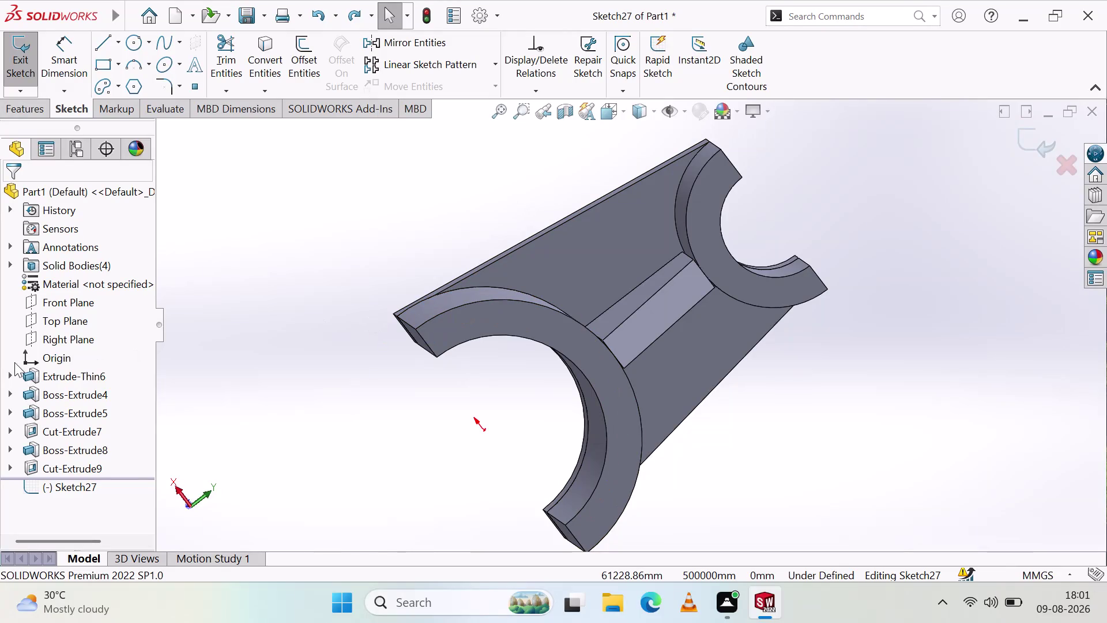
Start the Line tool in Sketch27 and cancel it without drawing anything.
click(66, 315)
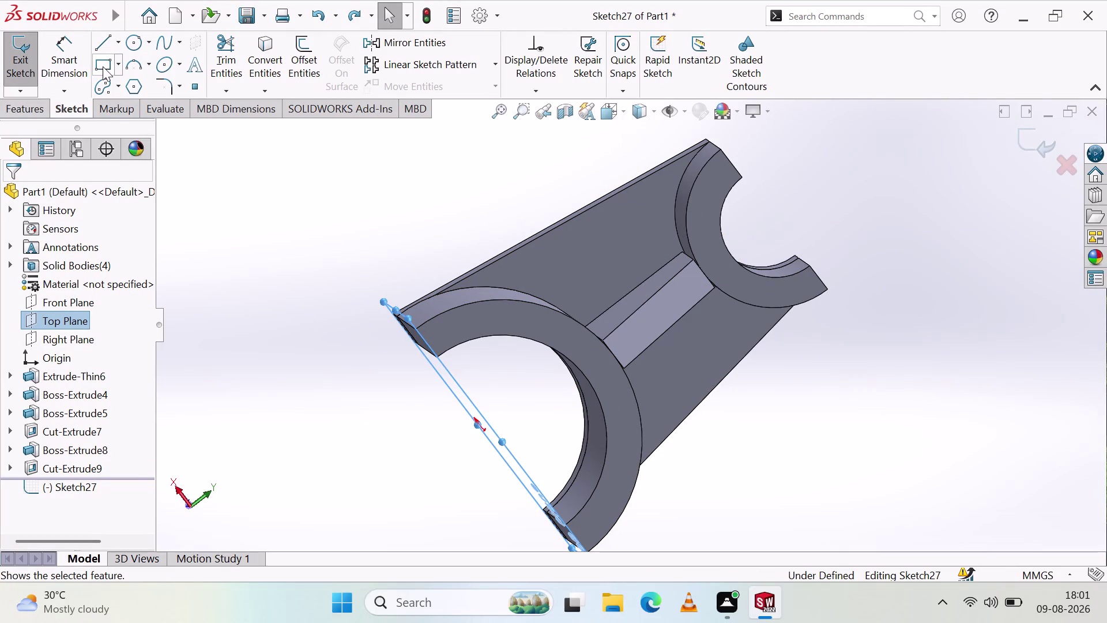
click(103, 42)
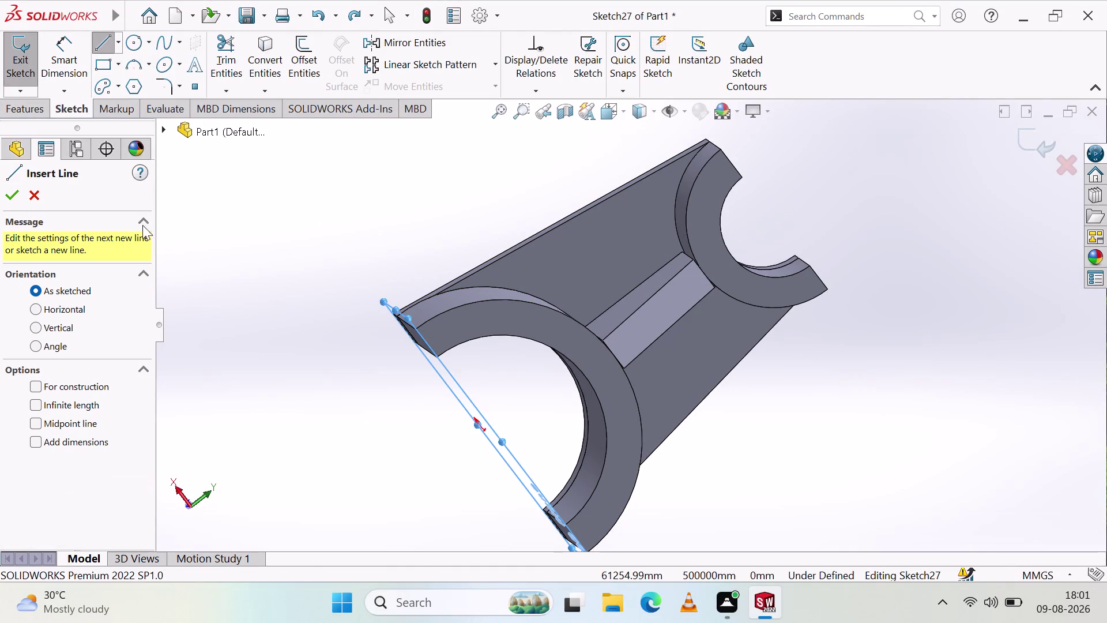
click(44, 191)
key(Escape)
key(Escape)
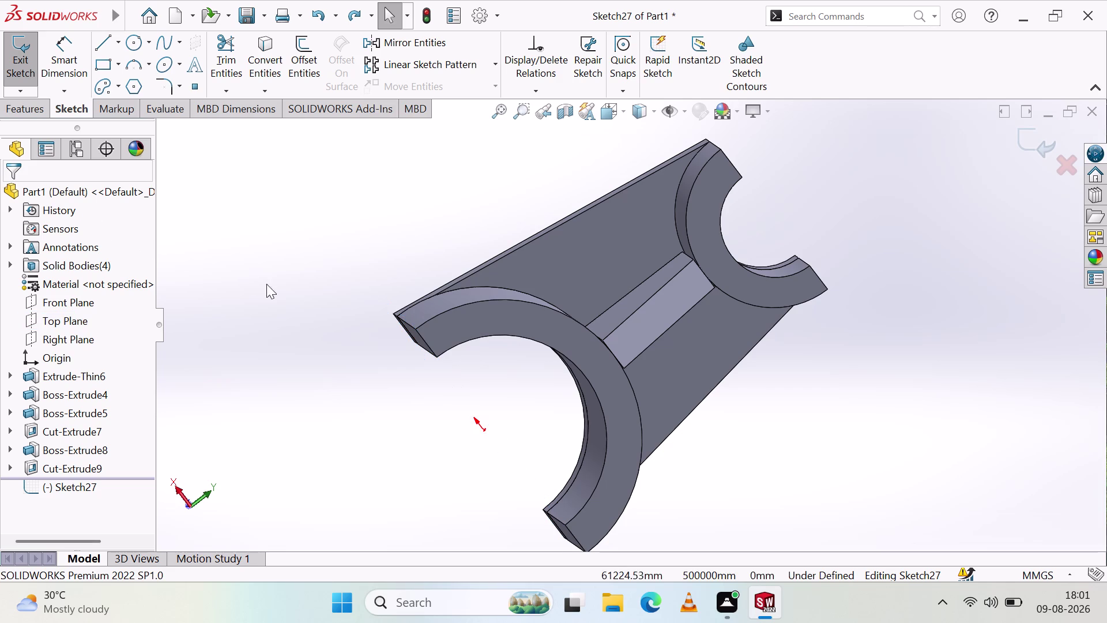
Reorient and orbit the bracket view, then exit the empty Sketch27.
key(Escape)
click(207, 494)
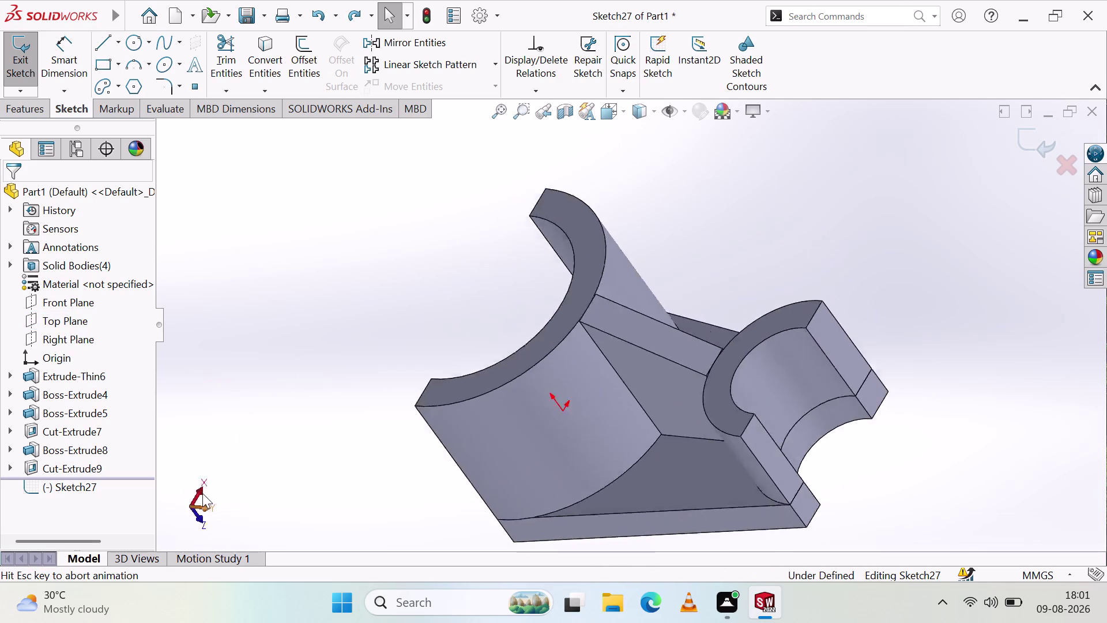
click(213, 508)
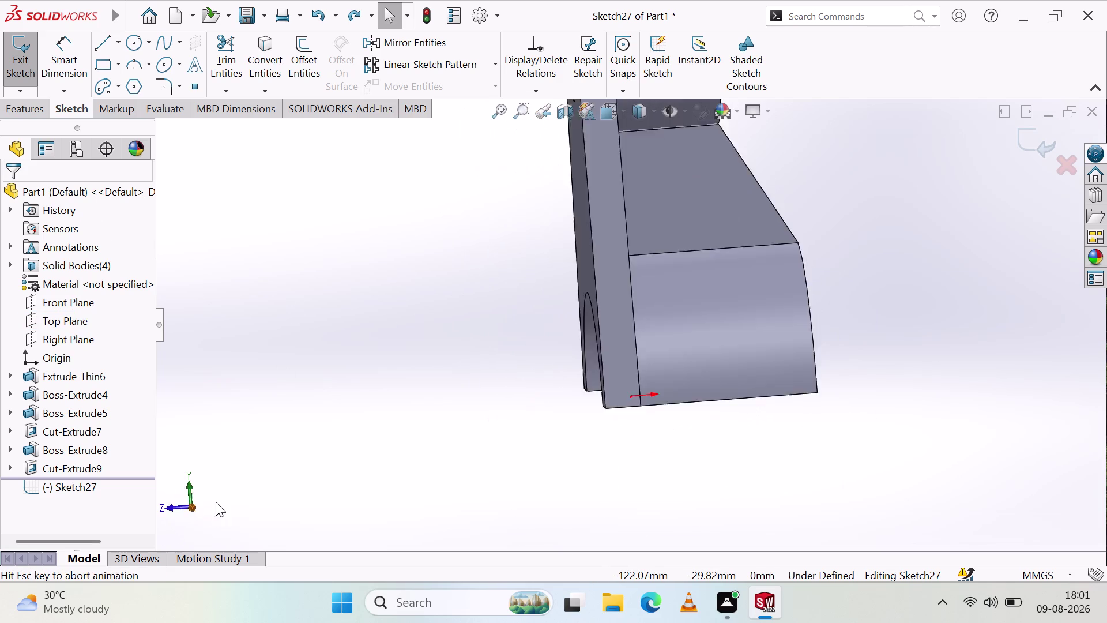
click(170, 506)
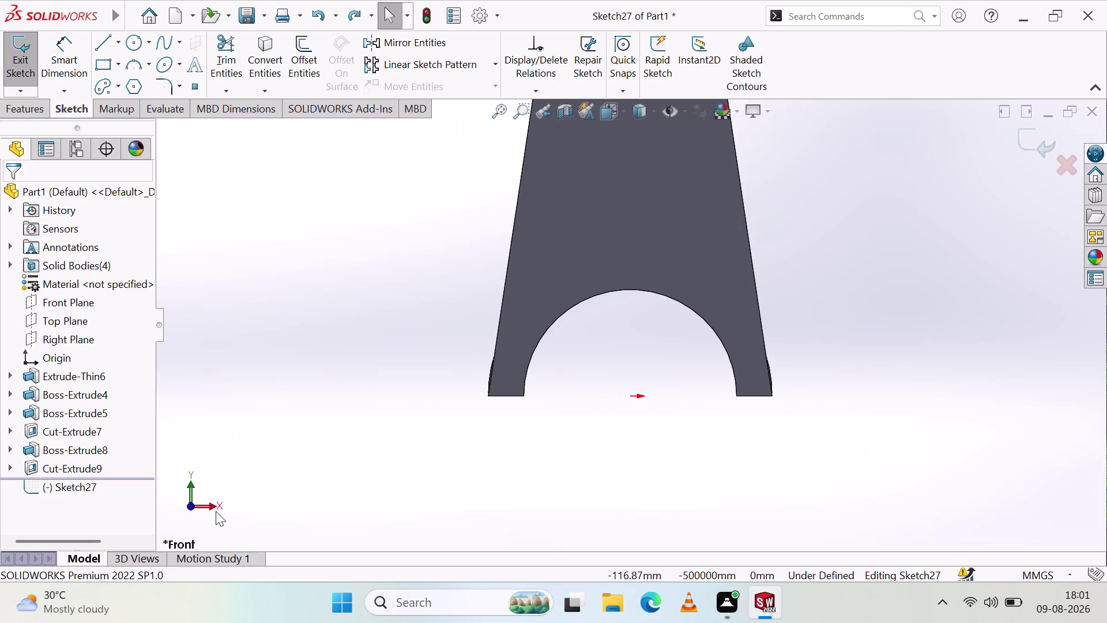
click(214, 505)
middle_drag(787, 364, 715, 371)
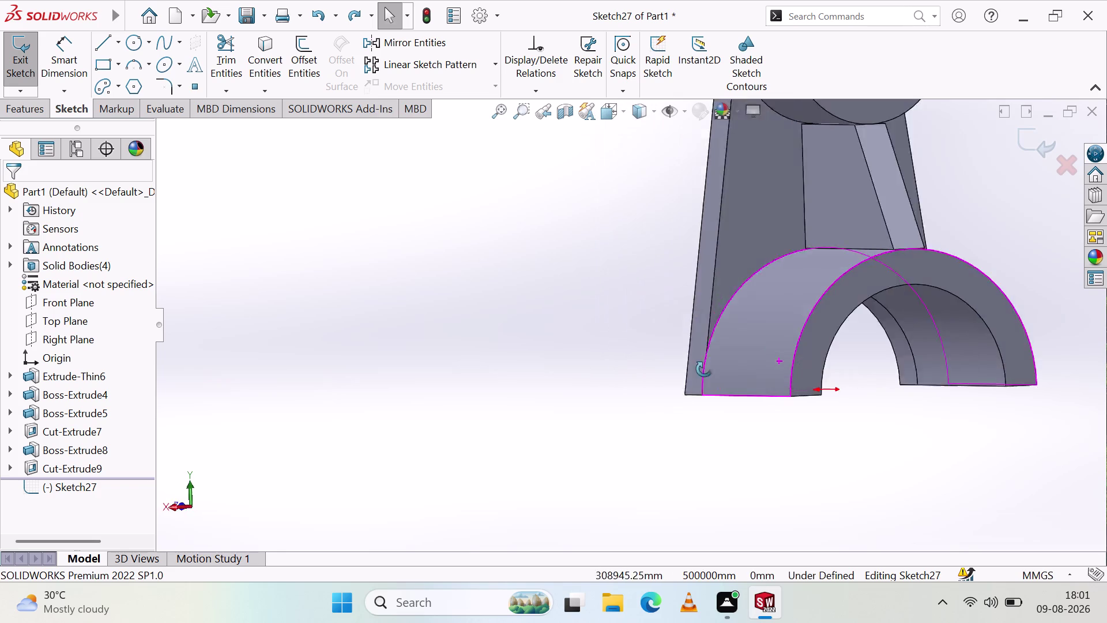
middle_drag(715, 372, 677, 362)
scroll(down, 3)
scroll(up, 3)
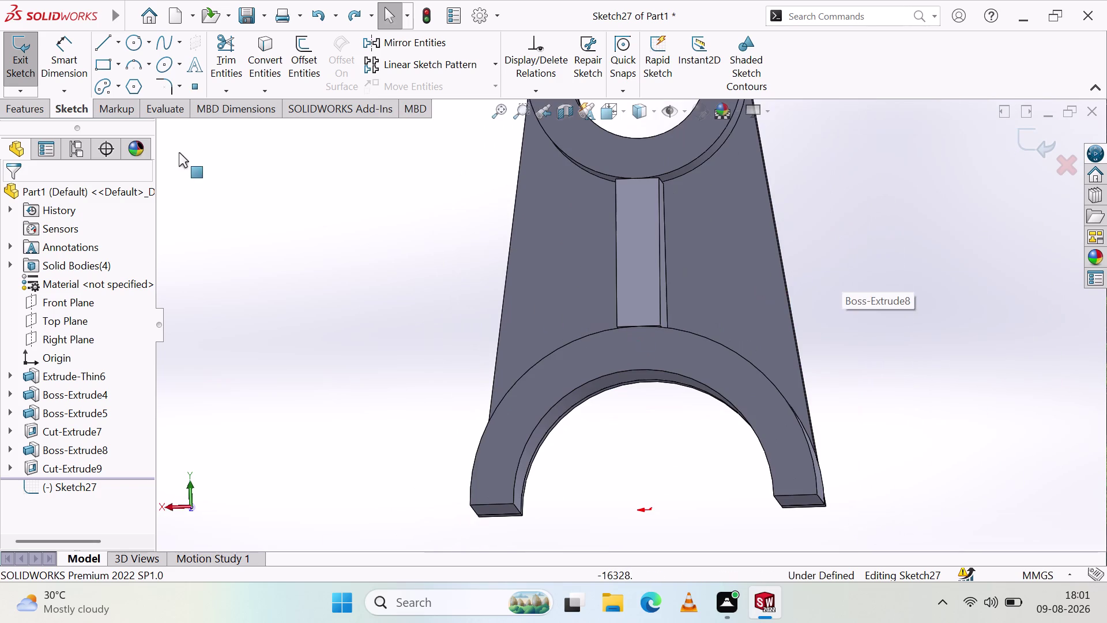
click(17, 65)
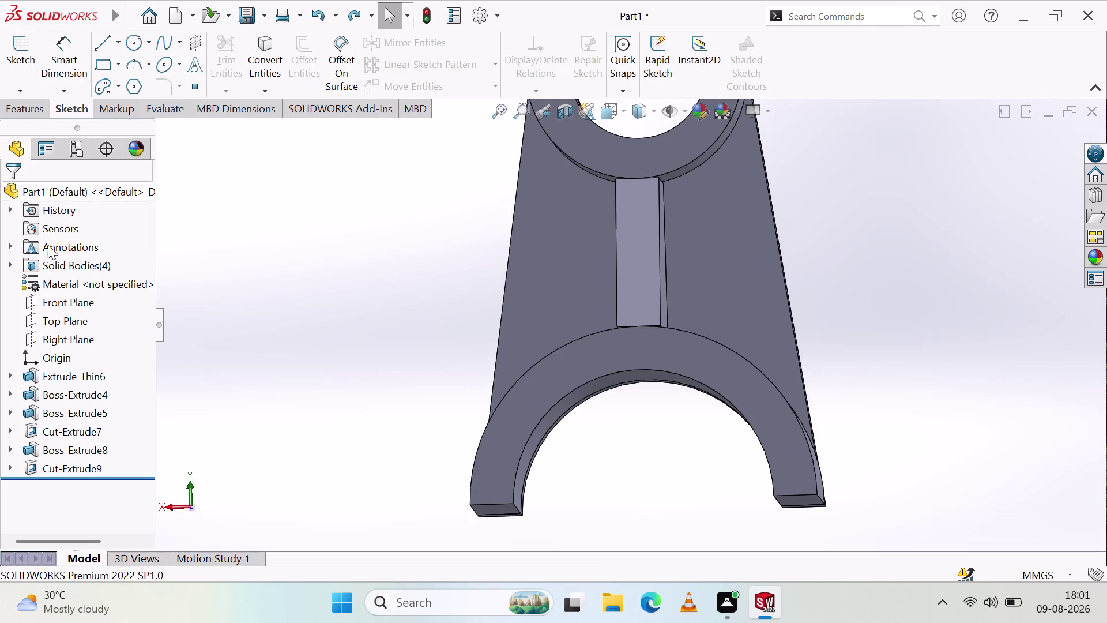
Open Sketch28 on the Top Plane and try, then cancel, a line from the origin.
click(61, 322)
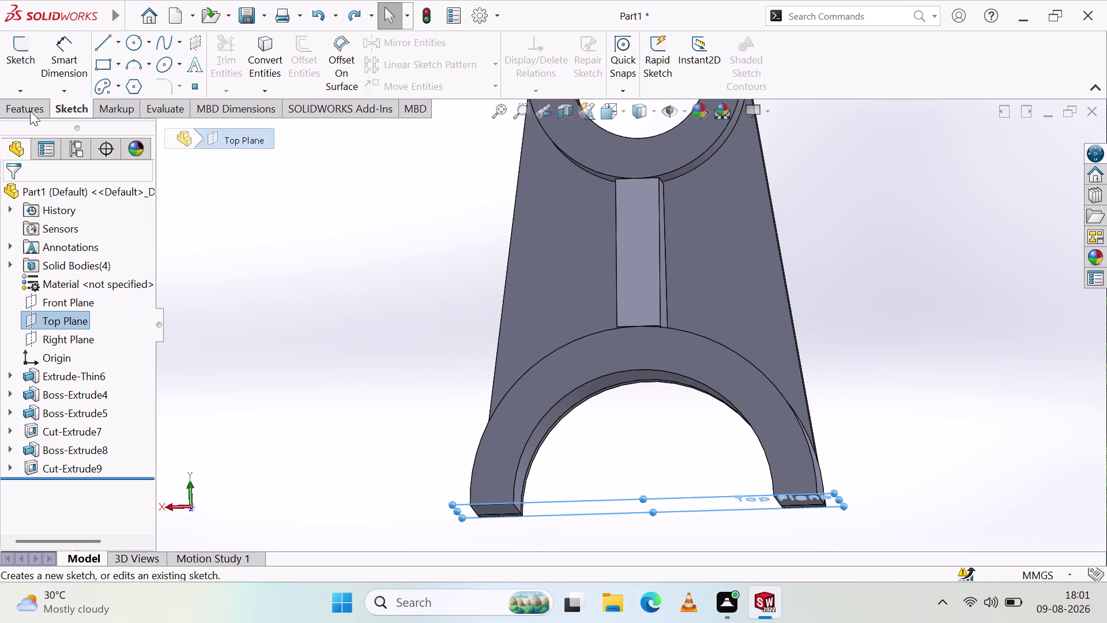
click(12, 65)
scroll(up, 3)
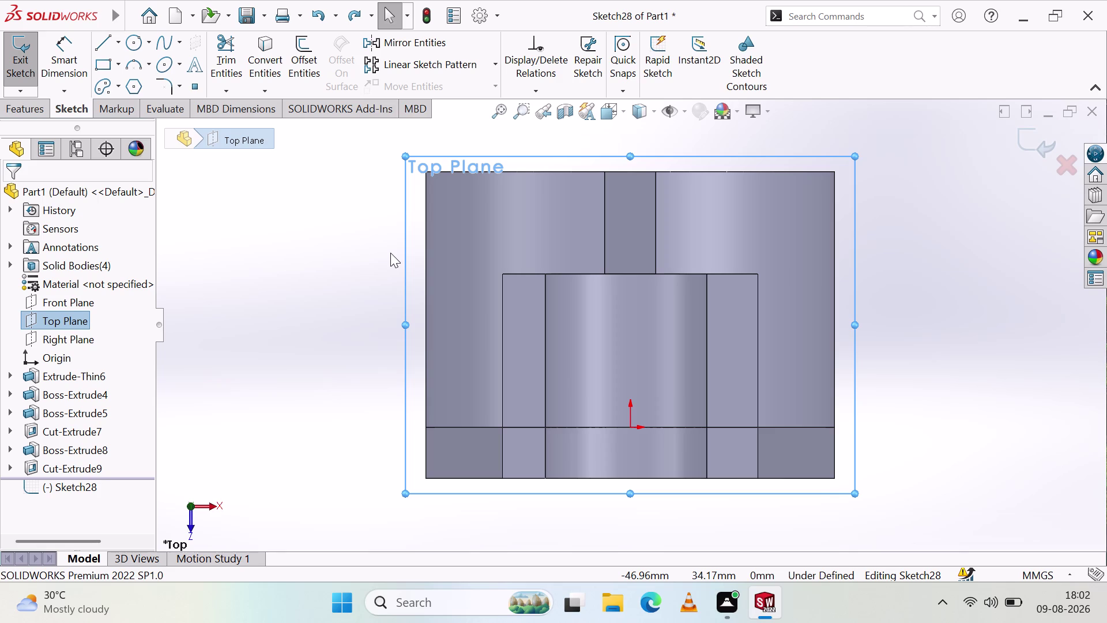
click(102, 47)
click(903, 342)
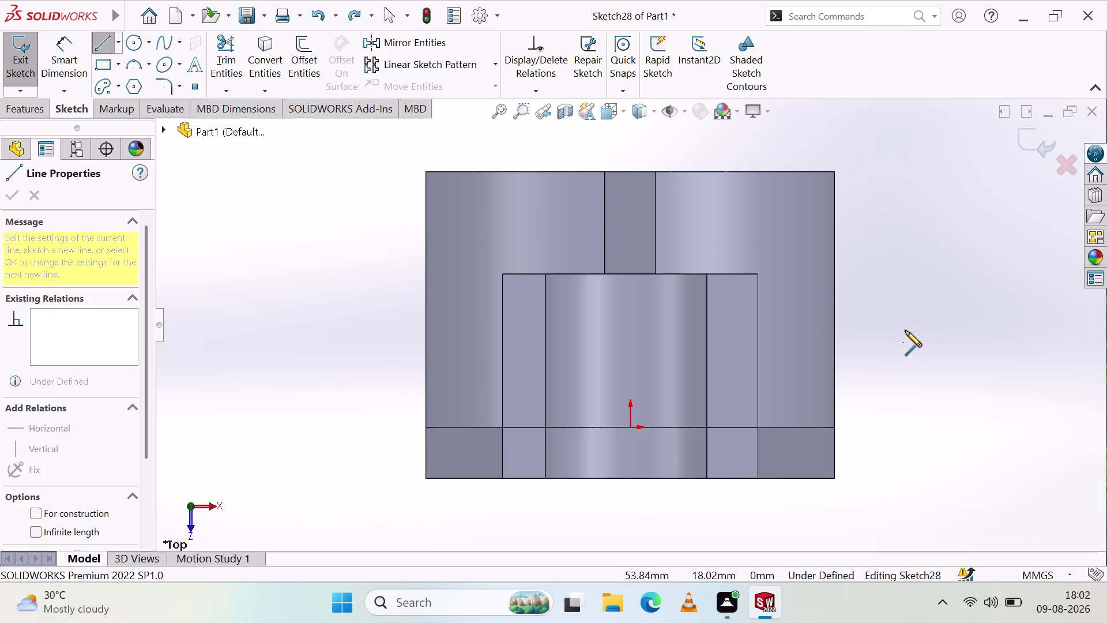
key(Escape)
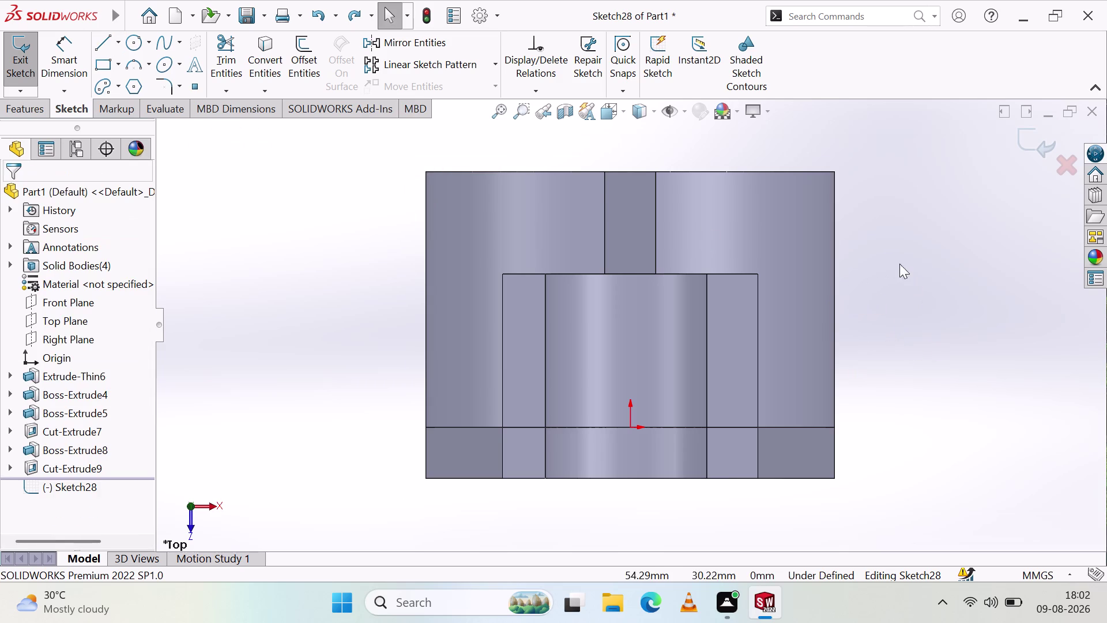
click(108, 38)
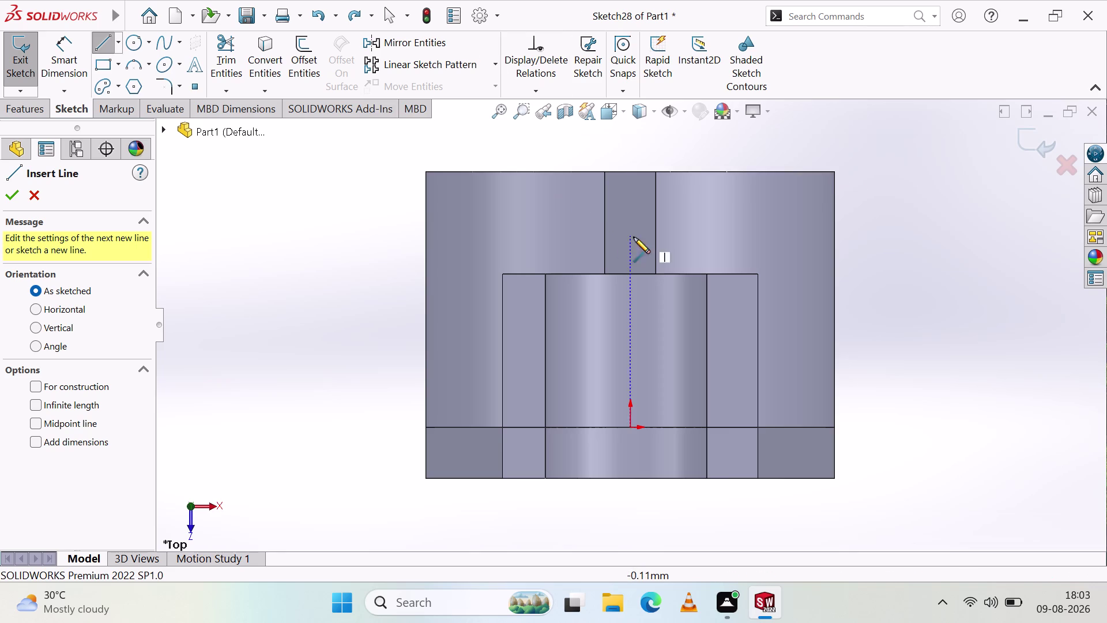
Draw a corner rectangle about 39 mm wide beside the body's right edge.
middle_click(904, 270)
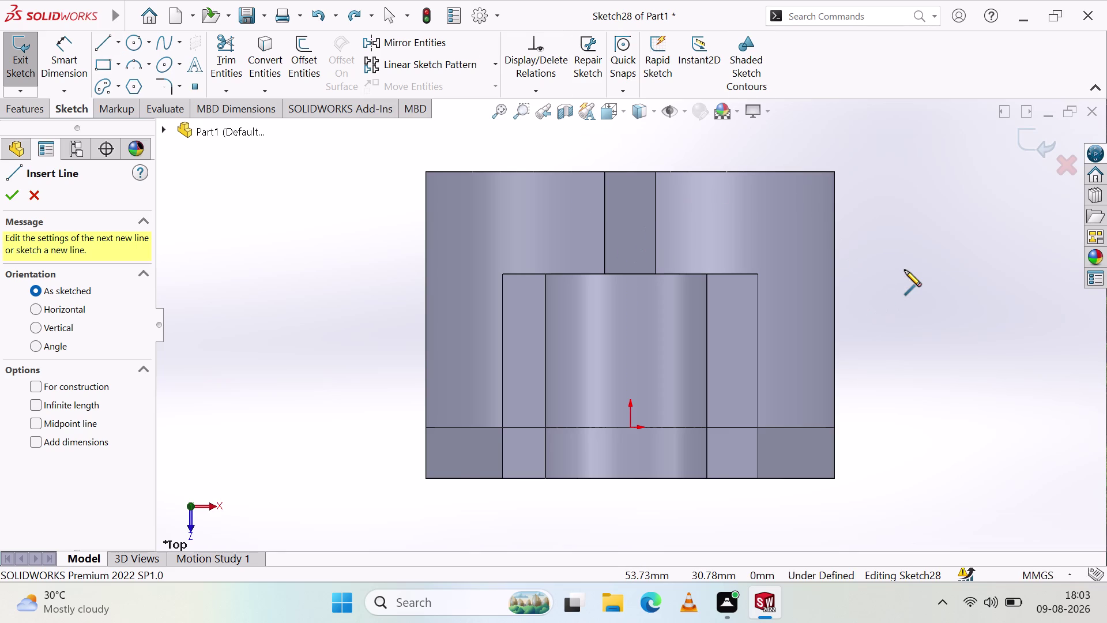
scroll(up, 3)
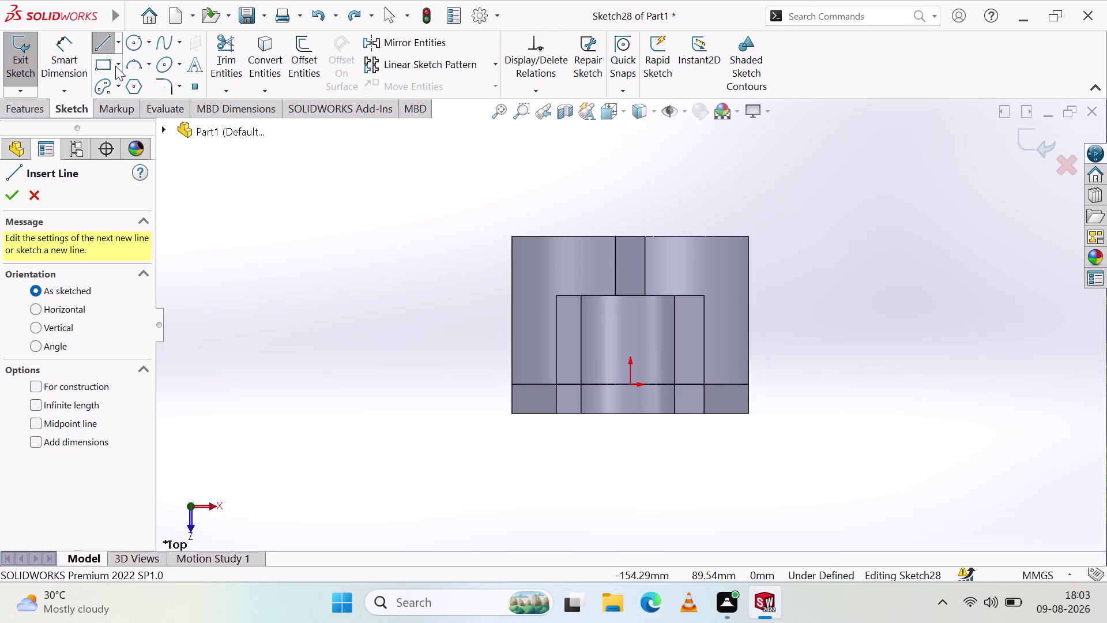
click(111, 63)
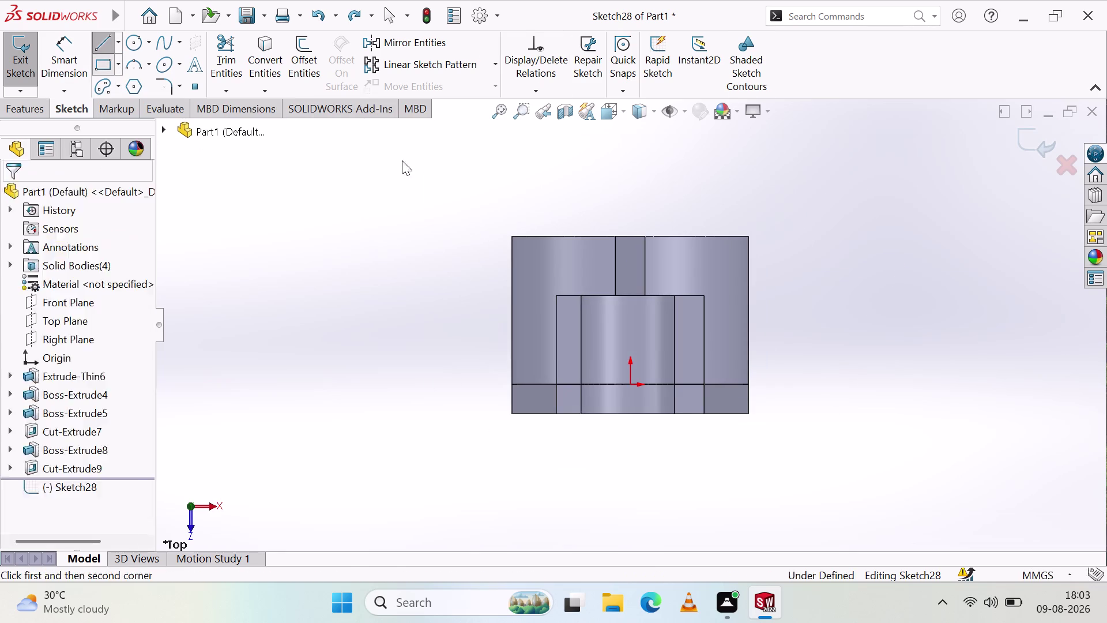
click(748, 267)
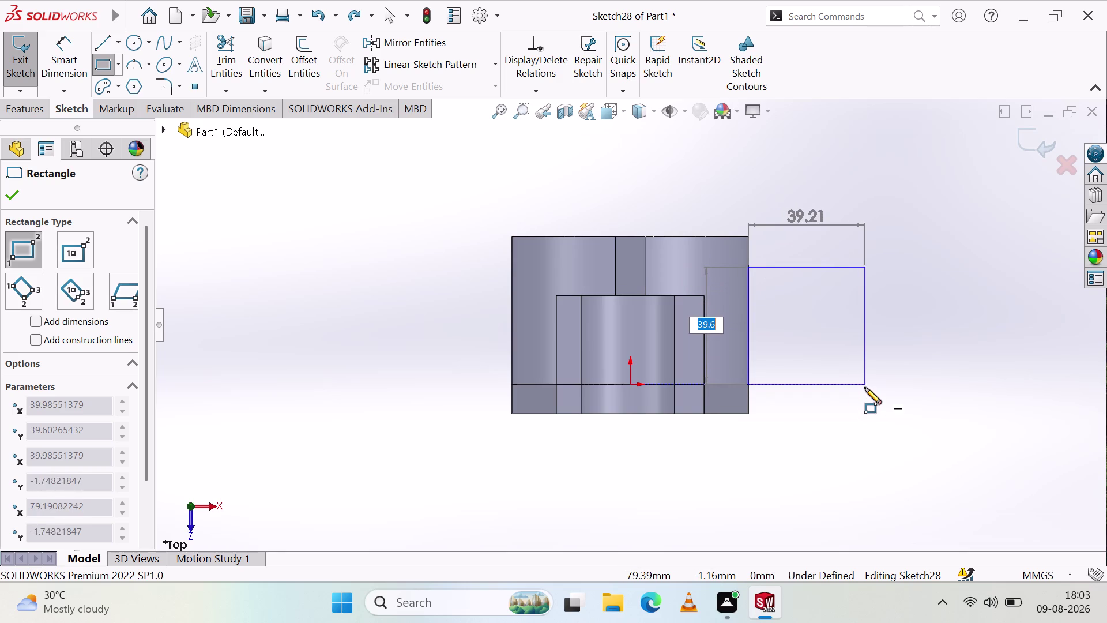
click(865, 387)
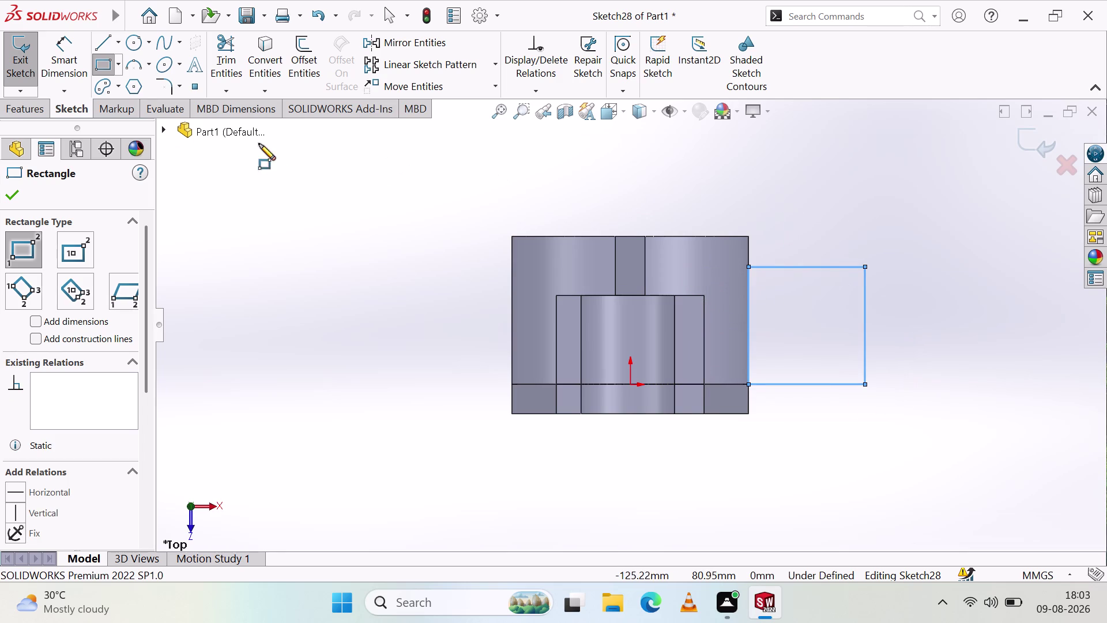
click(141, 67)
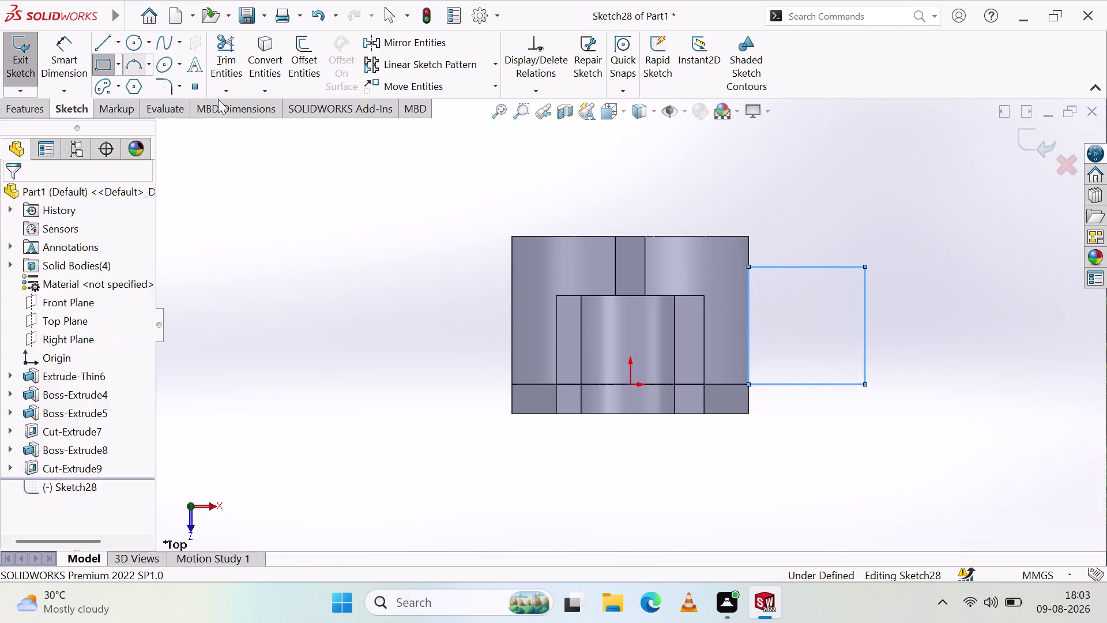
click(745, 235)
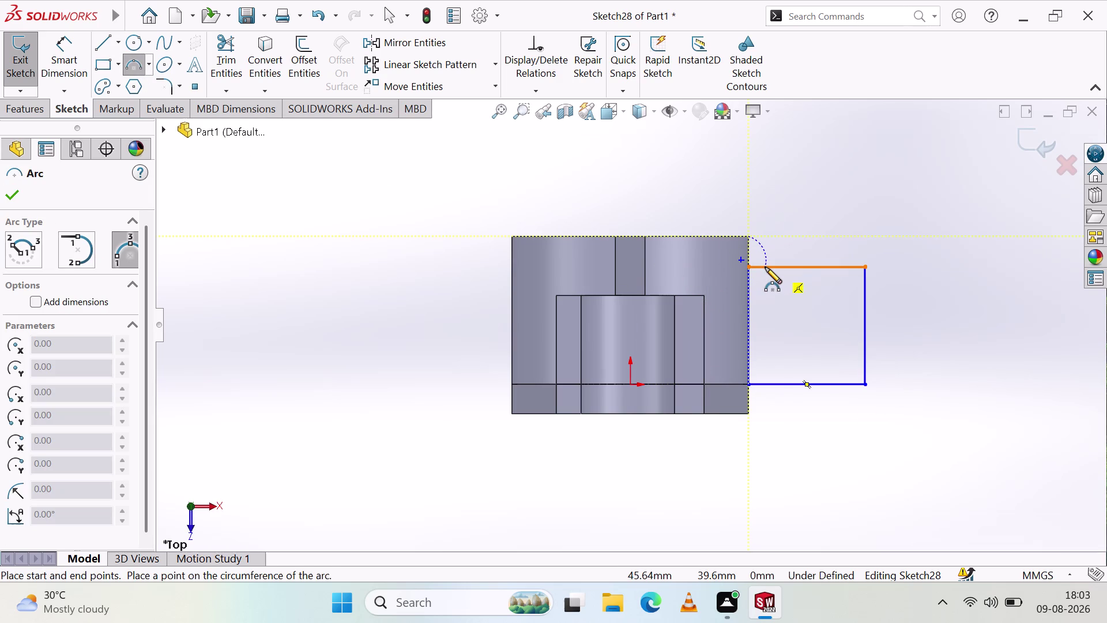
Undo a misplaced first arc and choose the three-point arc type.
click(765, 267)
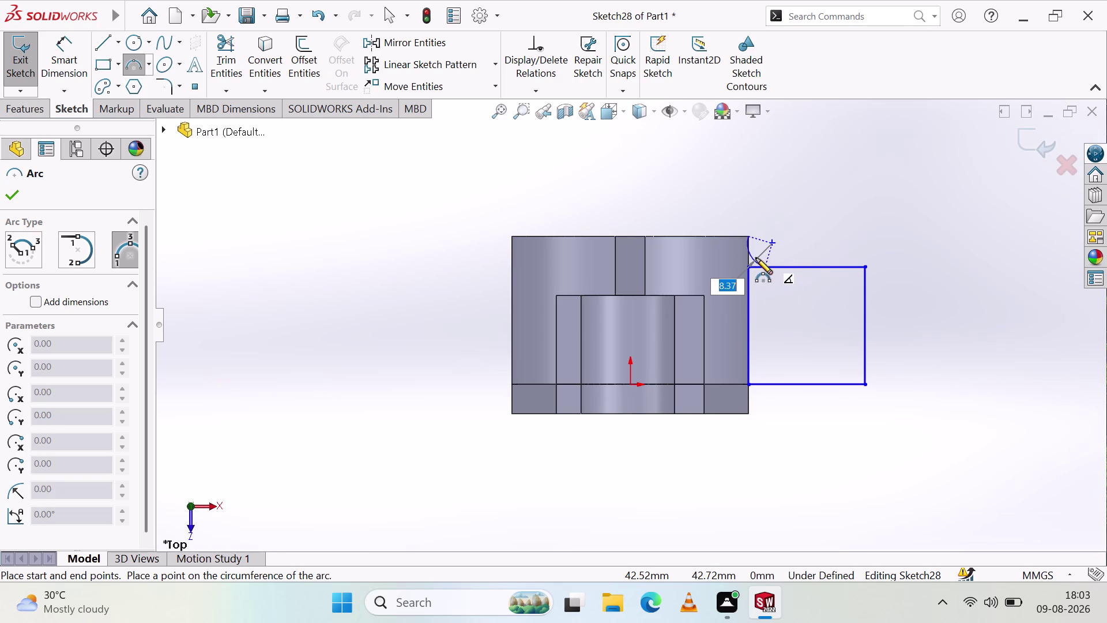
click(756, 258)
scroll(down, 3)
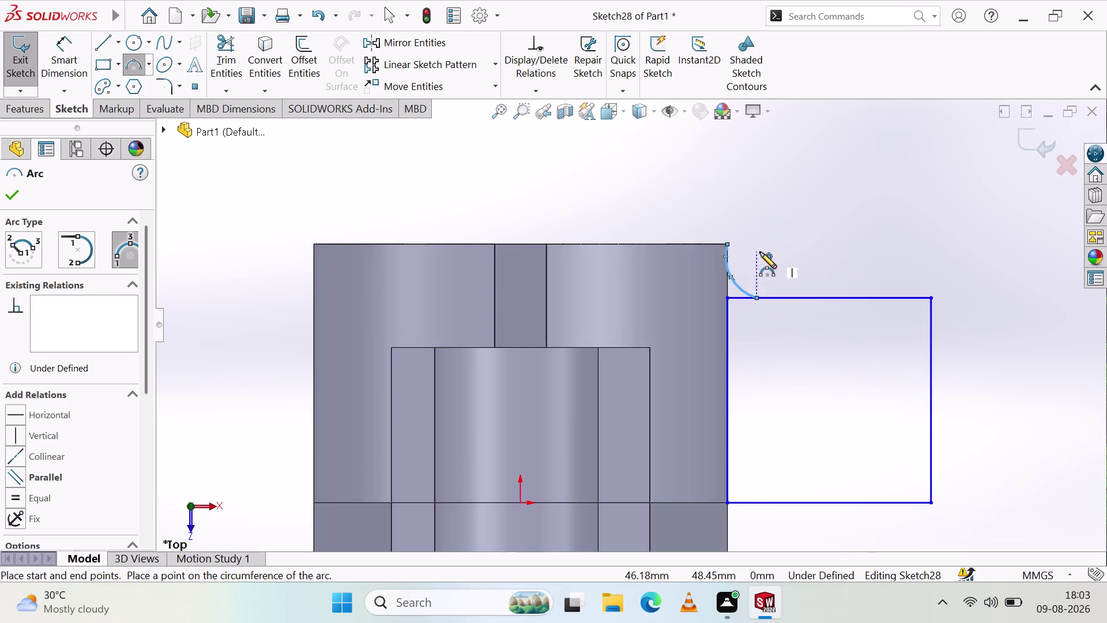
scroll(down, 3)
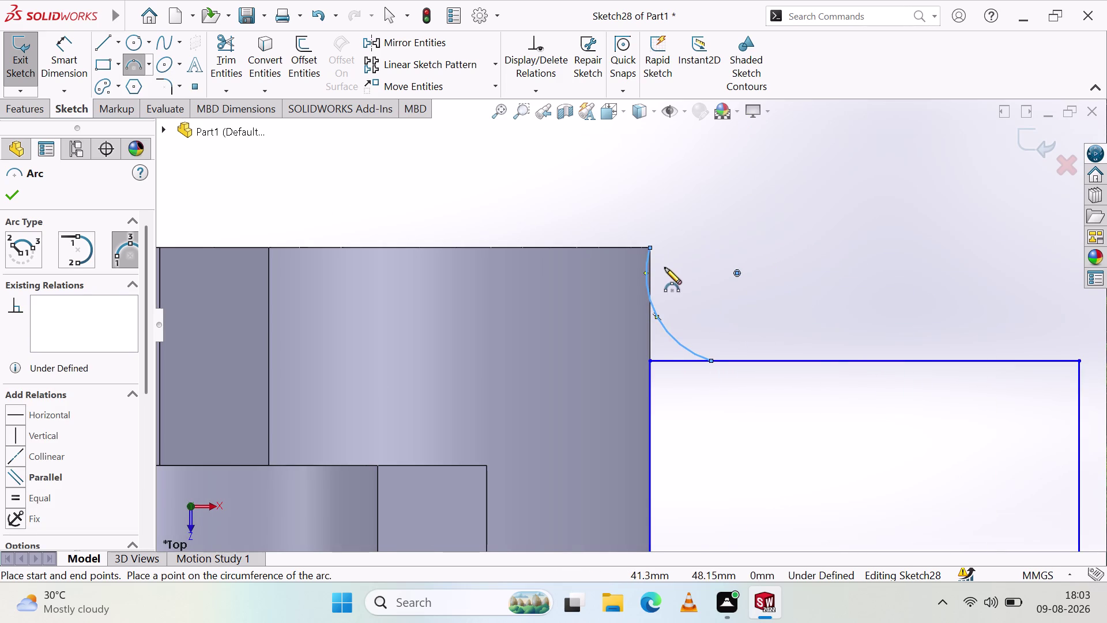
key(ctrl+z)
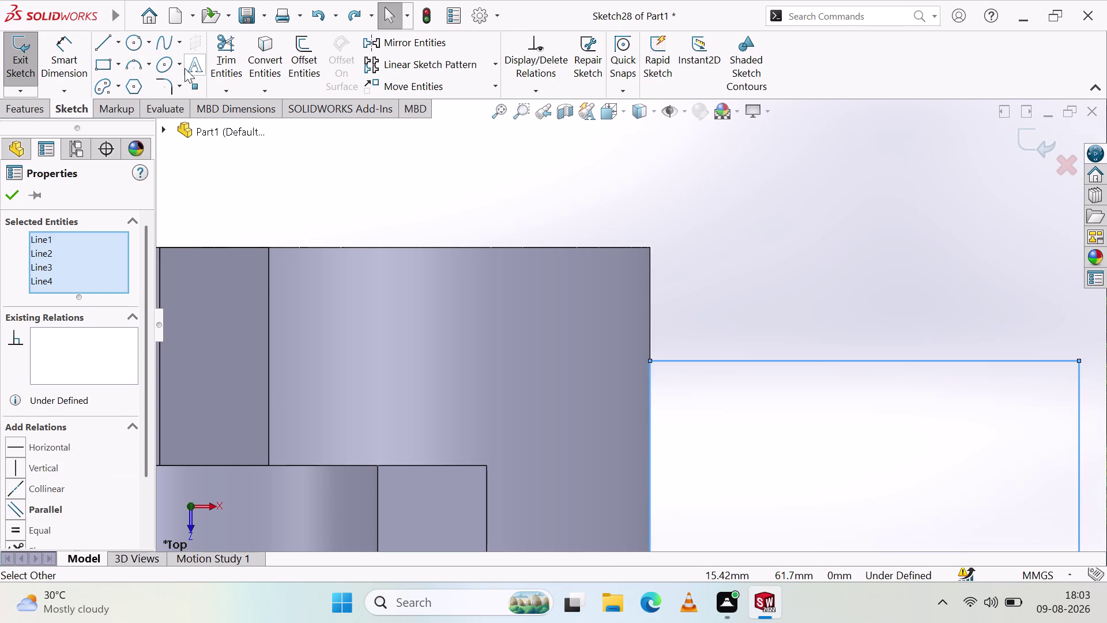
click(145, 68)
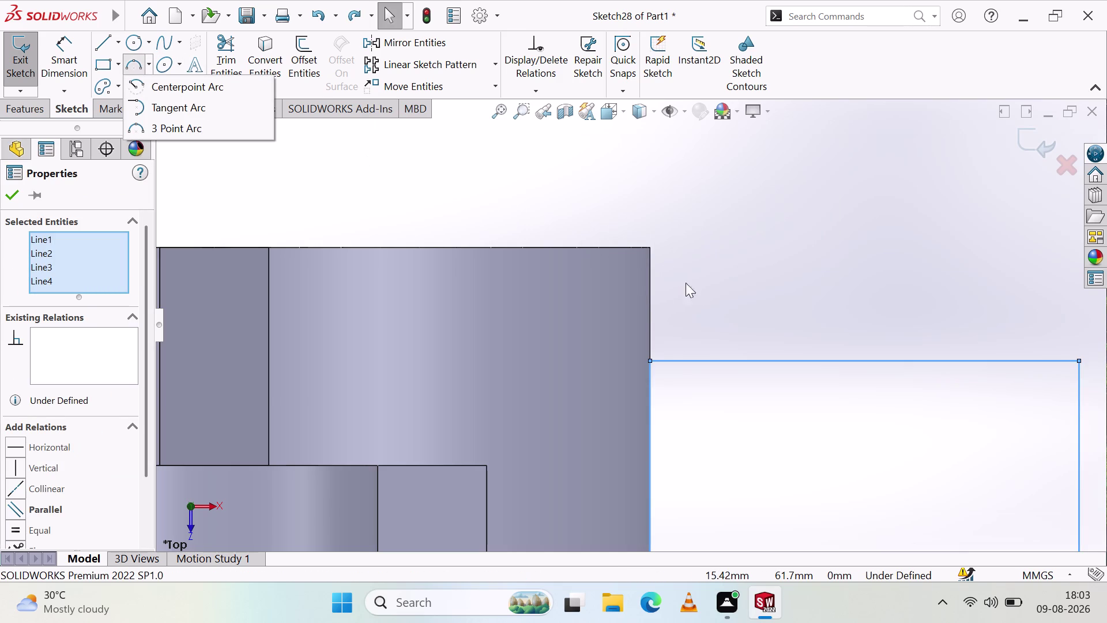
click(173, 135)
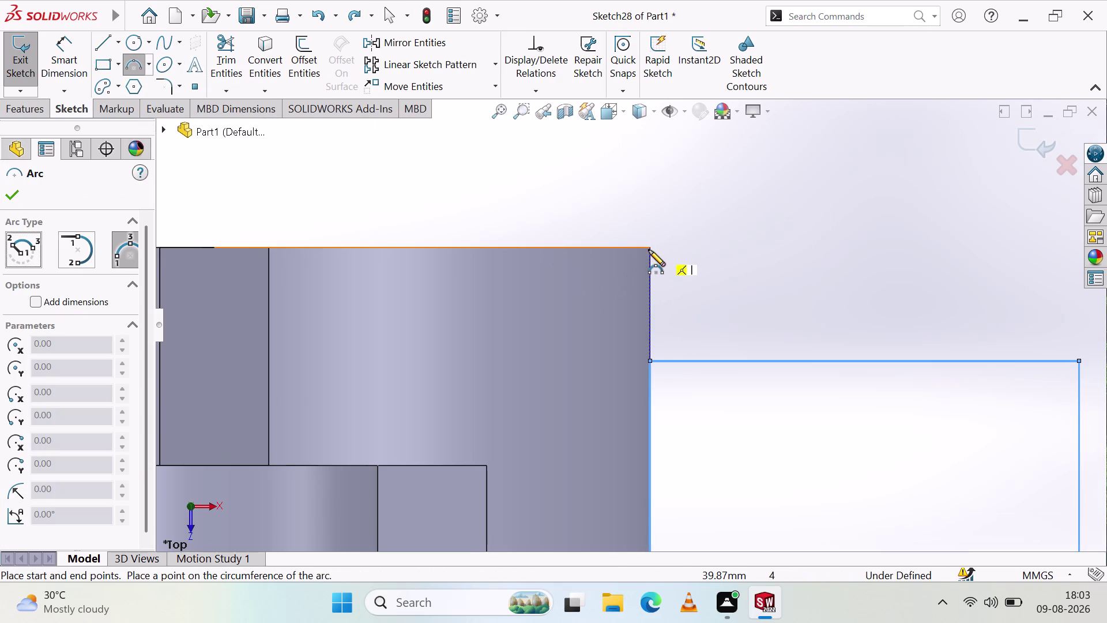
Sketch a concave arc from the body's top-right corner to the rectangle's top edge.
click(647, 247)
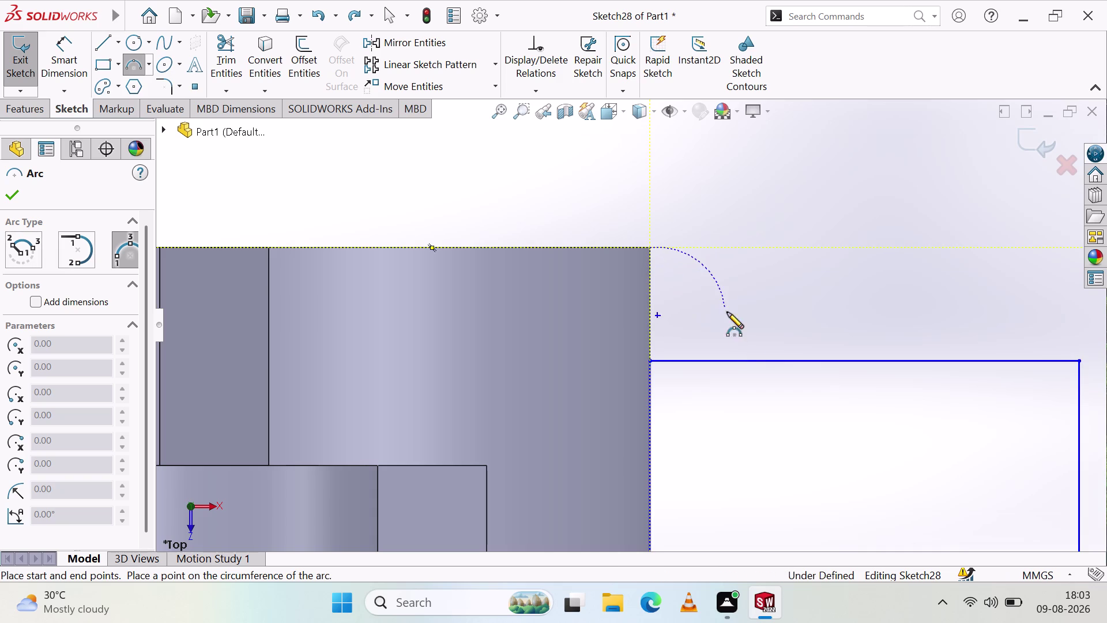
click(786, 359)
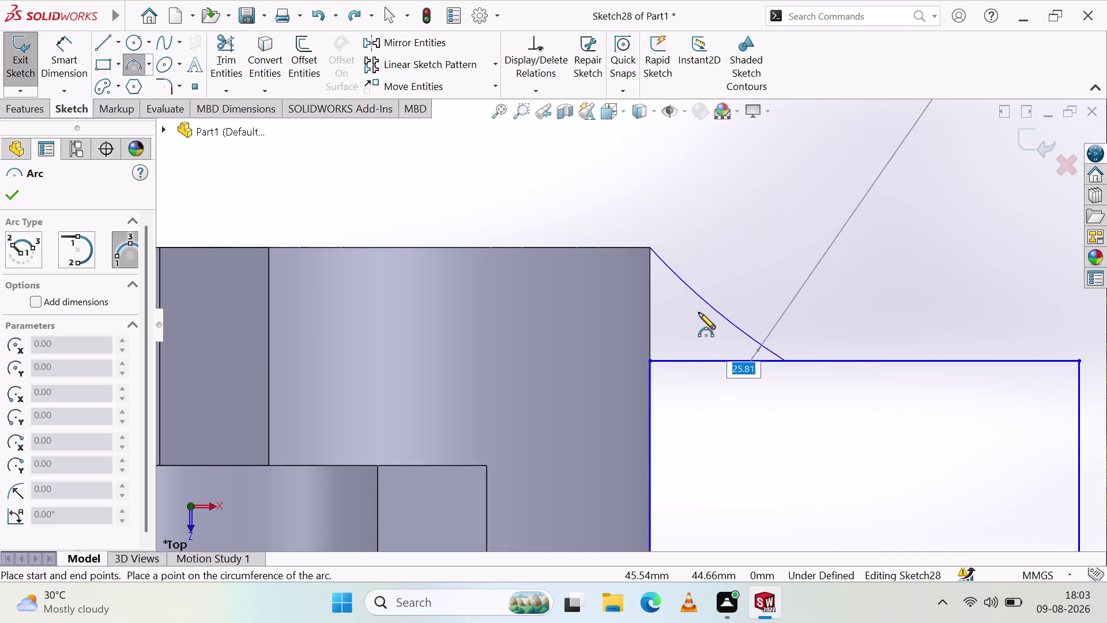
click(695, 328)
scroll(up, 3)
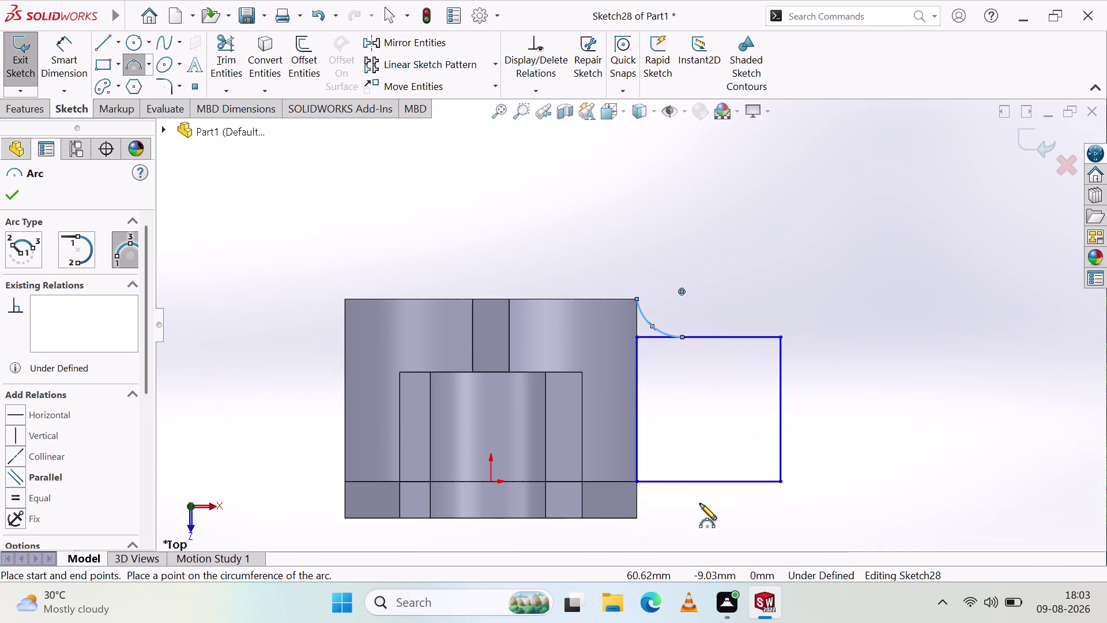
scroll(down, 3)
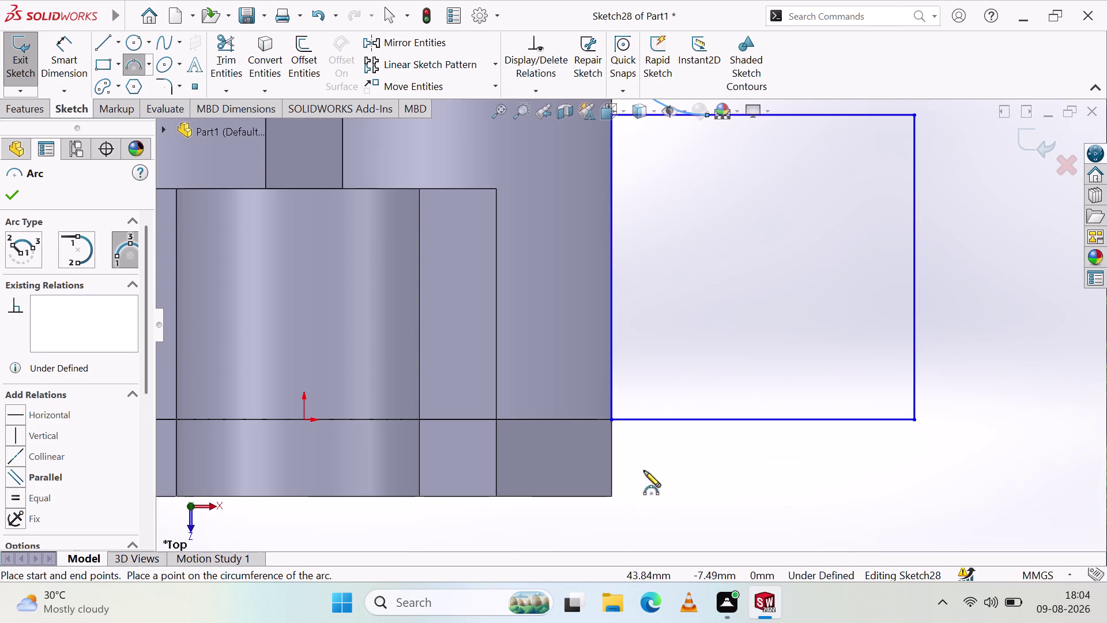
scroll(up, 3)
scroll(down, 3)
Sketch the lower concave arc joining the body to the rectangle's bottom edge.
click(612, 435)
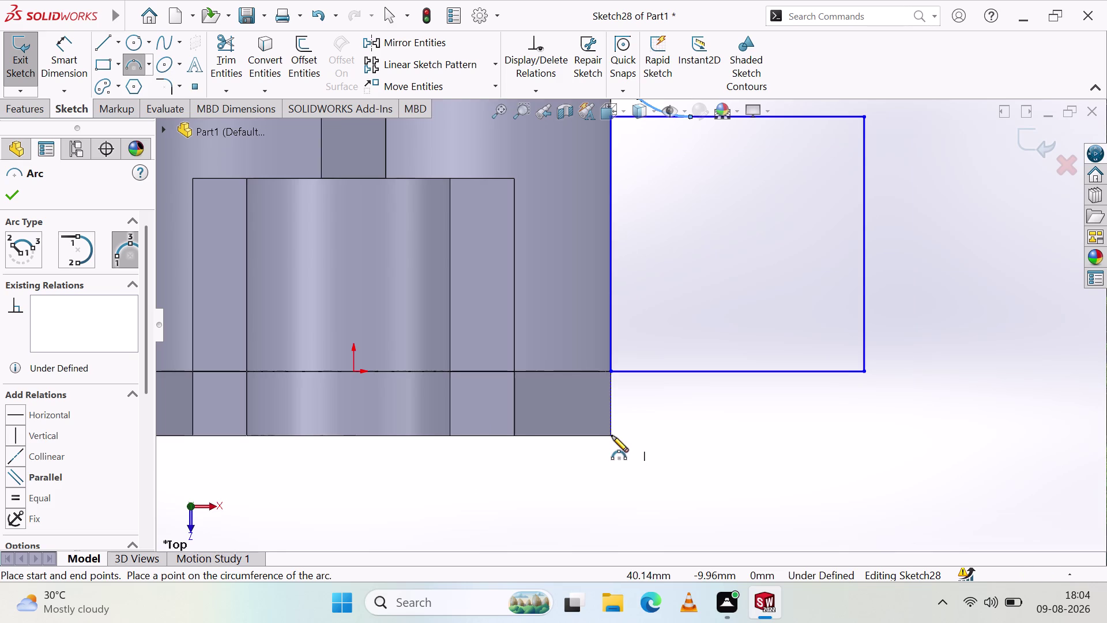
click(691, 369)
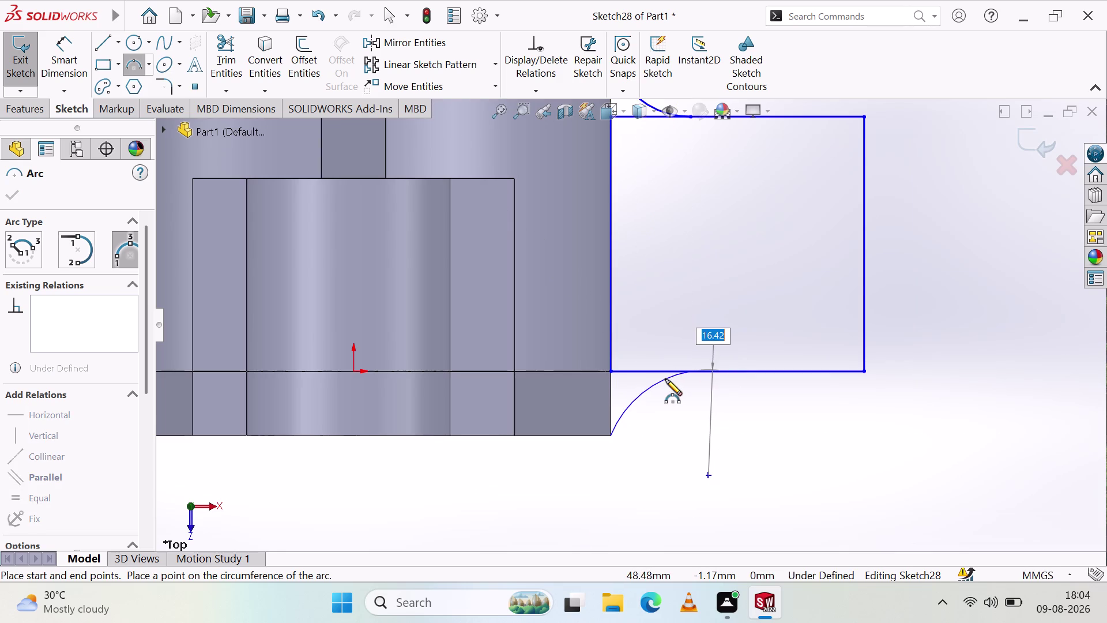
click(666, 378)
scroll(up, 3)
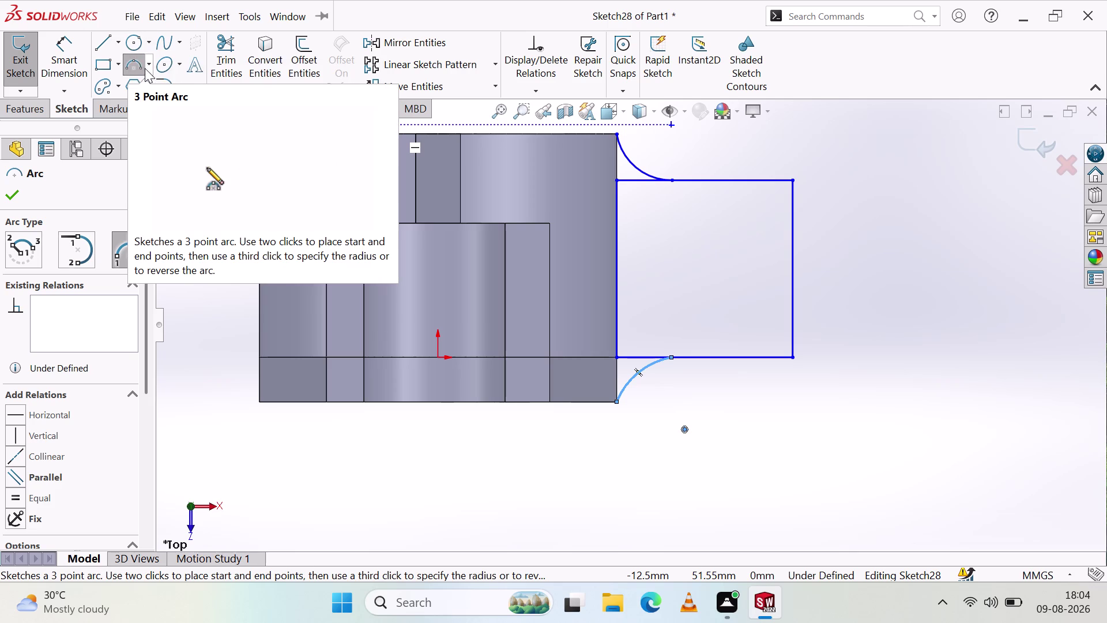
click(125, 63)
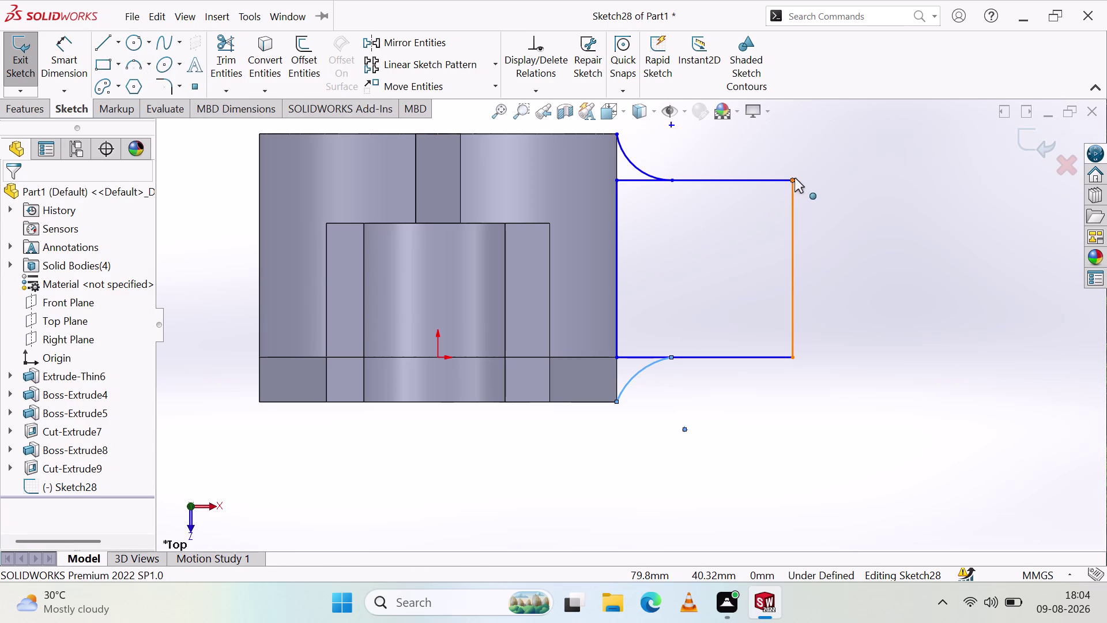
click(145, 62)
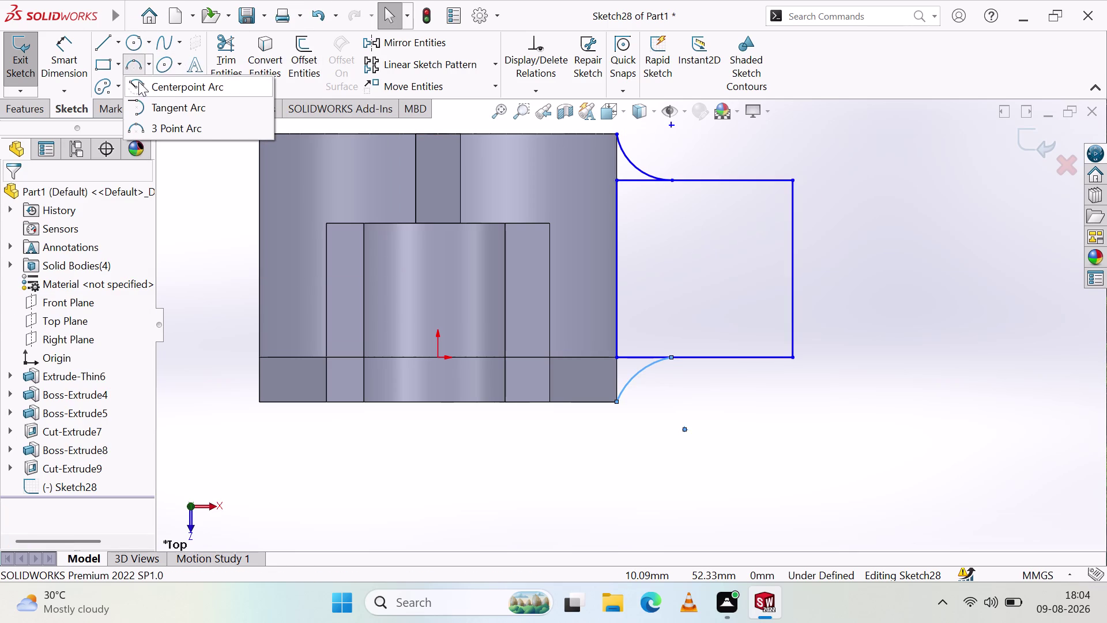
click(151, 104)
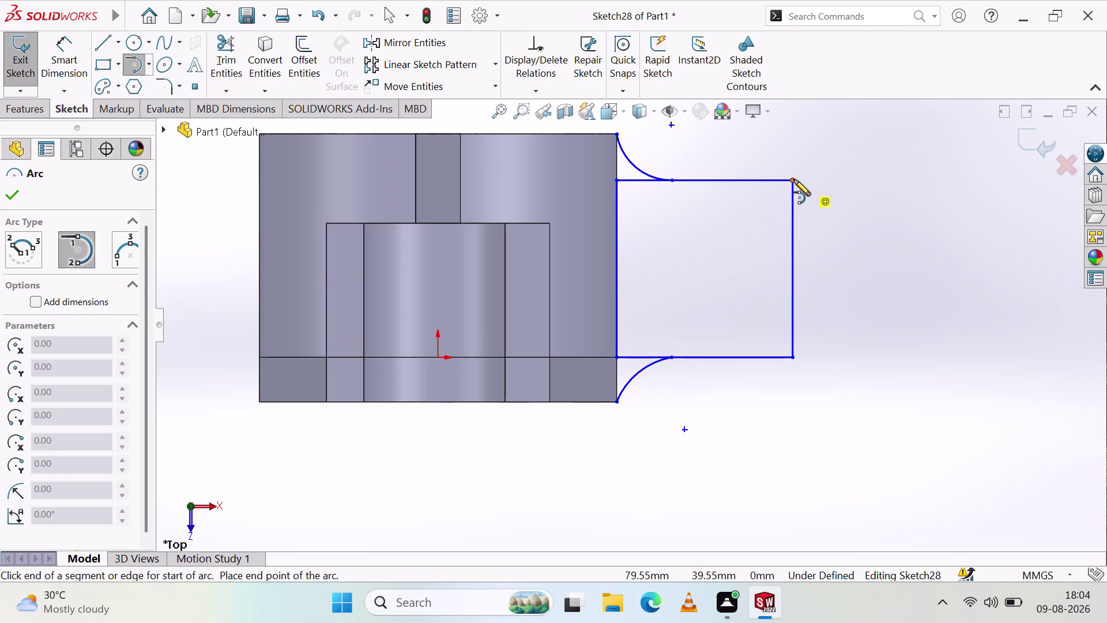
click(794, 180)
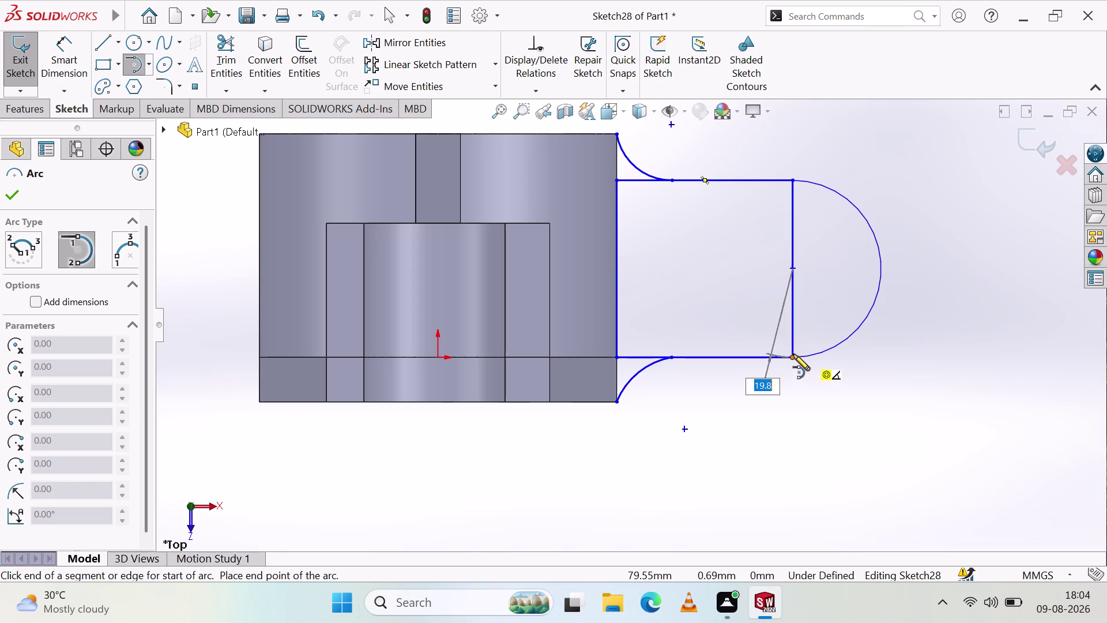
click(793, 354)
click(817, 285)
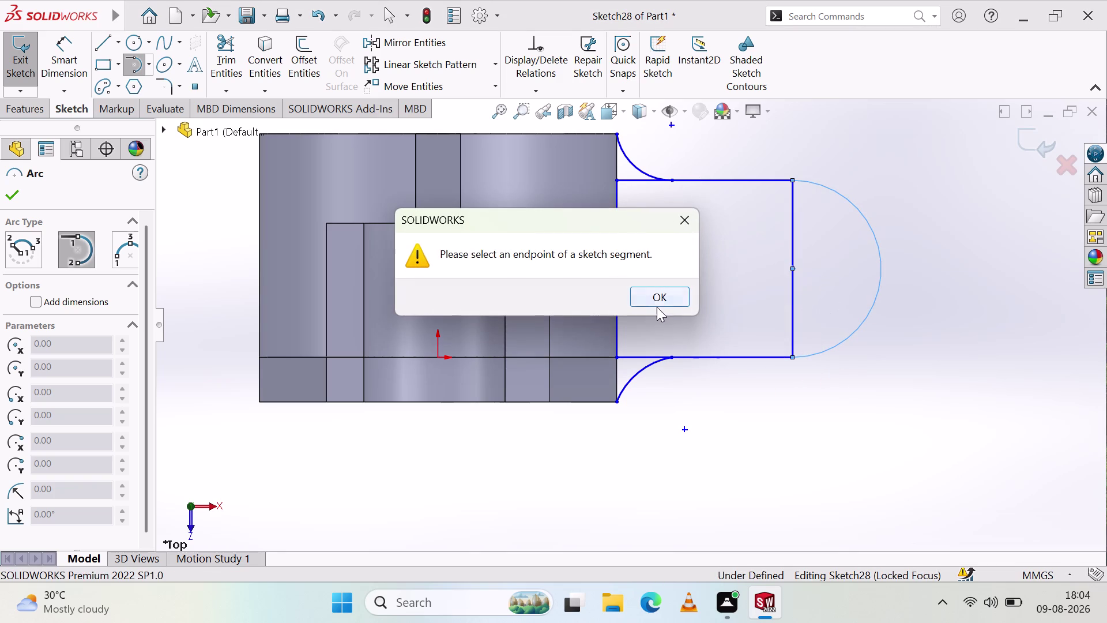
click(663, 291)
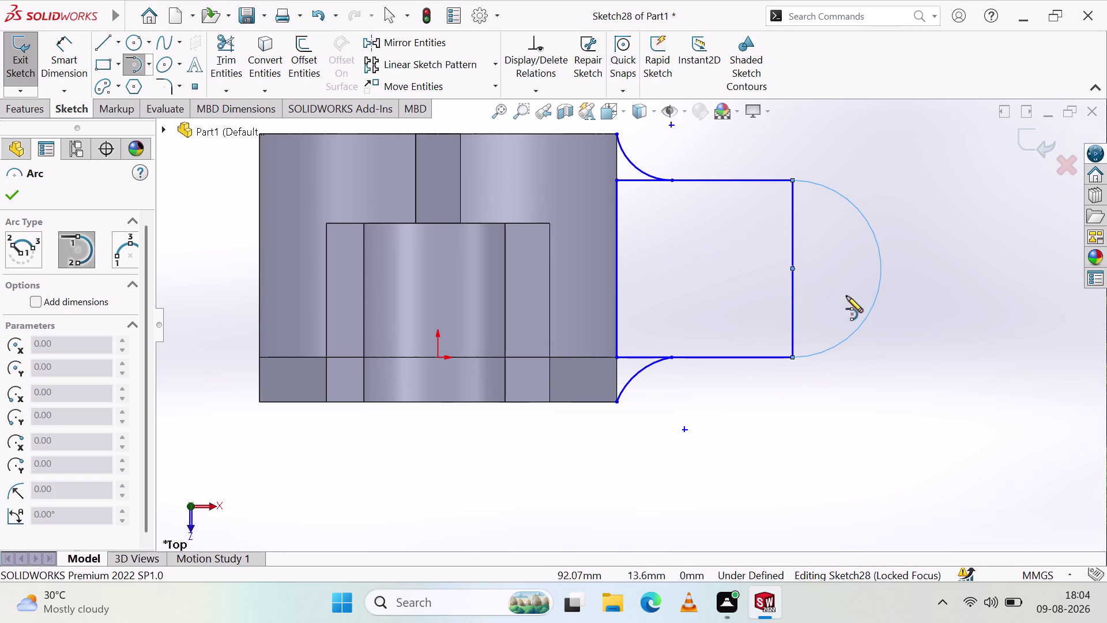
right_drag(835, 293, 800, 288)
click(766, 303)
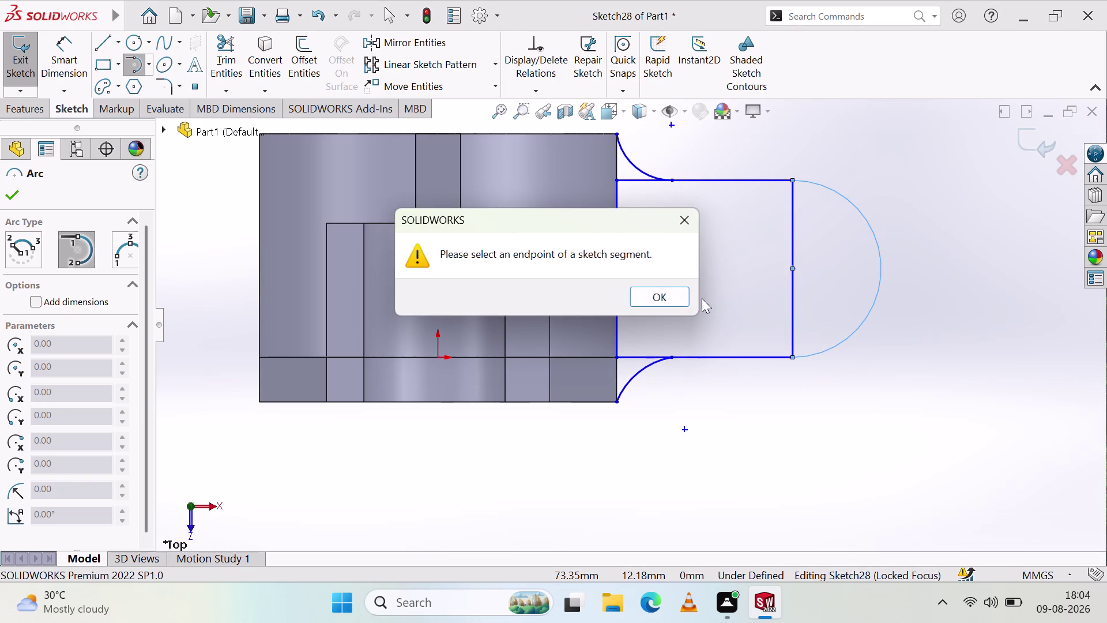
click(667, 299)
drag(667, 297, 661, 294)
key(ctrl+z)
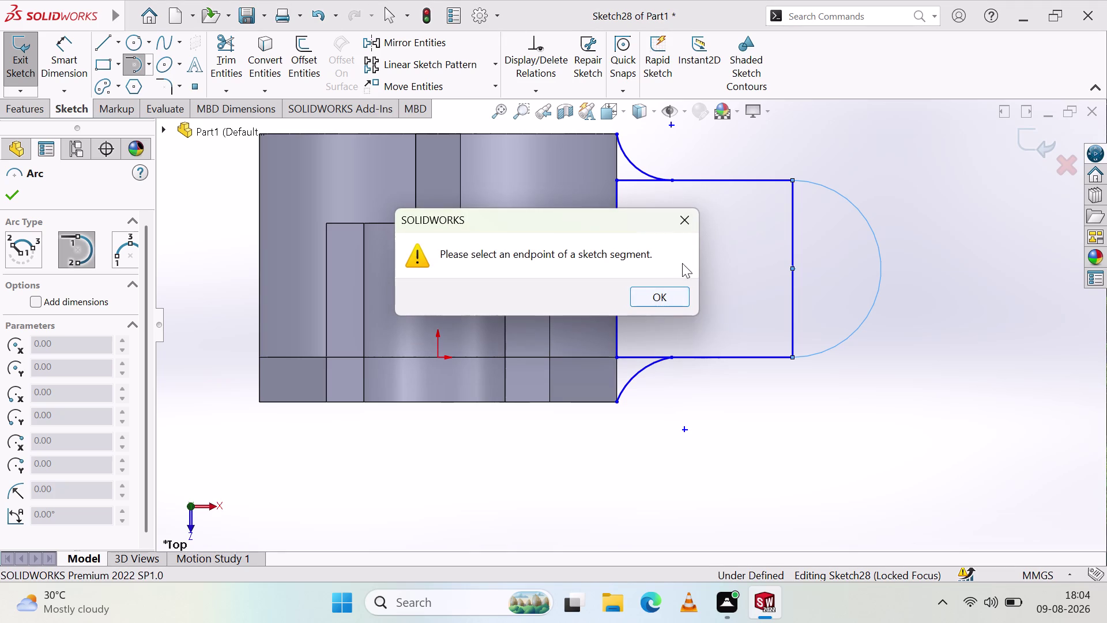
click(660, 297)
key(ctrl+z)
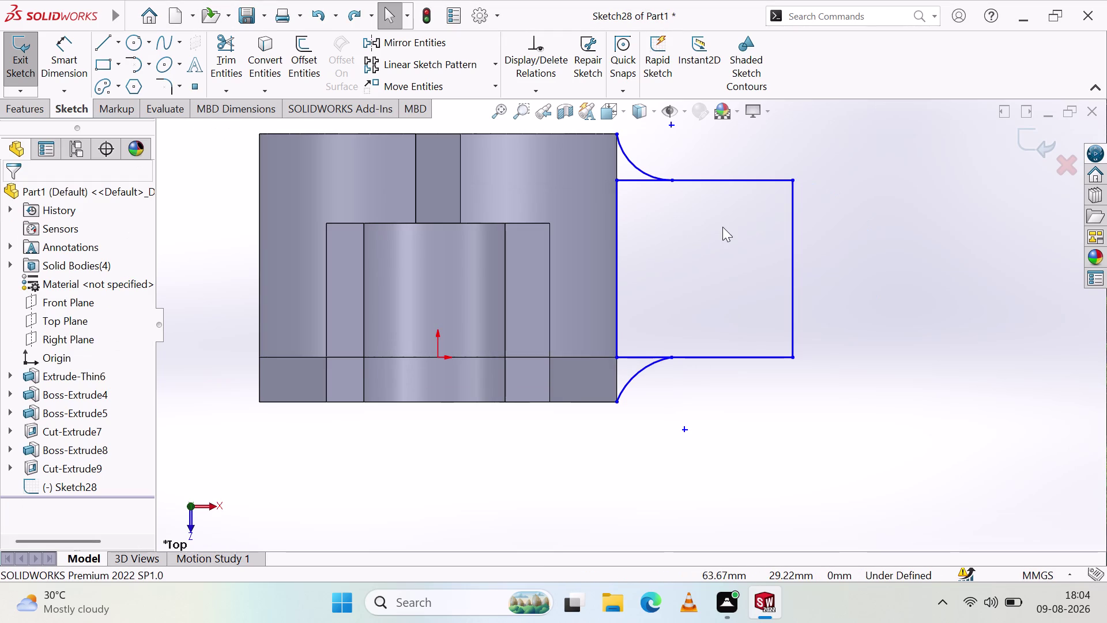
click(135, 61)
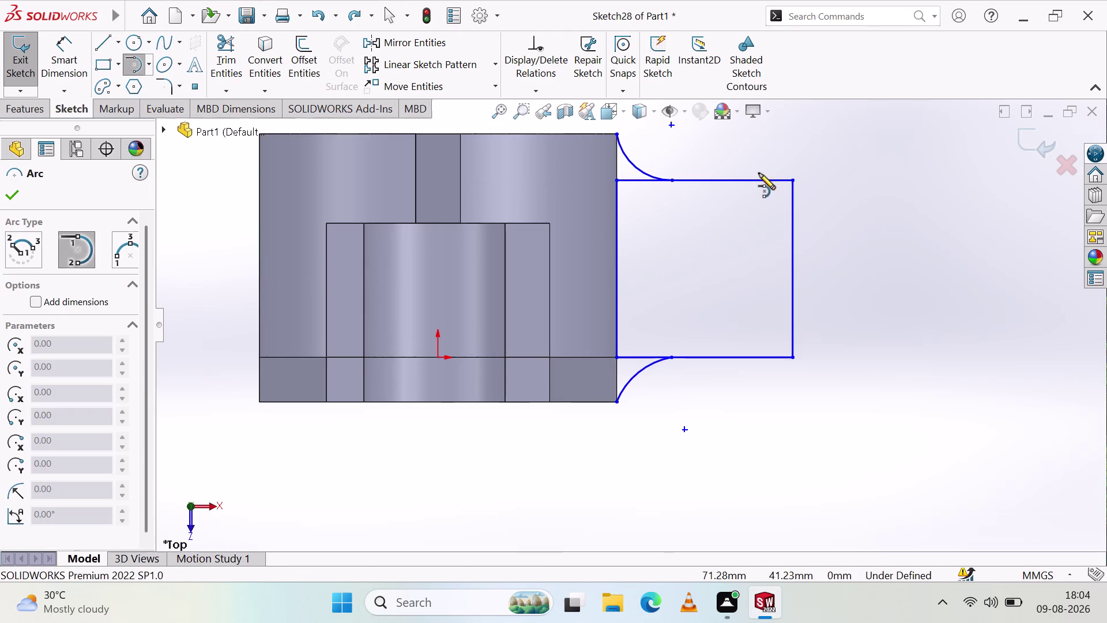
click(147, 60)
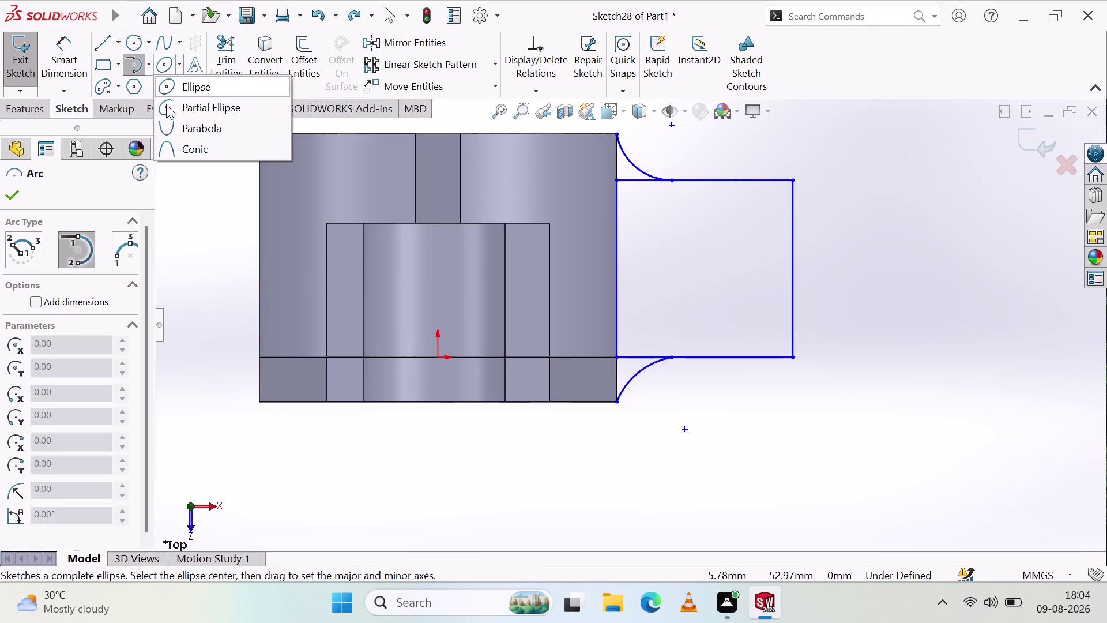
click(148, 67)
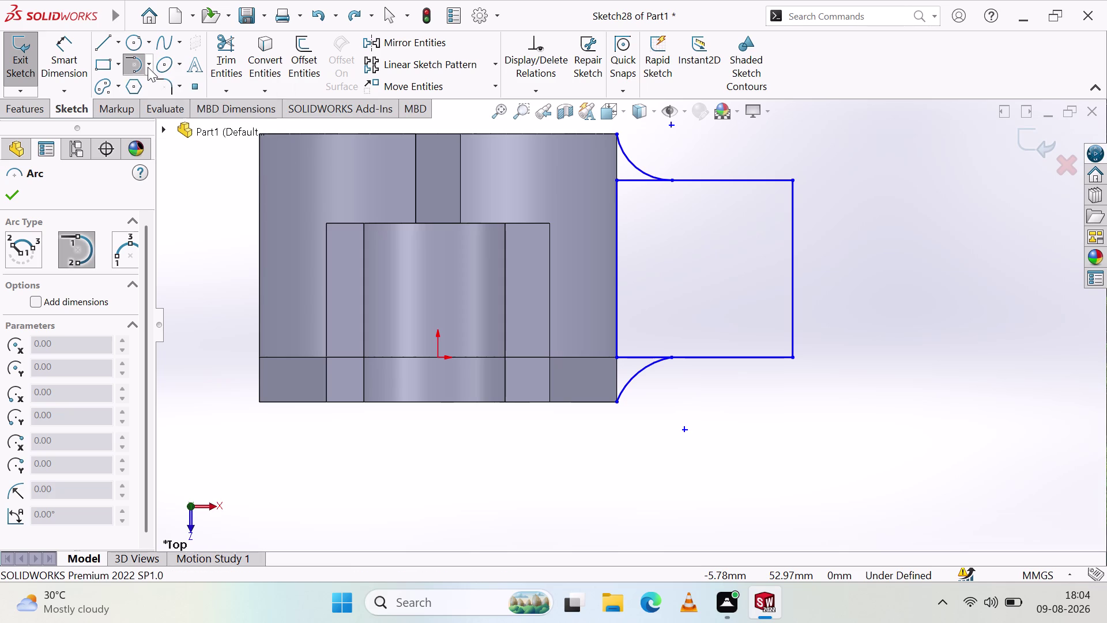
click(147, 67)
Round the lug's right end with a three-point arc and add a centred circular eye hole.
click(149, 127)
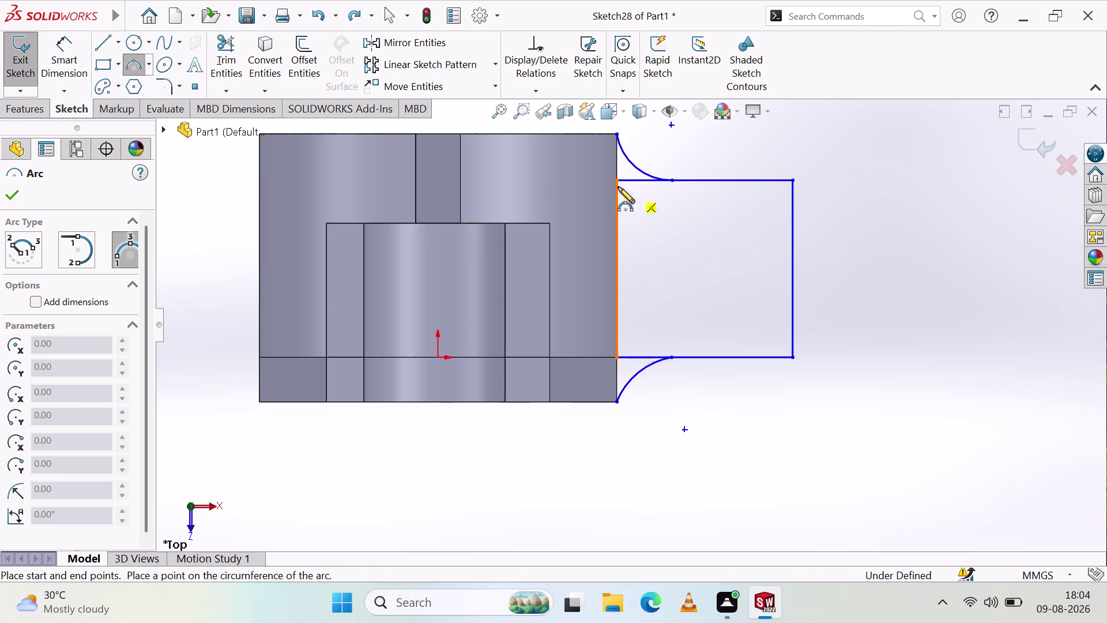
click(793, 182)
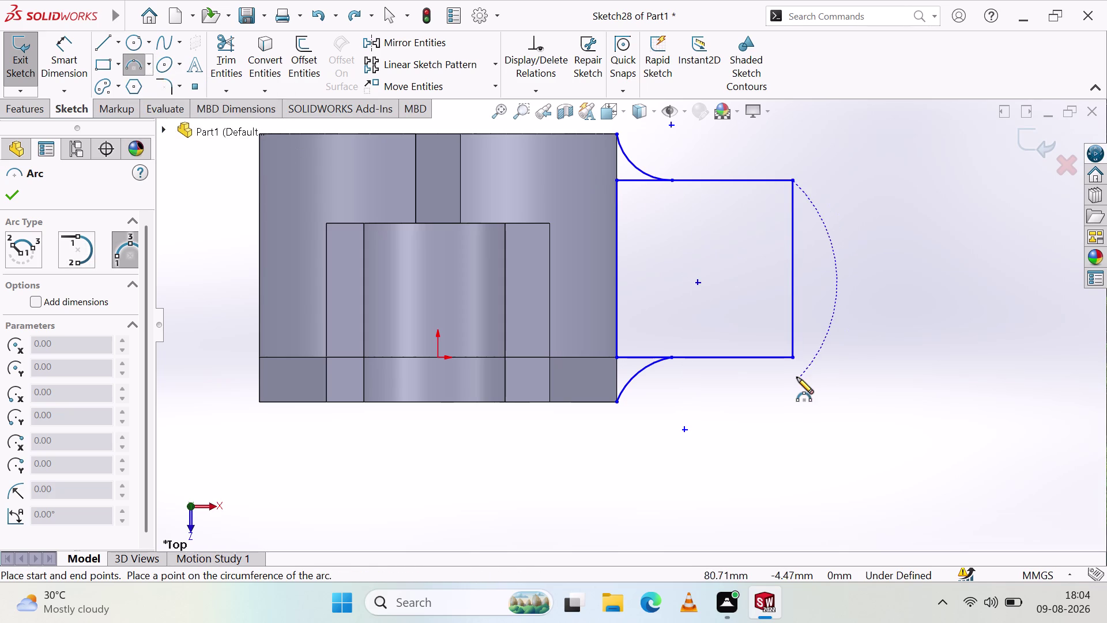
click(791, 356)
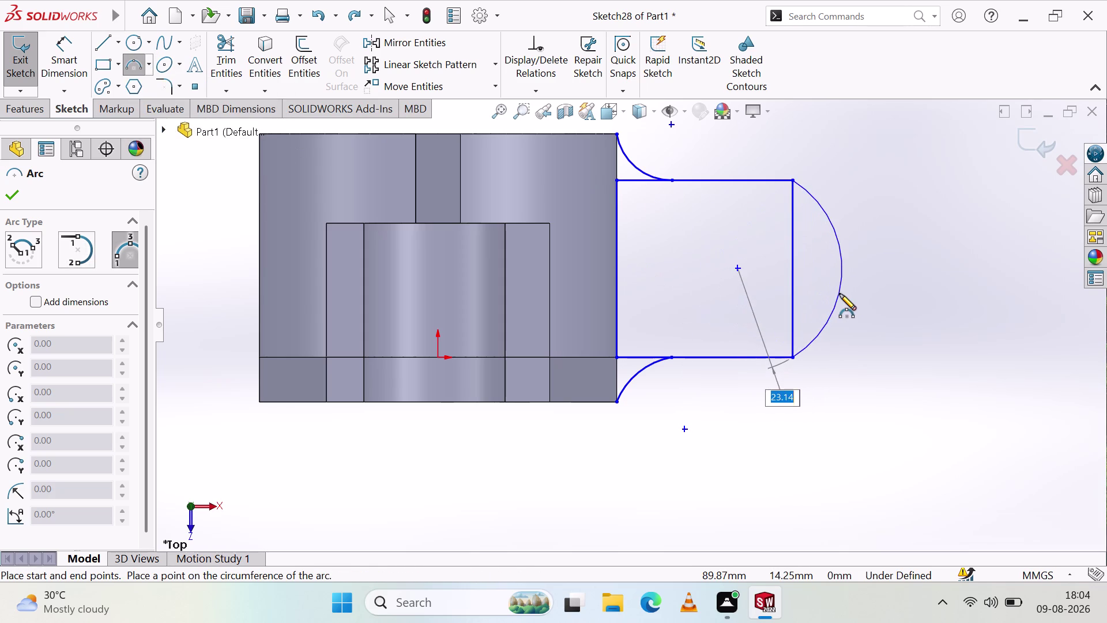
click(840, 294)
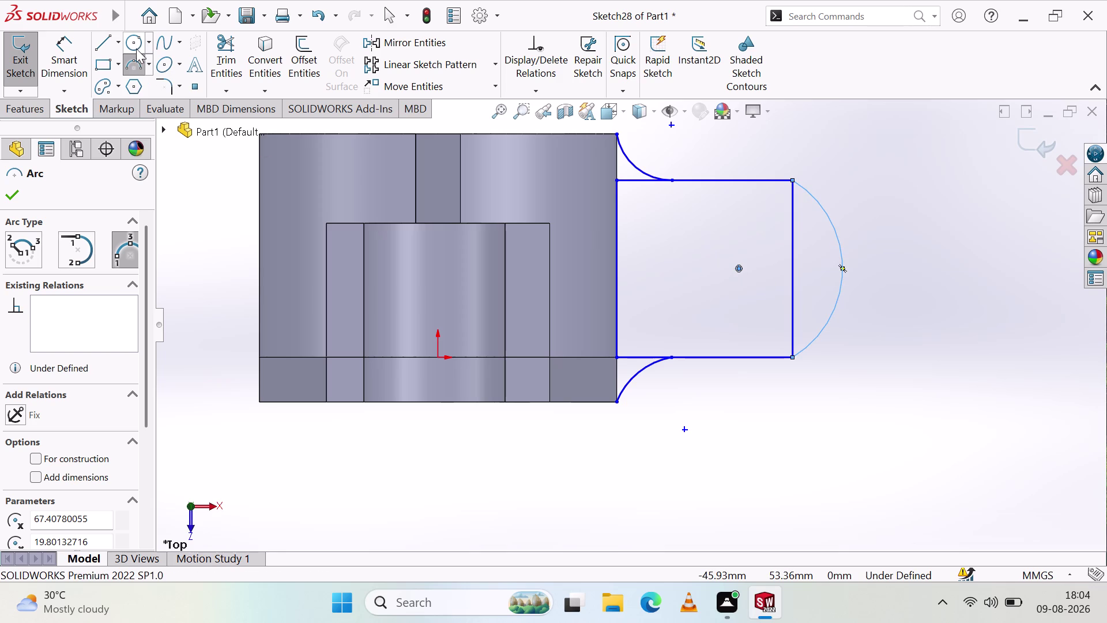
click(135, 38)
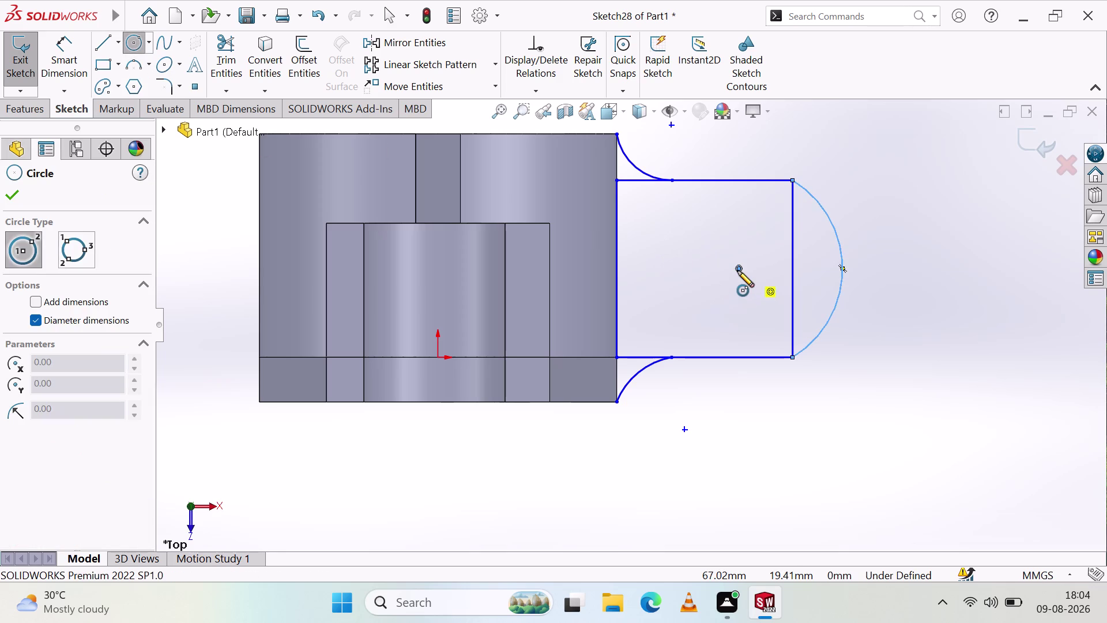
click(738, 267)
click(776, 303)
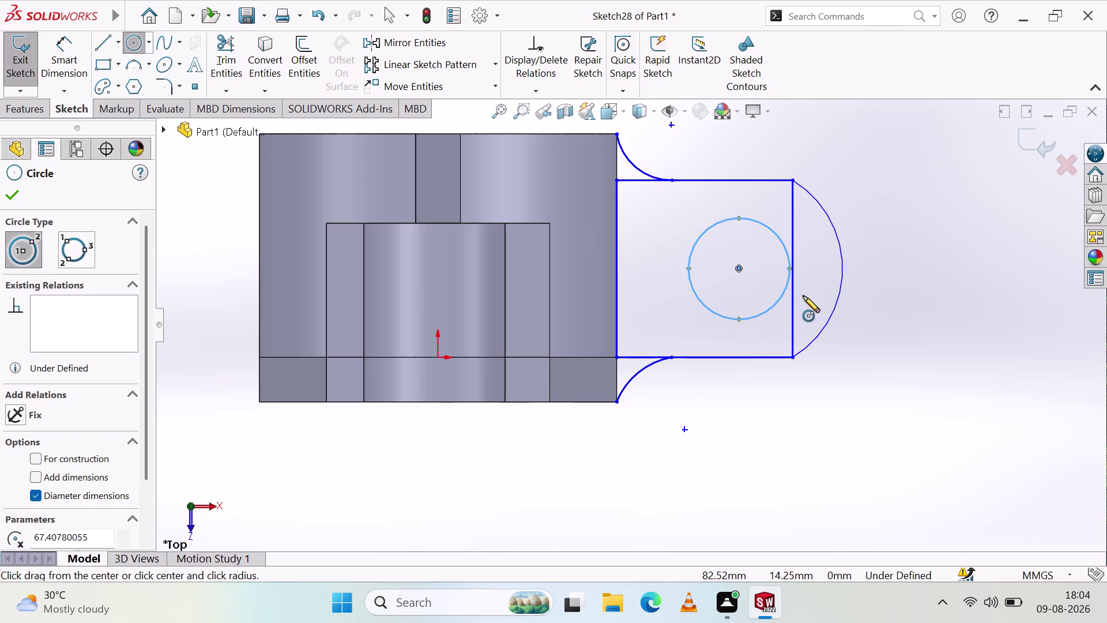
key(Escape)
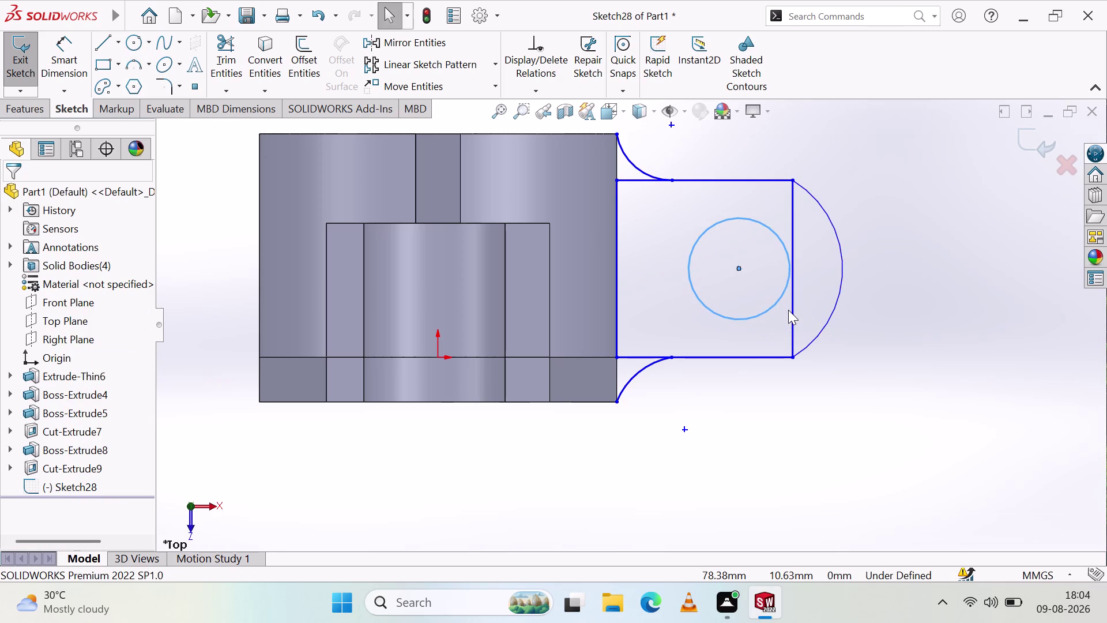
Delete the lug's straight right edge.
click(788, 310)
click(796, 314)
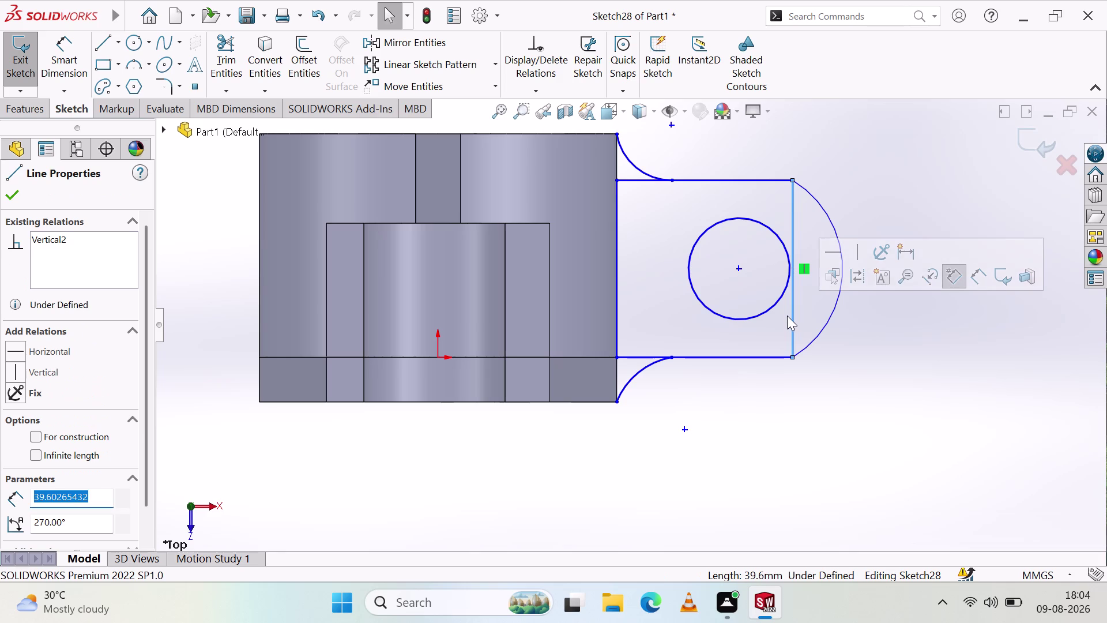
right_click(787, 316)
click(805, 542)
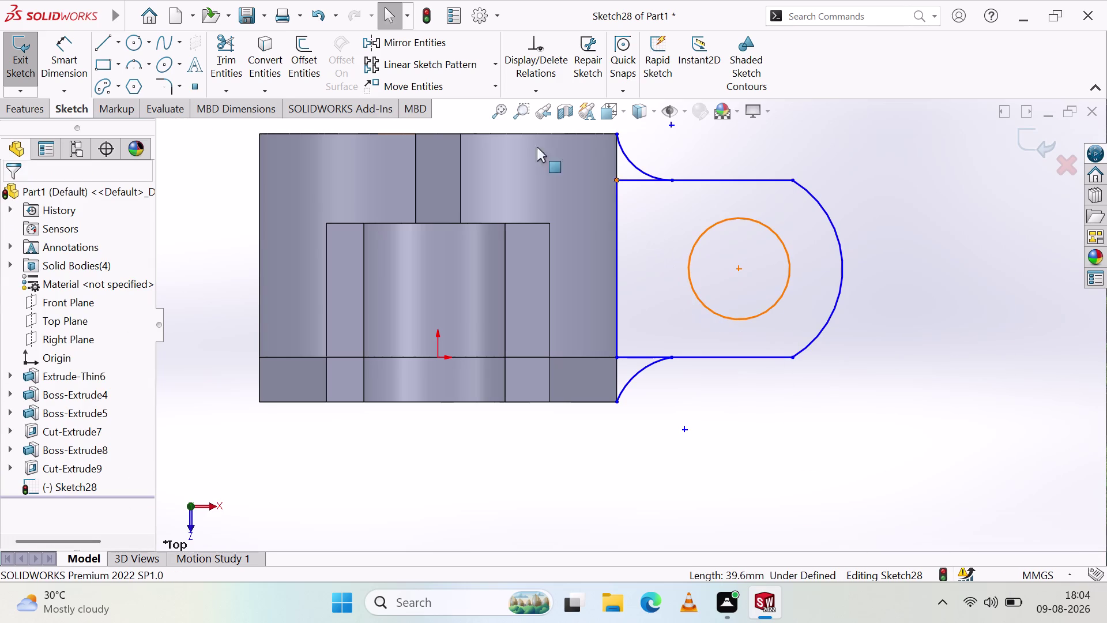
click(220, 46)
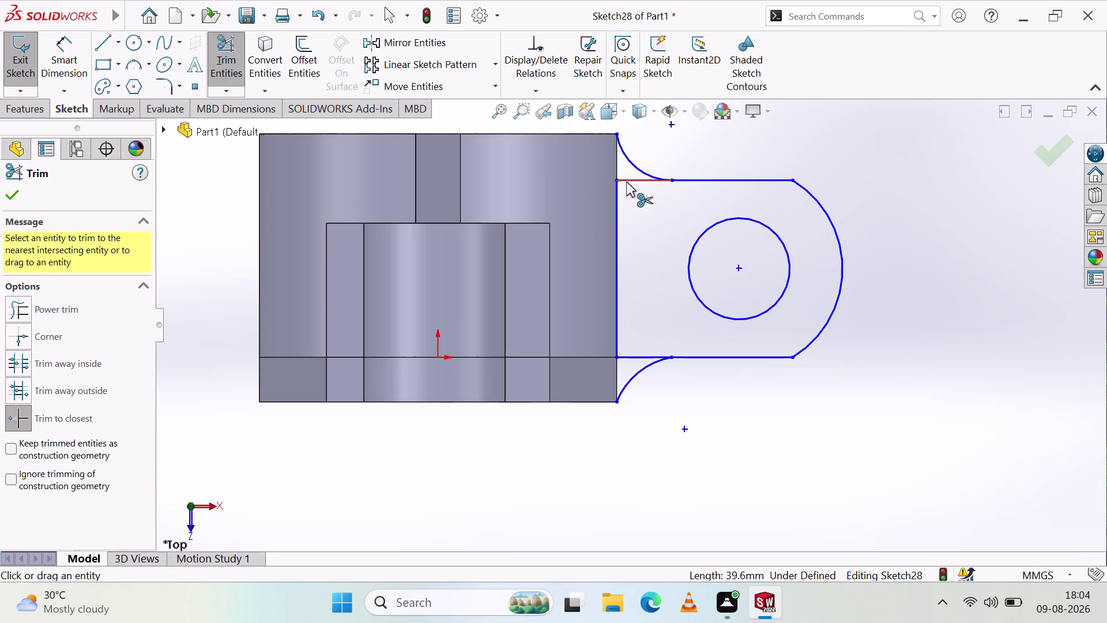
Trim the short top and bottom segments beside the connecting arcs.
click(627, 182)
click(631, 352)
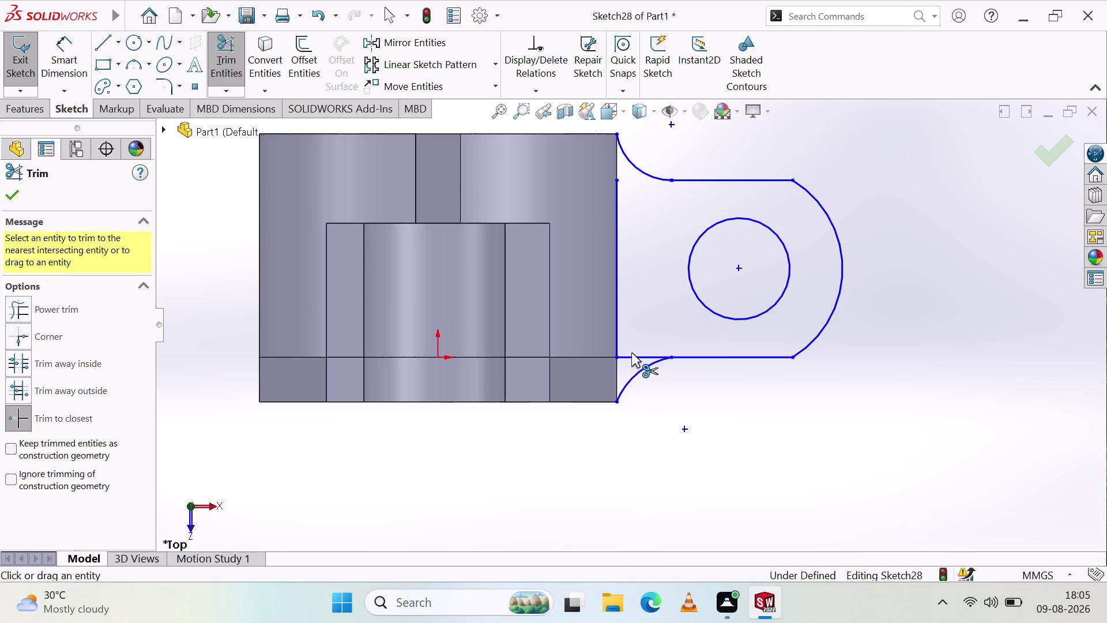
click(635, 355)
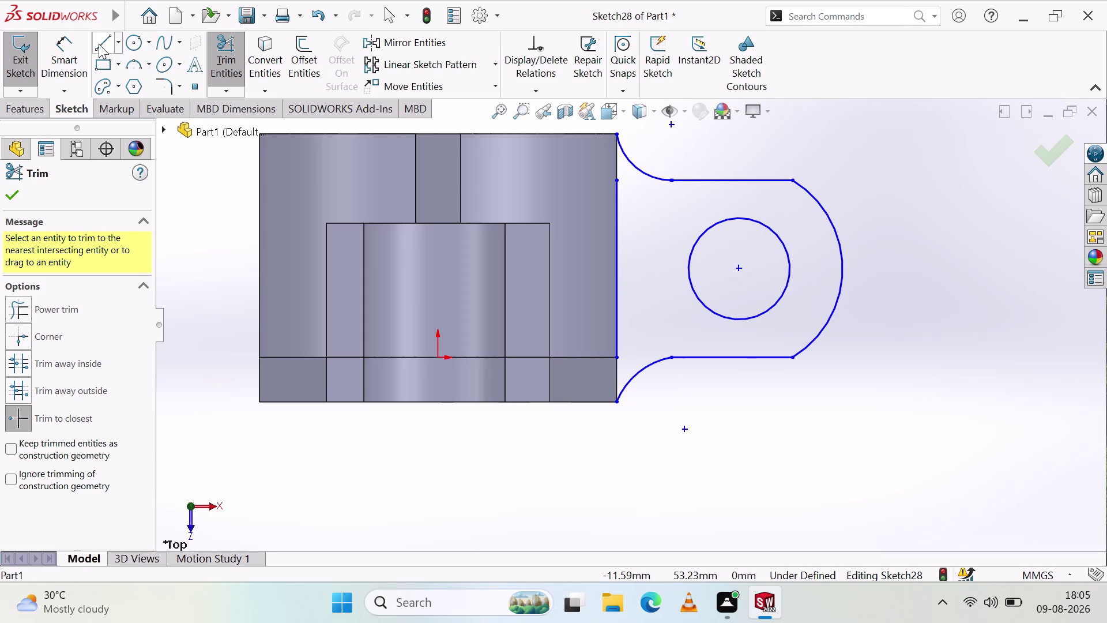
Draw a line down the body's right edge from its top corner to bottom.
click(99, 44)
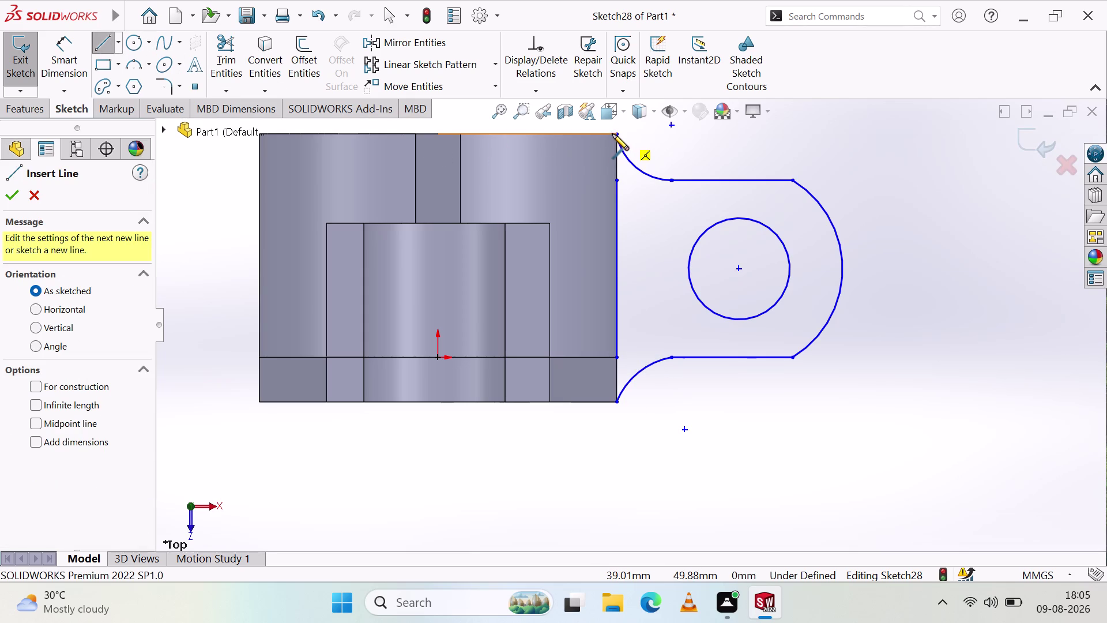
click(614, 130)
click(619, 404)
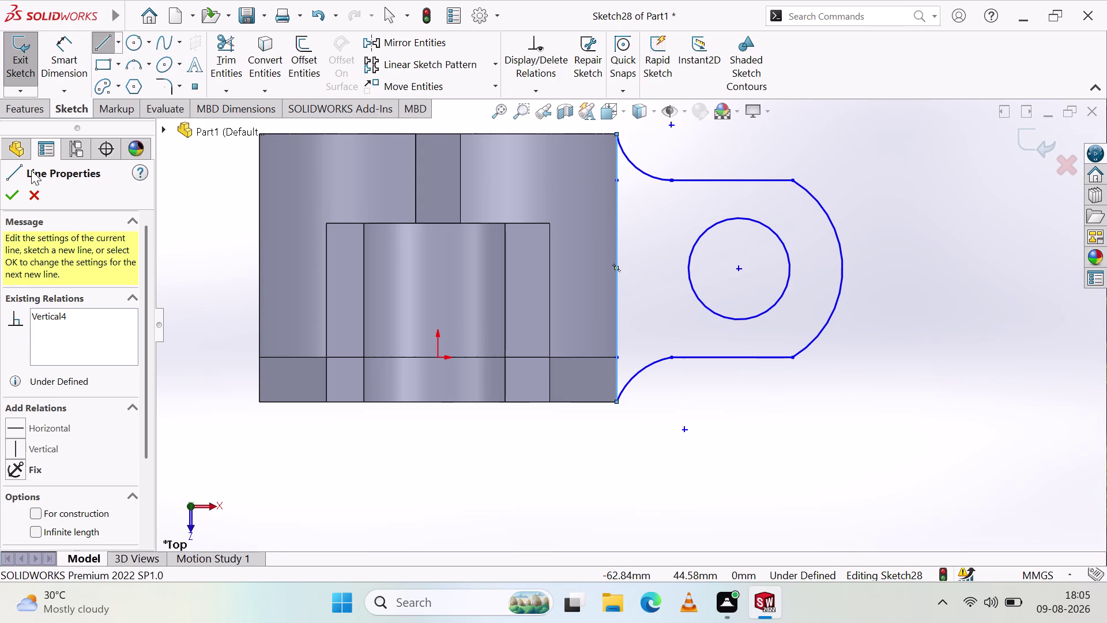
click(13, 189)
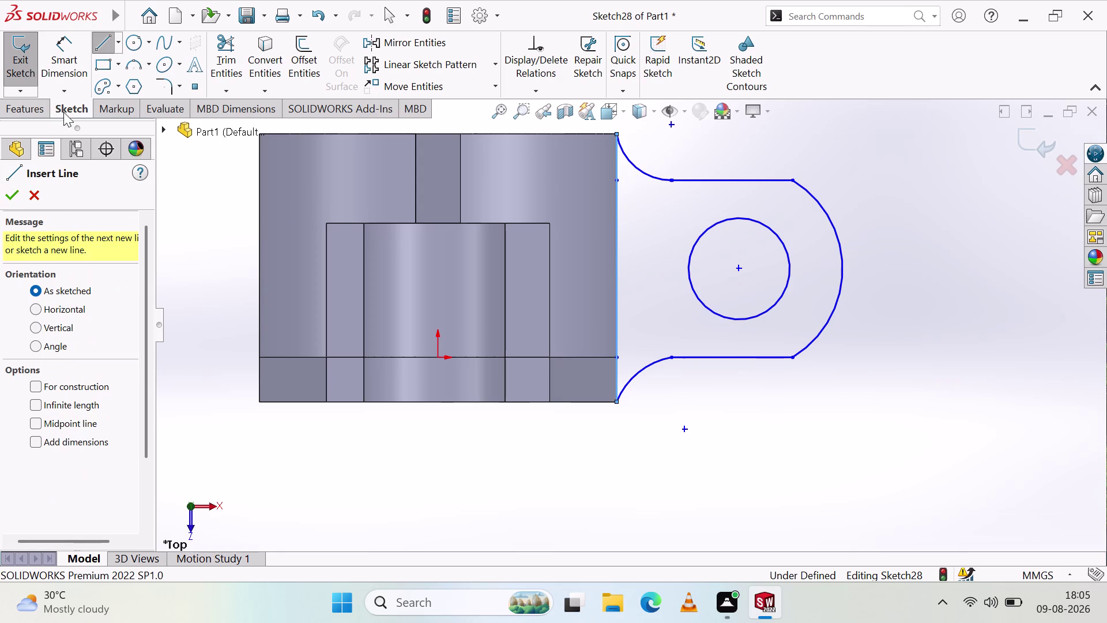
scroll(down, 3)
scroll(down, 3)
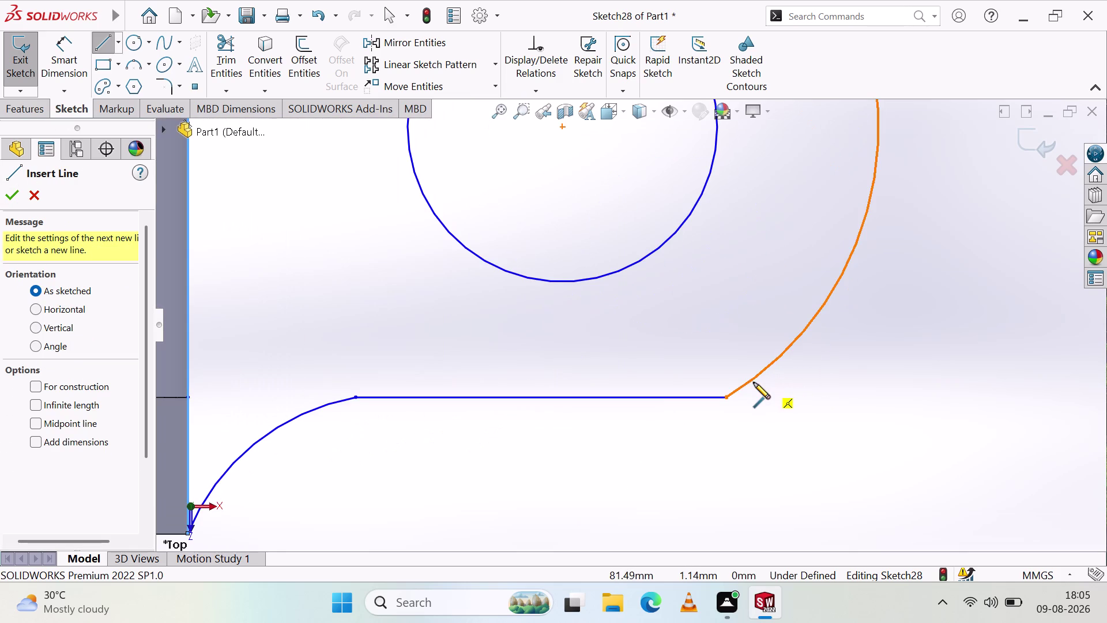
scroll(up, 3)
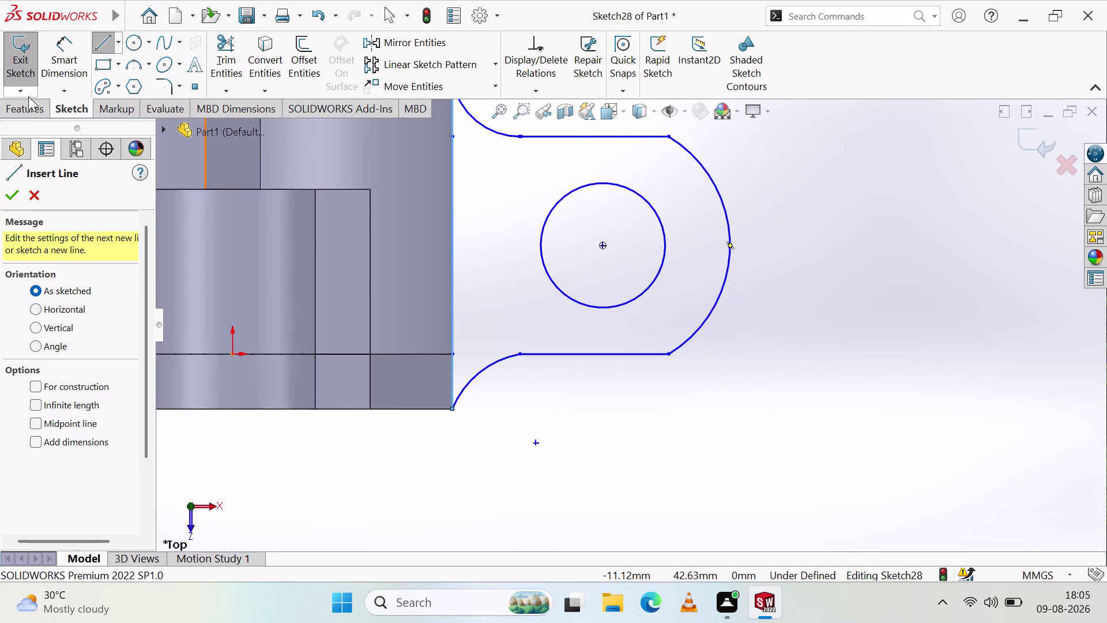
click(31, 111)
click(40, 66)
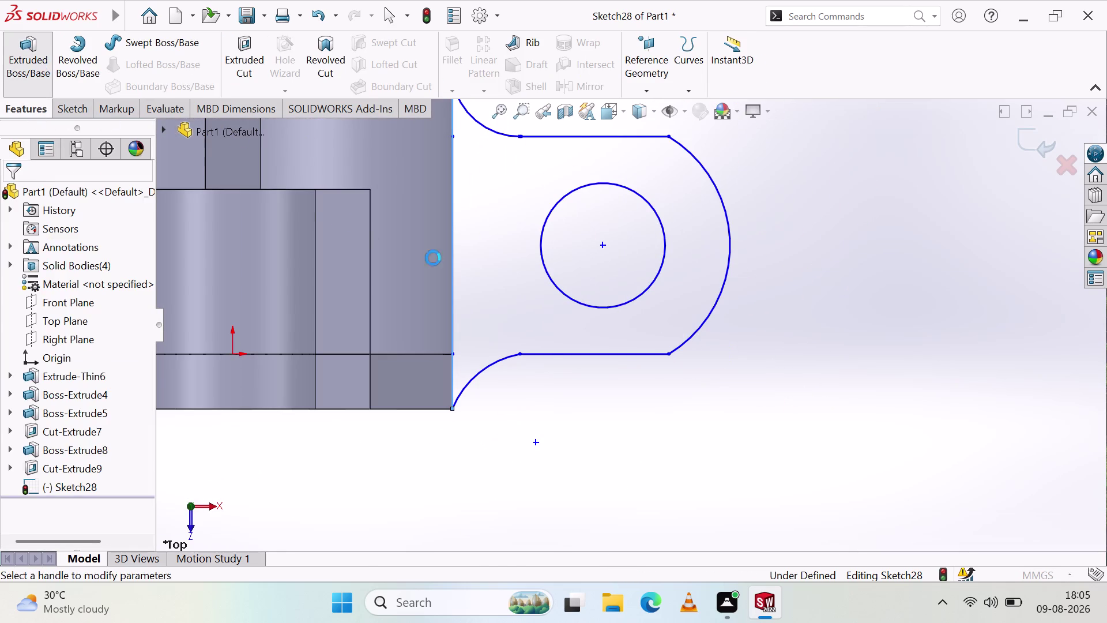
click(527, 314)
middle_drag(612, 421, 568, 380)
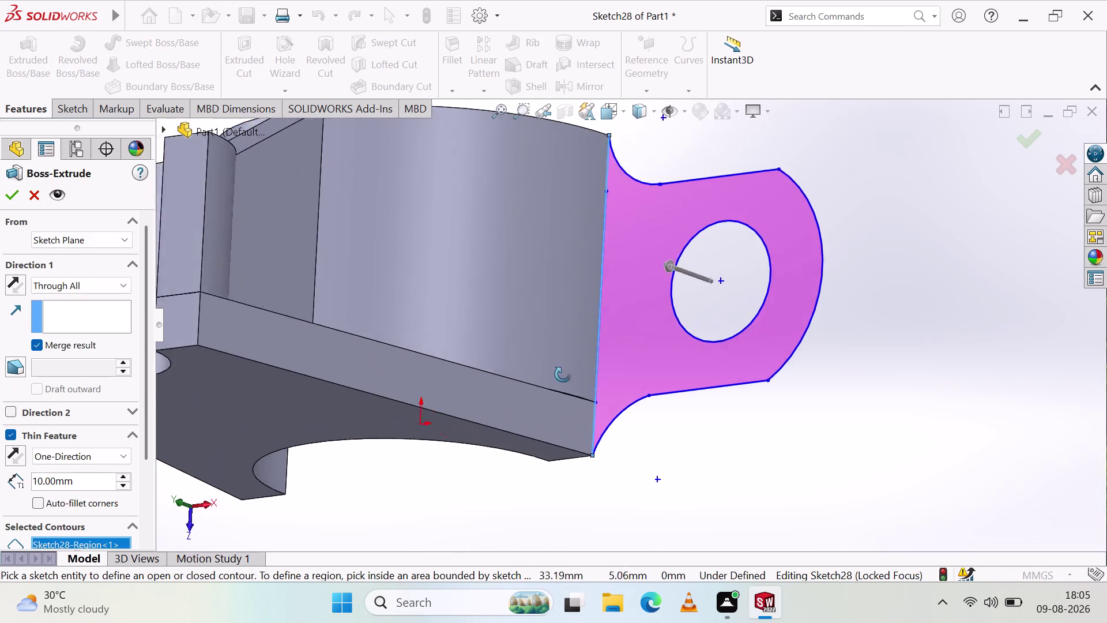
middle_drag(568, 380, 572, 350)
middle_click(574, 350)
click(619, 361)
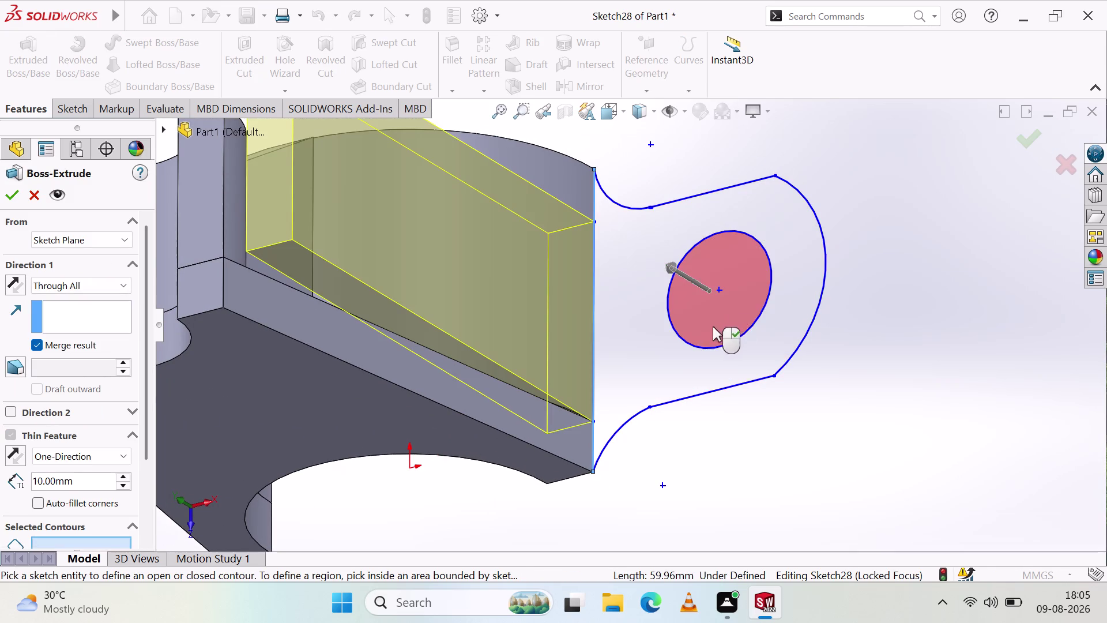
click(788, 247)
click(793, 256)
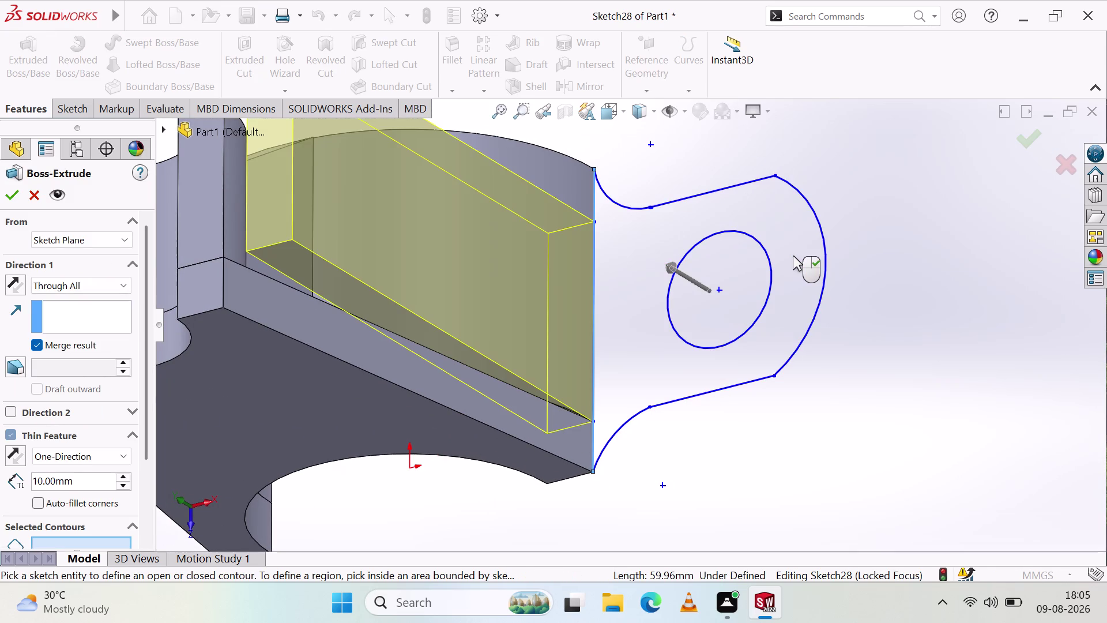
click(90, 284)
click(83, 302)
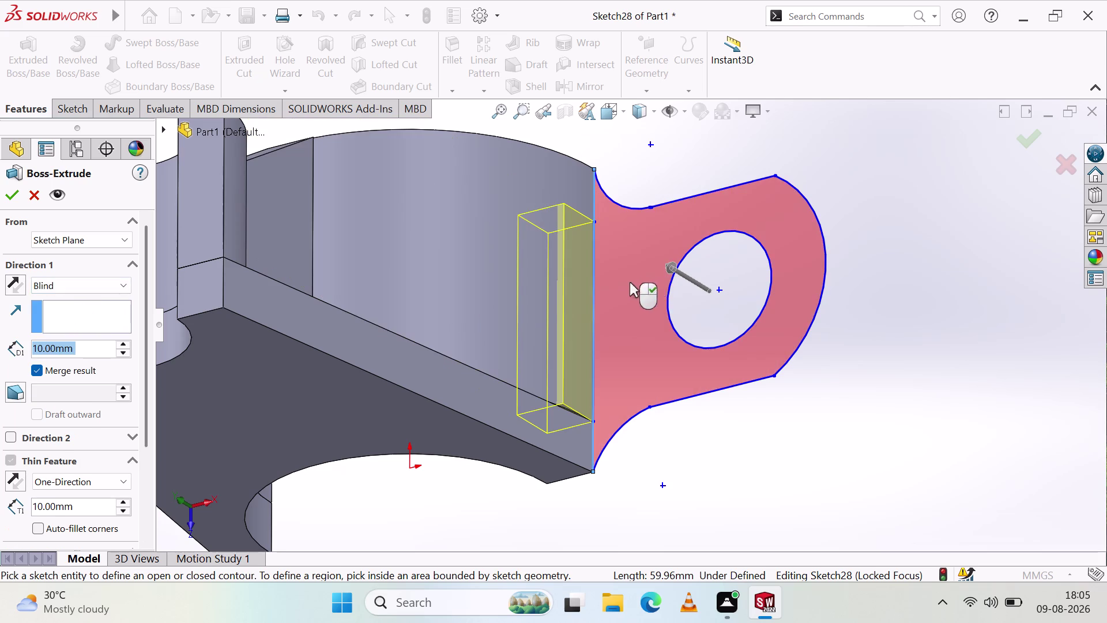
click(651, 261)
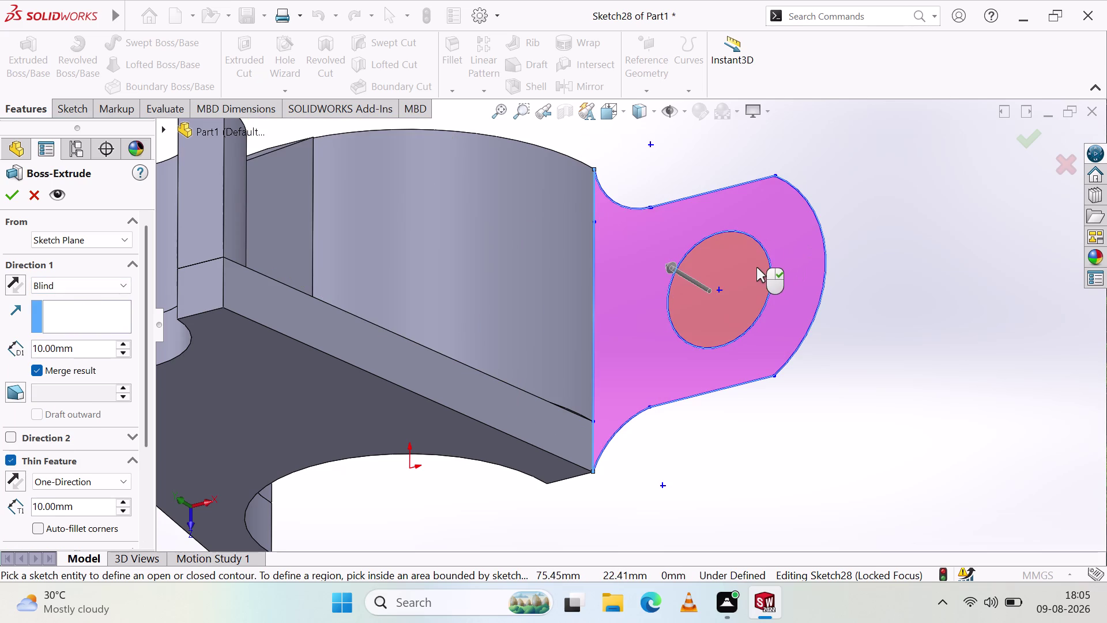
click(756, 267)
click(794, 232)
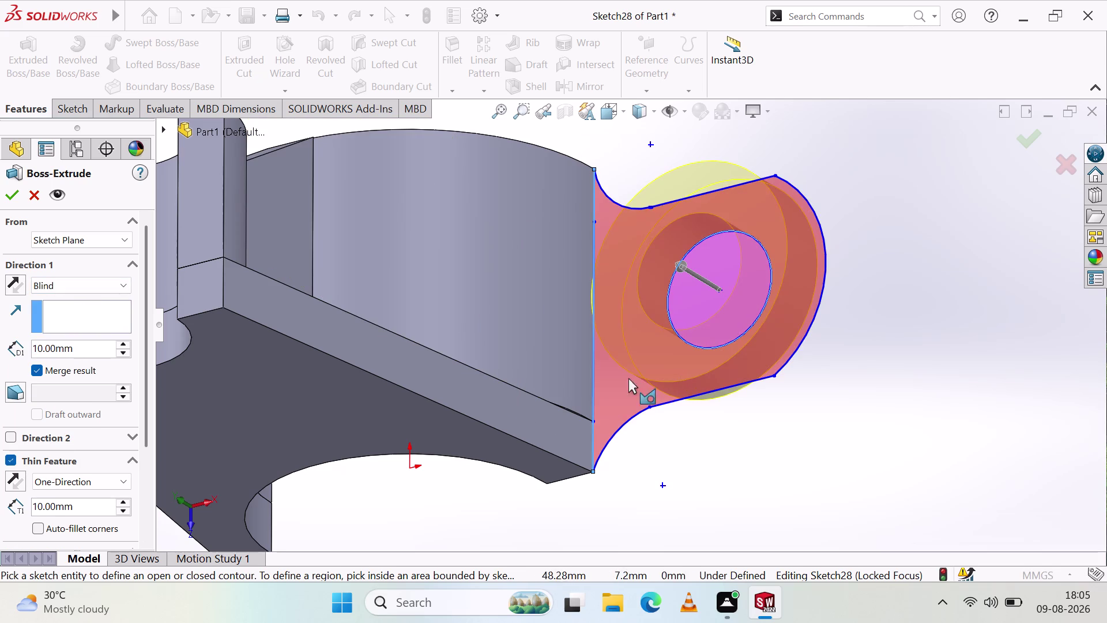
click(621, 391)
click(623, 387)
double_click(623, 388)
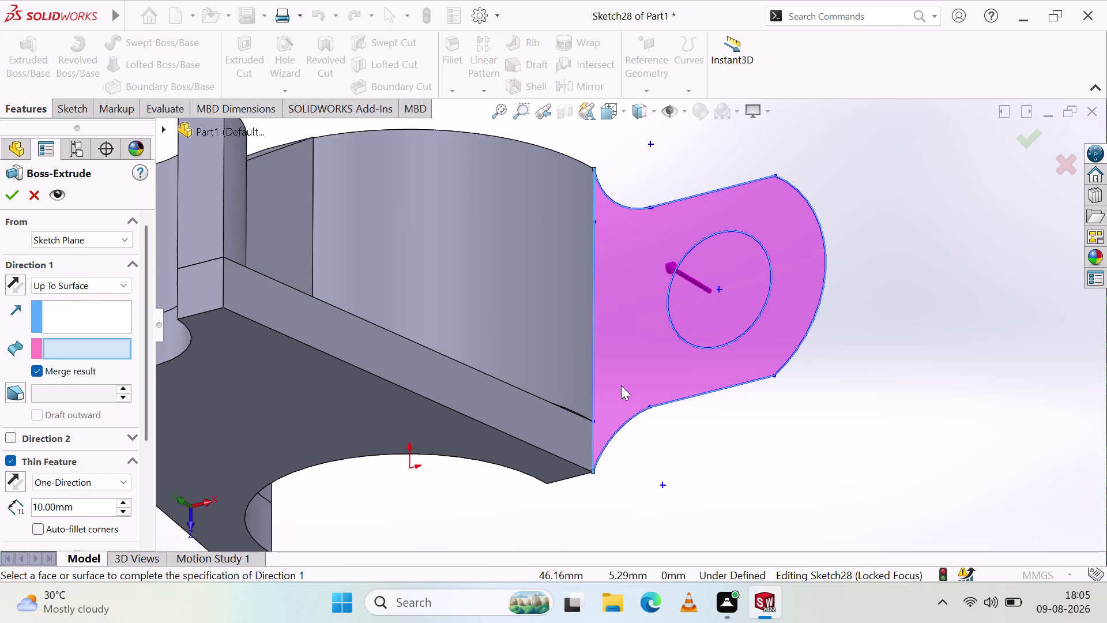
drag(617, 334, 625, 317)
click(636, 274)
double_click(639, 264)
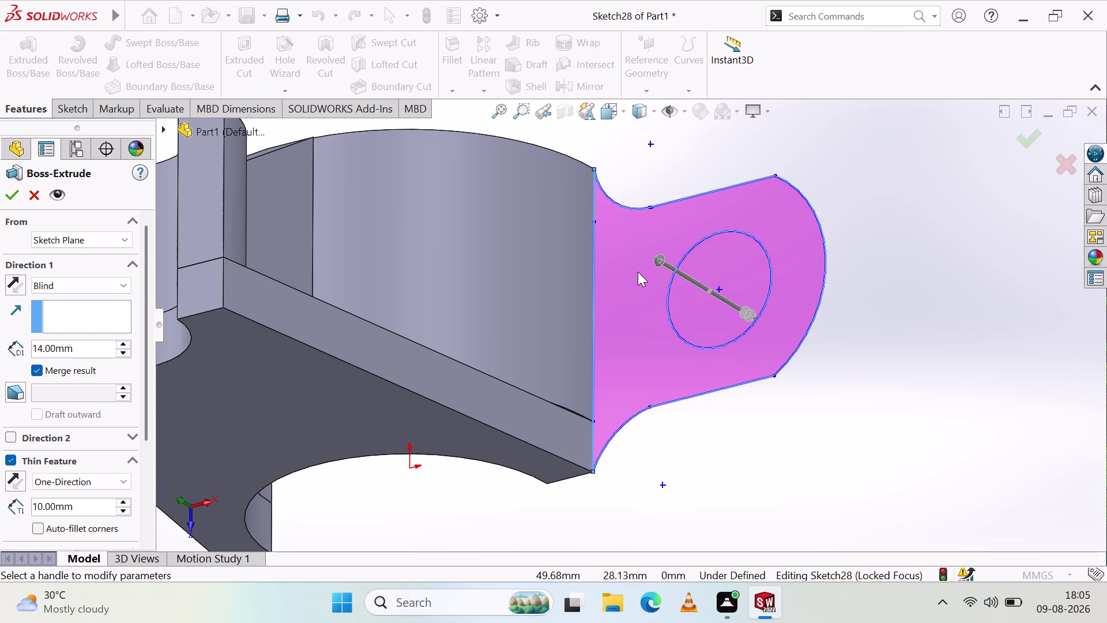
click(641, 346)
drag(651, 357, 647, 383)
drag(602, 417, 613, 403)
click(704, 303)
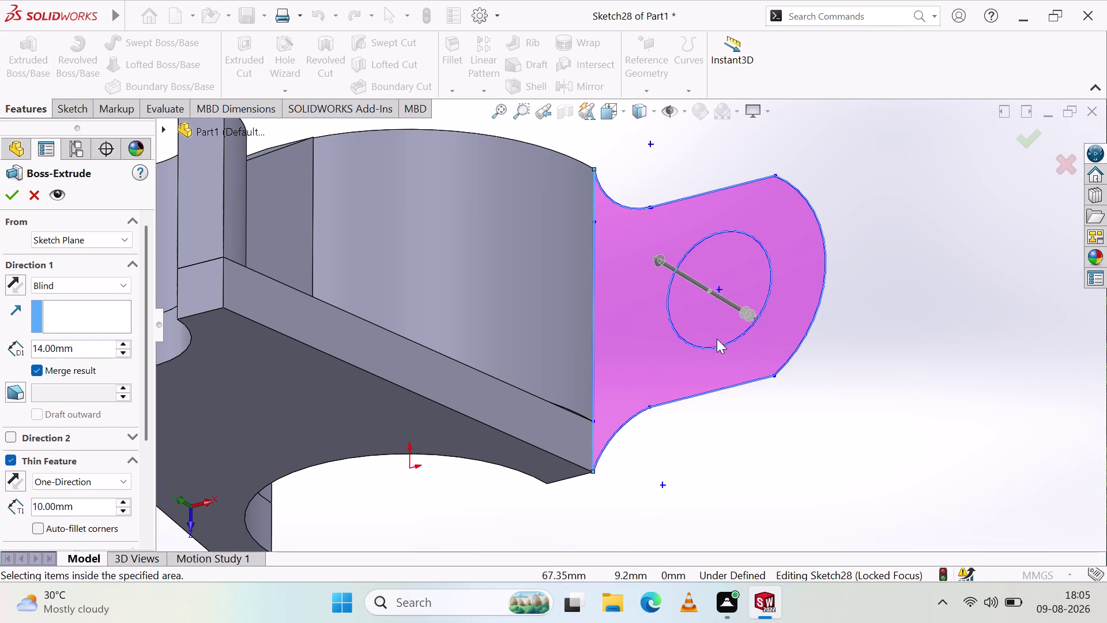
click(717, 339)
right_click(831, 354)
right_click(841, 363)
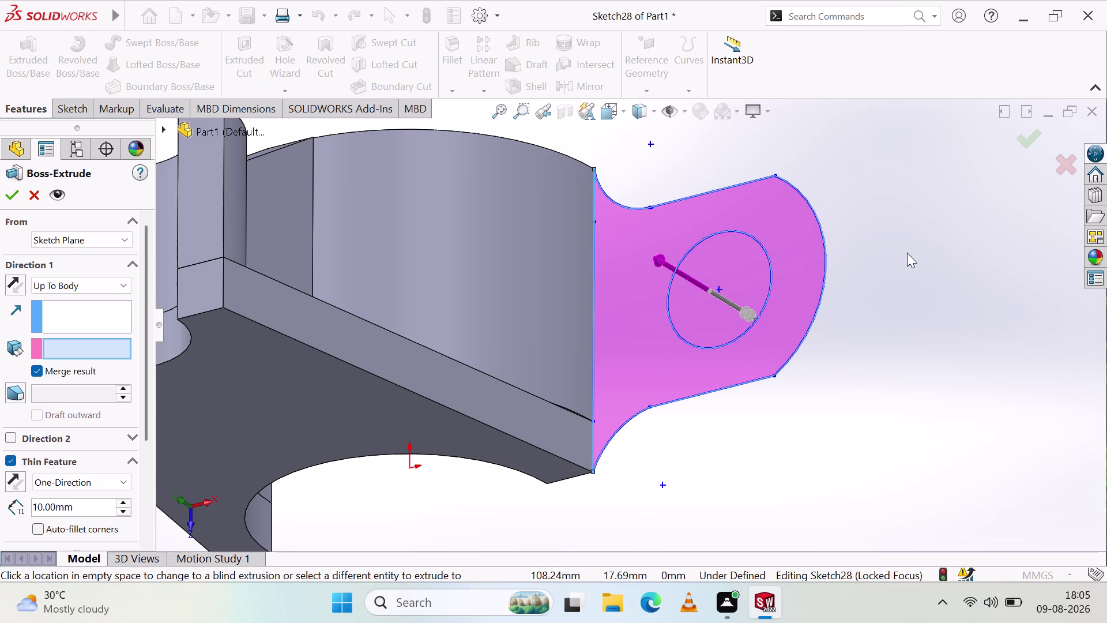
middle_drag(905, 267, 775, 287)
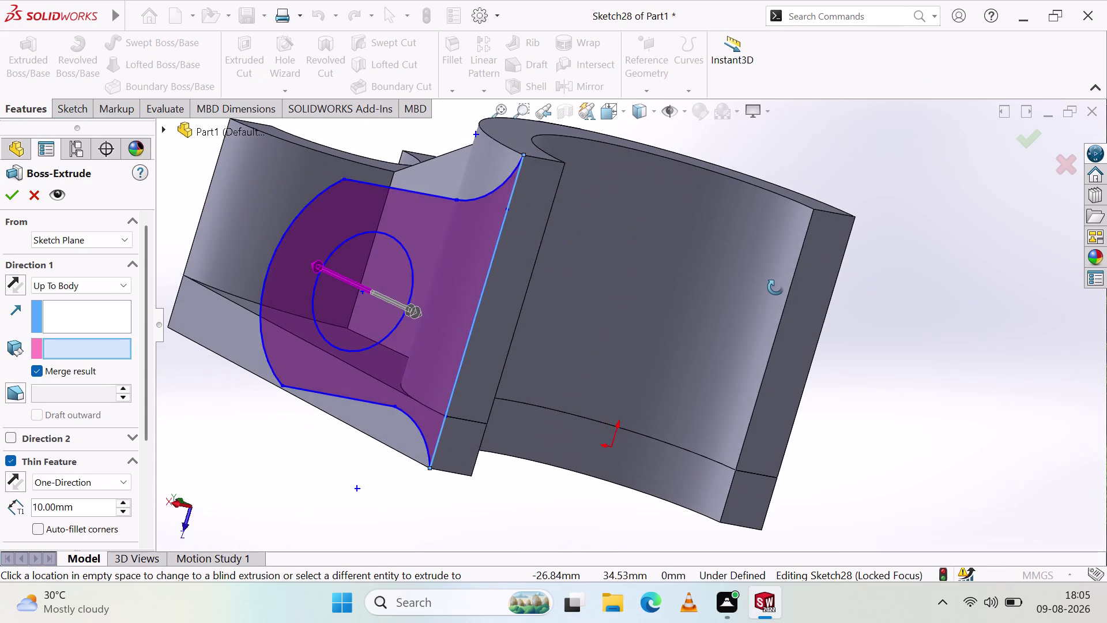
middle_drag(775, 287, 775, 287)
click(974, 443)
middle_drag(955, 278, 964, 283)
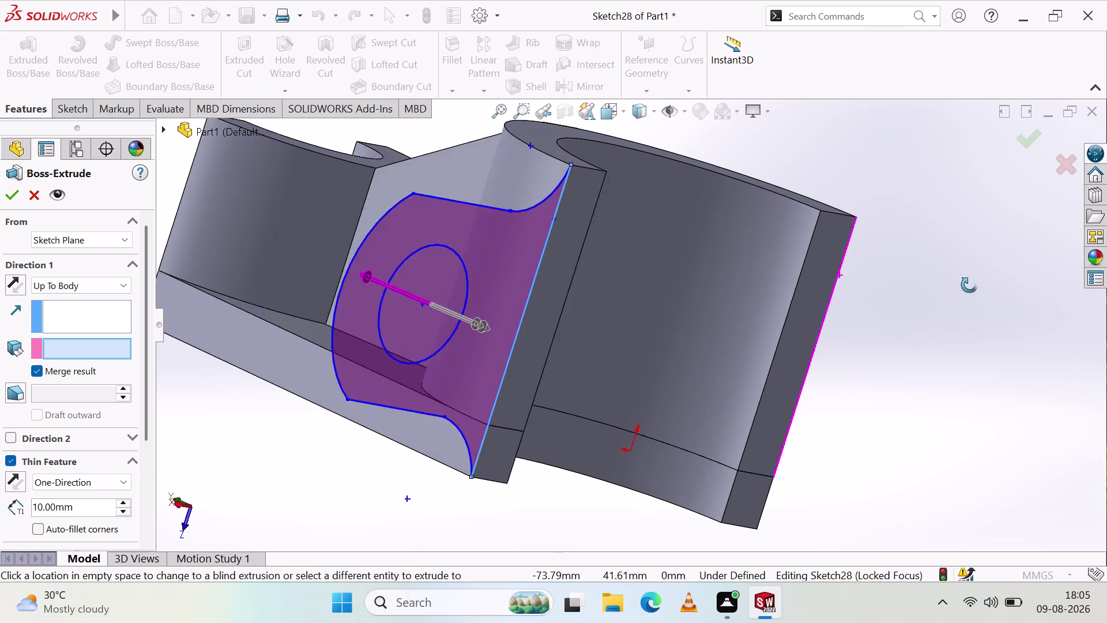
middle_drag(964, 282, 1013, 273)
middle_drag(1010, 268, 1053, 326)
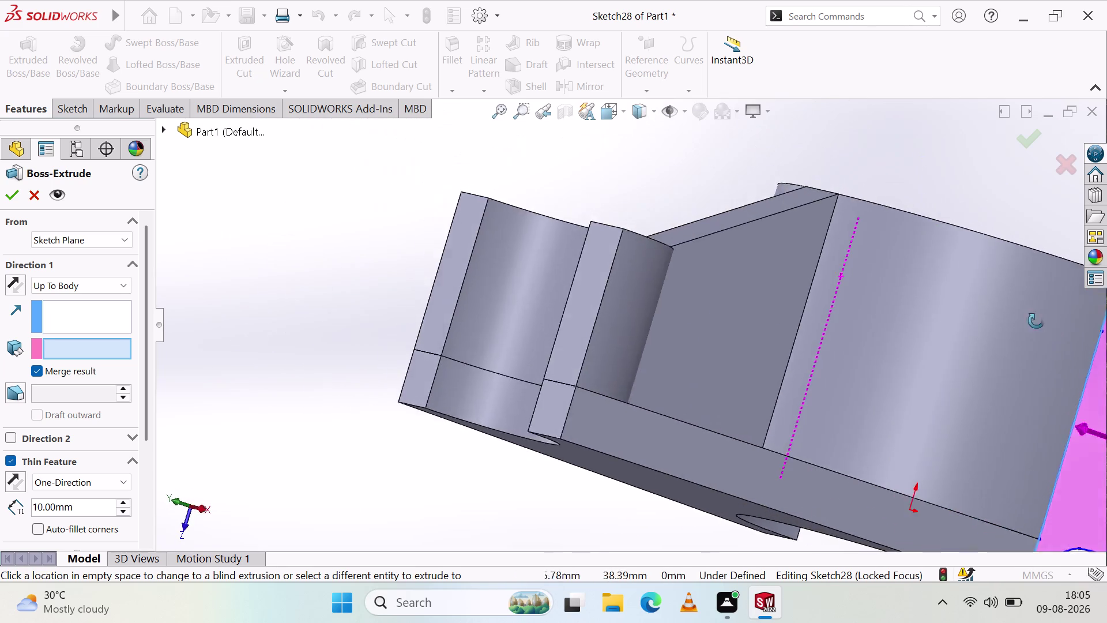
middle_drag(1052, 326, 955, 292)
scroll(up, 3)
middle_click(955, 291)
middle_drag(925, 306, 1062, 312)
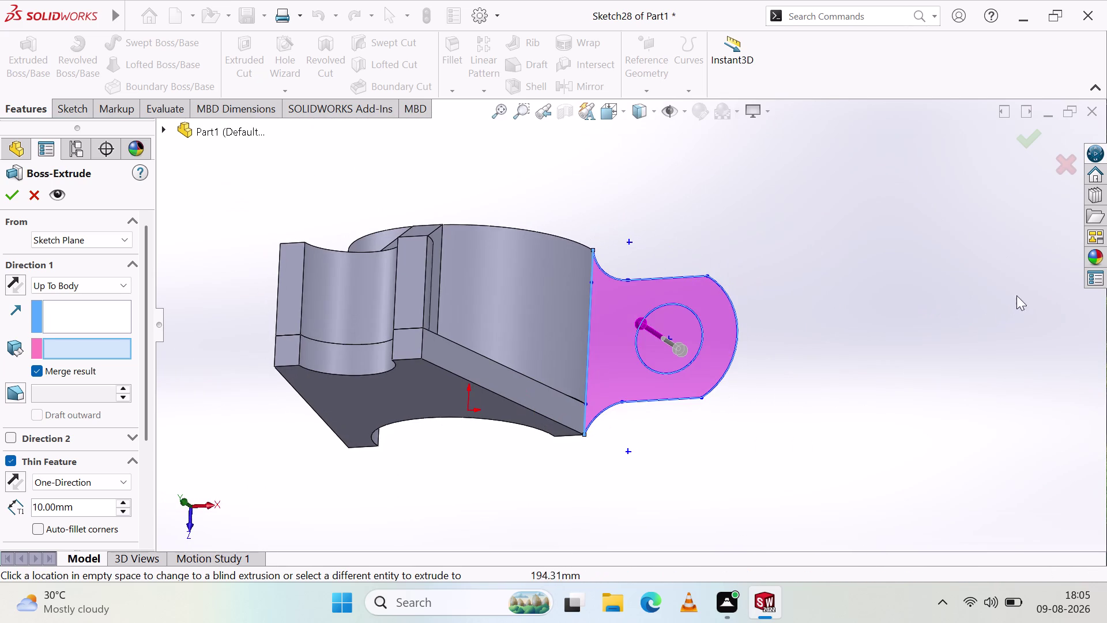
click(32, 195)
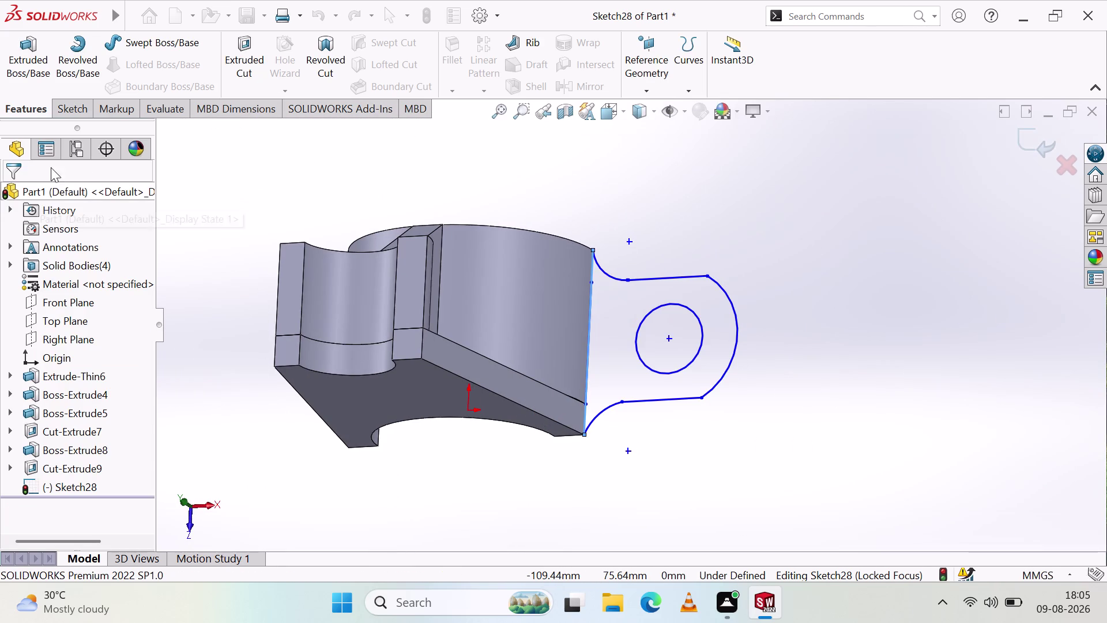
click(44, 109)
click(34, 104)
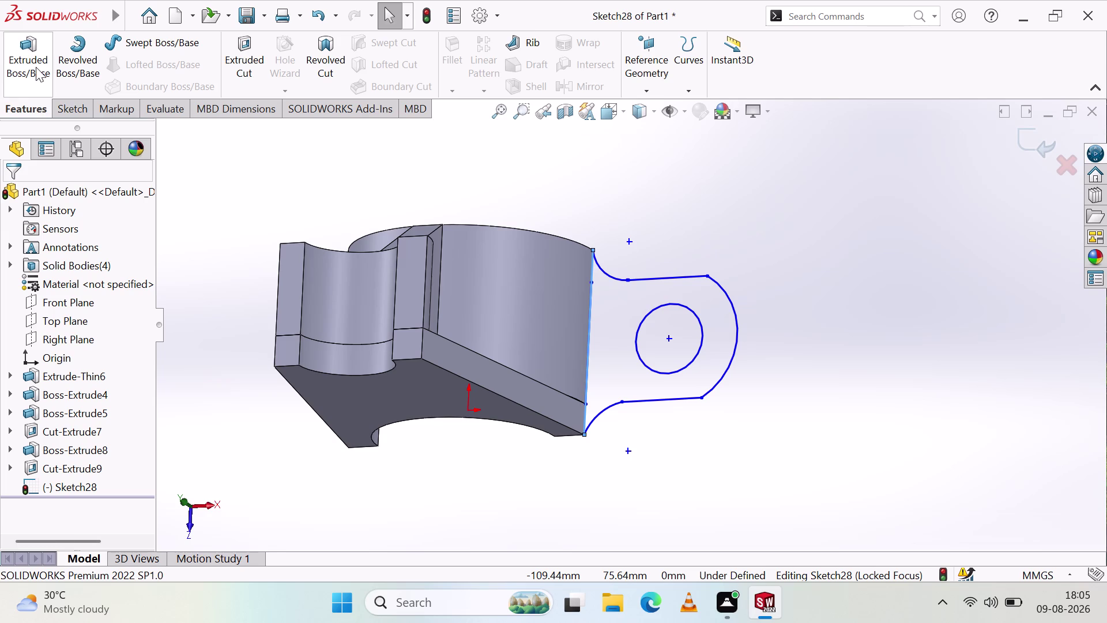
click(36, 67)
click(688, 369)
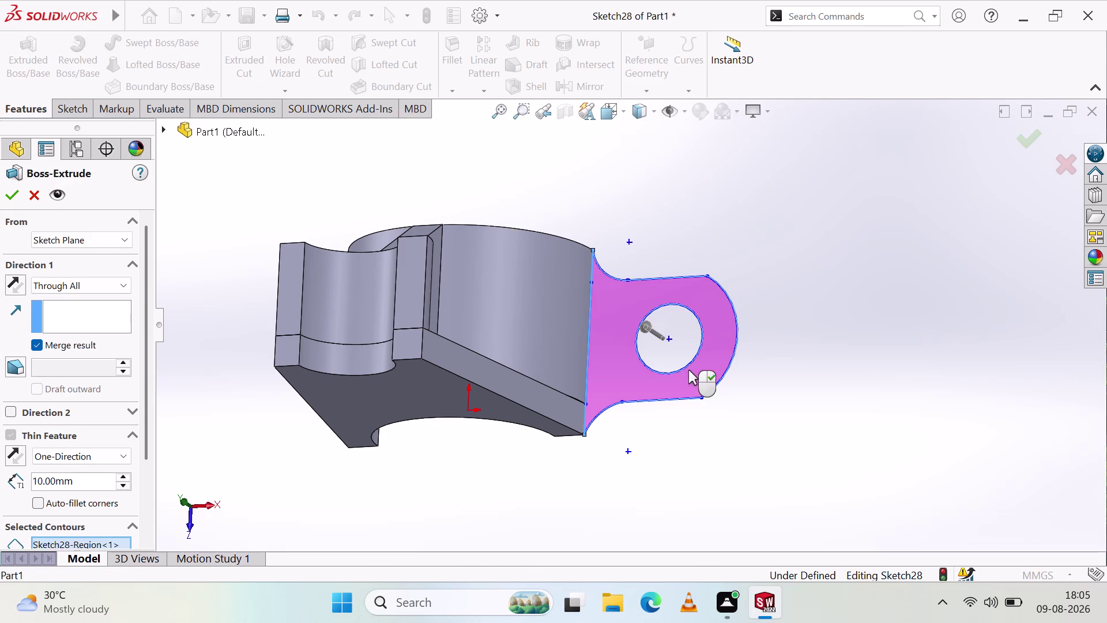
click(60, 279)
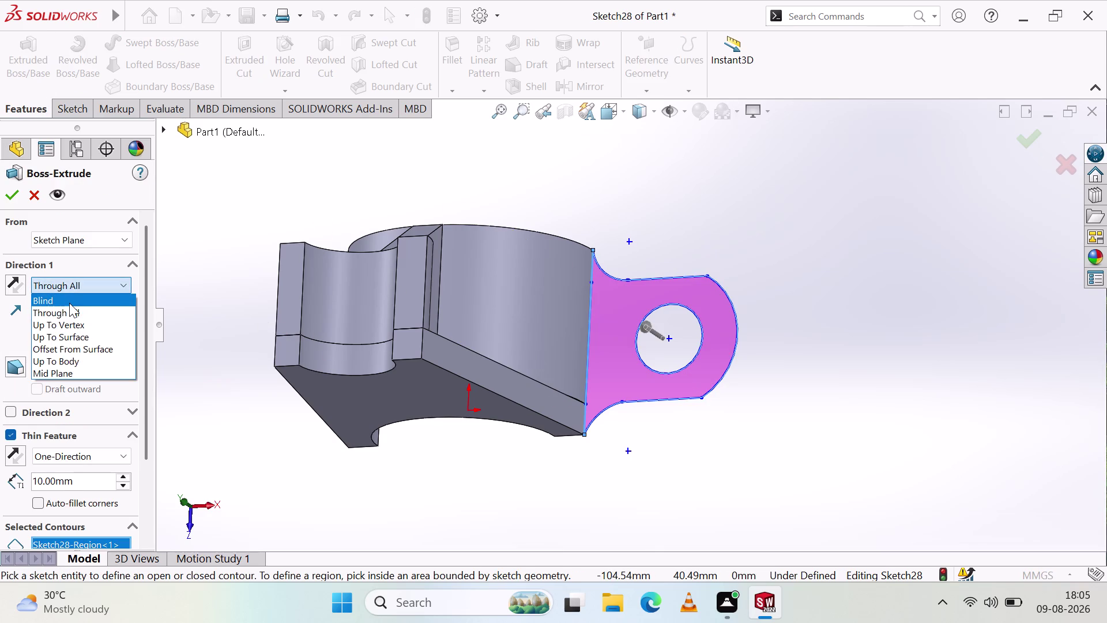
click(69, 303)
click(16, 192)
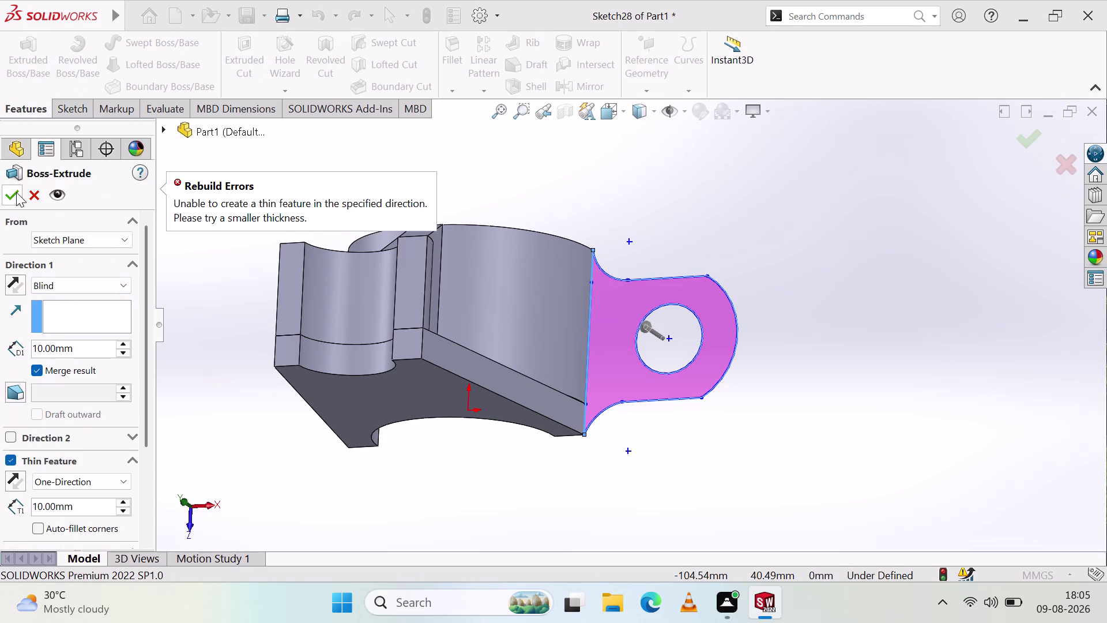
right_click(525, 476)
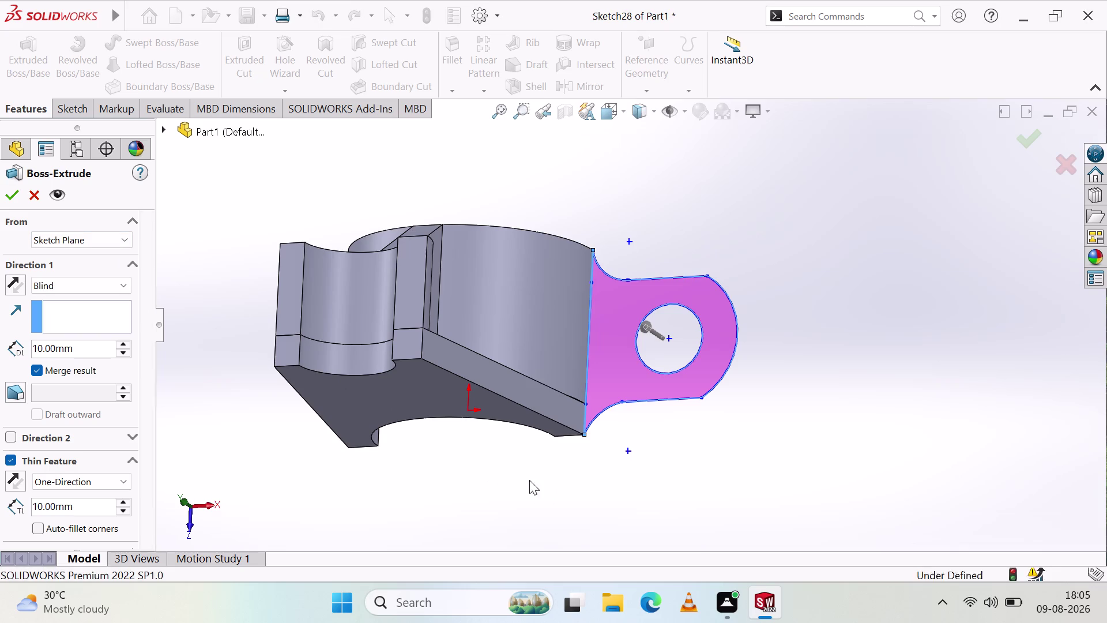
click(584, 191)
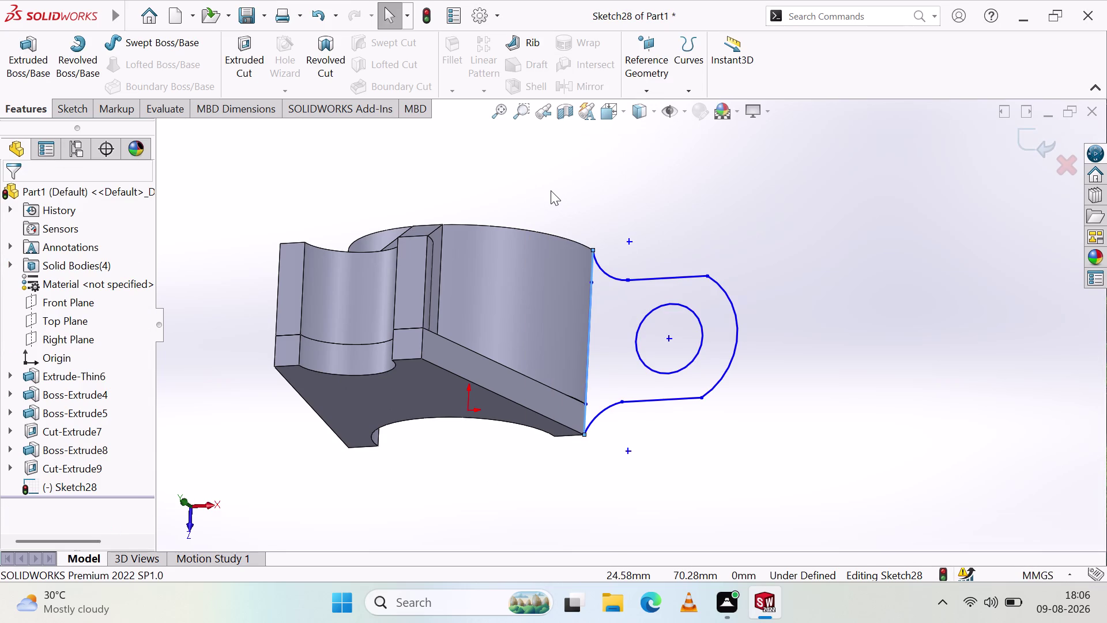
Undo repeatedly to remove Sketch28 and all its lug geometry.
key(ctrl+z)
key(ctrl+z)
key(ctrl+z)
key(ctrl+z)
key(ctrl+z)
key(ctrl+z)
key(ctrl+z)
key(ctrl+z)
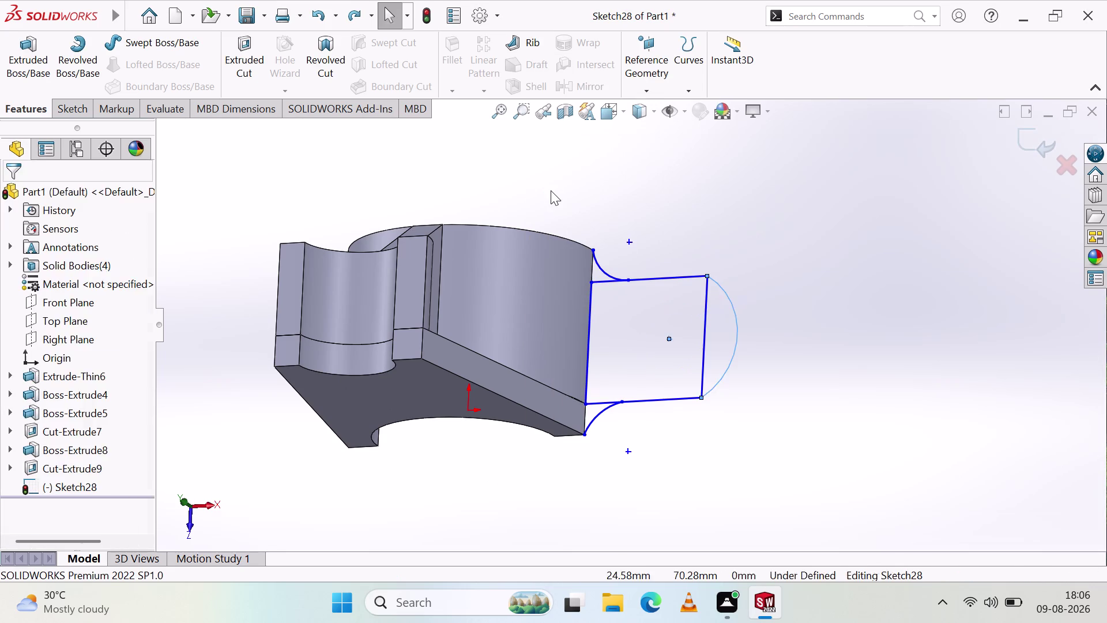
key(ctrl+z)
key(ctrl+z)
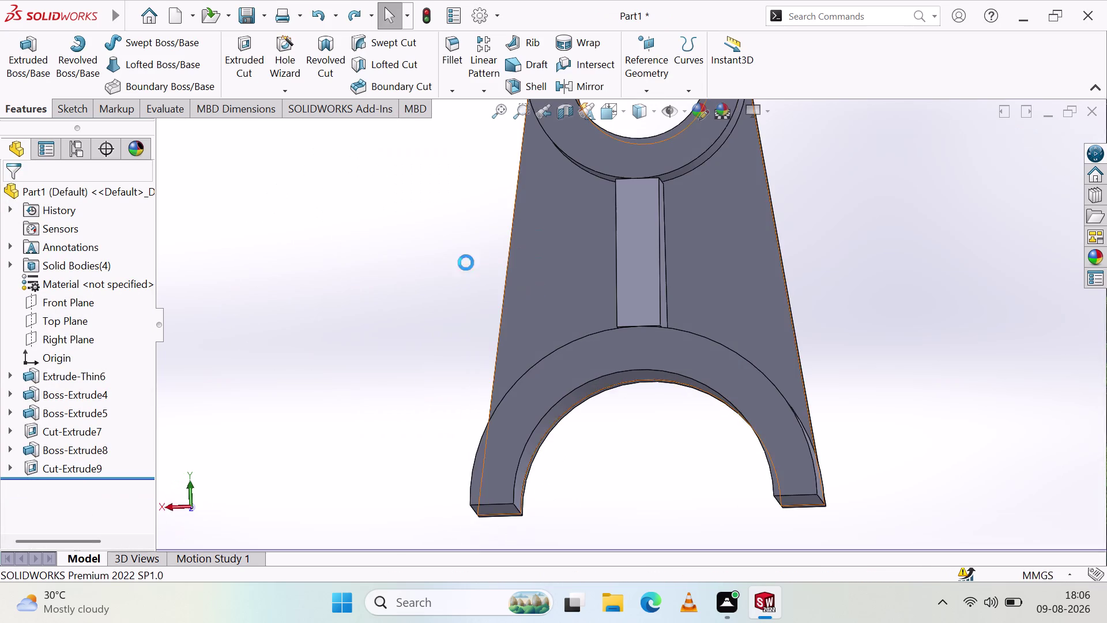
Orbit the part, select its curved outer face, then open Sketch29 on the Top Plane.
middle_drag(407, 414, 545, 473)
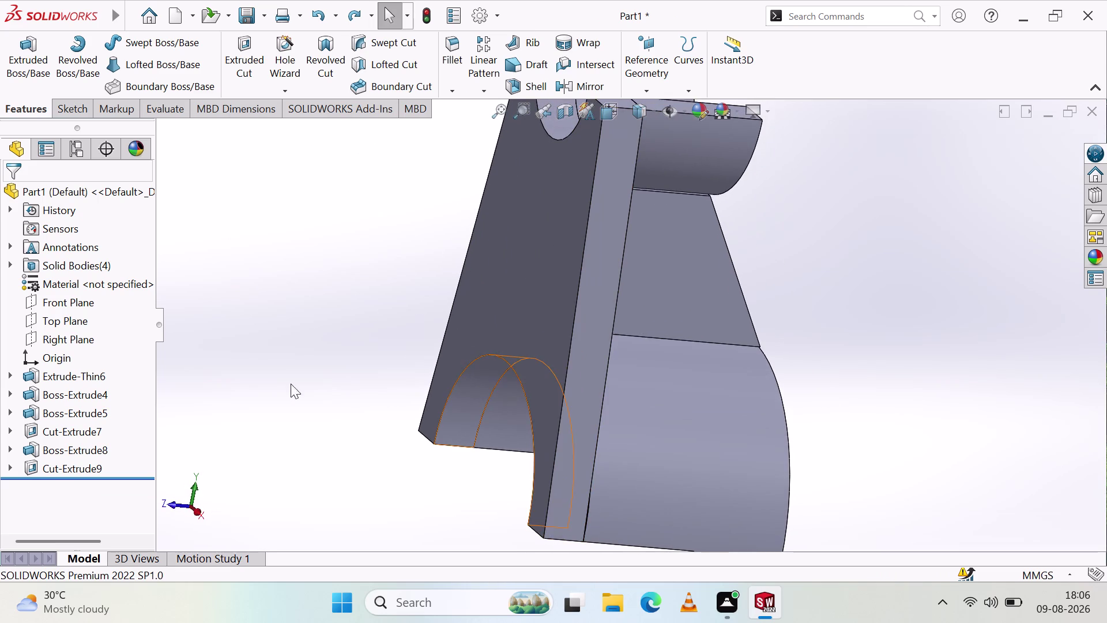
middle_drag(723, 290, 713, 501)
middle_click(714, 502)
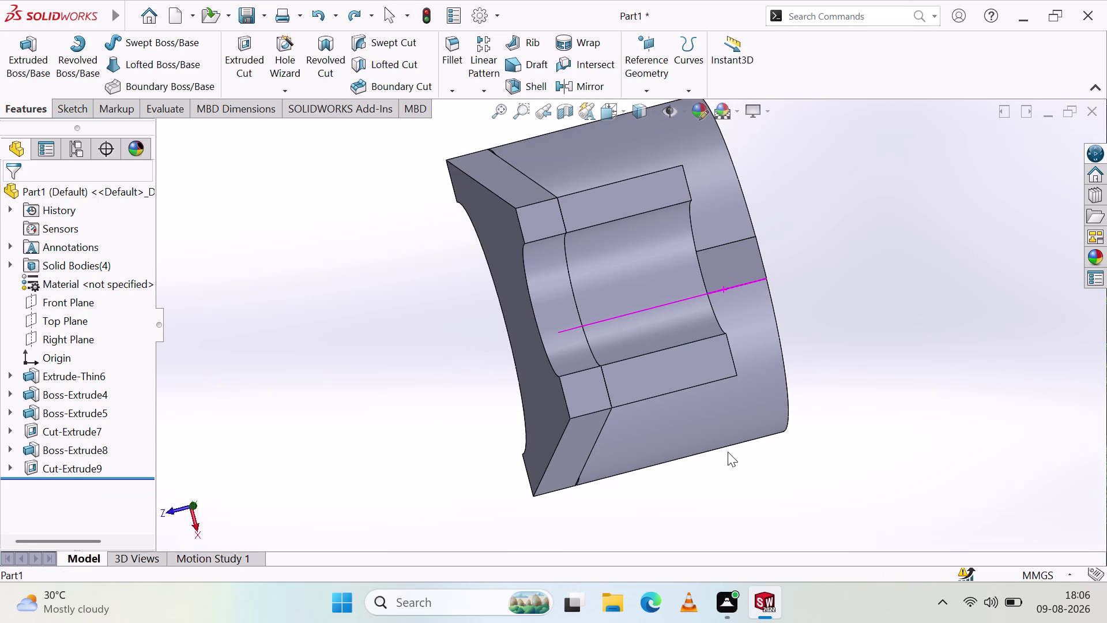
click(722, 422)
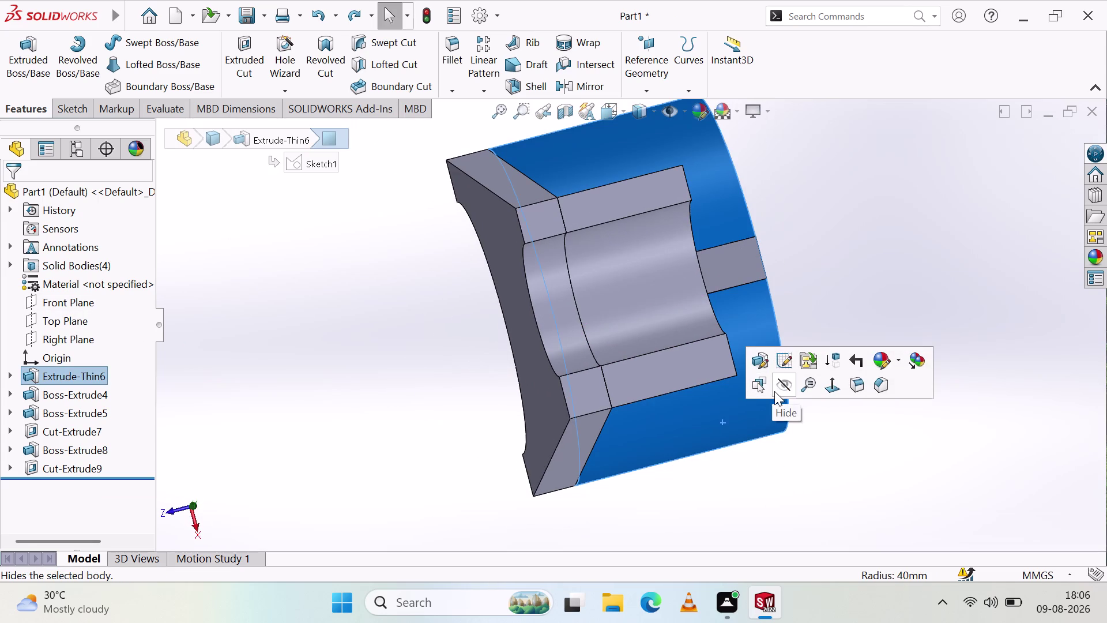
drag(744, 432, 737, 430)
click(712, 465)
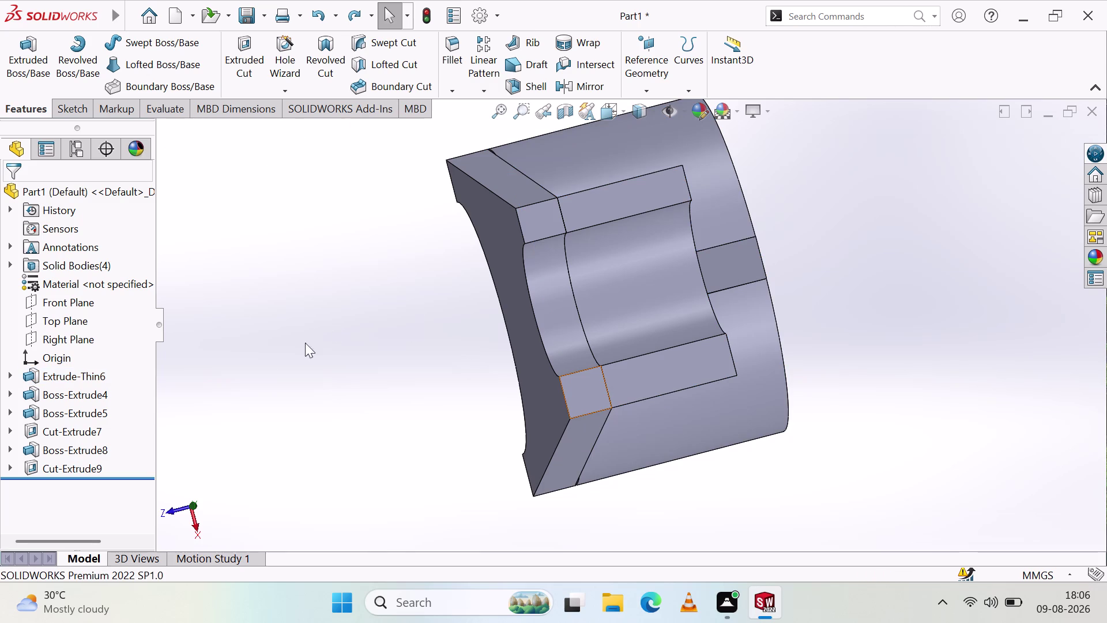
click(81, 317)
click(96, 293)
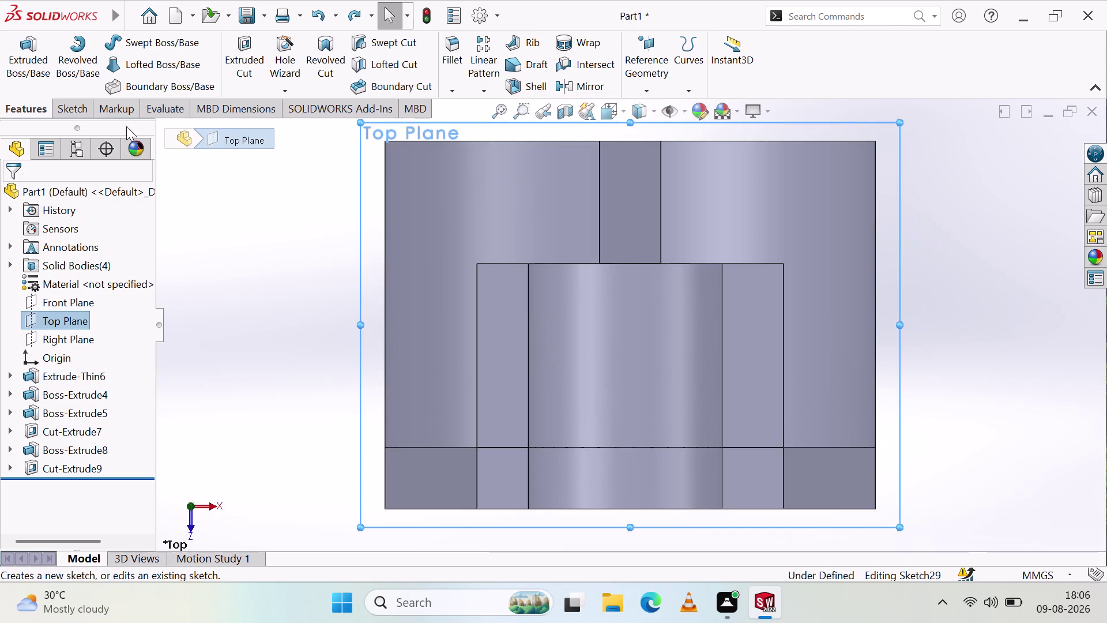
Sketch a corner rectangle in Sketch29 against the body's right side, spanning its full height.
click(97, 63)
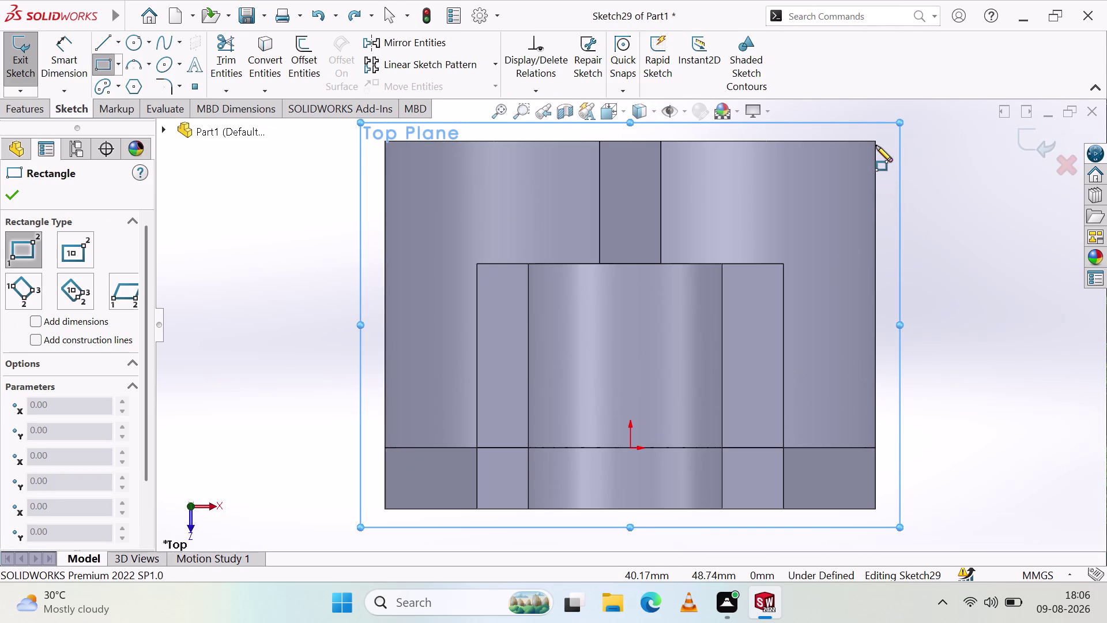
click(876, 142)
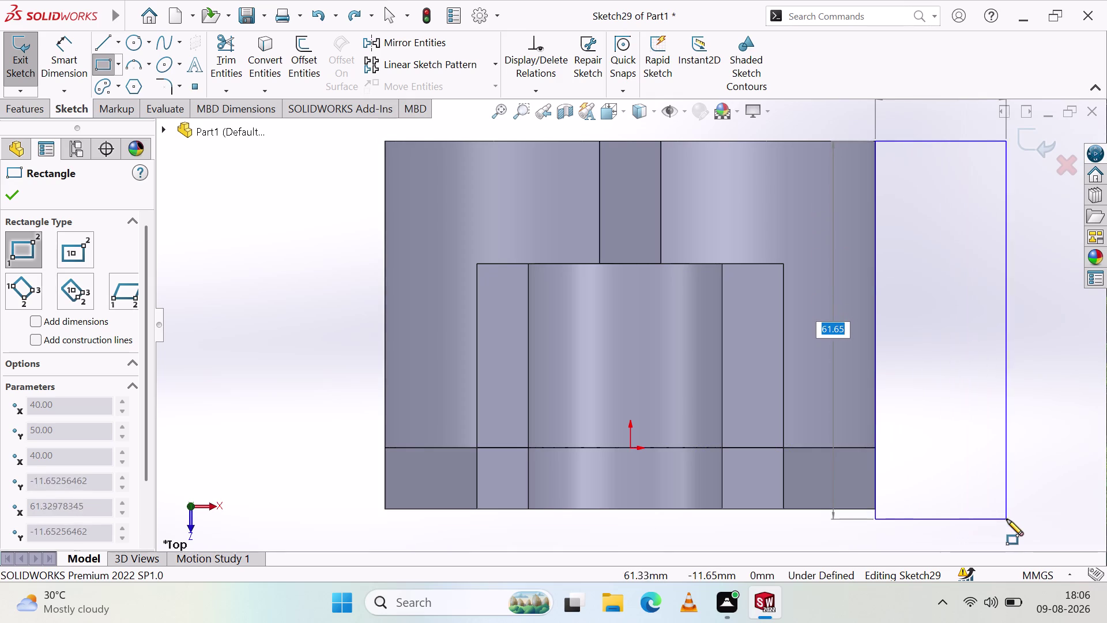
scroll(up, 3)
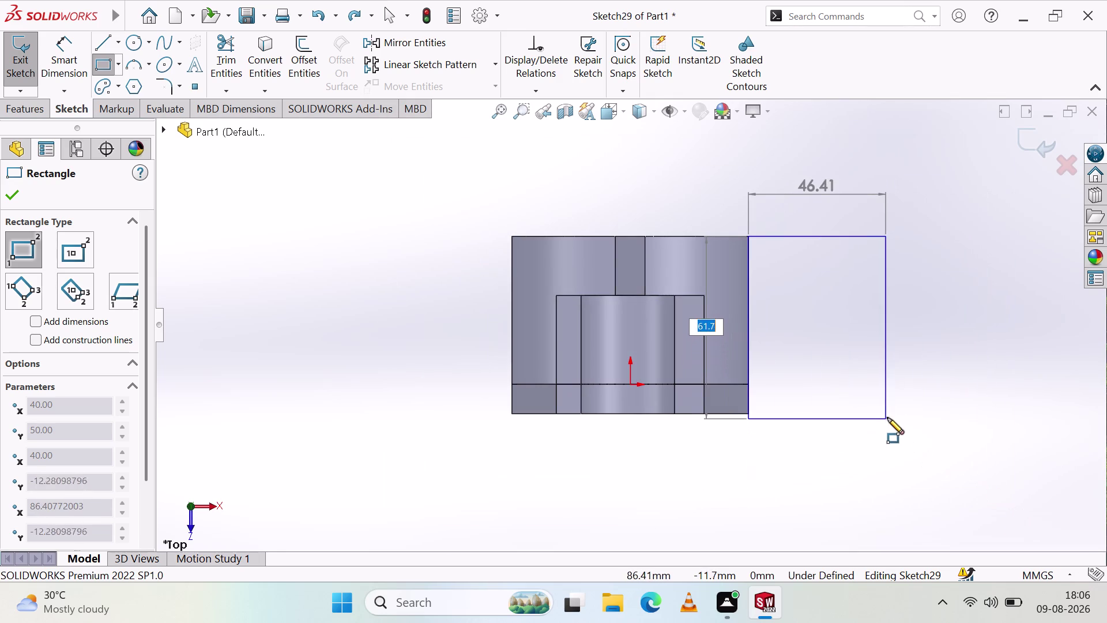
click(890, 414)
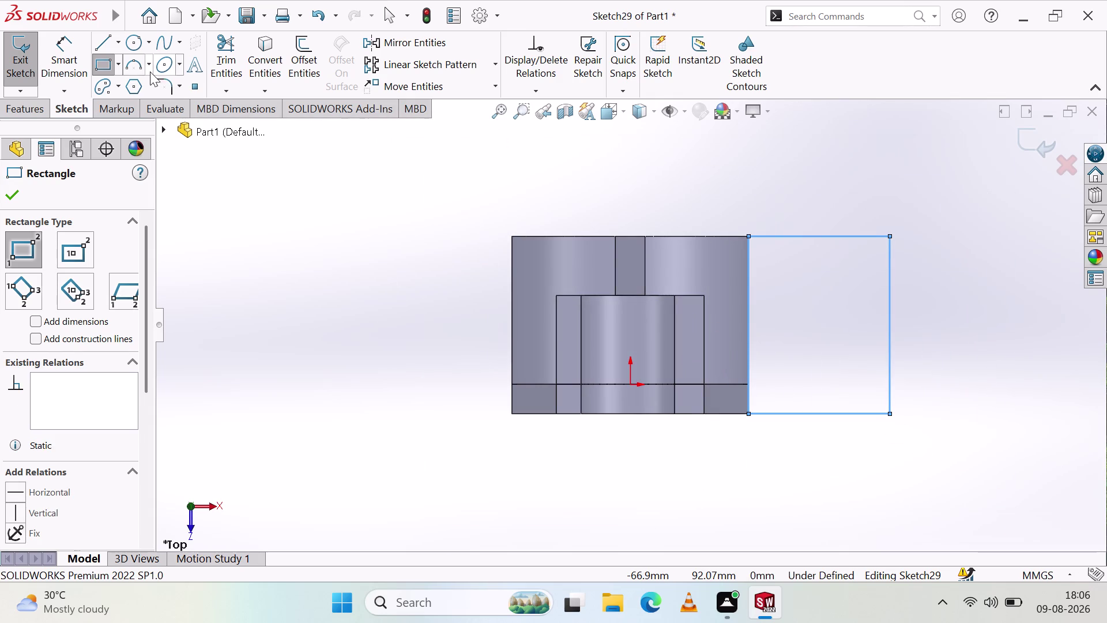
click(66, 36)
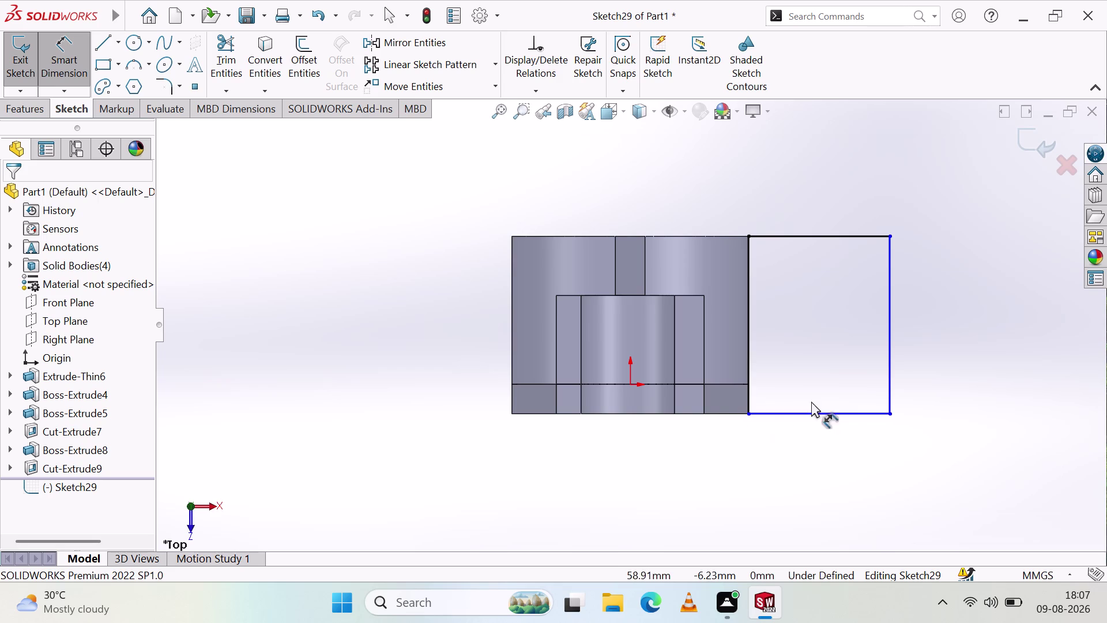
click(890, 414)
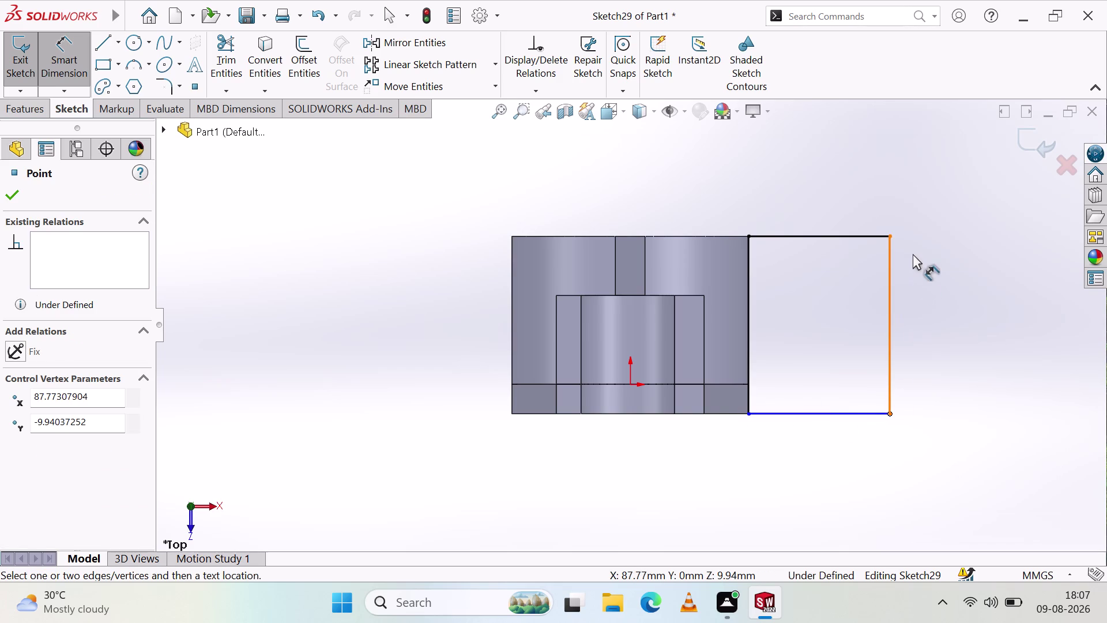
Dimension the rectangle's right edge 60 mm and its bottom edge 40 mm.
click(890, 237)
click(982, 283)
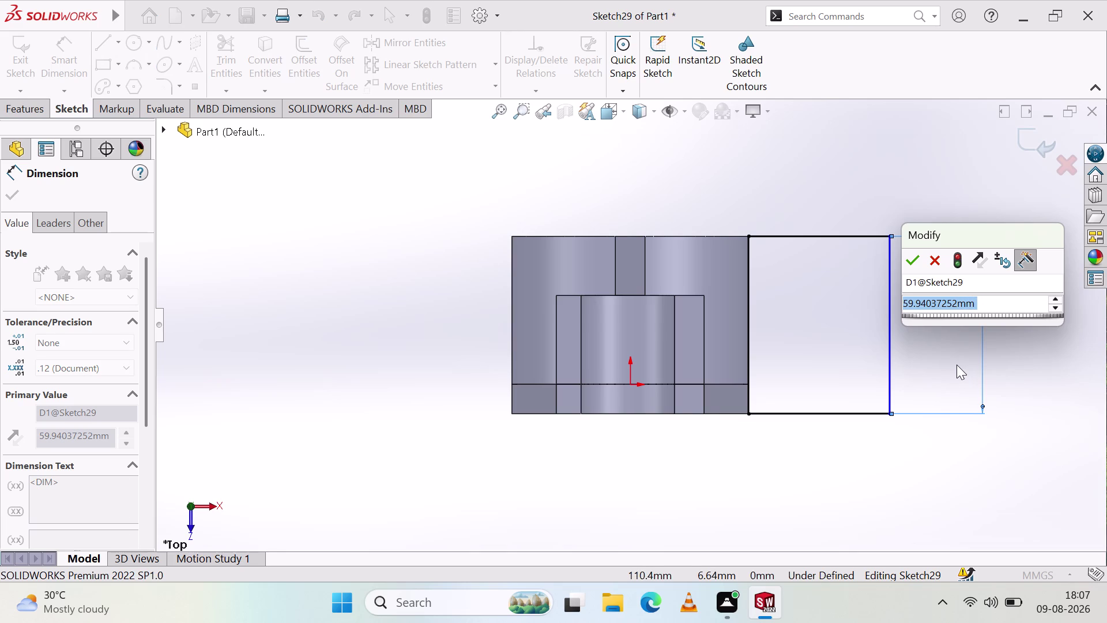
key(6)
key(0)
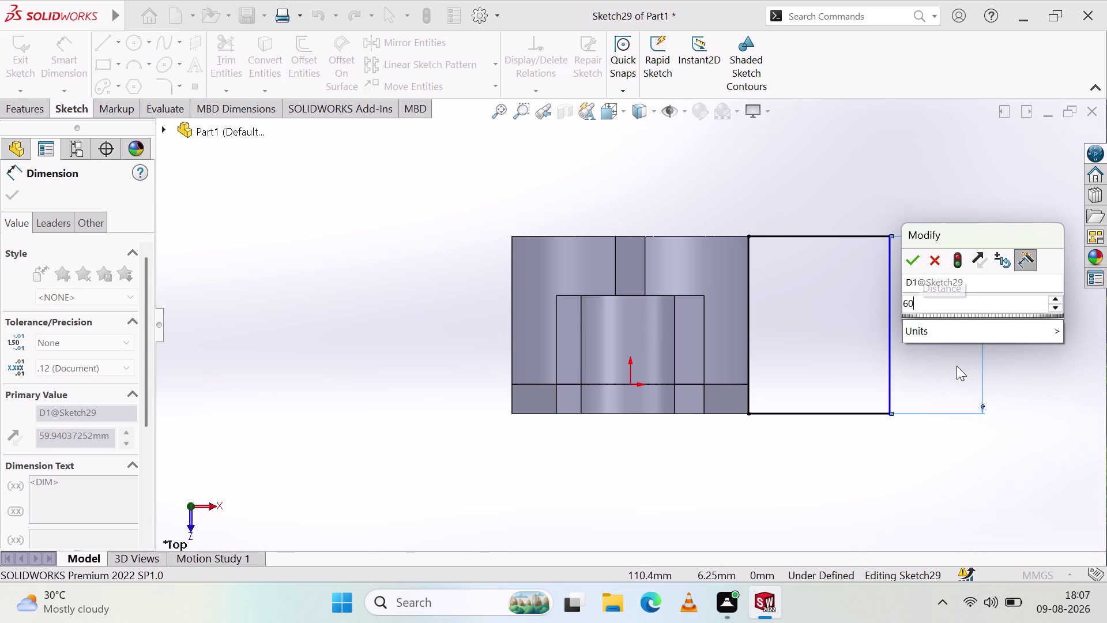
key(Return)
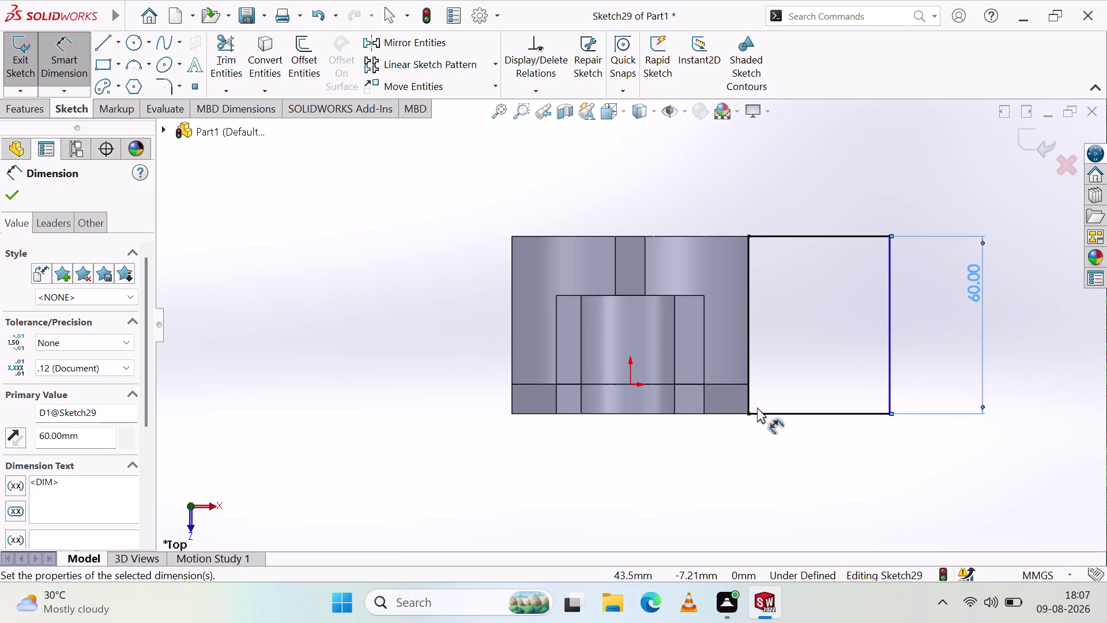
click(751, 415)
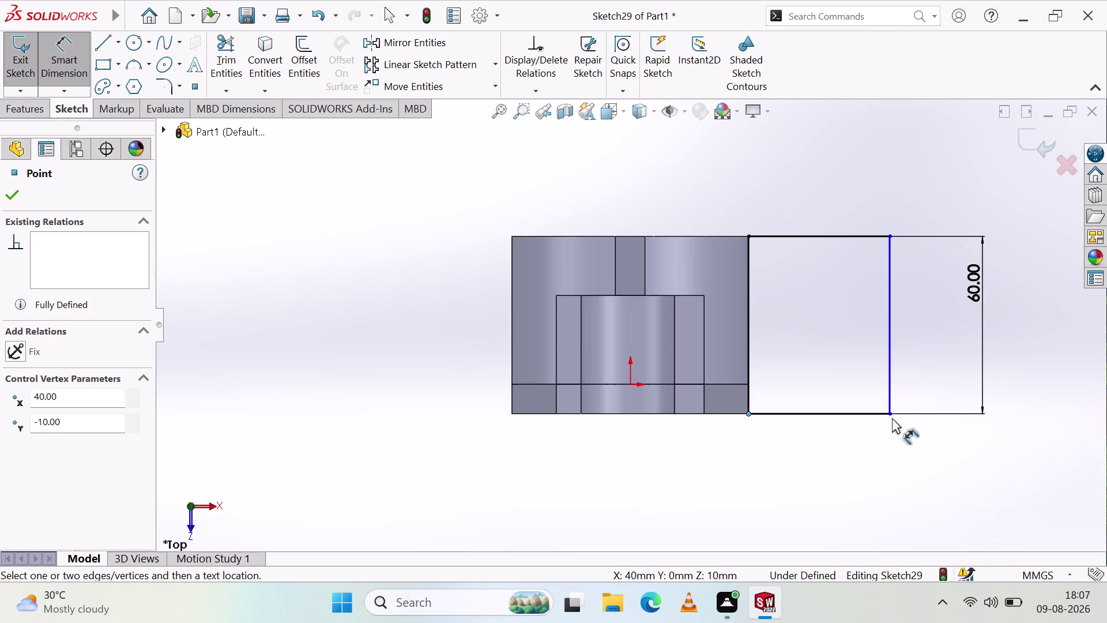
click(890, 413)
click(879, 453)
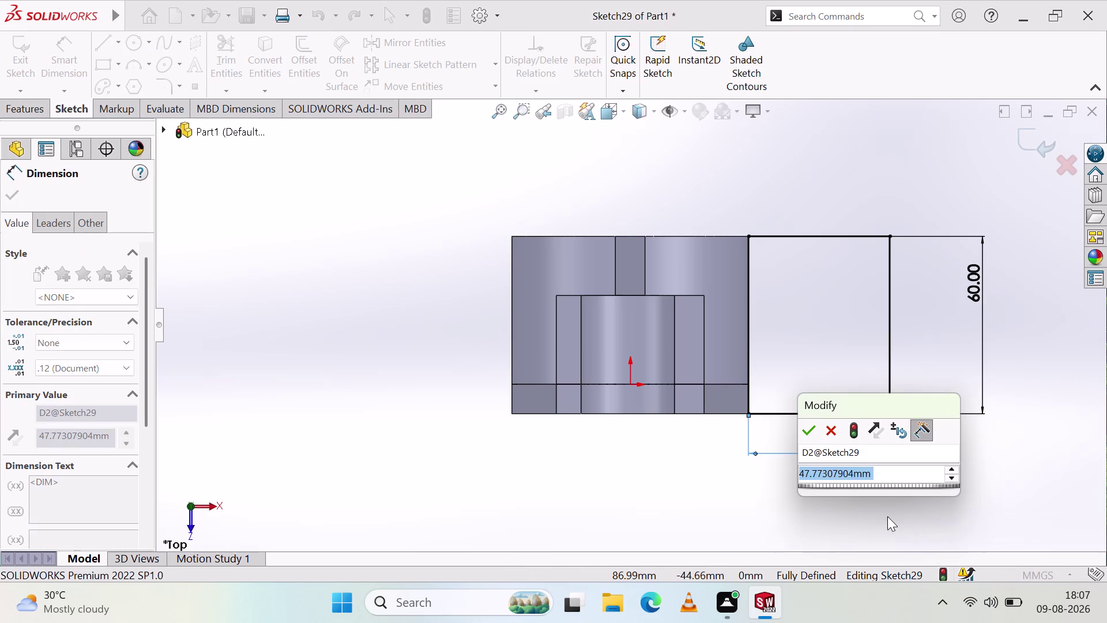
key(4)
key(0)
key(Return)
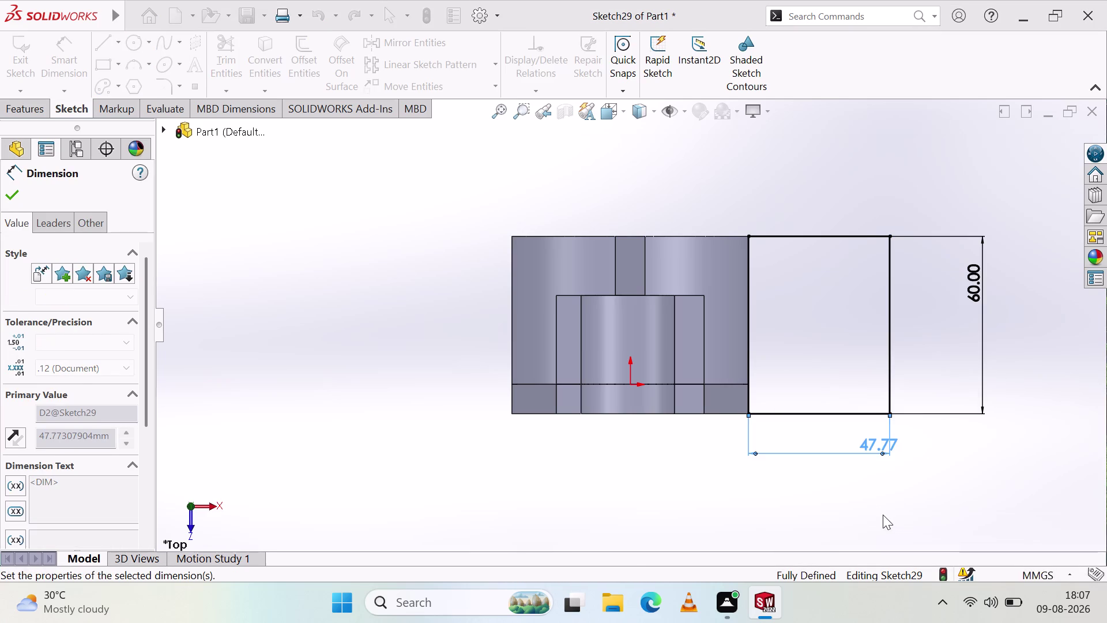
click(43, 108)
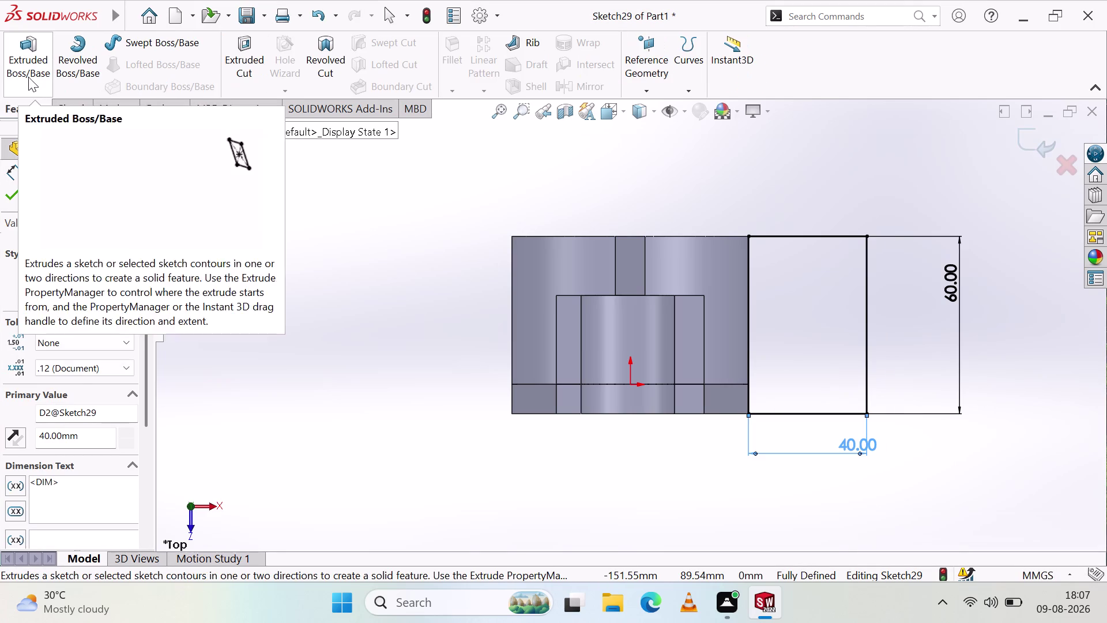
Extrude the rectangle Blind 10 mm as Boss-Extrude9, merged with the body.
click(30, 73)
middle_drag(662, 474, 666, 391)
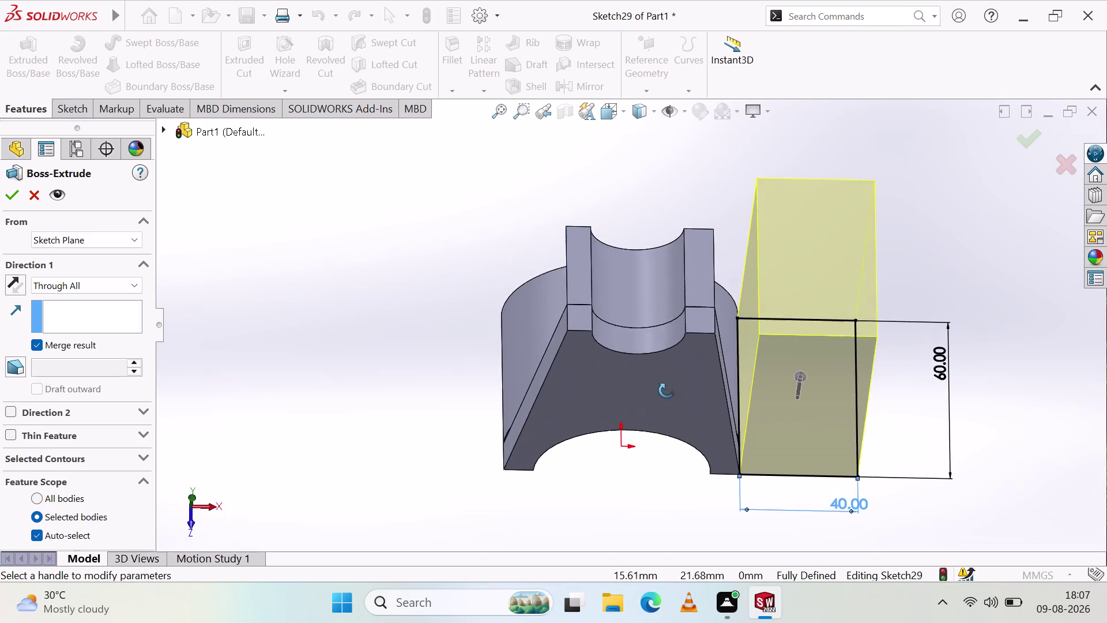
middle_drag(666, 391, 661, 328)
scroll(up, 3)
middle_click(661, 328)
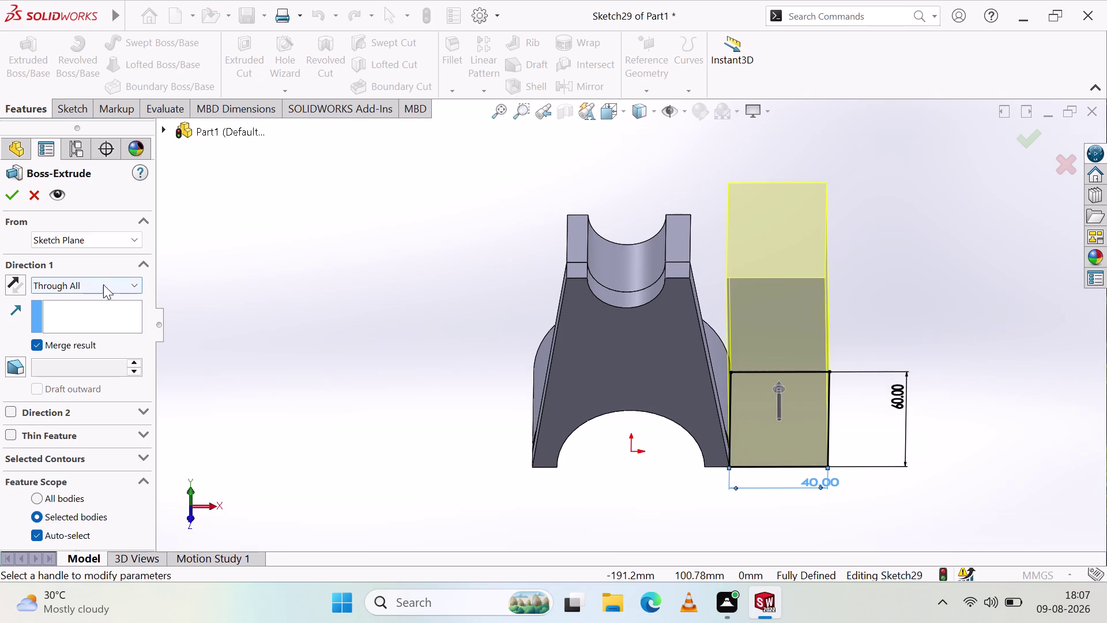
click(103, 284)
click(100, 300)
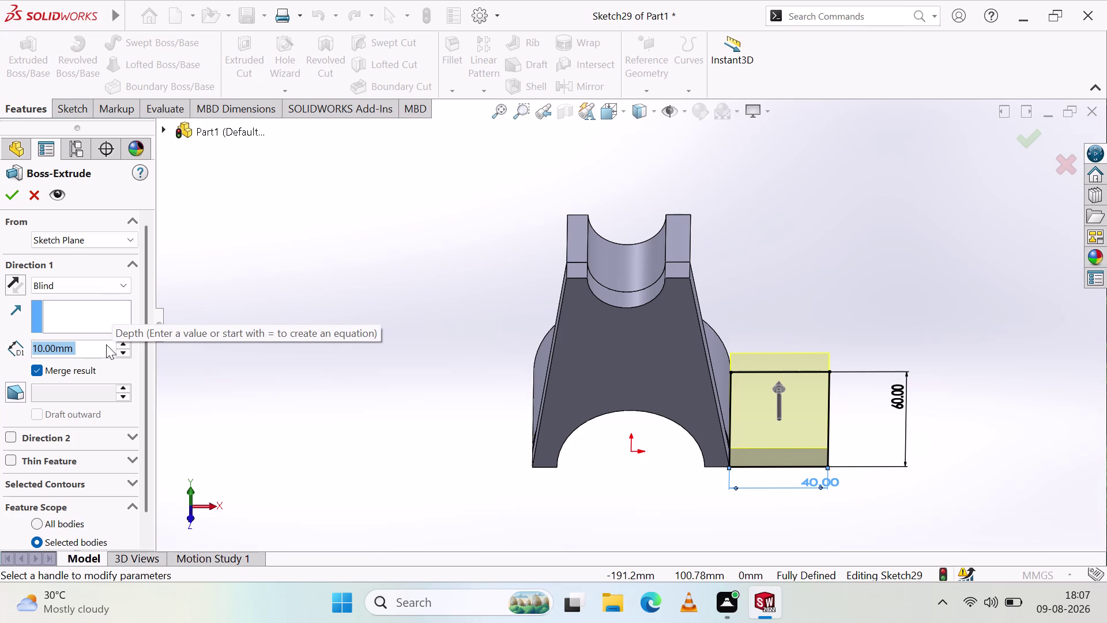
click(11, 193)
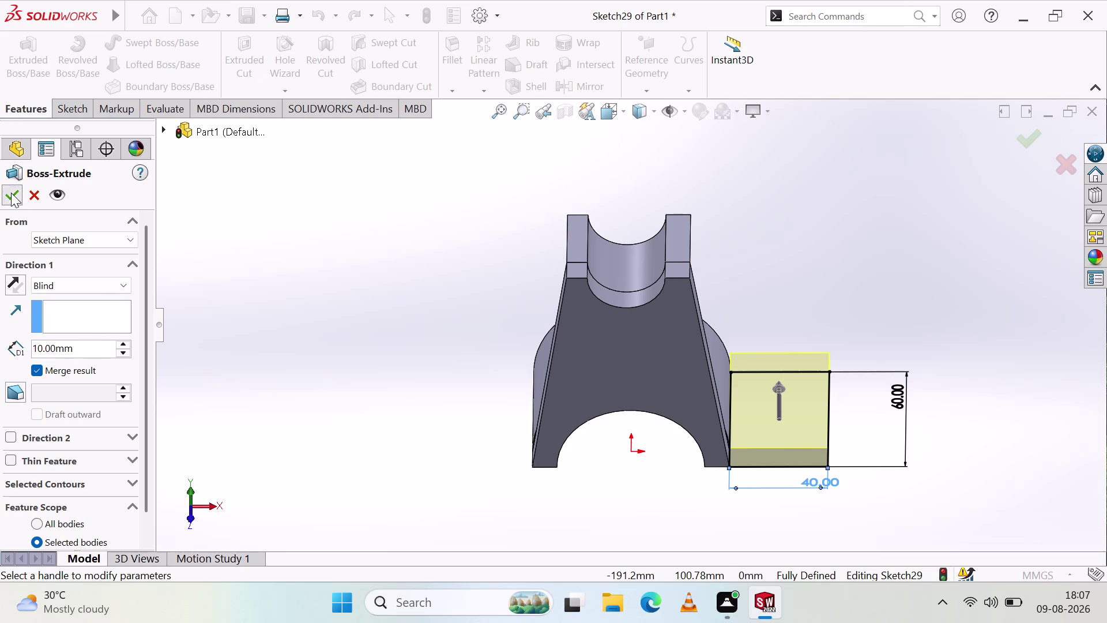
click(791, 411)
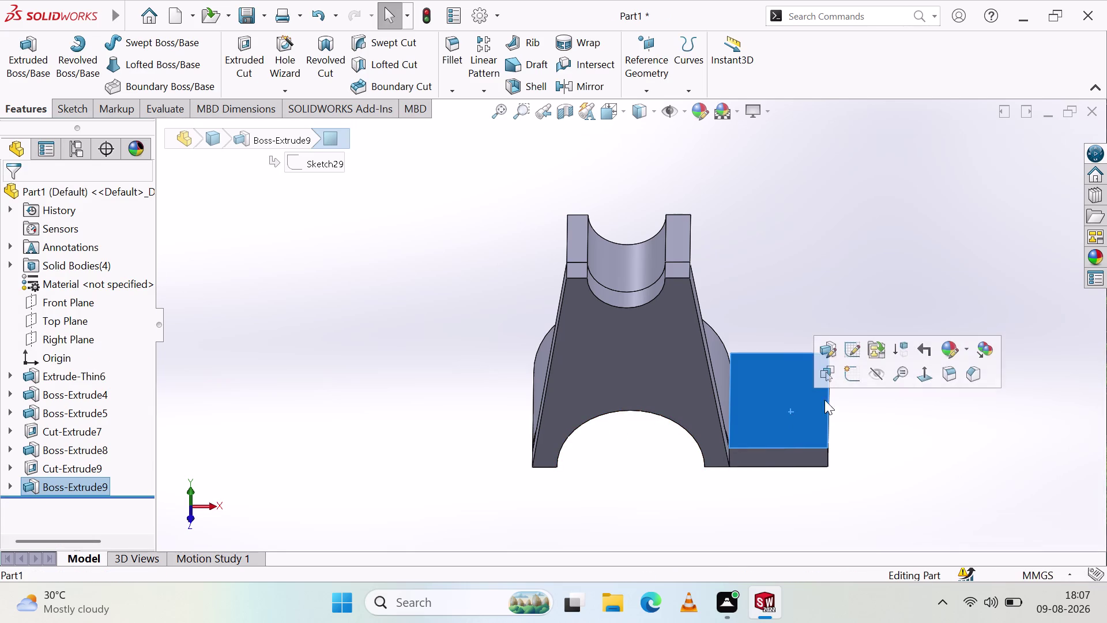
click(857, 377)
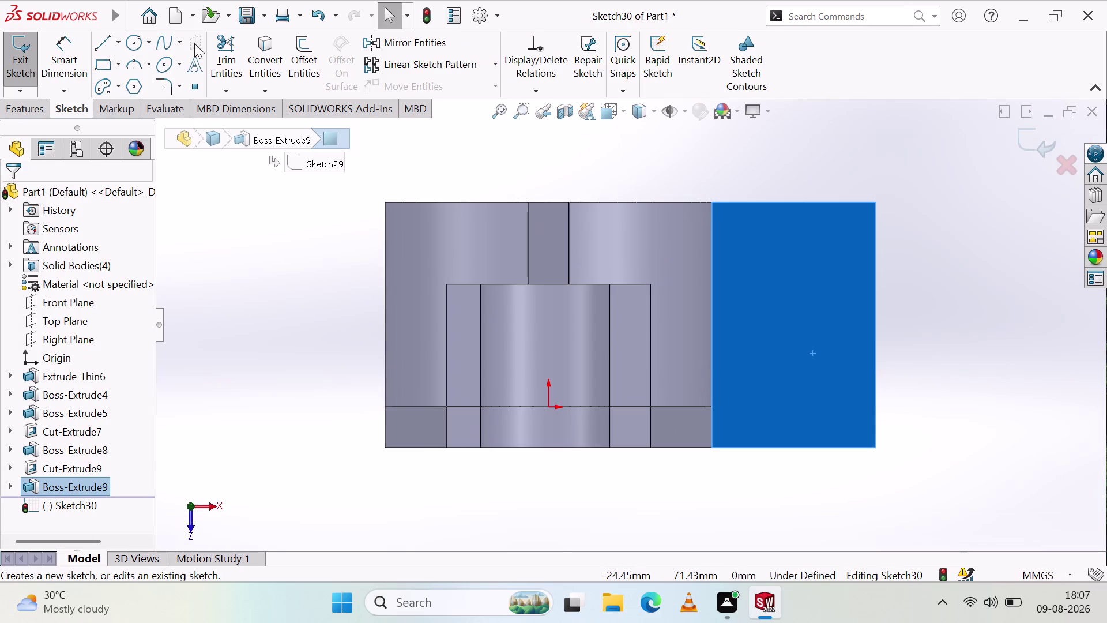
Draw a corner rectangle across the full width of the block face in Sketch30.
click(114, 67)
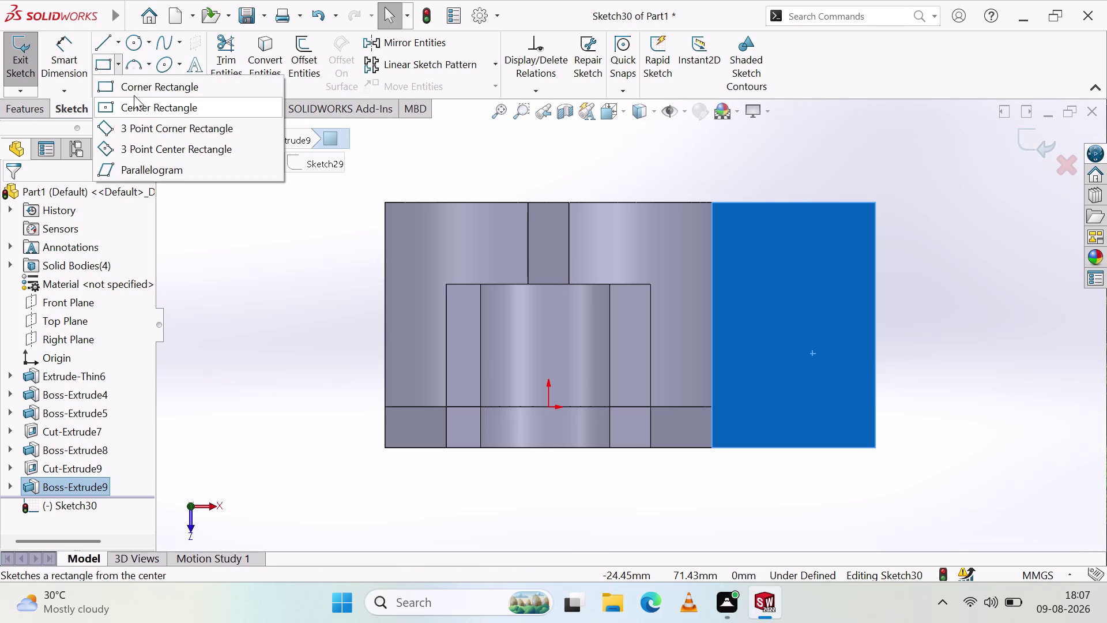
click(134, 89)
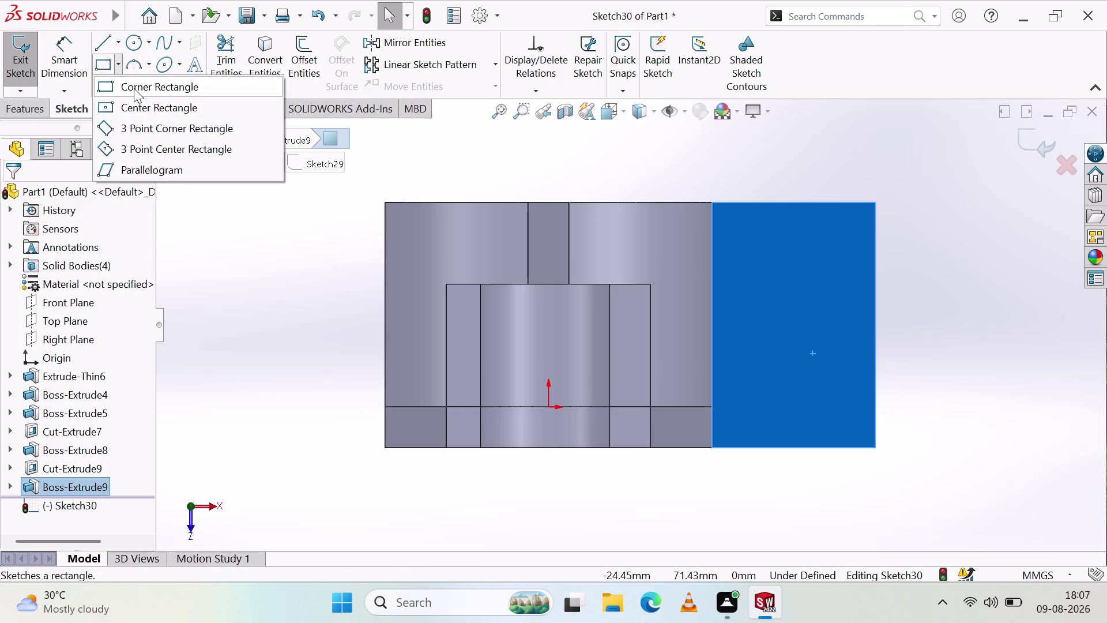
click(714, 240)
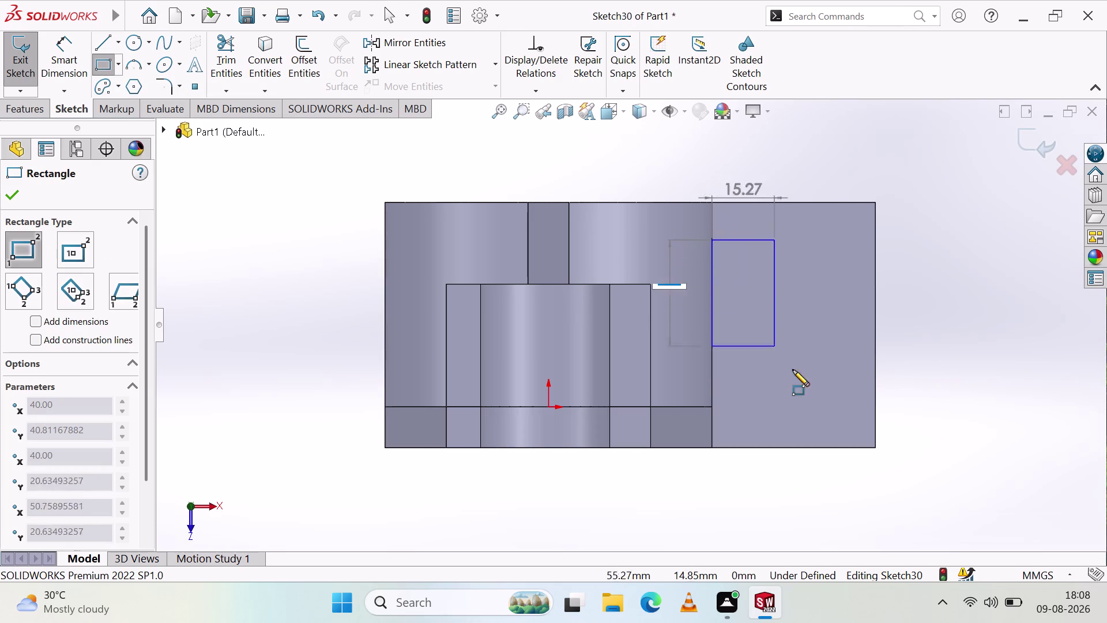
click(873, 407)
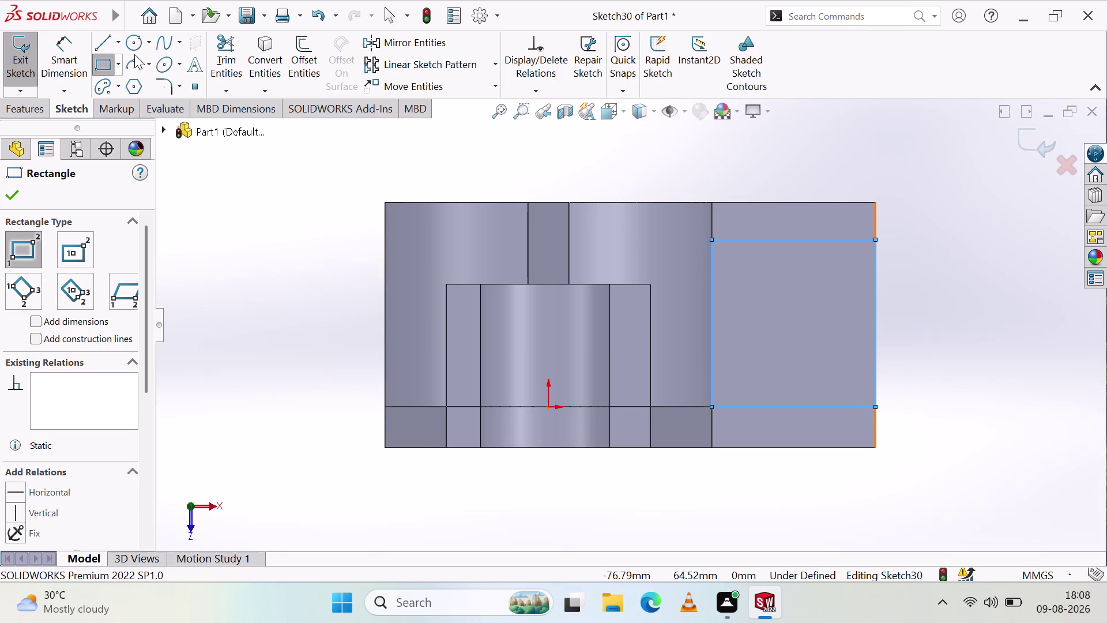
click(138, 58)
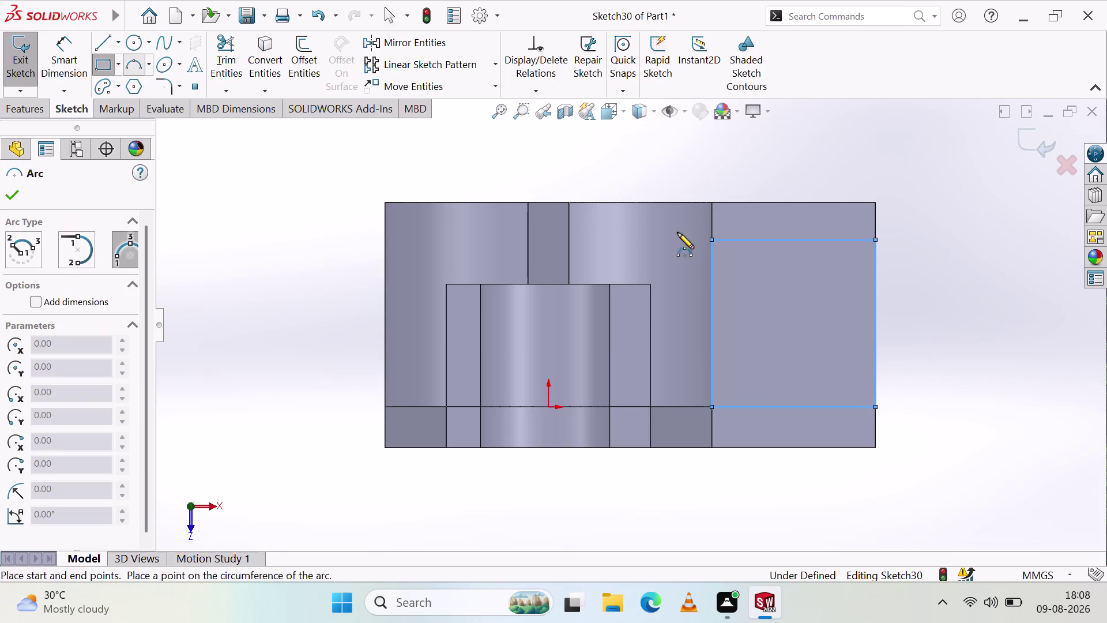
Draw the lug's rounded end arc and an eye-hole circle at its centre.
click(792, 238)
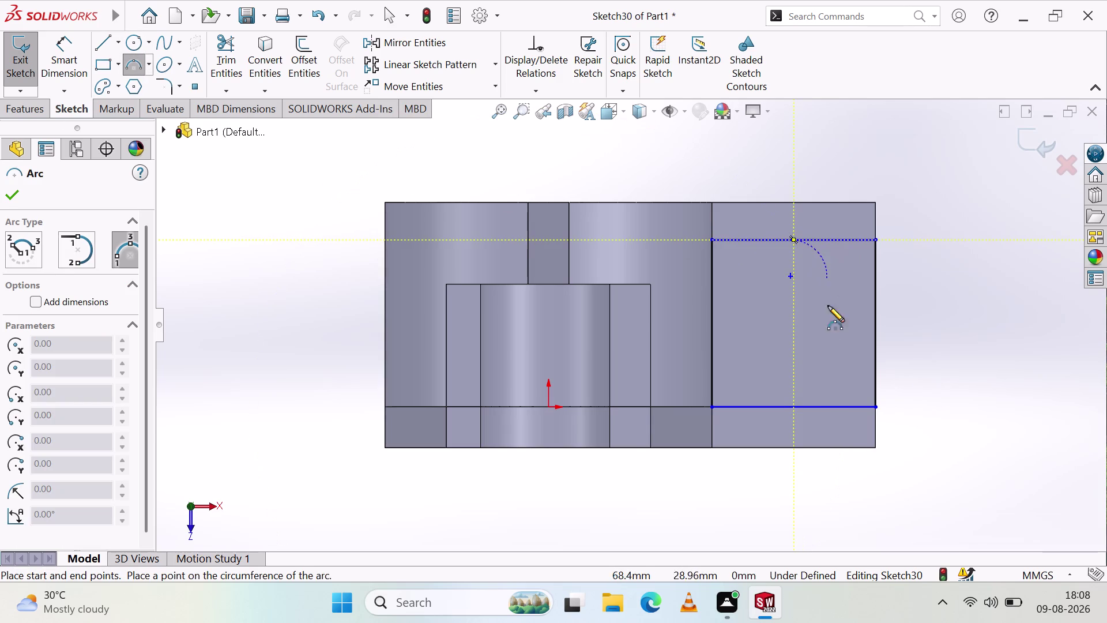
click(796, 405)
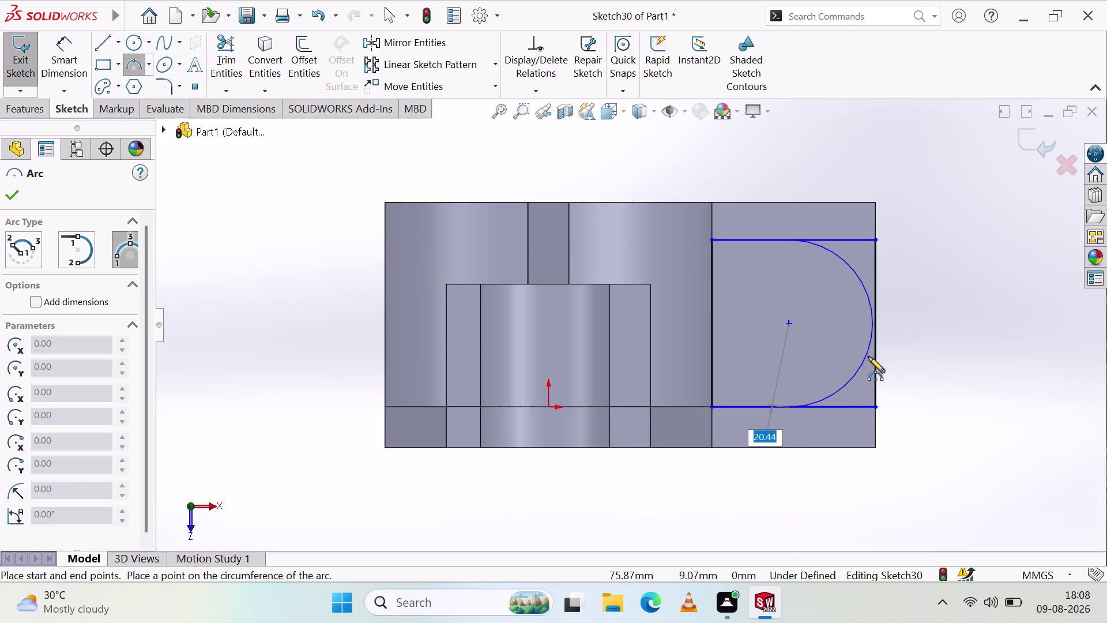
click(879, 321)
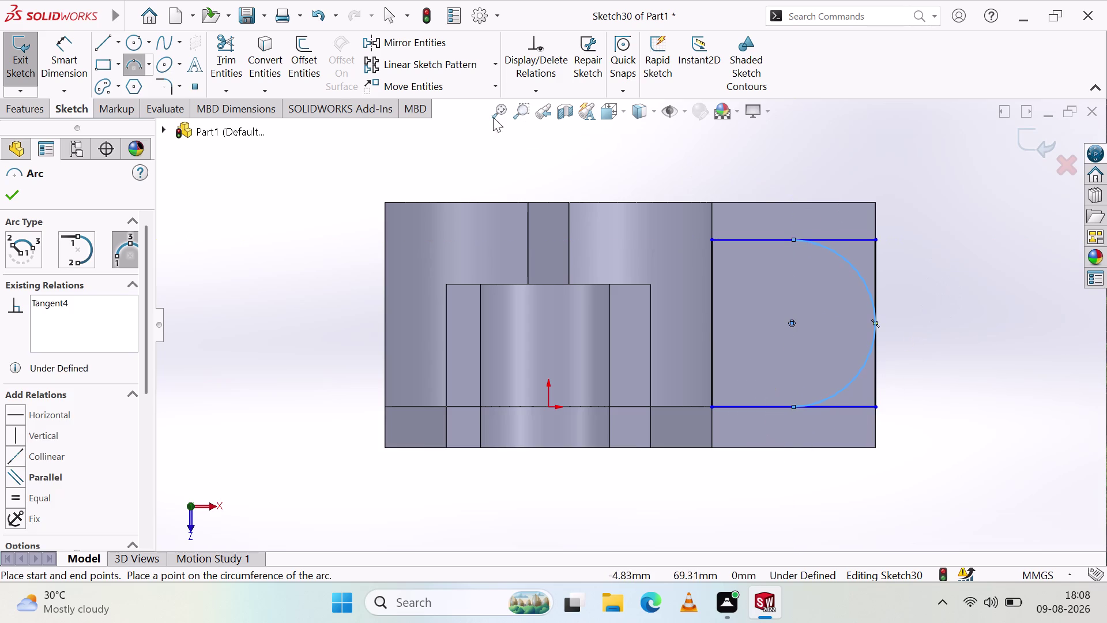
click(137, 50)
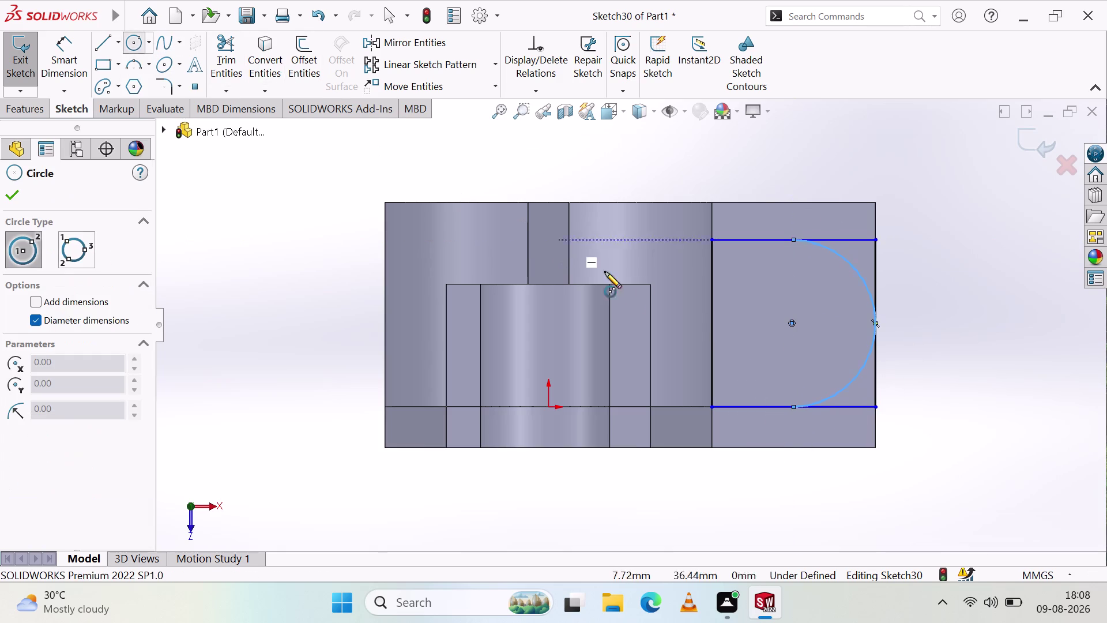
click(787, 320)
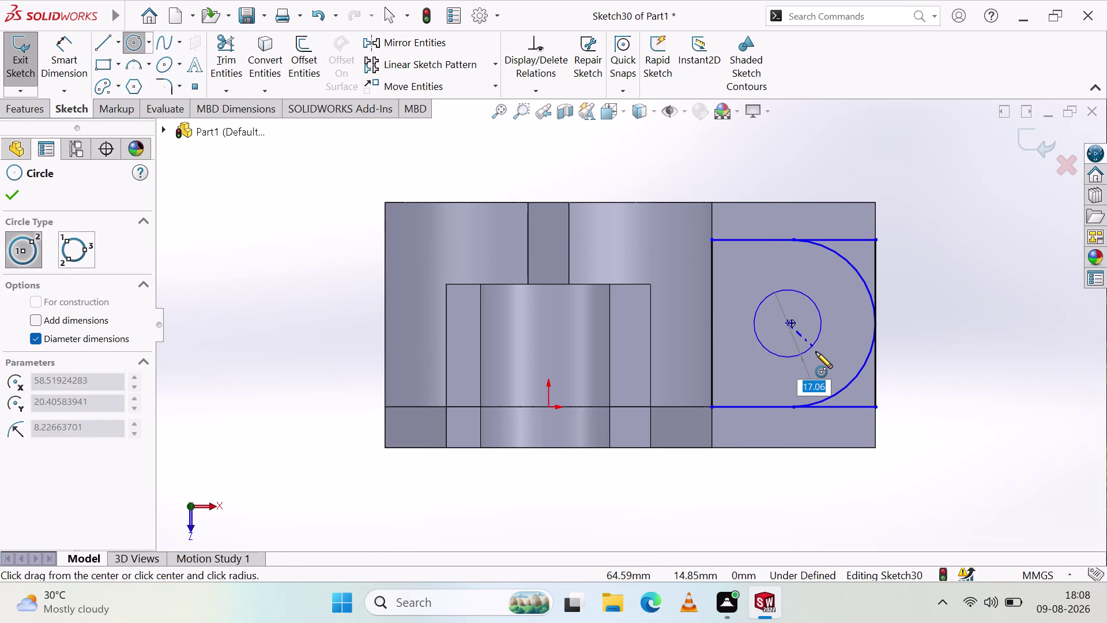
click(817, 354)
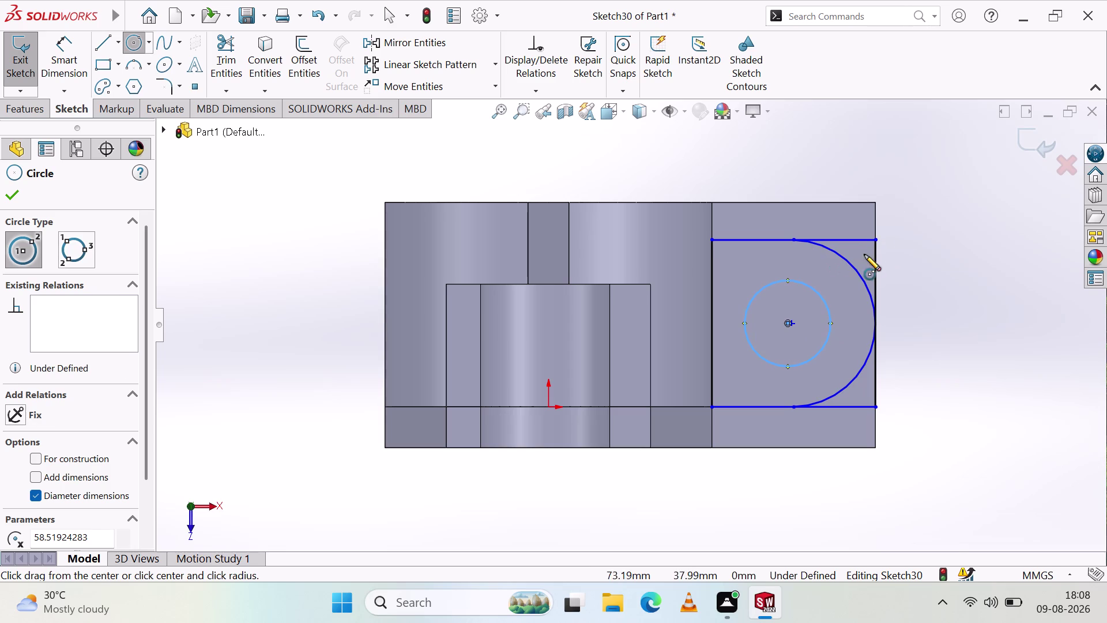
Add 3-point corner arcs linking the top and bottom lines to the body edge.
click(140, 67)
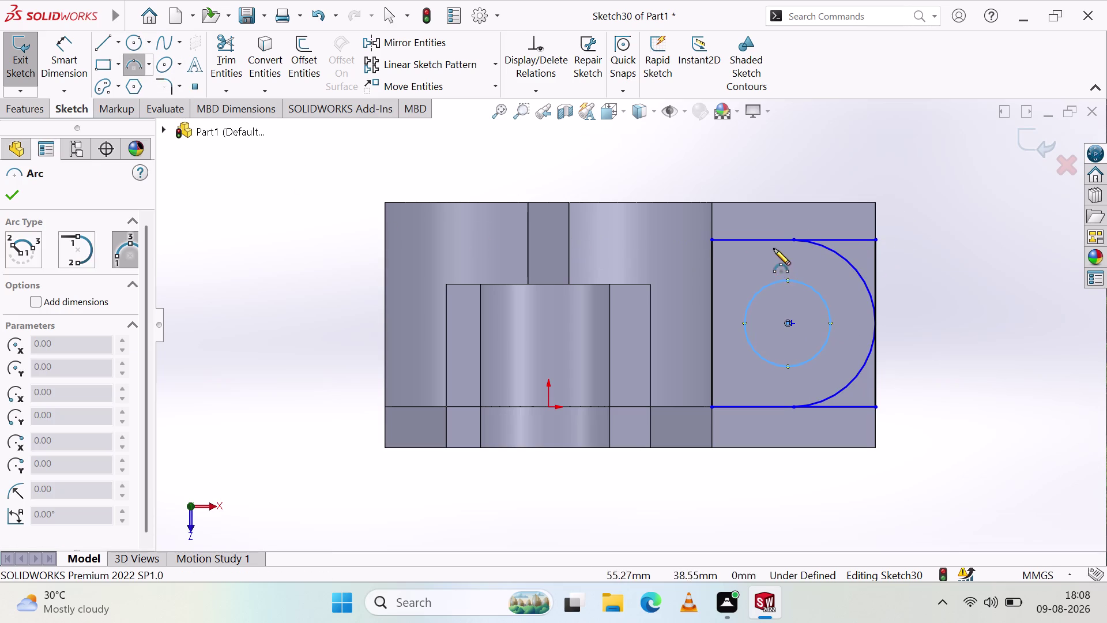
click(747, 242)
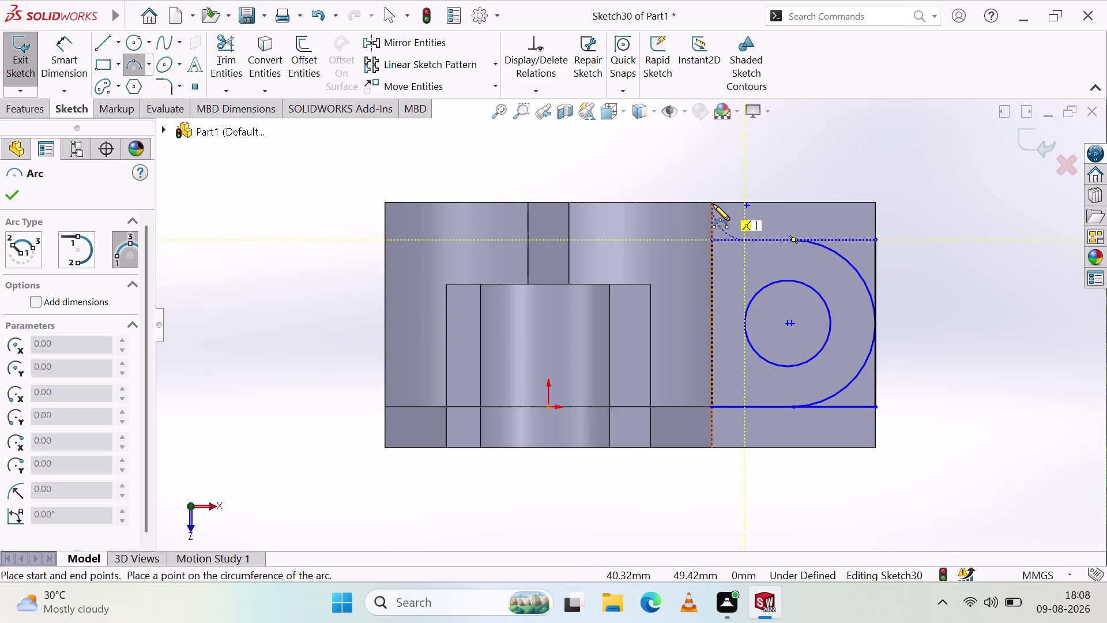
click(714, 201)
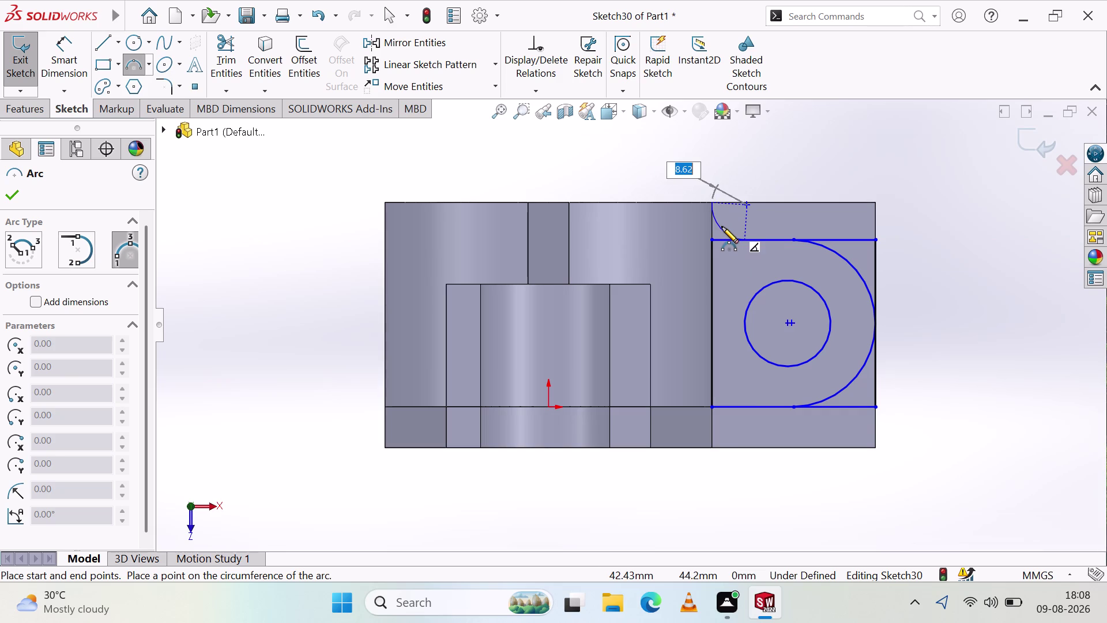
click(722, 227)
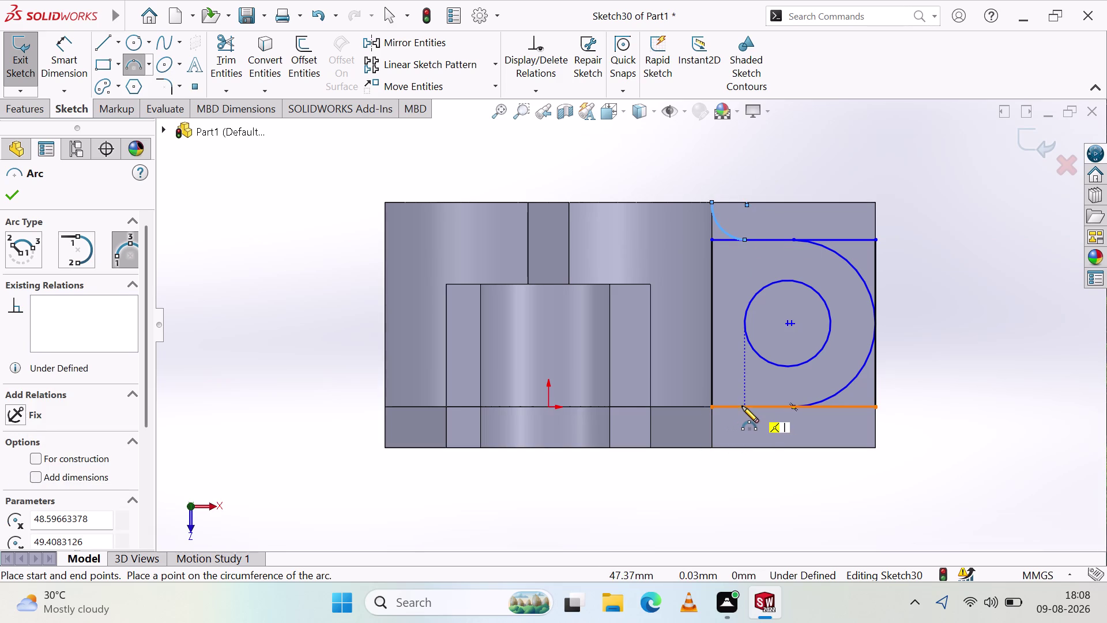
click(742, 406)
click(713, 445)
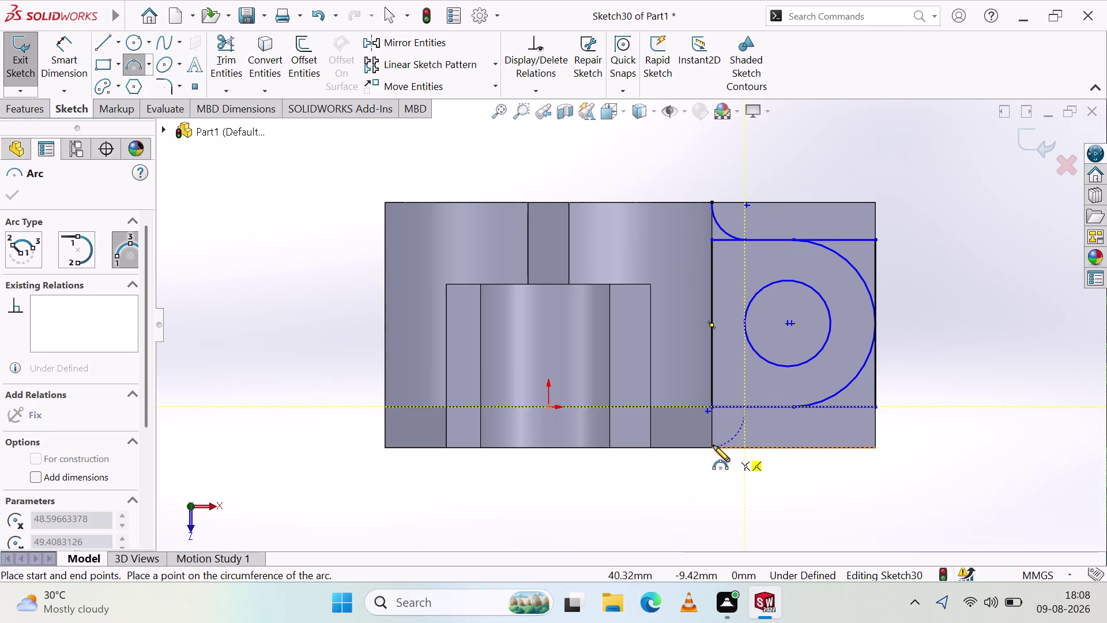
click(731, 417)
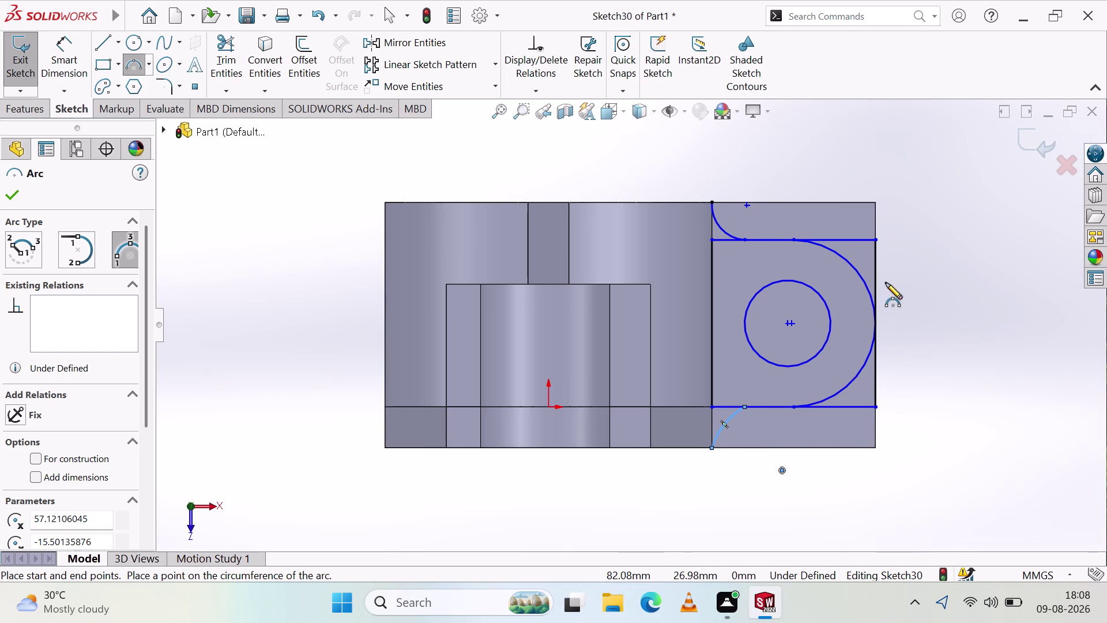
click(116, 45)
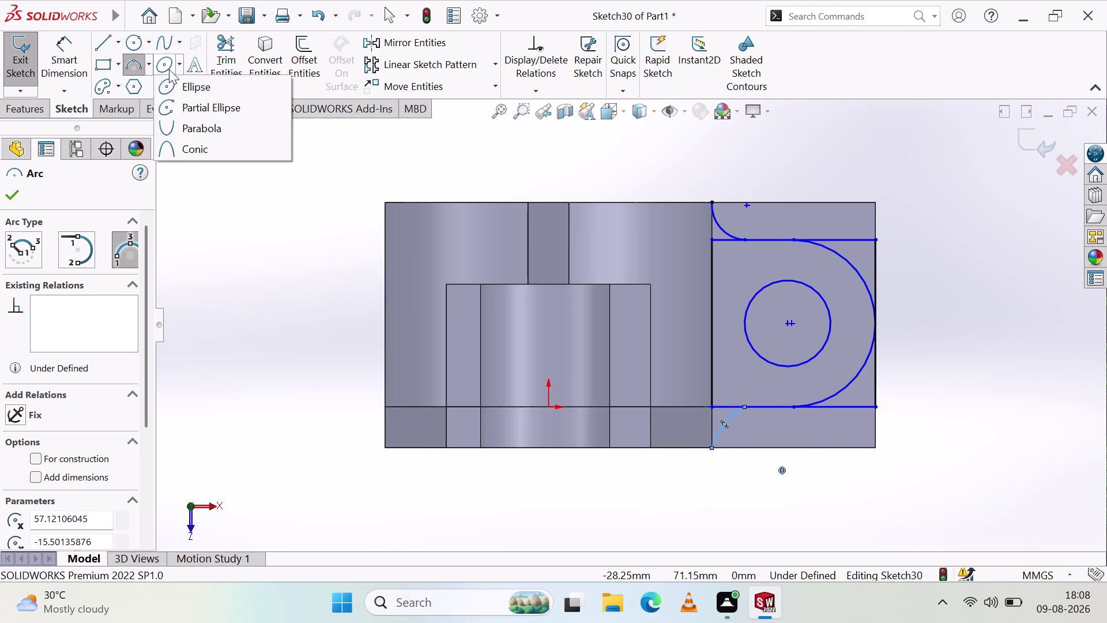
click(101, 40)
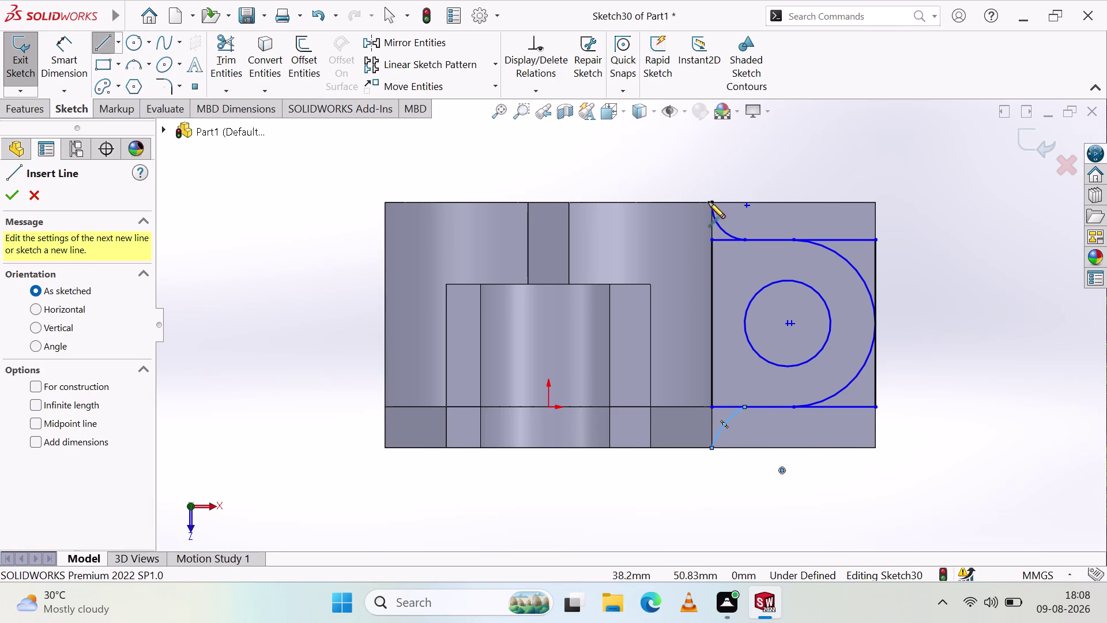
Draw 40 mm lines along the lug outline's top, right and bottom edges.
click(712, 199)
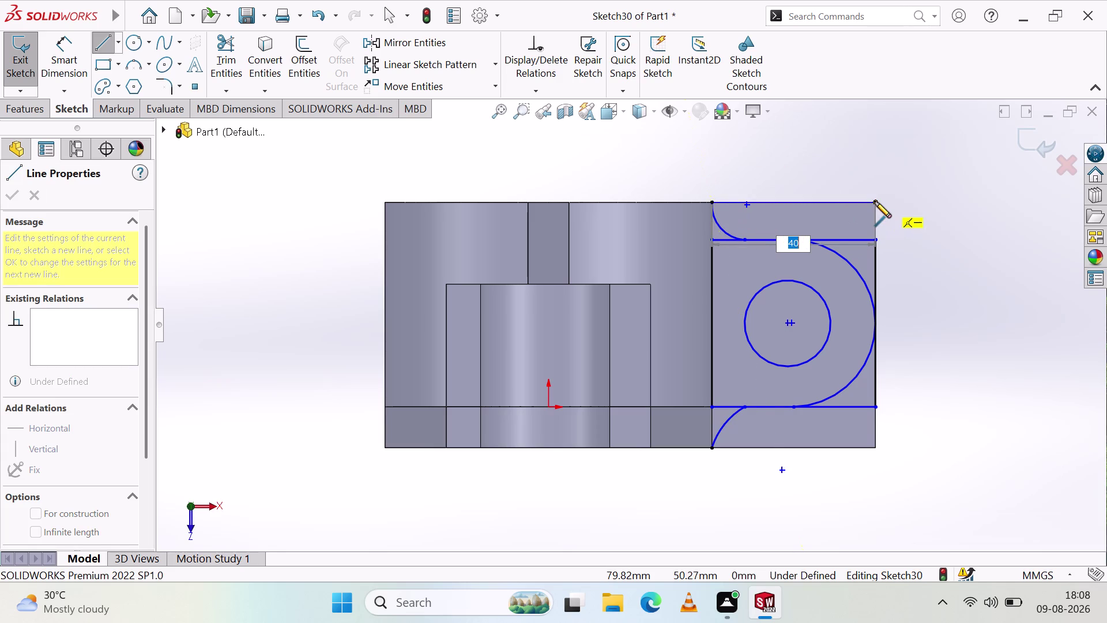
click(875, 201)
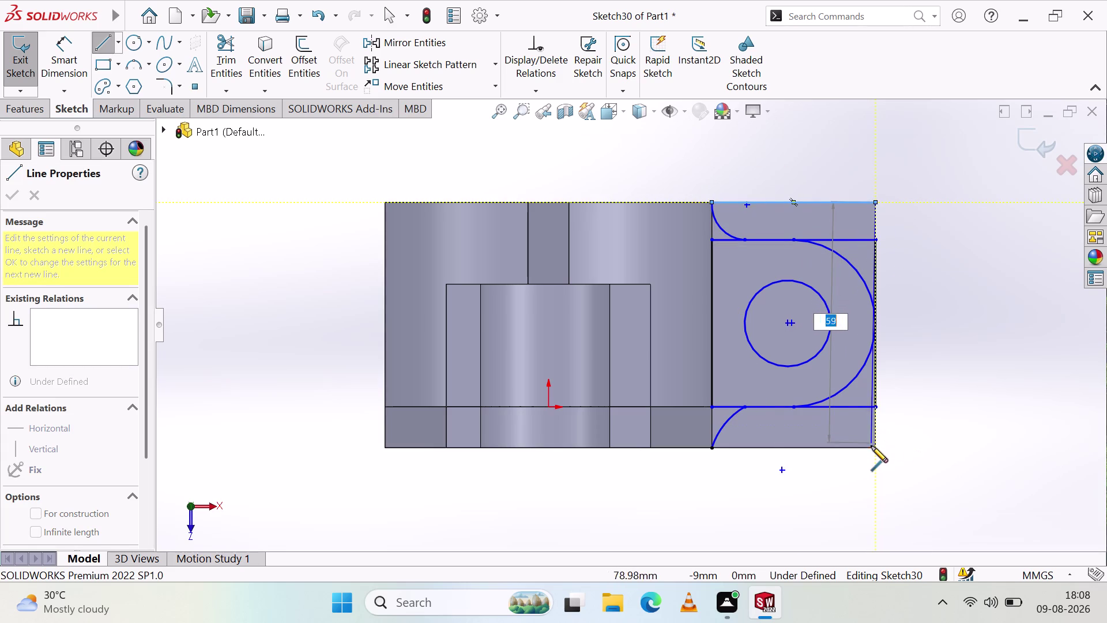
click(875, 449)
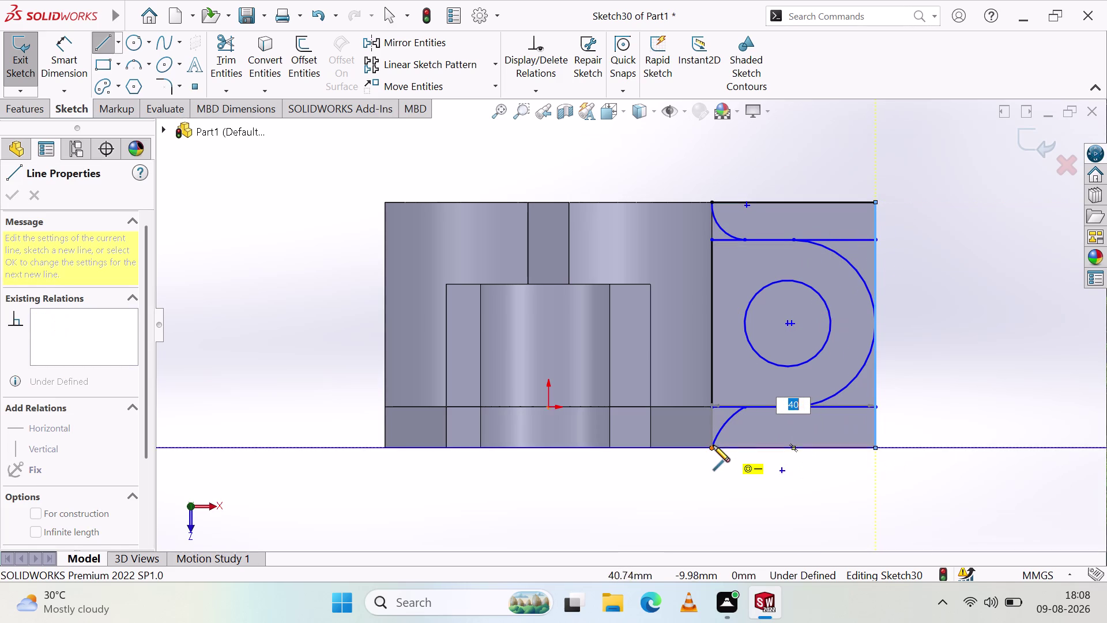
click(713, 445)
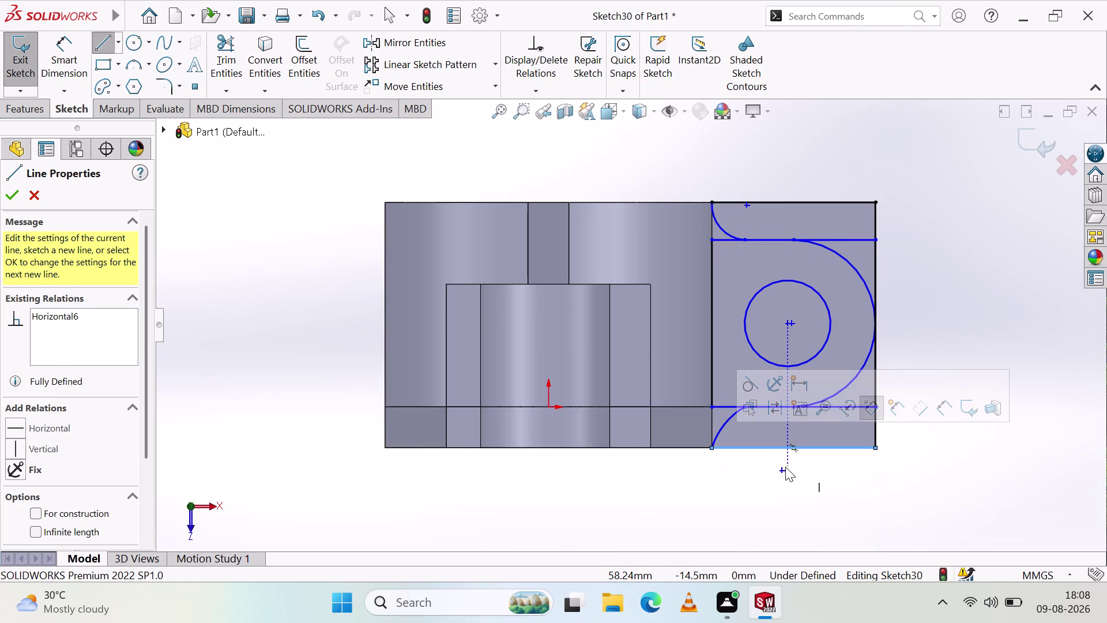
click(12, 195)
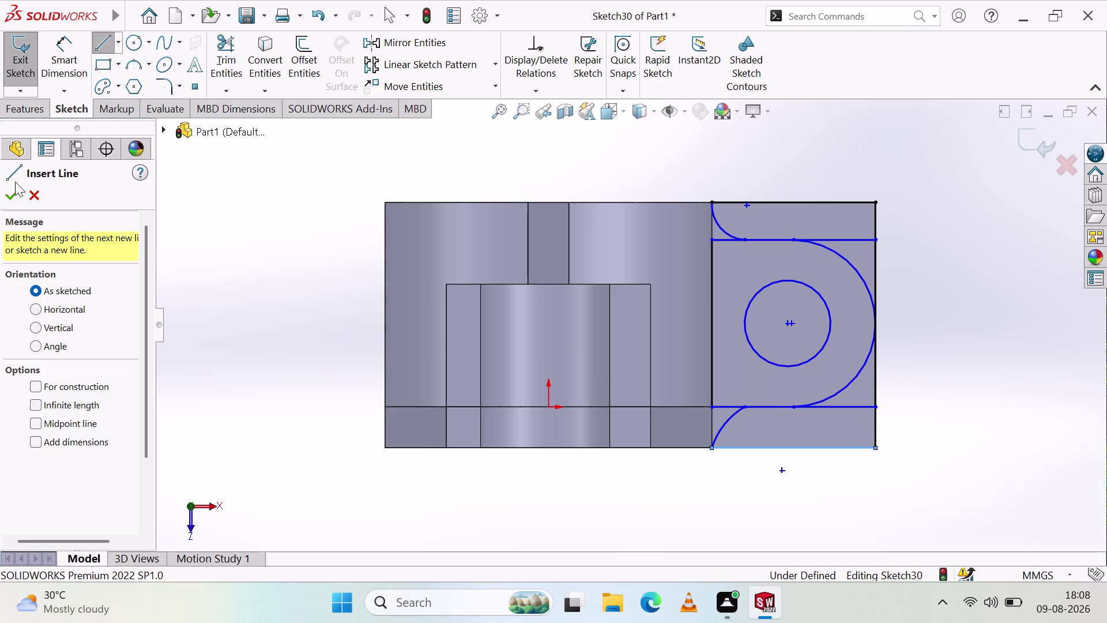
click(10, 192)
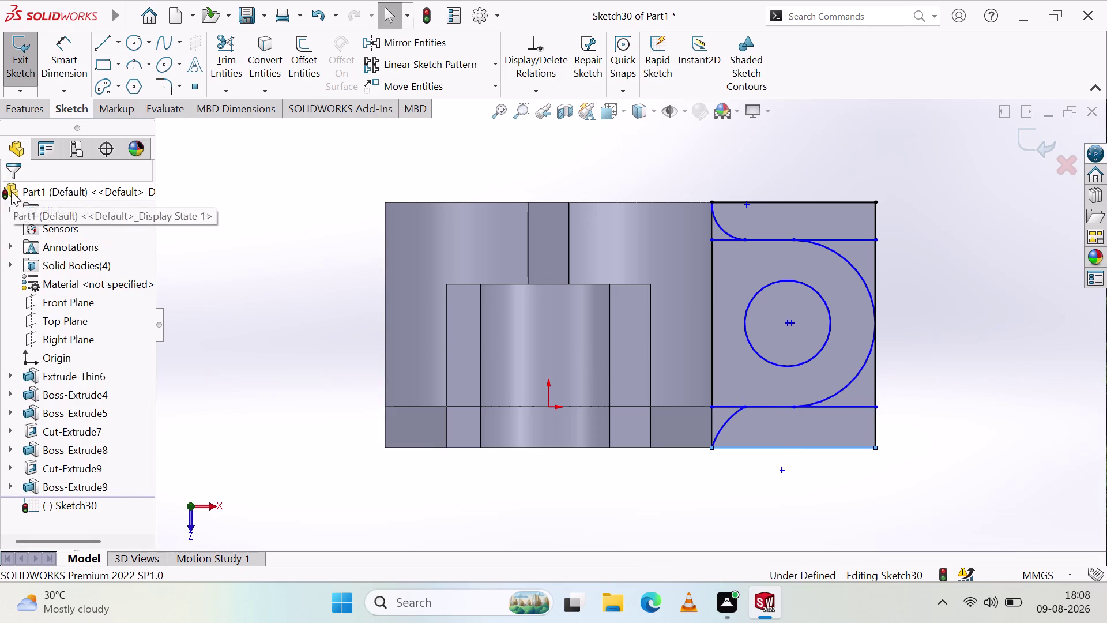
click(27, 112)
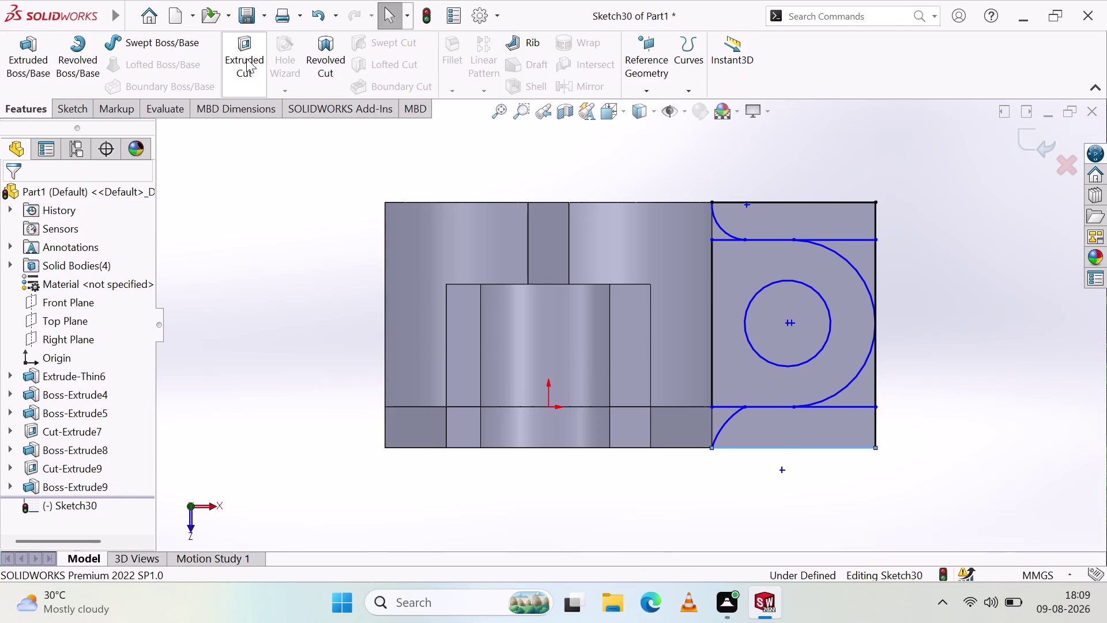
click(246, 58)
click(794, 423)
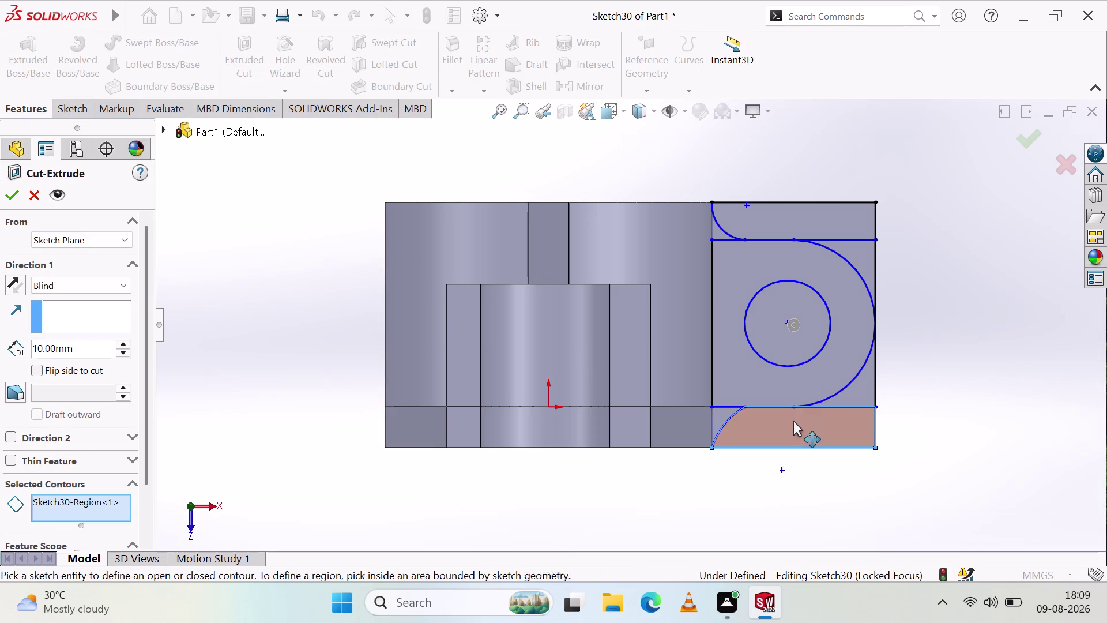
click(831, 219)
click(864, 257)
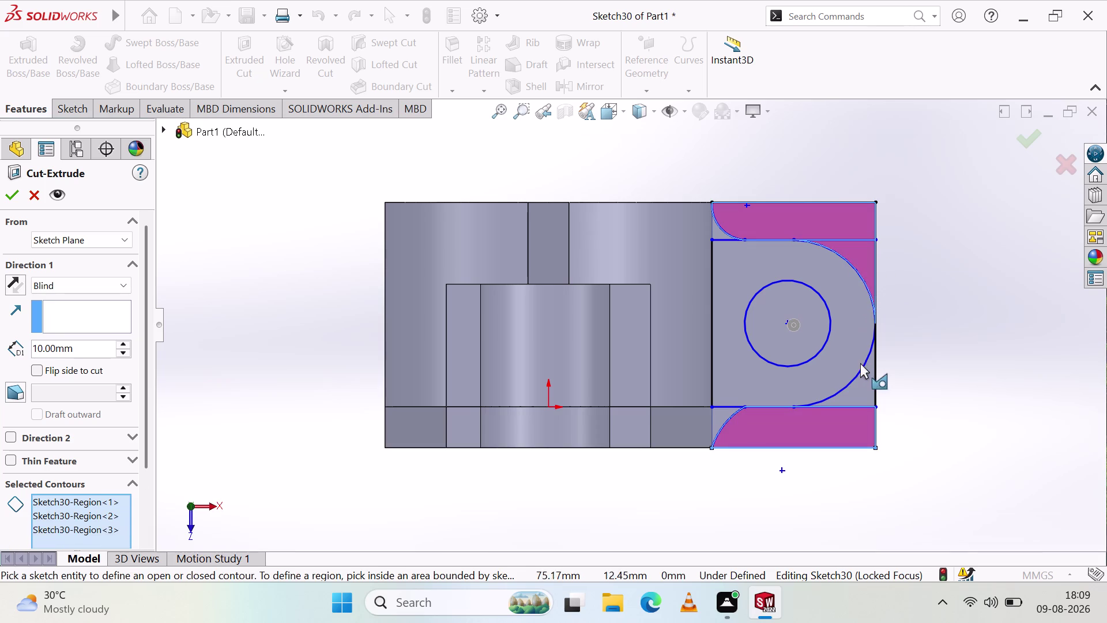
click(862, 382)
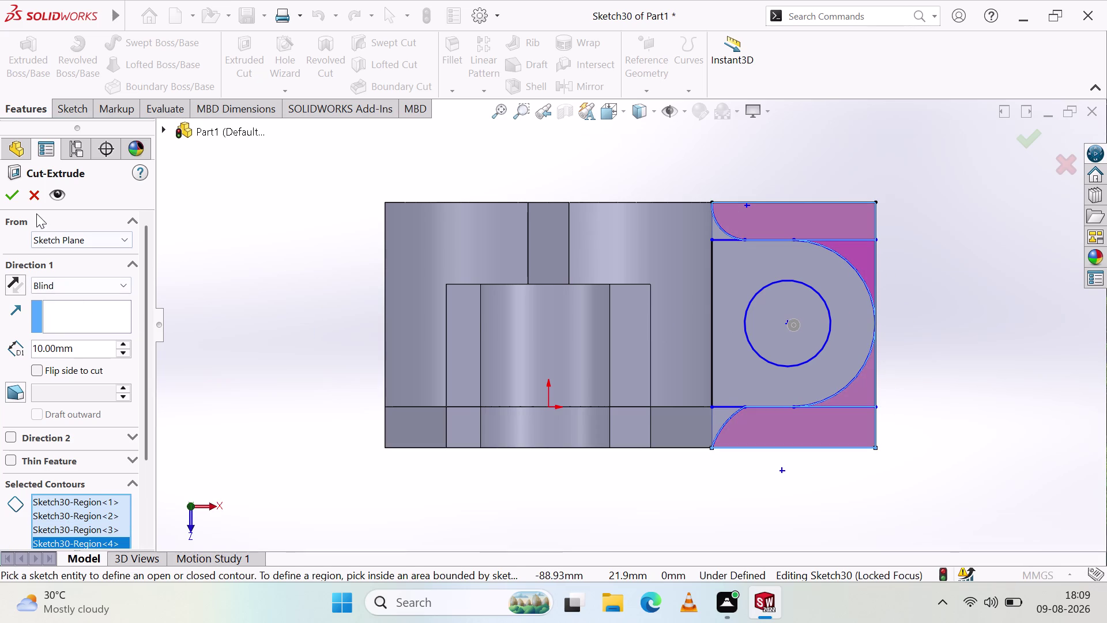
click(16, 197)
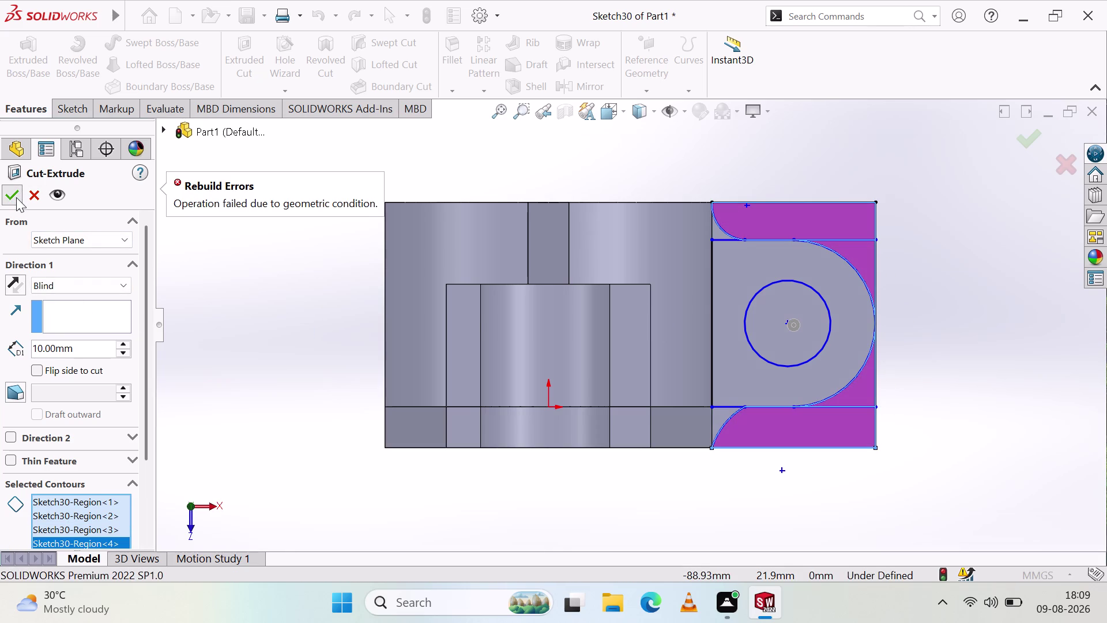
click(16, 197)
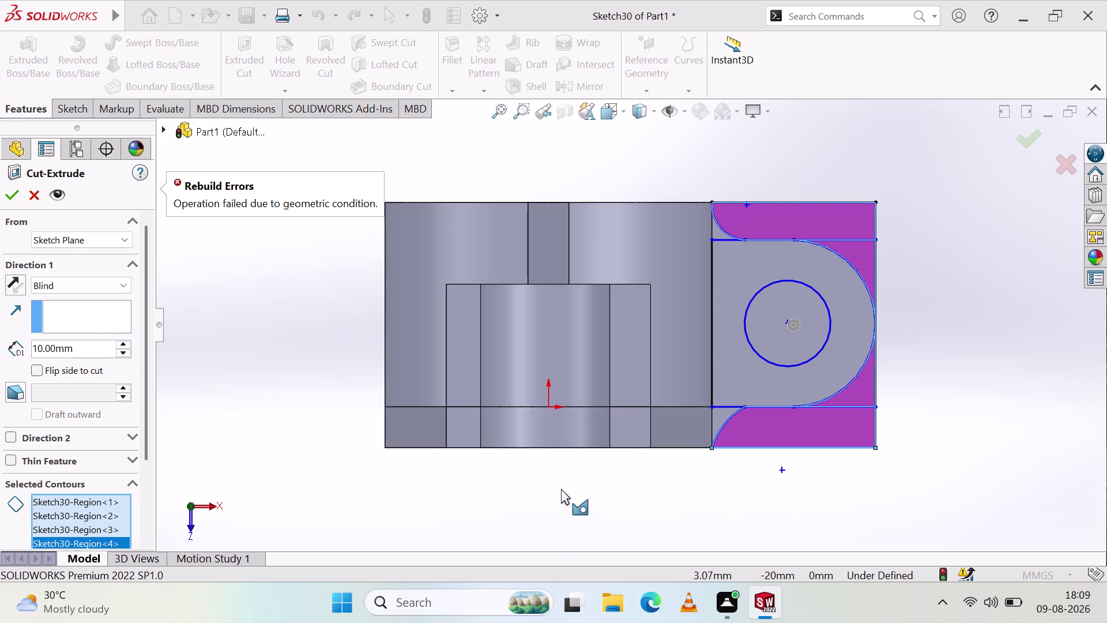
click(104, 284)
click(106, 310)
click(13, 198)
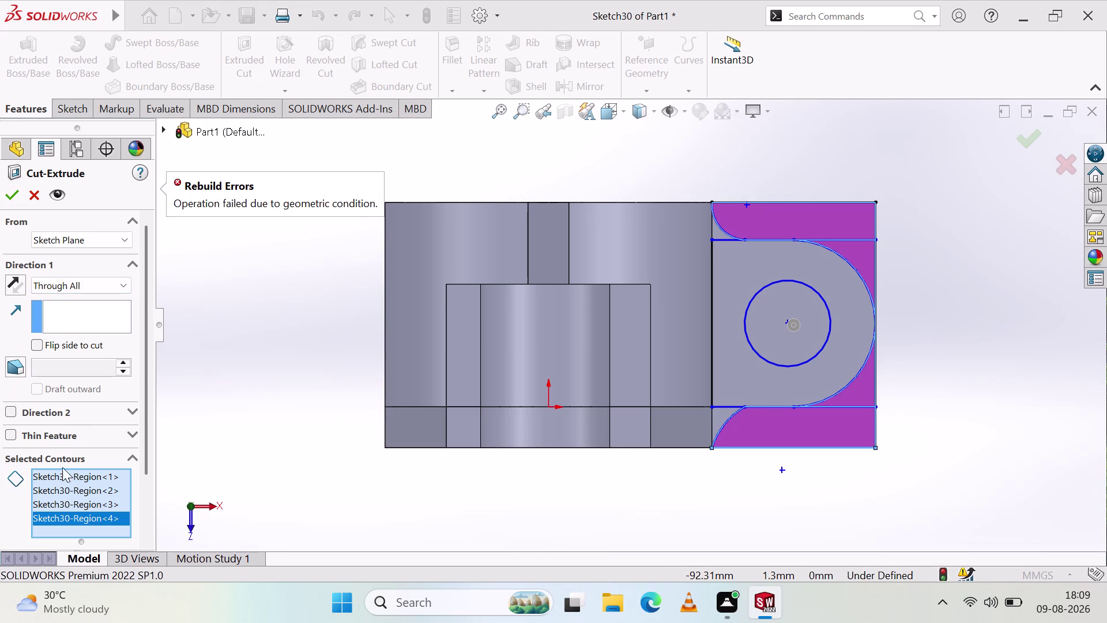
middle_drag(628, 513, 639, 496)
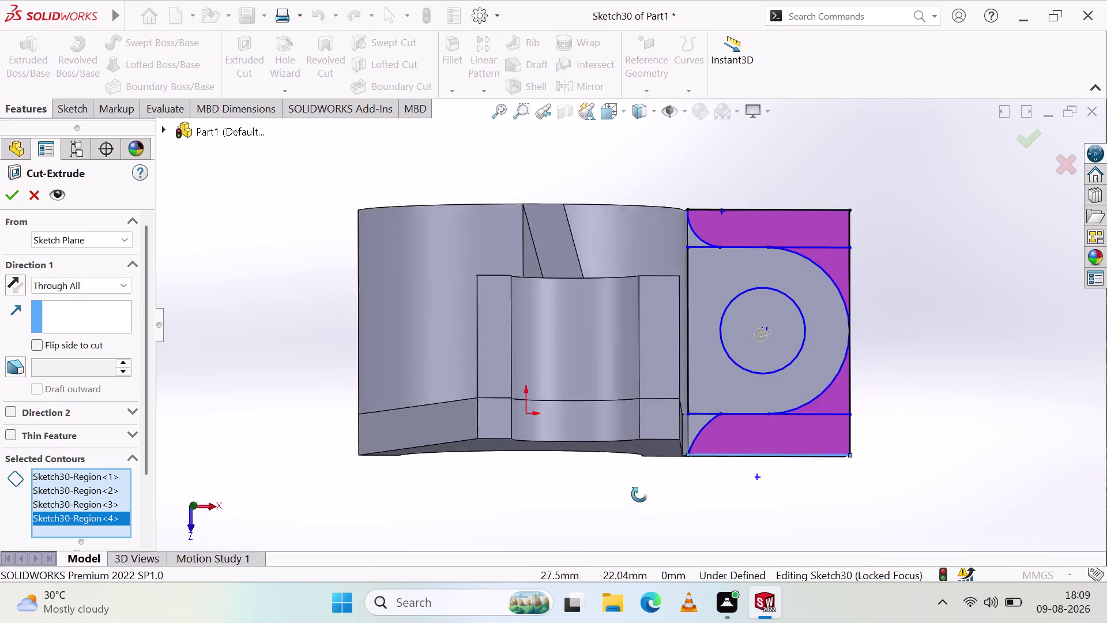
middle_drag(639, 496, 613, 476)
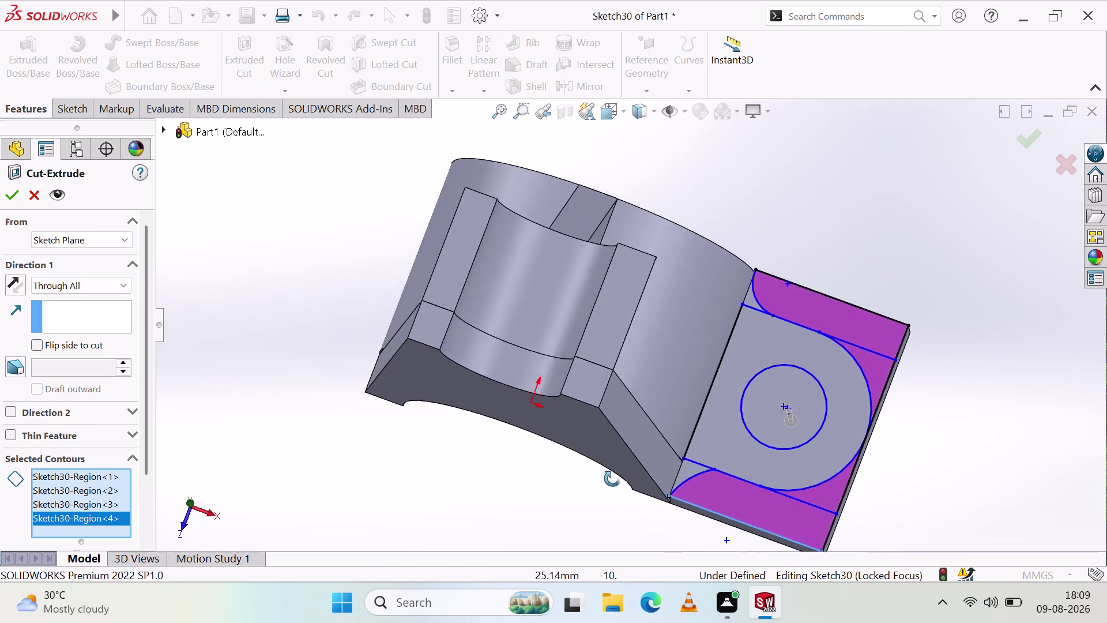
middle_drag(612, 476, 613, 391)
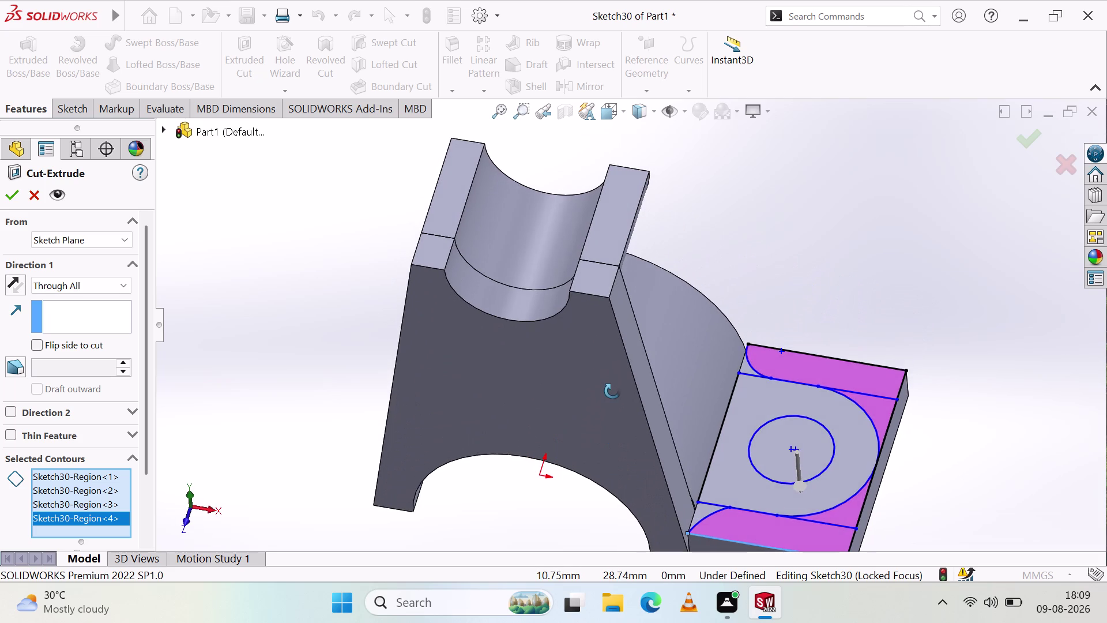
middle_drag(612, 391, 612, 391)
middle_click(612, 391)
click(807, 532)
scroll(up, 3)
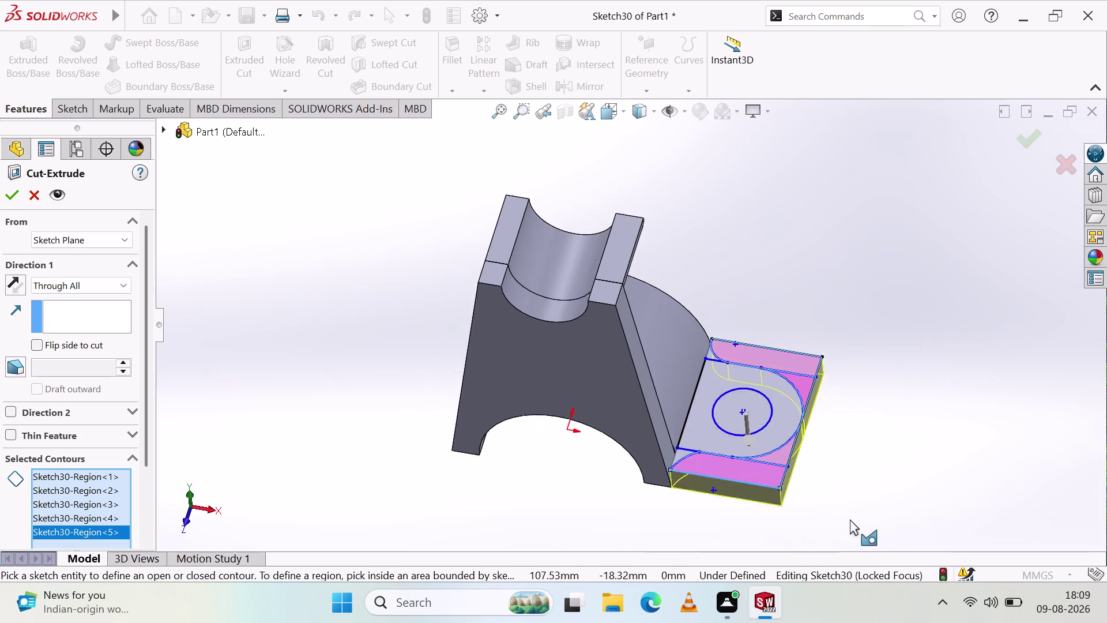
scroll(up, 3)
click(733, 444)
click(757, 429)
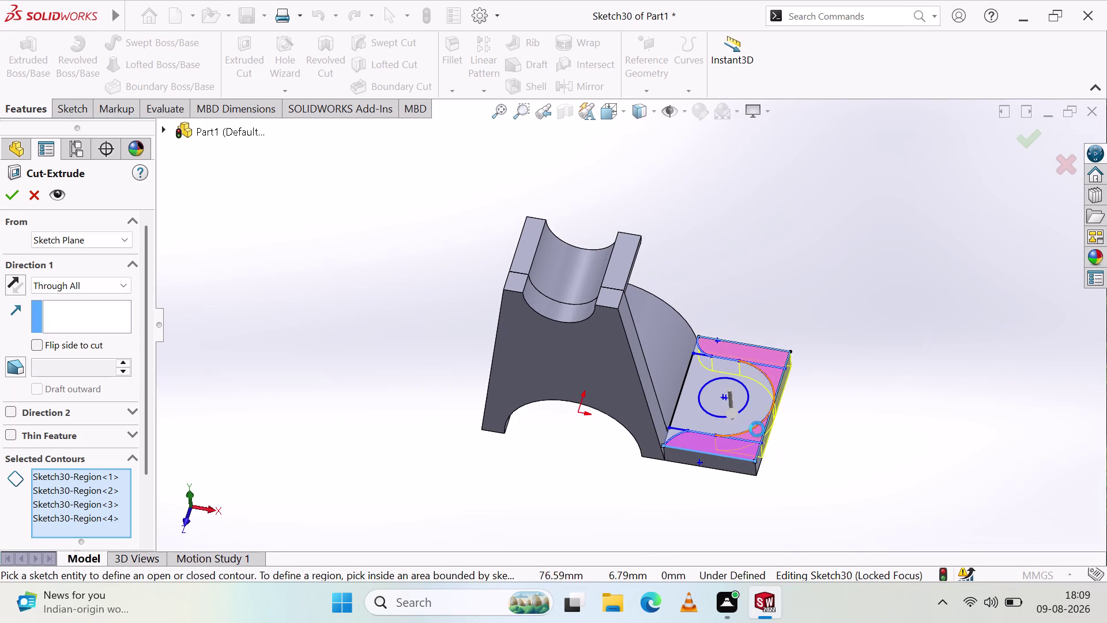
click(781, 369)
click(773, 373)
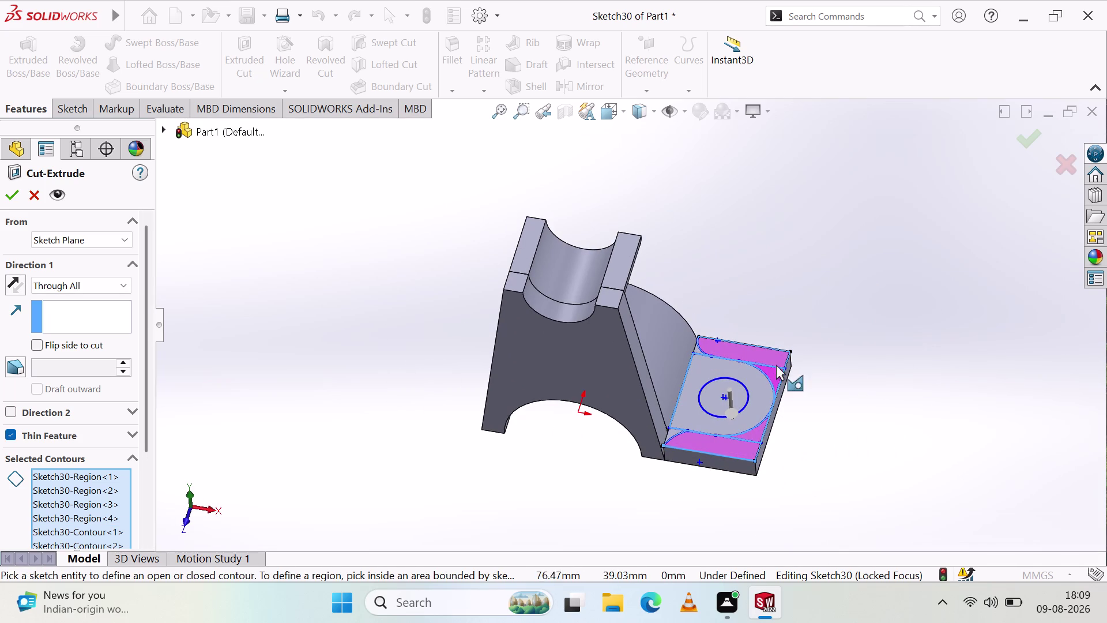
click(775, 354)
click(15, 193)
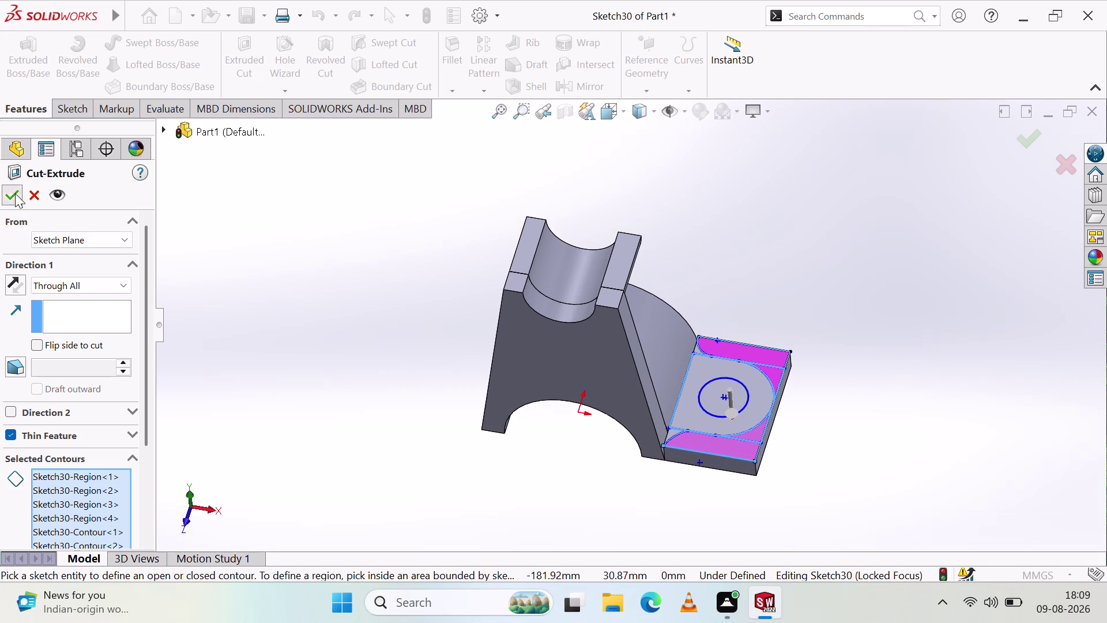
right_click(249, 294)
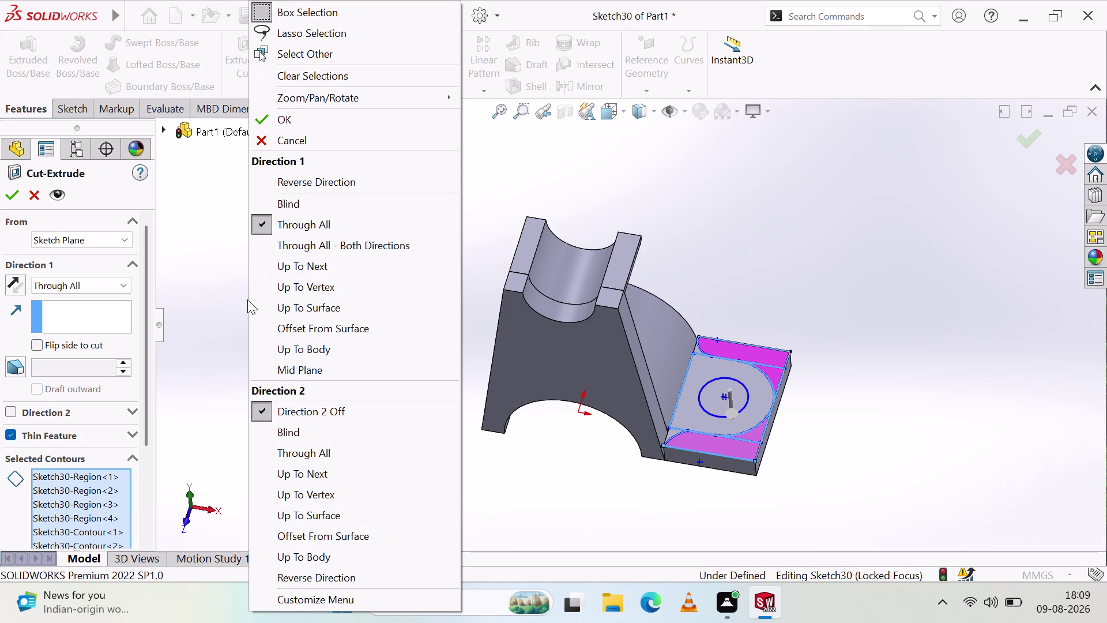
click(448, 533)
key(ctrl+z)
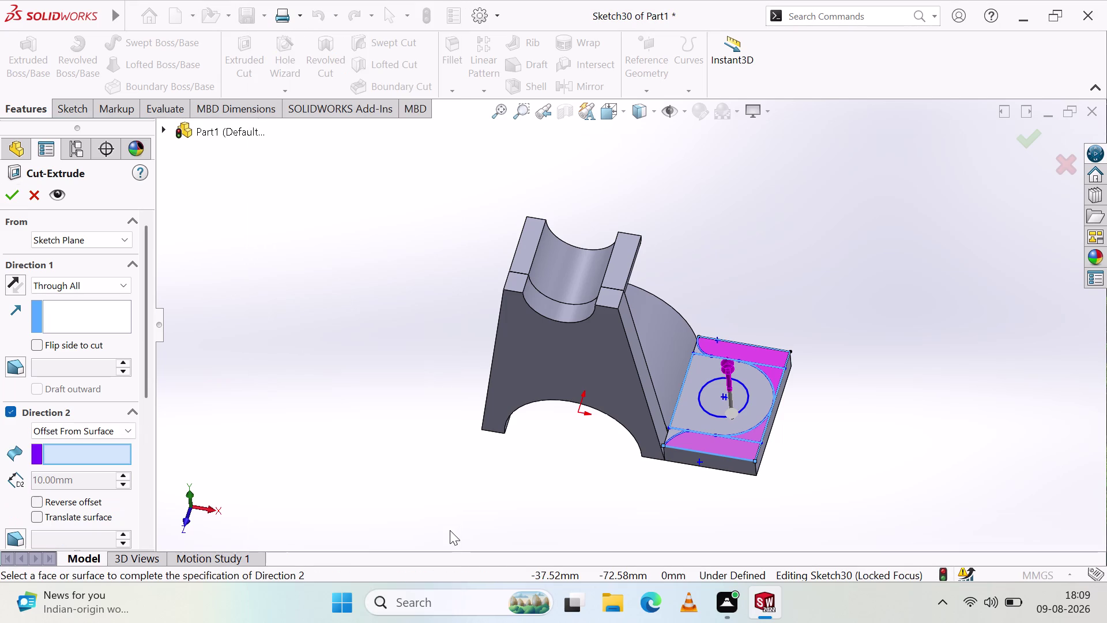
key(ctrl+z)
key(Escape)
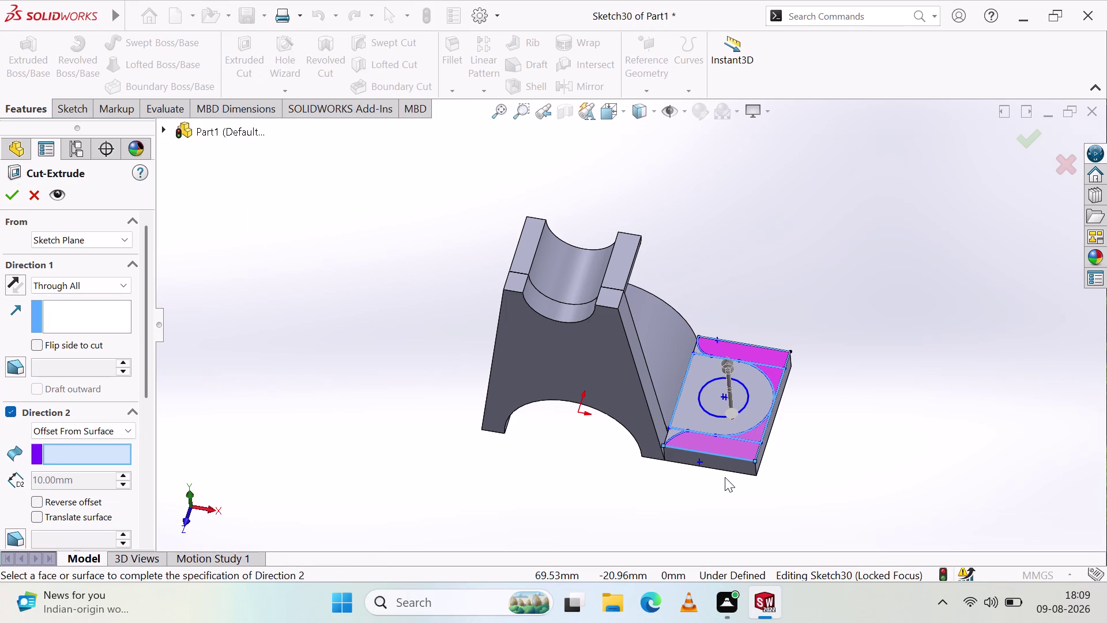
key(ctrl+z)
key(ctrl+z)
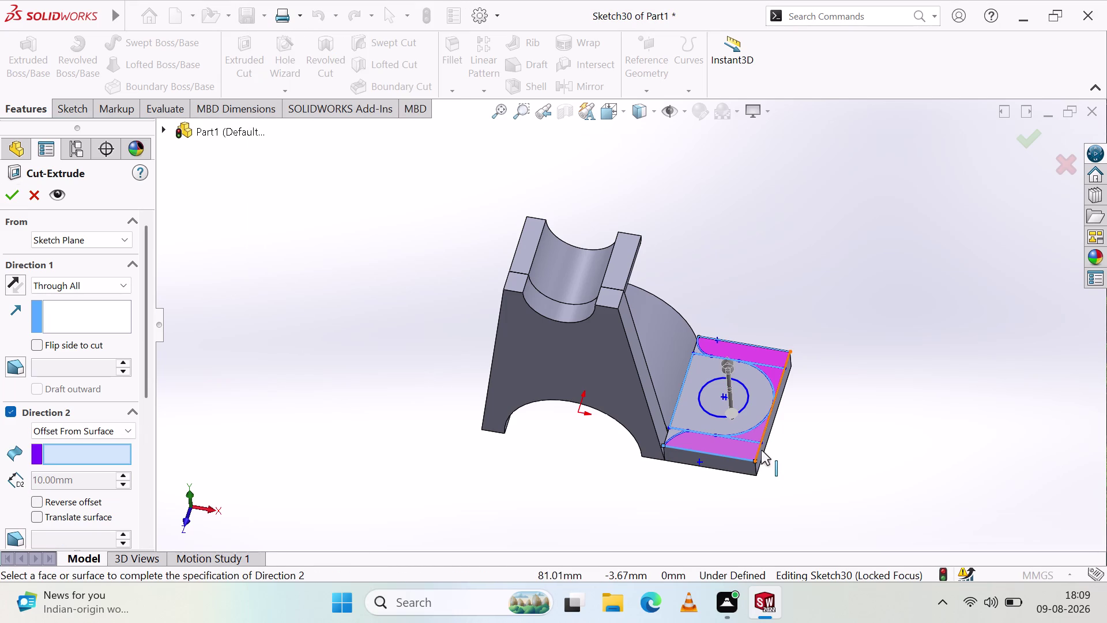
key(Escape)
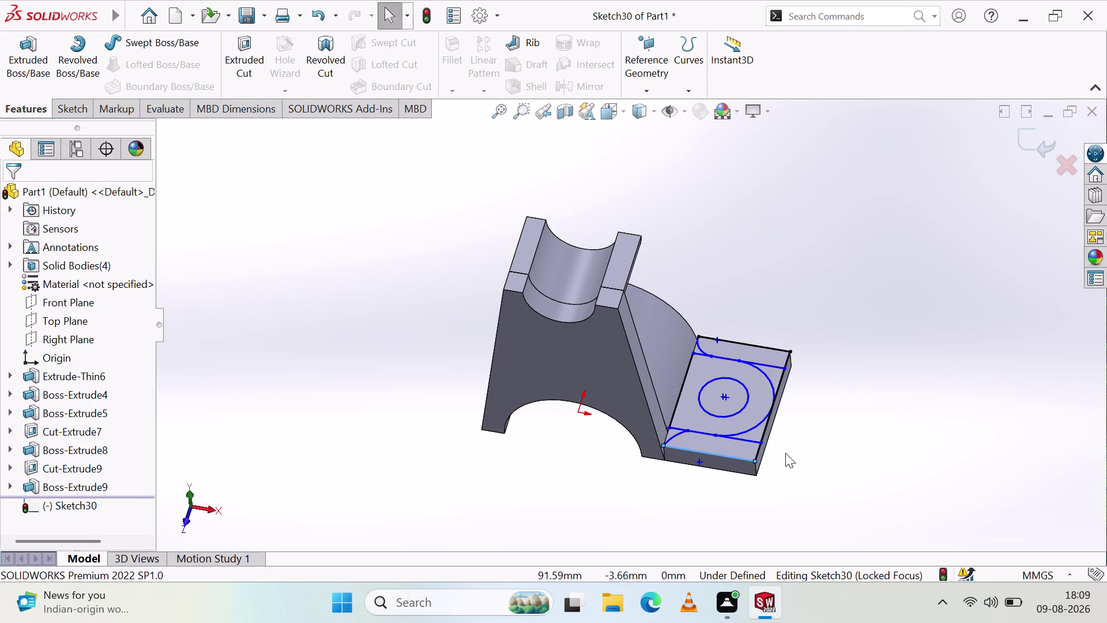
Trim the leftover line ends back to the arc, then start an extruded cut.
middle_drag(785, 453, 775, 512)
middle_click(775, 512)
scroll(up, 3)
scroll(down, 3)
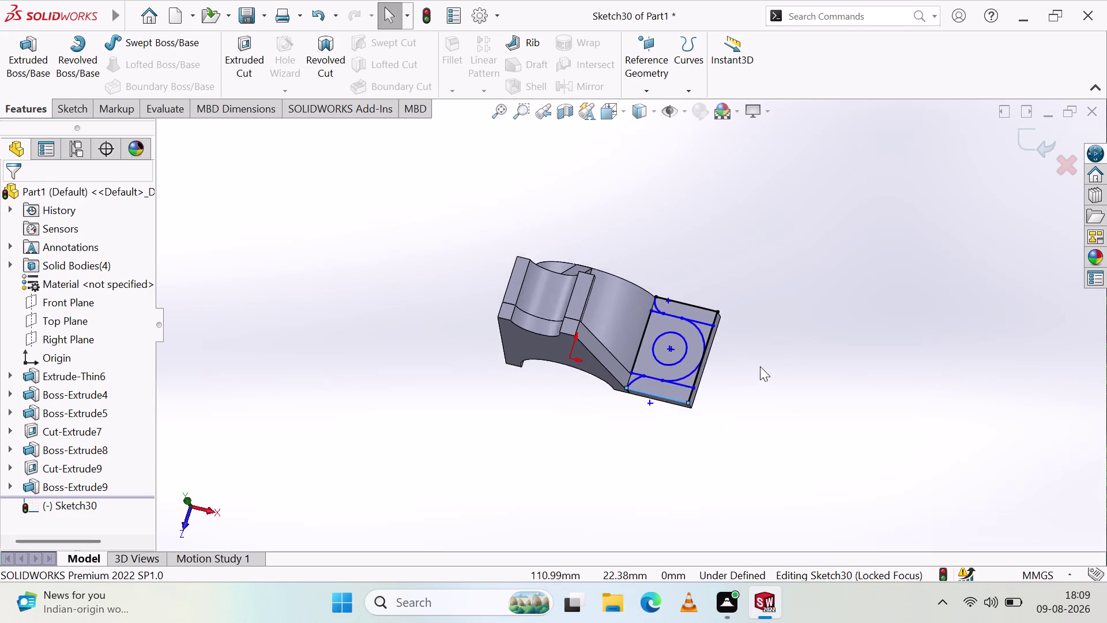
scroll(down, 3)
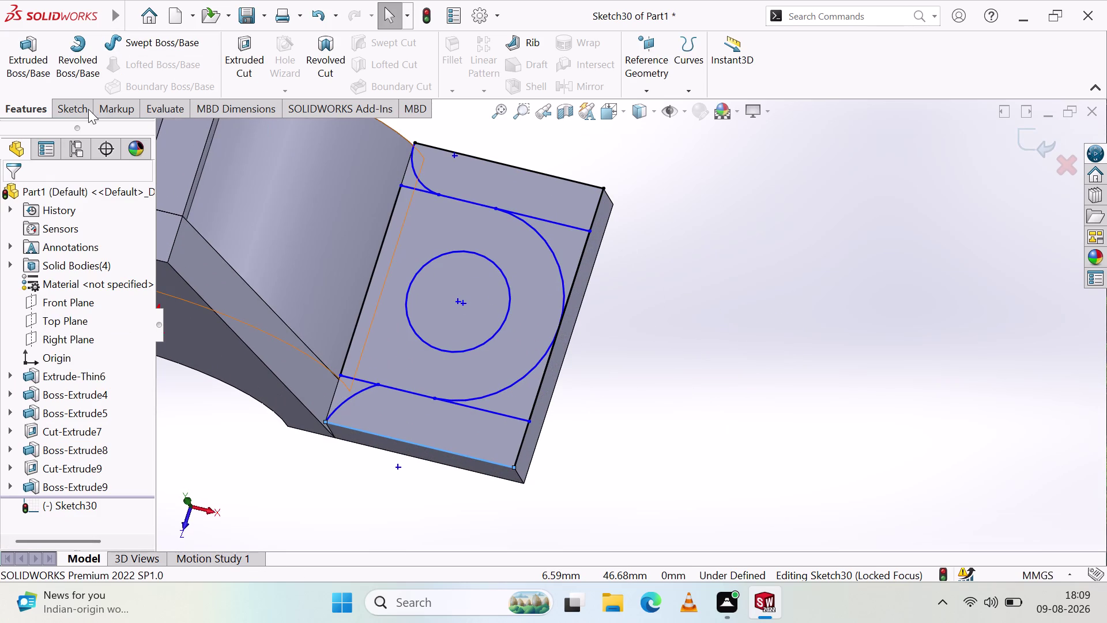
click(77, 106)
click(228, 42)
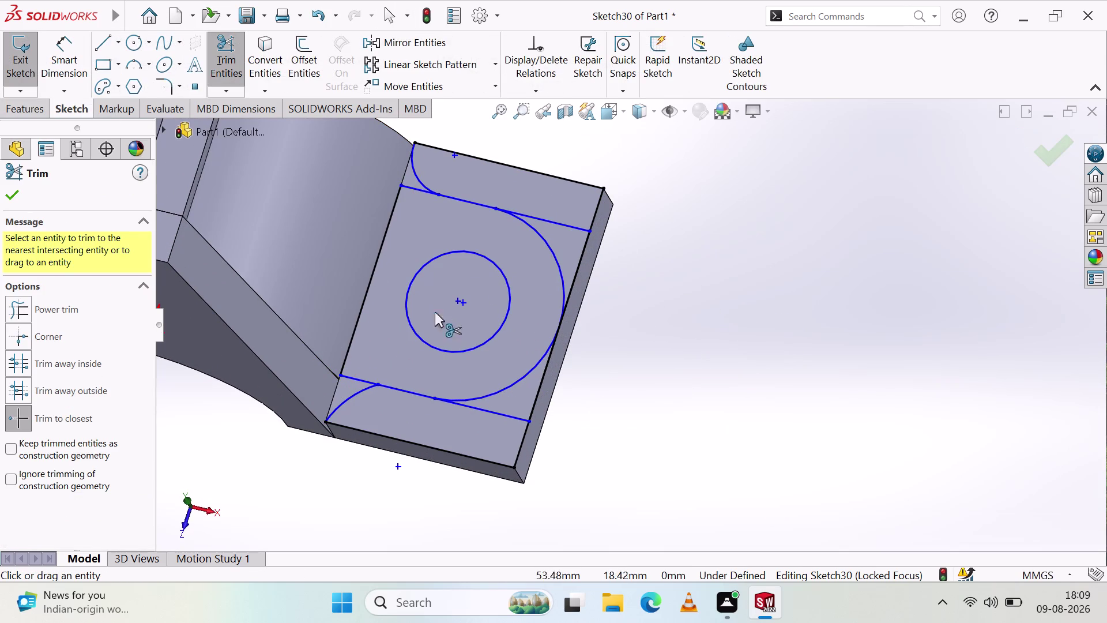
click(519, 418)
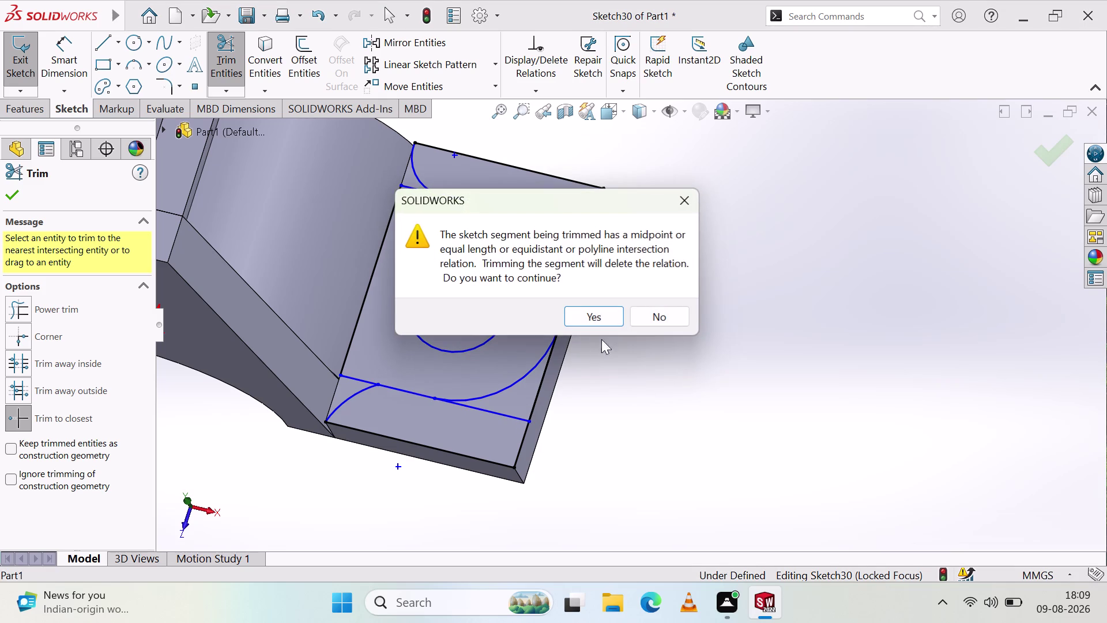
click(611, 315)
click(584, 228)
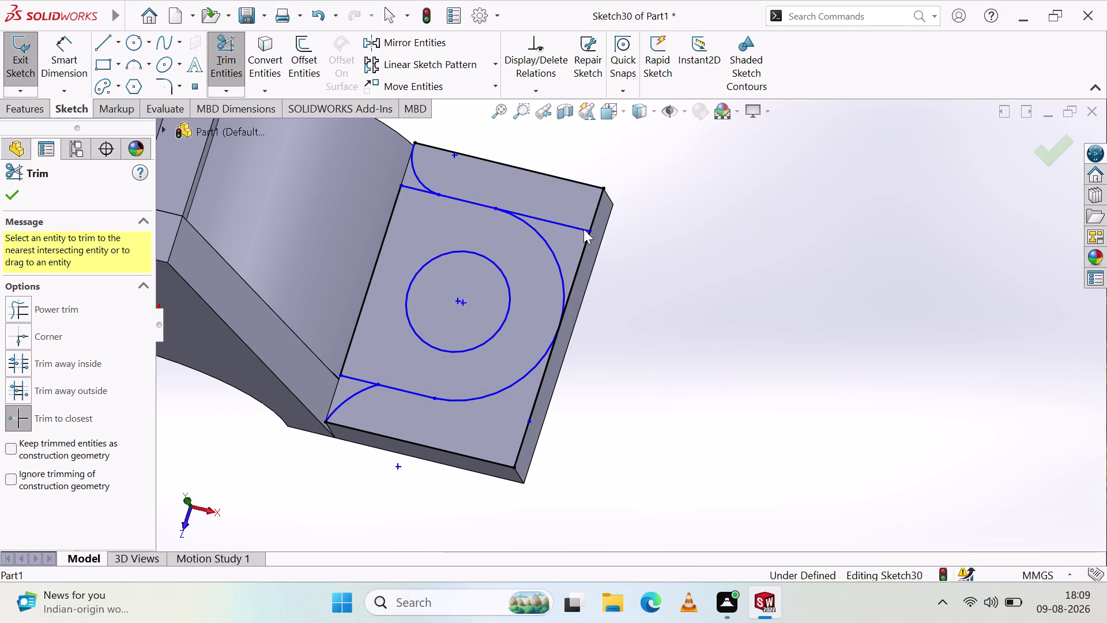
click(588, 318)
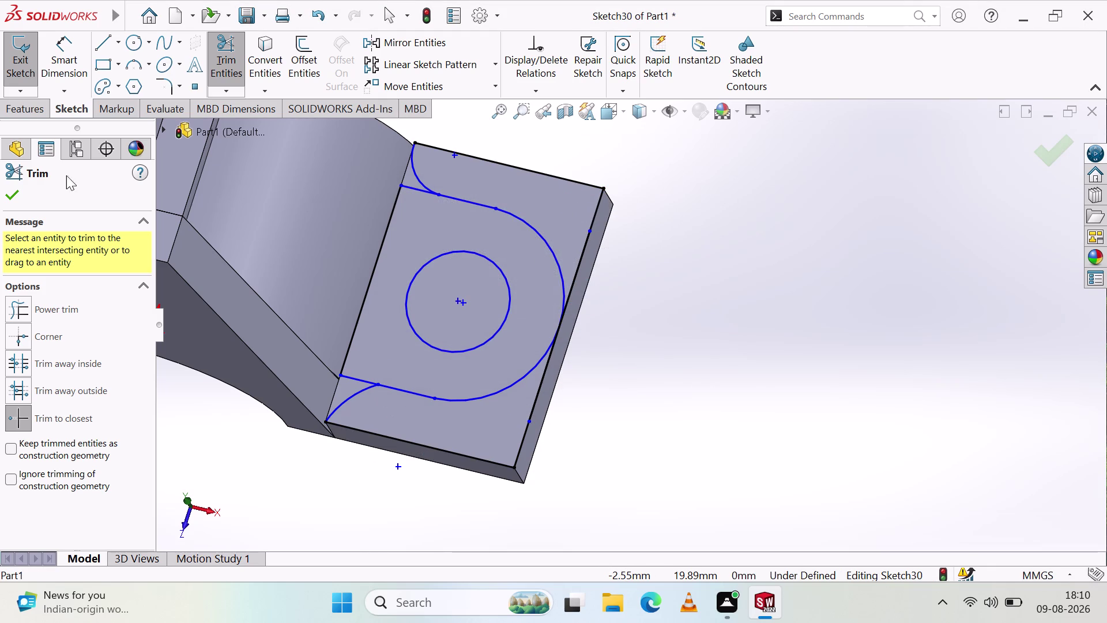
click(19, 105)
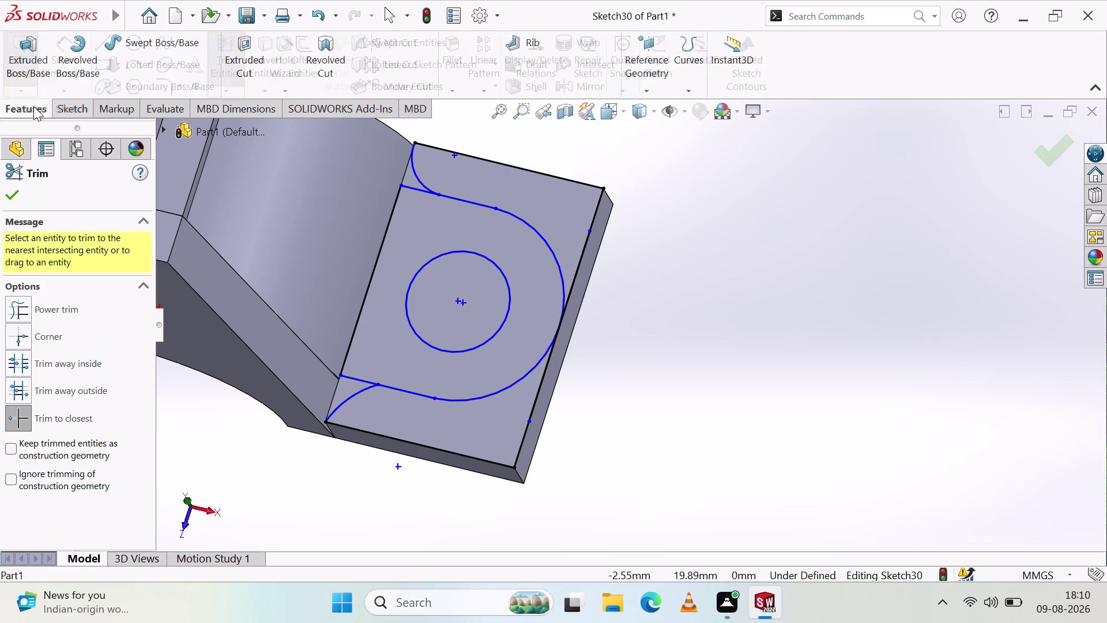
click(248, 65)
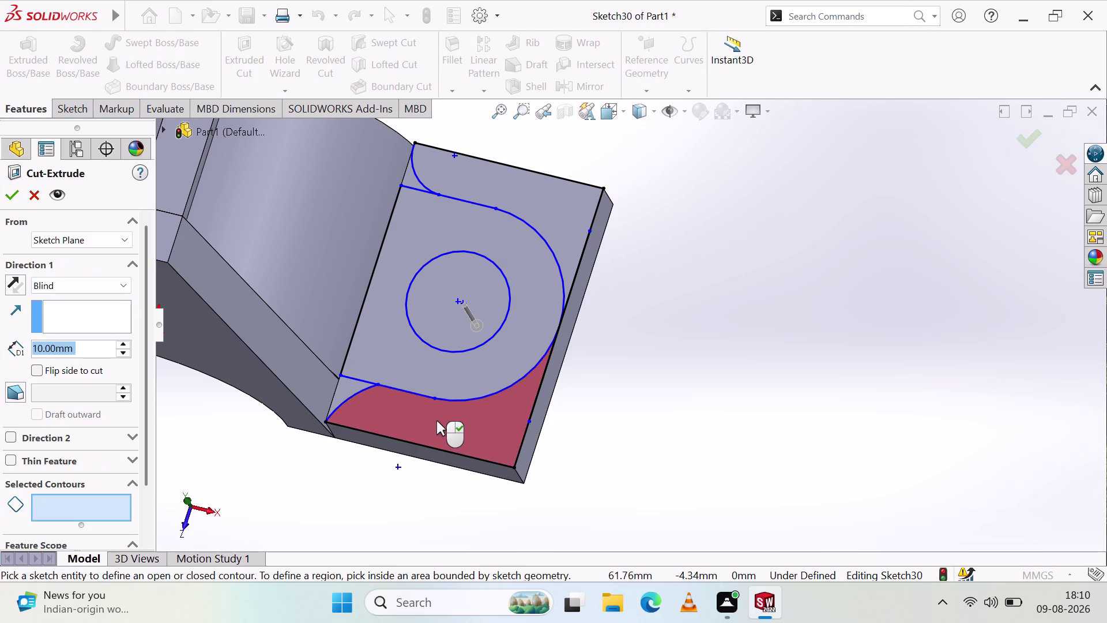
click(436, 421)
click(572, 219)
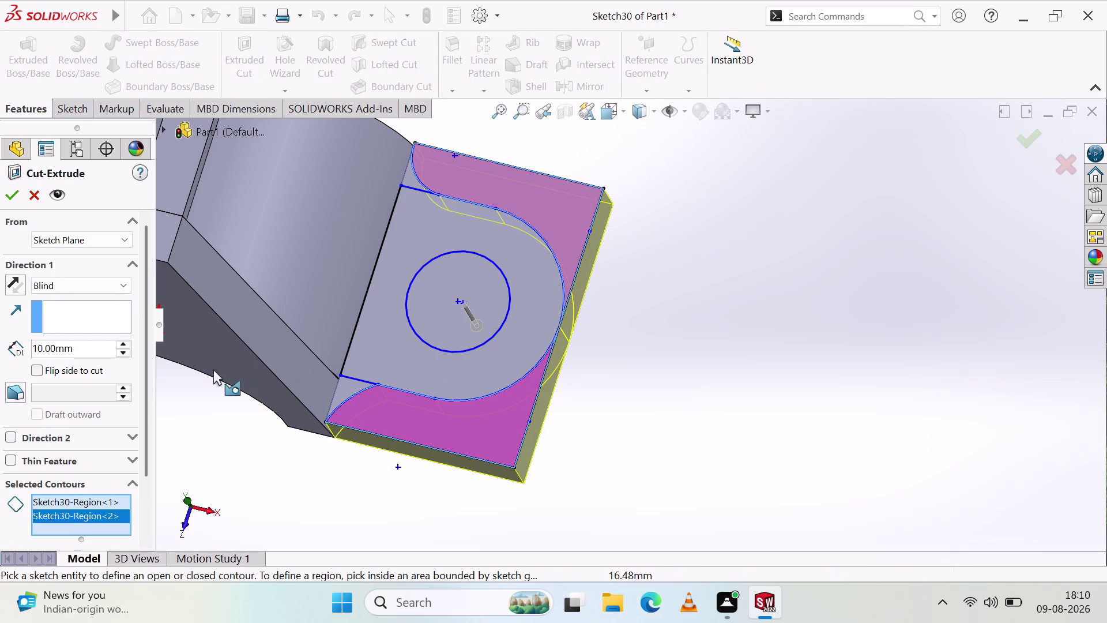
click(46, 280)
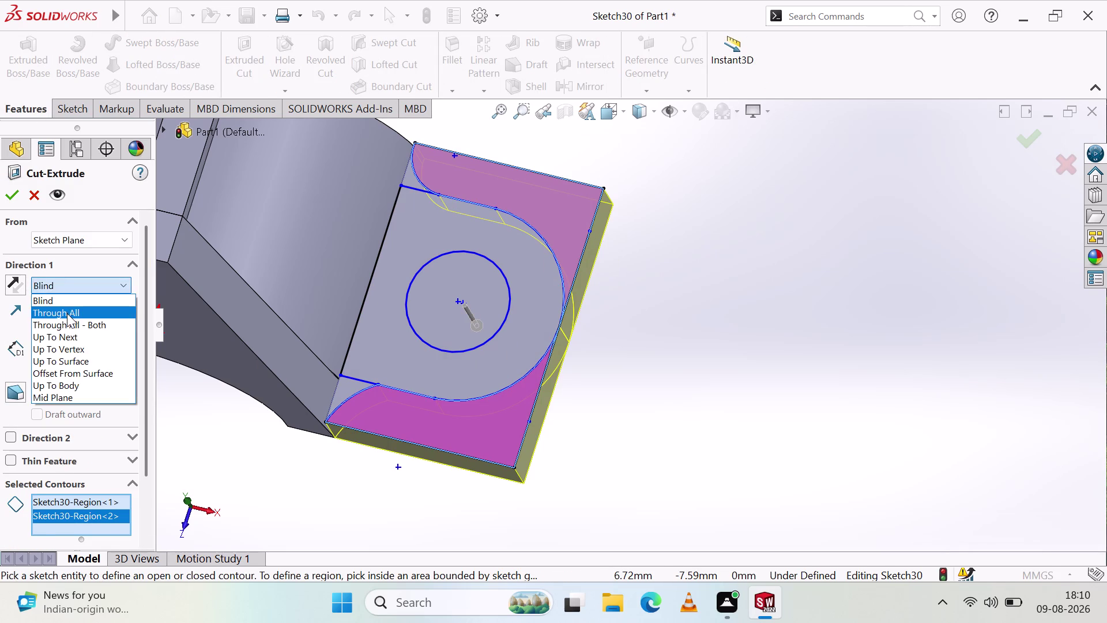
click(67, 313)
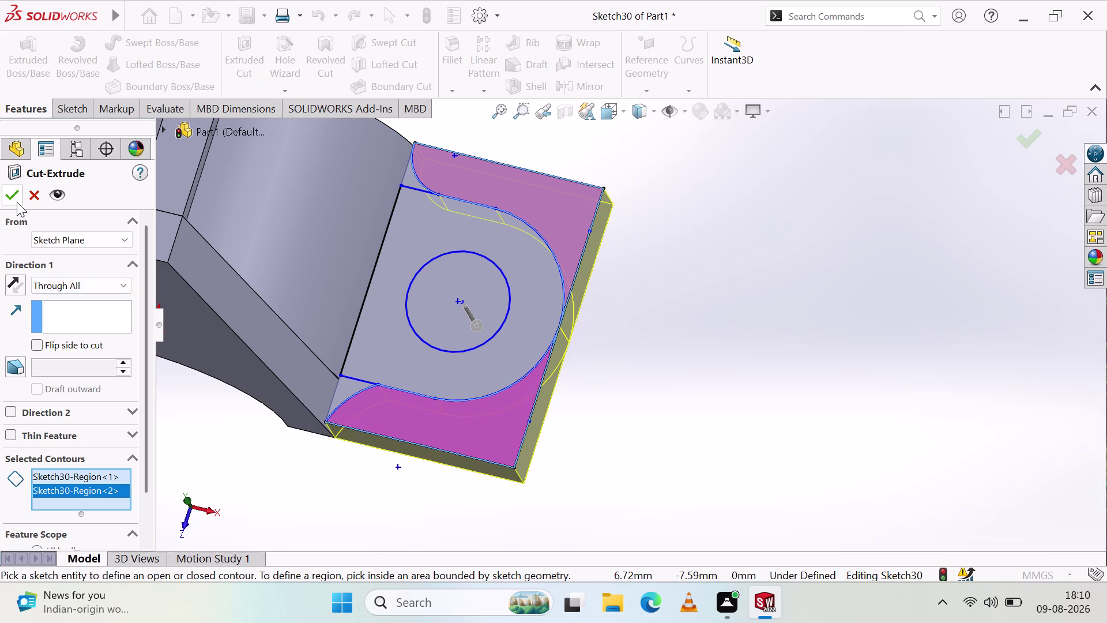
click(17, 202)
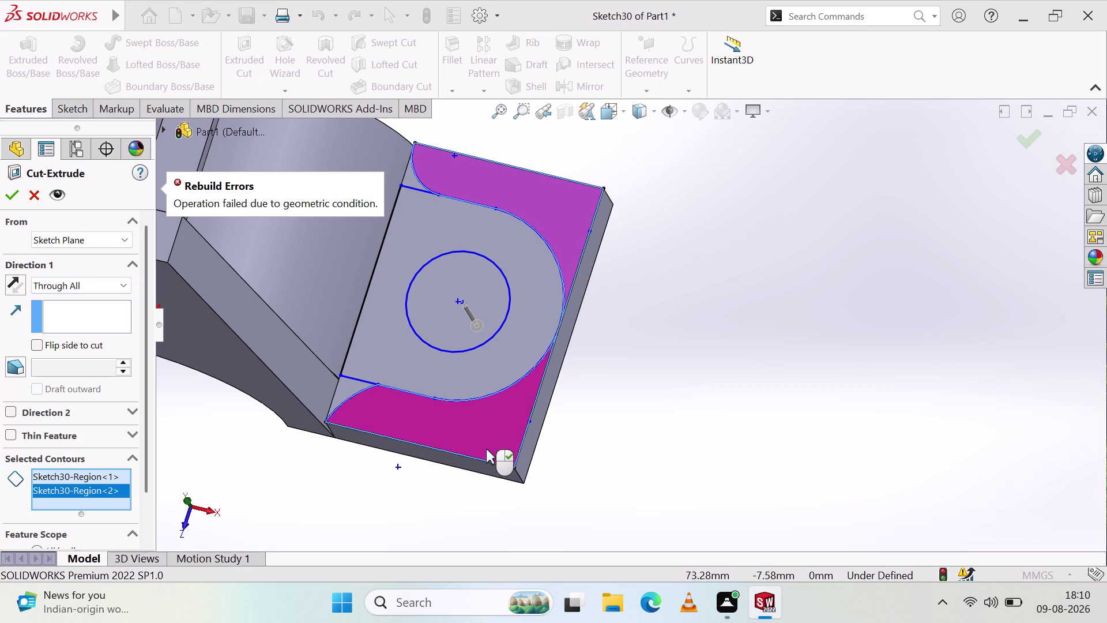
click(484, 433)
click(574, 237)
middle_drag(646, 382, 687, 382)
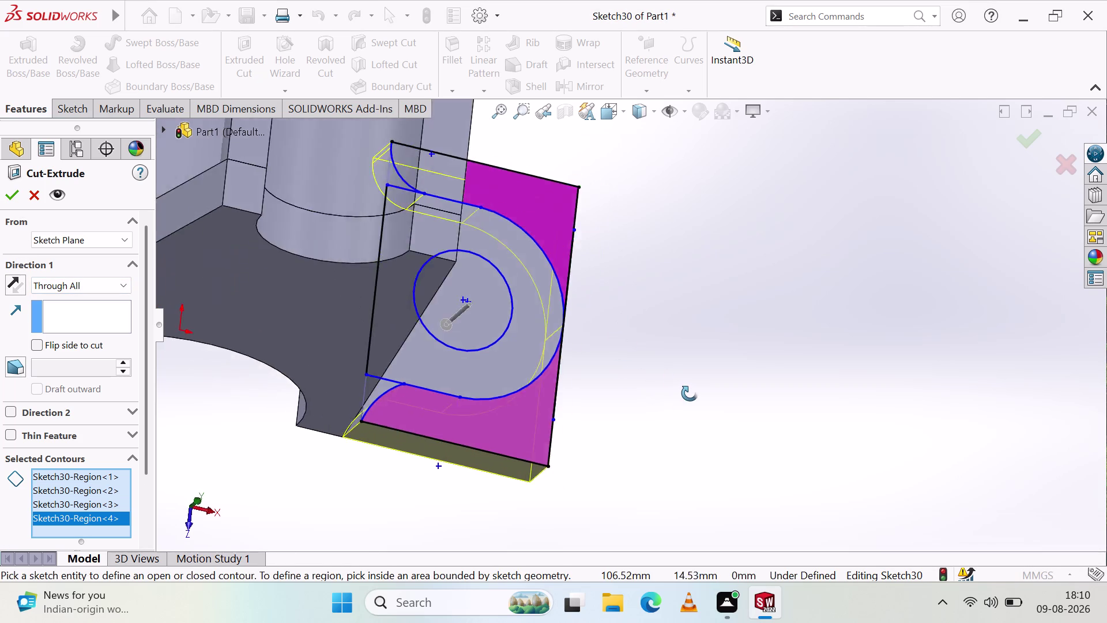
middle_drag(687, 382, 653, 411)
scroll(down, 3)
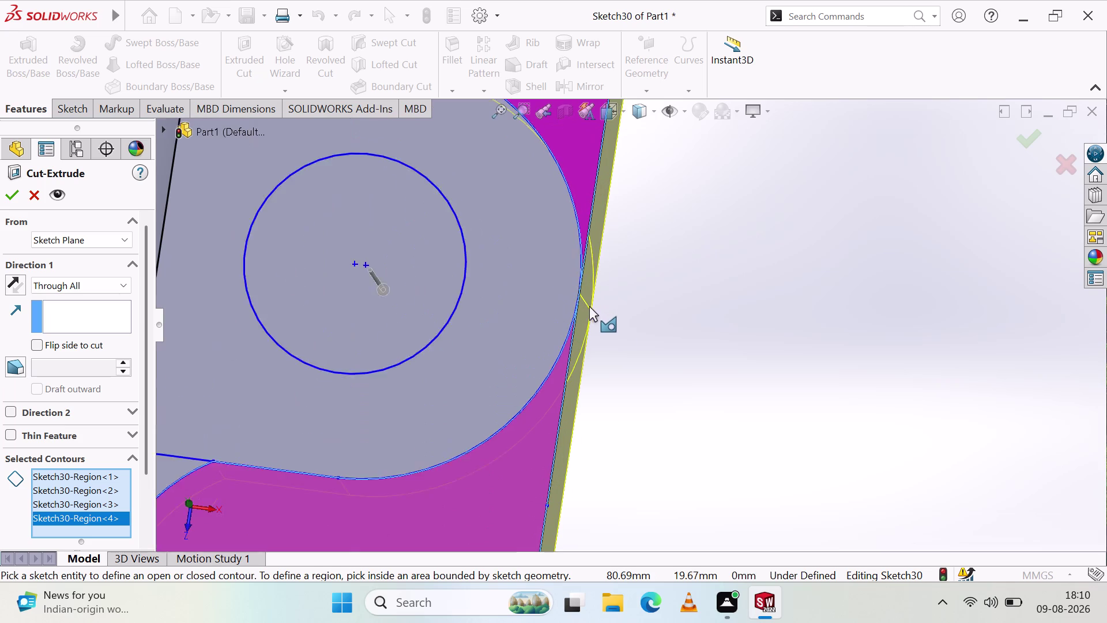
scroll(down, 3)
scroll(down, 3)
key(ctrl+z)
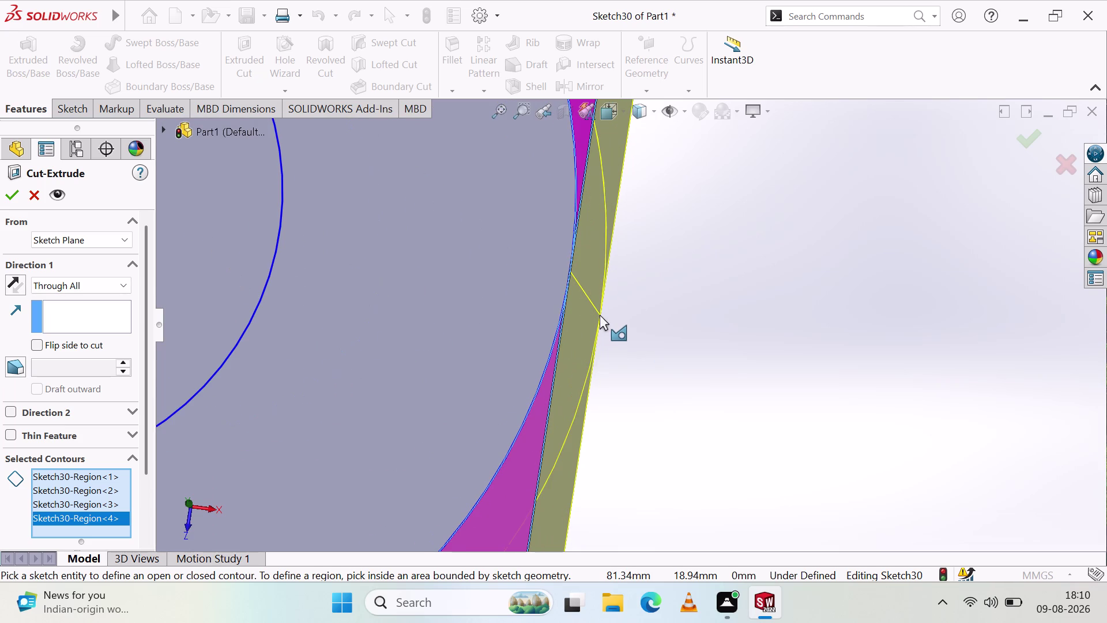
key(Escape)
scroll(up, 3)
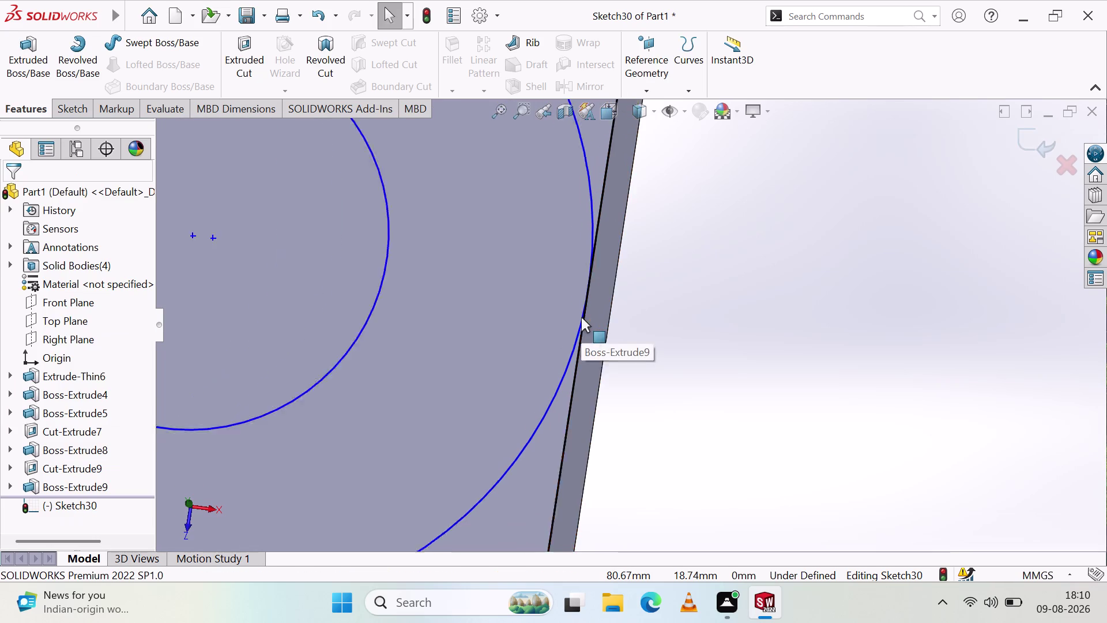
scroll(up, 3)
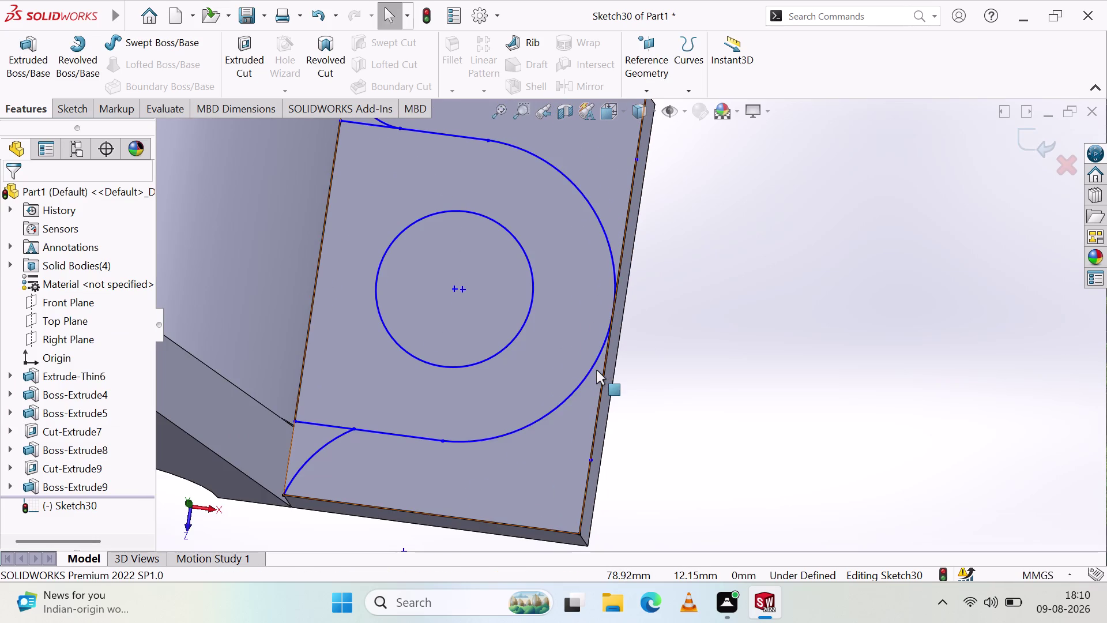
click(596, 364)
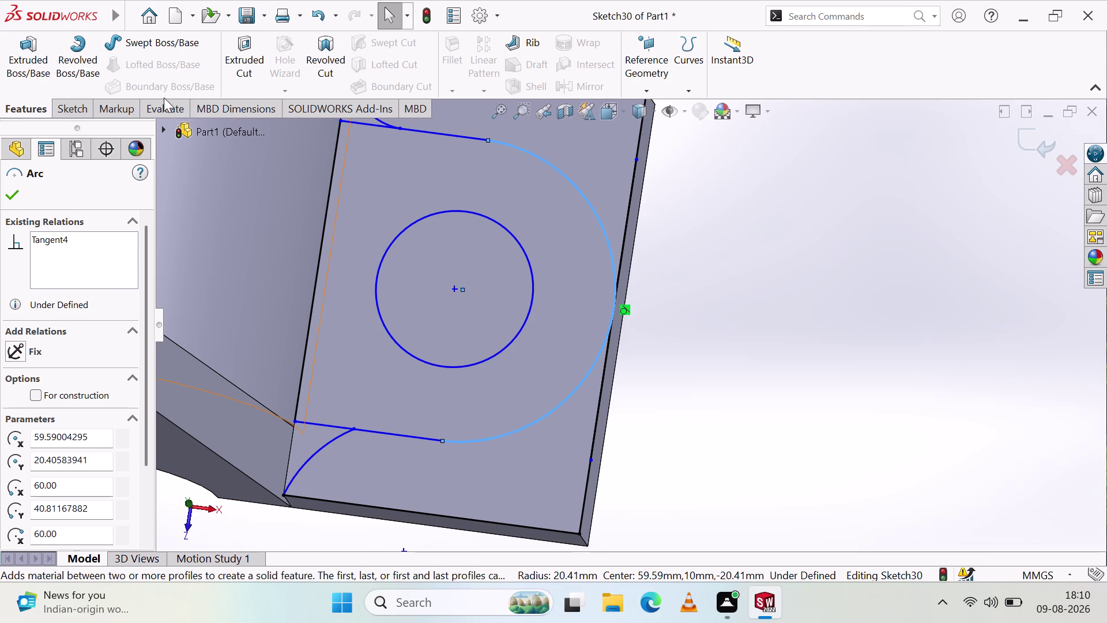
Redraw the lug's rounded end as a 3-point arc between the line ends.
click(68, 109)
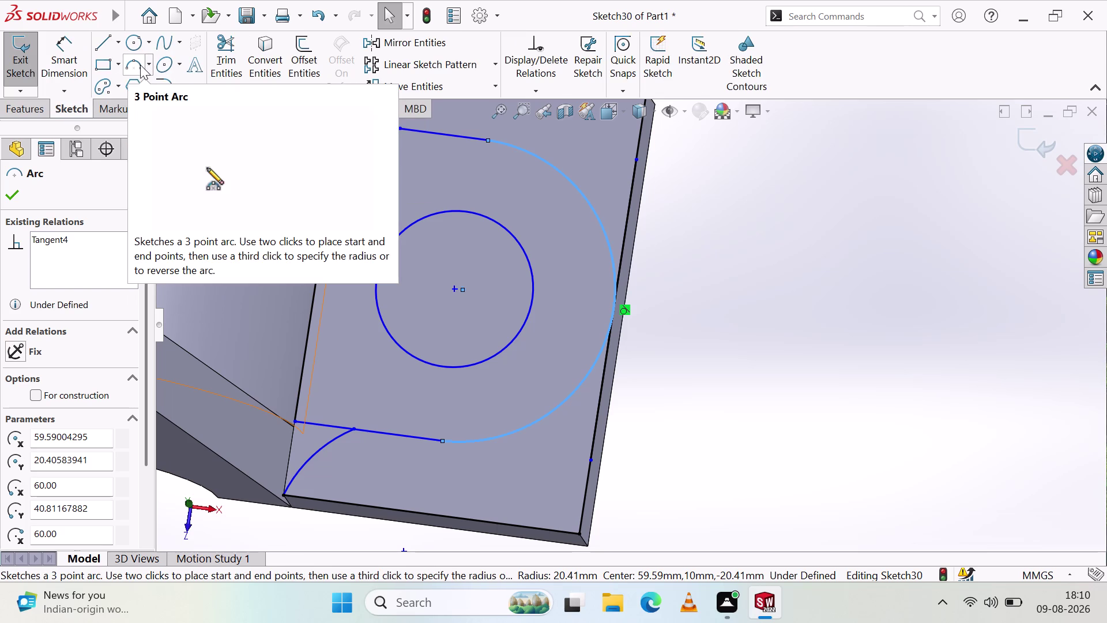
click(140, 65)
click(492, 141)
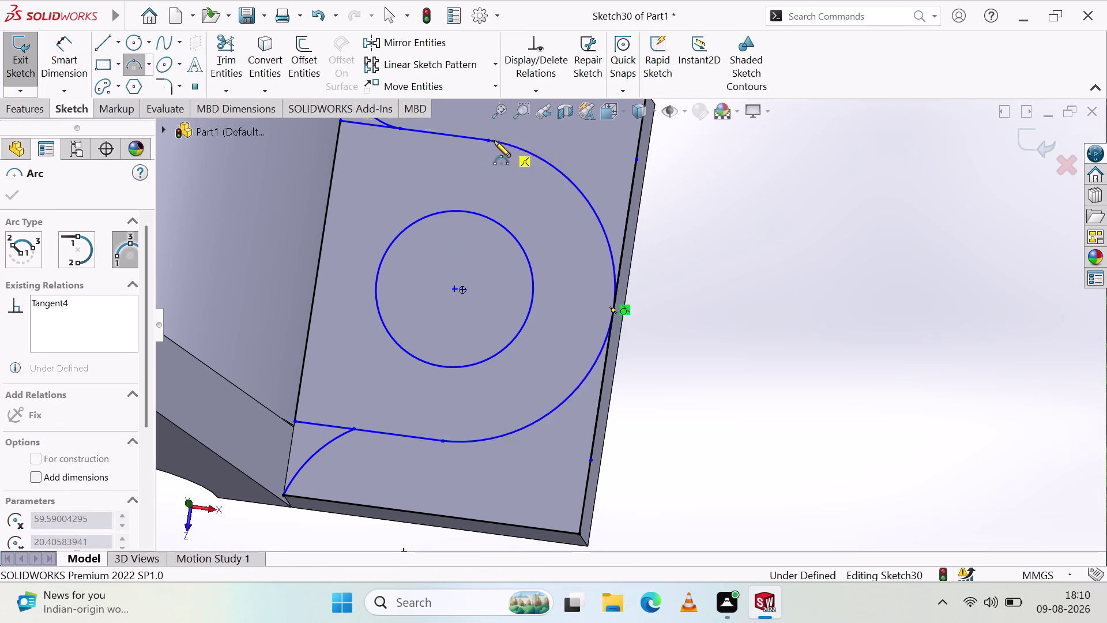
click(445, 440)
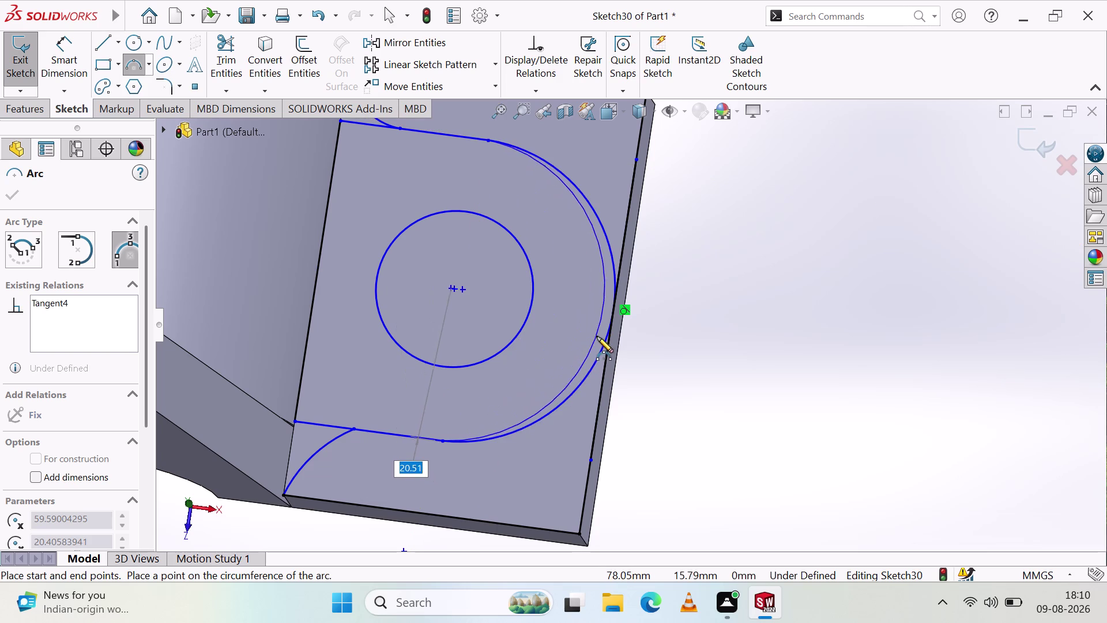
click(613, 319)
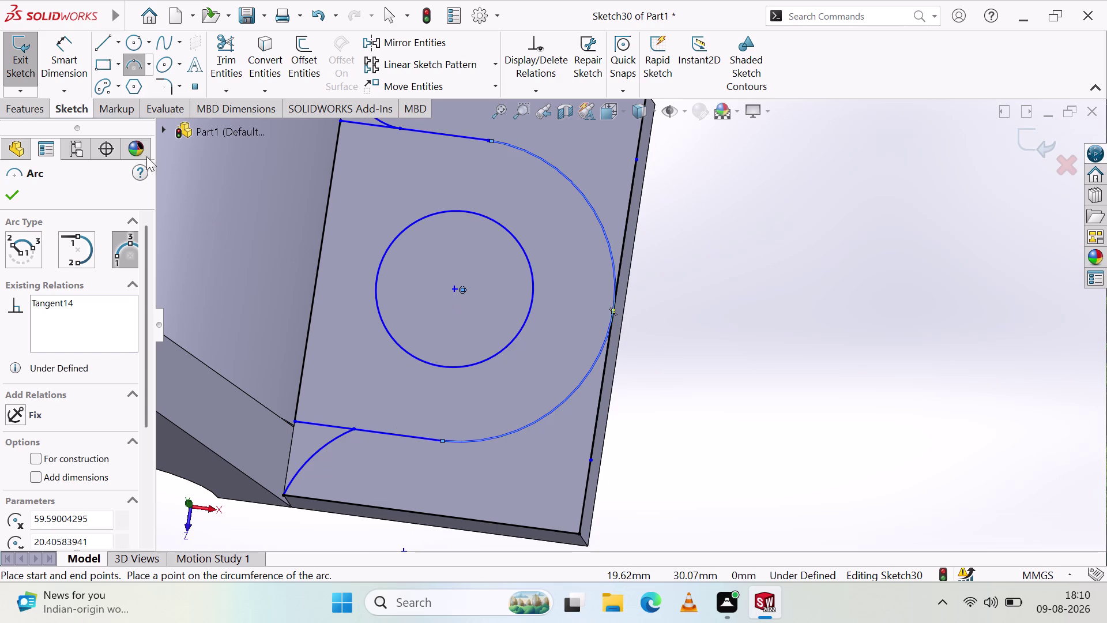
click(26, 115)
click(66, 107)
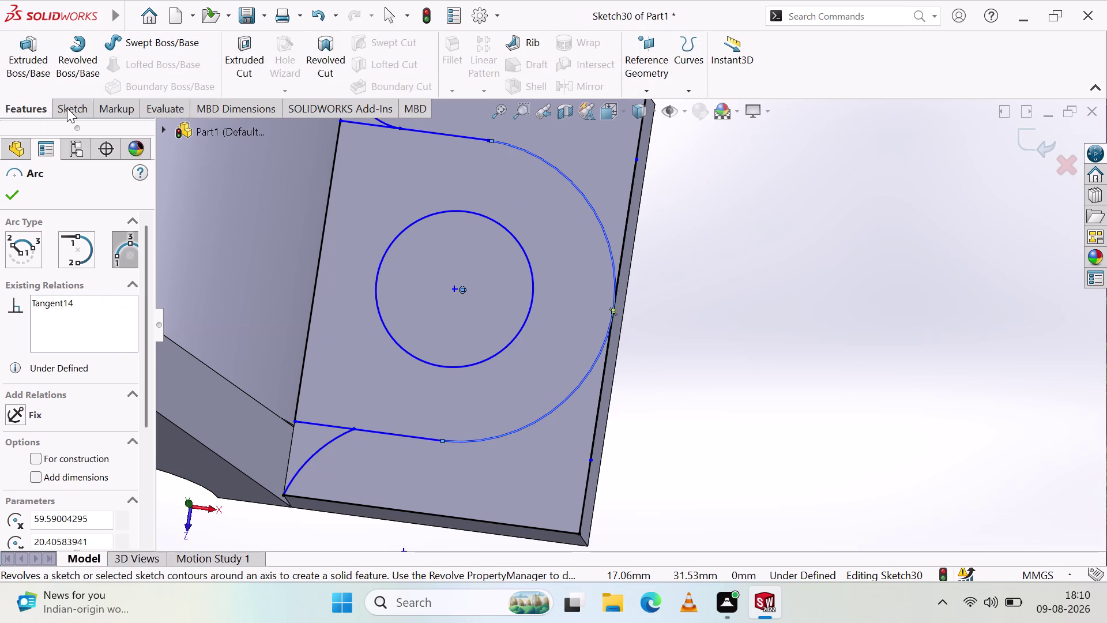
Start an extruded cut from Sketch30 and pick a region.
click(29, 105)
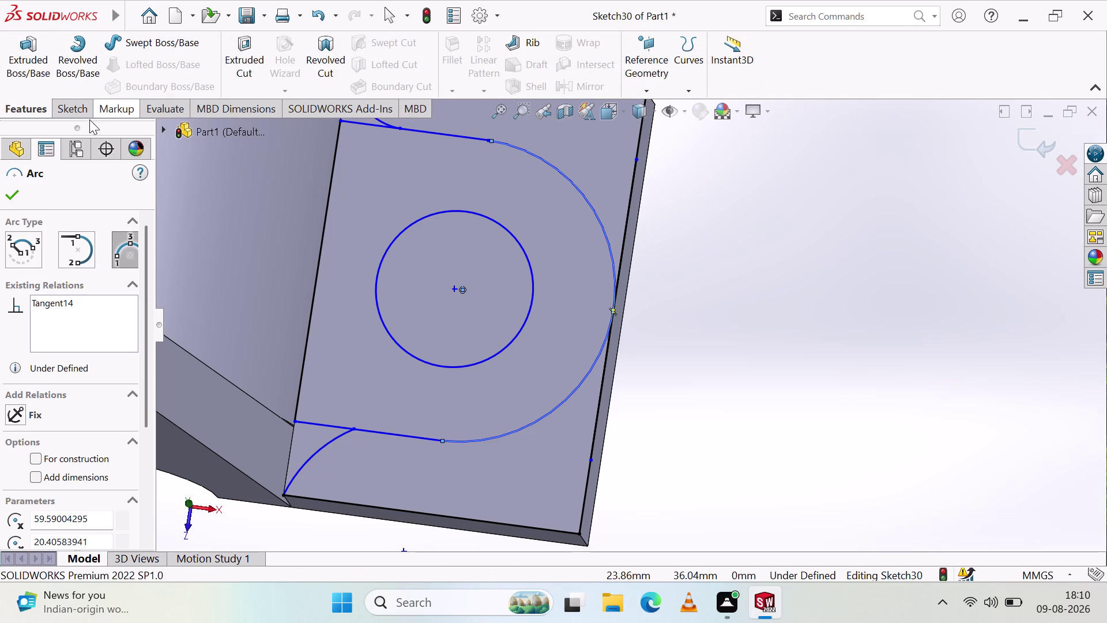
click(256, 53)
click(595, 159)
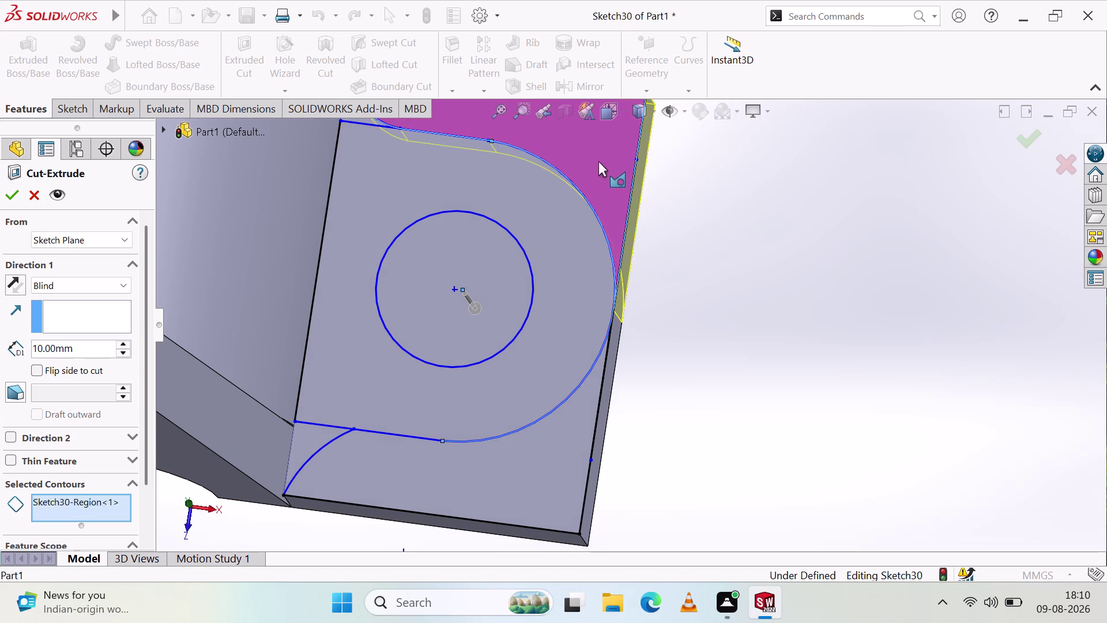
click(574, 407)
middle_drag(652, 420, 615, 394)
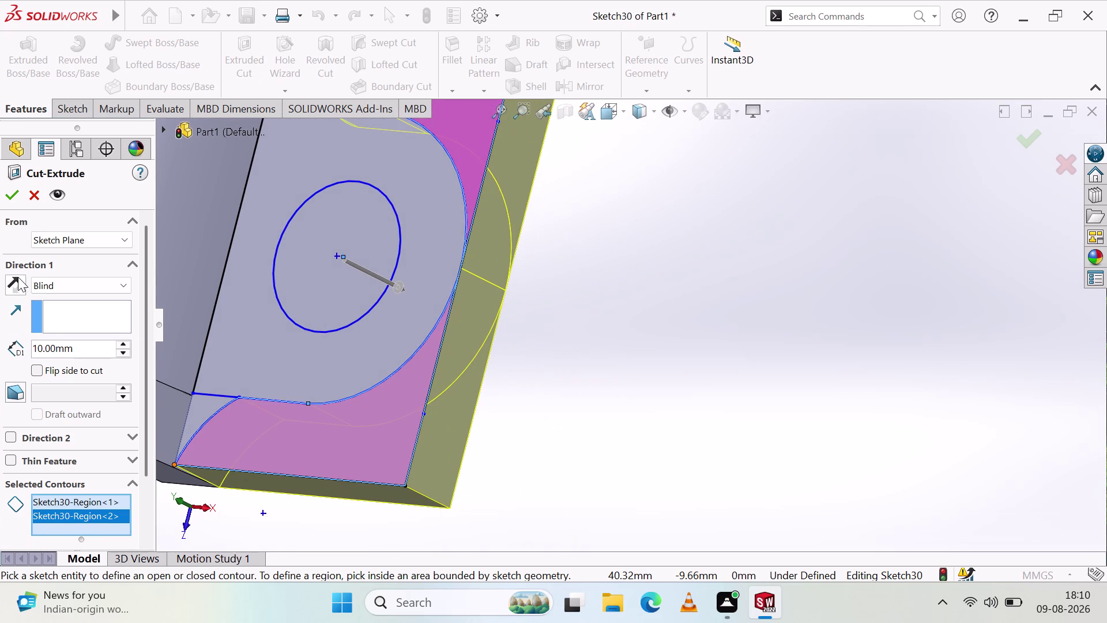
click(17, 195)
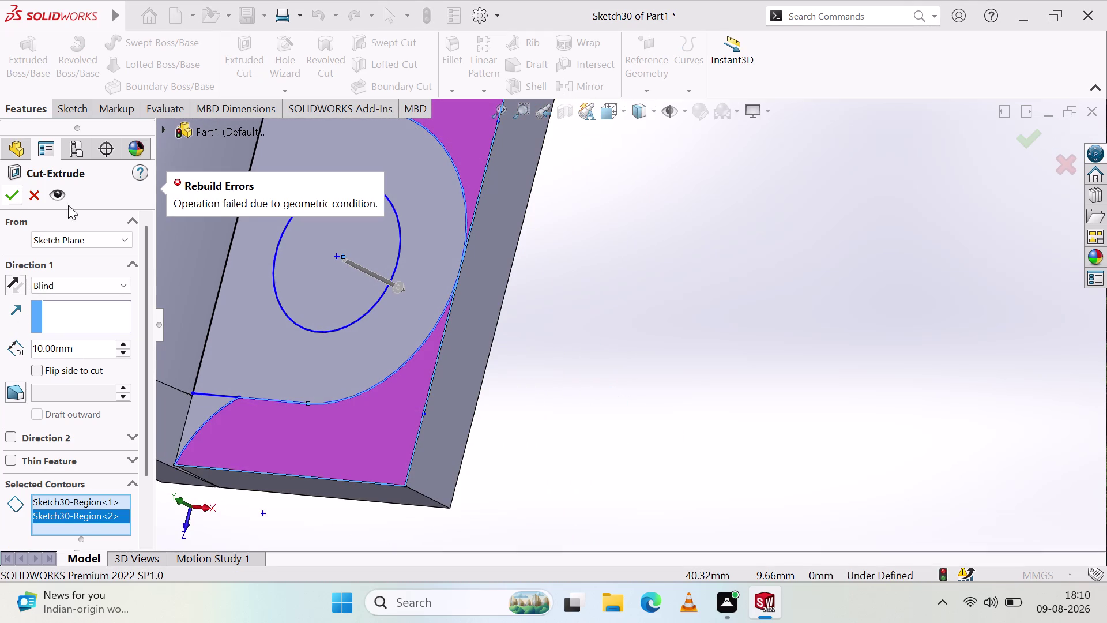
middle_drag(565, 367, 585, 413)
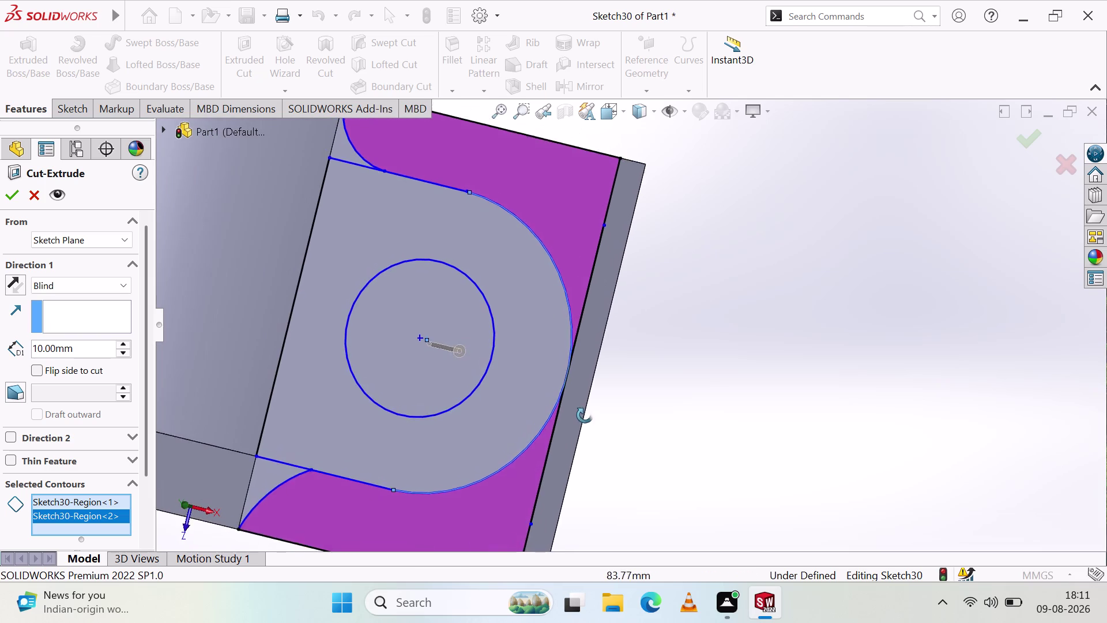
middle_drag(585, 413, 584, 373)
right_click(636, 420)
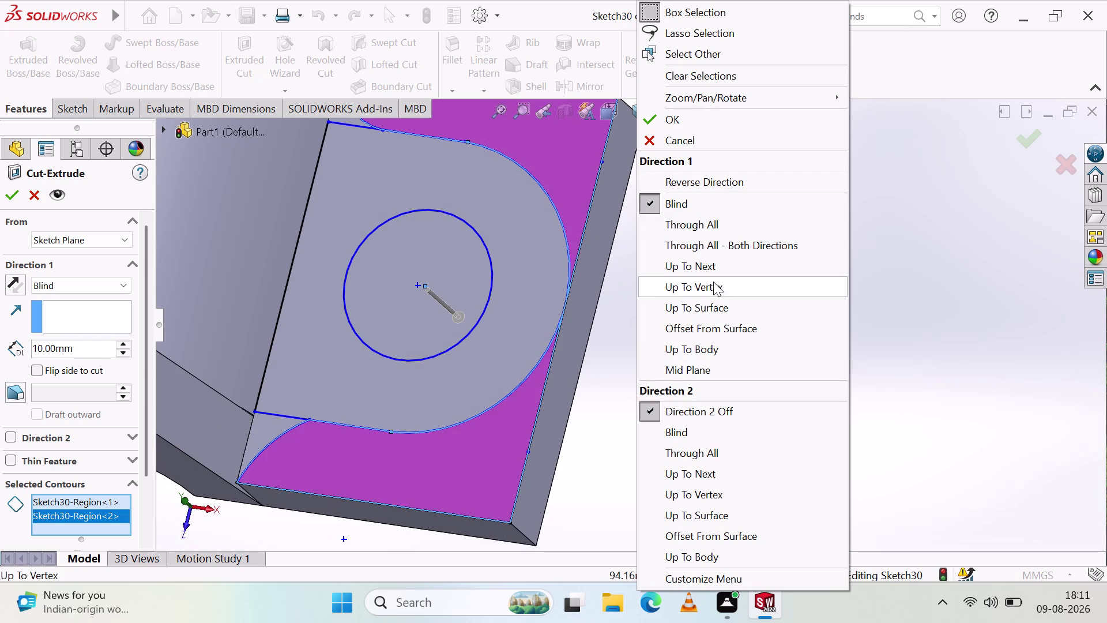
click(738, 124)
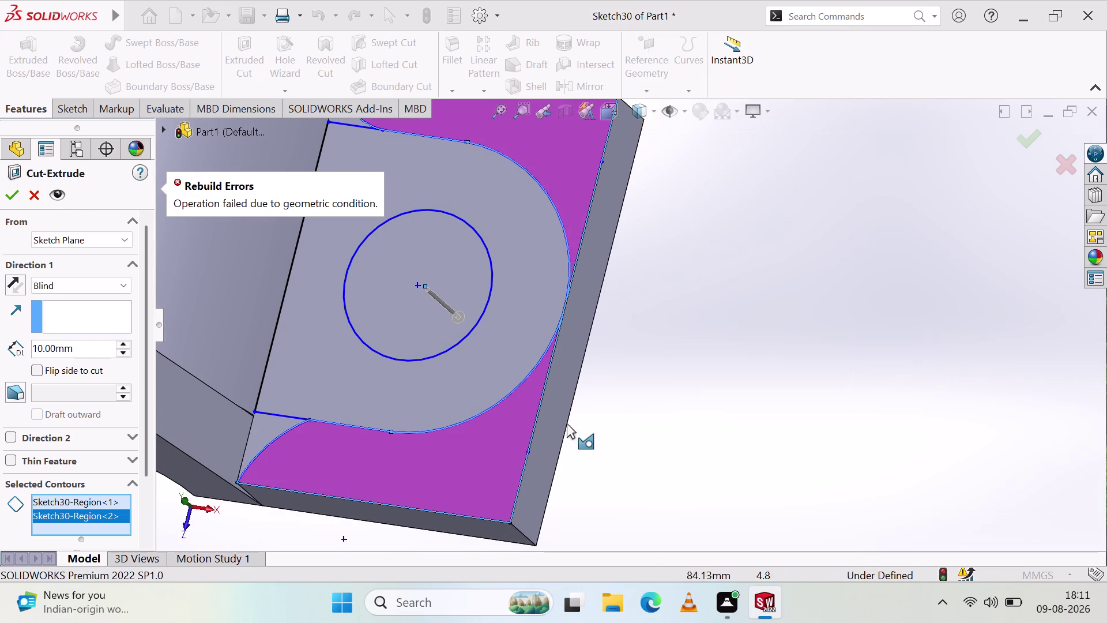
click(559, 422)
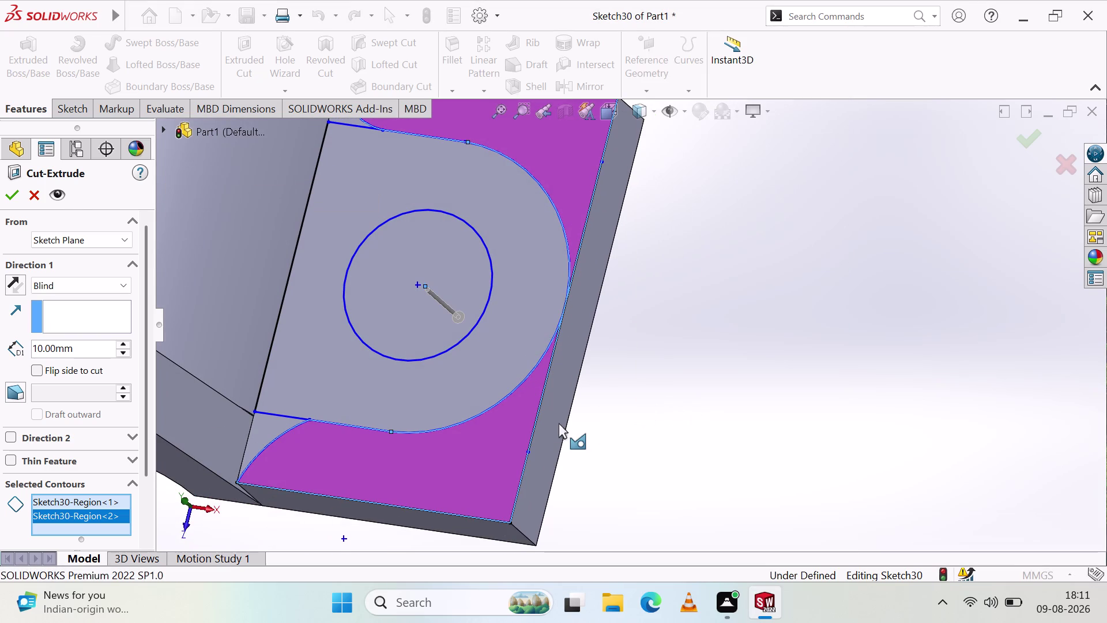
click(547, 409)
key(Escape)
click(548, 411)
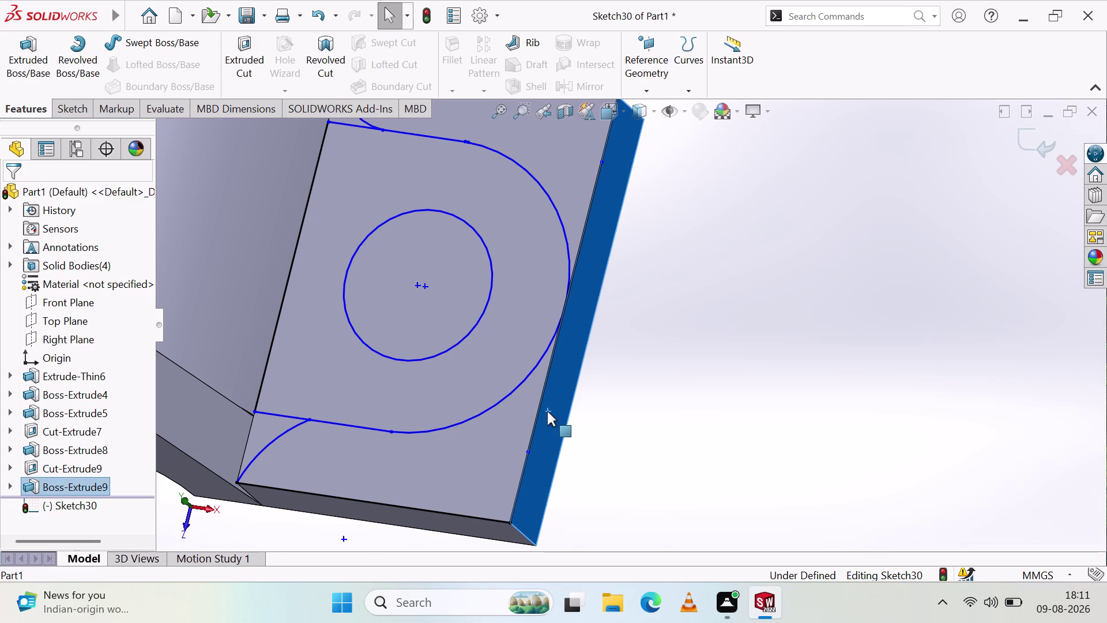
right_click(548, 411)
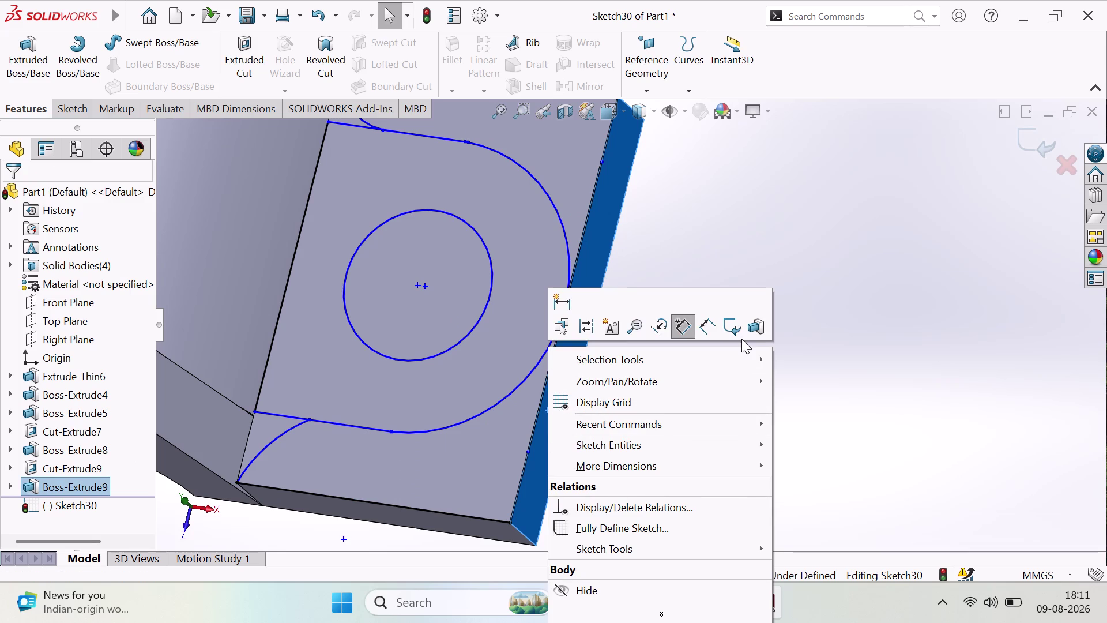
Sketch a corner rectangle across the base plate's end face in a new sketch.
click(736, 331)
click(575, 359)
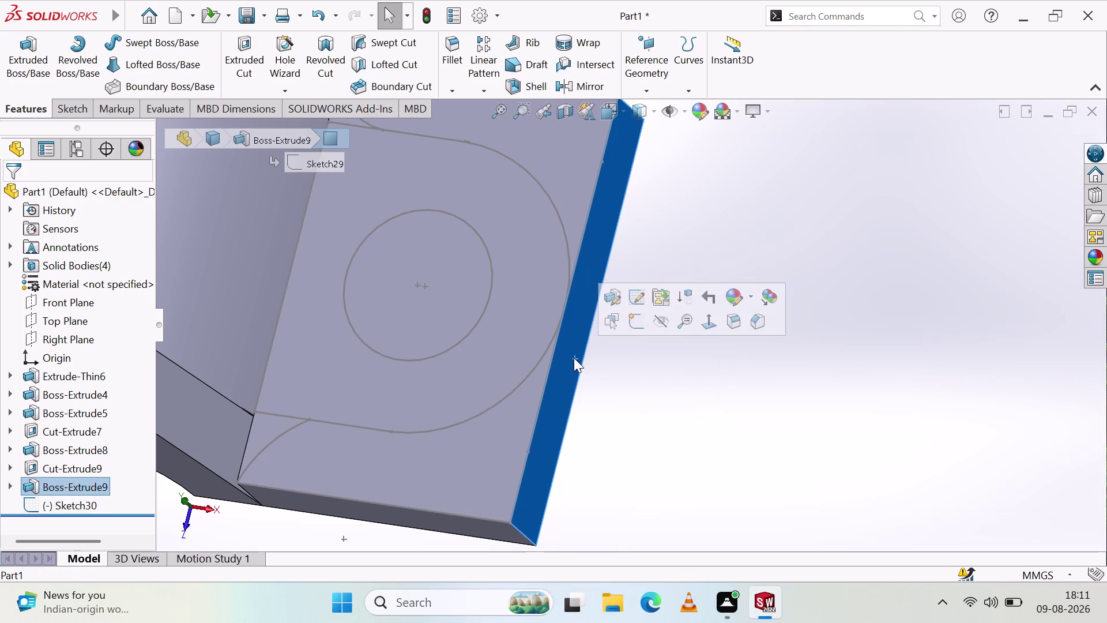
click(643, 320)
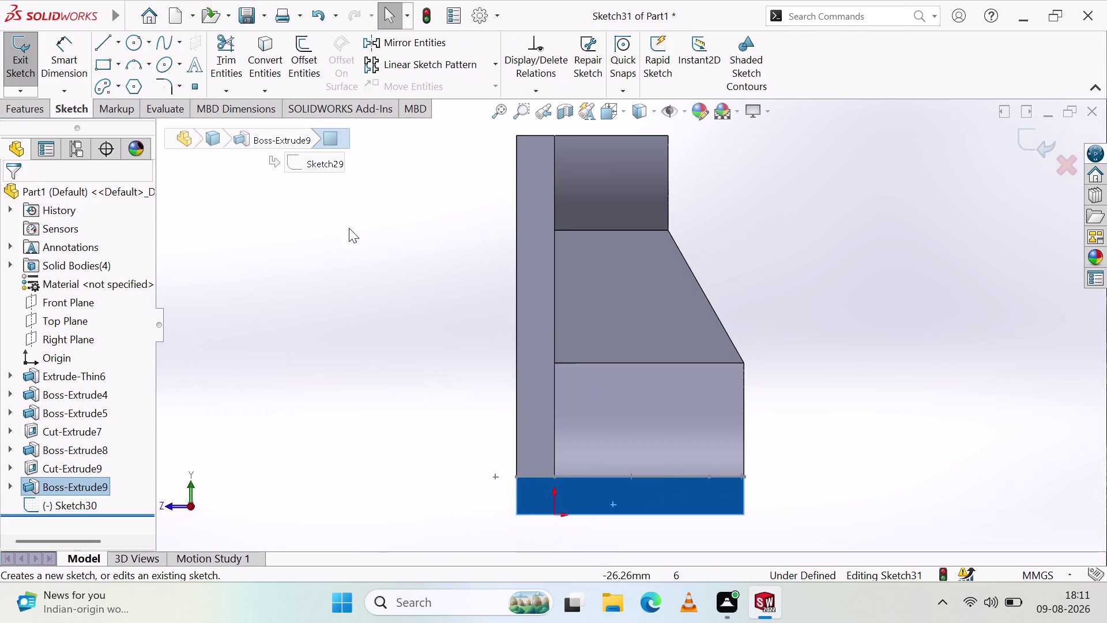
click(115, 61)
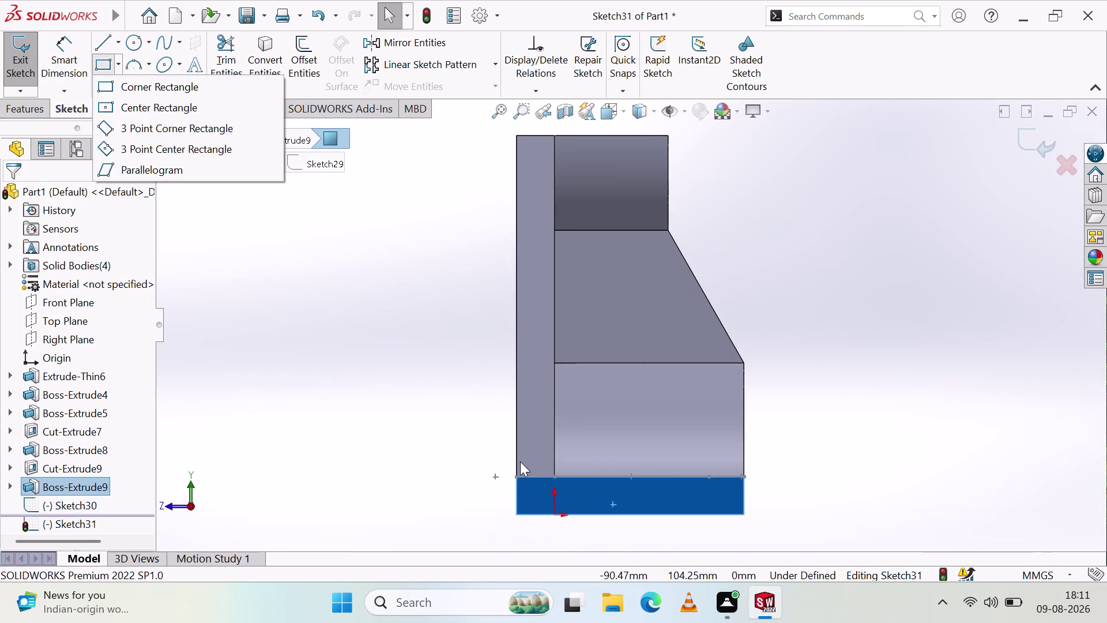
click(198, 85)
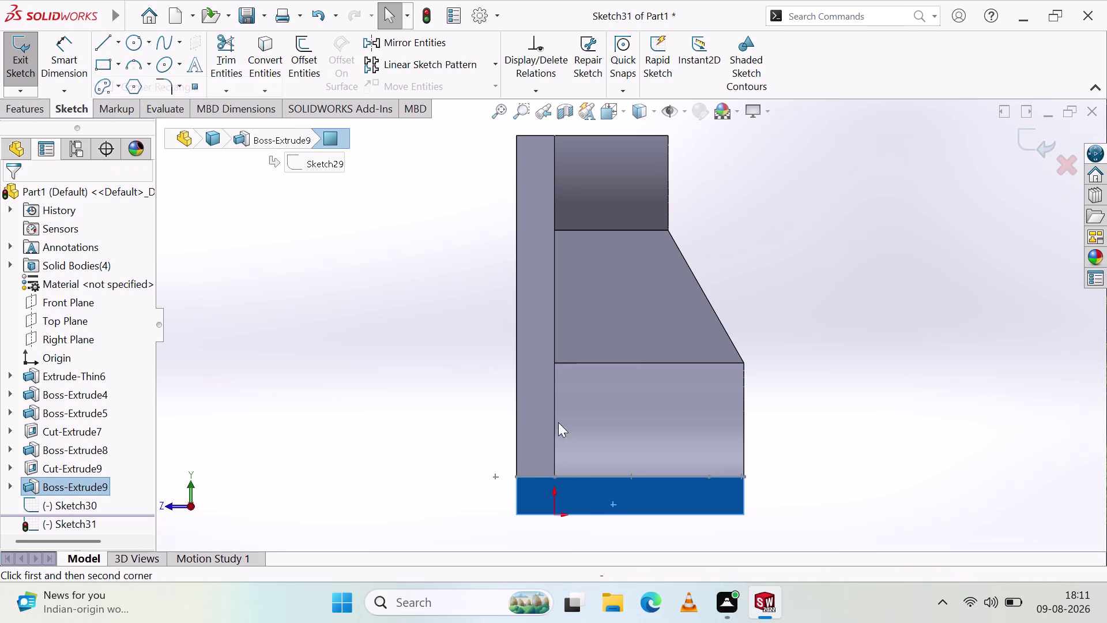
click(515, 477)
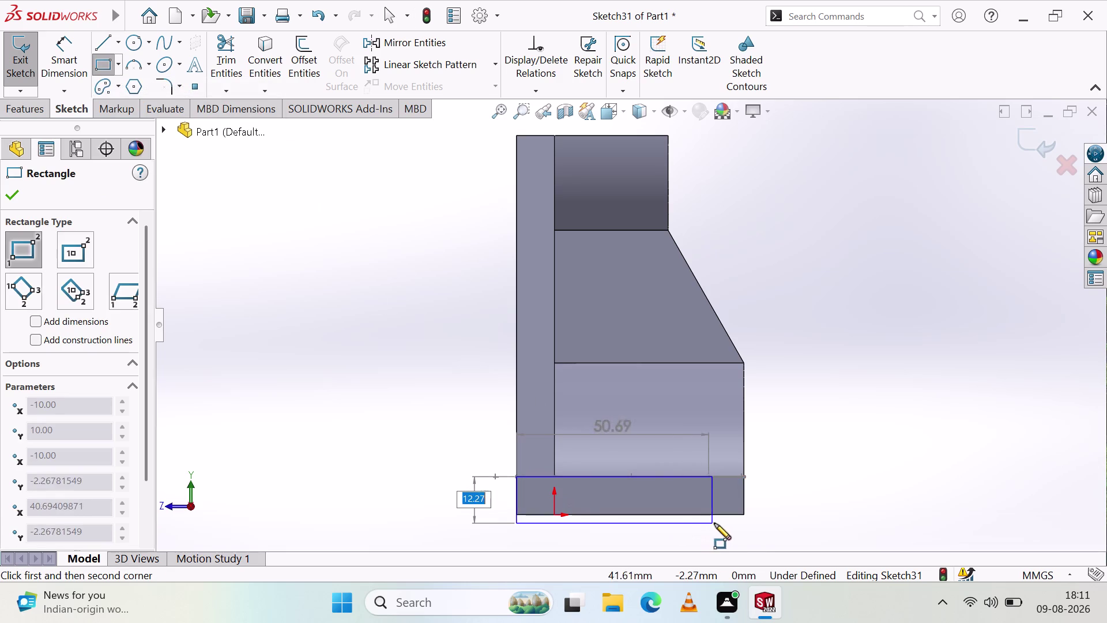
click(744, 515)
middle_drag(792, 513, 834, 521)
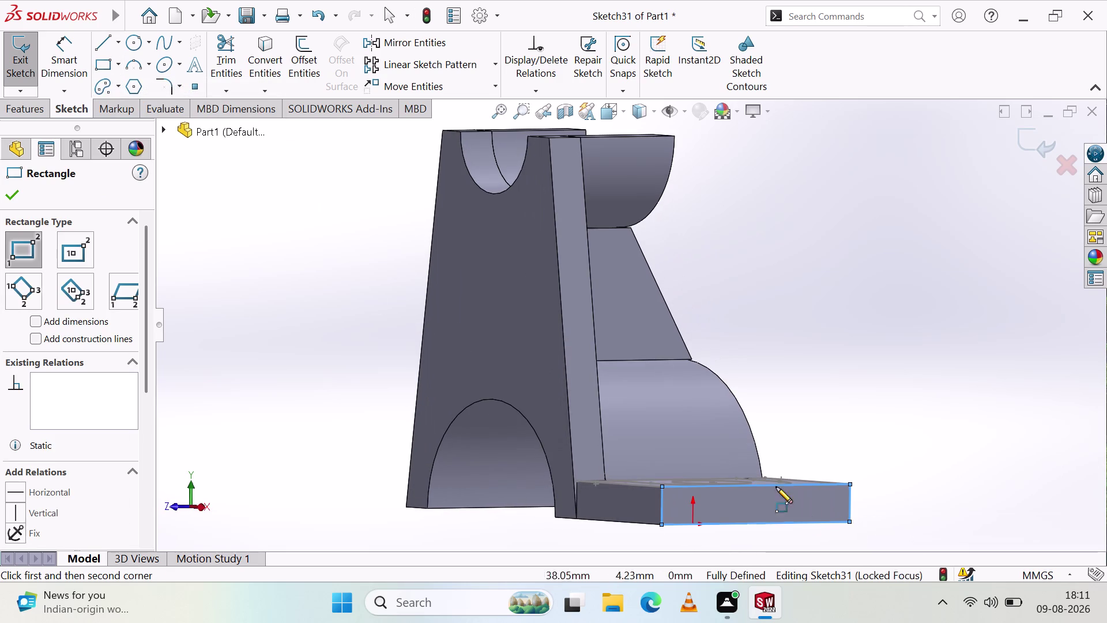
Extrude the rectangle 32 mm as a boss to lengthen the base block.
click(35, 108)
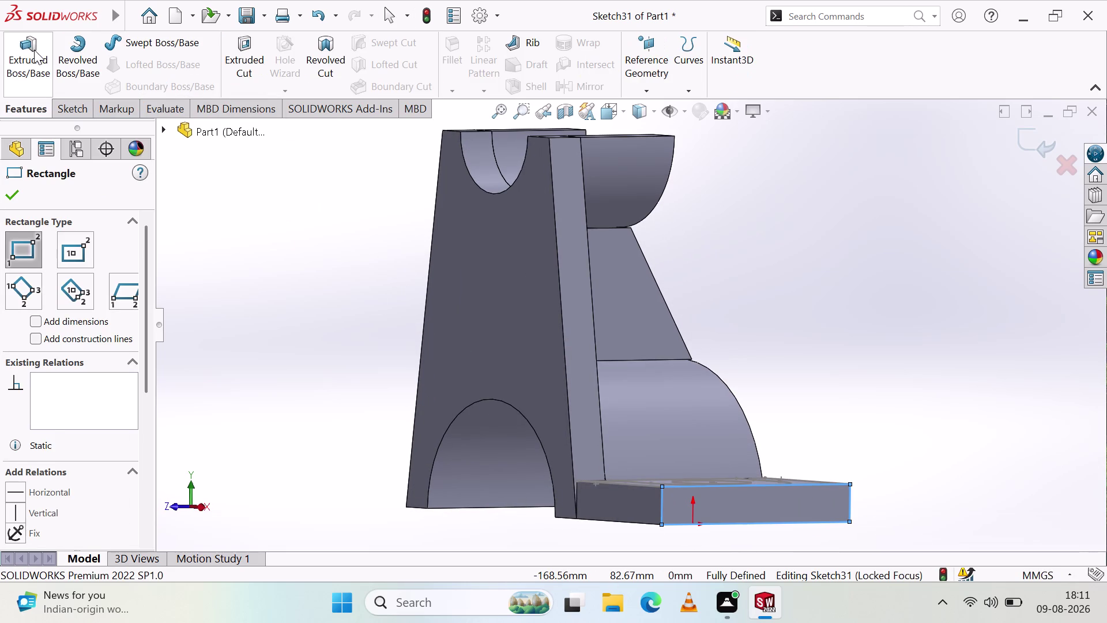
click(34, 49)
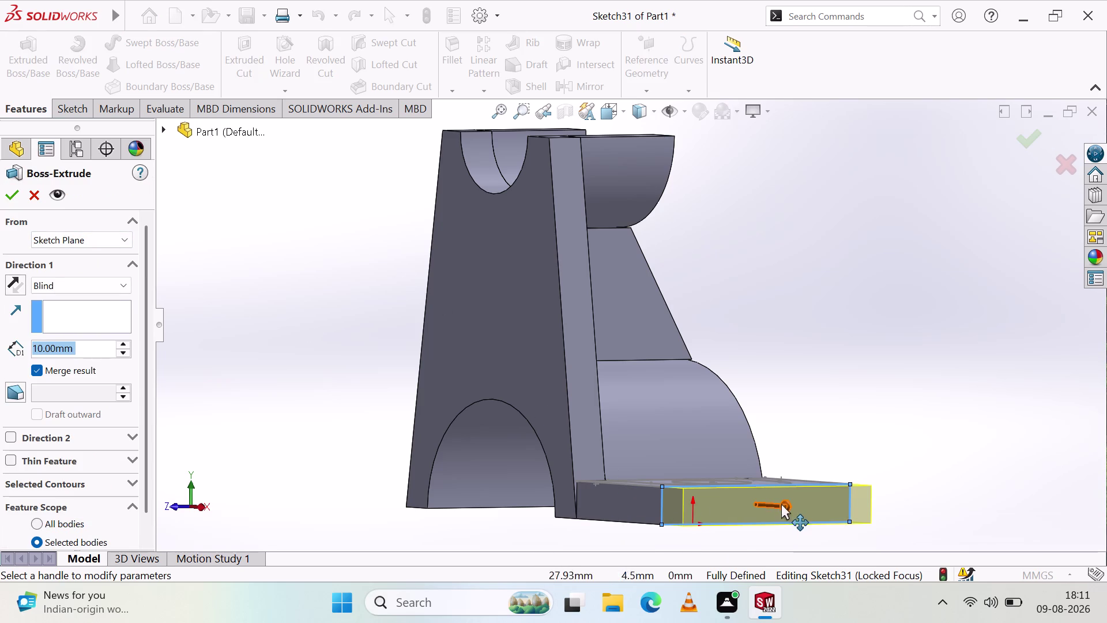
drag(782, 503, 822, 520)
click(13, 196)
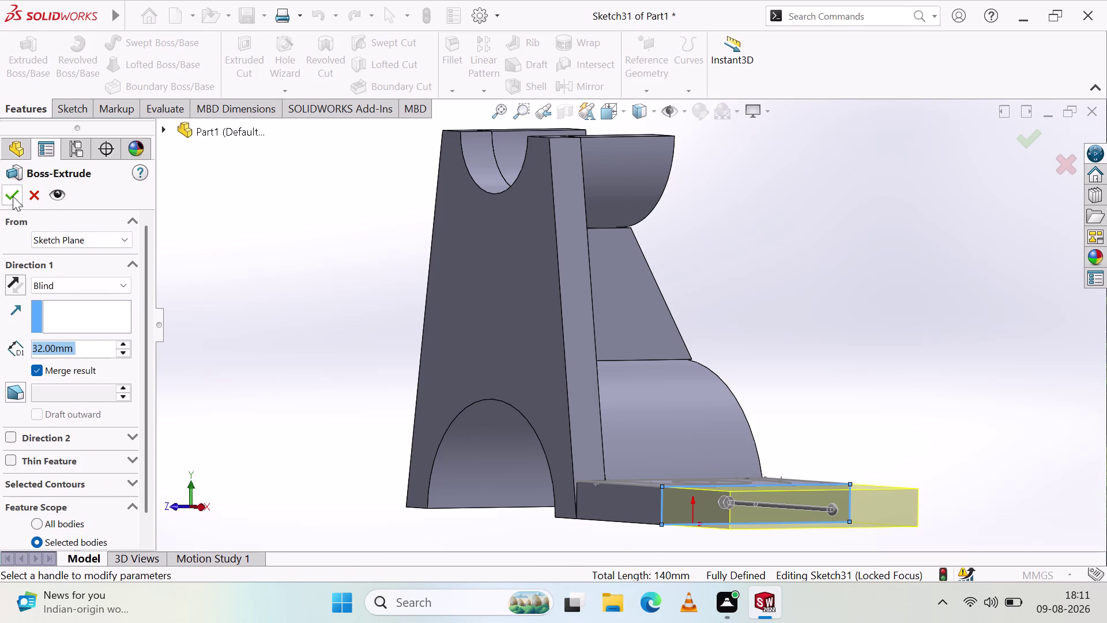
middle_drag(709, 290, 724, 464)
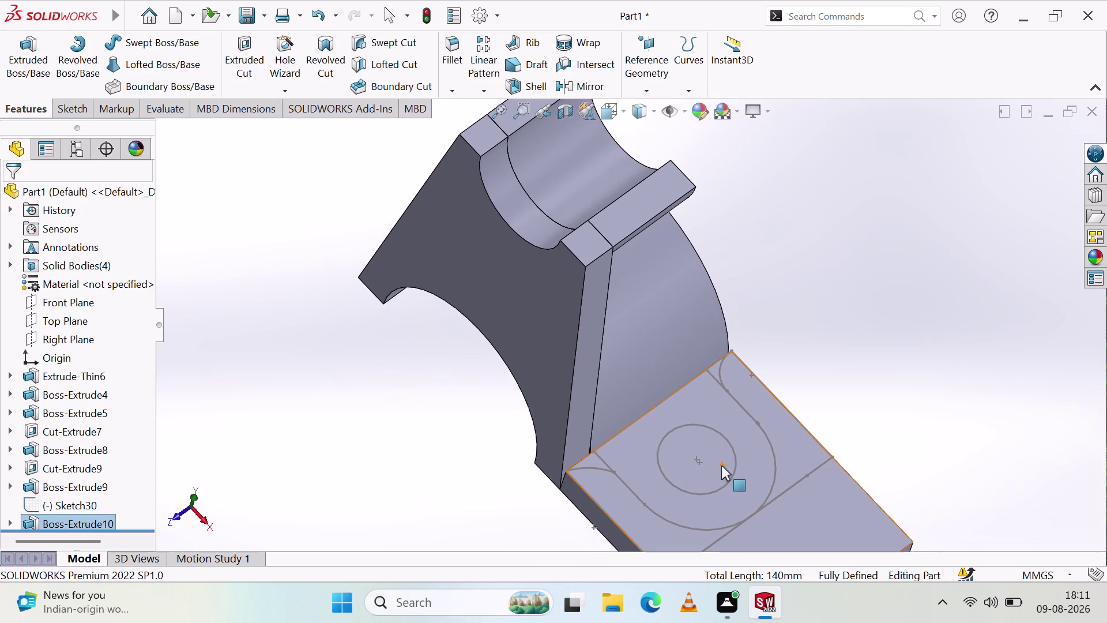
click(74, 501)
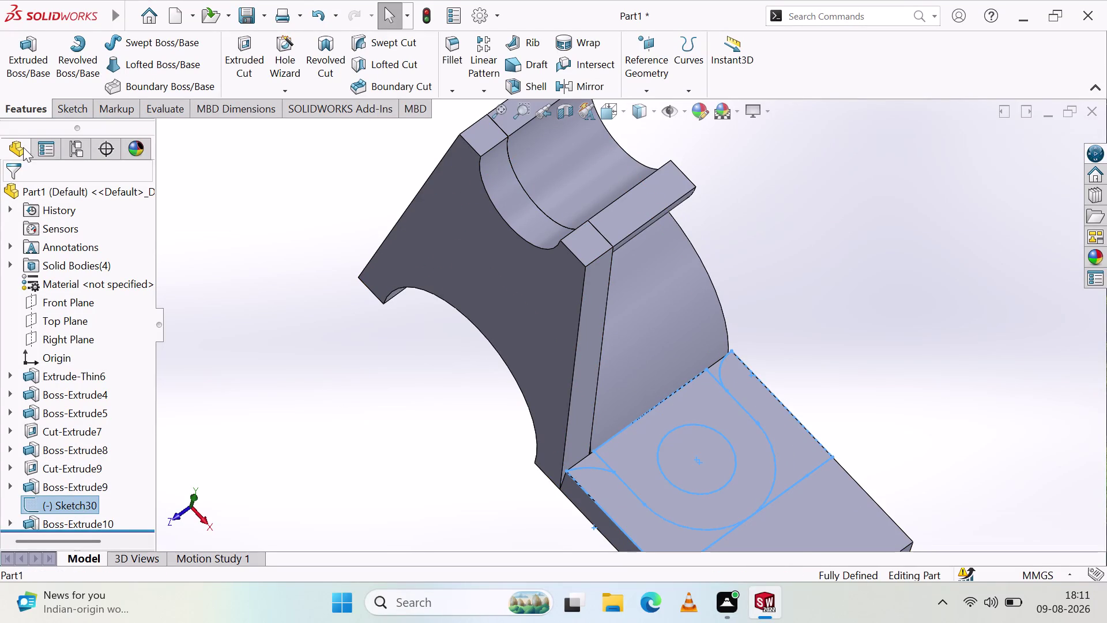
Try an extruded cut picking several Sketch30 regions, then cancel it.
click(24, 114)
click(25, 110)
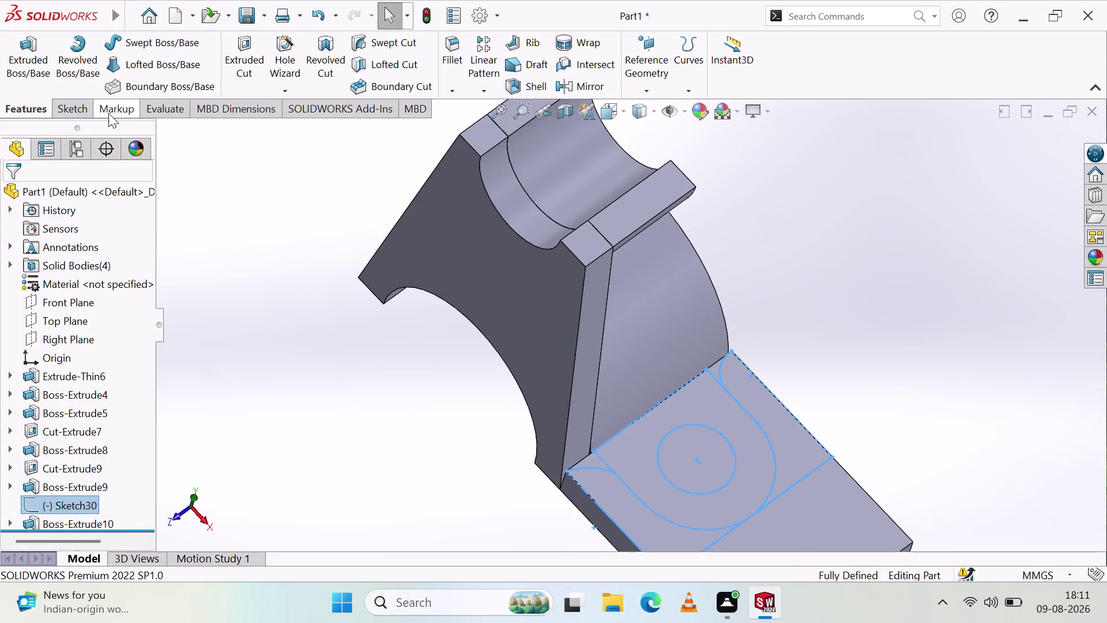
click(250, 64)
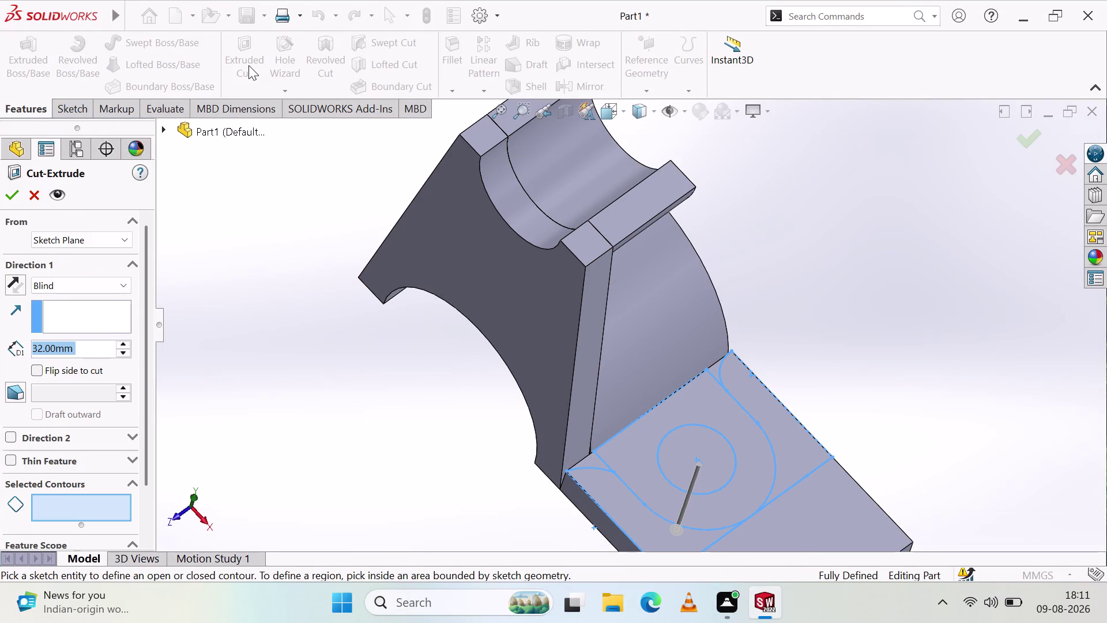
scroll(up, 3)
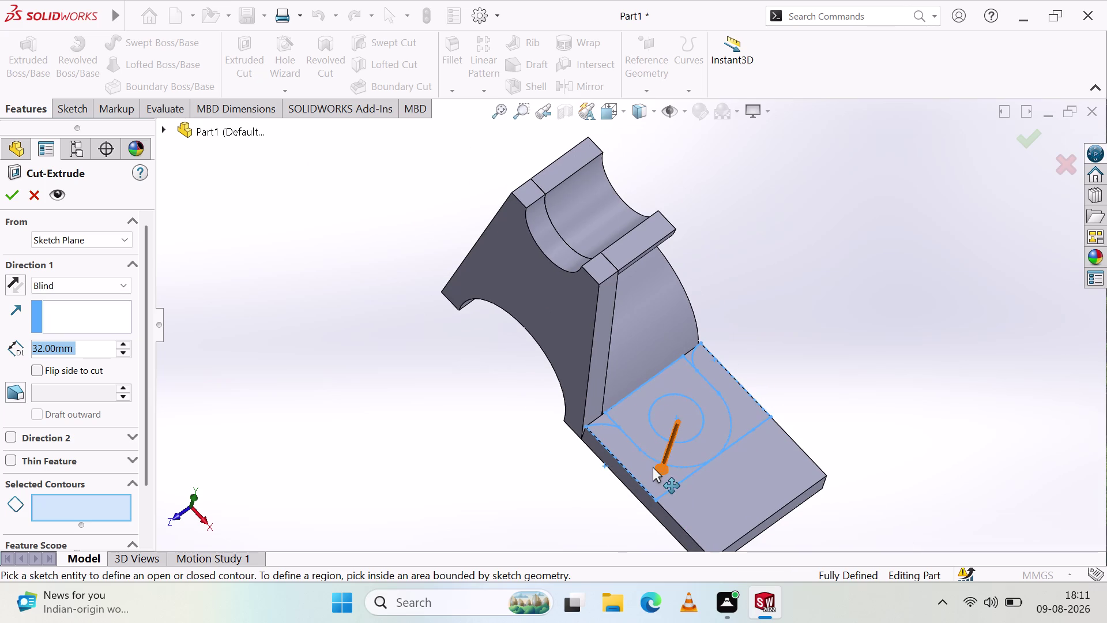
click(653, 464)
click(653, 463)
scroll(down, 3)
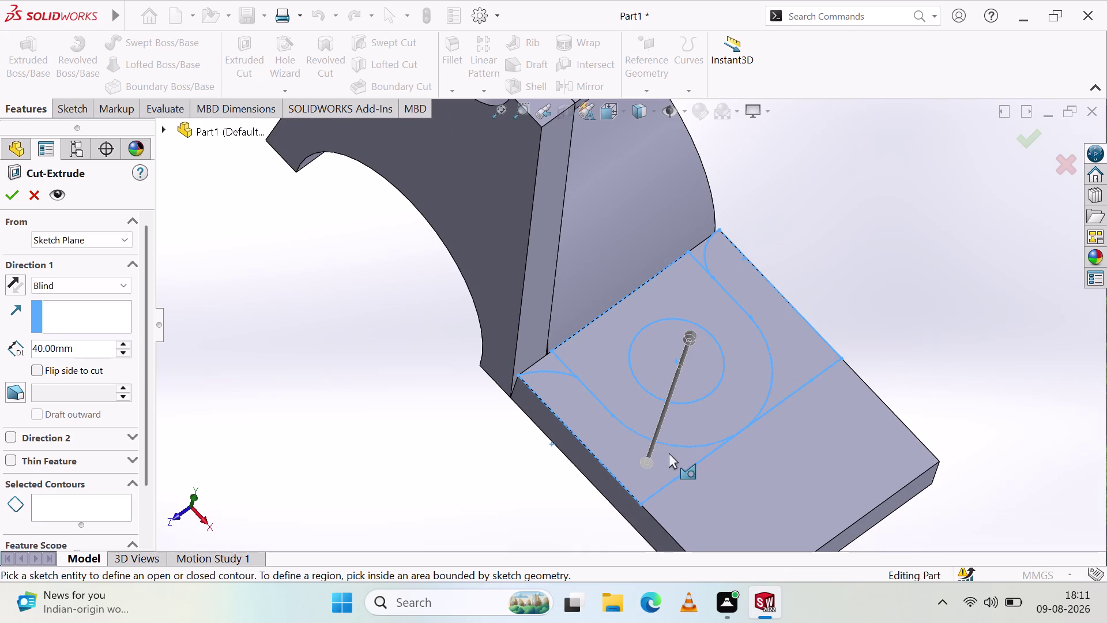
click(581, 381)
click(620, 440)
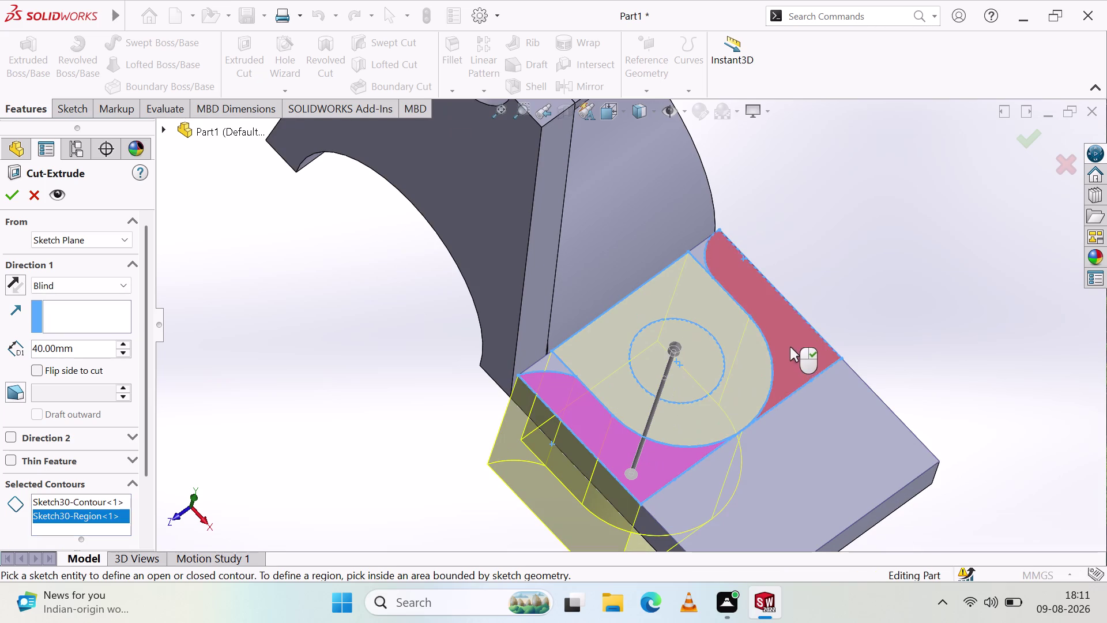
click(790, 346)
click(740, 385)
click(738, 402)
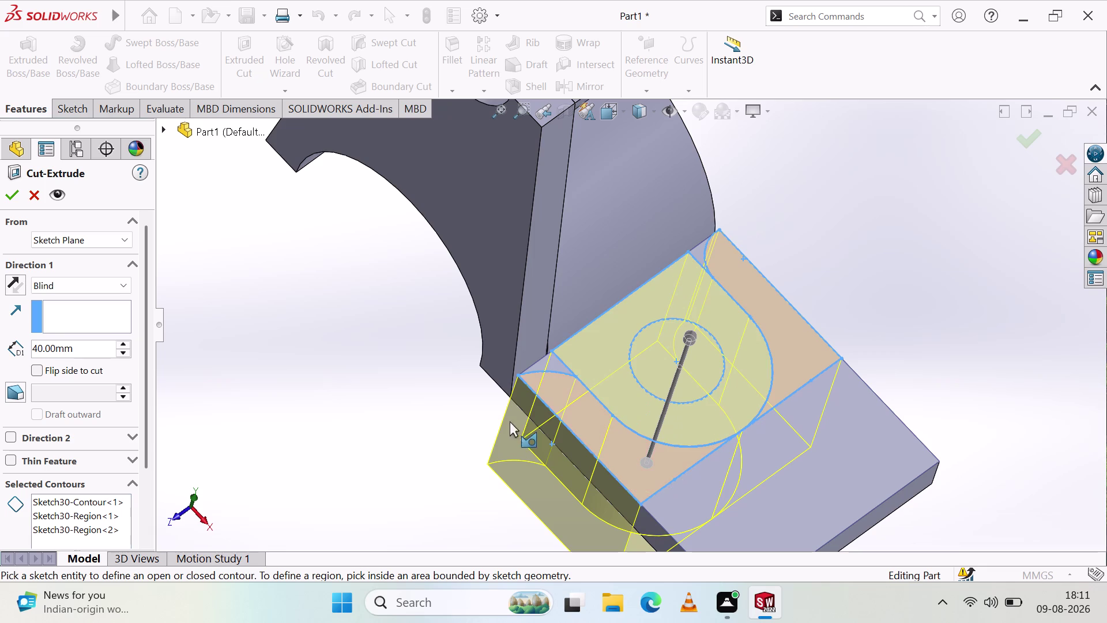
right_click(417, 380)
click(320, 319)
Cut the lower and upper outer Sketch30 regions 32 mm deep.
click(42, 189)
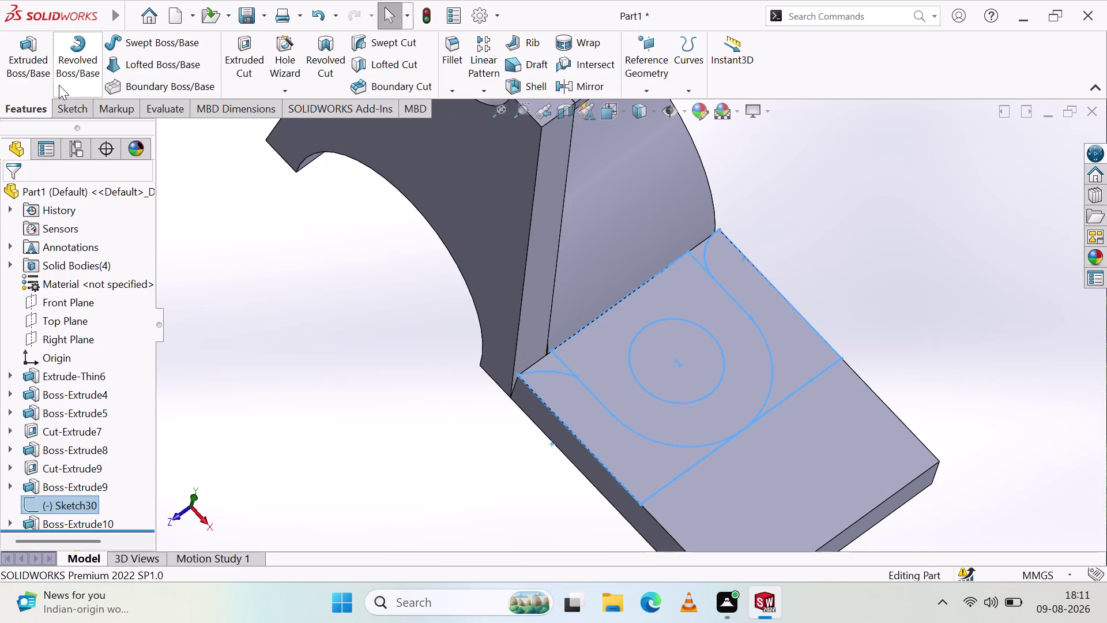
click(29, 115)
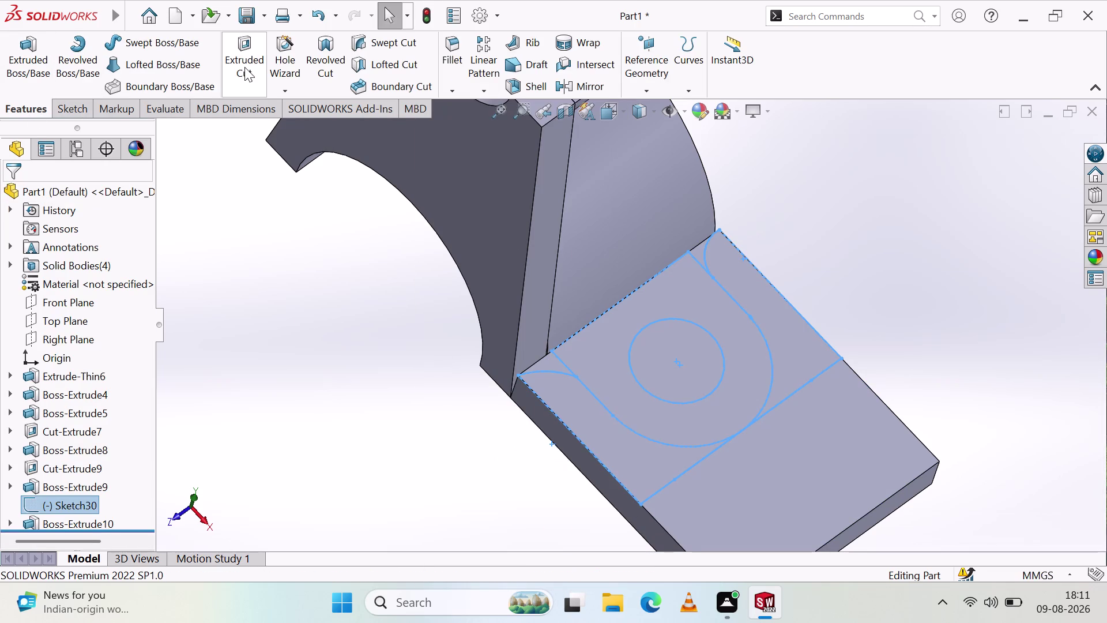
click(245, 66)
click(601, 429)
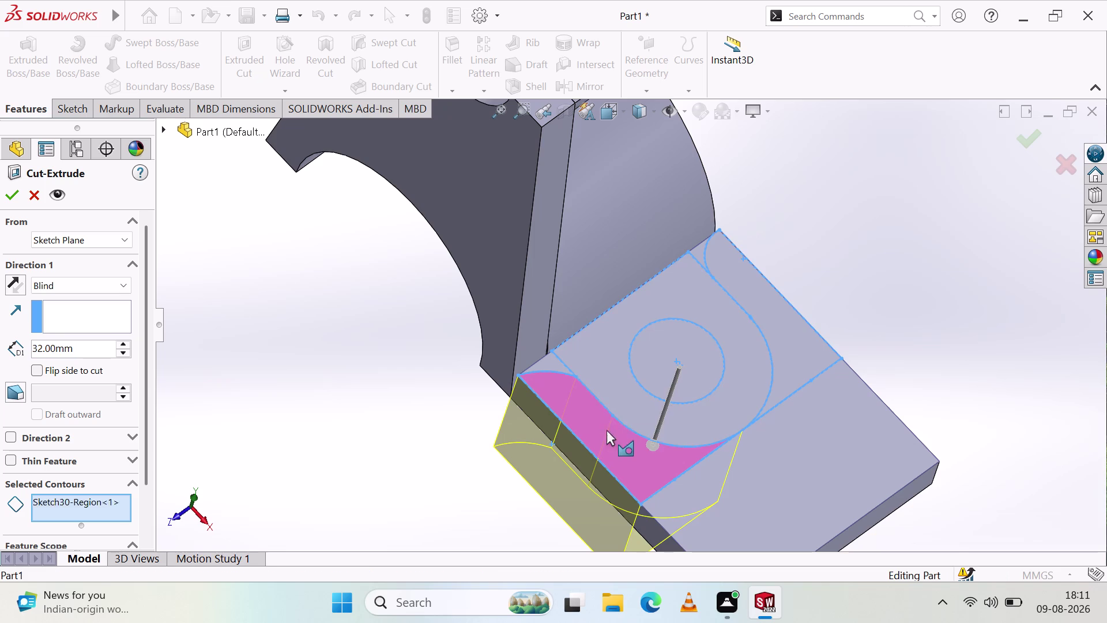
click(803, 351)
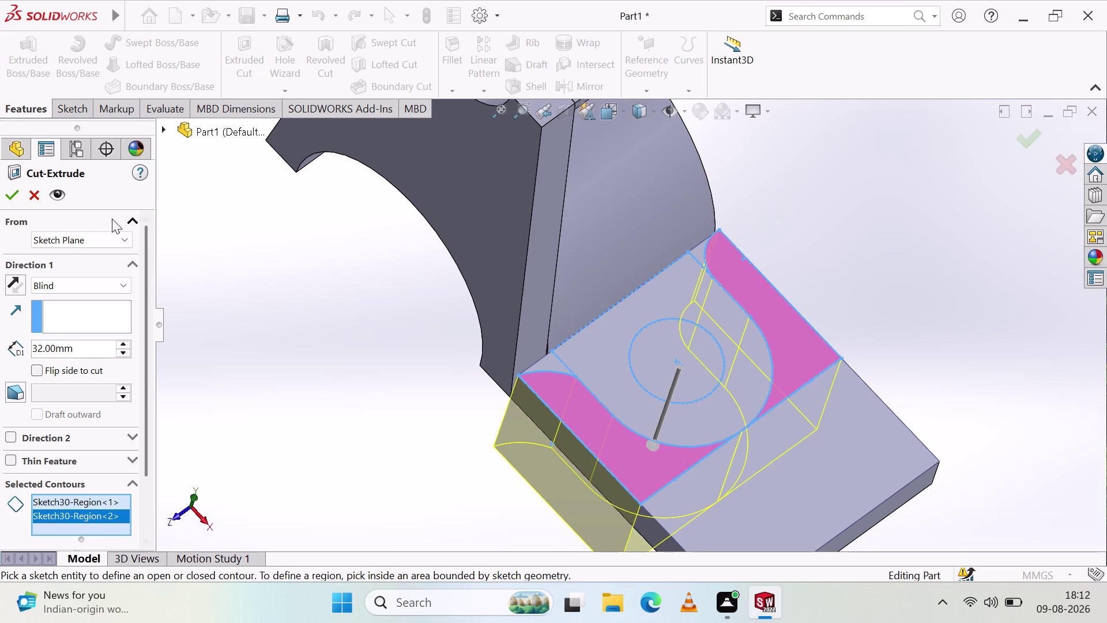
click(12, 193)
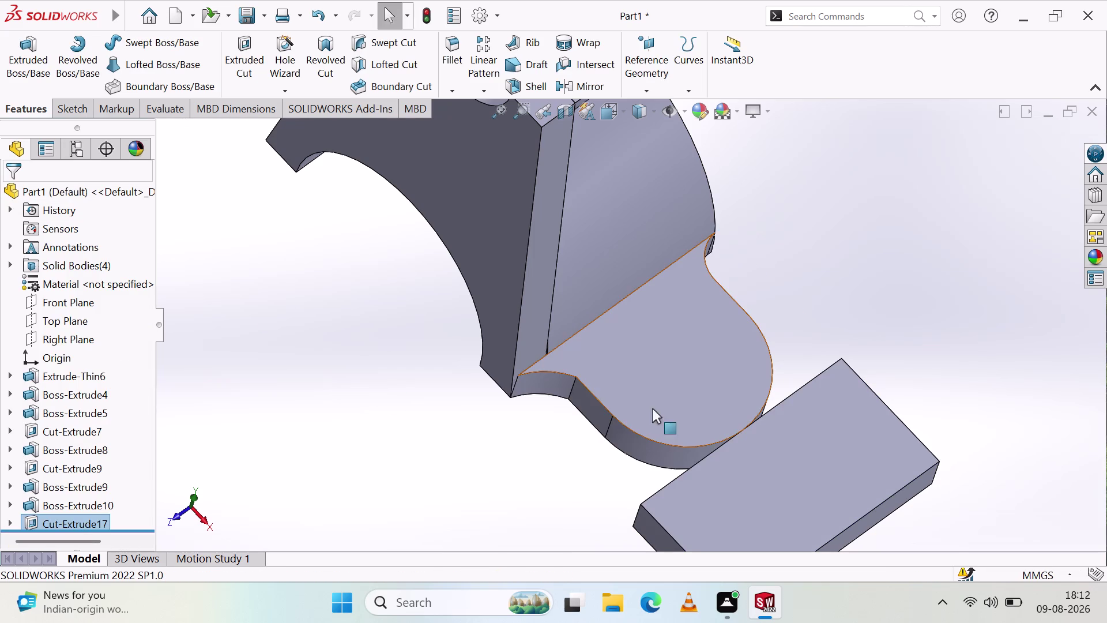
Sketch a 32 by 60 mm rectangle covering the loose block's face.
click(746, 477)
scroll(up, 3)
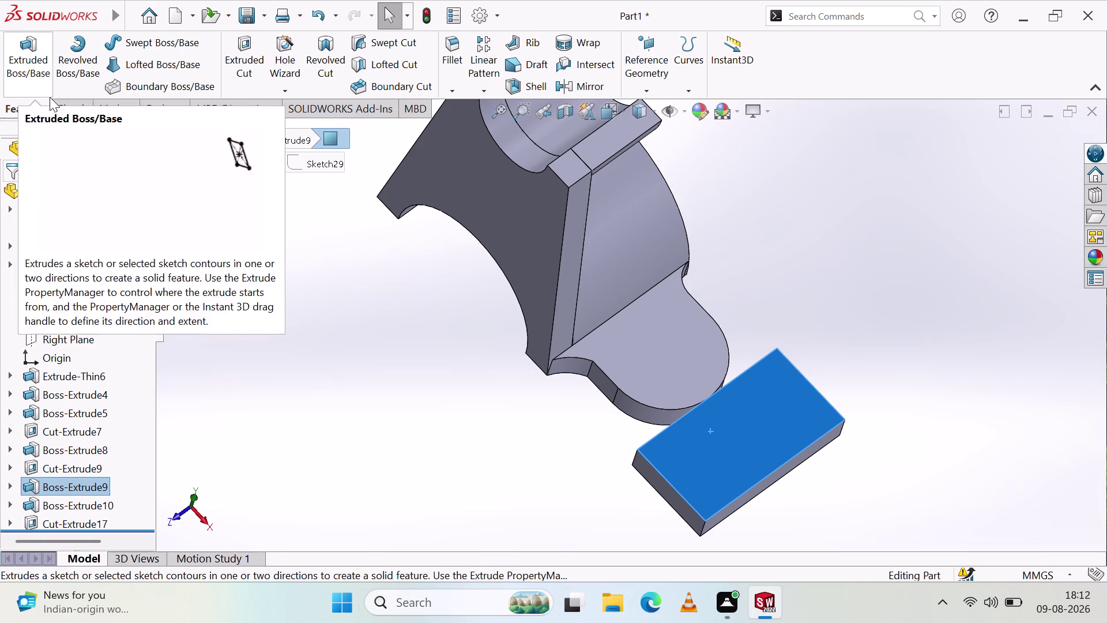
click(78, 104)
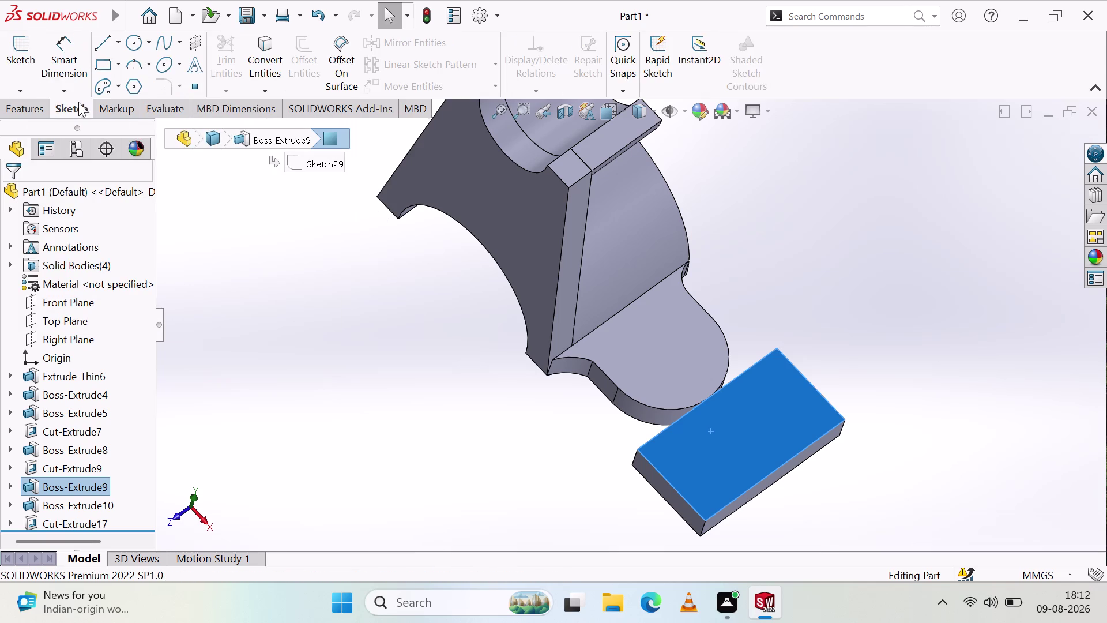
click(95, 69)
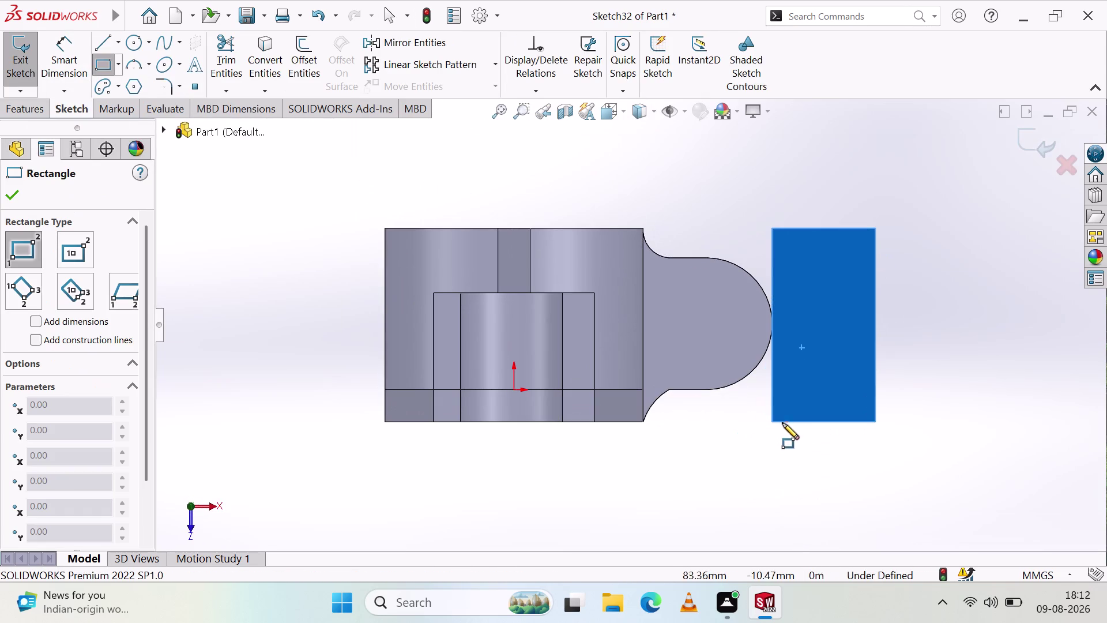
click(773, 422)
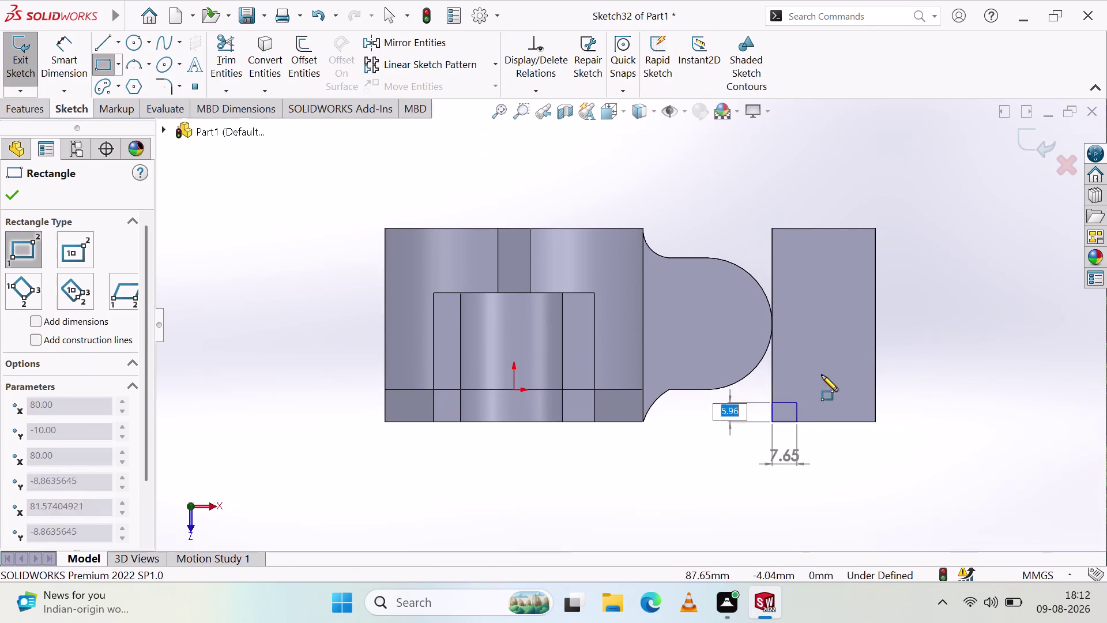
click(873, 228)
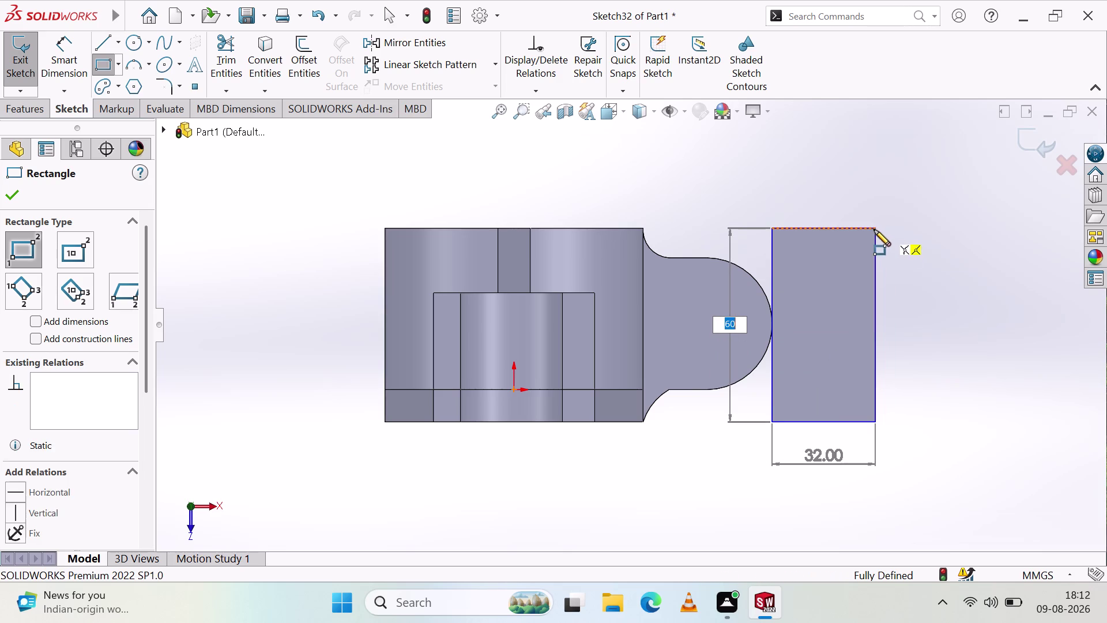
Extrude-cut through the block with the rectangle, then undo the cut.
click(29, 102)
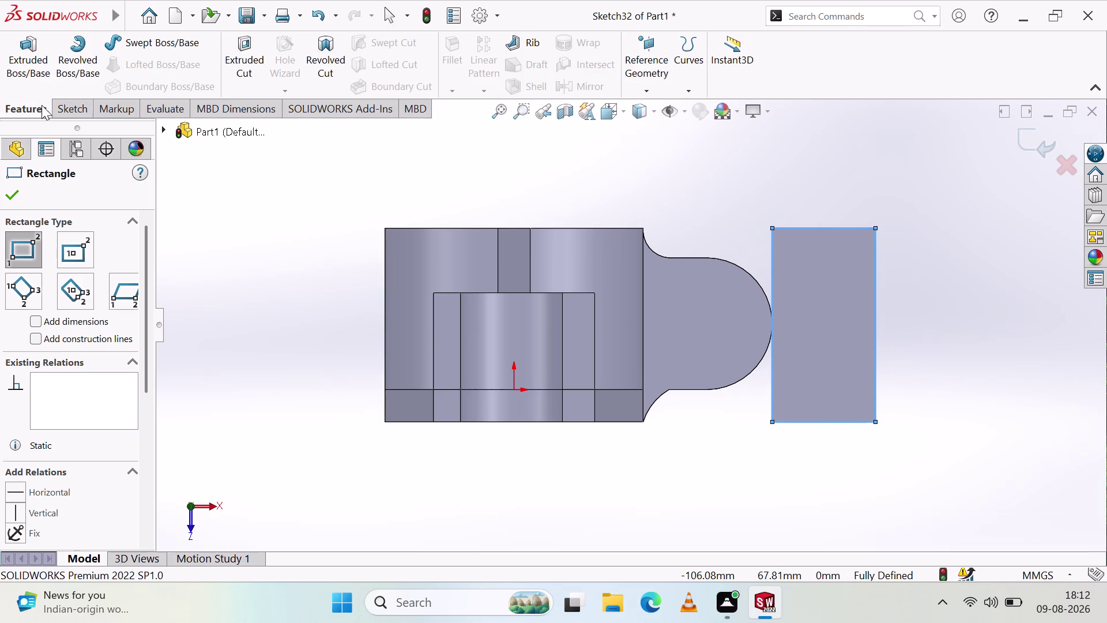
click(234, 57)
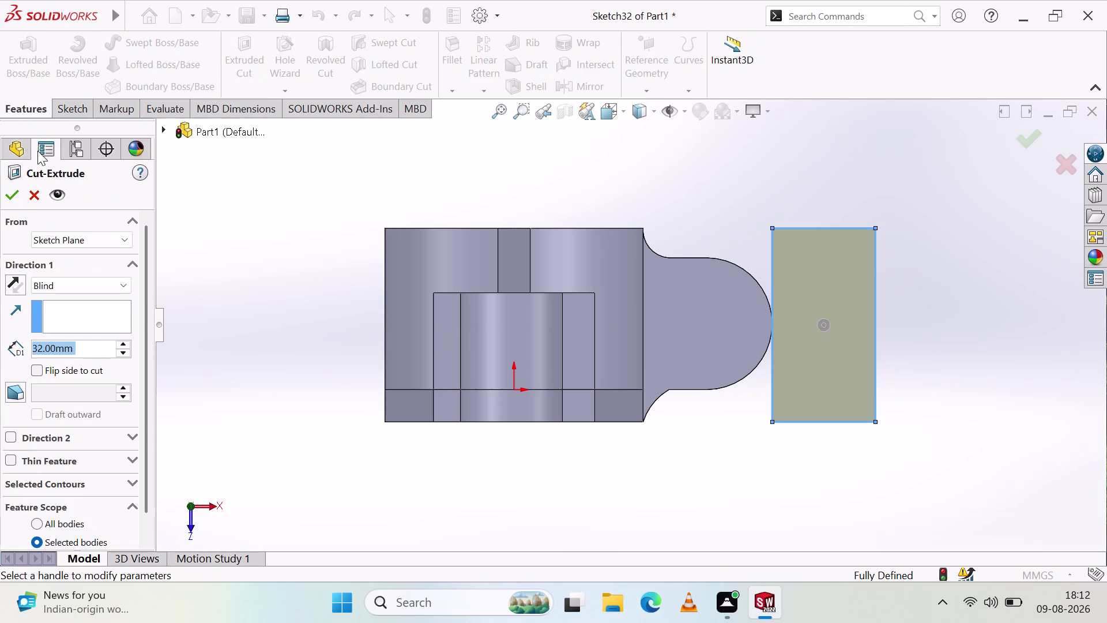
click(9, 192)
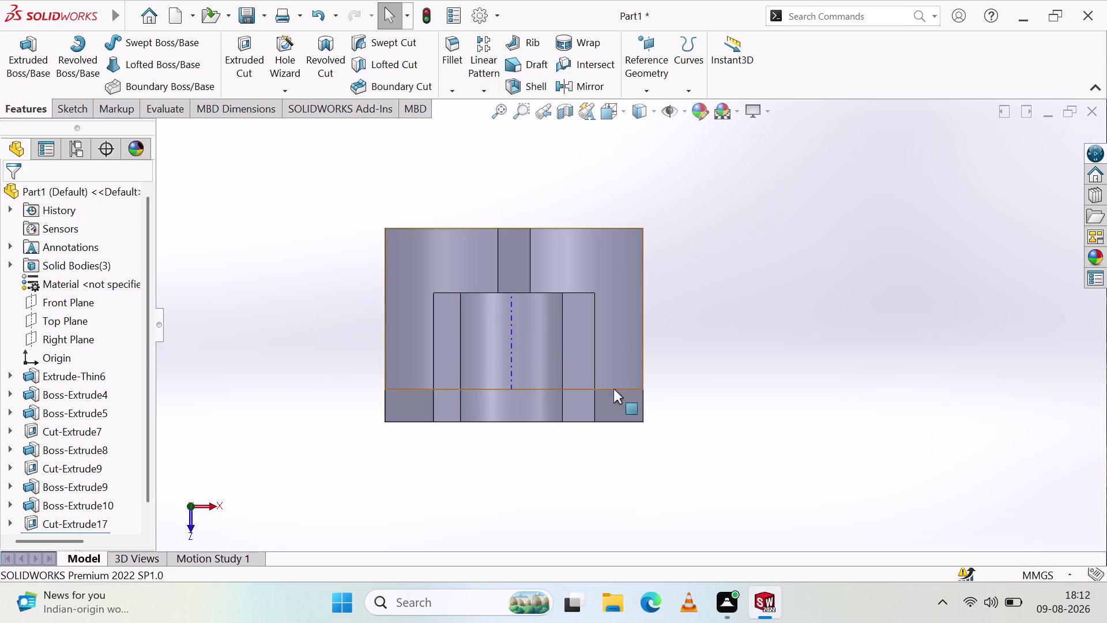
key(ctrl+z)
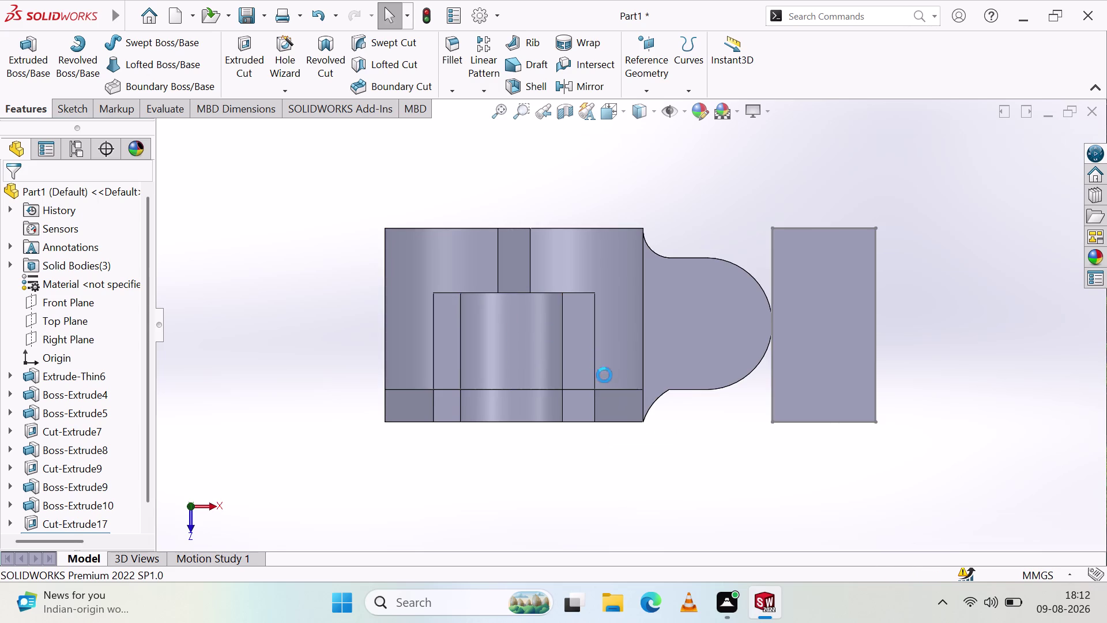
Orbit and zoom around the model to inspect the rectangular block's edges.
scroll(up, 3)
scroll(down, 3)
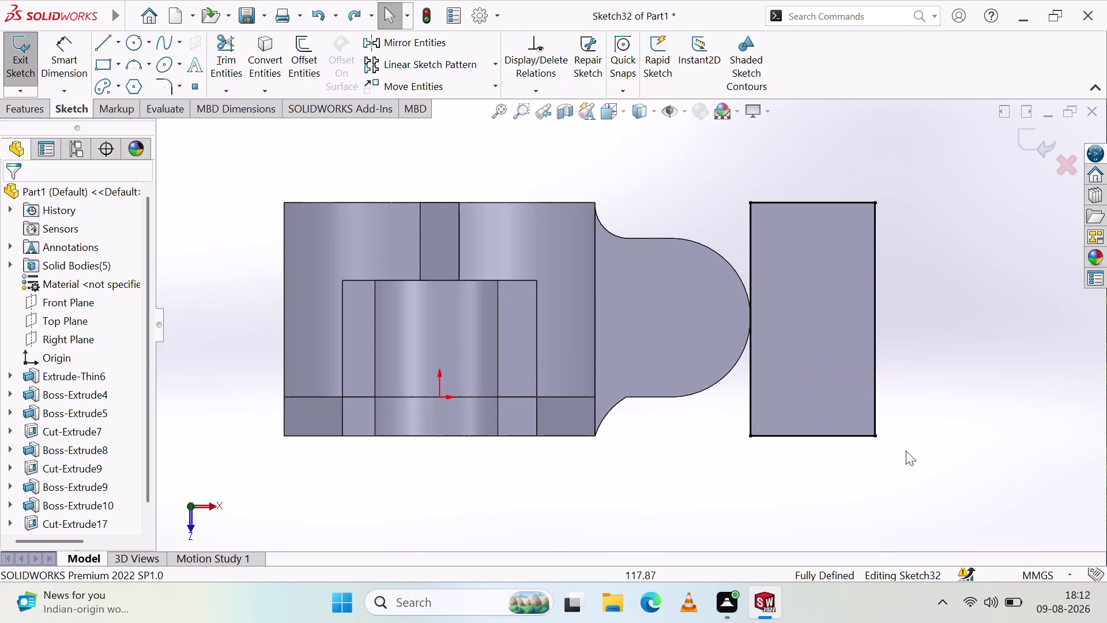
right_click(912, 441)
click(959, 217)
middle_drag(869, 380, 875, 232)
middle_drag(798, 435, 804, 398)
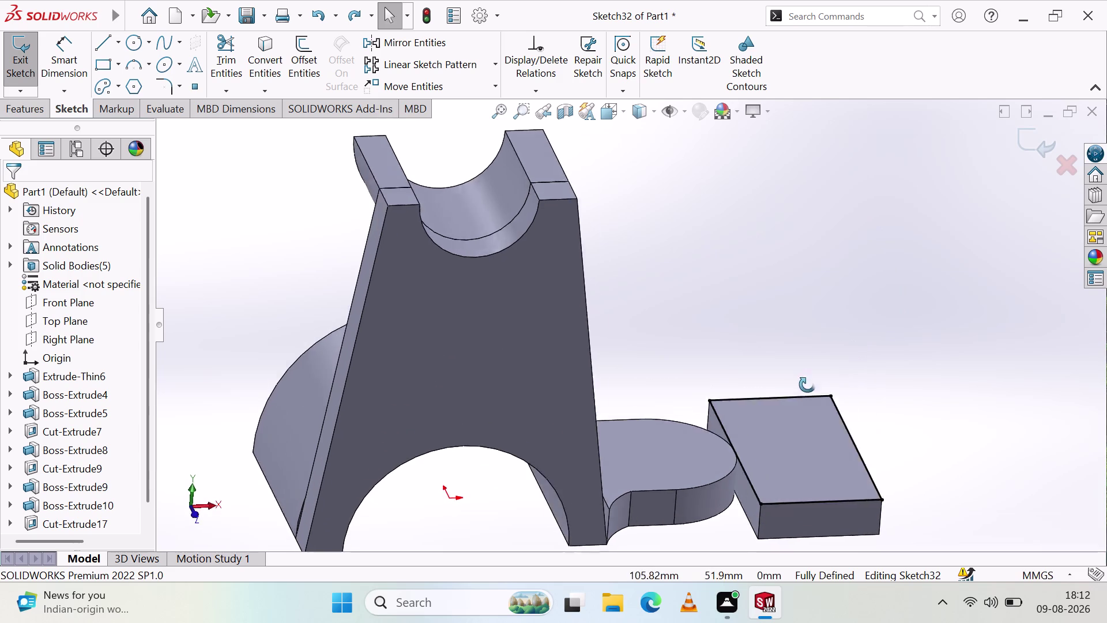
middle_drag(805, 398, 790, 313)
middle_click(790, 314)
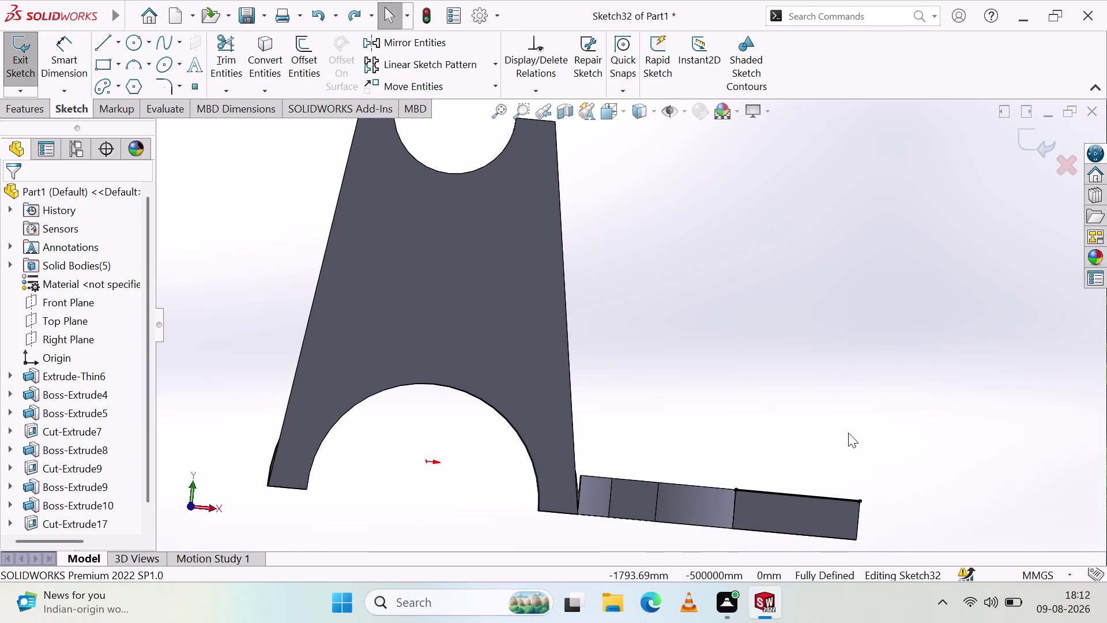
scroll(down, 3)
scroll(up, 3)
middle_drag(775, 397, 782, 530)
middle_drag(779, 525, 769, 516)
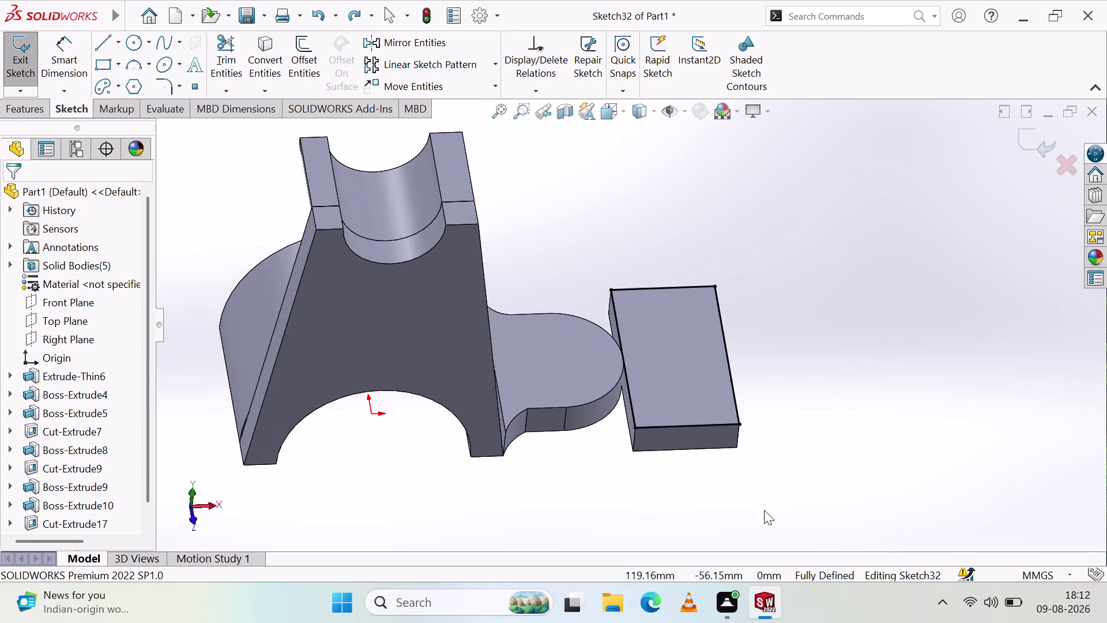
middle_drag(726, 383, 746, 430)
scroll(down, 3)
scroll(down, 3)
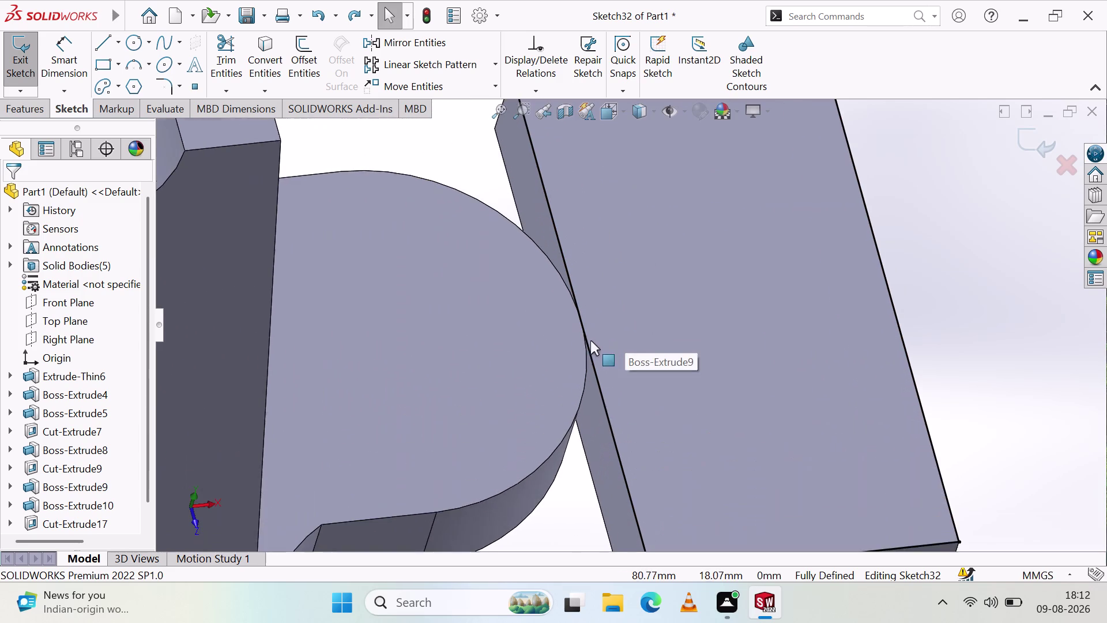
scroll(down, 3)
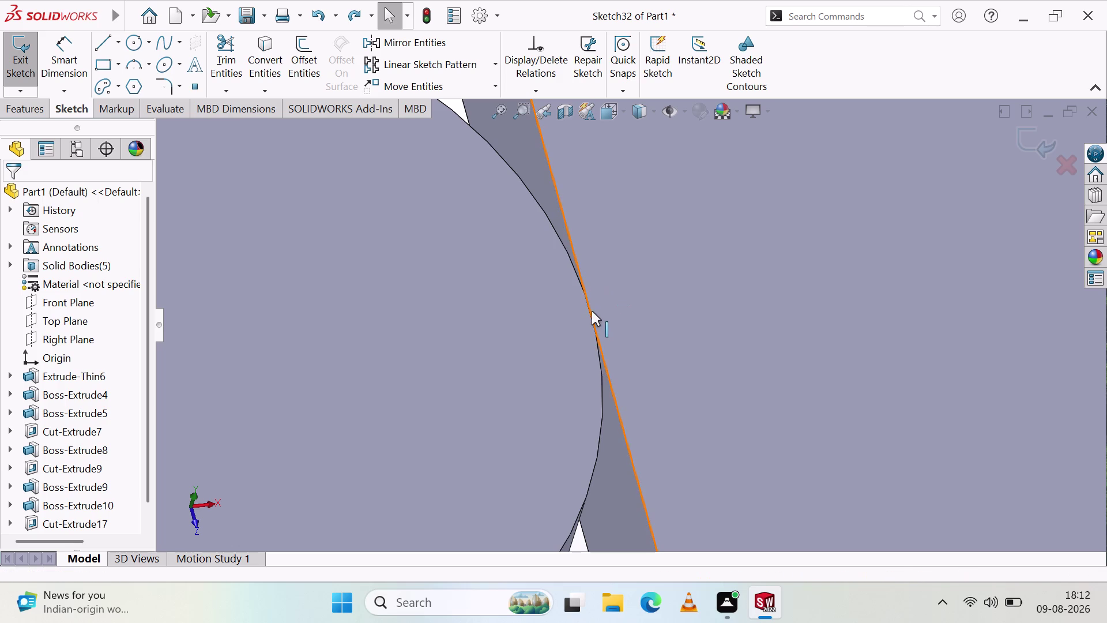
scroll(up, 3)
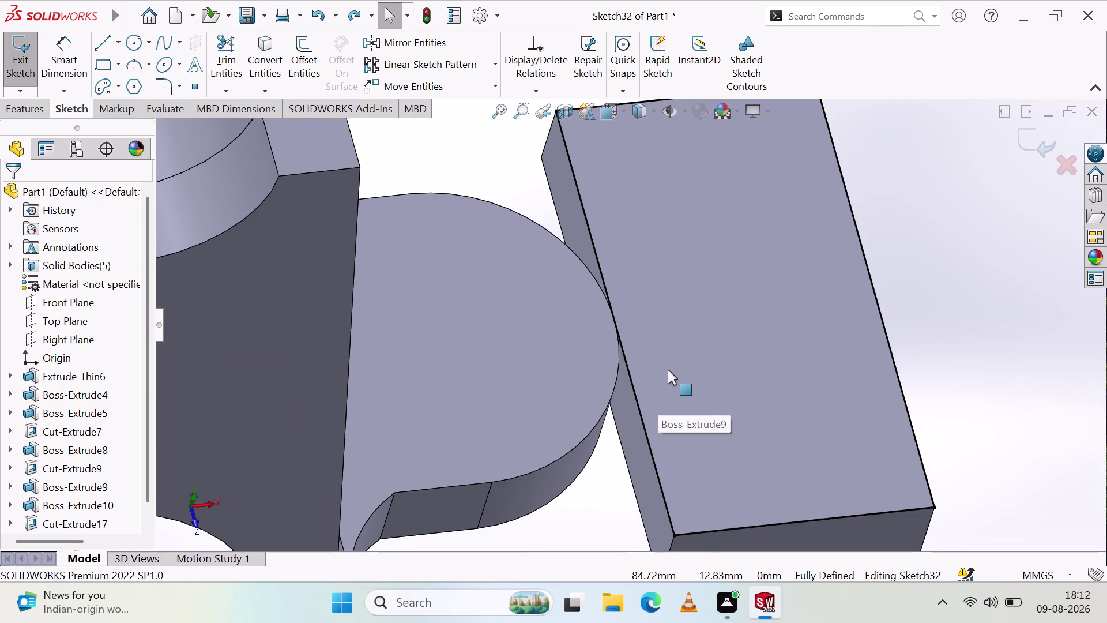
Exit Sketch32 and start a new sketch on the block's narrow side face.
click(629, 198)
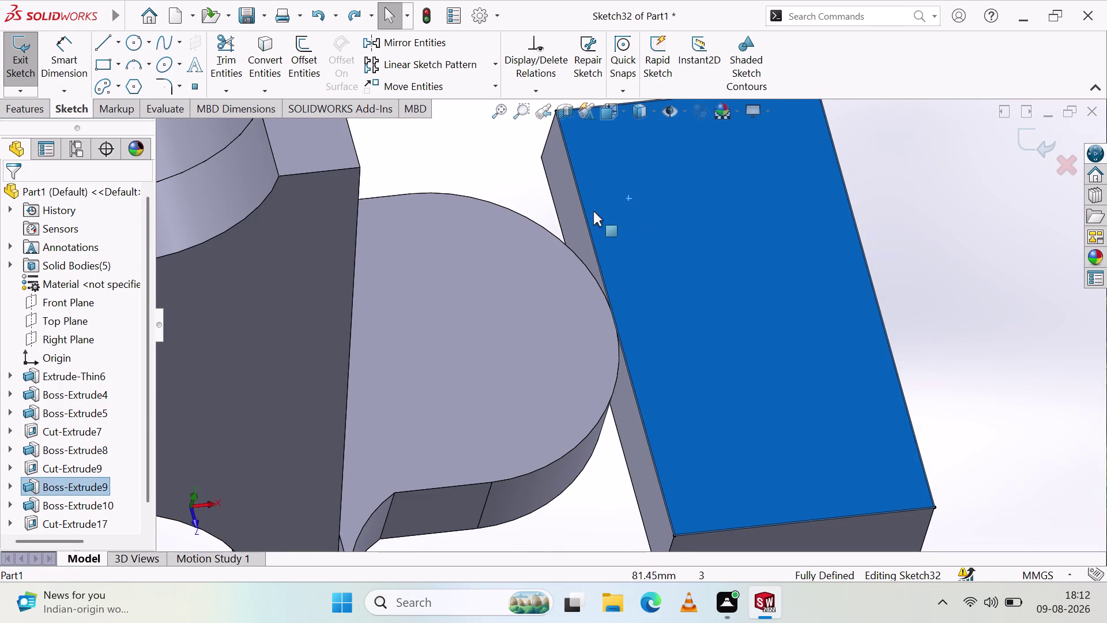
click(569, 210)
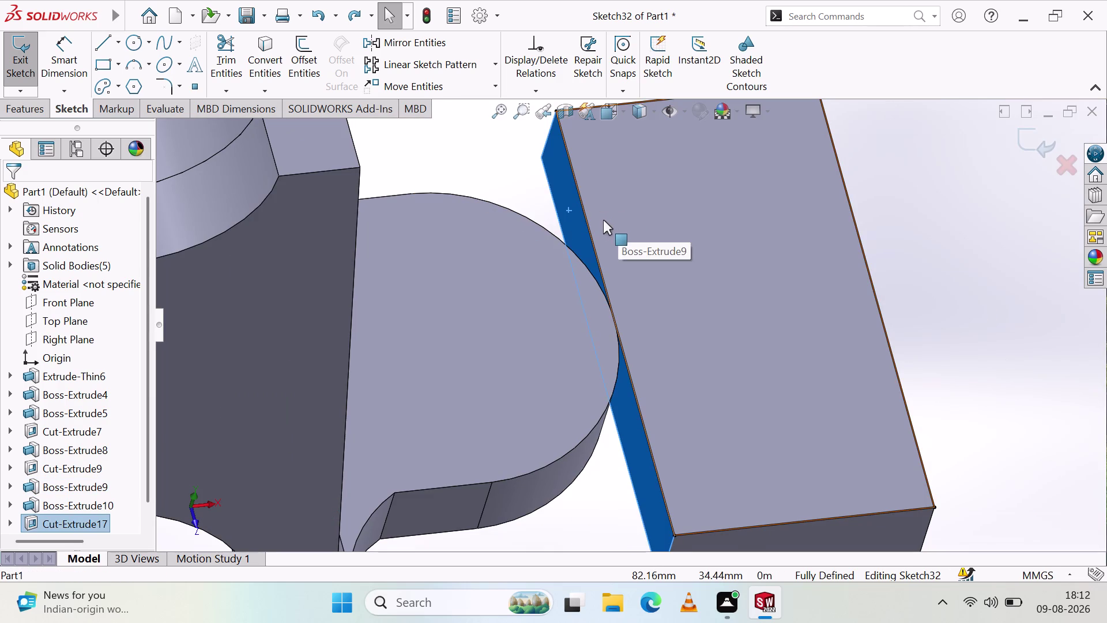
right_click(570, 219)
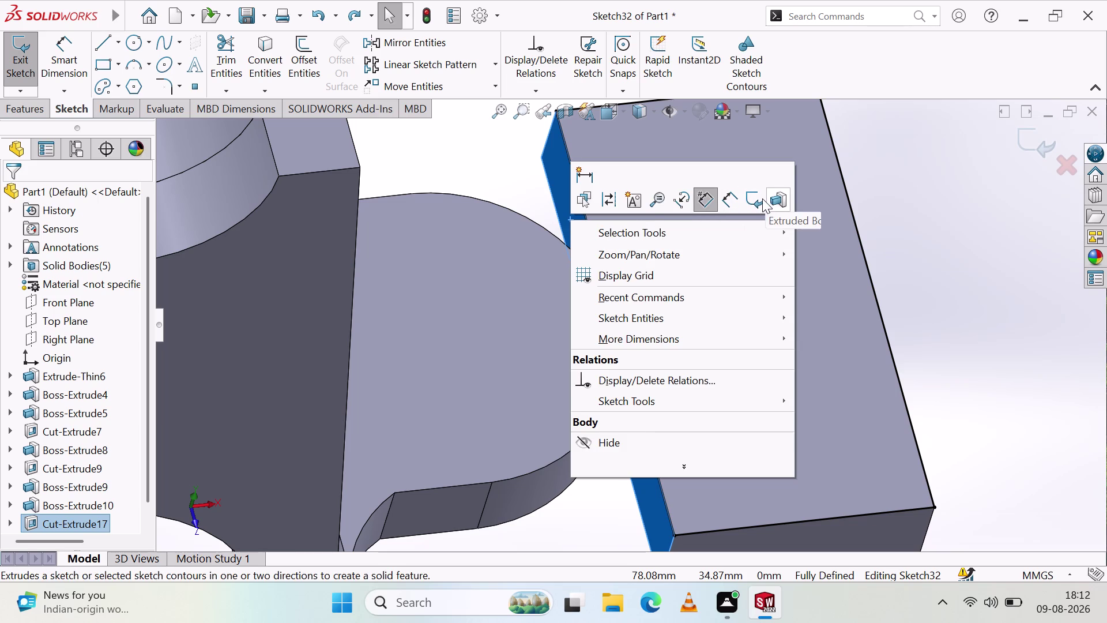
click(756, 201)
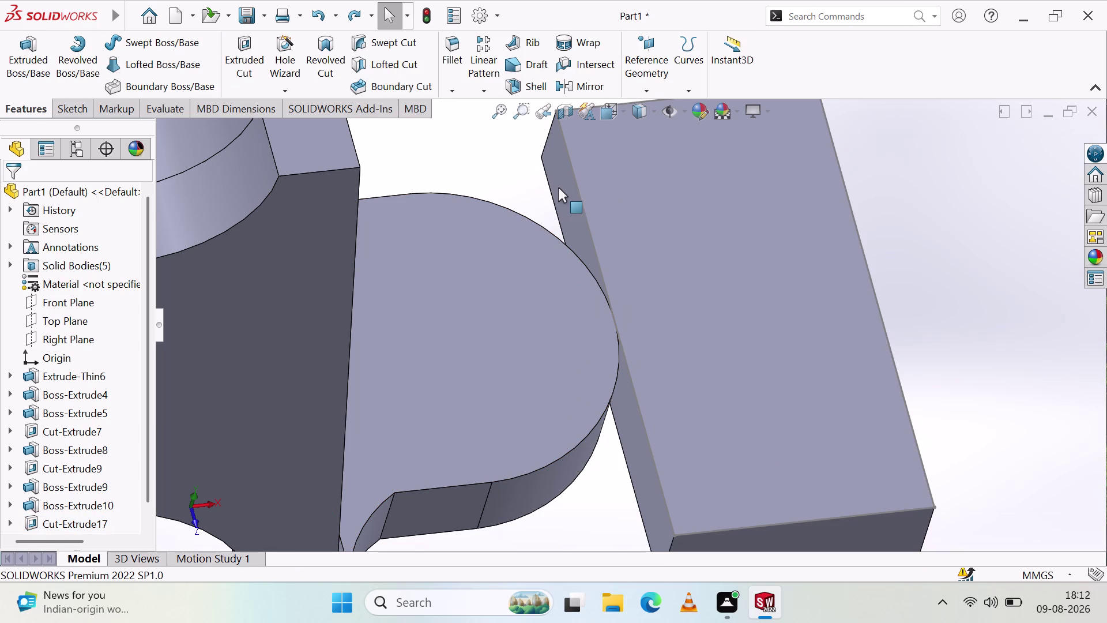
click(569, 196)
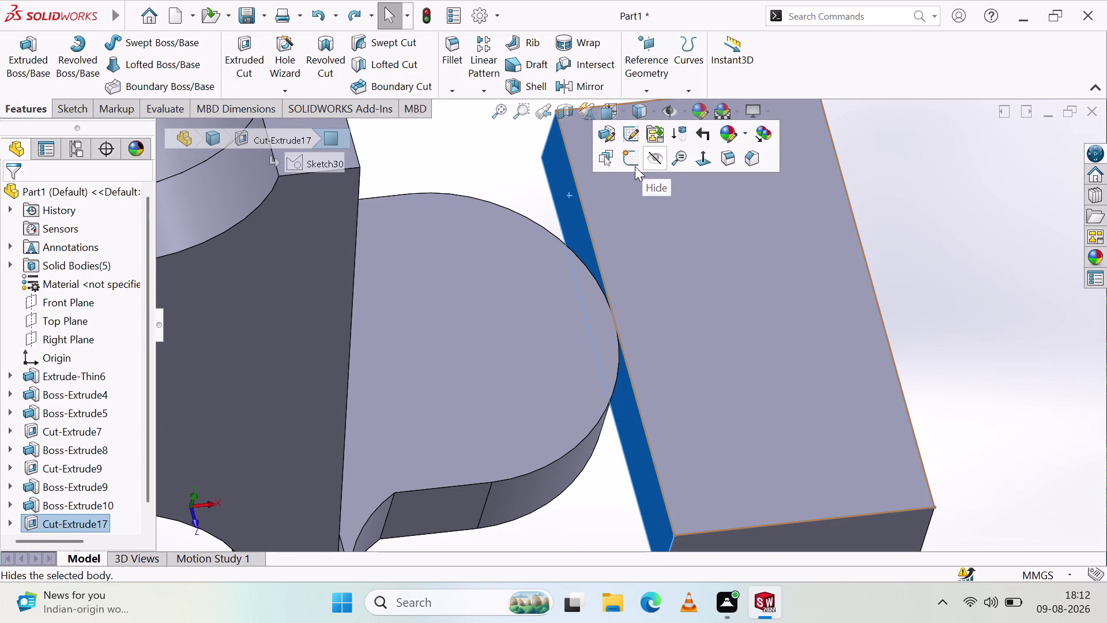
click(635, 166)
Draw a 60 by 10 mm corner rectangle along the face's bottom edge.
click(111, 66)
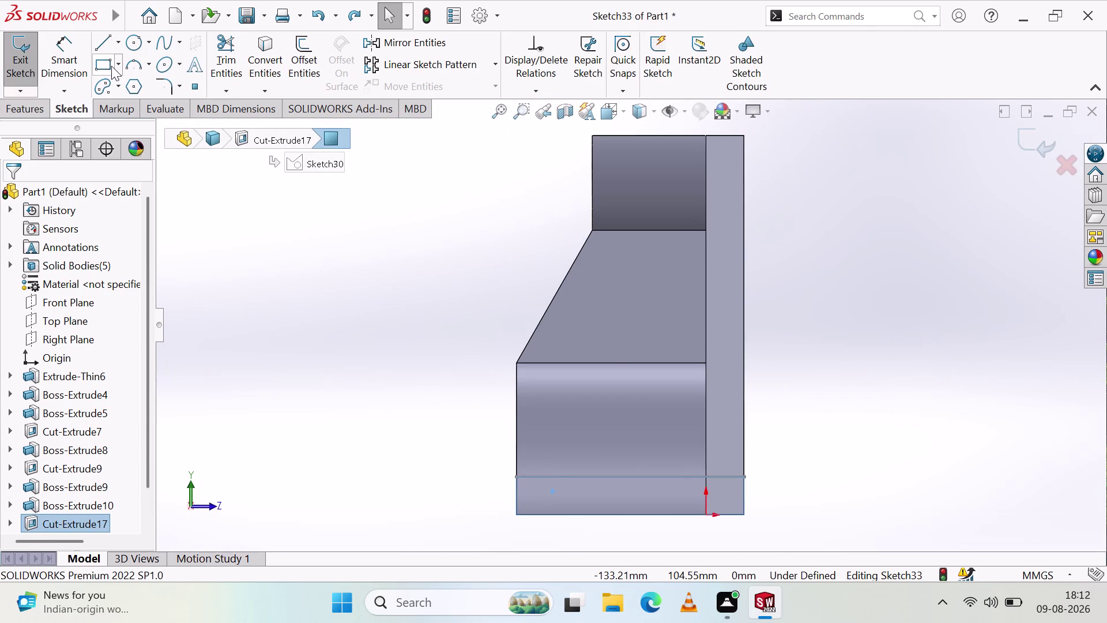
click(520, 478)
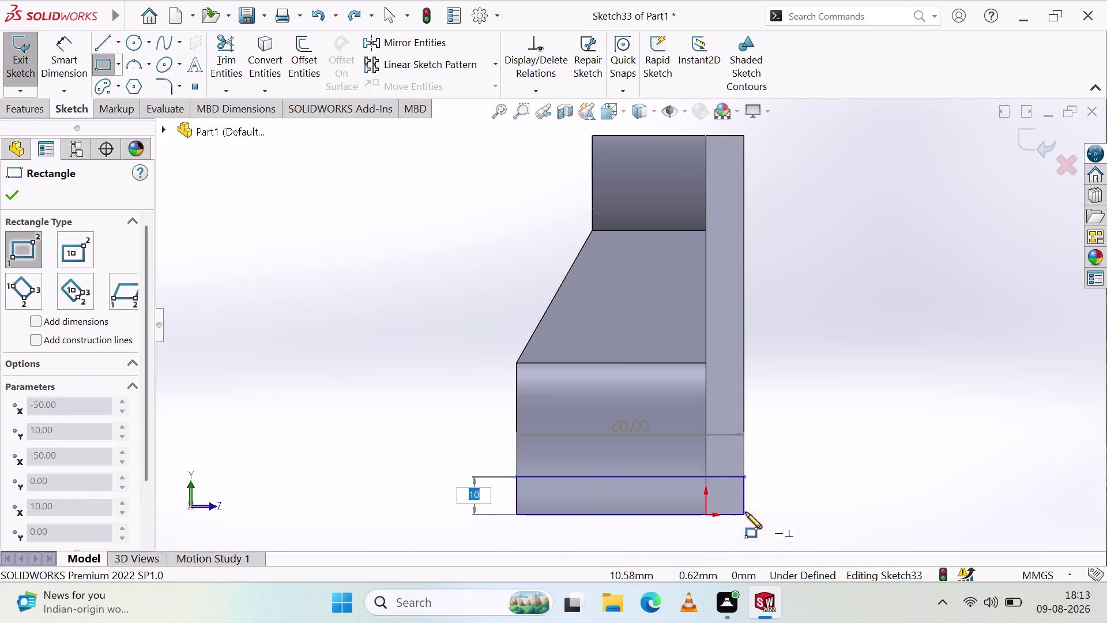
click(743, 513)
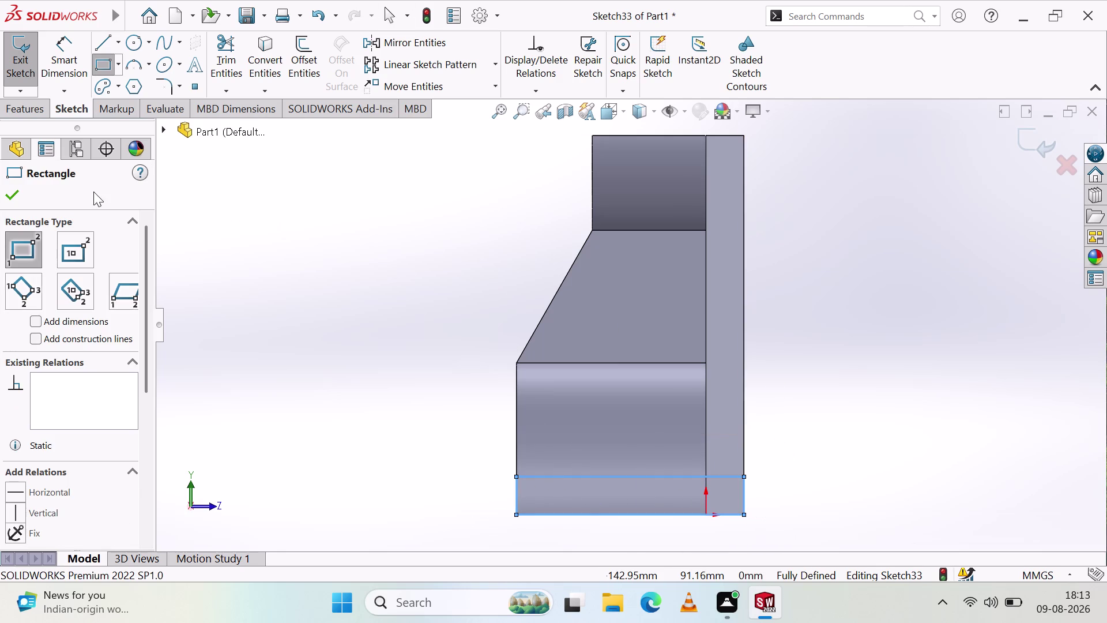
click(41, 104)
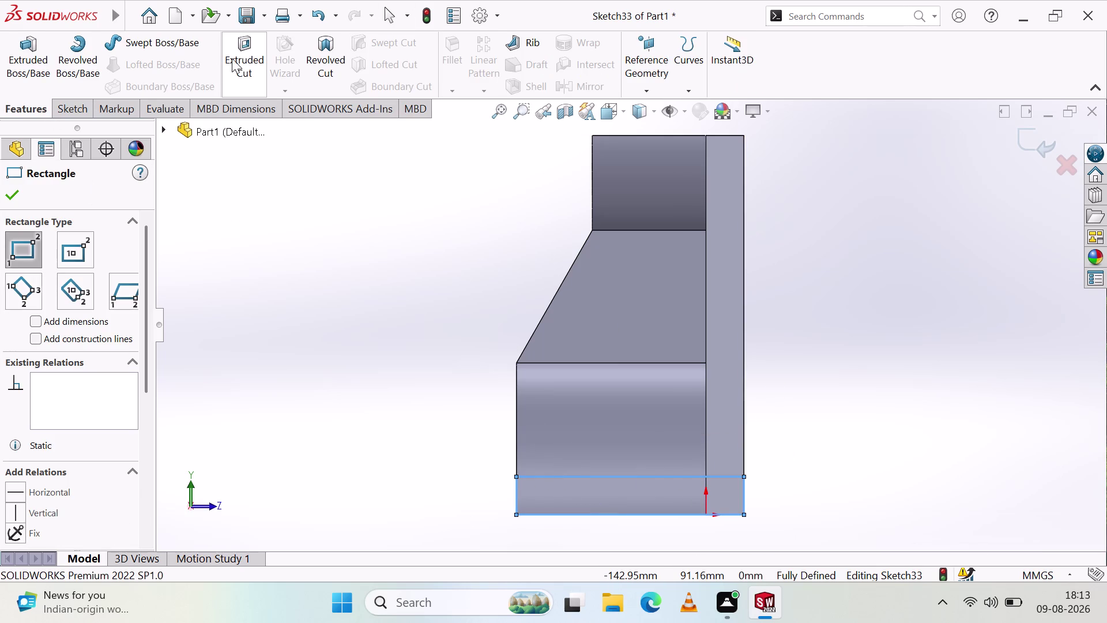
Cut away the rectangular block with a 32 mm extruded cut.
click(235, 55)
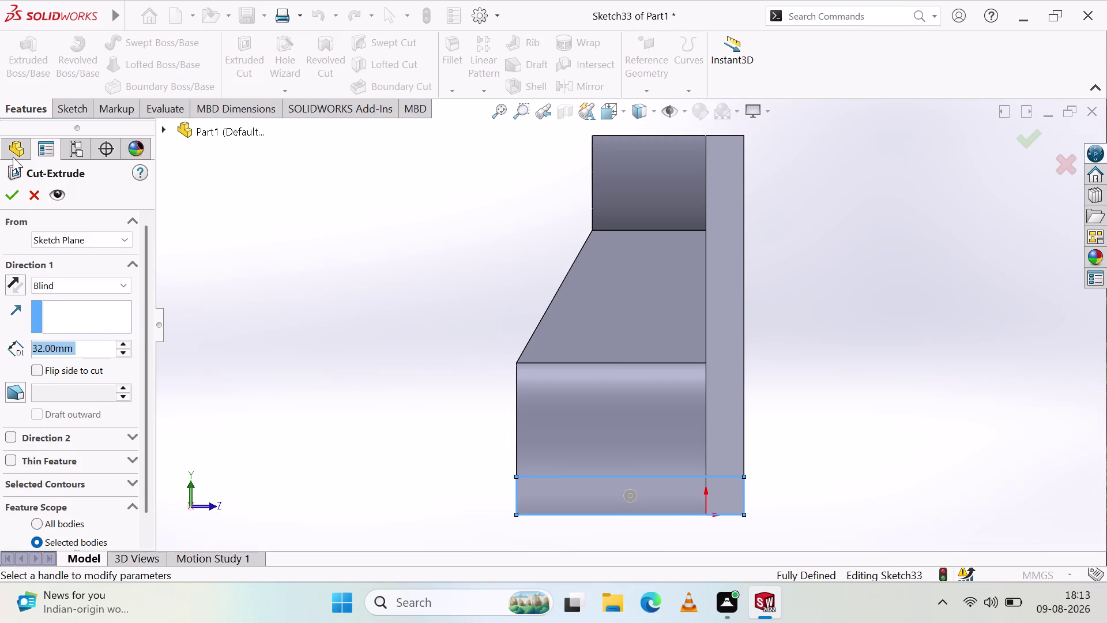
click(13, 195)
middle_drag(246, 260, 325, 321)
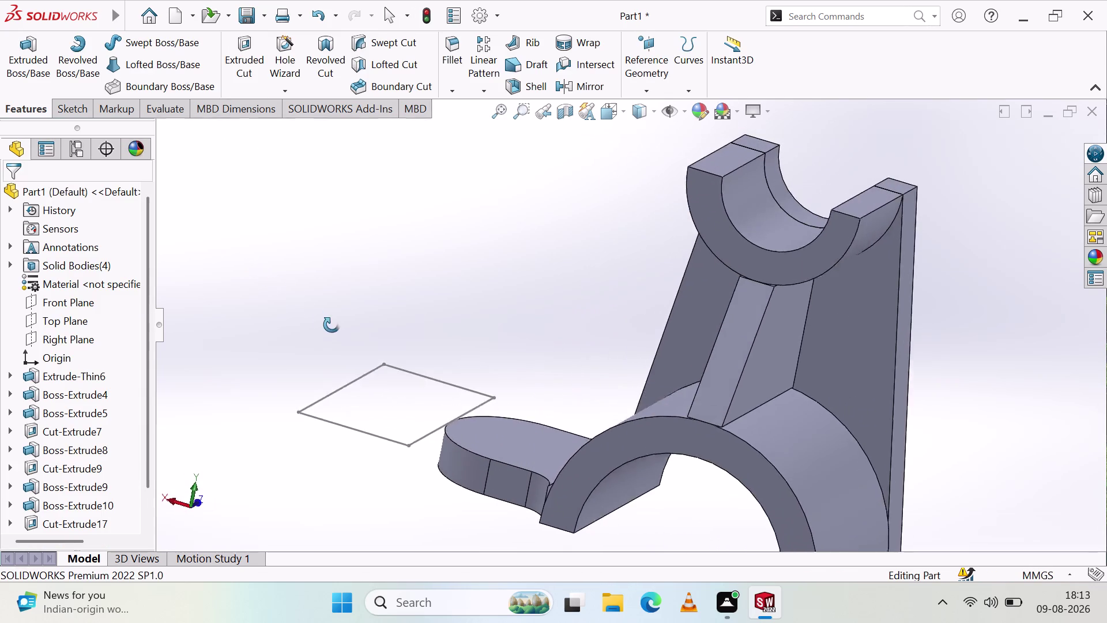
middle_drag(326, 320, 348, 367)
middle_click(347, 368)
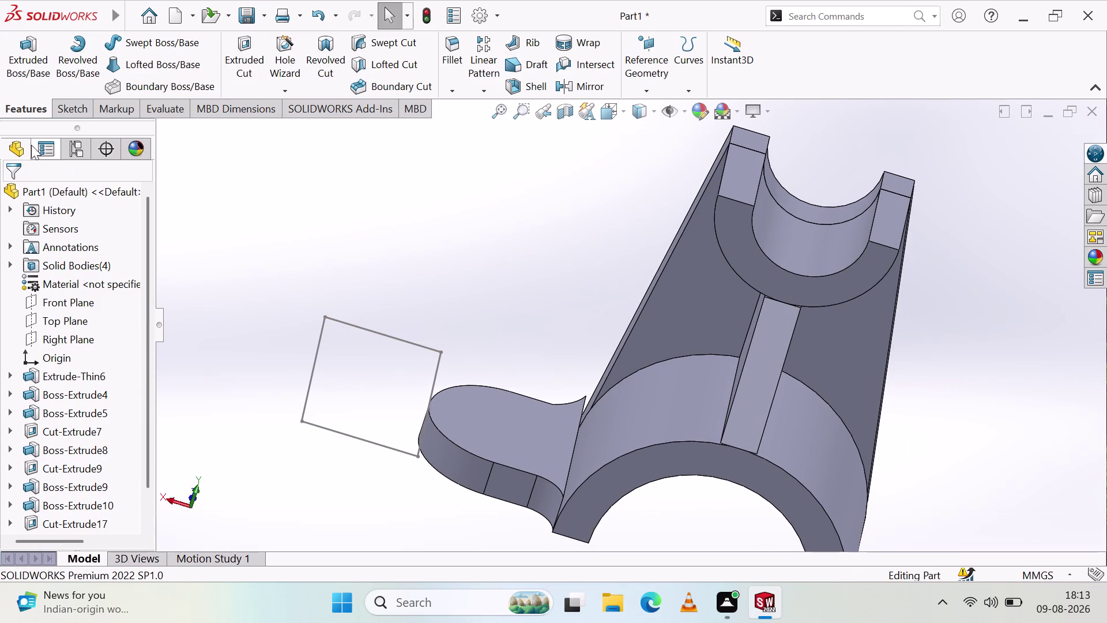
Select the leftover Sketch32 rectangle and request its deletion.
right_click(233, 212)
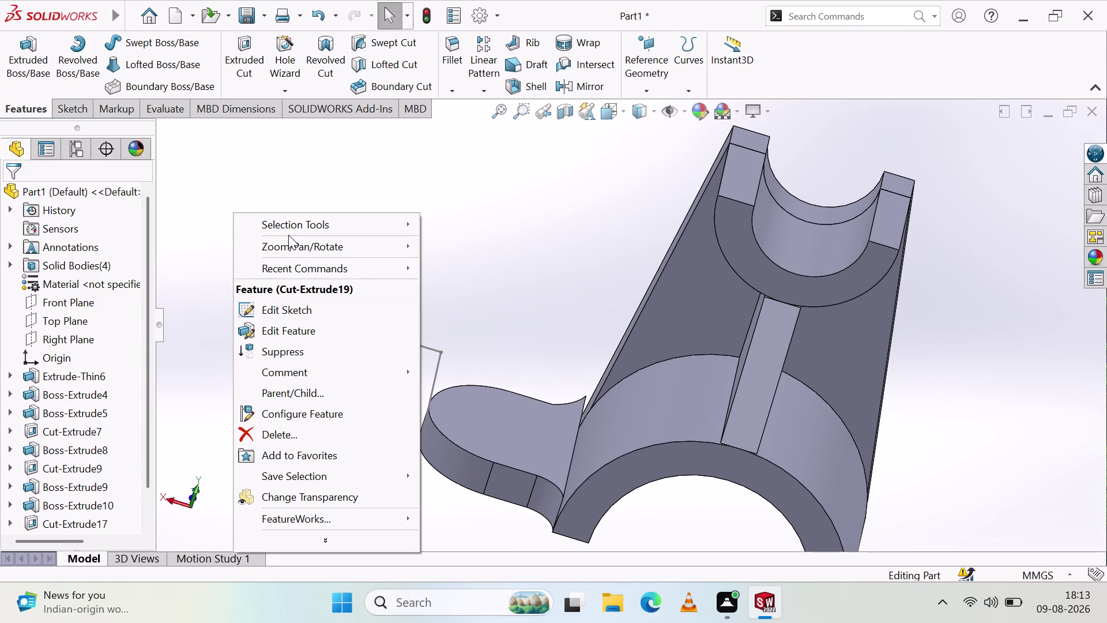
click(447, 232)
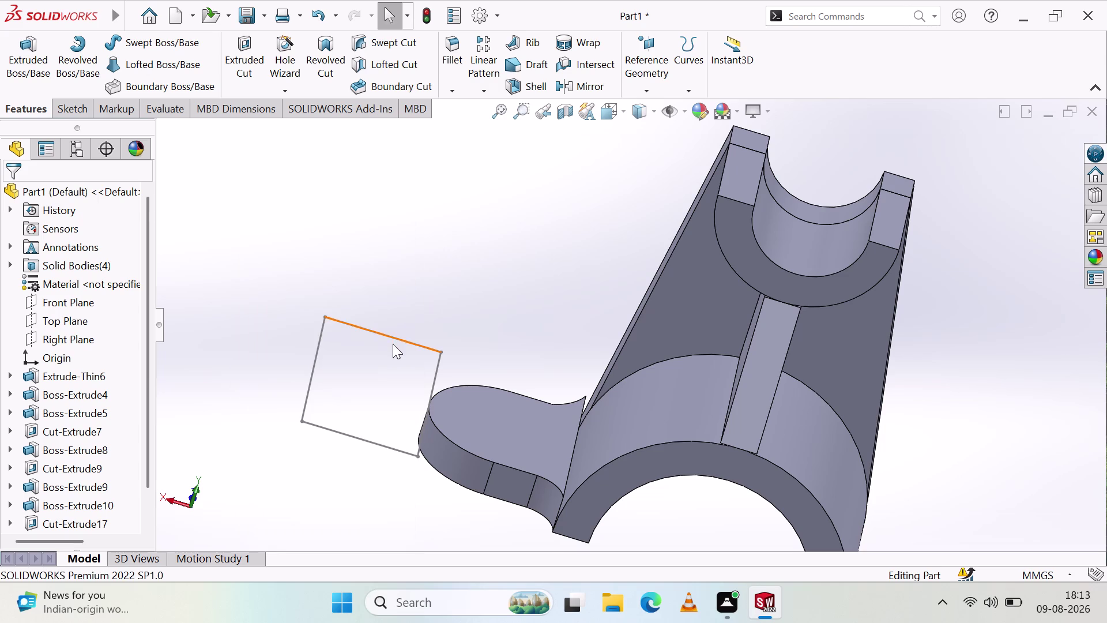
click(396, 334)
double_click(397, 335)
click(296, 312)
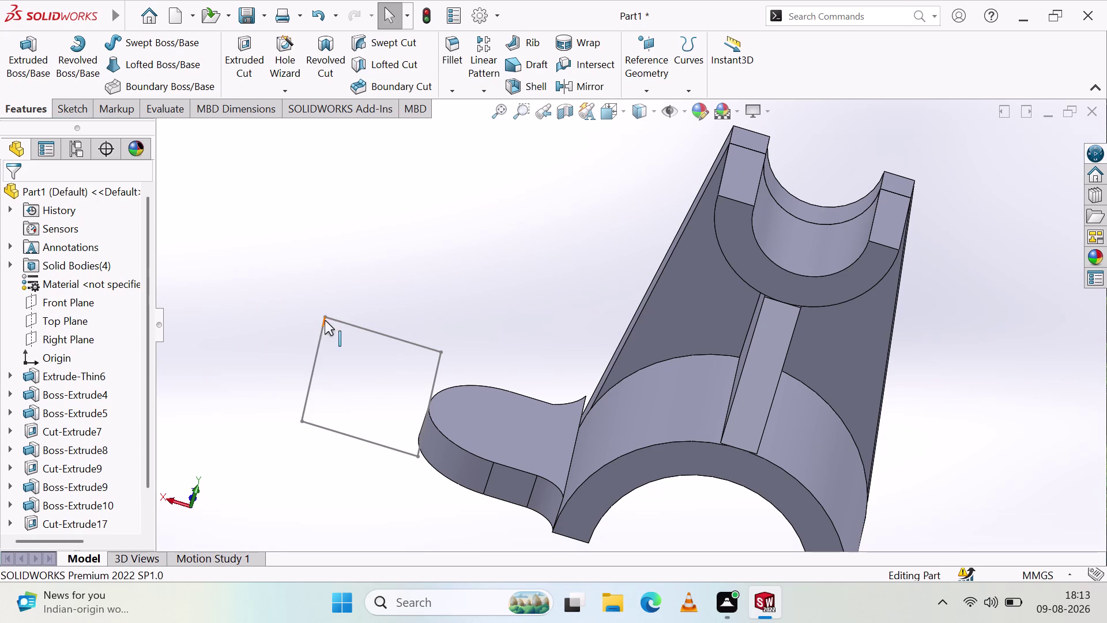
click(324, 330)
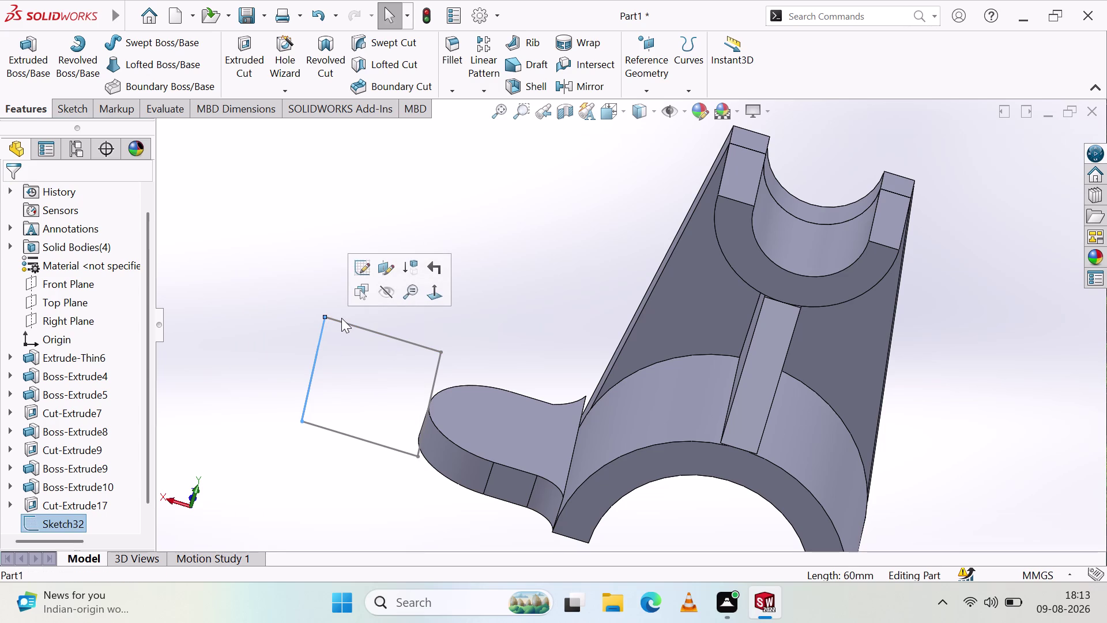
key(Delete)
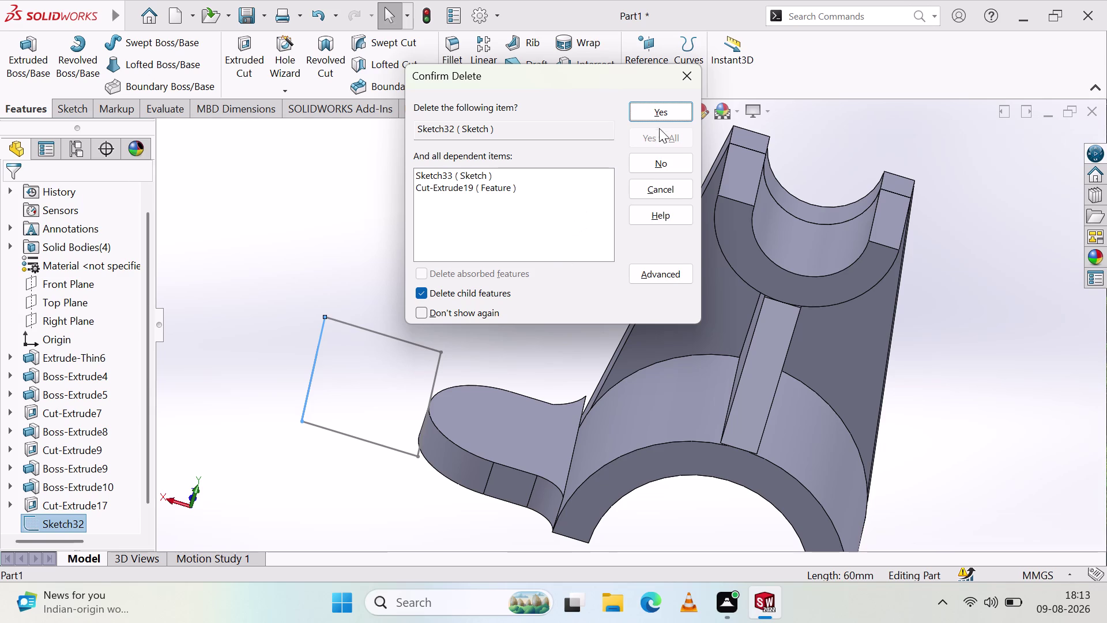
Confirm, then undo the deletion to restore the cut, and hide Sketch32 instead.
click(653, 108)
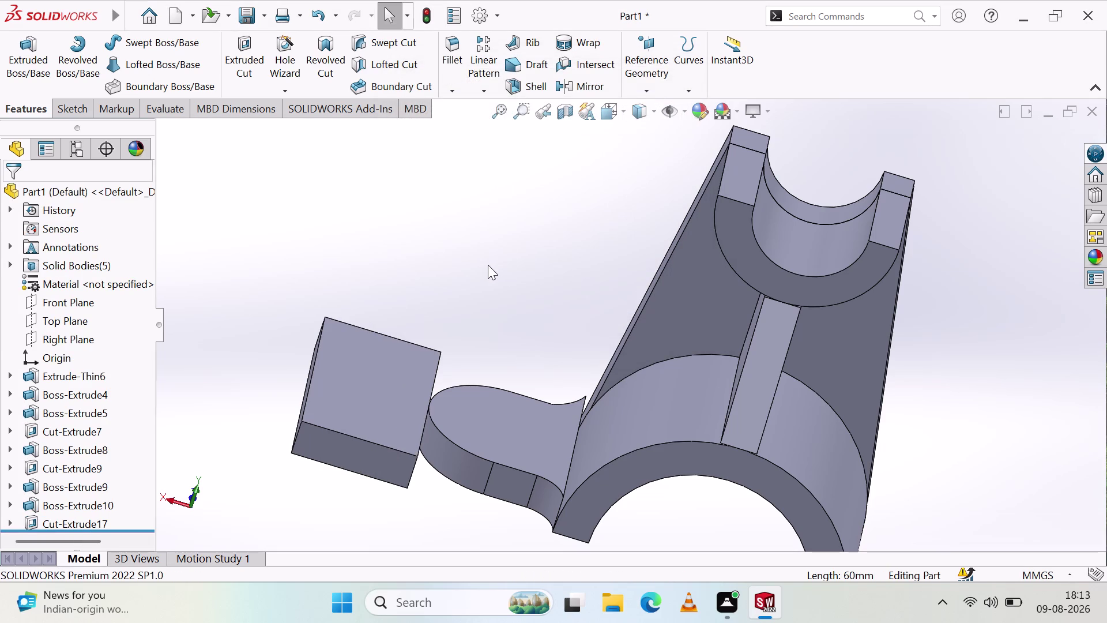
key(ctrl+z)
click(406, 337)
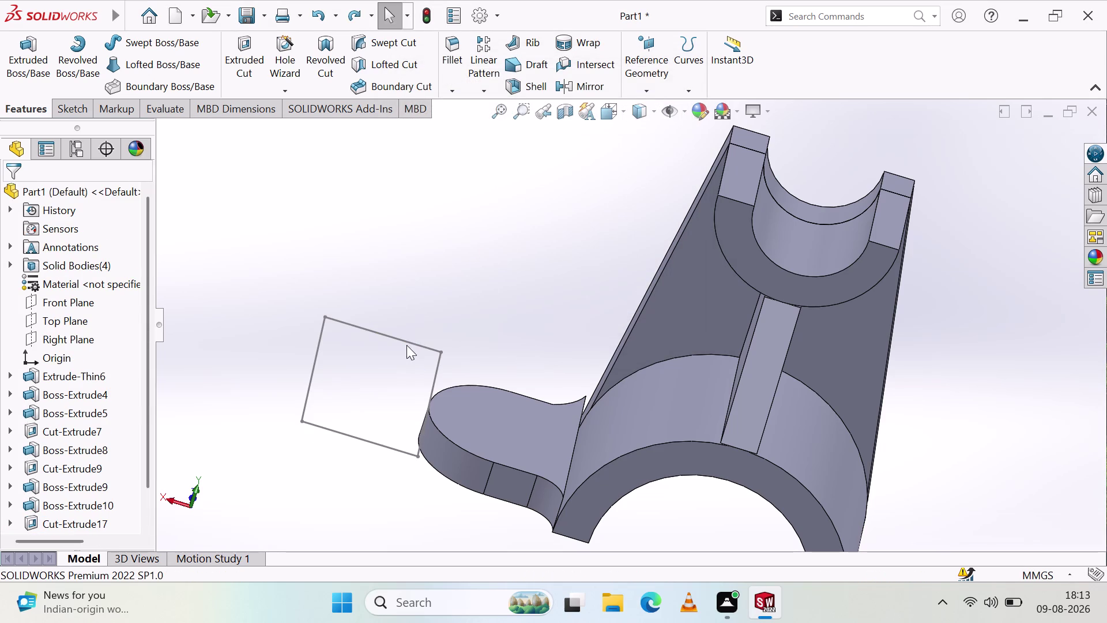
click(407, 340)
right_click(438, 364)
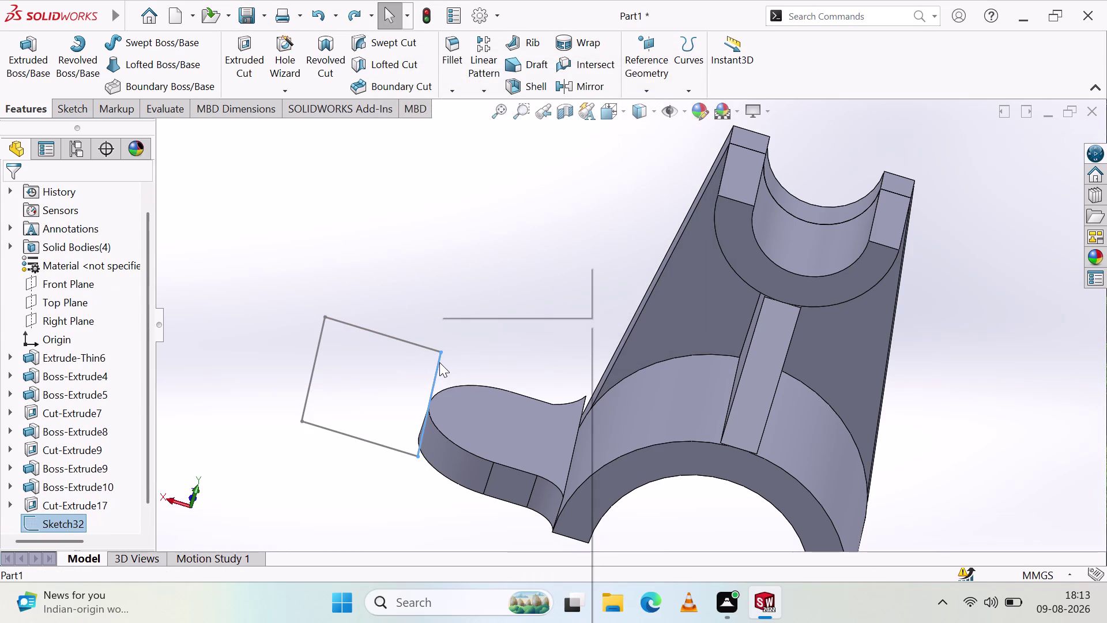
click(440, 362)
click(437, 363)
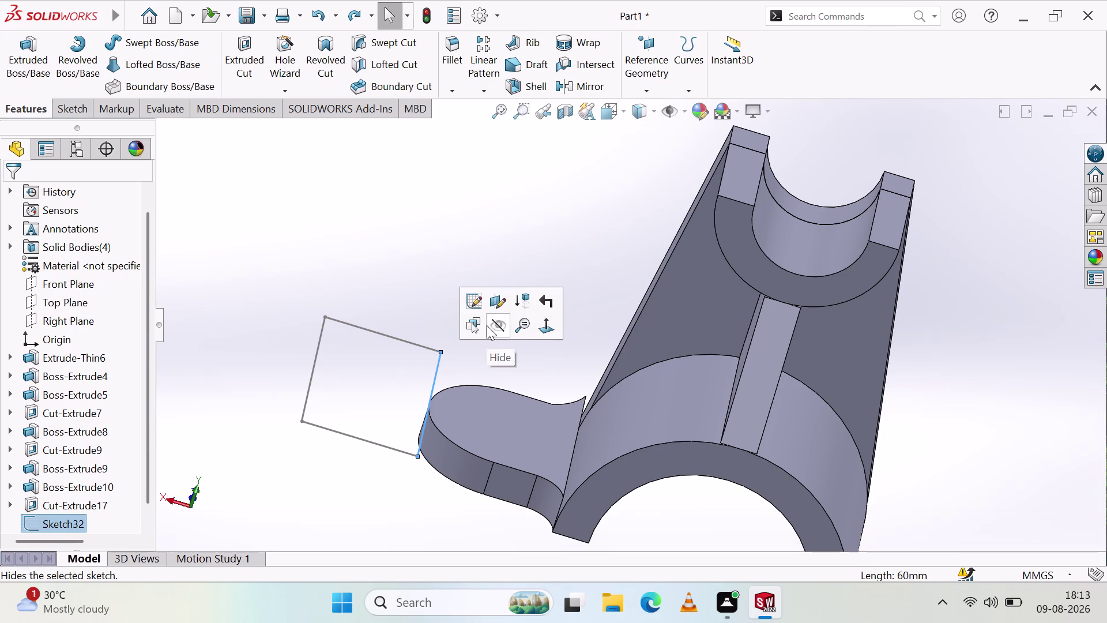
click(492, 326)
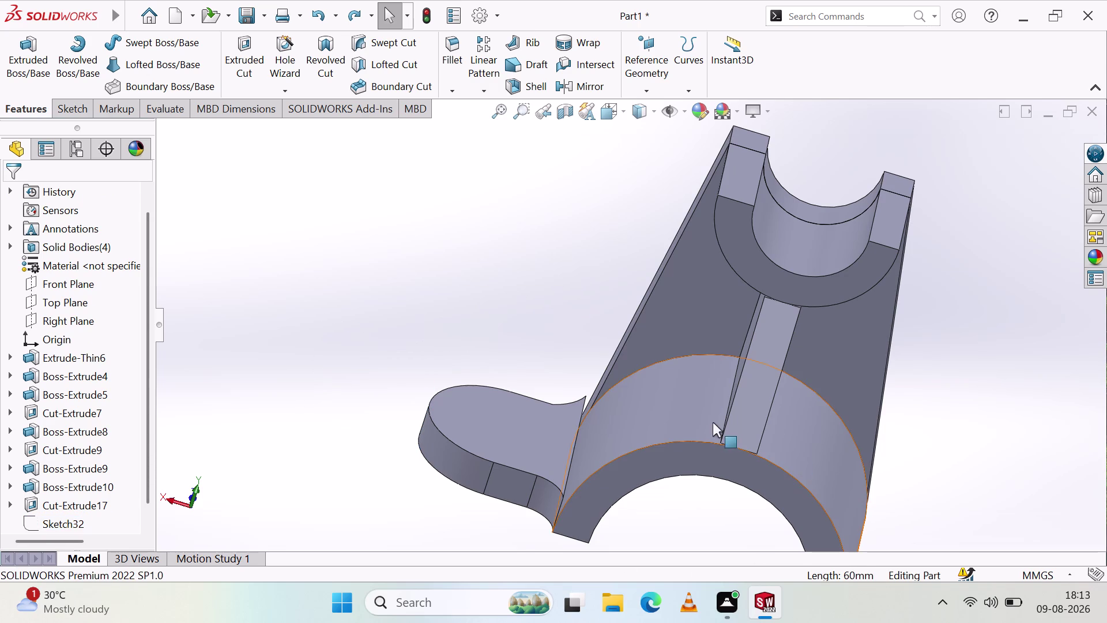
middle_drag(687, 420, 499, 515)
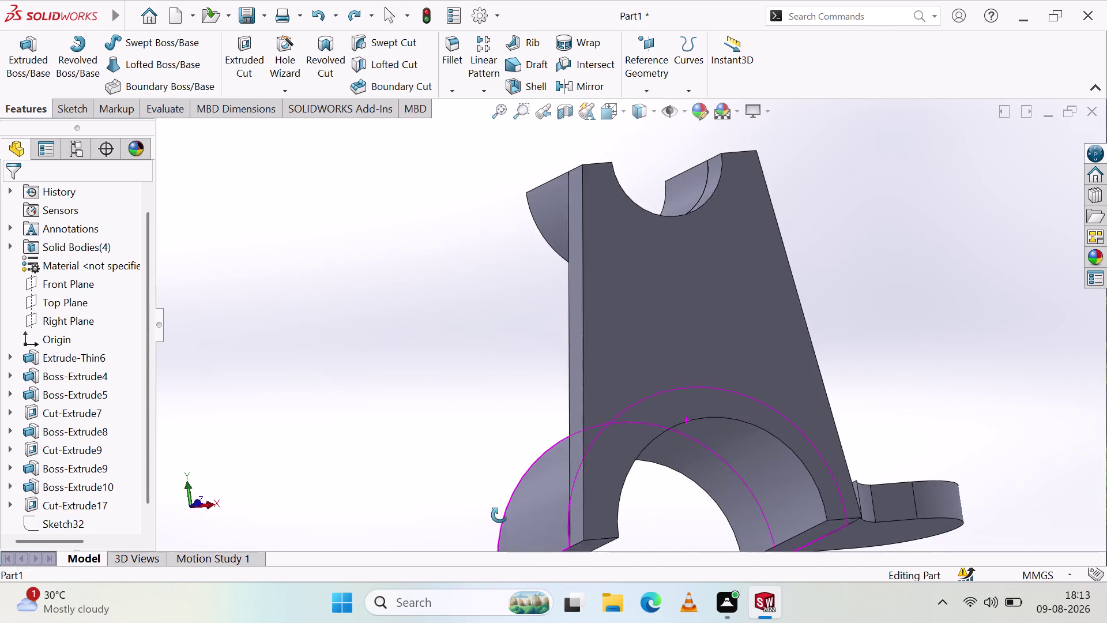
middle_drag(500, 515, 505, 521)
middle_drag(623, 369, 590, 493)
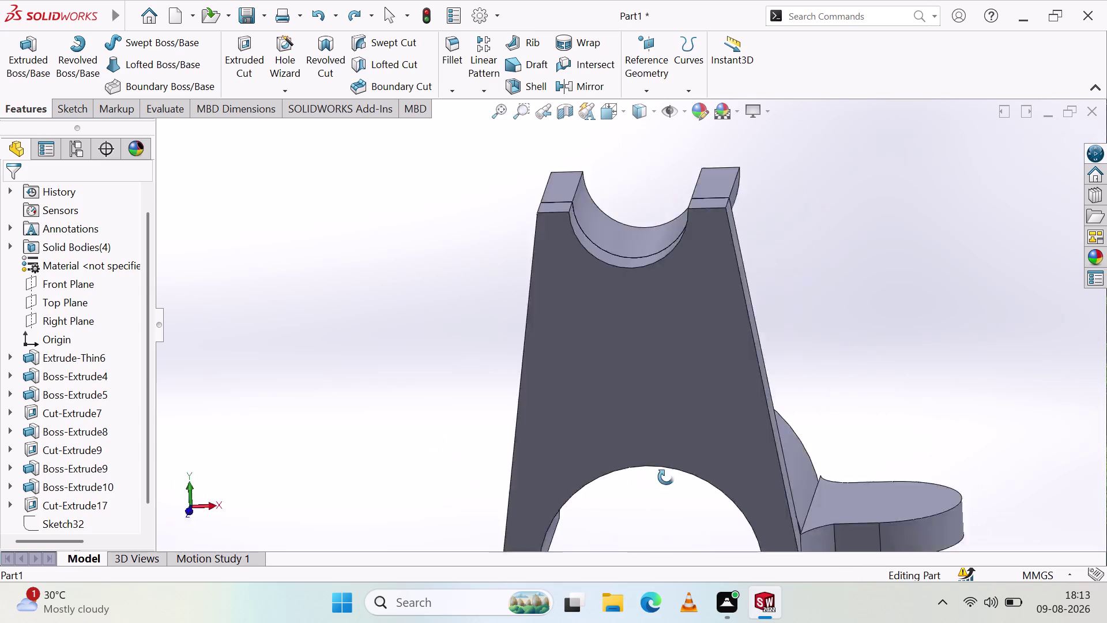
middle_drag(589, 492, 597, 539)
scroll(up, 3)
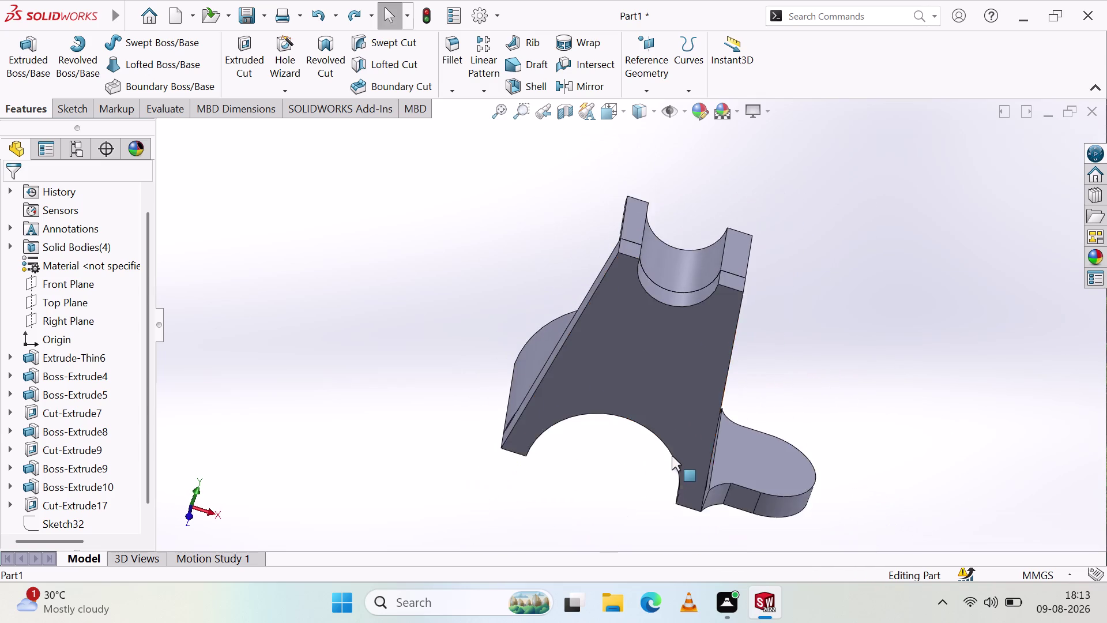
scroll(up, 3)
scroll(down, 3)
click(211, 511)
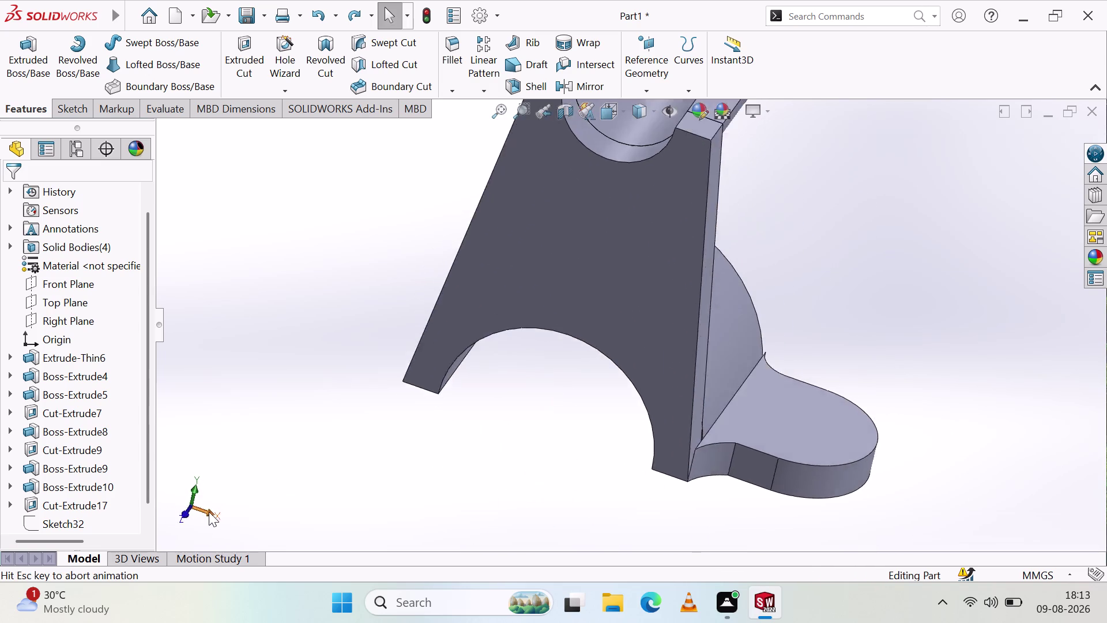
click(172, 505)
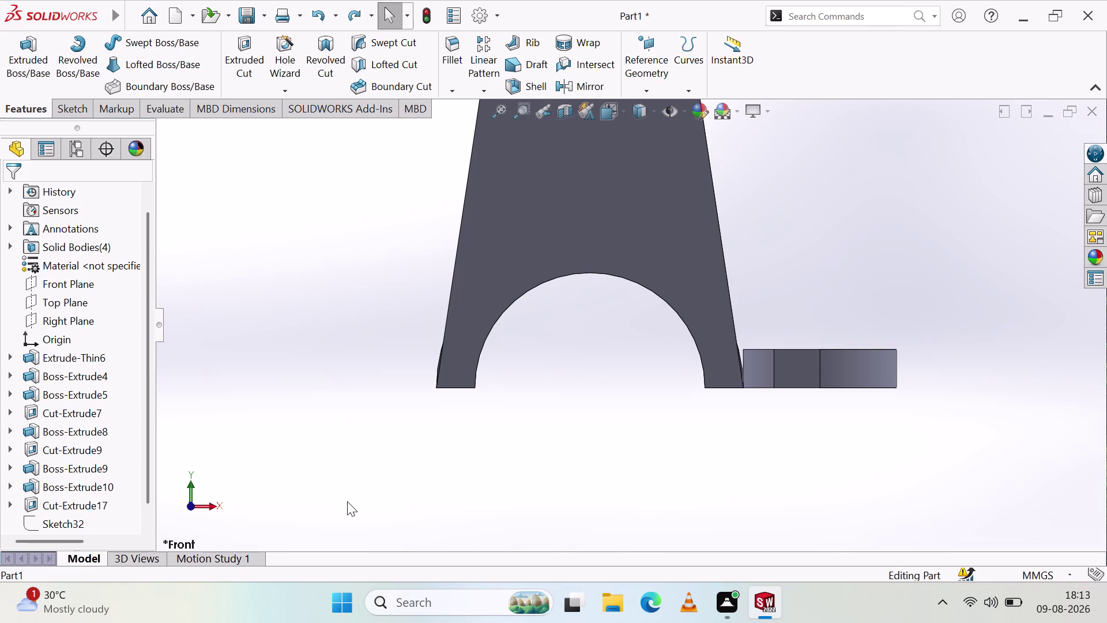
middle_drag(730, 262, 731, 261)
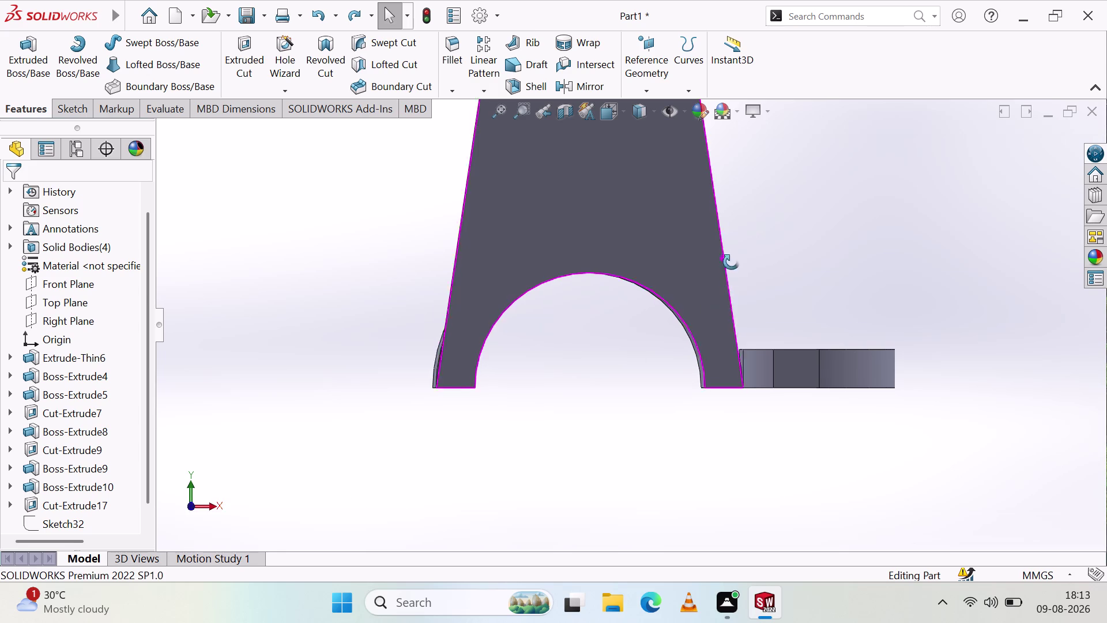
middle_drag(731, 262, 716, 386)
scroll(up, 3)
scroll(down, 3)
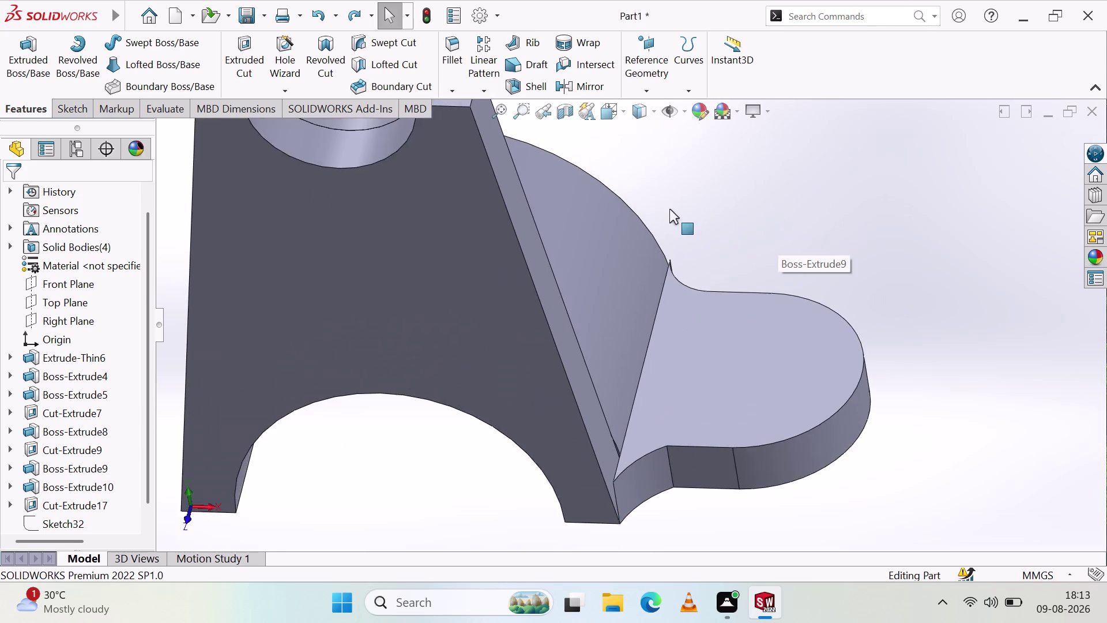
scroll(up, 3)
key(ctrl+z)
Undo the lug extrudes, cuts and sketches back to Cut-Extrude9 with Sketch29 open.
key(ctrl+z)
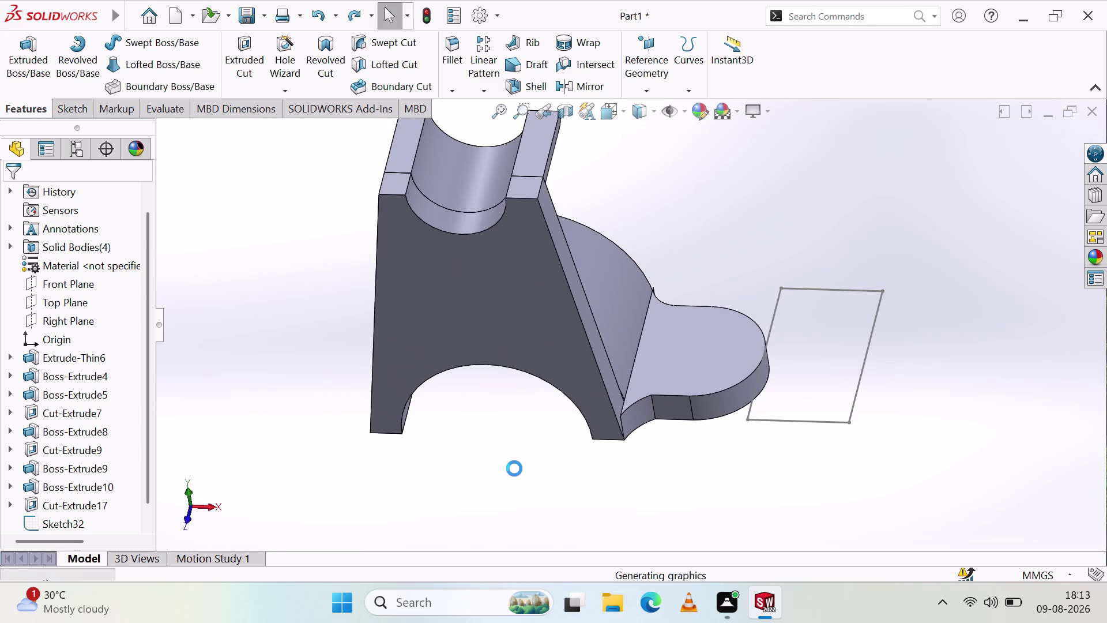
key(ctrl+z)
key(ctrl+z)
key(ctrl+z)
key(ctrl+z)
key(ctrl+z)
key(ctrl+z)
key(ctrl+z)
key(ctrl+z)
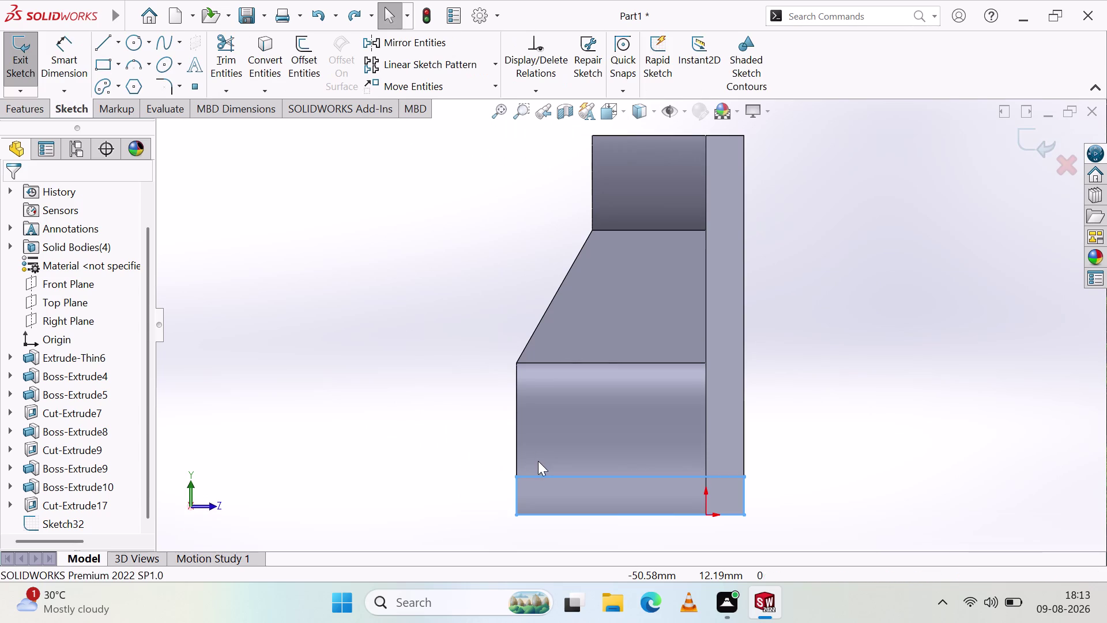
key(ctrl+z)
key(ctrl+z)
key(ctrl+z)
key(ctrl+z)
key(ctrl+z)
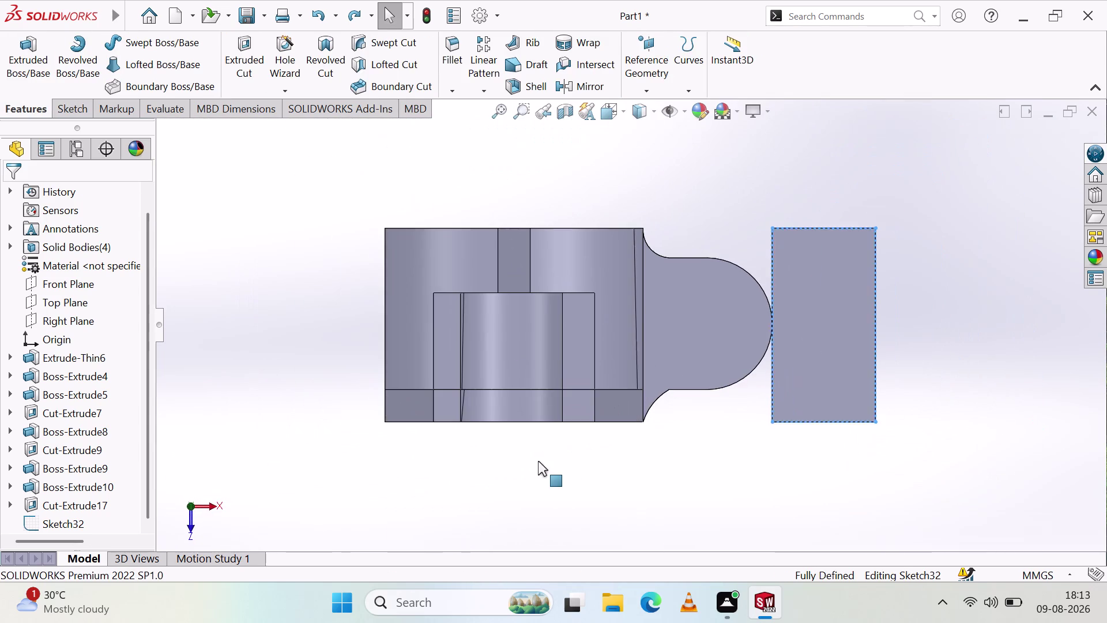
key(ctrl+z)
key(ctrl+z)
key(ctrl+z)
key(ctrl+z)
key(ctrl+z)
key(ctrl+z)
key(ctrl+z)
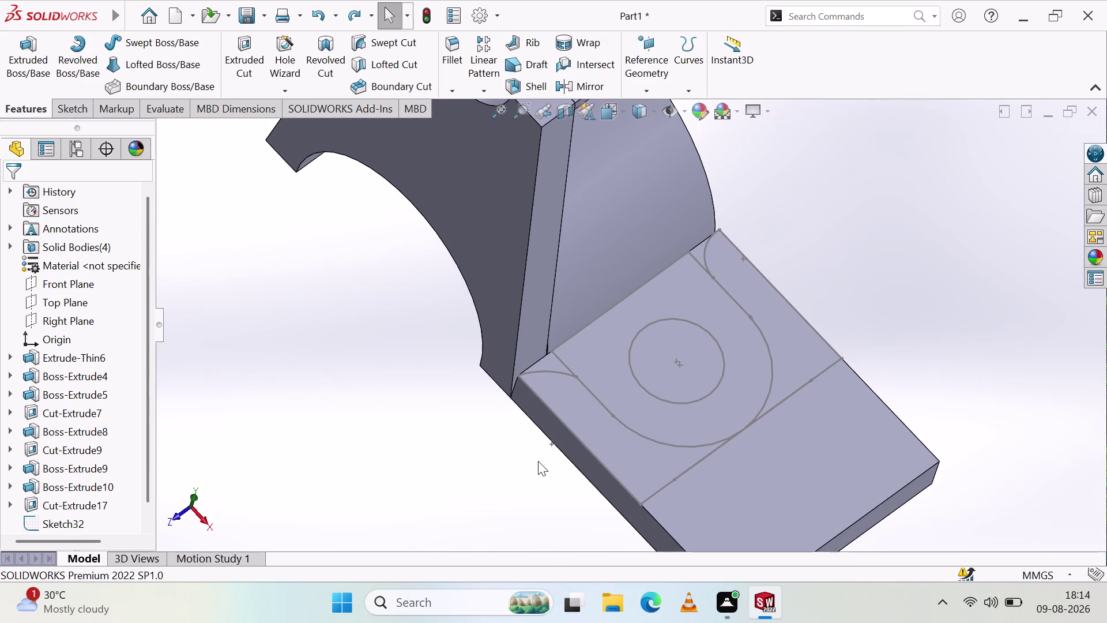
key(ctrl+z)
key(ctrl+z)
key(ctrl+z)
key(ctrl+z)
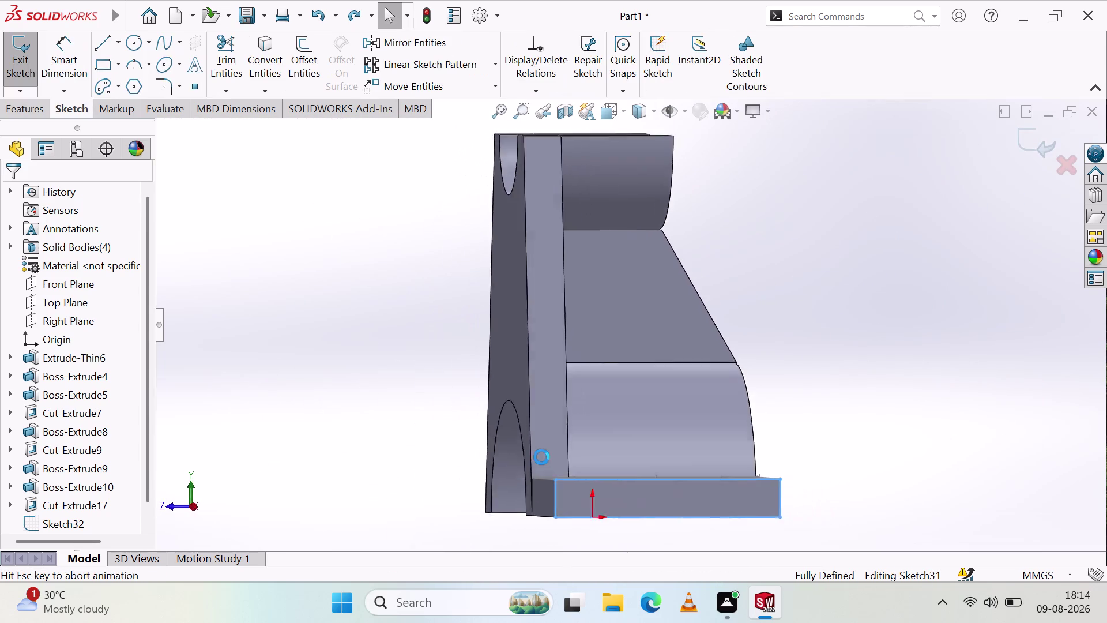
key(ctrl+z)
key(ctrl+z)
key(ctrl+z)
key(ctrl+z)
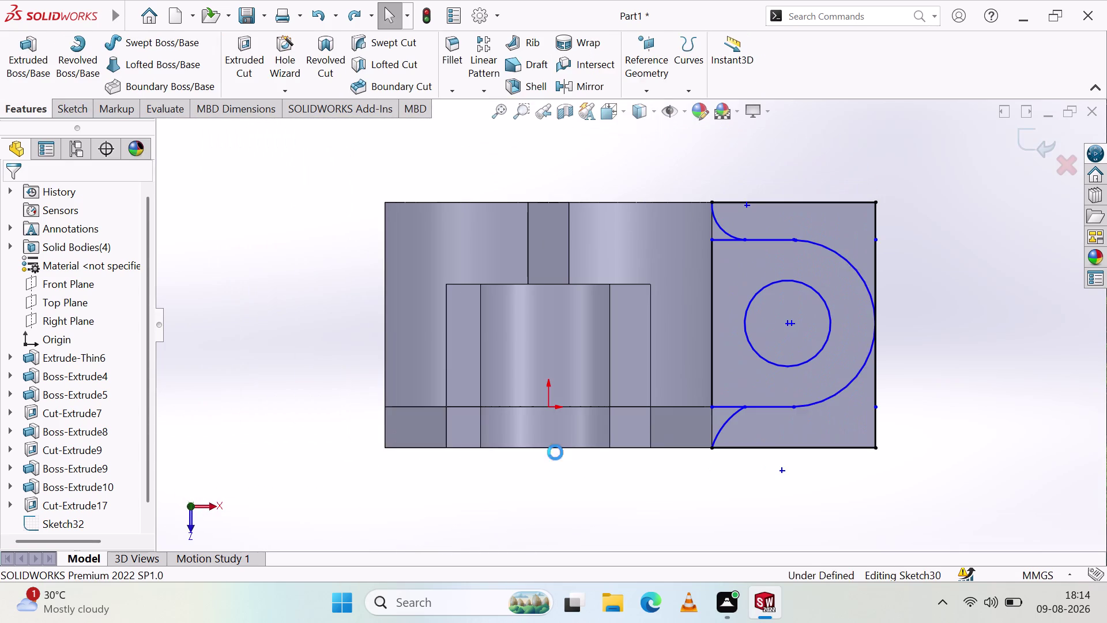
key(ctrl+z)
key(ctrl+z)
key(ctrl+z)
key(ctrl+z)
key(ctrl+z)
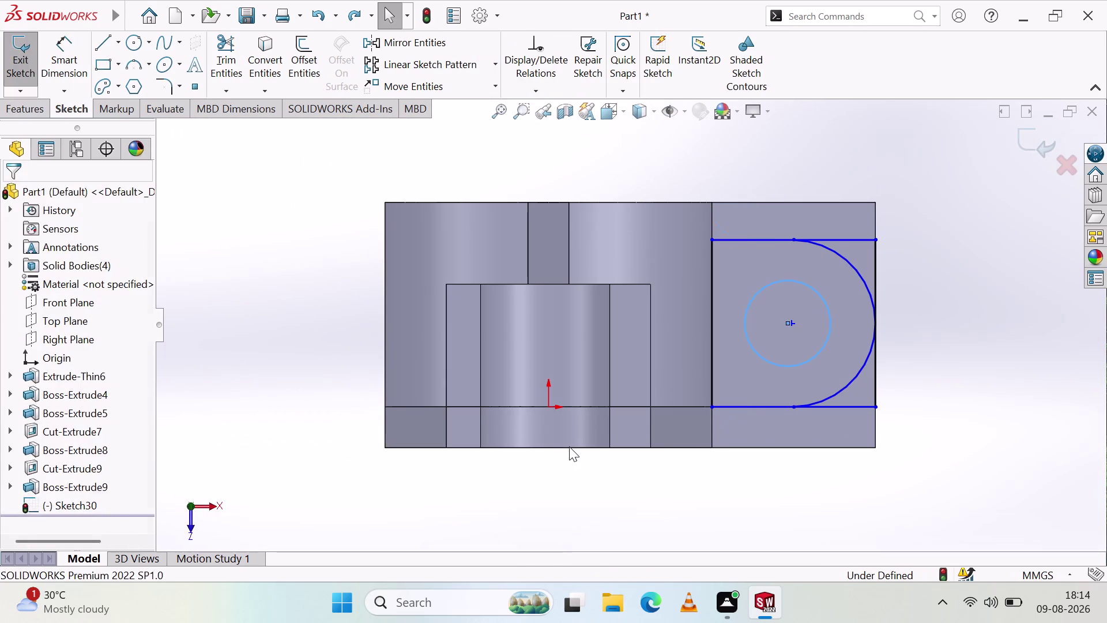
key(ctrl+z)
key(ctrl+z)
key(ctrl+z)
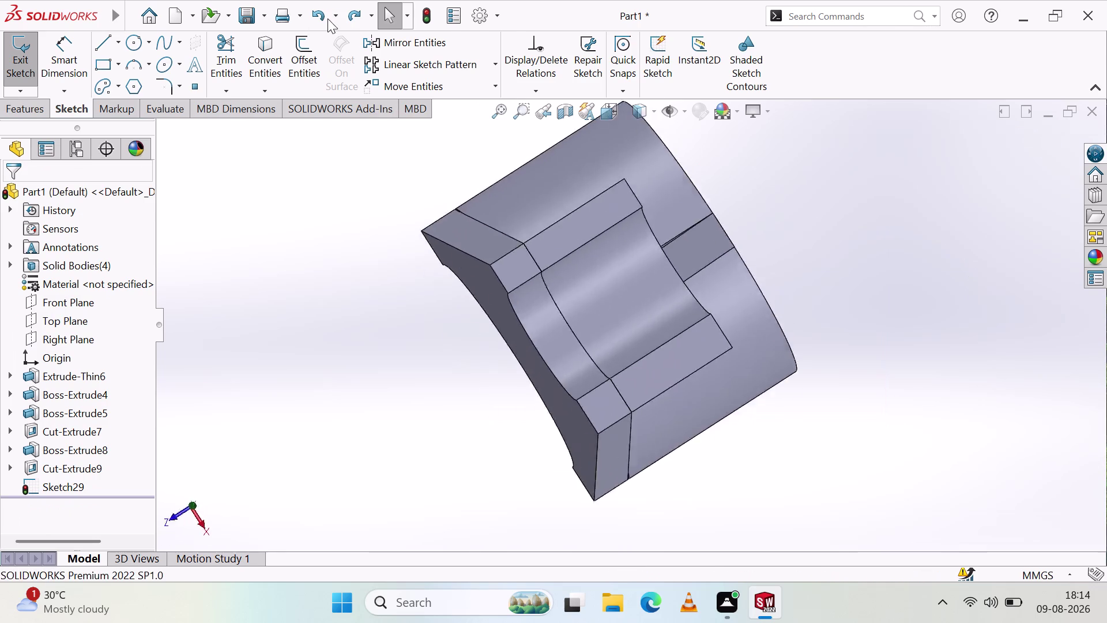
Undo Sketch29 so history ends at Cut-Extrude9, and select Top Plane.
click(350, 14)
click(351, 15)
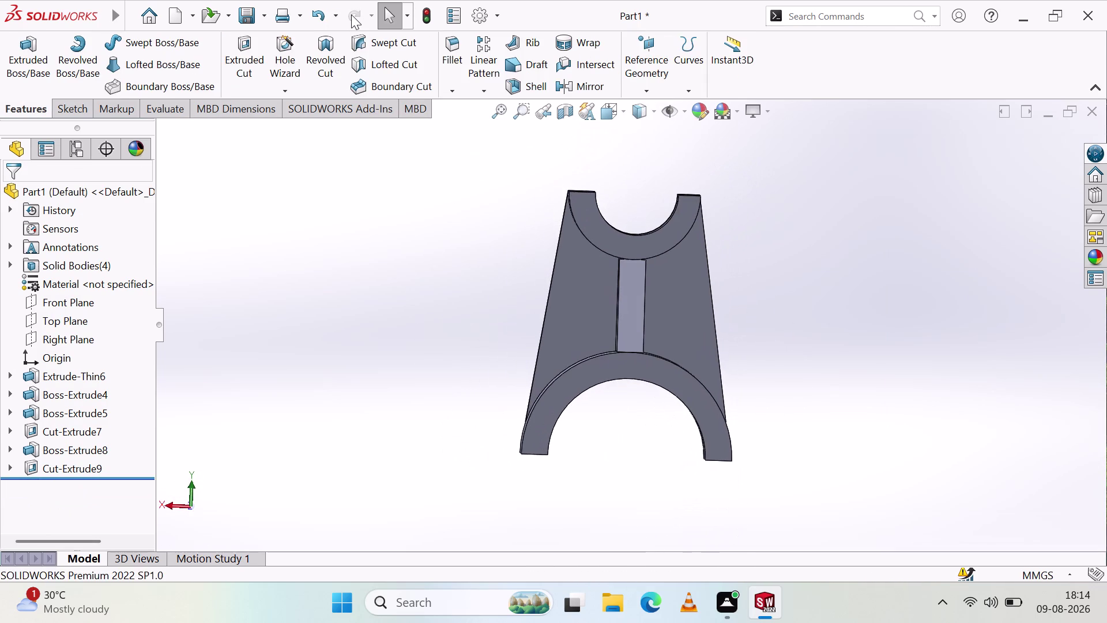
middle_drag(434, 194, 441, 258)
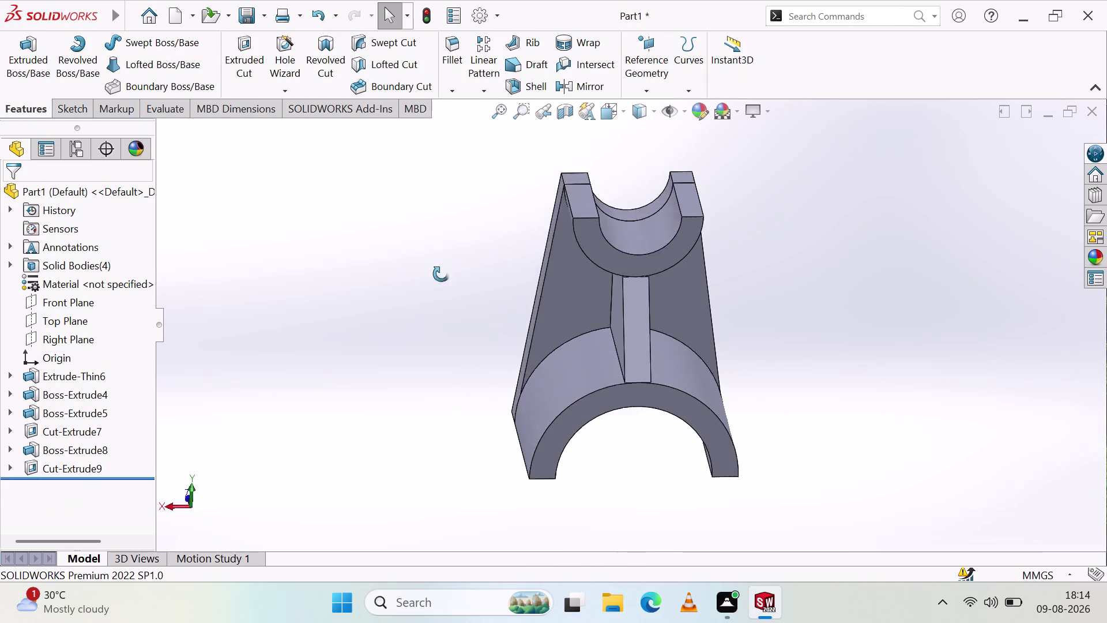
middle_drag(441, 258, 452, 381)
middle_drag(571, 296, 566, 368)
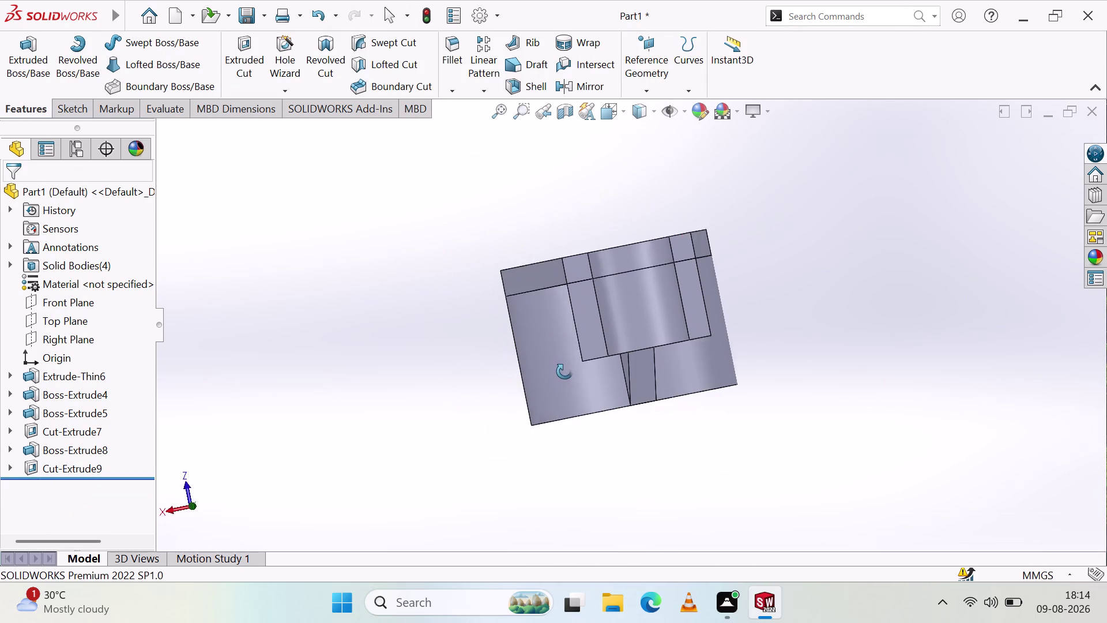
middle_drag(566, 368, 564, 374)
click(65, 319)
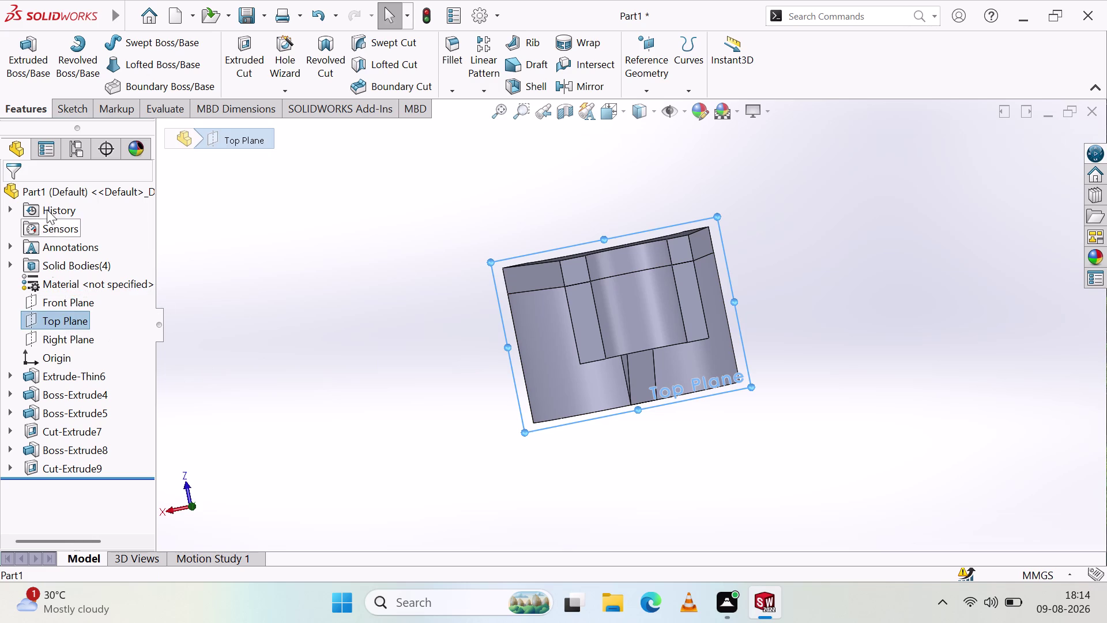
Start a sketch on Top Plane and begin a corner rectangle at the body's top-right corner.
click(61, 105)
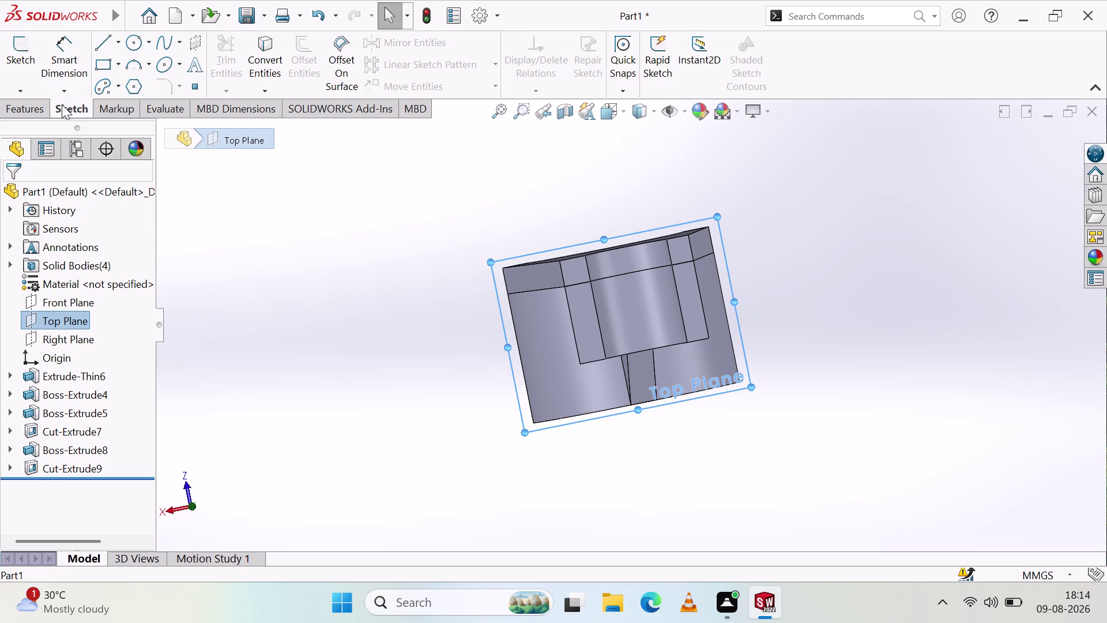
click(64, 104)
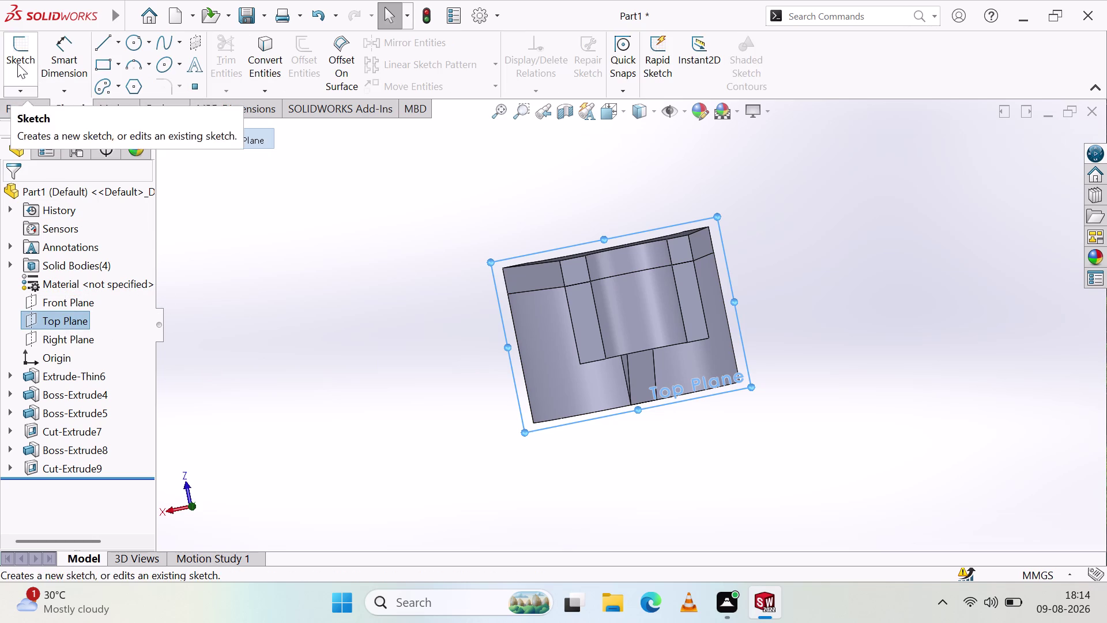
click(17, 63)
scroll(up, 3)
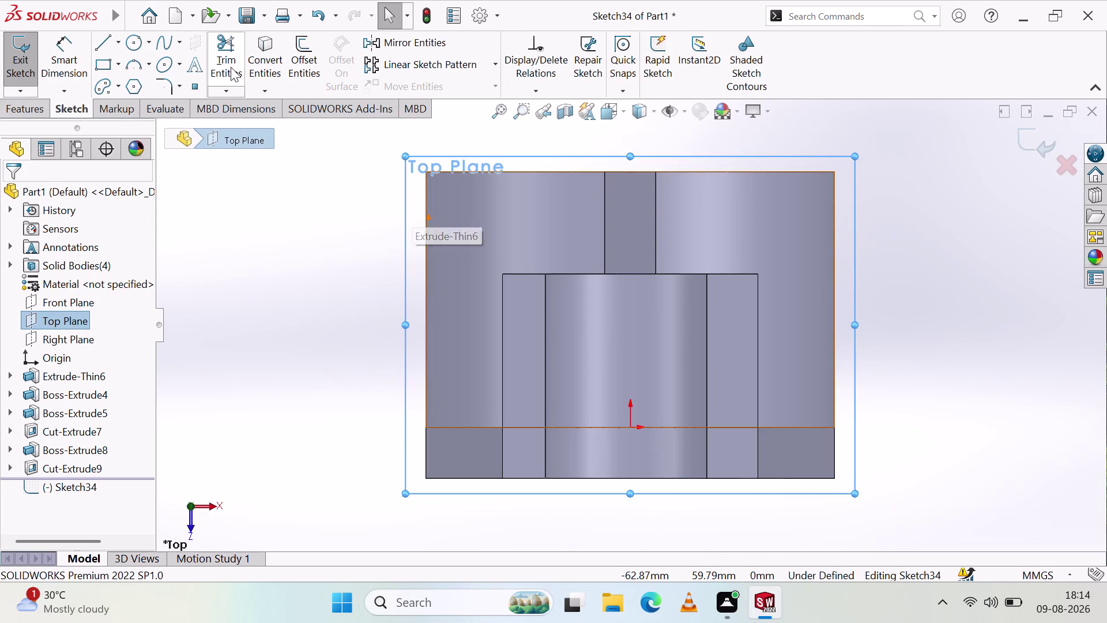
click(101, 64)
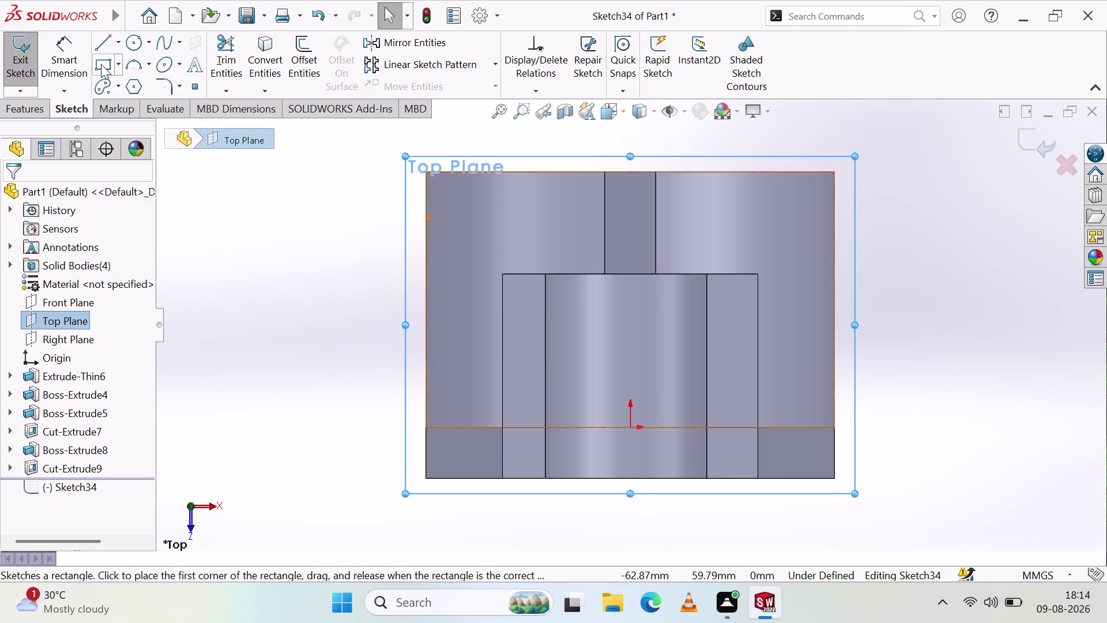
click(836, 173)
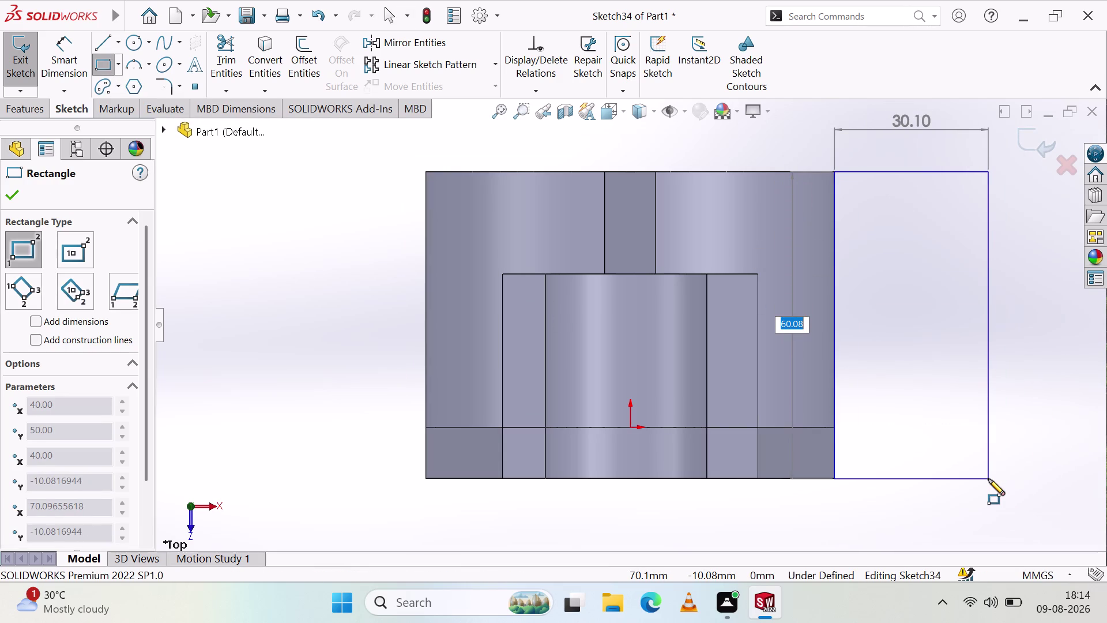
Finish the rectangle and delete its bottom and right sides.
click(988, 478)
key(Escape)
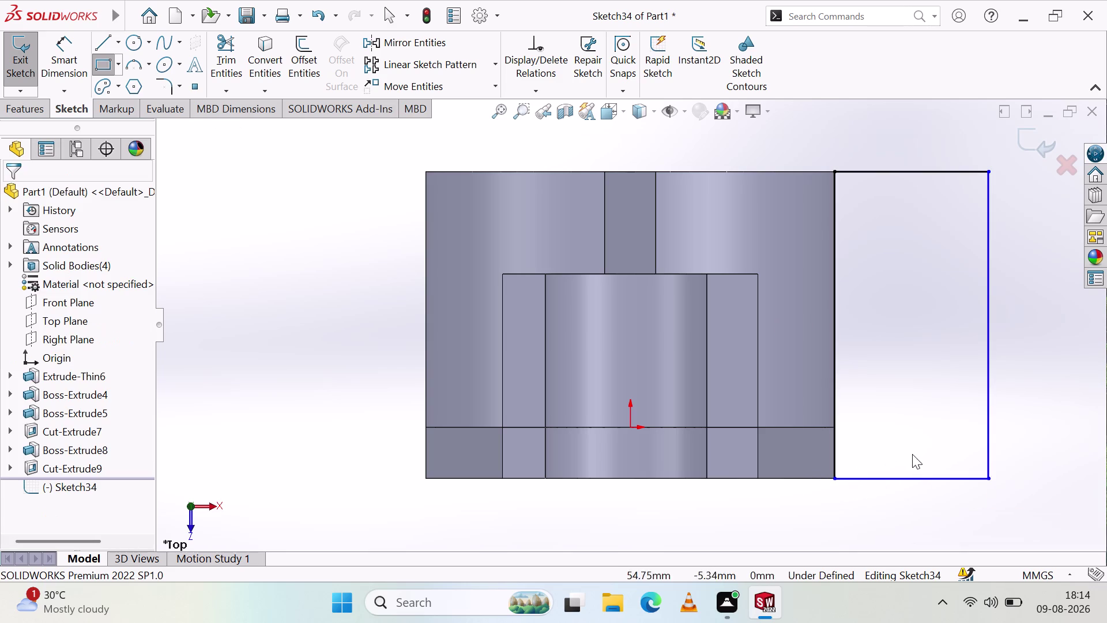
key(Escape)
key(Escape)
key(Escape)
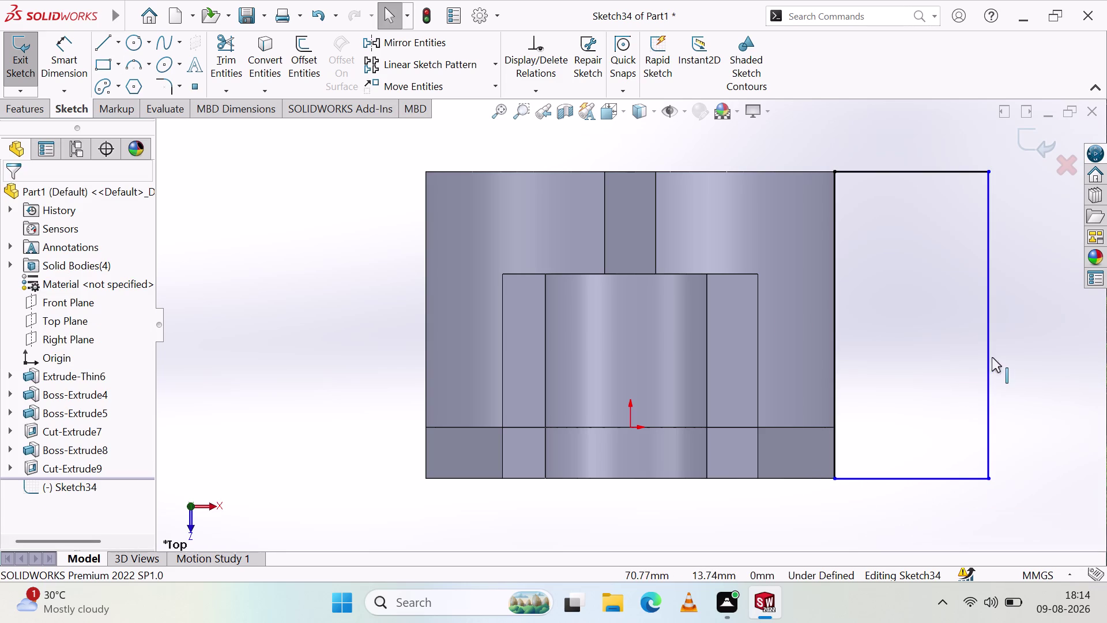
click(900, 479)
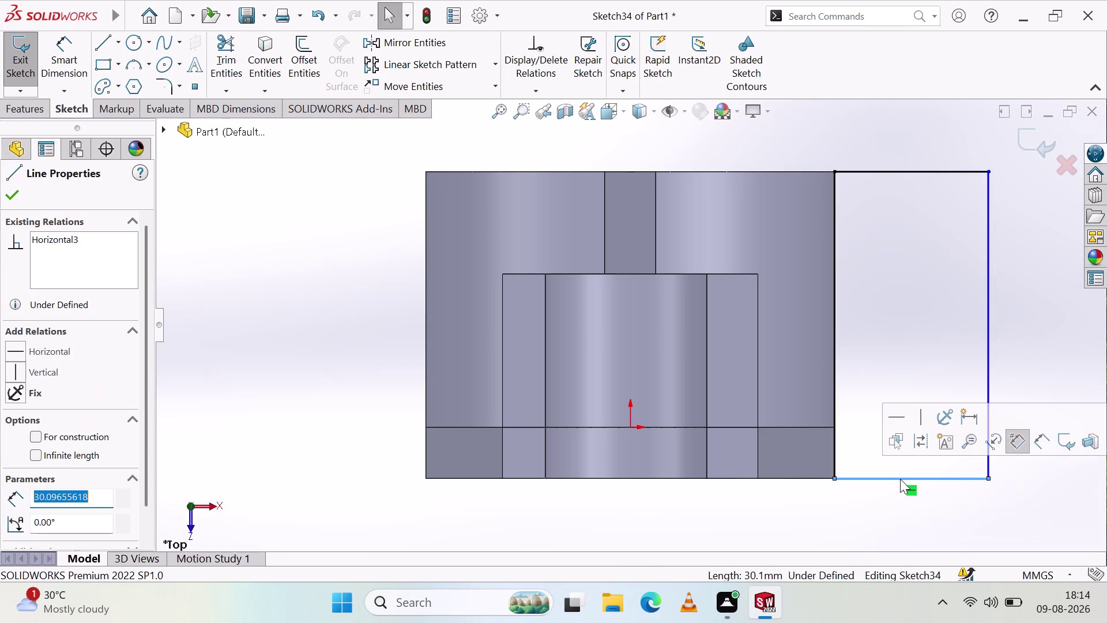
key(Delete)
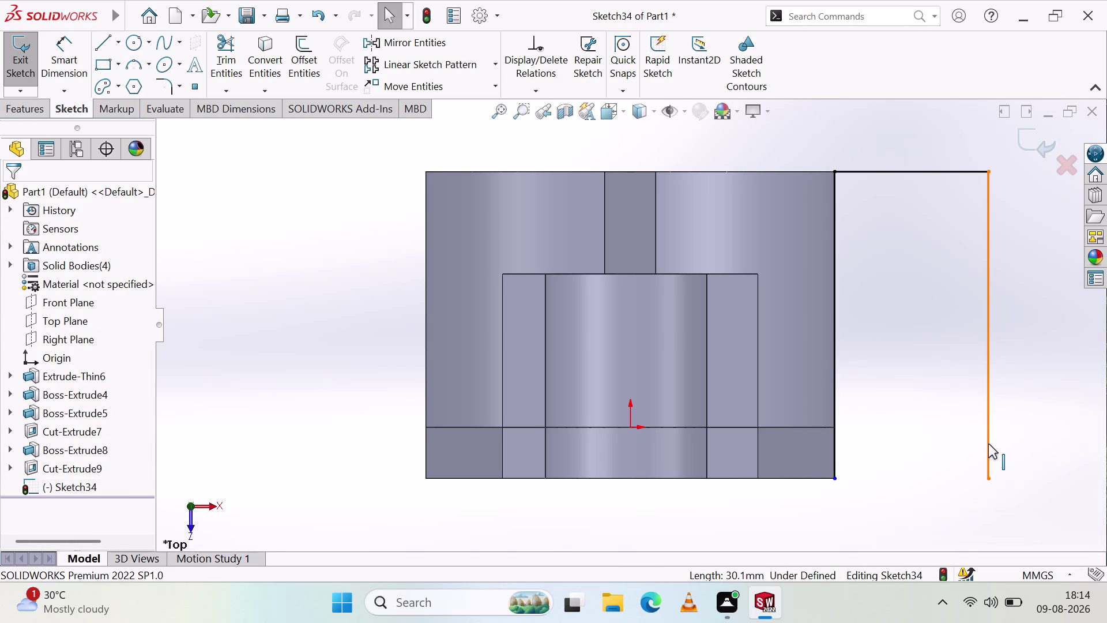
click(989, 441)
key(Delete)
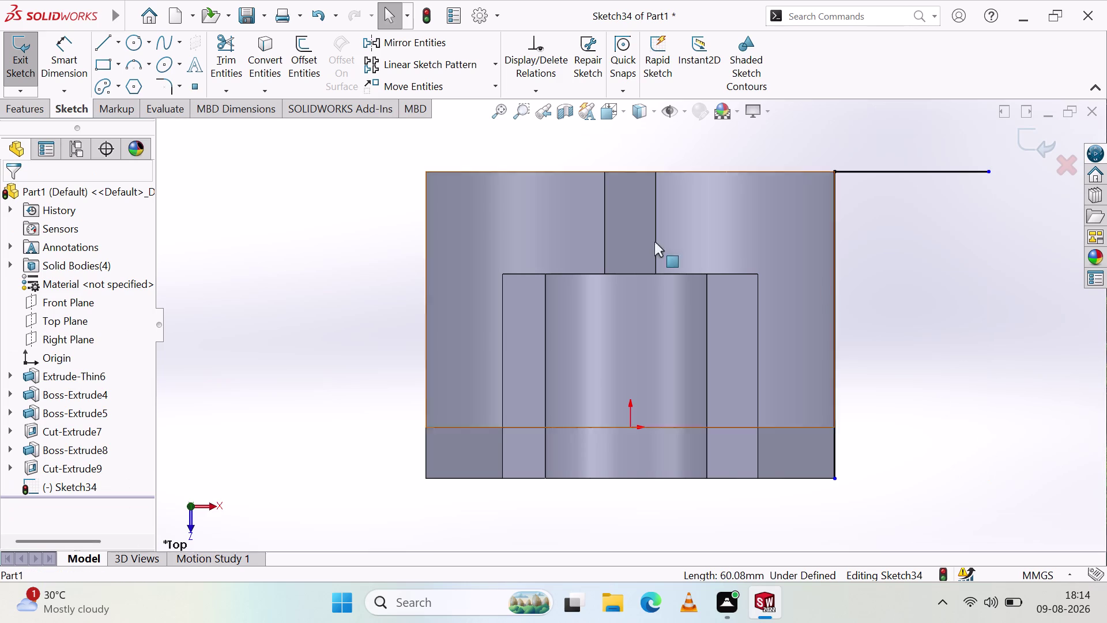
Redraw the bottom side about 30 mm across and the right side as lines.
click(100, 42)
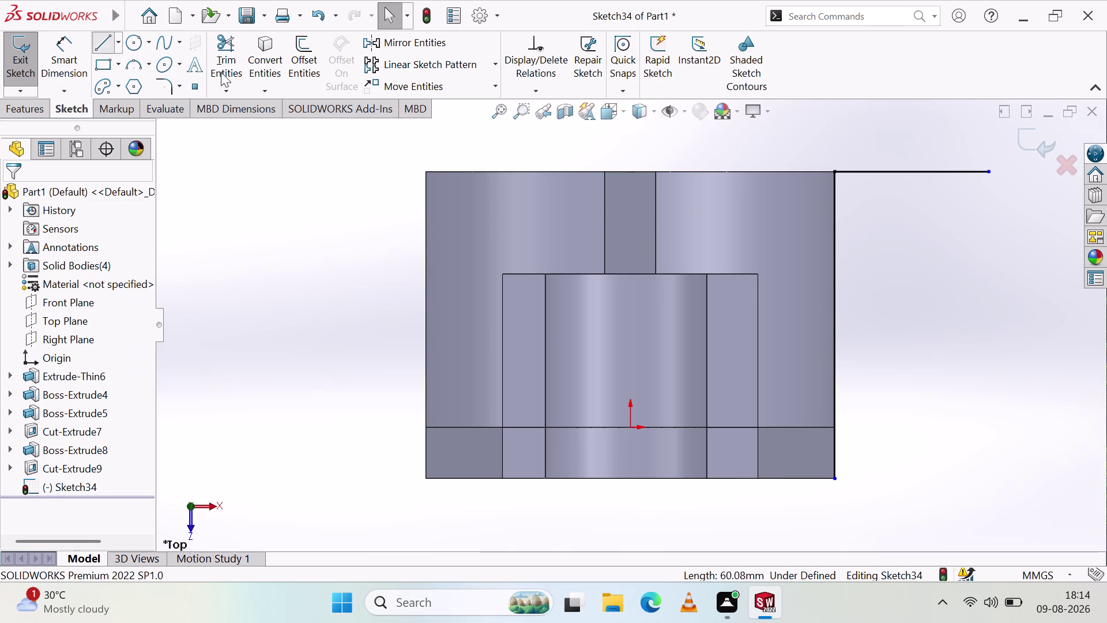
click(990, 171)
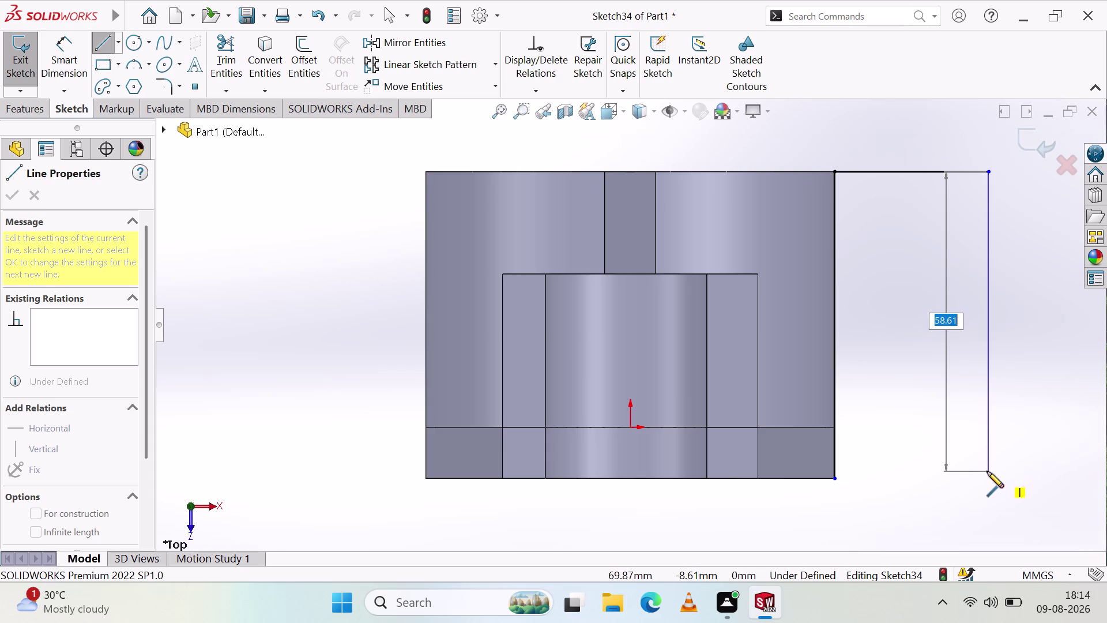
key(Escape)
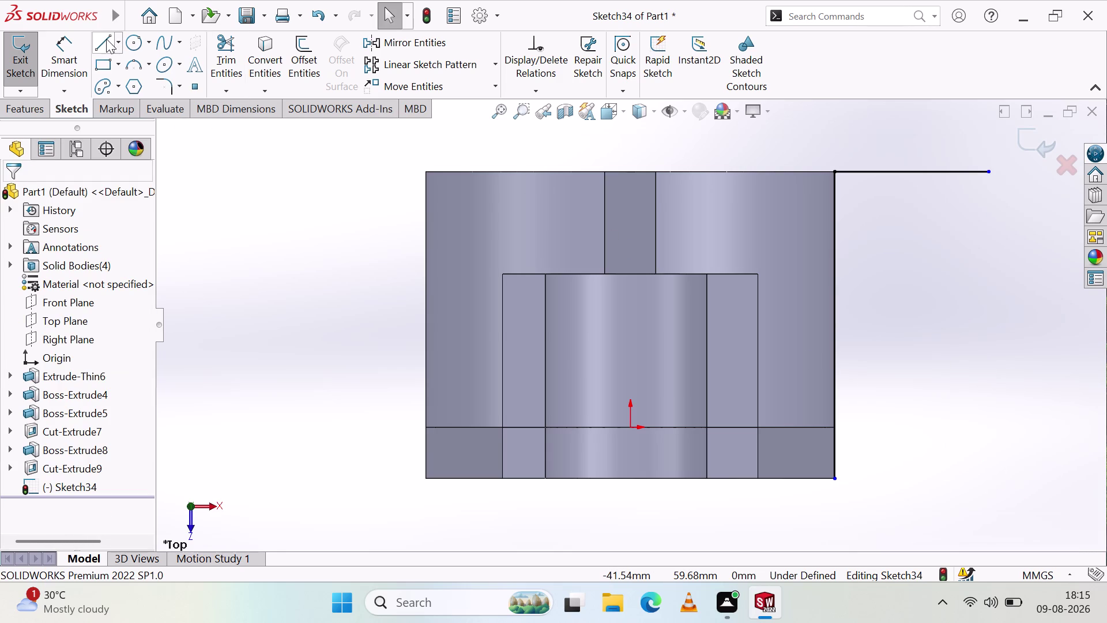
click(106, 38)
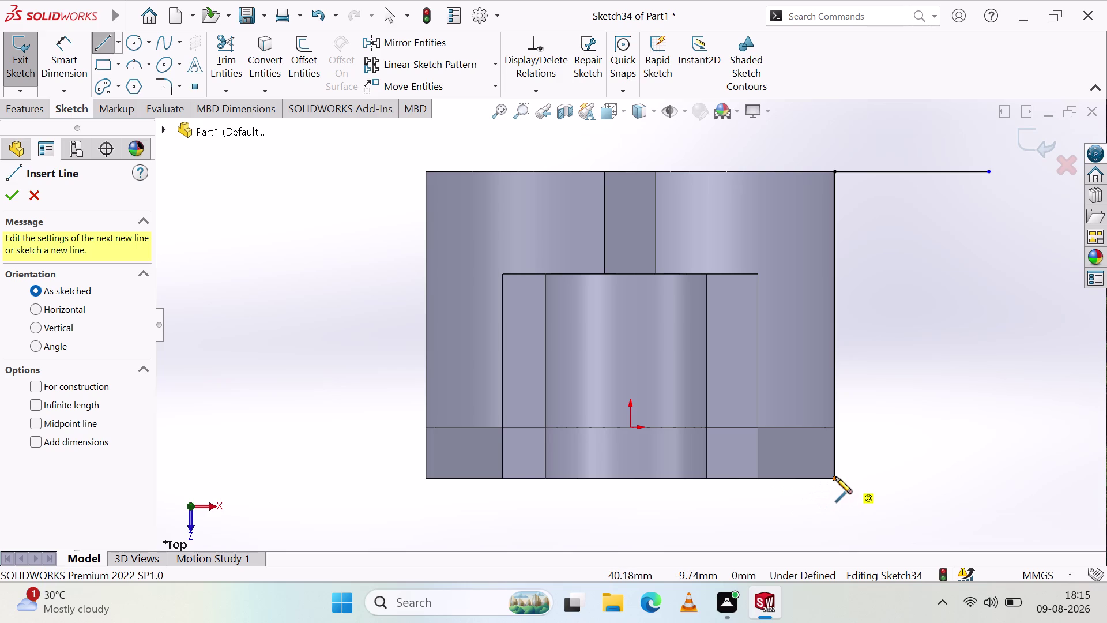
click(835, 477)
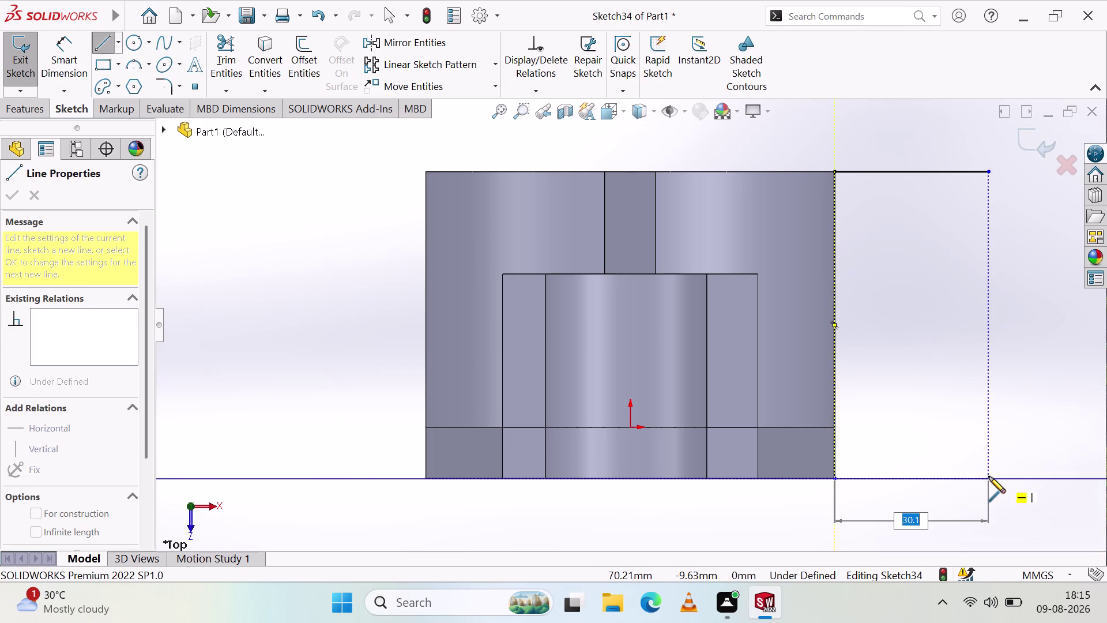
click(988, 477)
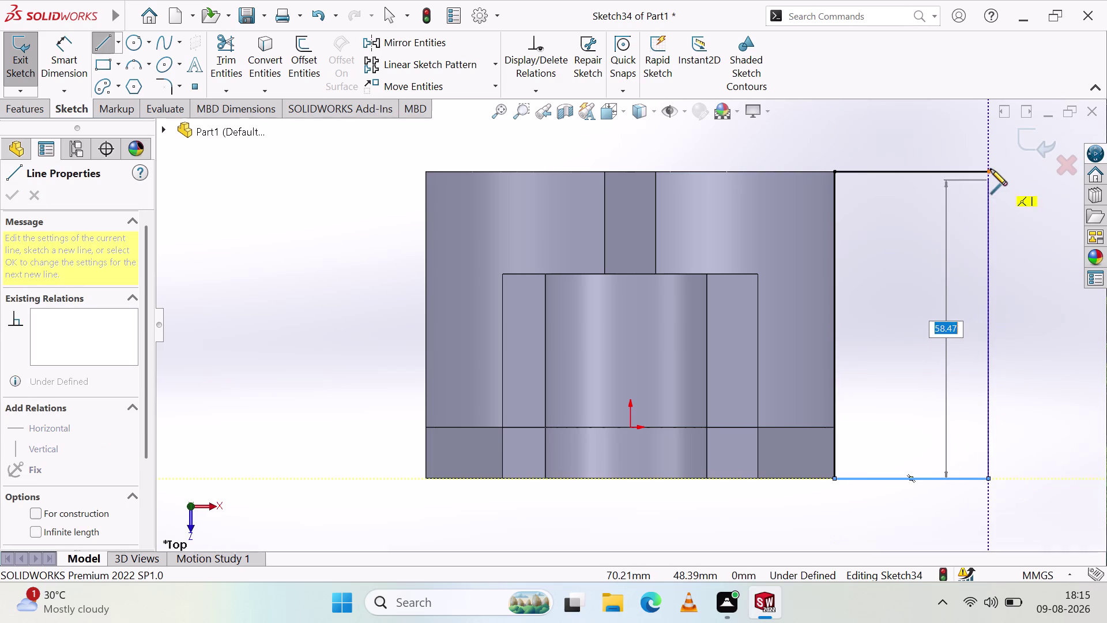
click(989, 172)
key(Escape)
key(Escape)
key(Escape)
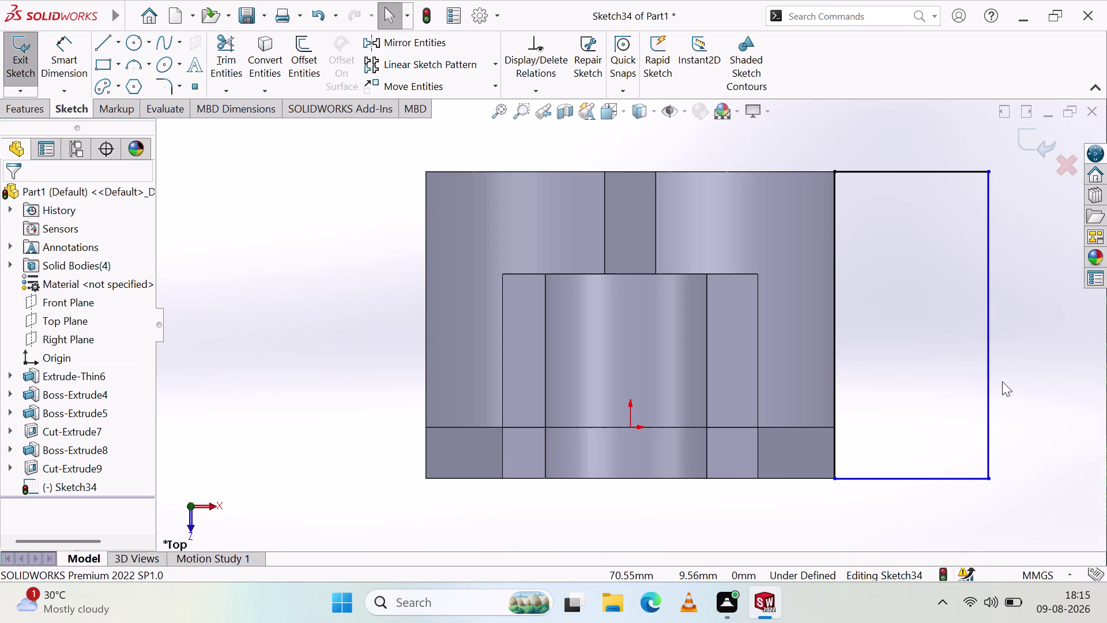
Add a vertical centreline through the origin.
scroll(up, 3)
scroll(down, 3)
scroll(up, 3)
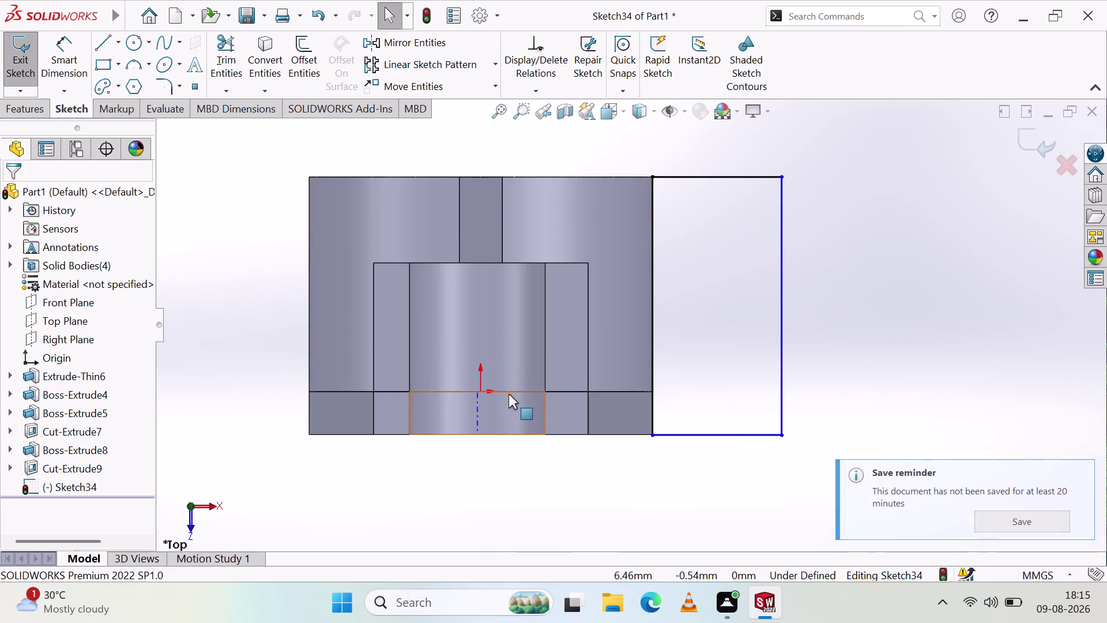
click(77, 64)
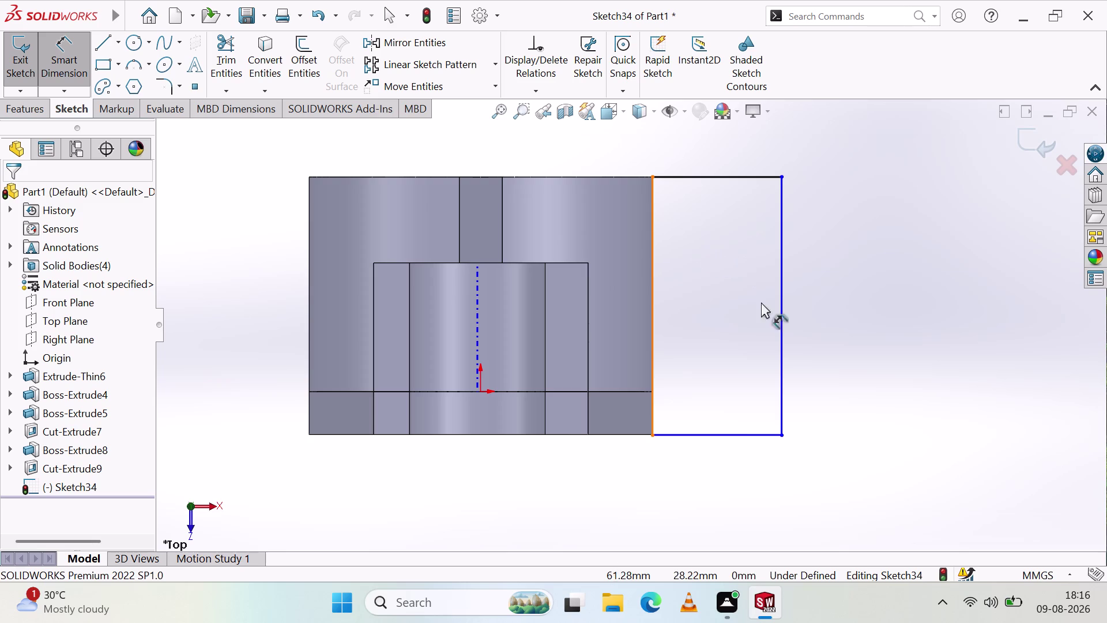
Dimension the rectangle's width to 40 mm.
click(755, 436)
click(573, 499)
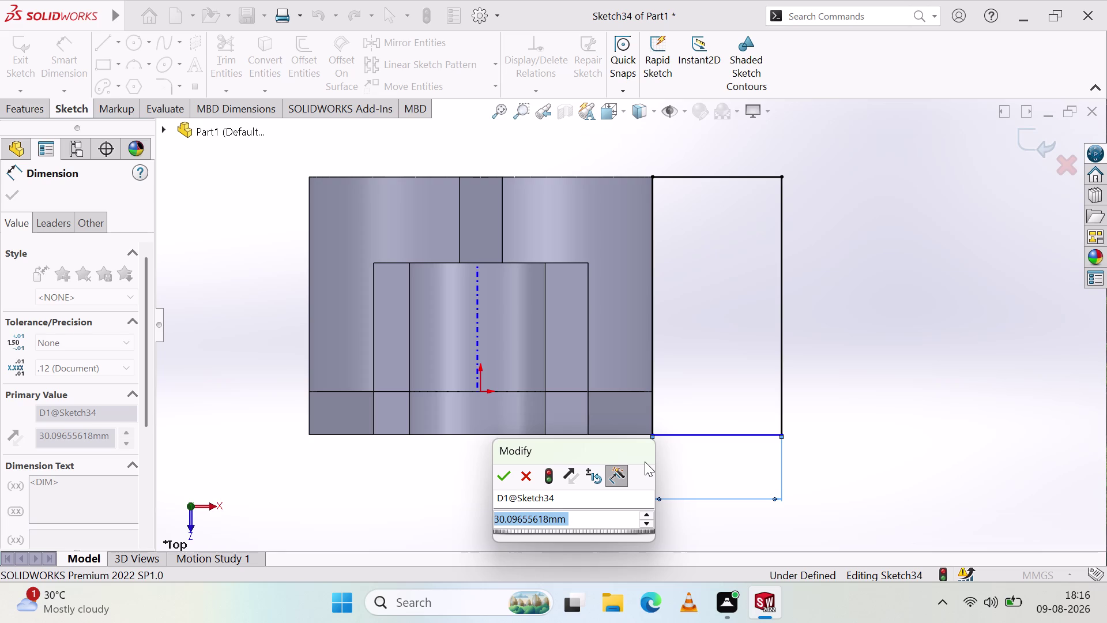
text(4)
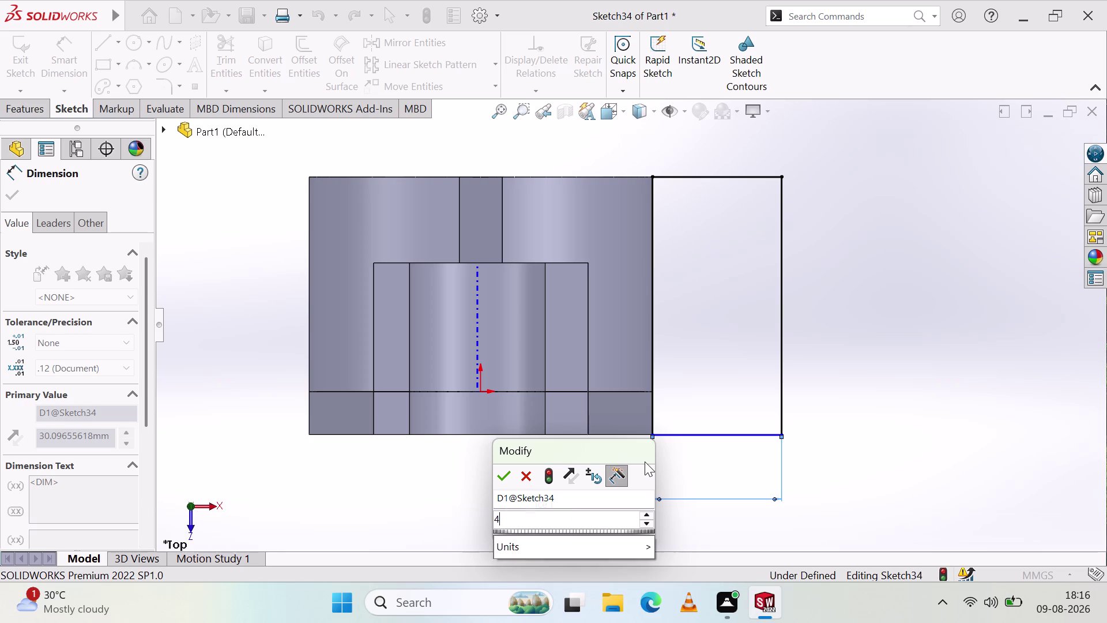
text(0)
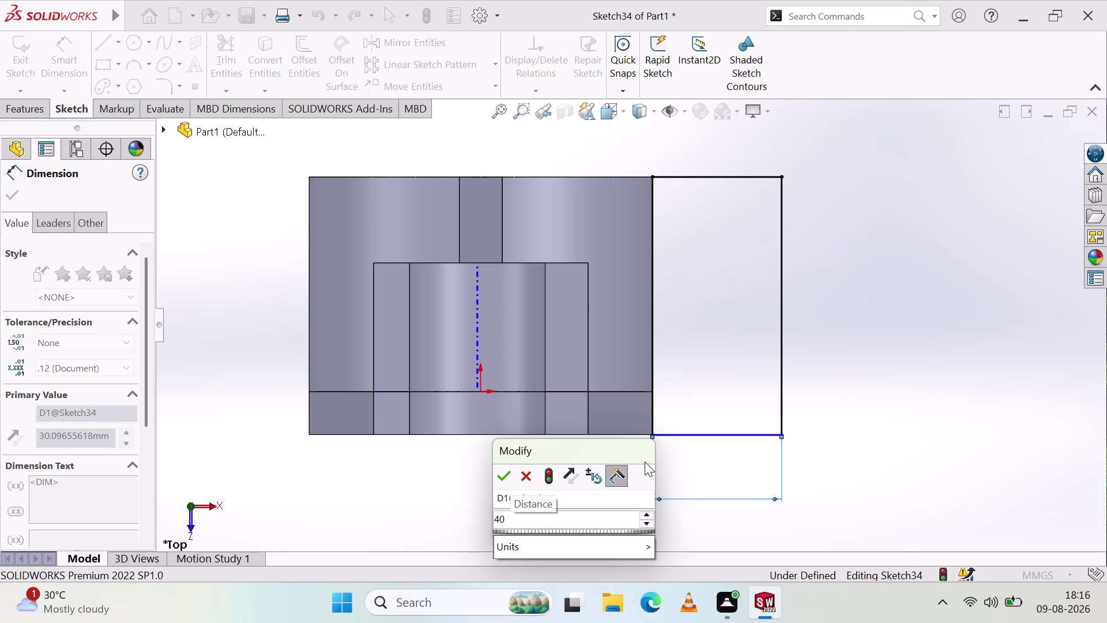
key(Return)
click(429, 460)
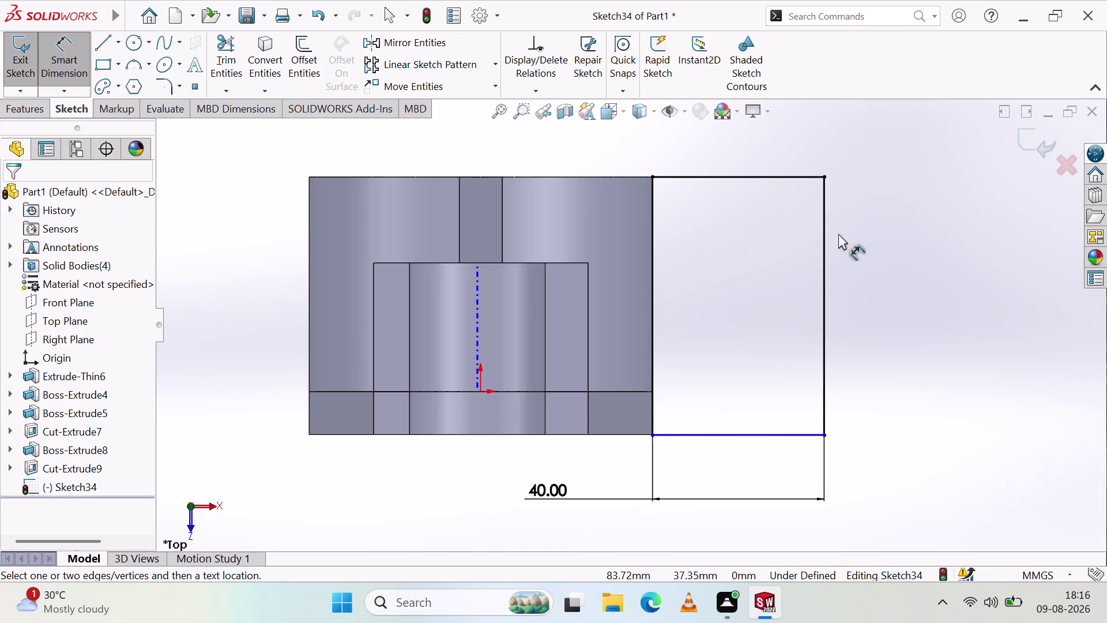
Dimension the rectangle's height to 60 mm and exit the sketch.
click(823, 254)
click(886, 265)
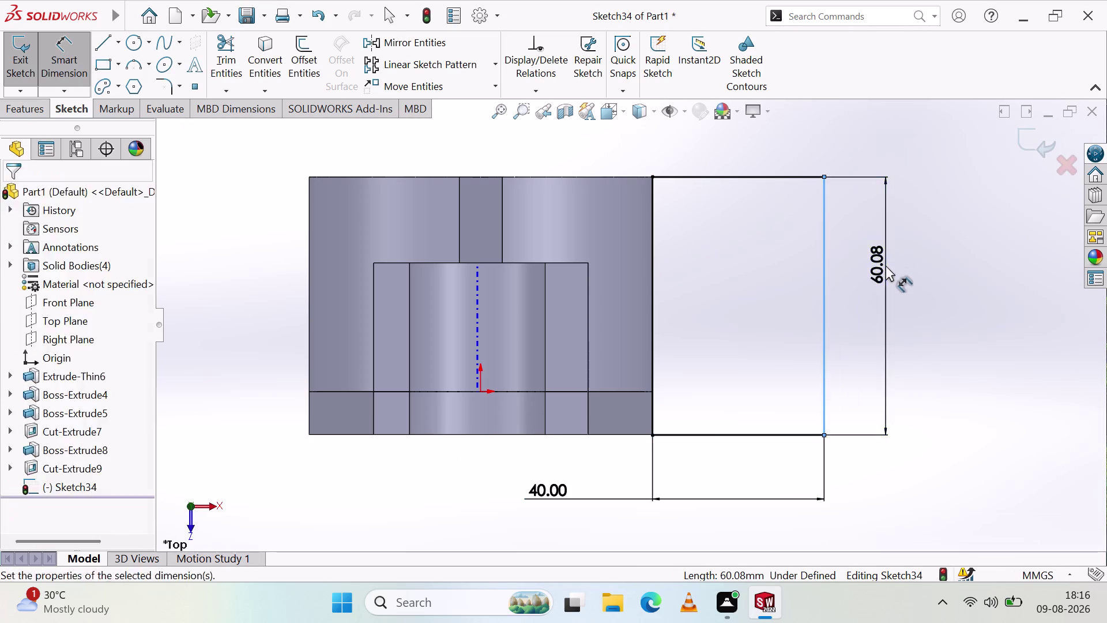
text(60)
key(Return)
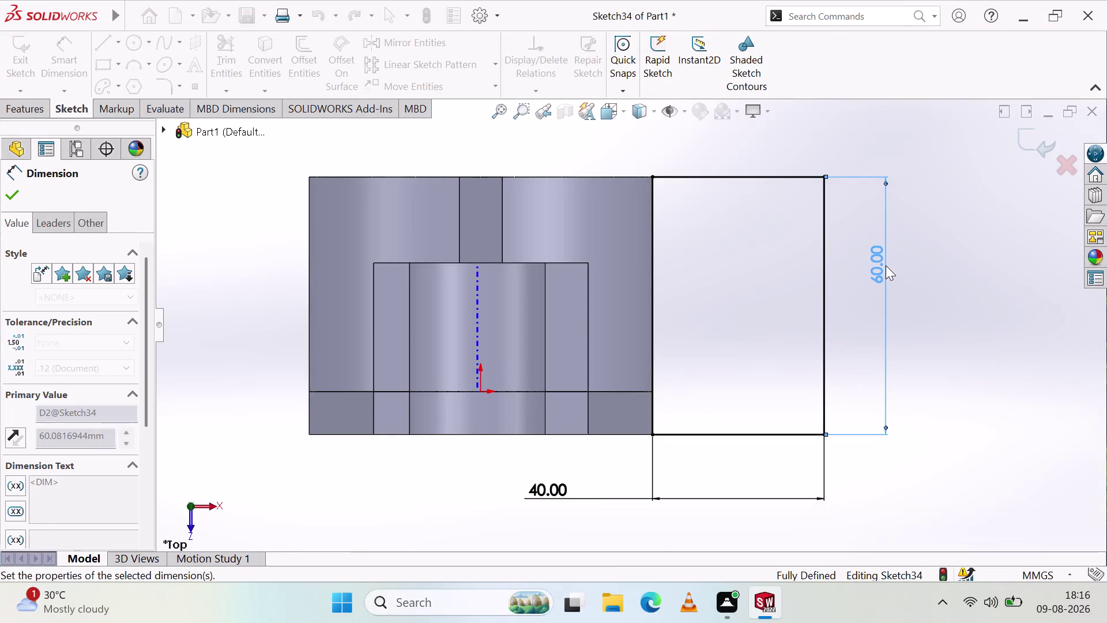
click(942, 337)
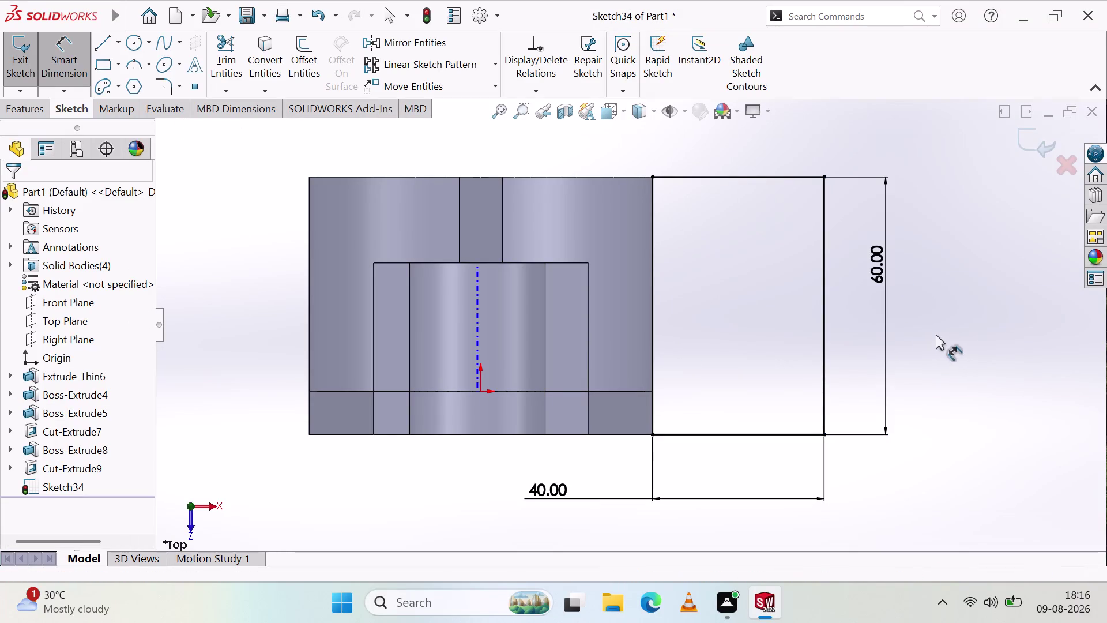
drag(875, 259, 869, 300)
click(946, 316)
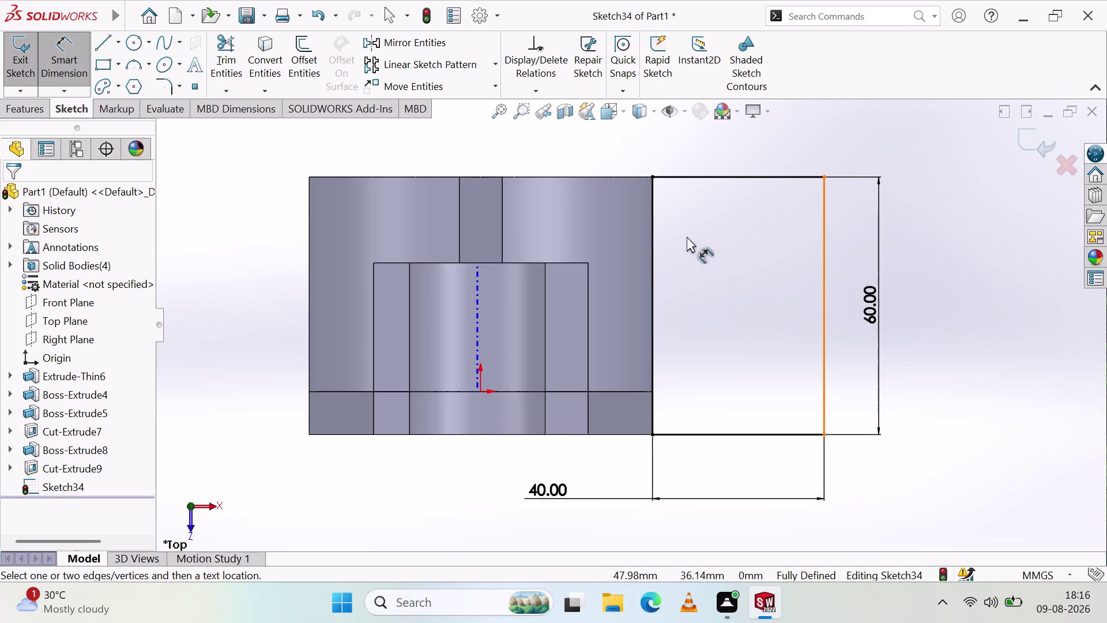
click(912, 356)
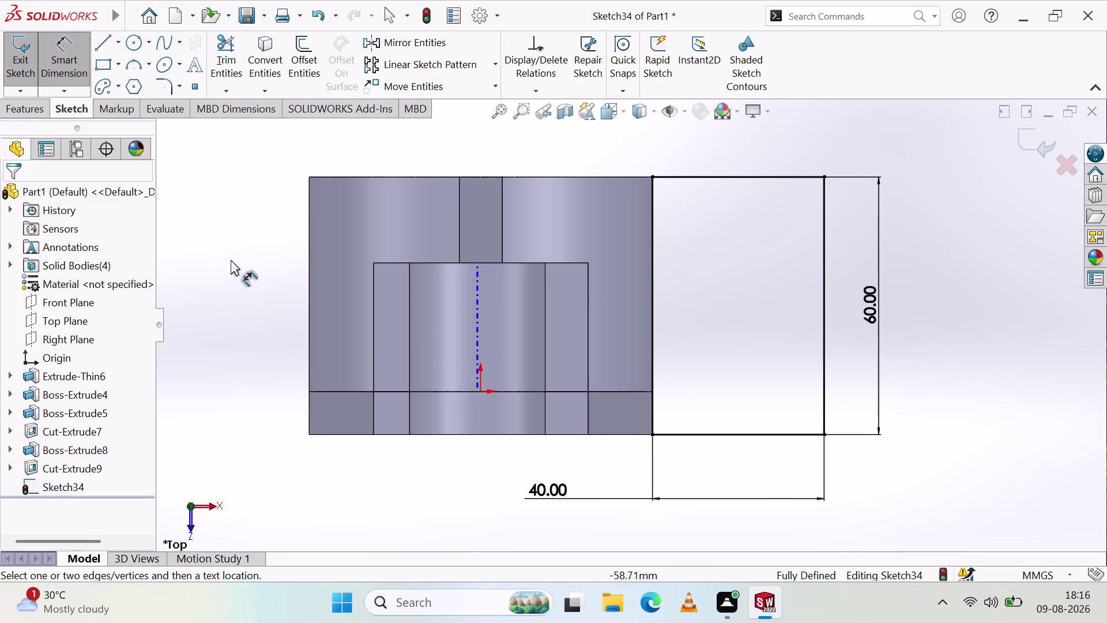
key(Escape)
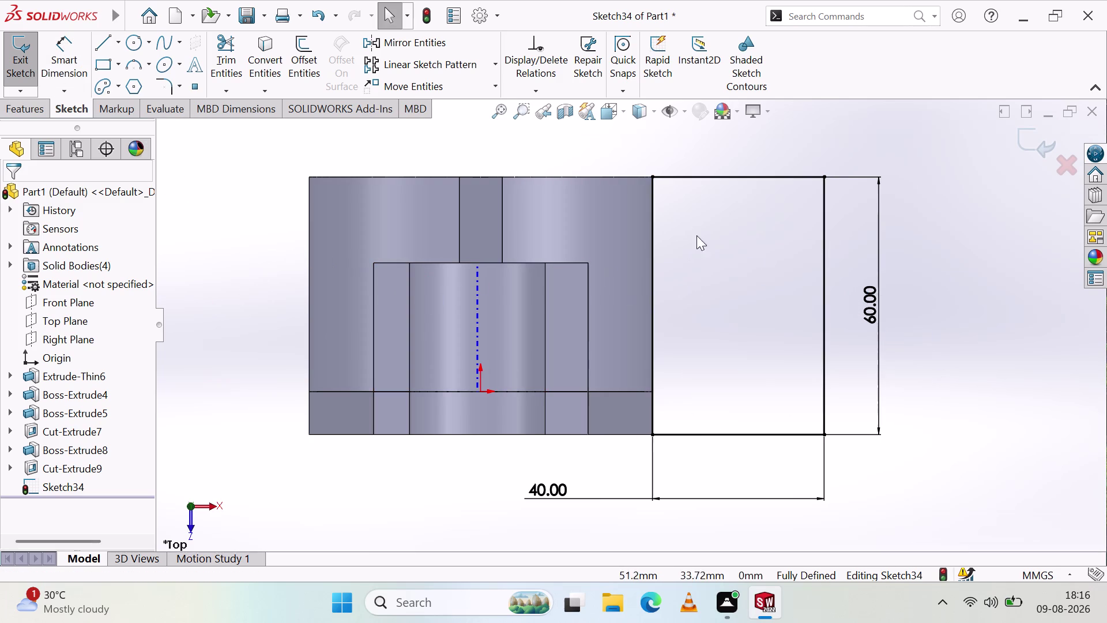
click(22, 70)
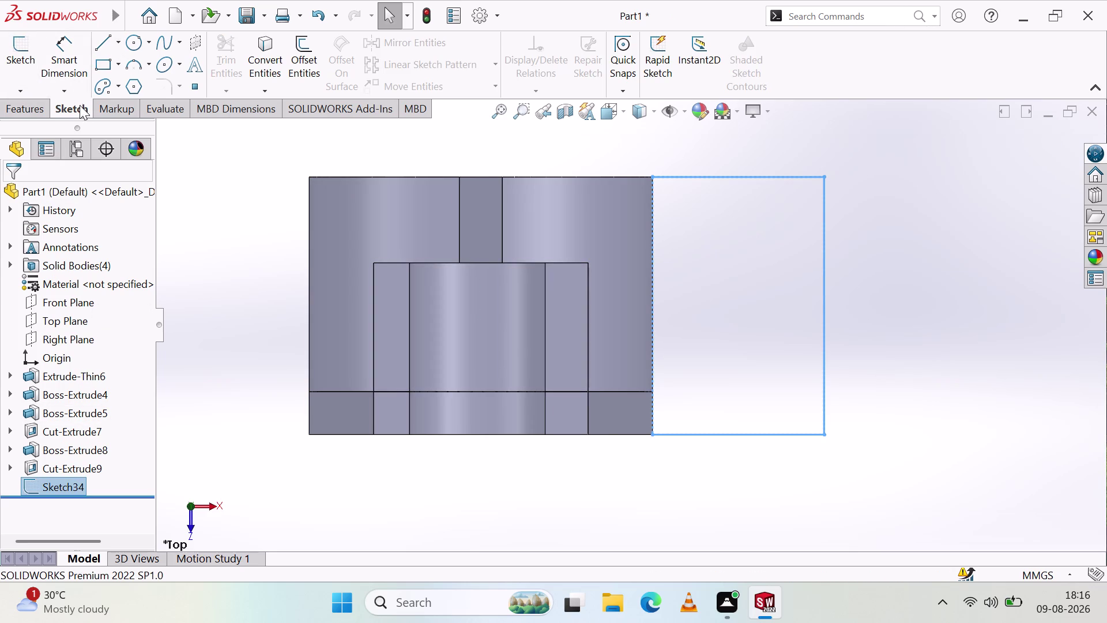
Extrude Sketch34 10 mm blind into Boss-Extrude11 and select the plate's face.
click(39, 110)
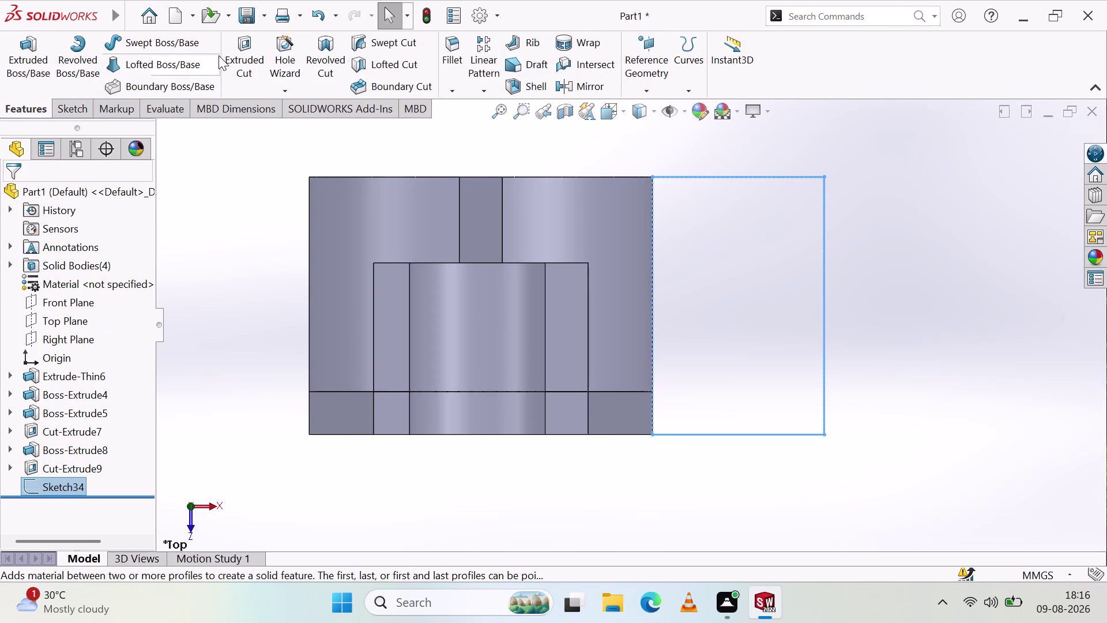
click(38, 67)
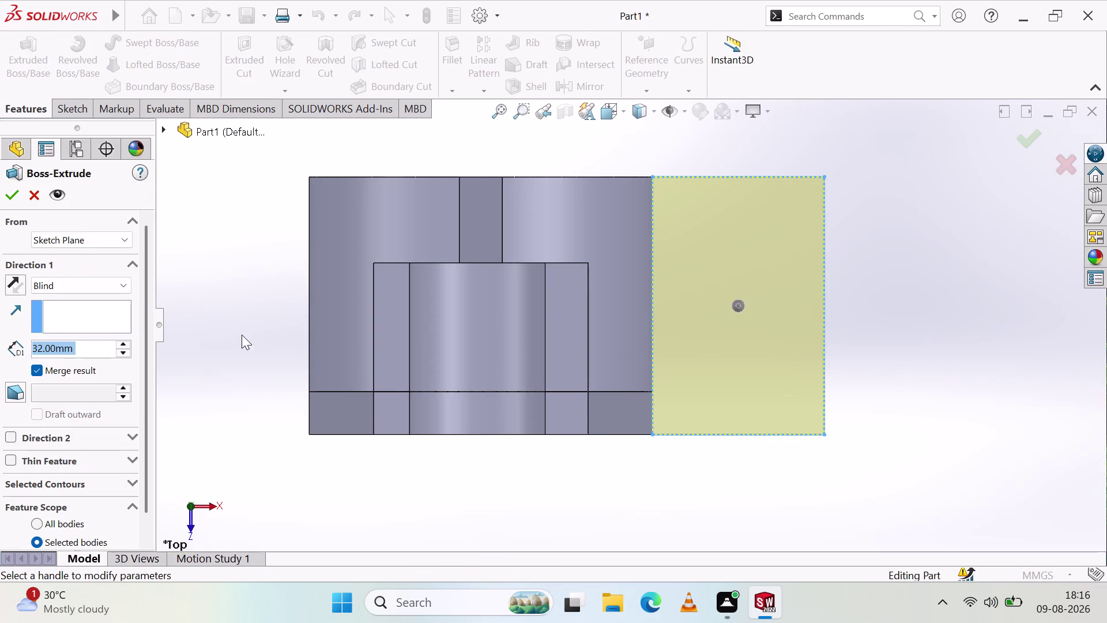
middle_drag(754, 354, 745, 267)
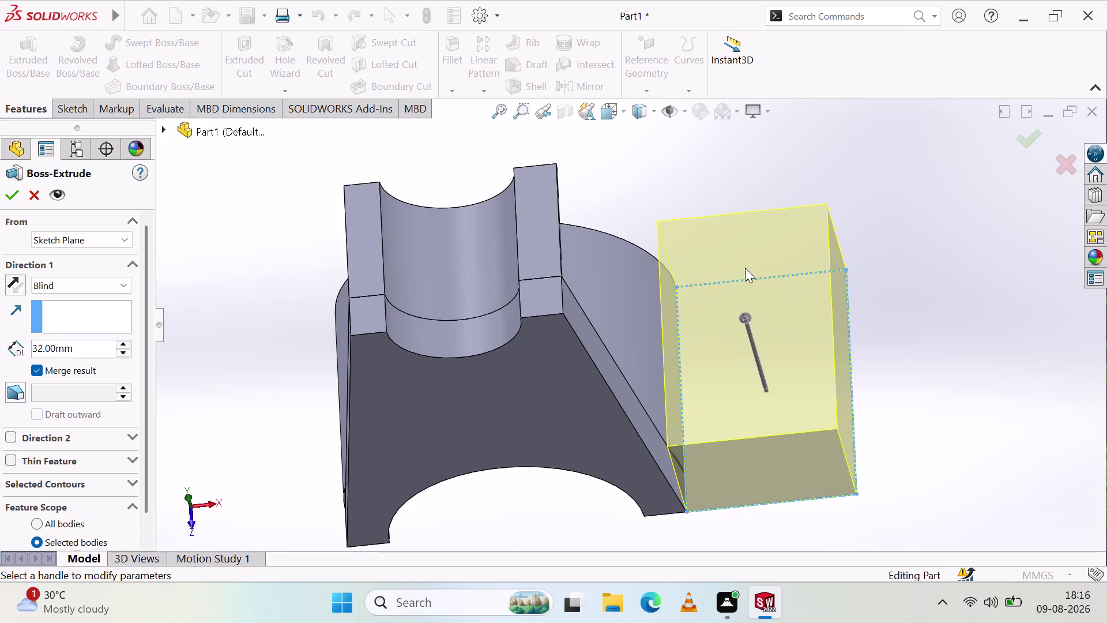
click(121, 354)
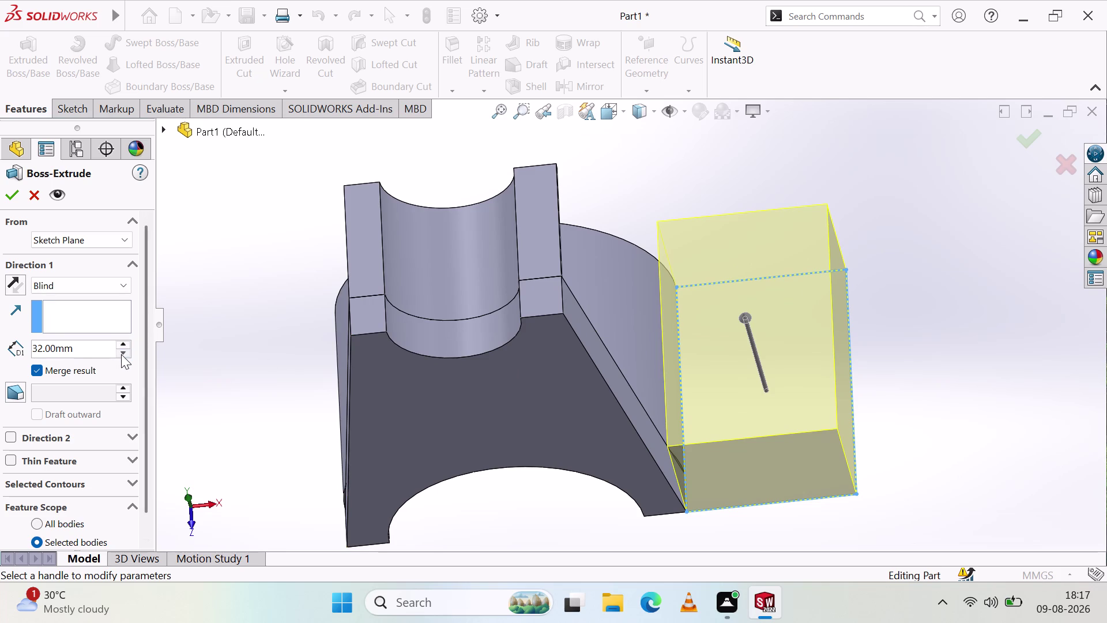
click(121, 354)
text(1)
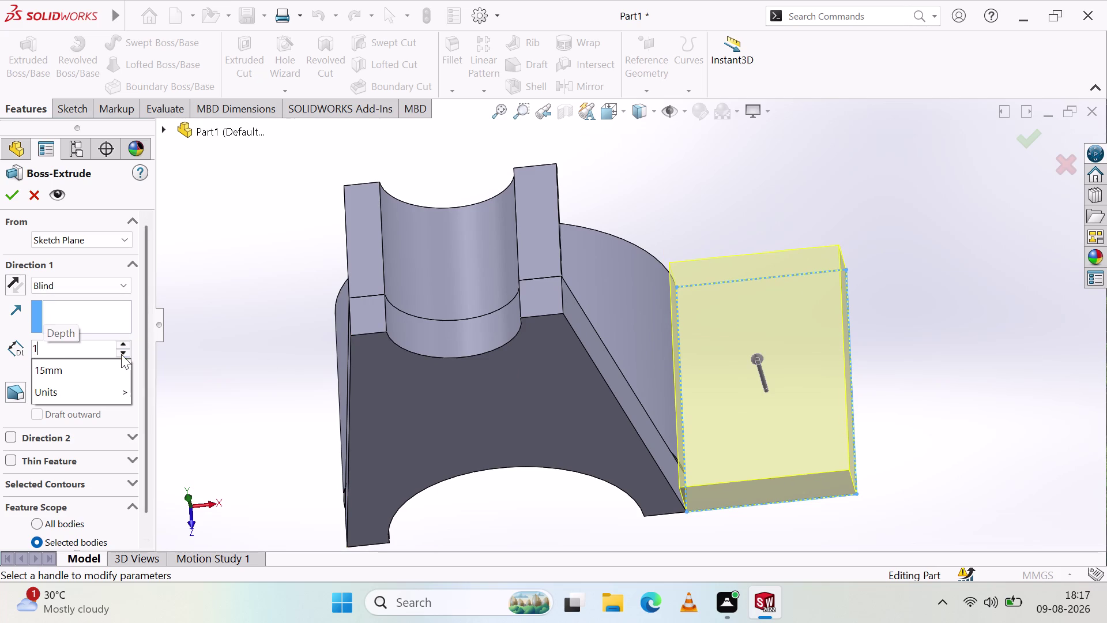
text(0)
click(14, 192)
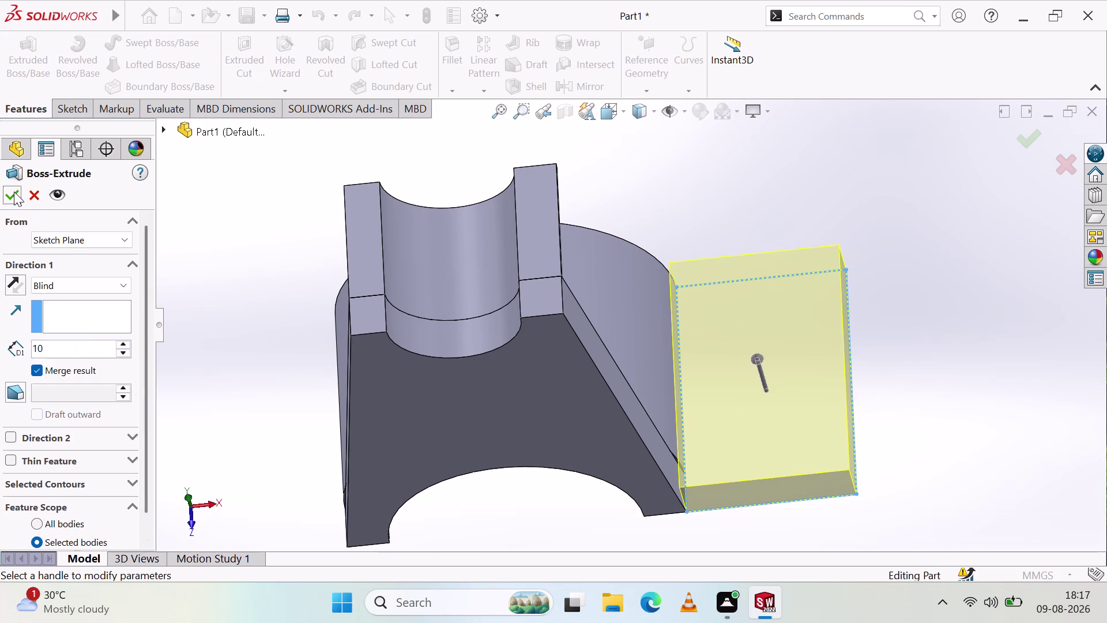
click(14, 191)
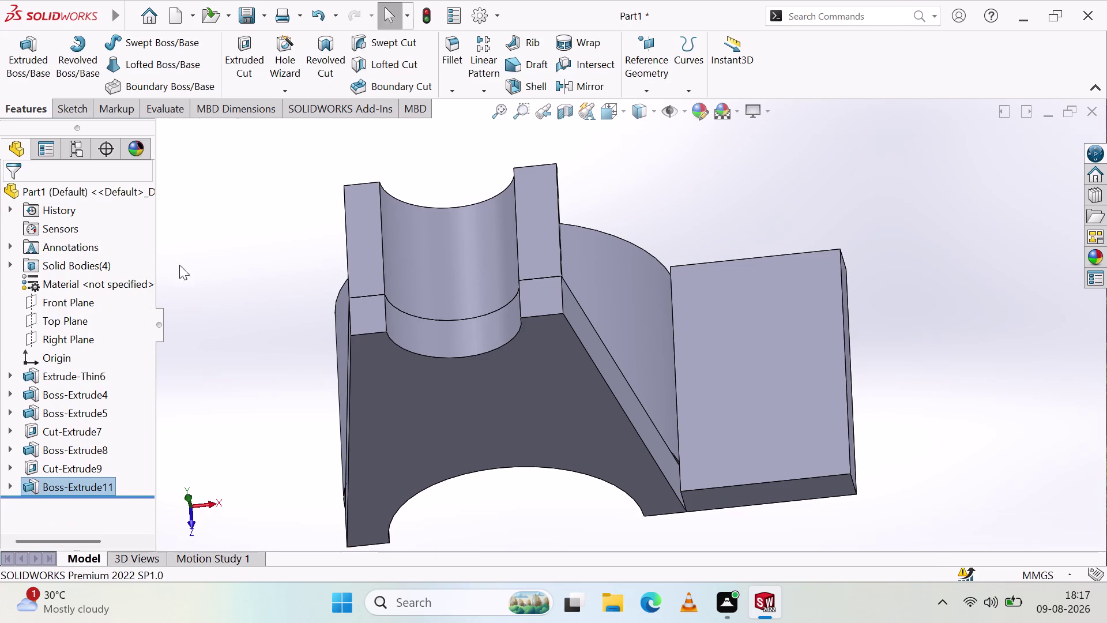
click(238, 243)
middle_drag(673, 325, 685, 400)
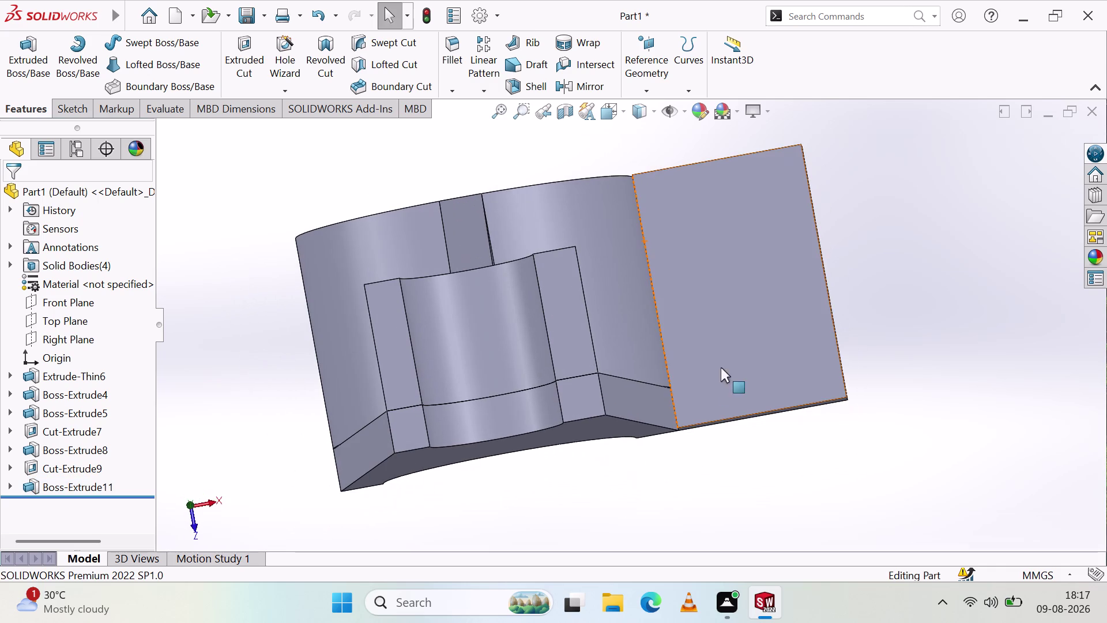
click(762, 337)
Start a new sketch on the plate's flat face.
click(70, 100)
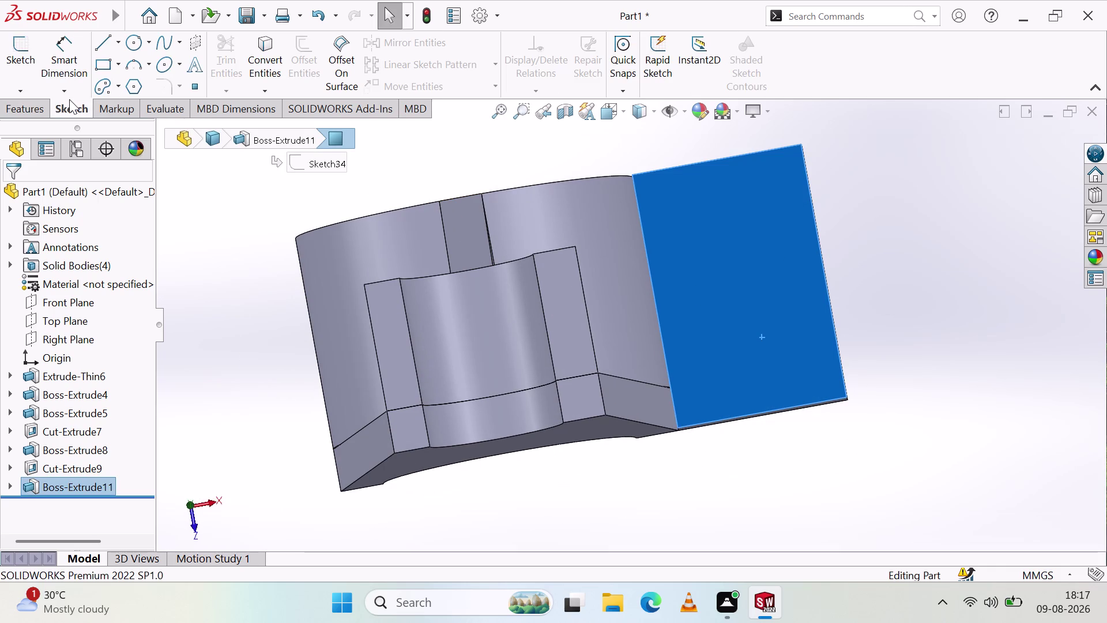
click(35, 73)
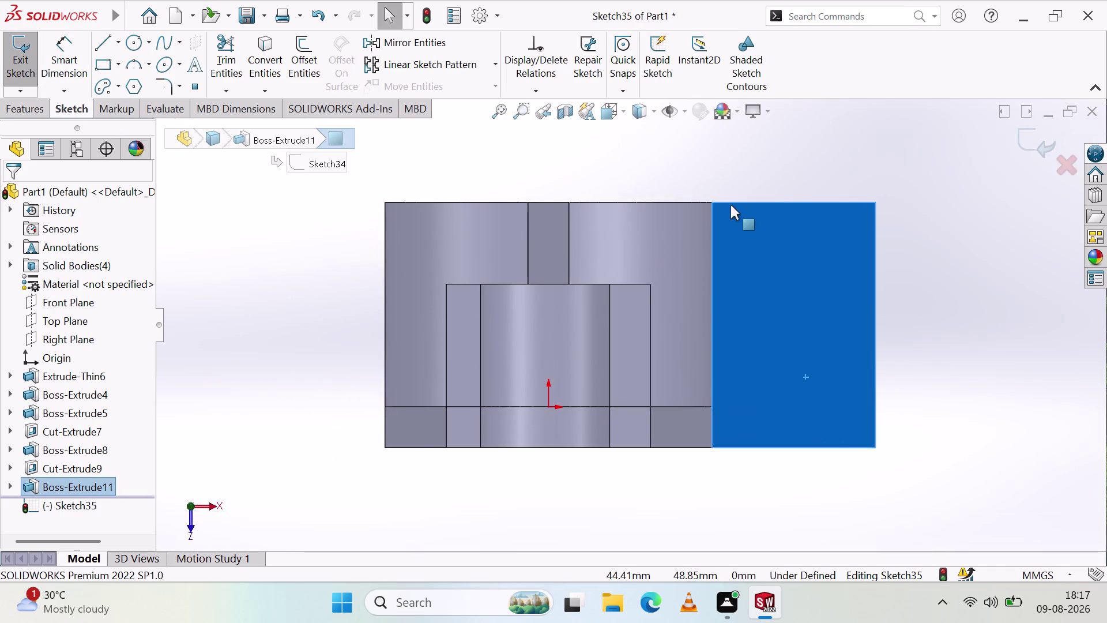
scroll(down, 3)
scroll(up, 3)
scroll(down, 3)
scroll(up, 3)
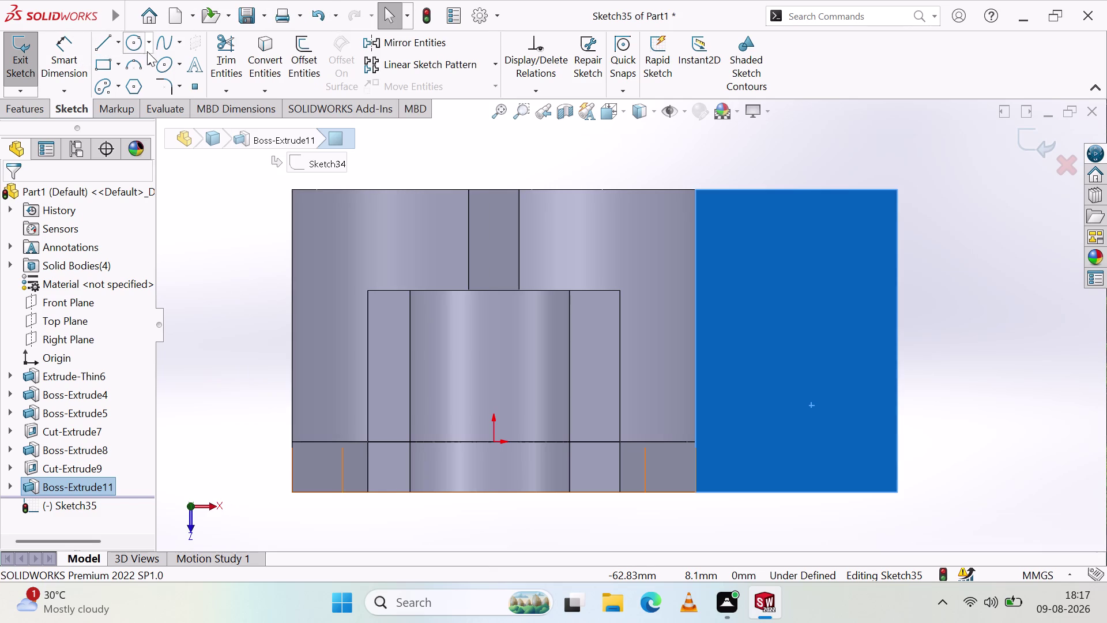
Draw a three-point arc across the plate, then delete it.
click(136, 65)
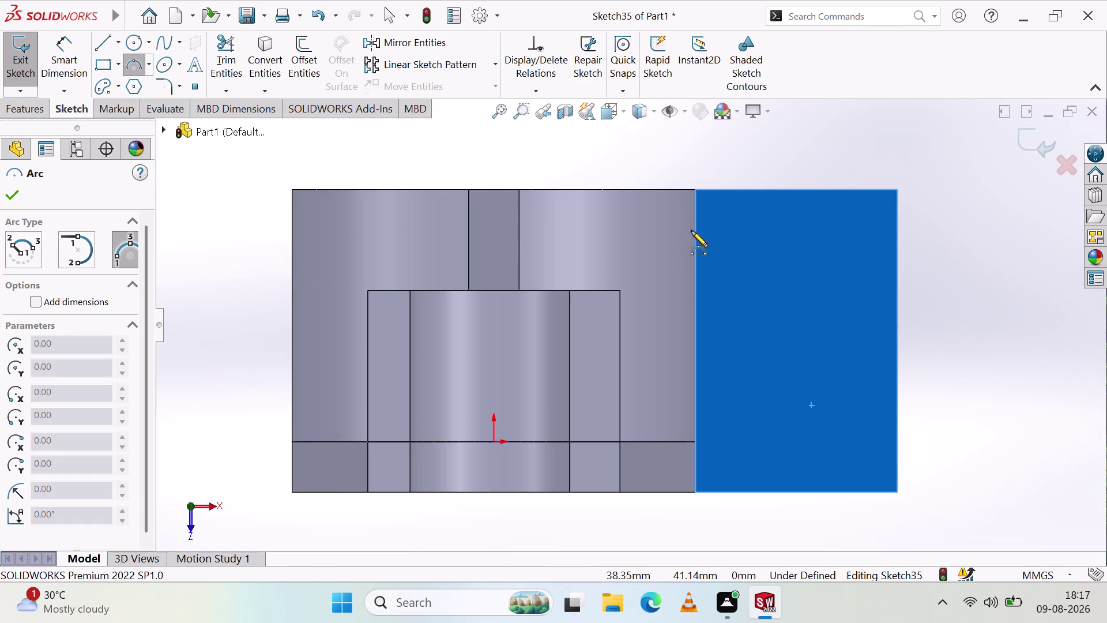
click(692, 189)
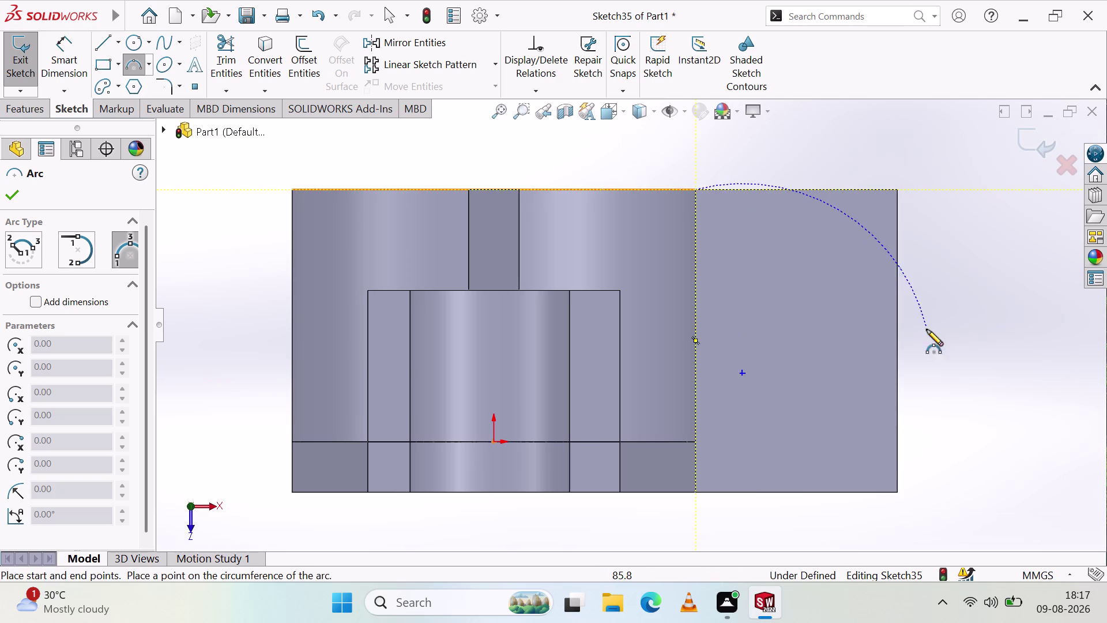
click(695, 492)
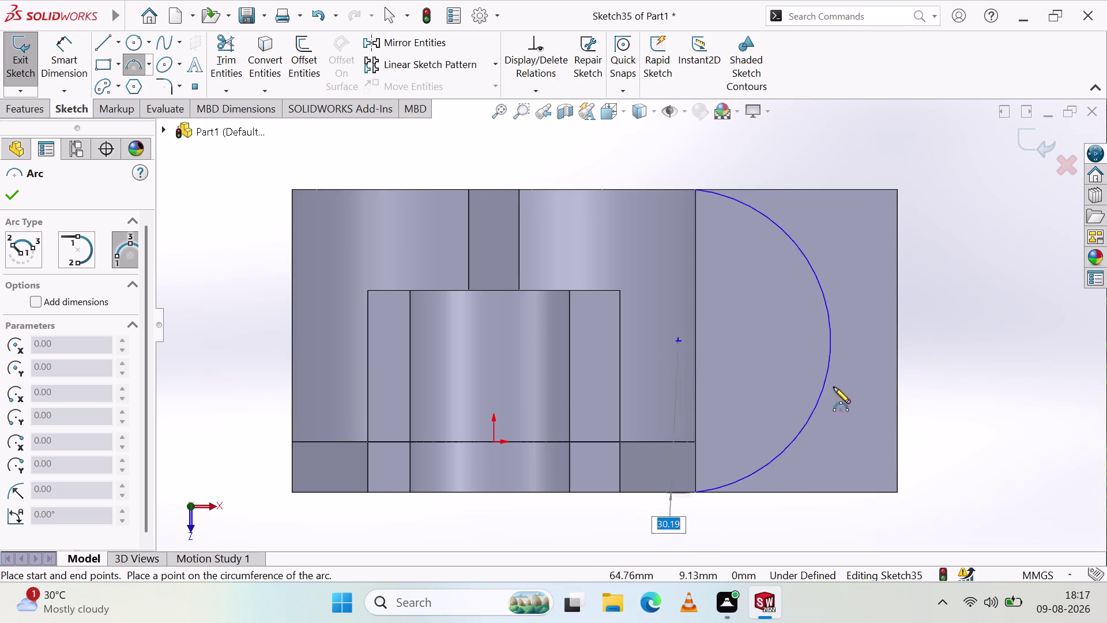
click(898, 339)
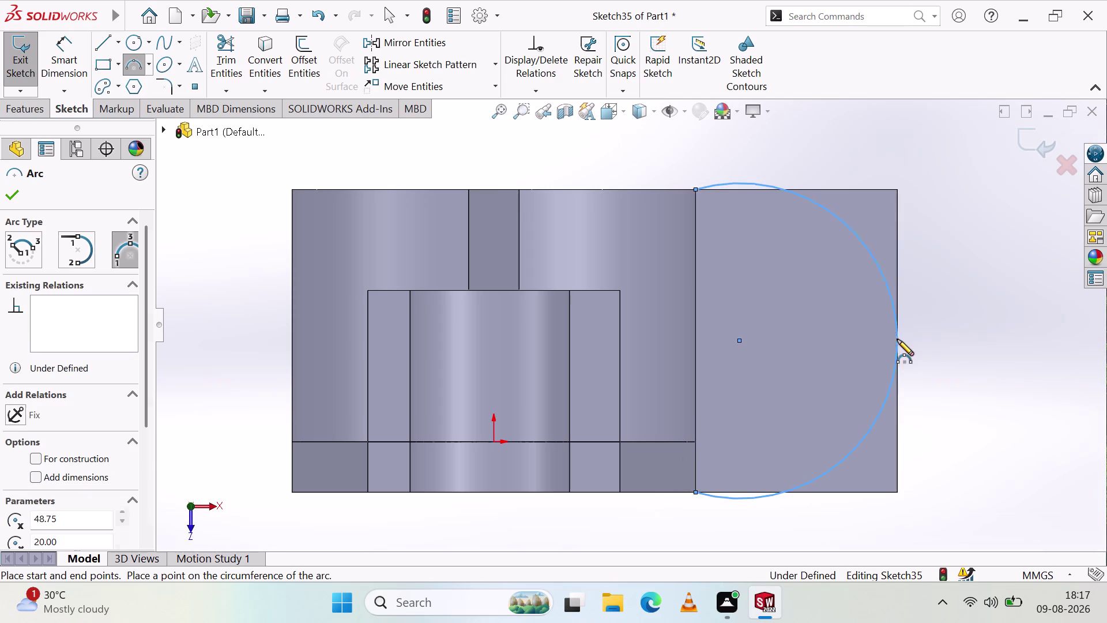
key(Escape)
key(Escape)
key(Escape)
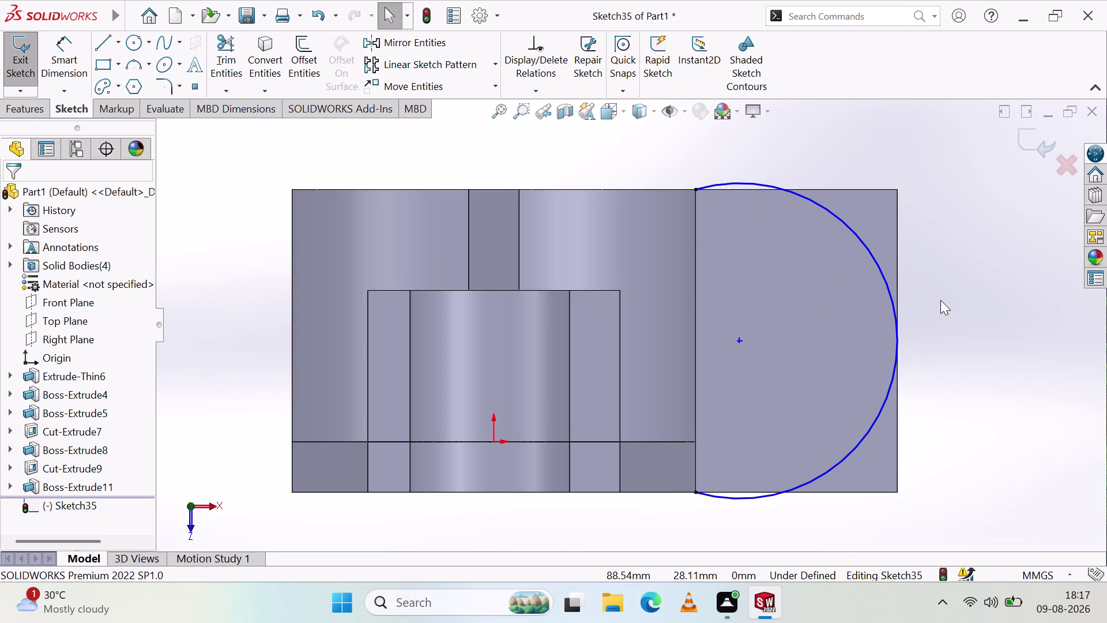
click(878, 266)
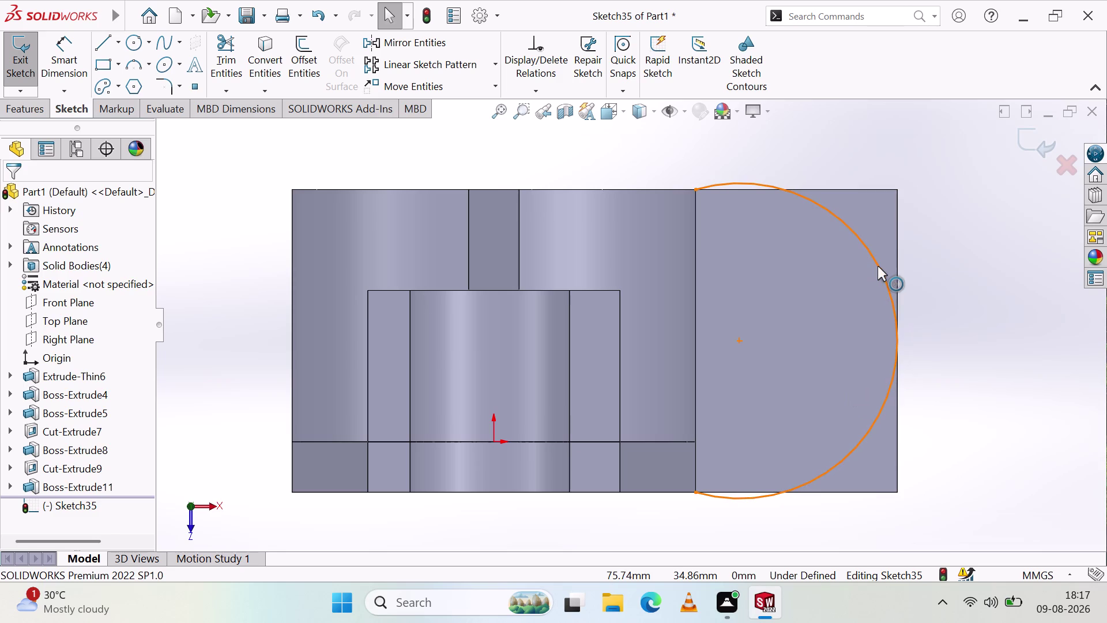
key(Delete)
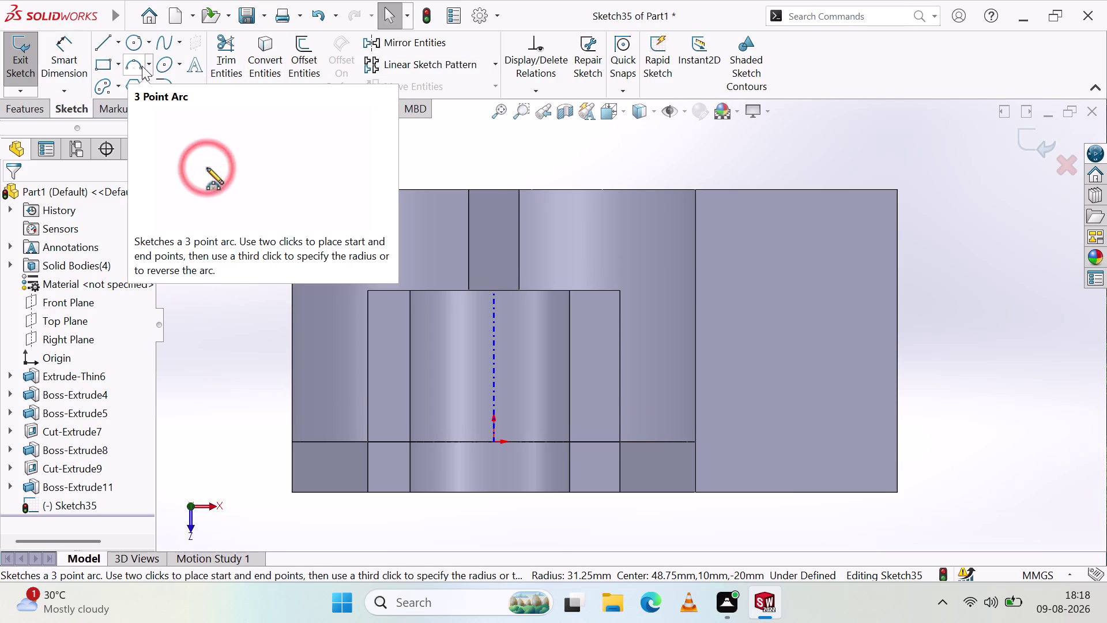
Draw trial vertical and horizontal lines across the right-hand block.
click(106, 41)
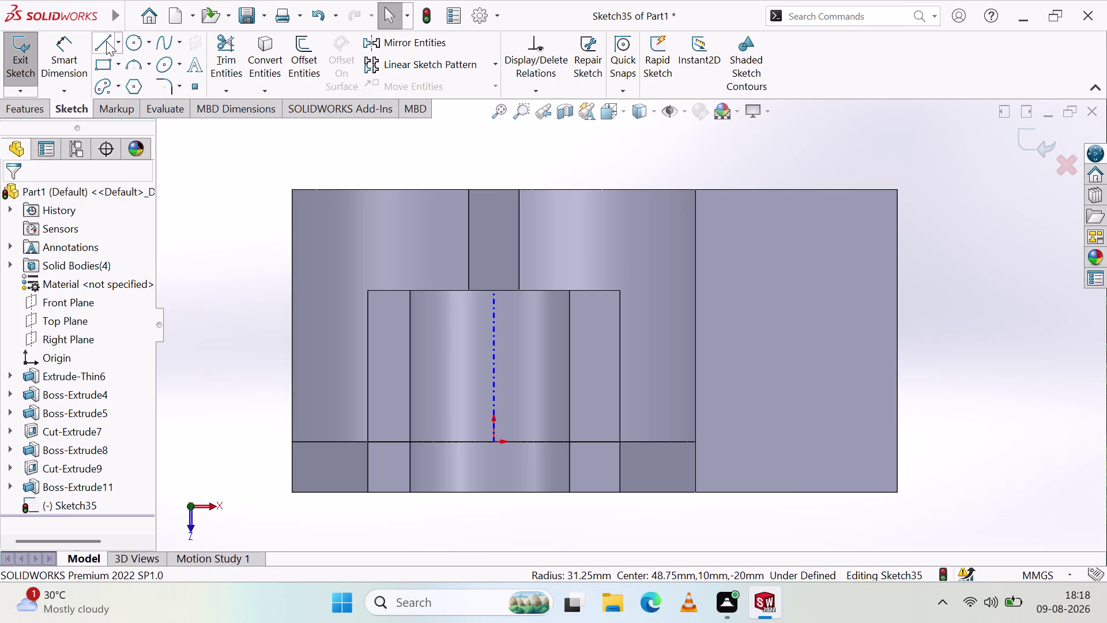
click(796, 188)
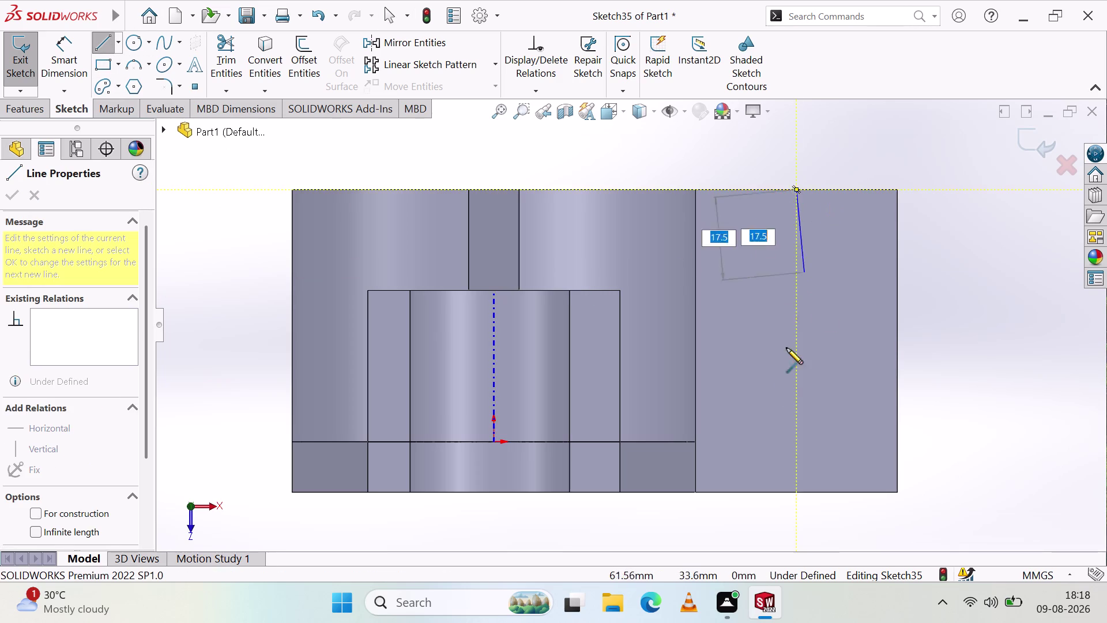
click(796, 492)
key(Escape)
key(Escape)
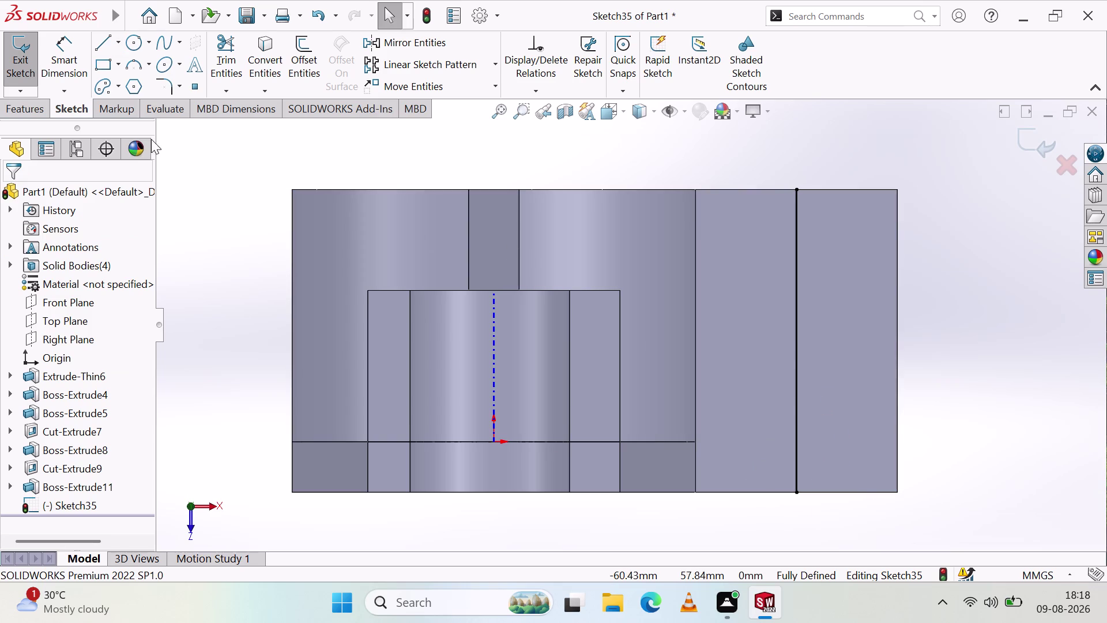
click(101, 38)
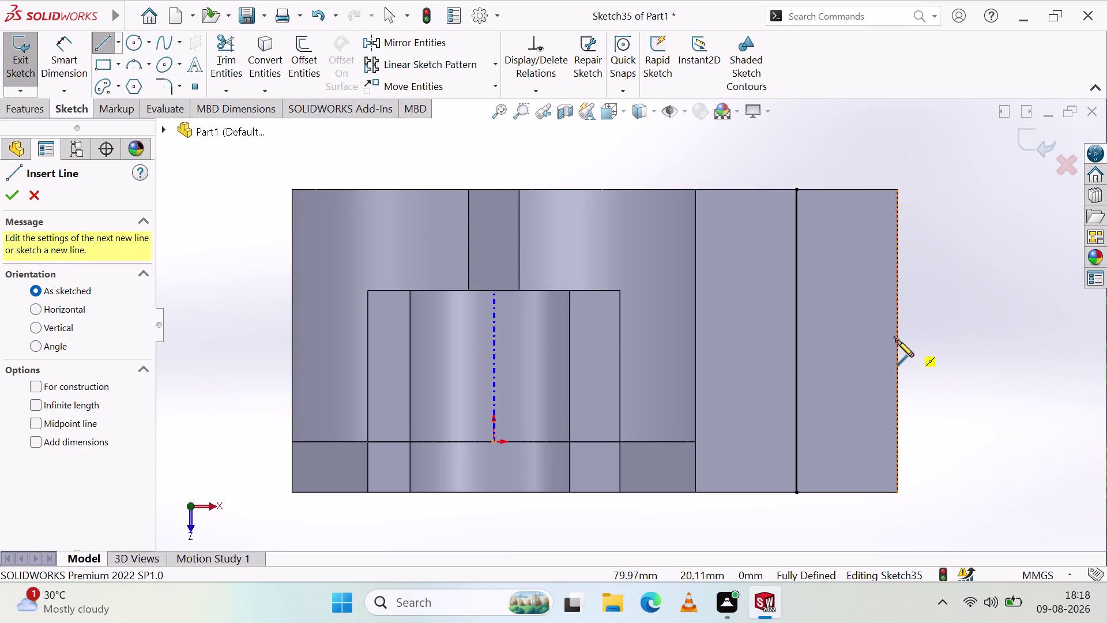
click(897, 340)
click(696, 341)
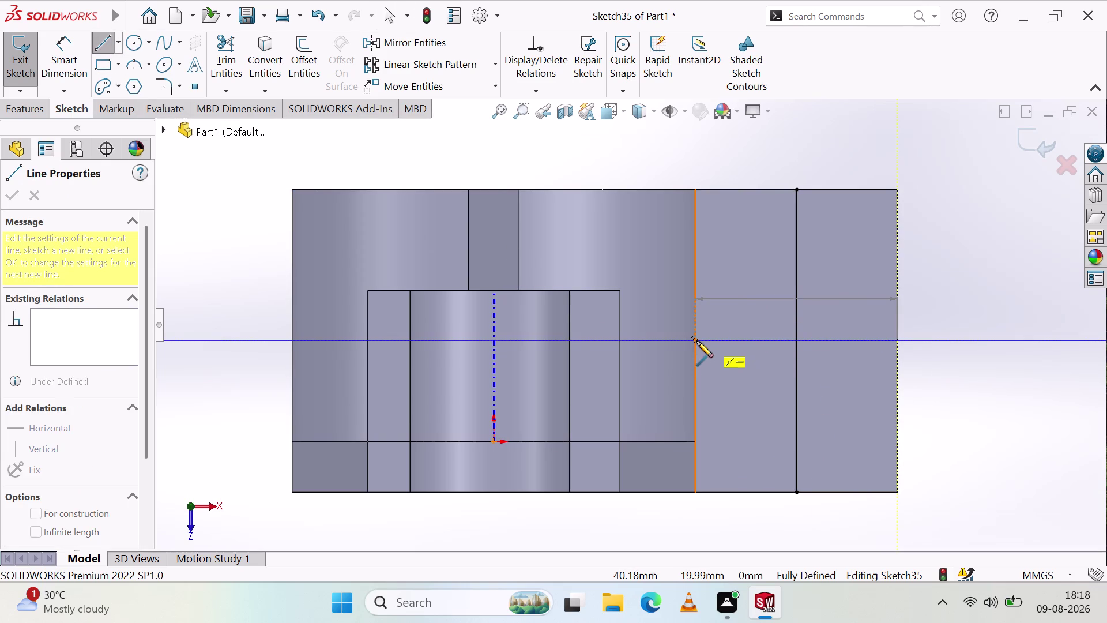
key(Escape)
key(Escape)
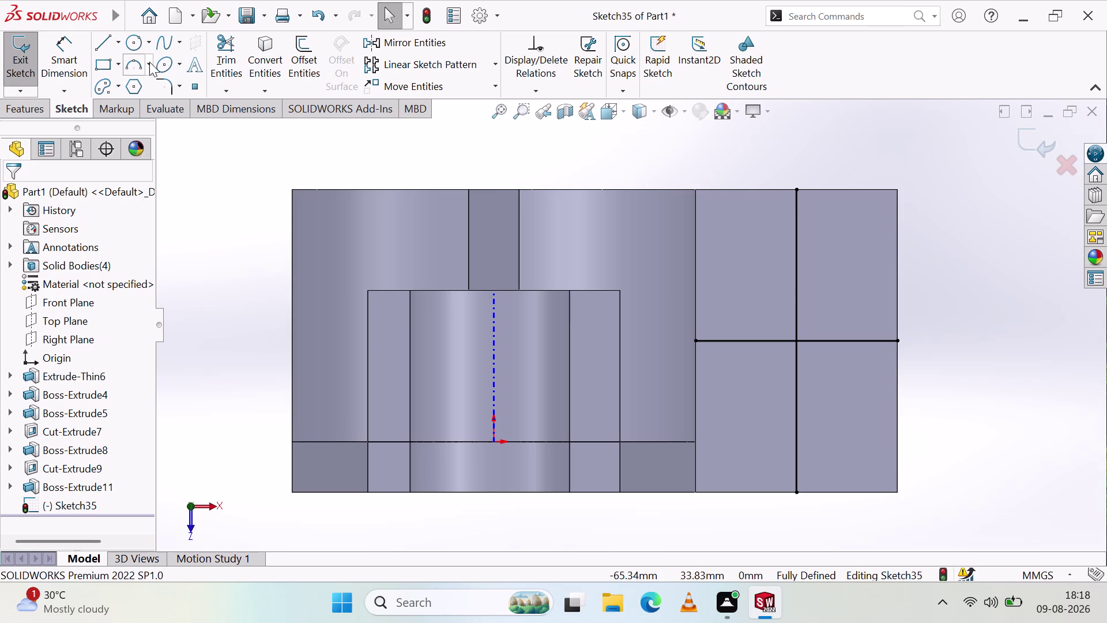
Sketch a trial three-point arc from top edge to bottom edge, bulging right.
click(138, 66)
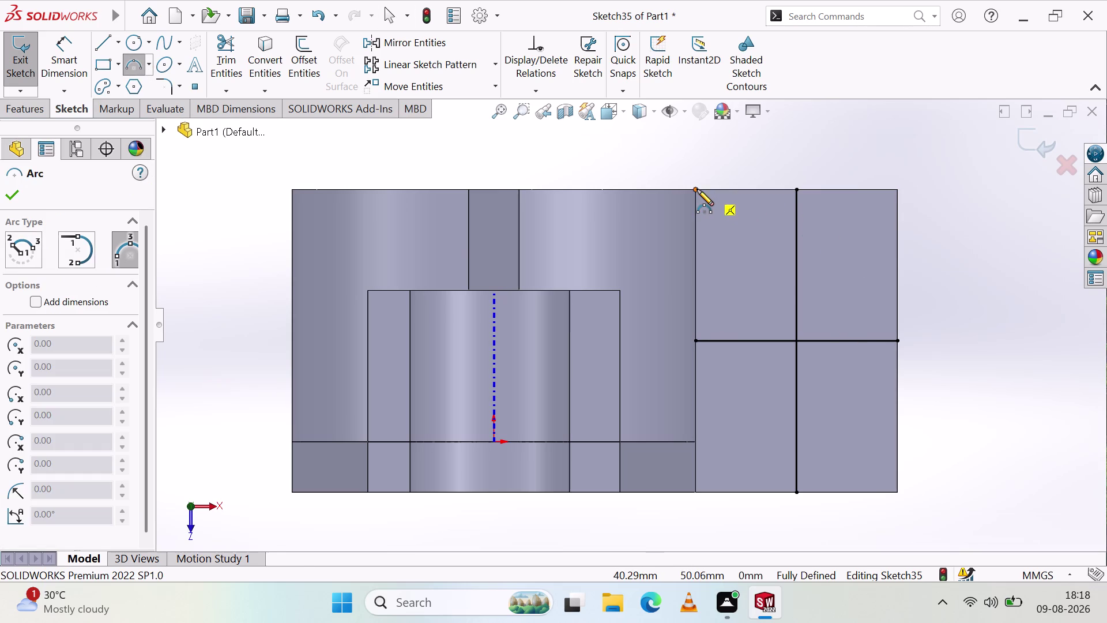
click(795, 191)
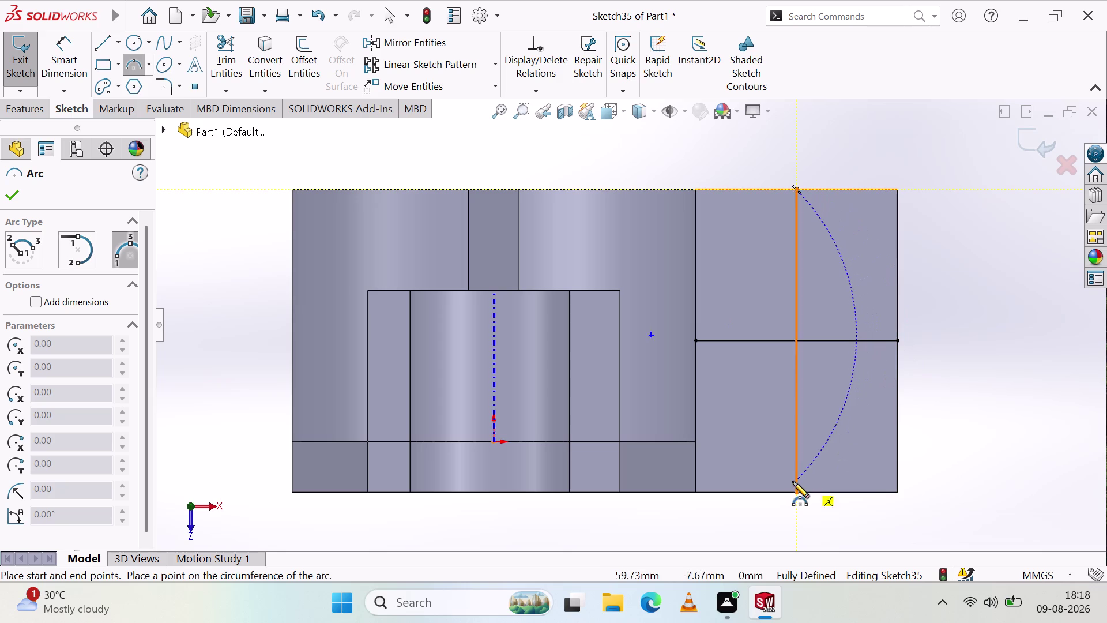
click(796, 494)
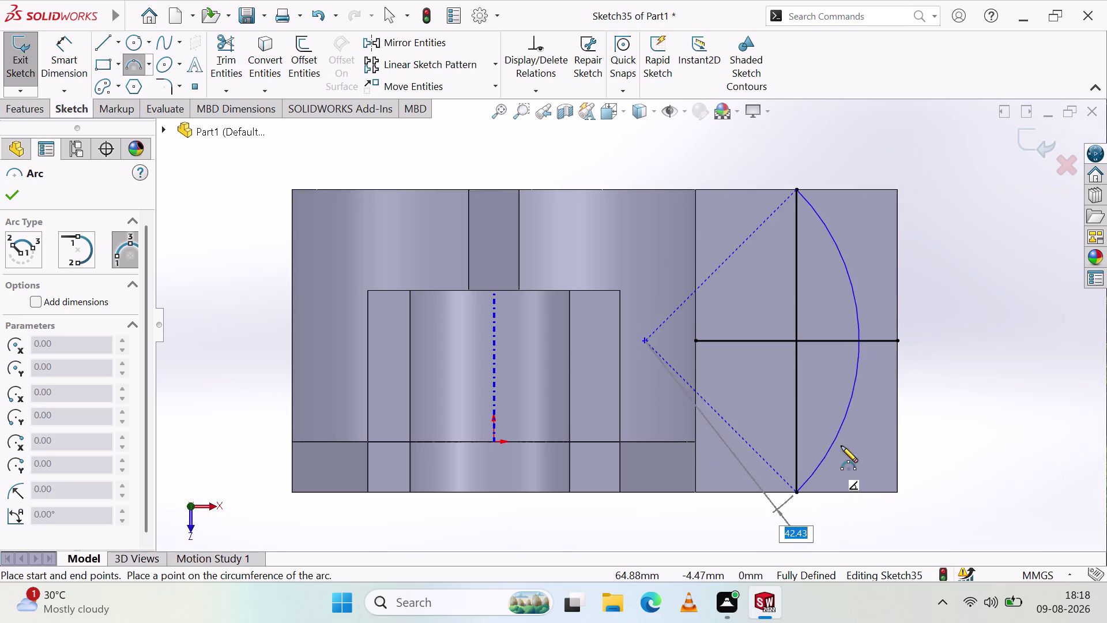
click(897, 340)
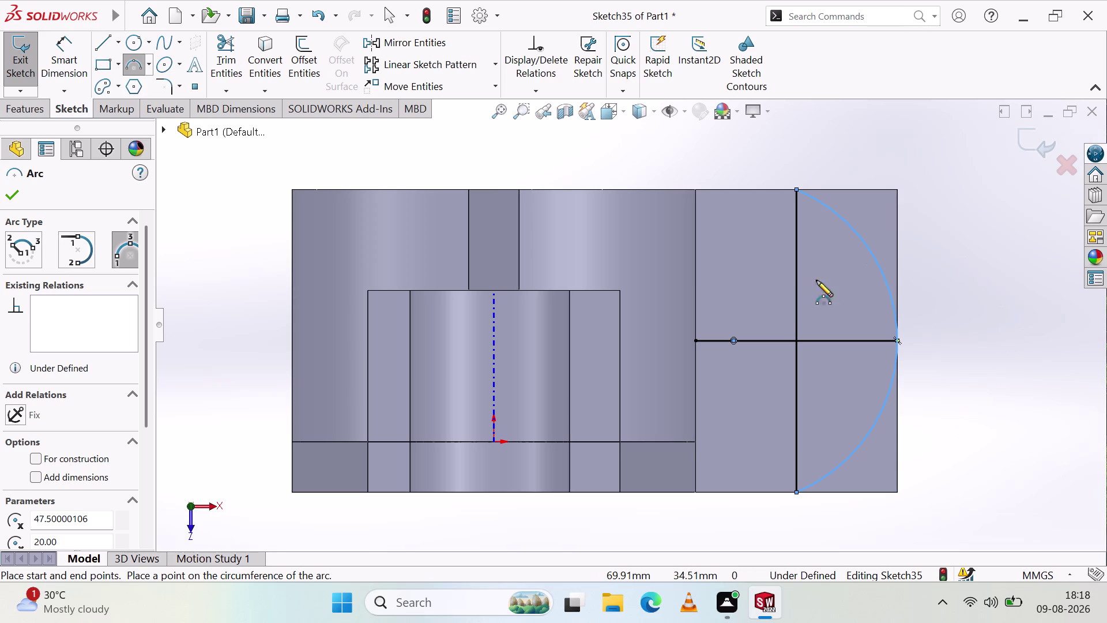
key(Escape)
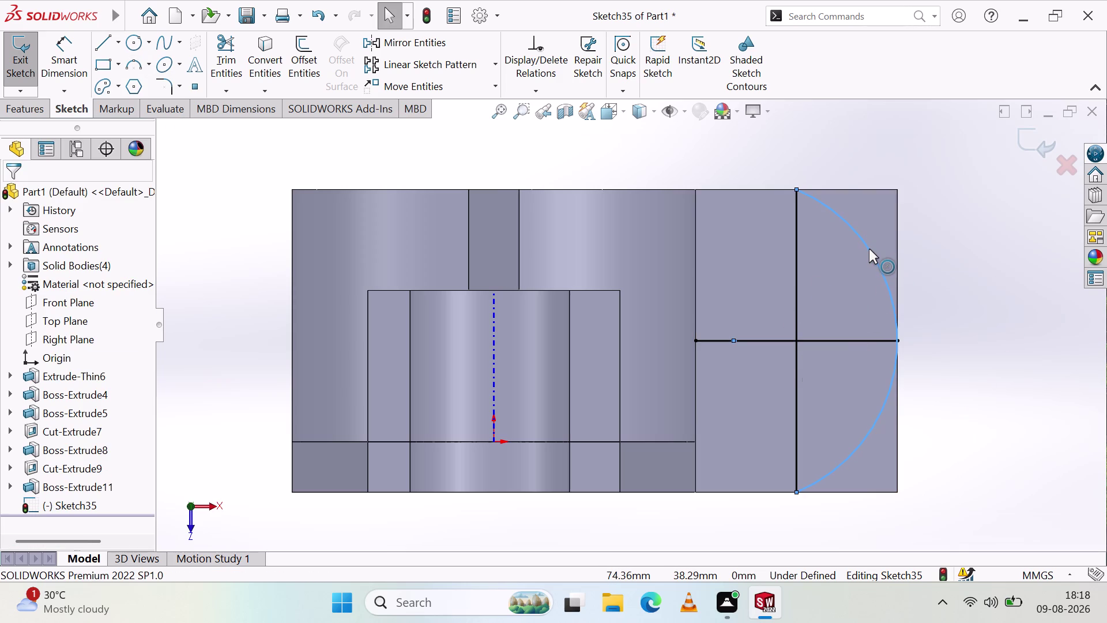
Delete the trial arc and the vertical line in the right block.
click(870, 252)
key(Delete)
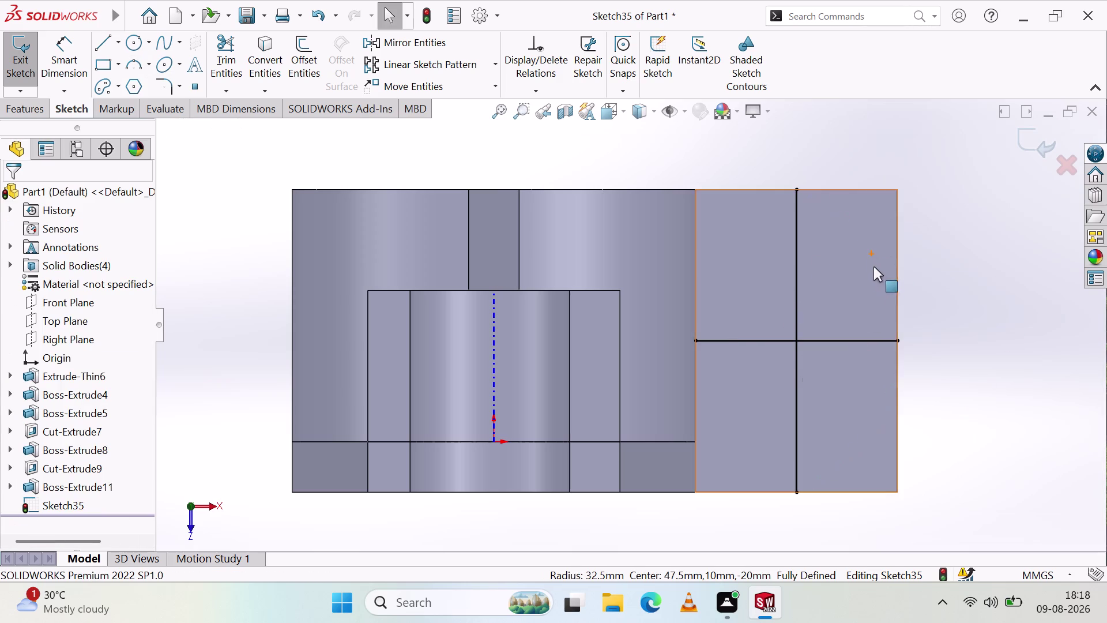
click(796, 263)
key(Delete)
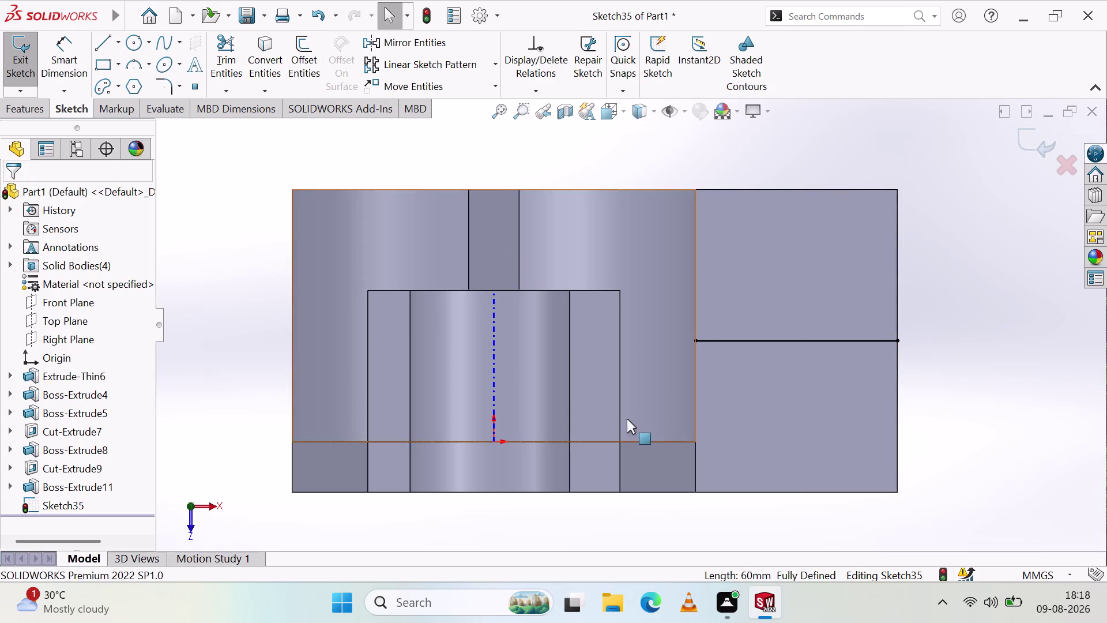
Draw an extra vertical line from the block's top corner, then undo it.
scroll(up, 3)
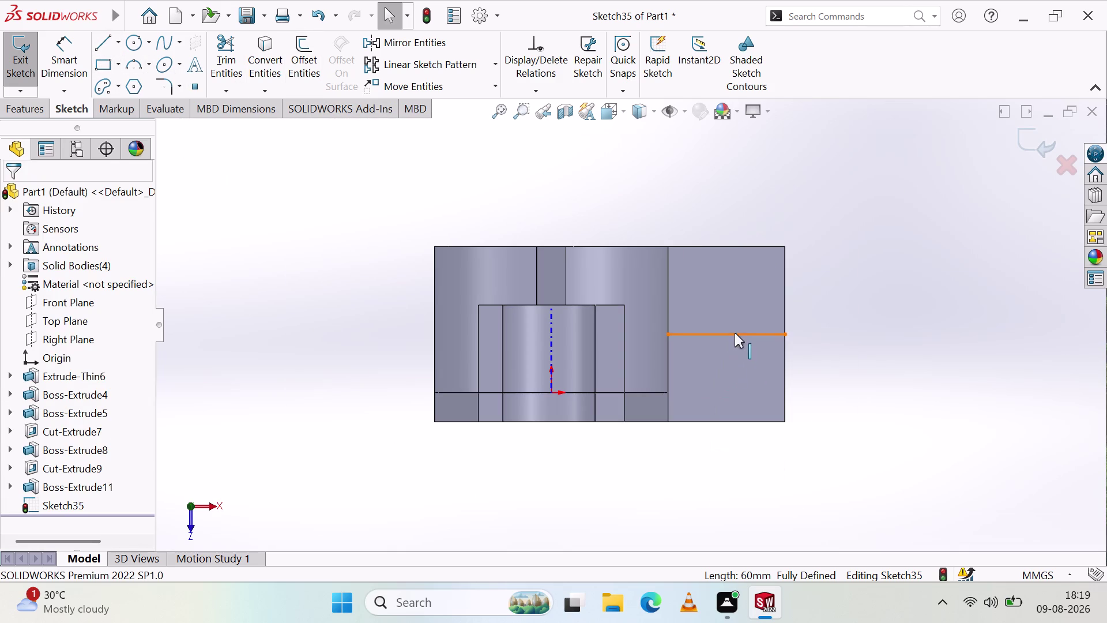
click(57, 65)
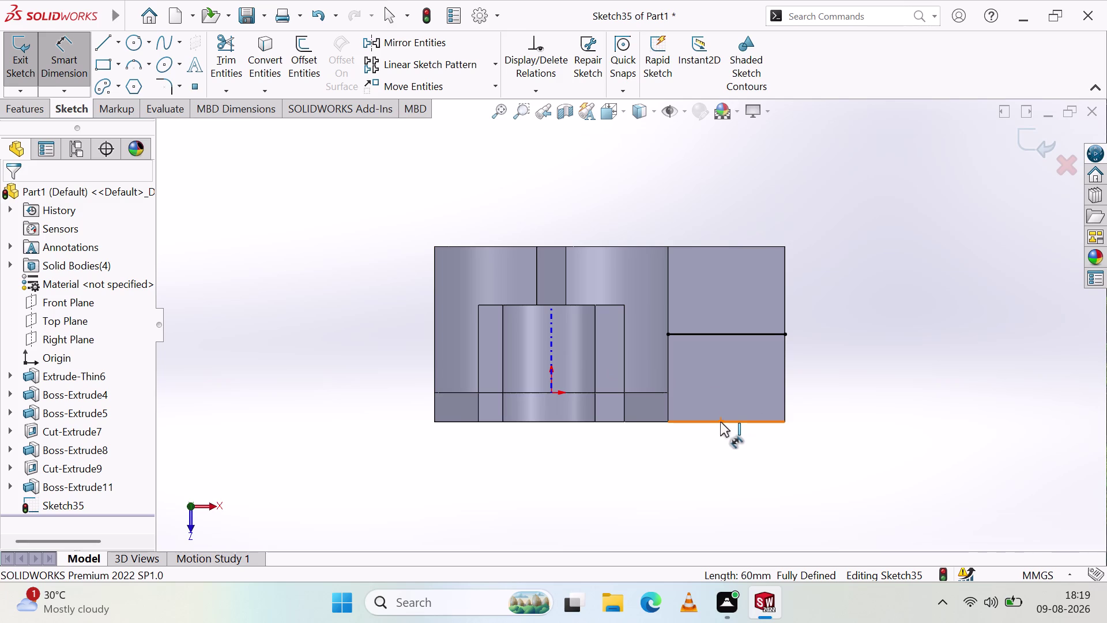
click(720, 422)
key(Escape)
click(59, 63)
click(106, 41)
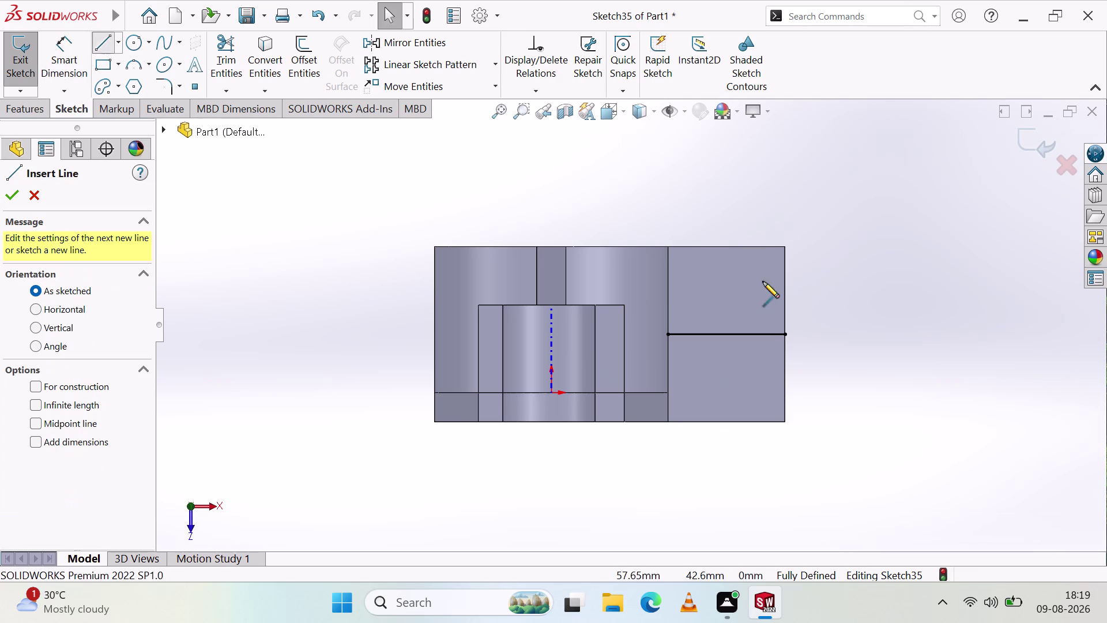
click(669, 247)
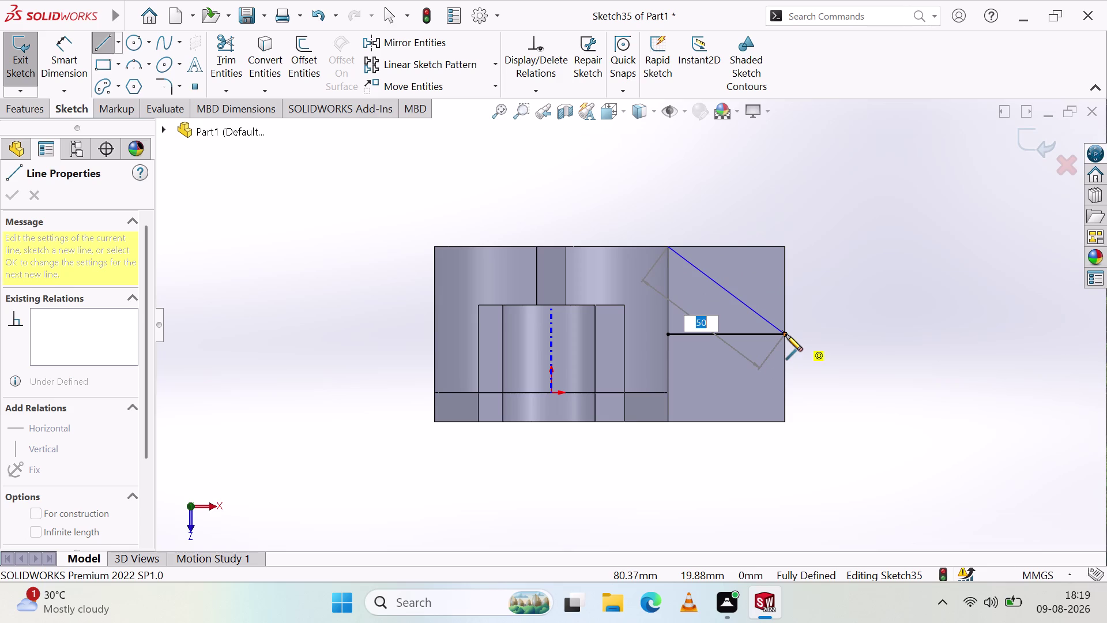
click(668, 421)
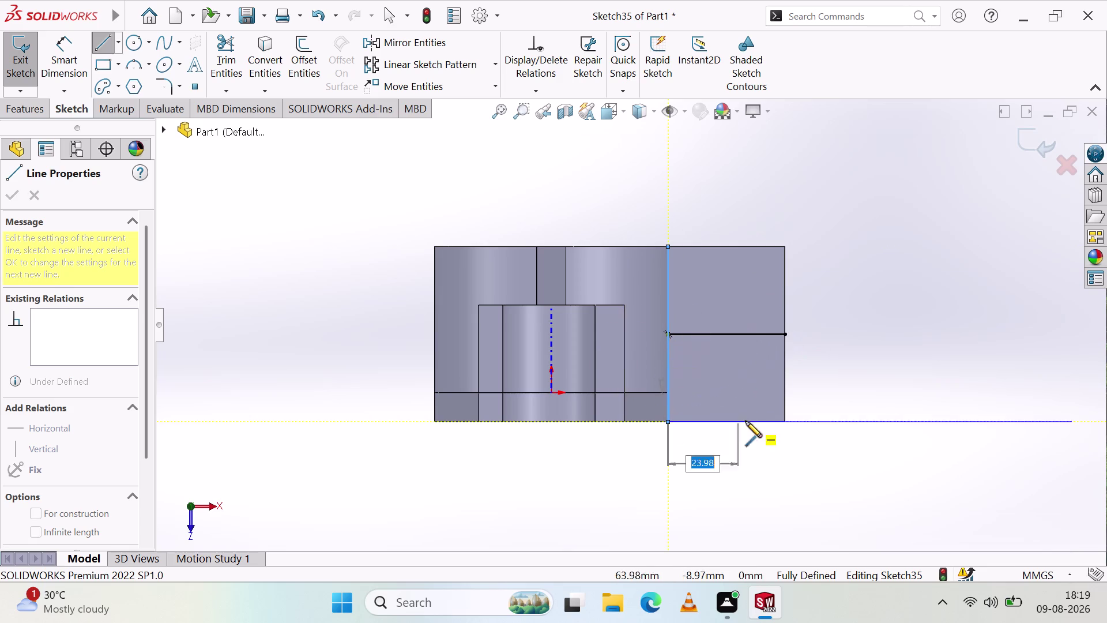
key(Escape)
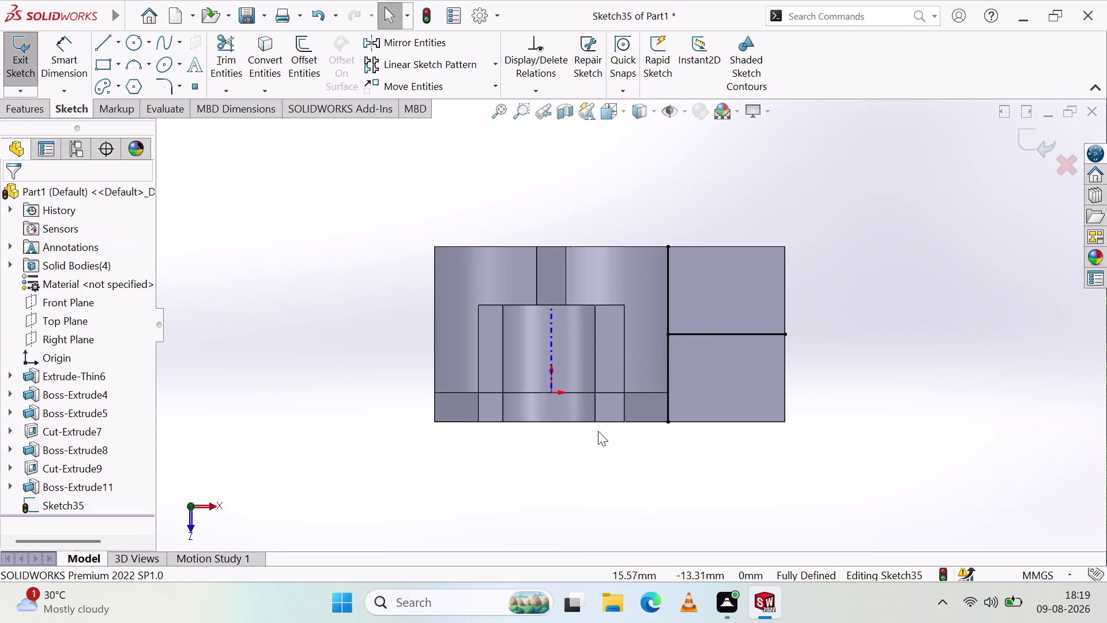
key(ctrl+z)
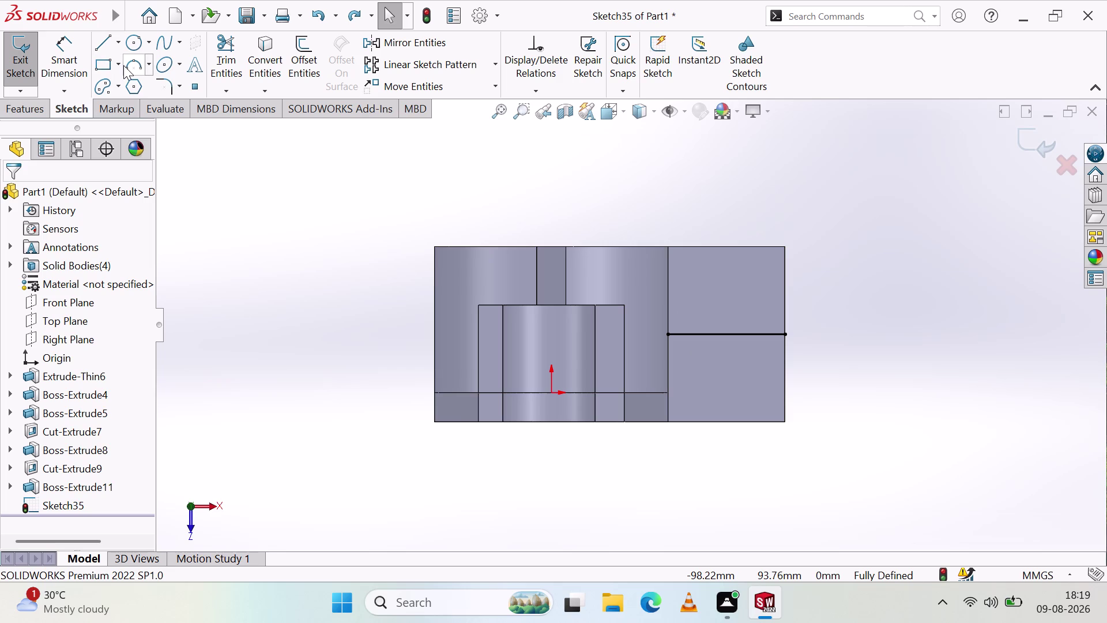
Abandon an arc between the block corners and delete the horizontal line.
click(123, 65)
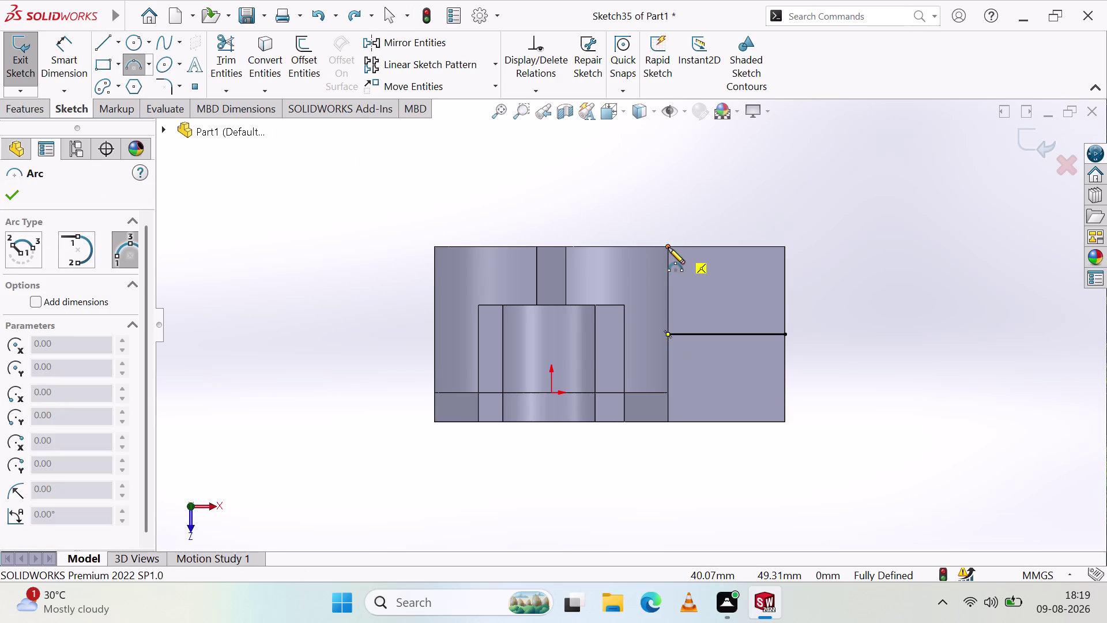
click(668, 247)
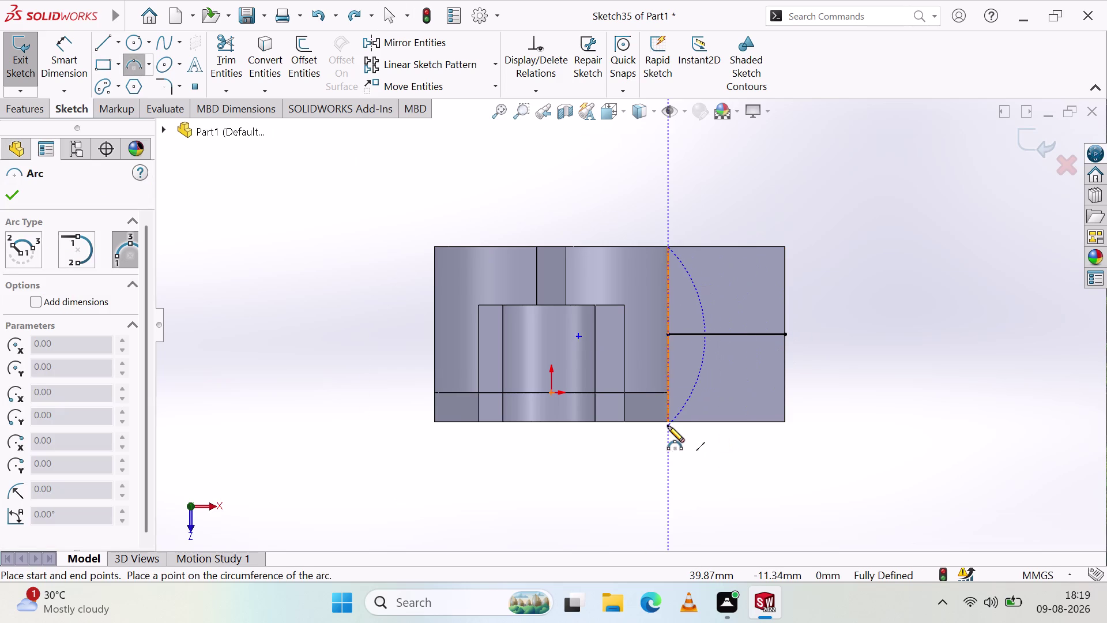
click(668, 423)
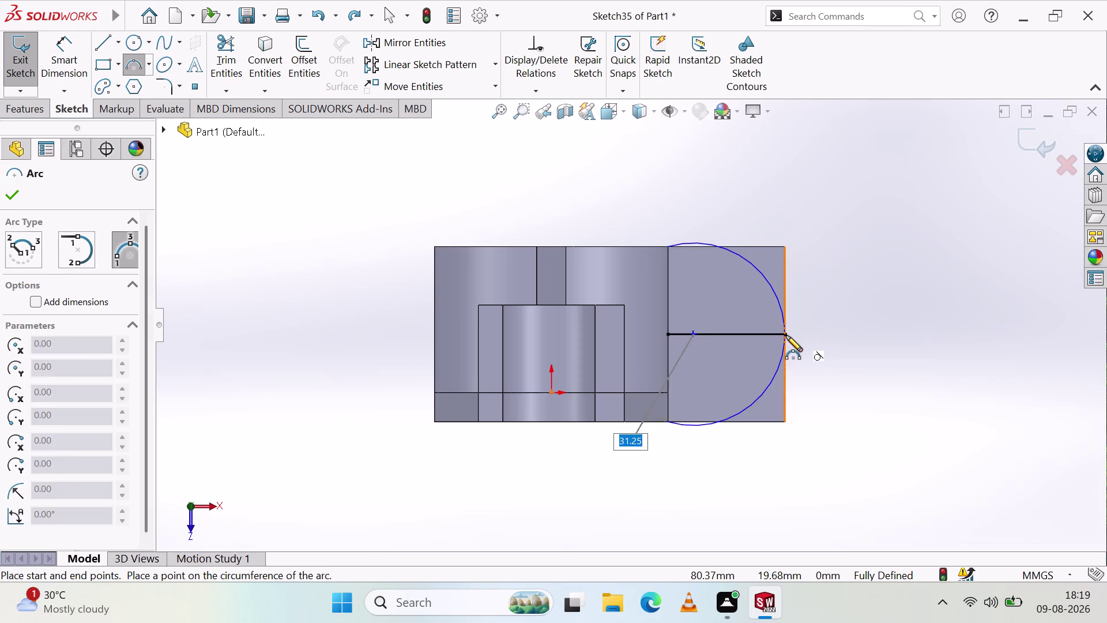
key(Escape)
click(767, 336)
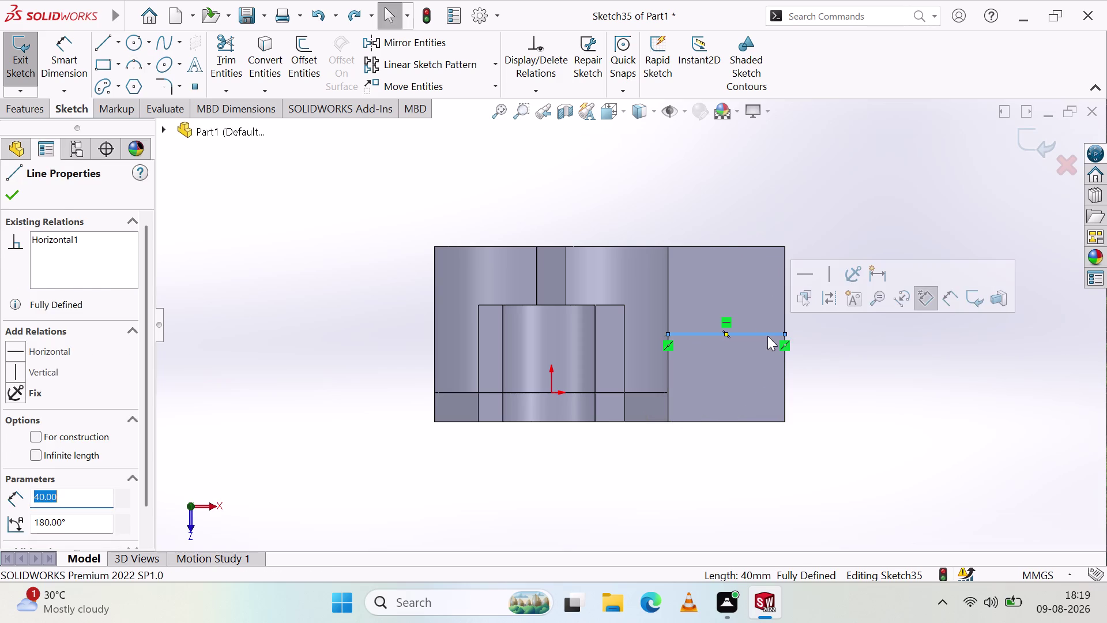
key(Delete)
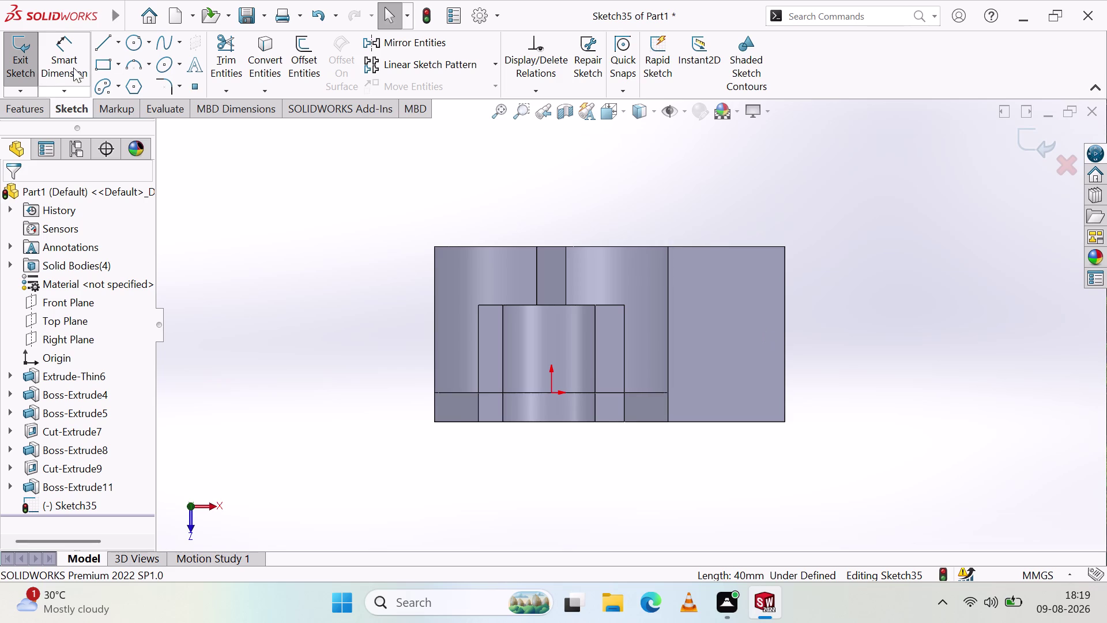
click(115, 49)
Draw a vertical construction centreline from the block's top edge to its bottom edge.
click(130, 85)
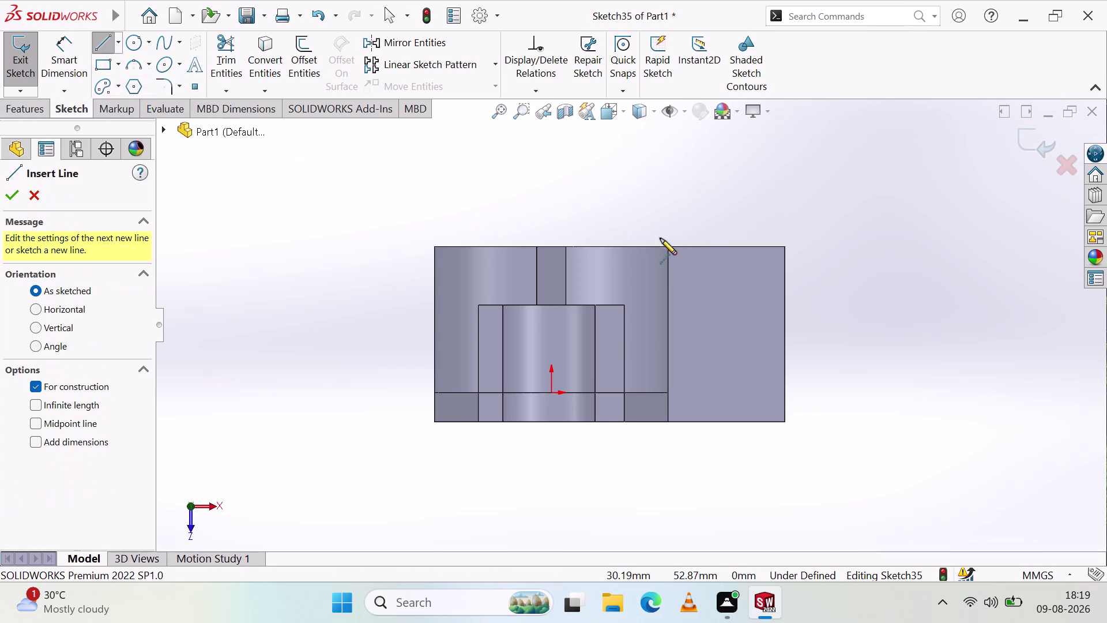
click(725, 246)
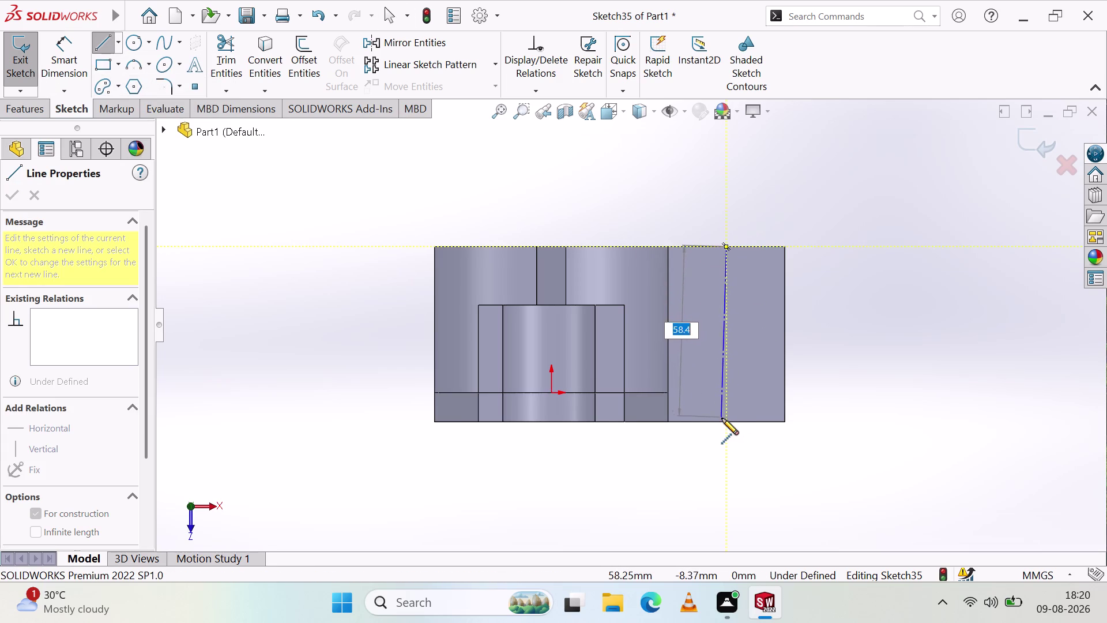
click(726, 422)
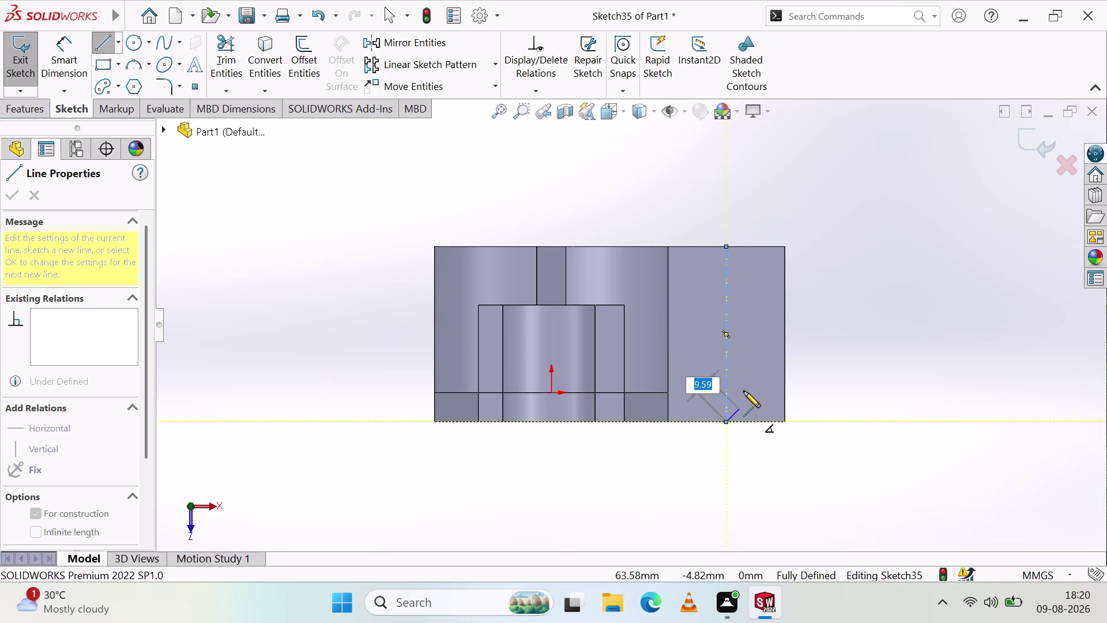
key(Escape)
key(Escape)
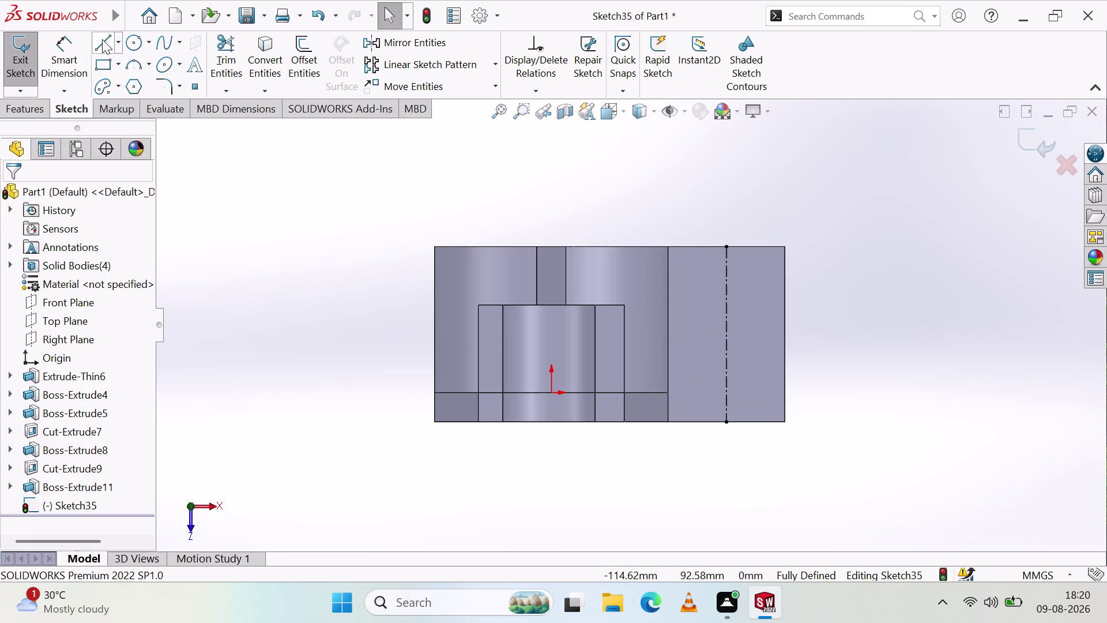
Add a horizontal construction centreline from the left-edge midpoint to the right edge.
click(115, 41)
click(146, 89)
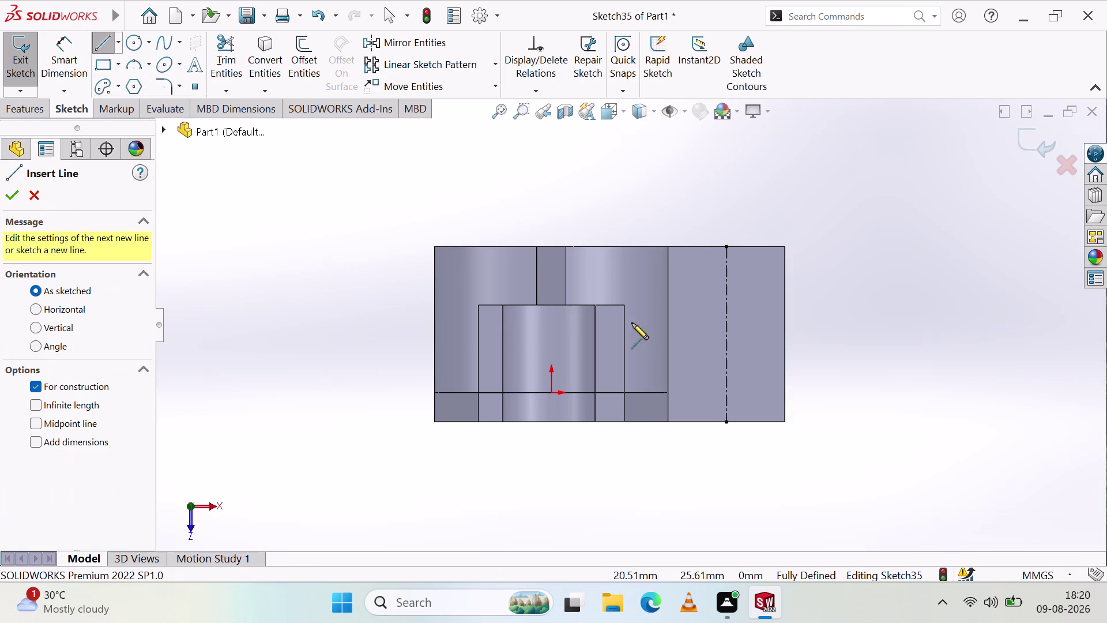
click(784, 334)
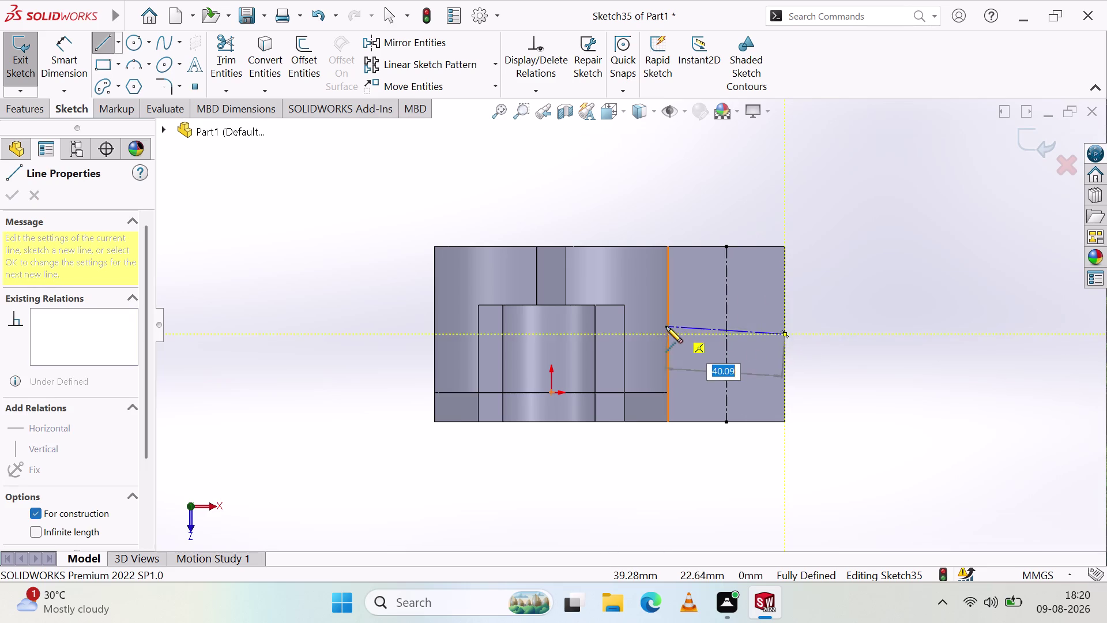
click(667, 335)
key(Escape)
key(Escape)
key(Escape)
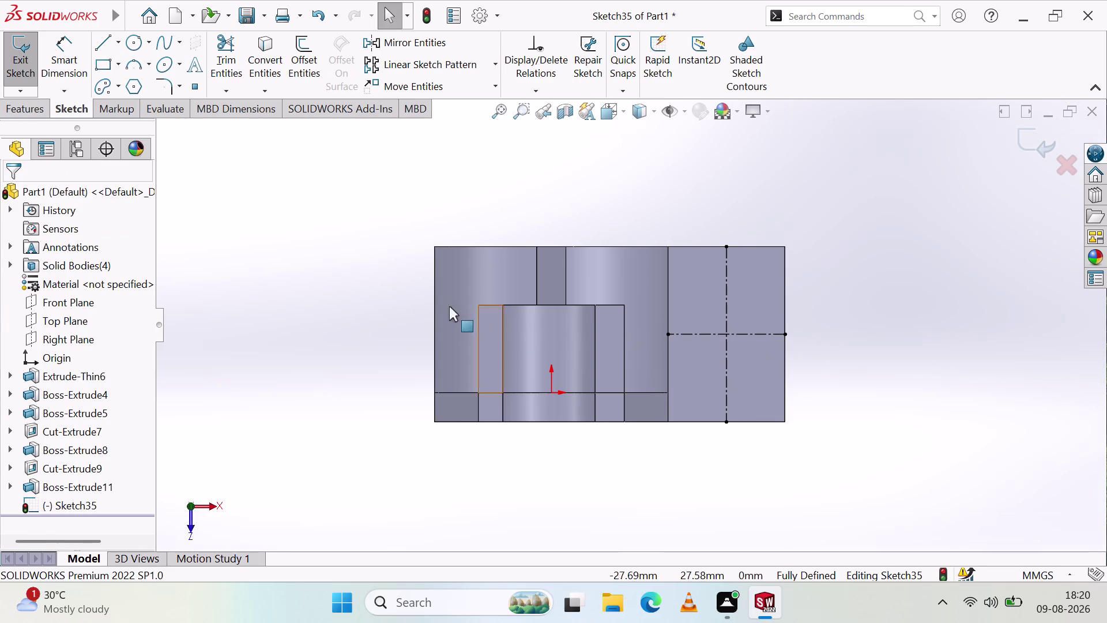
click(130, 65)
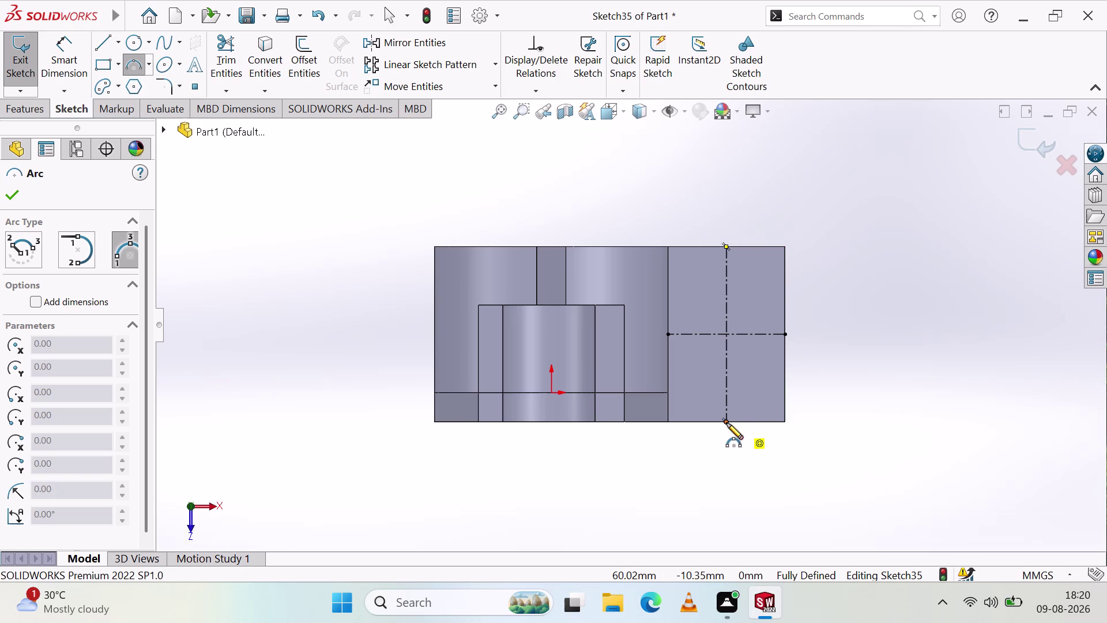
click(667, 423)
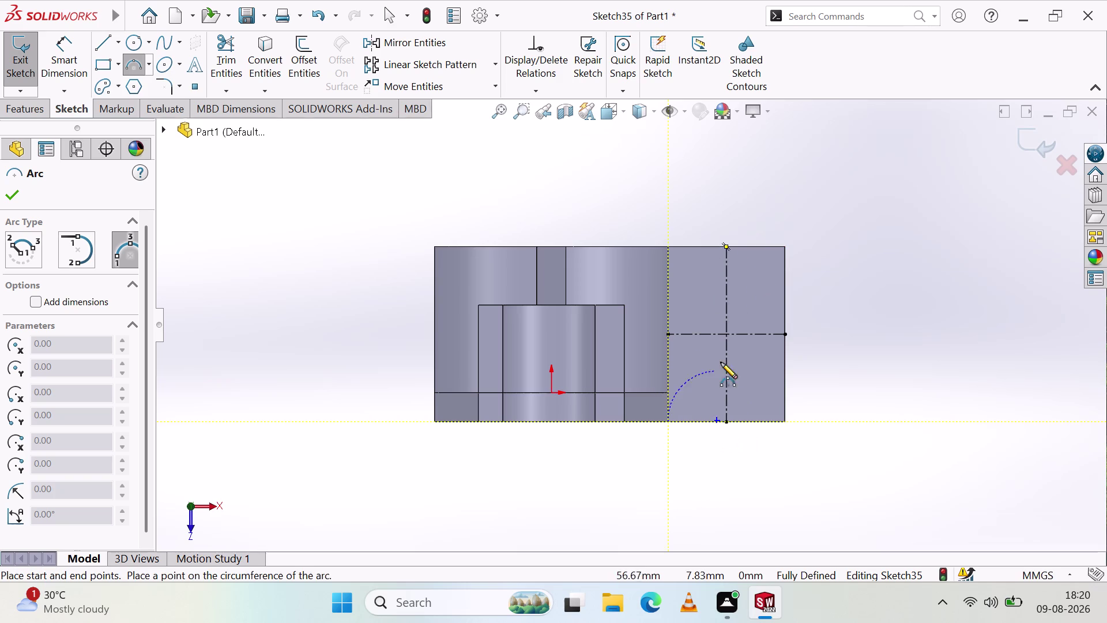
click(668, 245)
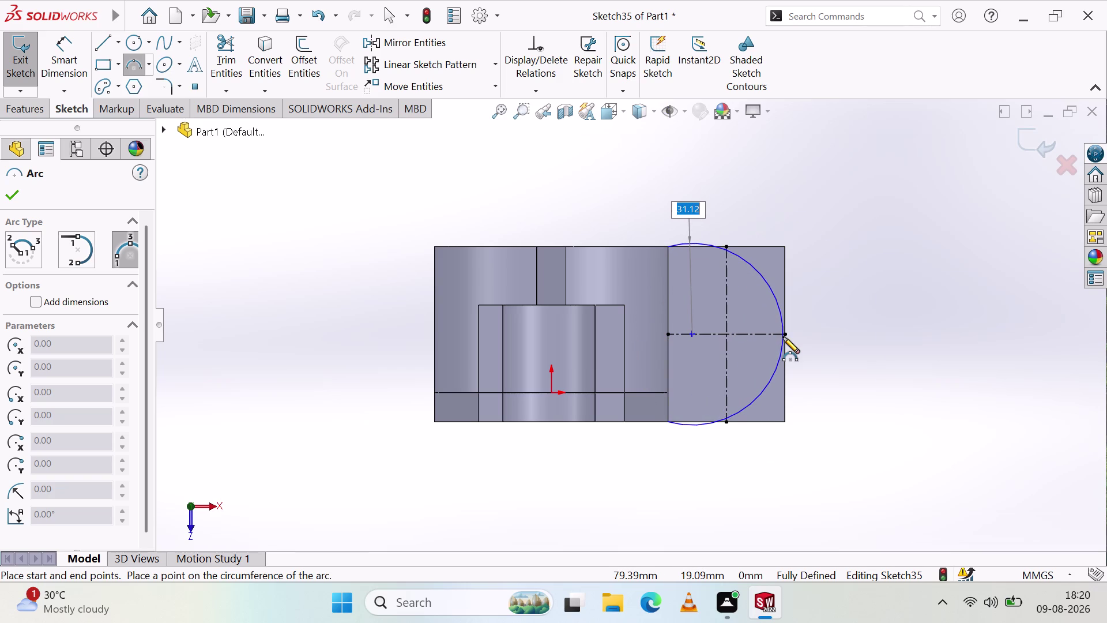
key(Escape)
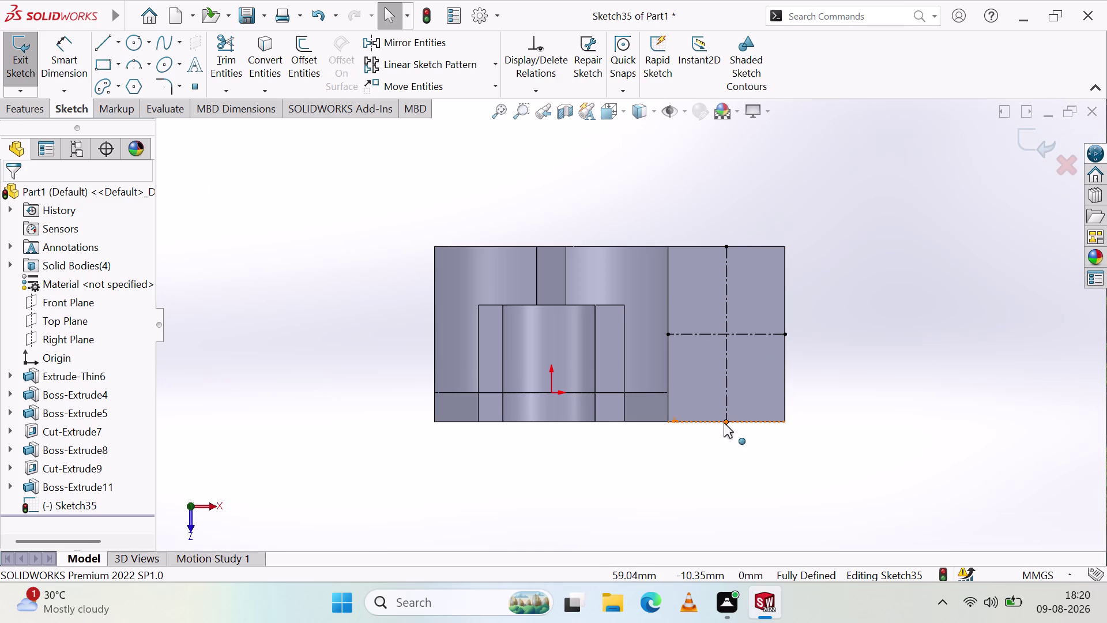
click(124, 60)
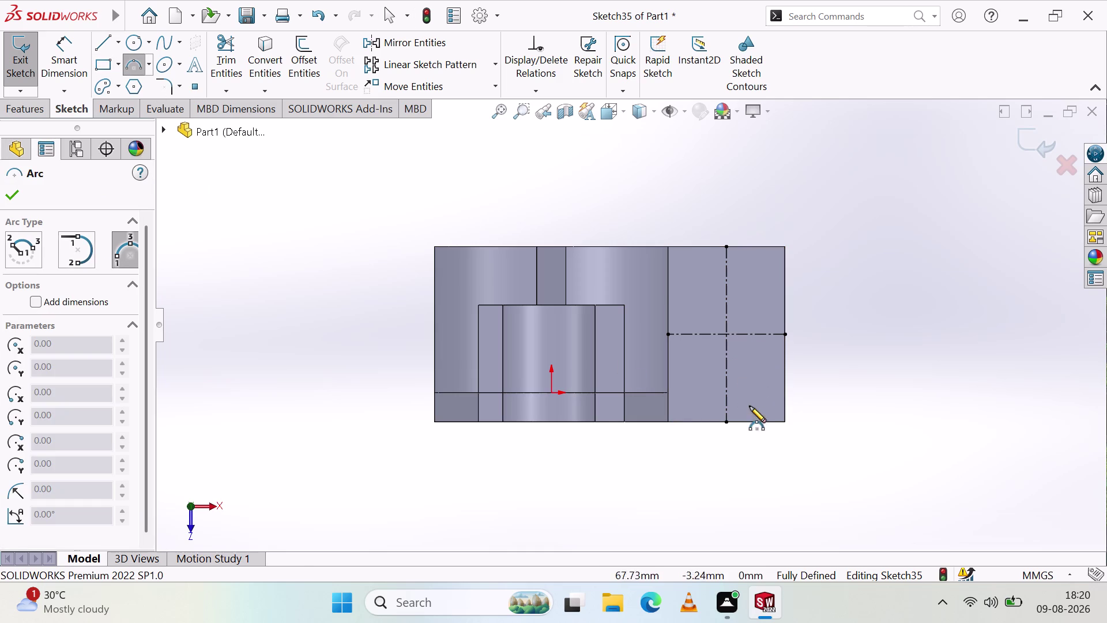
click(729, 424)
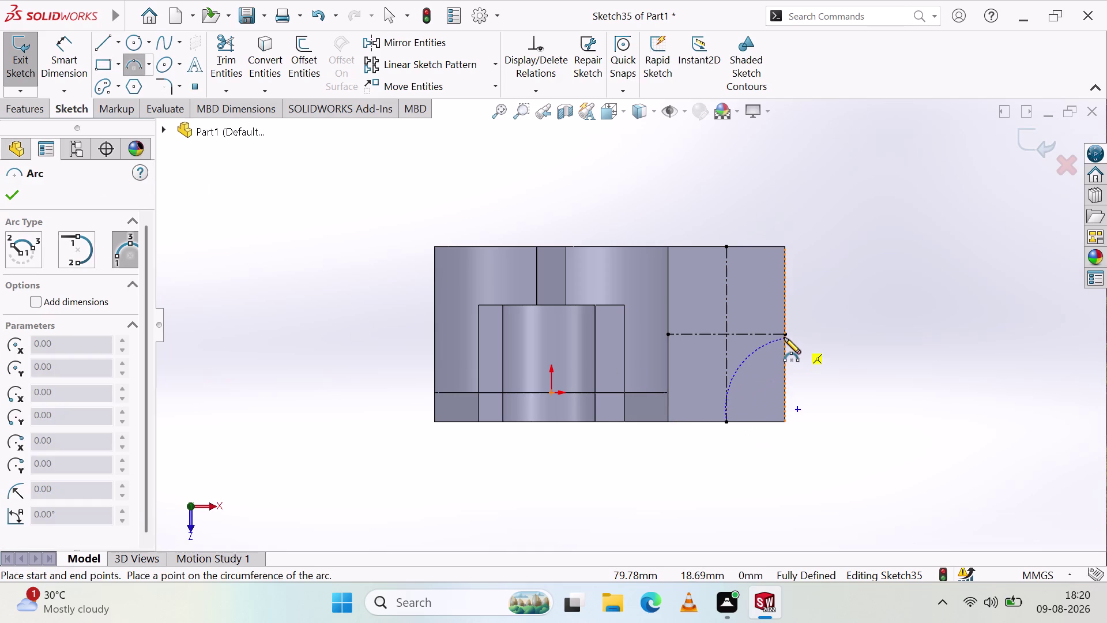
click(785, 335)
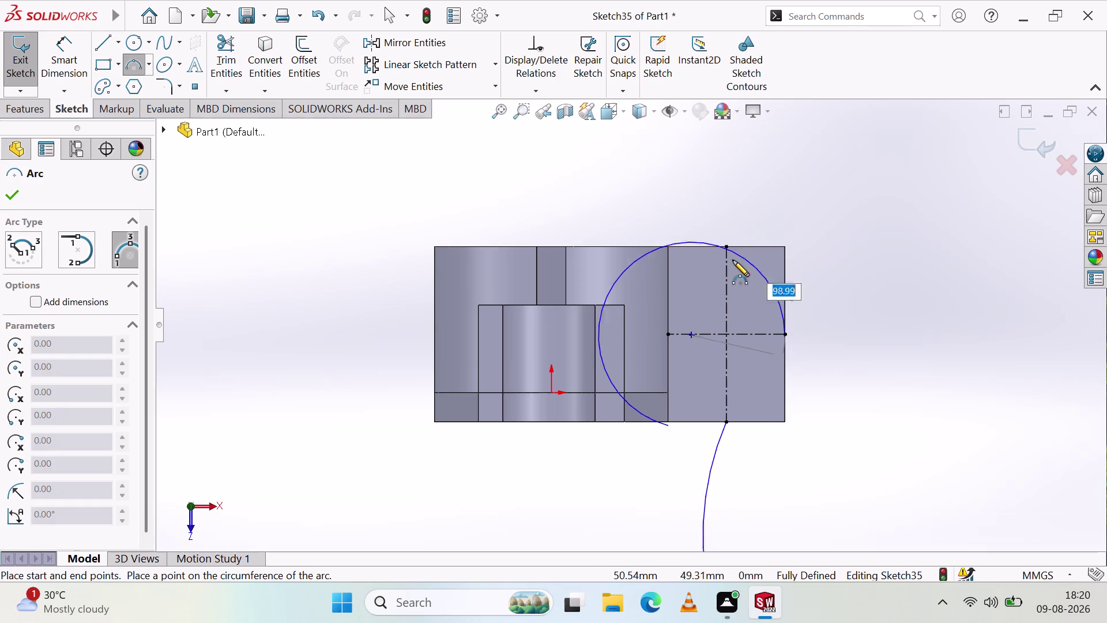
key(Escape)
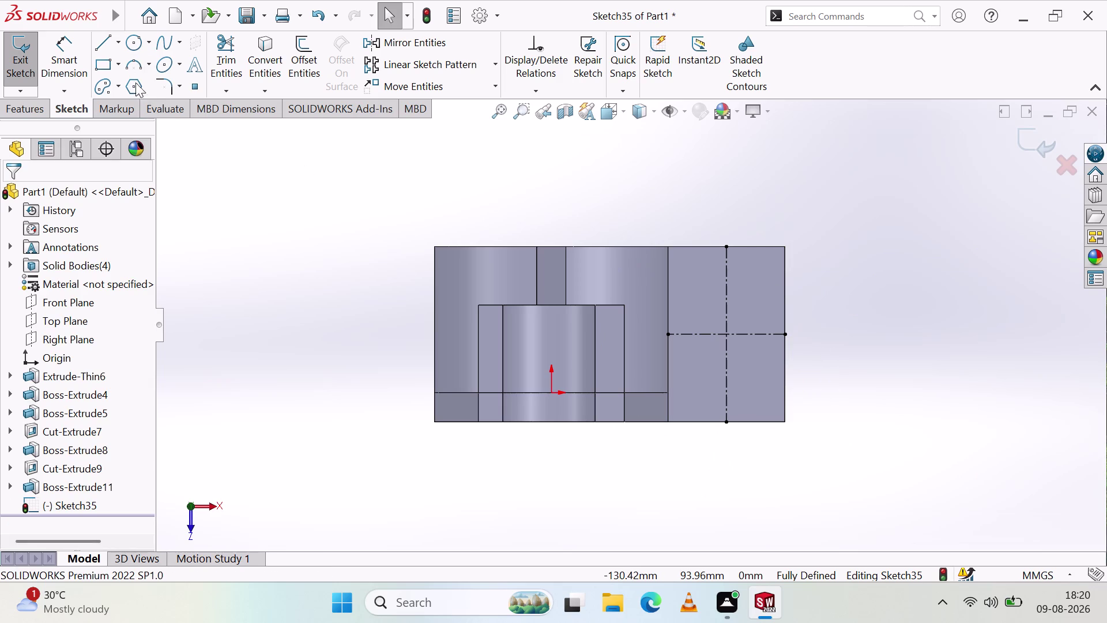
click(128, 69)
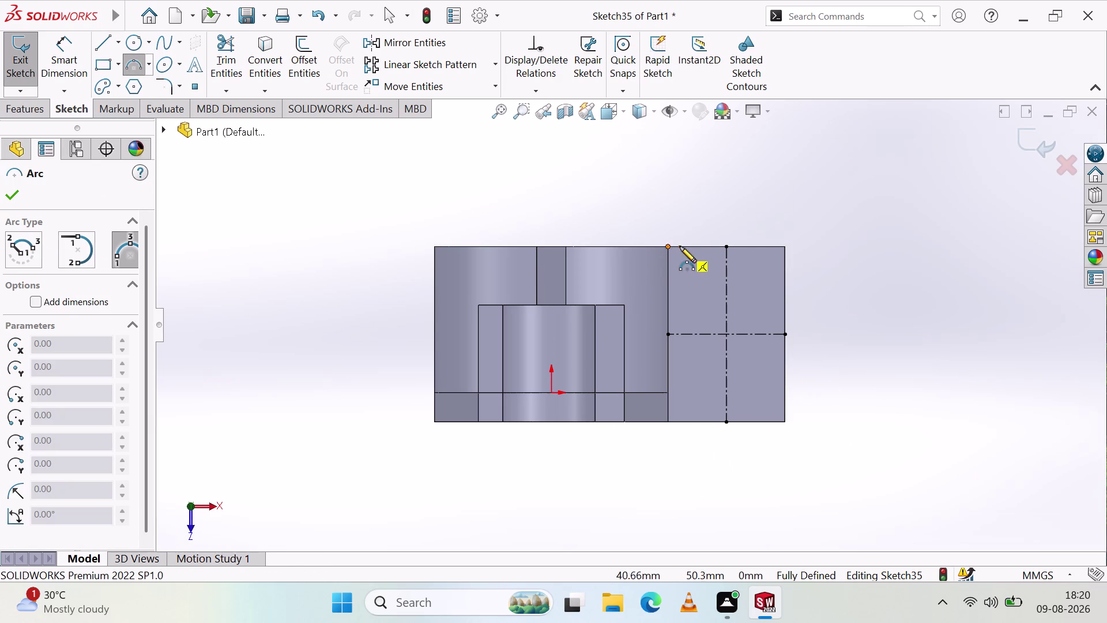
click(728, 248)
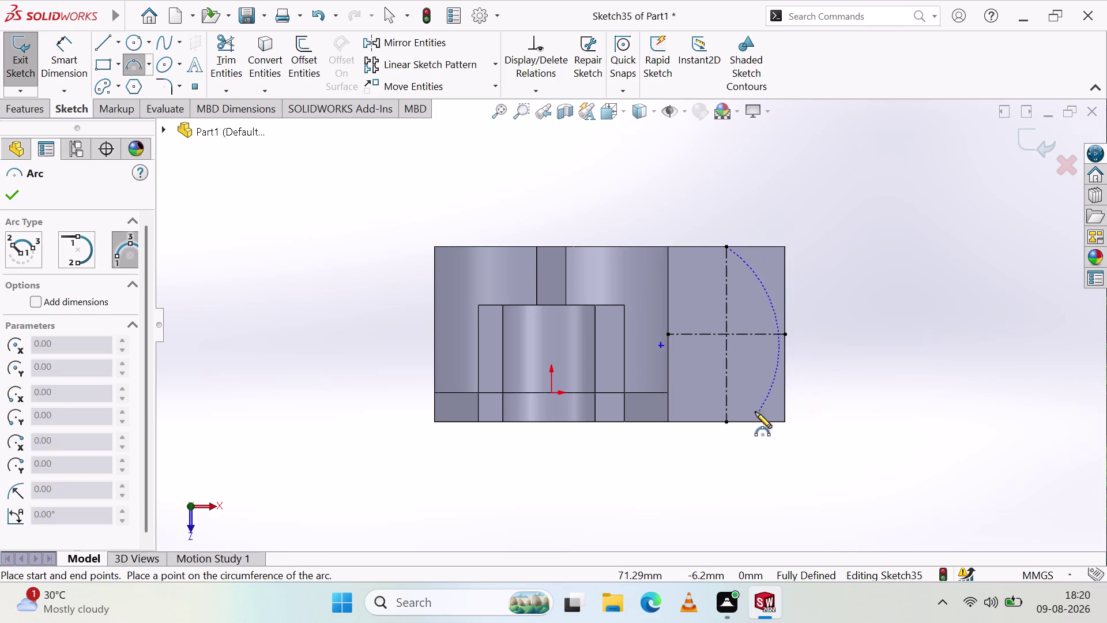
click(728, 423)
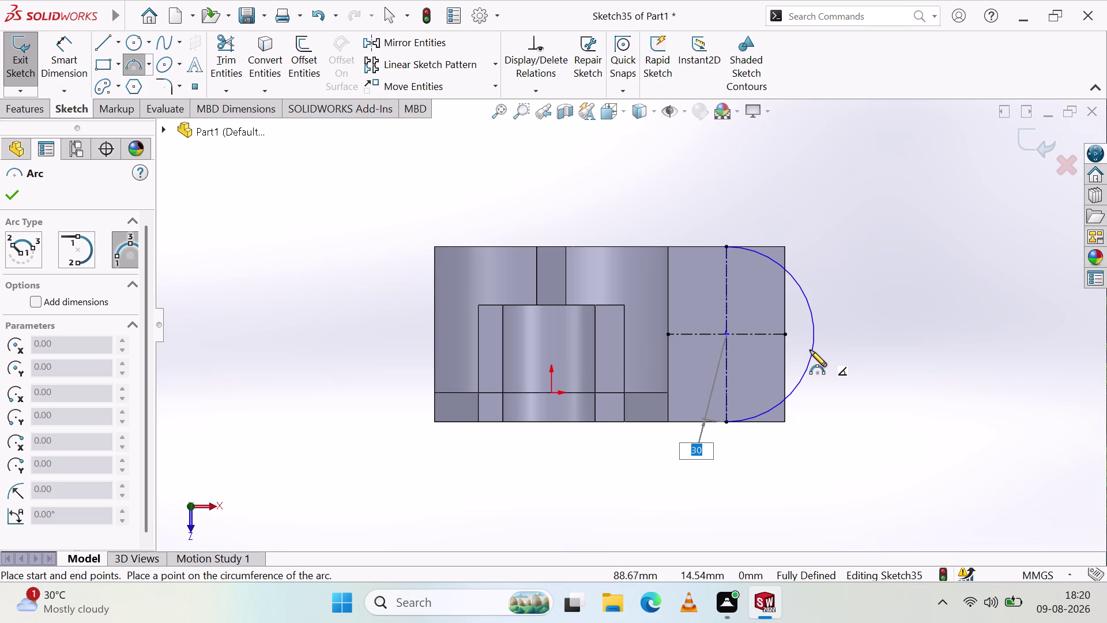
key(Escape)
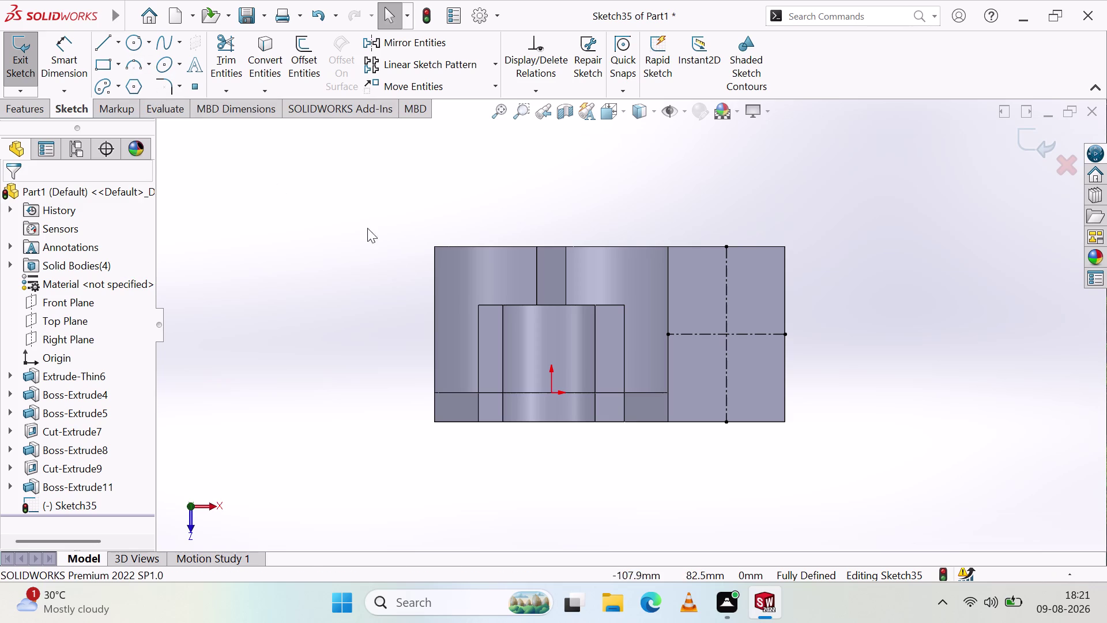
click(141, 61)
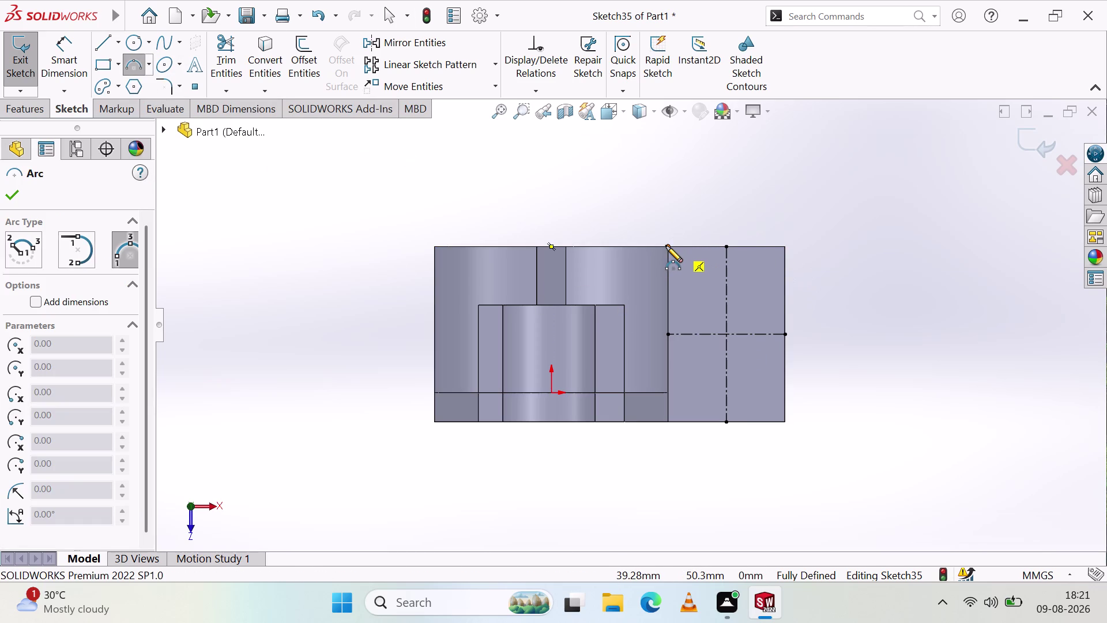
click(666, 246)
click(668, 421)
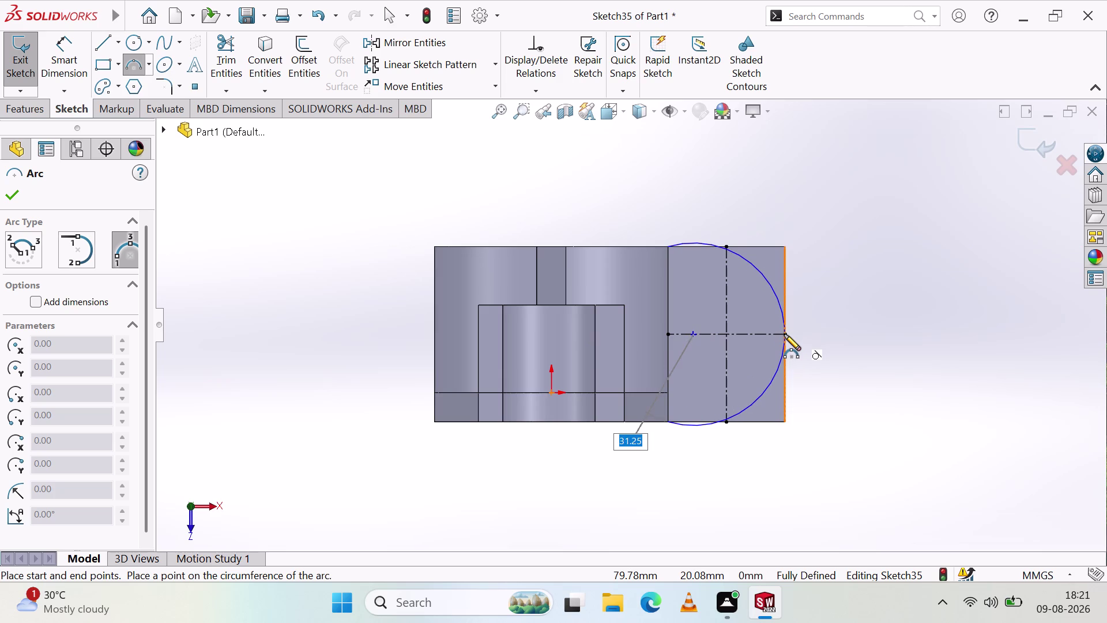
key(Escape)
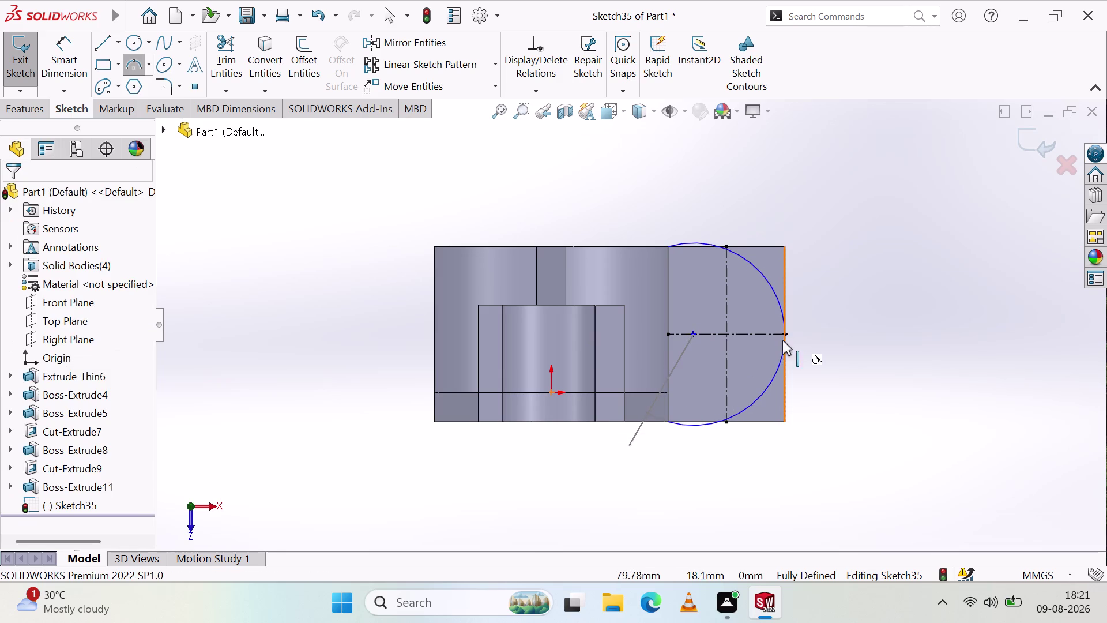
click(106, 51)
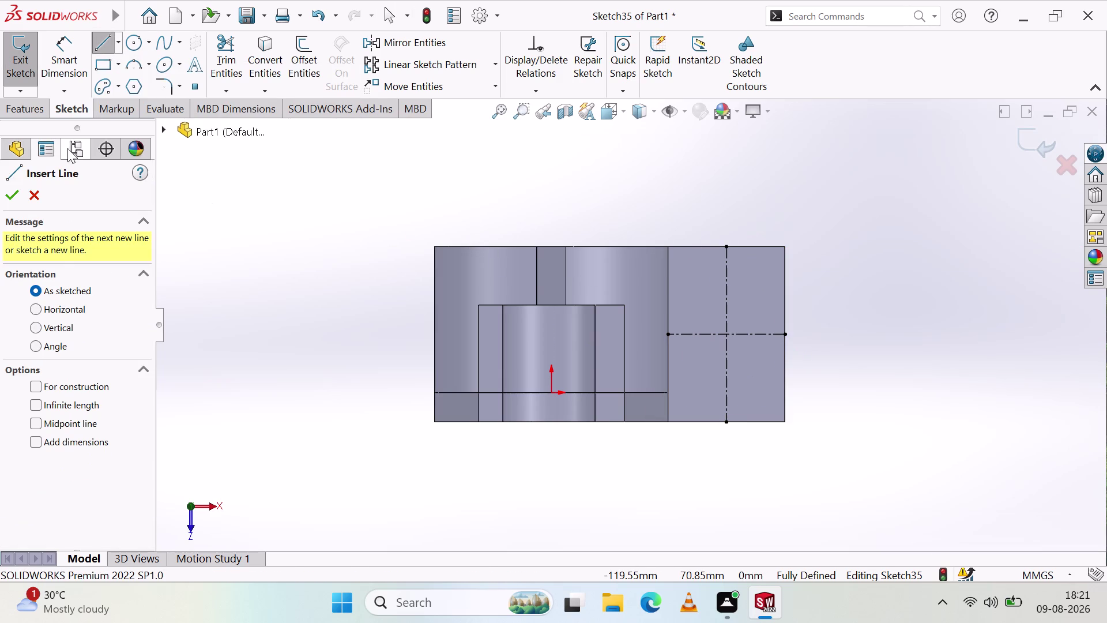
key(Escape)
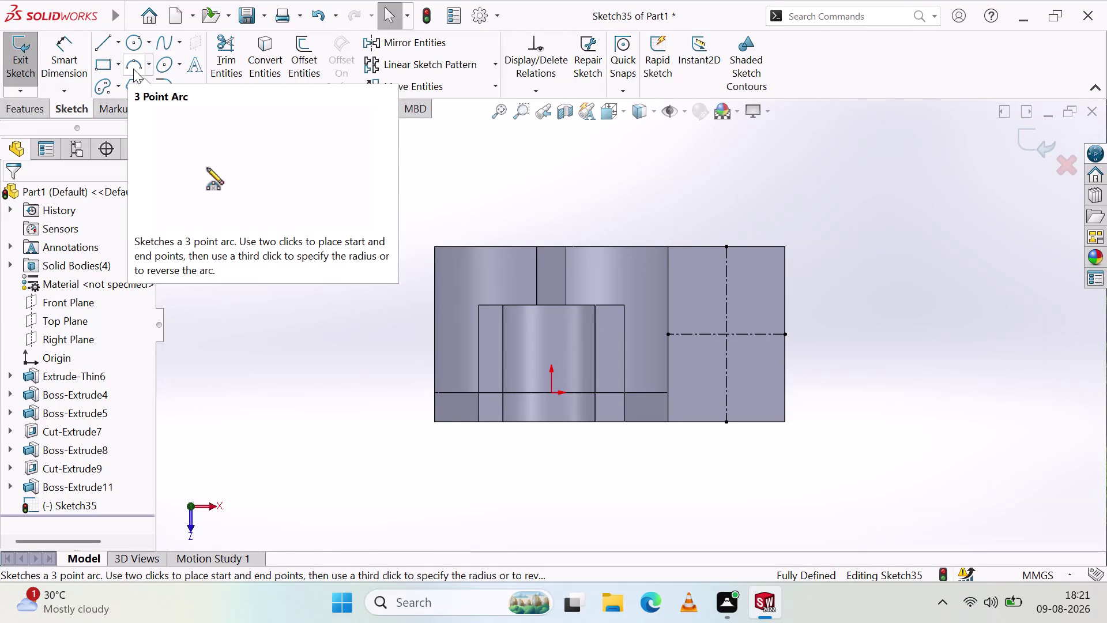
click(133, 67)
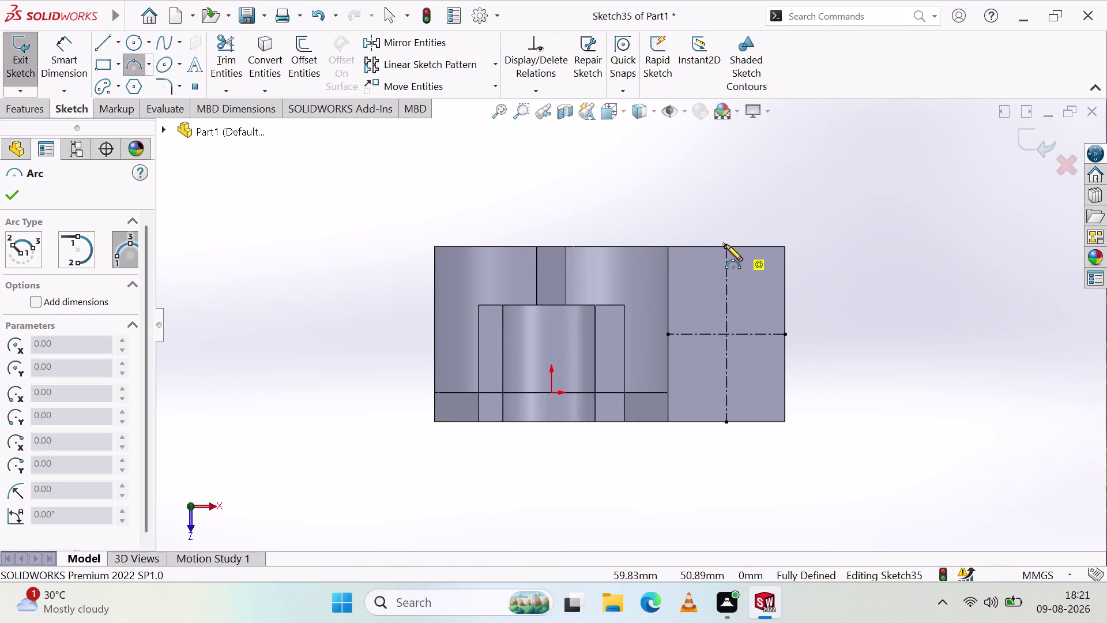
click(726, 245)
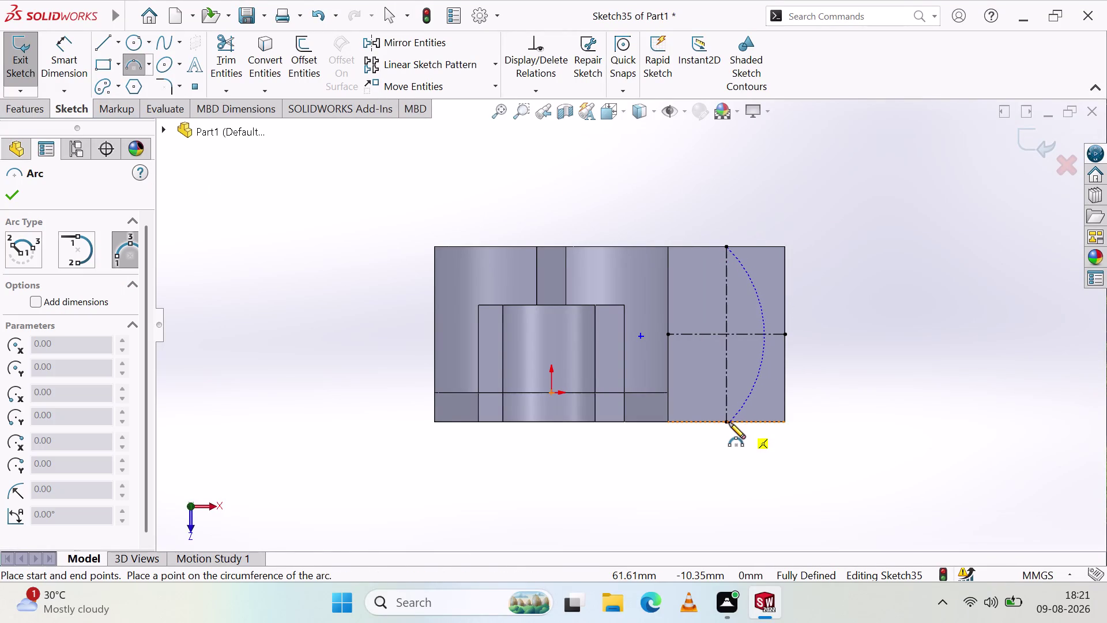
click(725, 422)
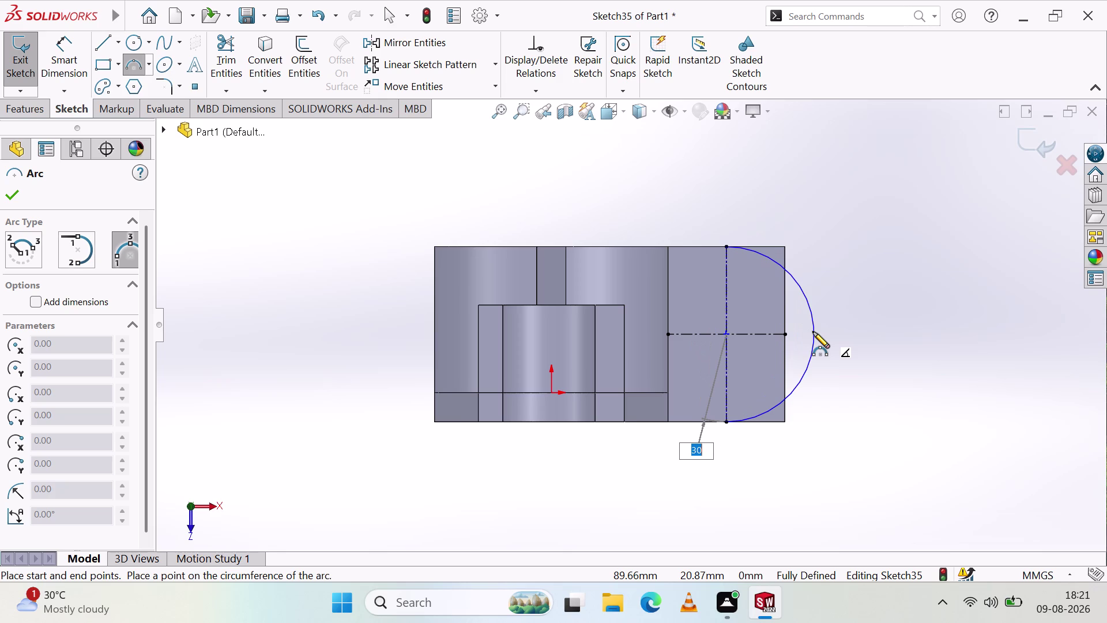
key(Escape)
key(Escape)
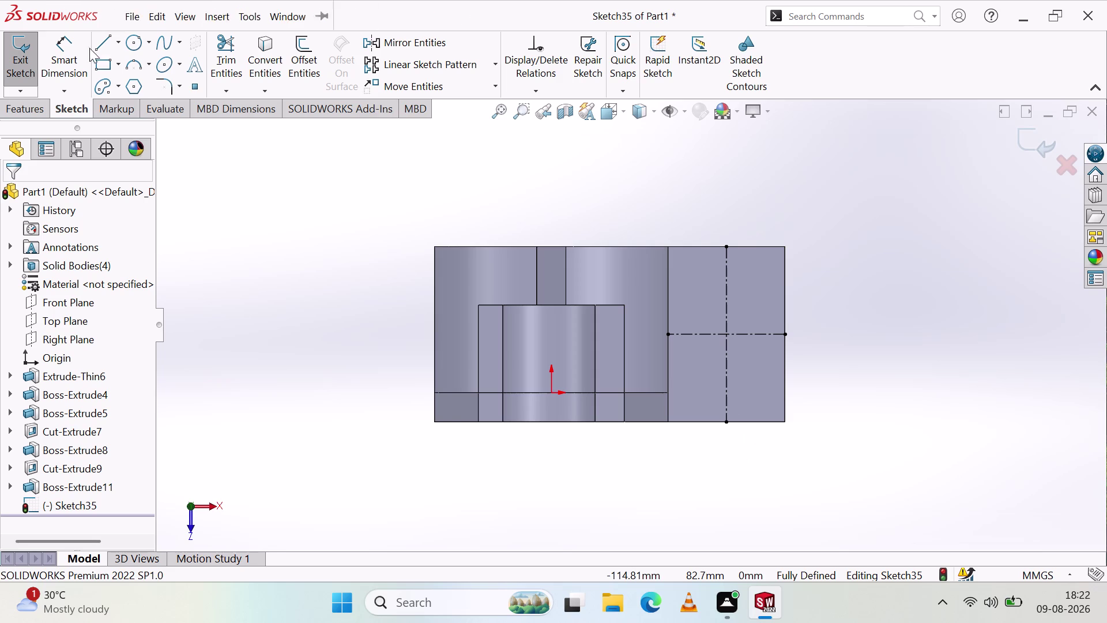
click(147, 69)
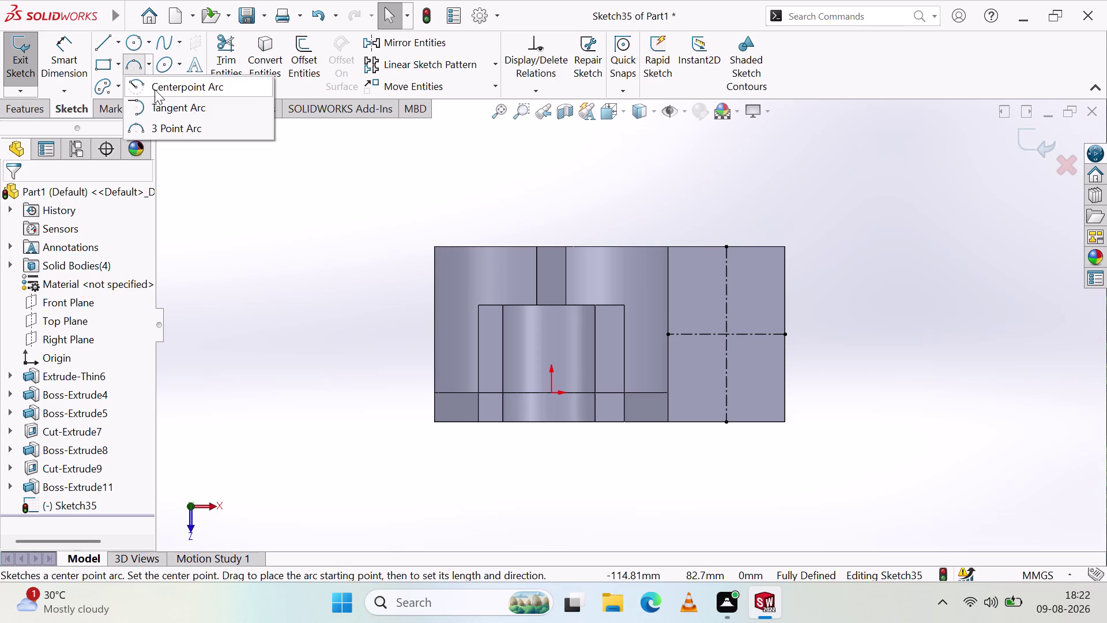
Draw a centrepoint semicircle at the centreline crossing, from top to bottom centreline endpoints.
click(155, 89)
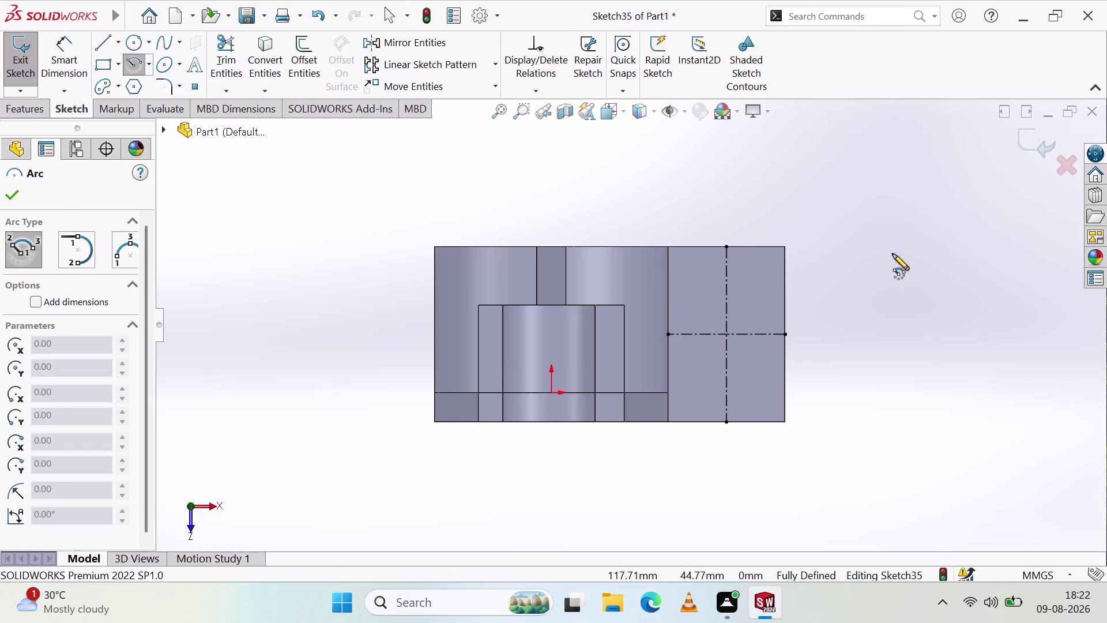
click(726, 335)
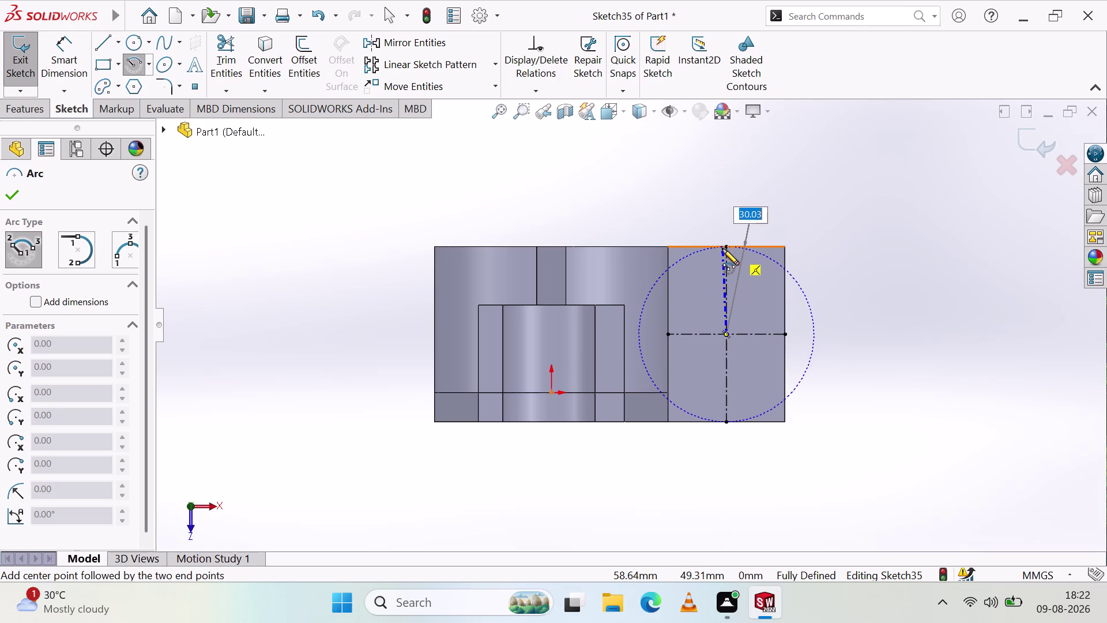
click(724, 245)
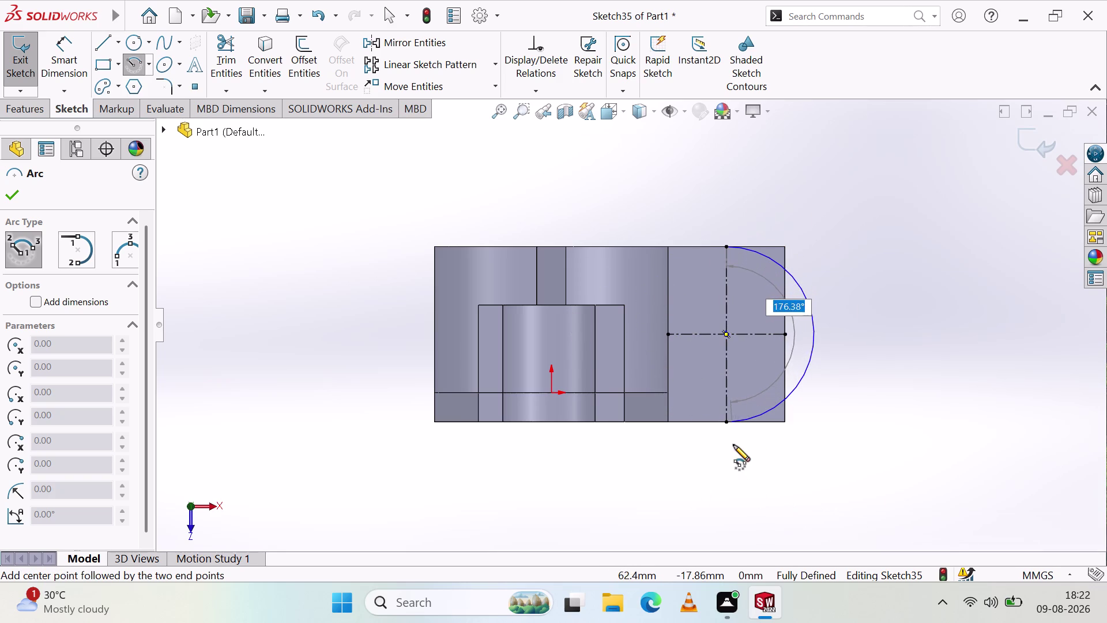
click(726, 420)
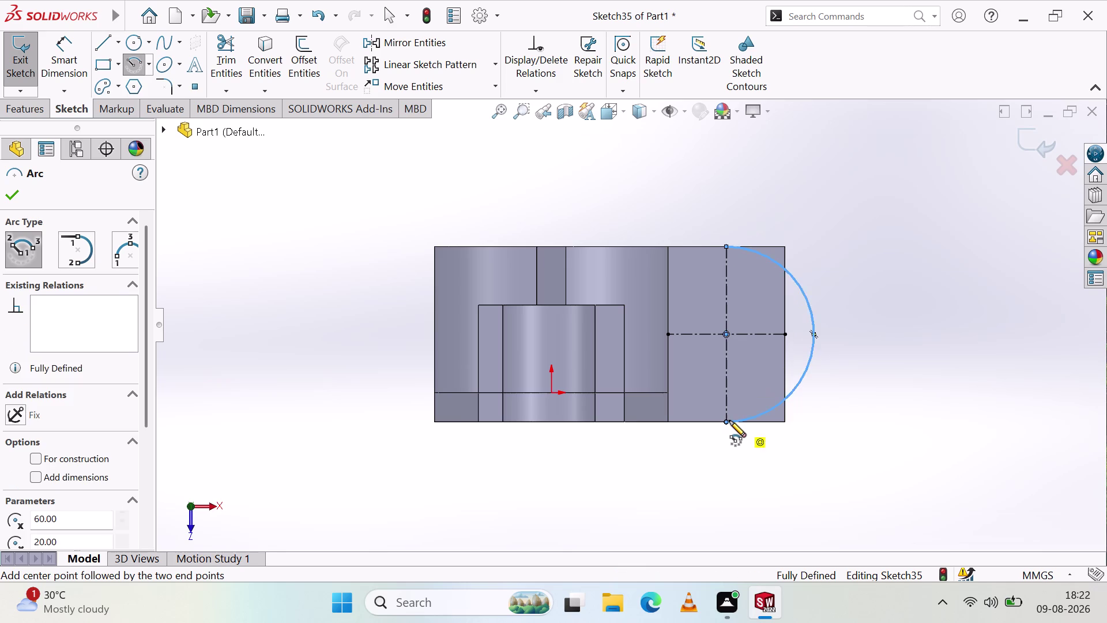
key(Escape)
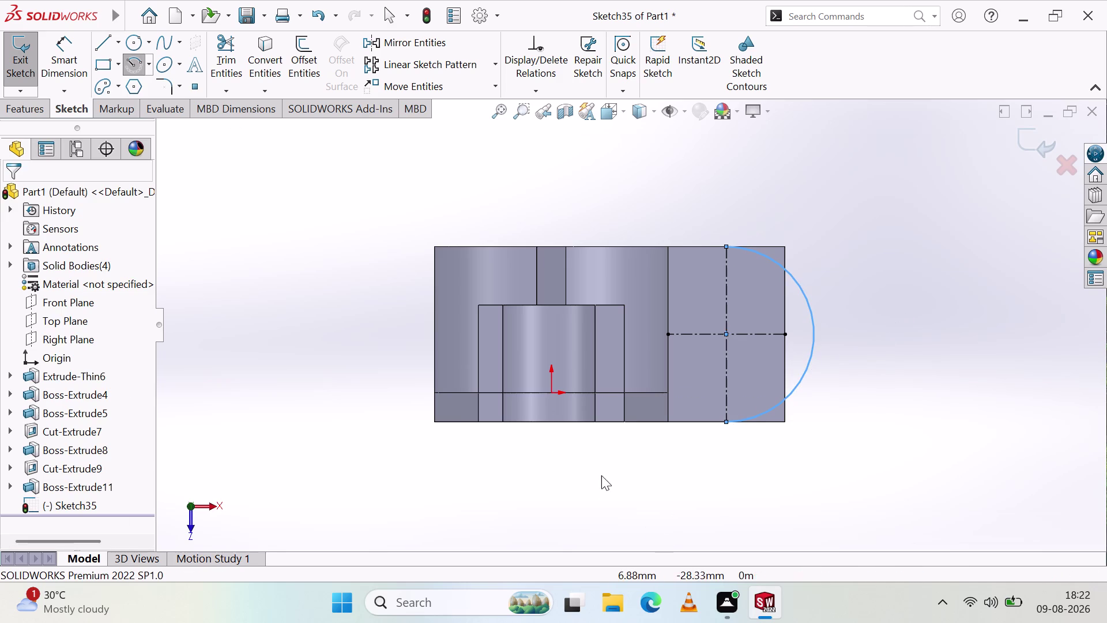
key(Escape)
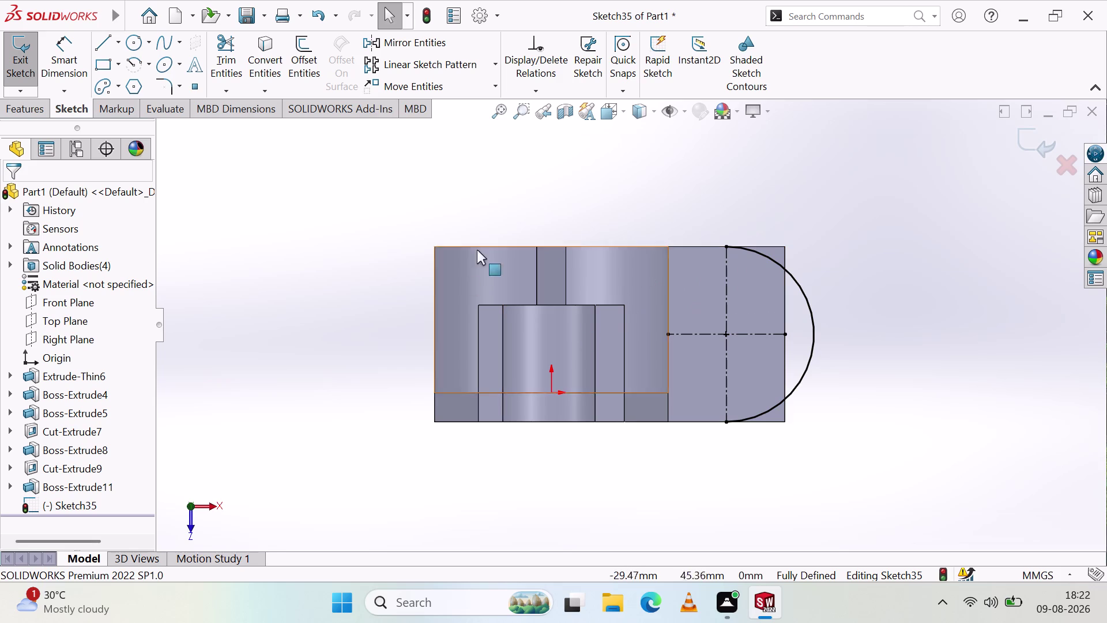
click(132, 43)
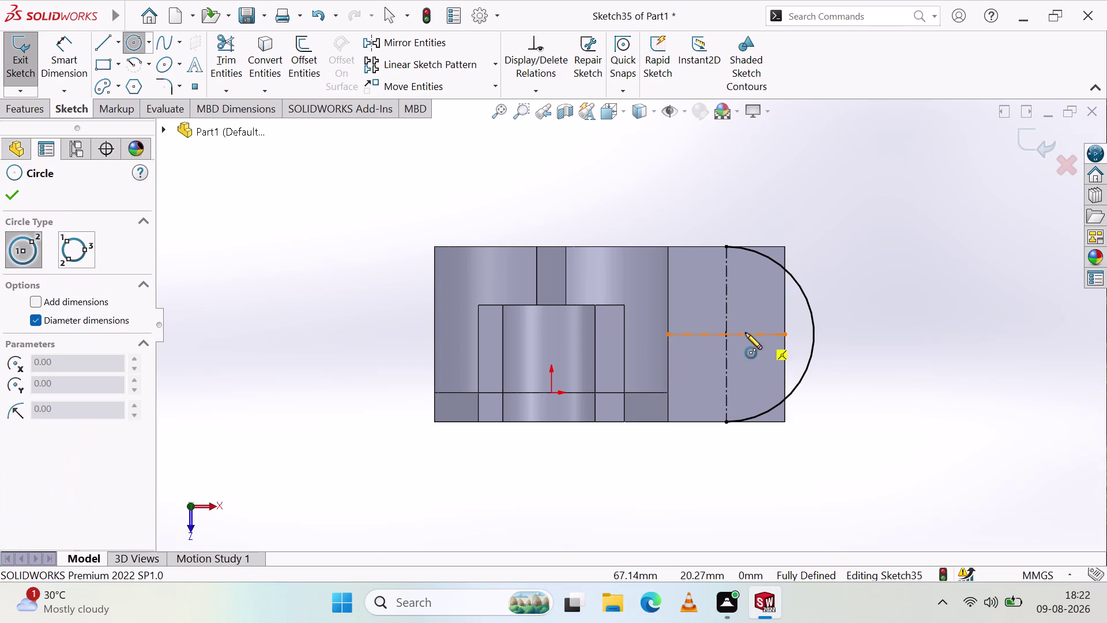
Draw a small eye-hole circle centred at the centreline crossing.
click(726, 335)
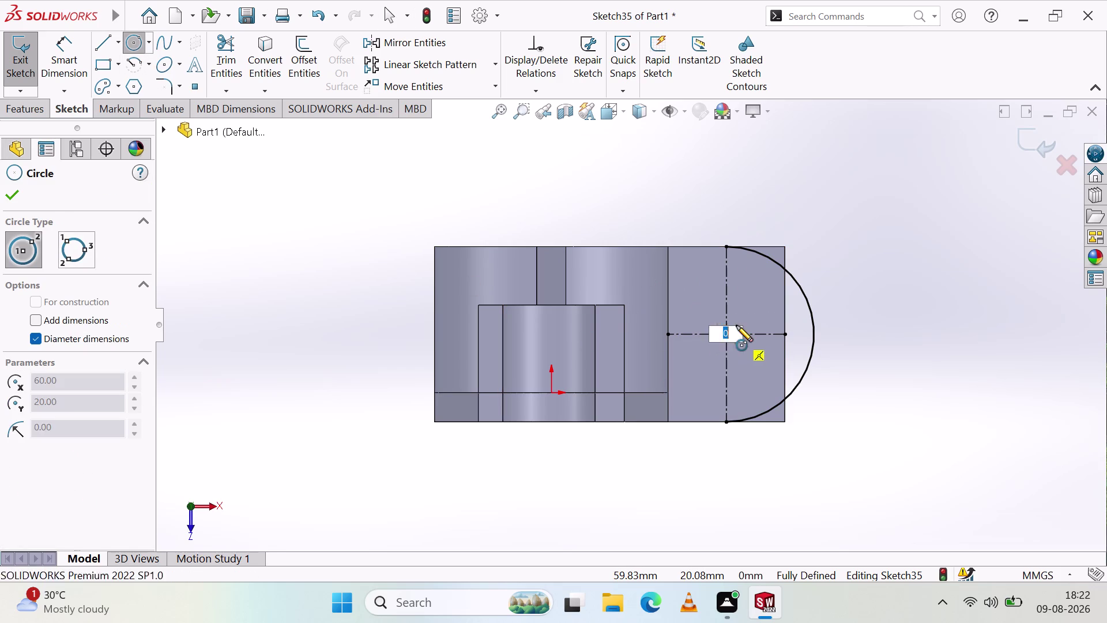
click(748, 313)
key(Escape)
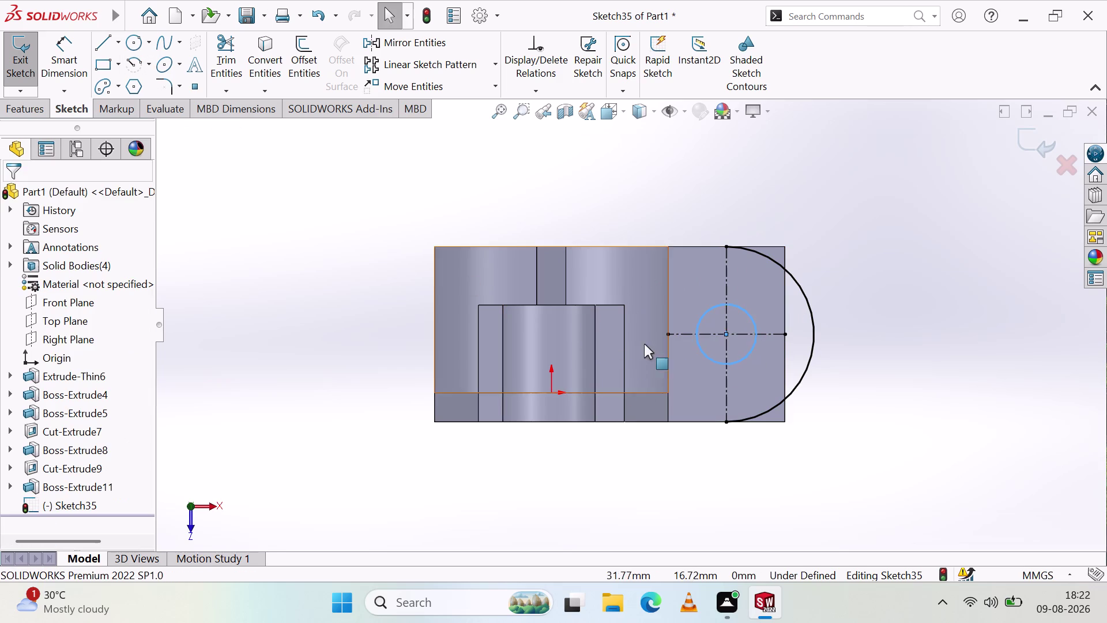
key(Escape)
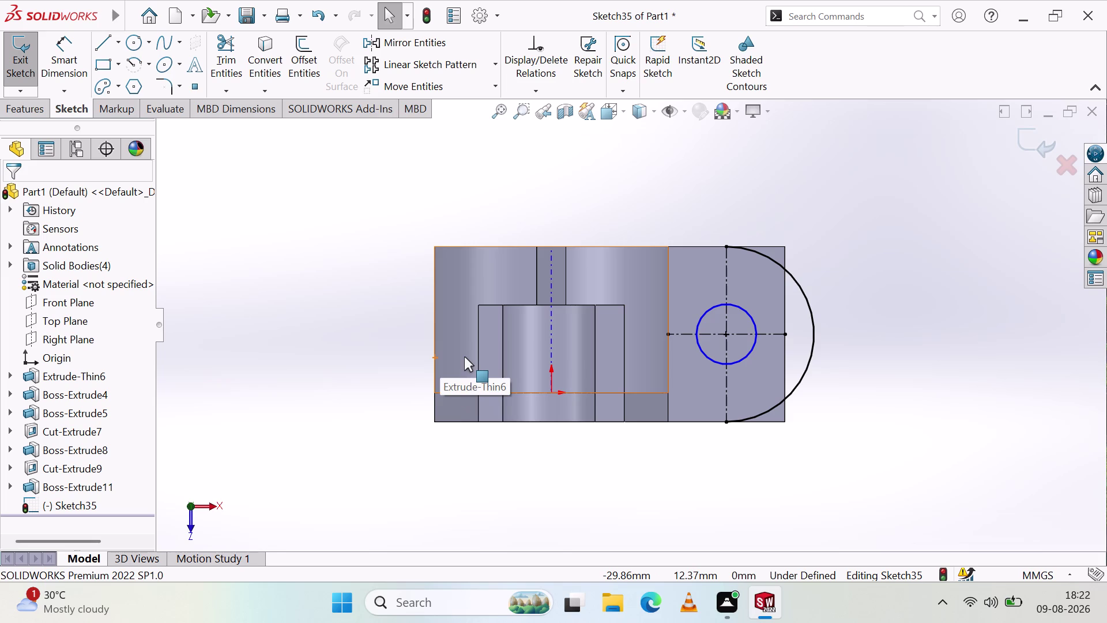
Dimension the hole circle at Ø16 mm and begin dimensioning the end arc.
click(62, 52)
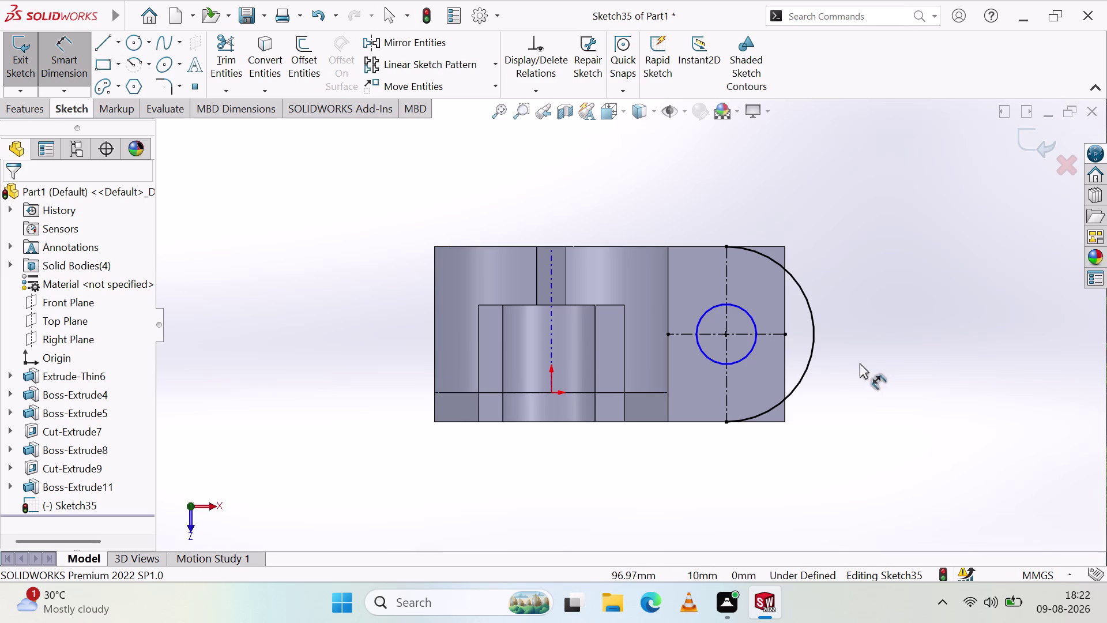
click(752, 351)
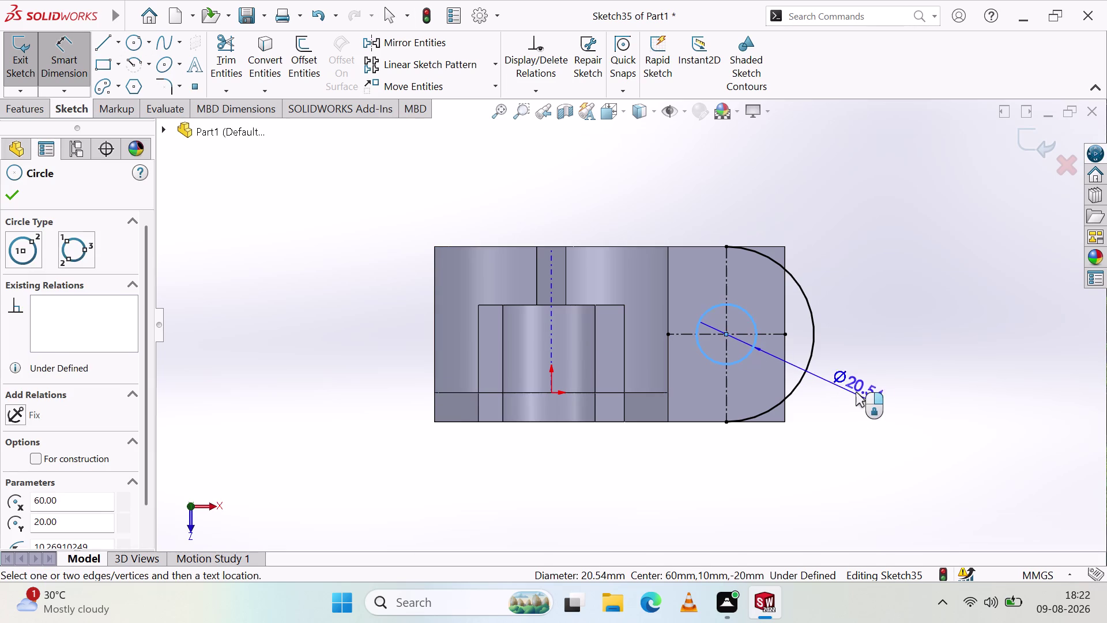
click(874, 402)
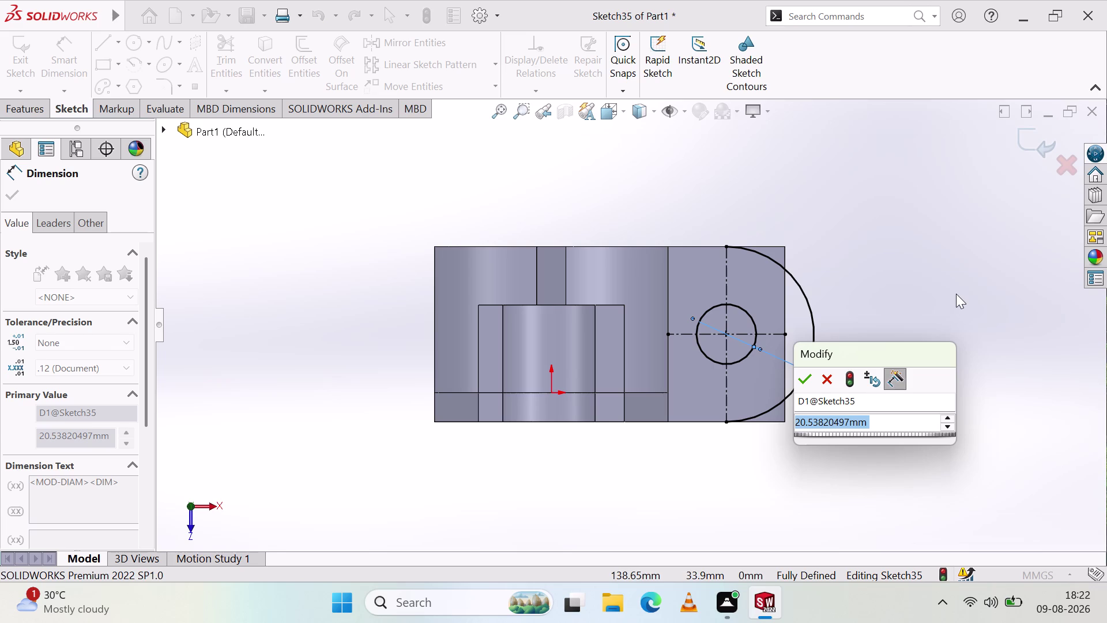
text(1)
text(6)
click(807, 383)
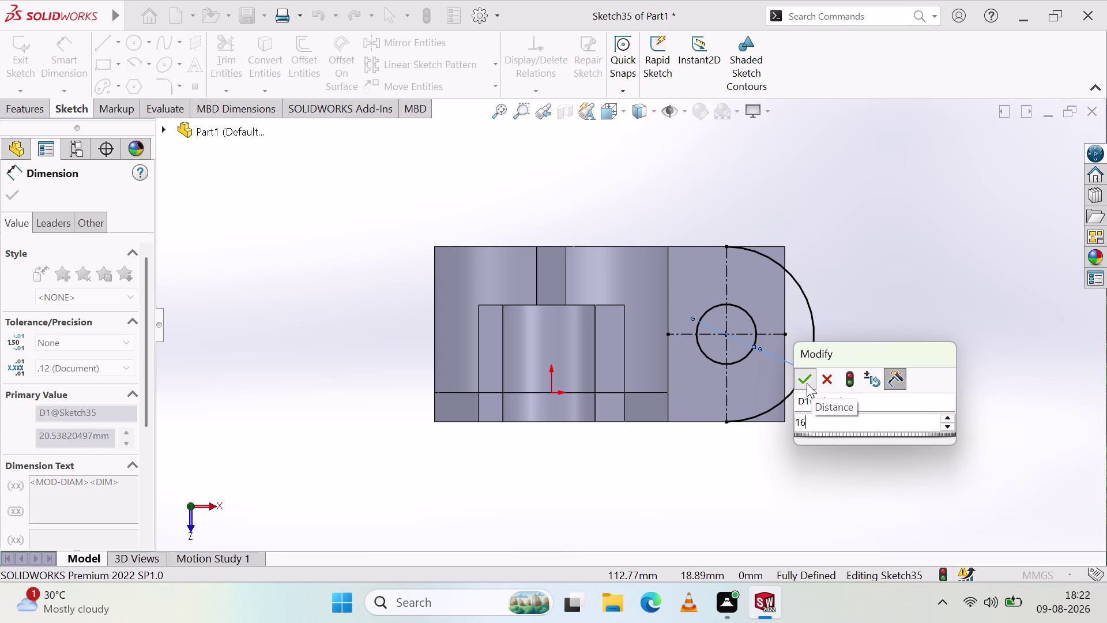
click(895, 280)
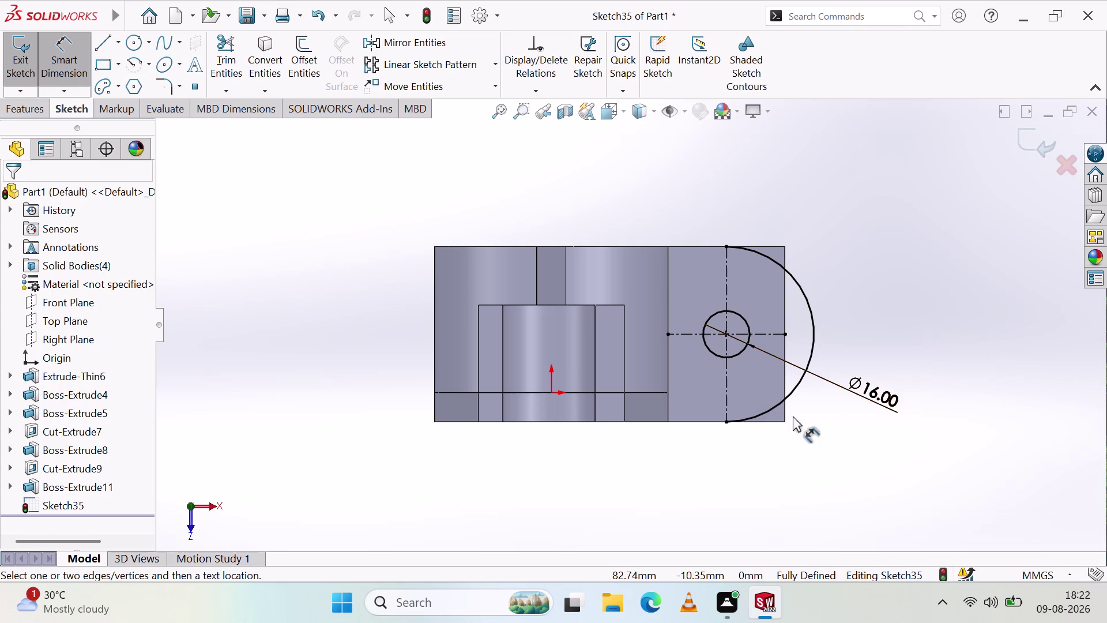
click(815, 340)
Confirm the R30 arc dimension, then delete the semicircular end arc.
click(890, 321)
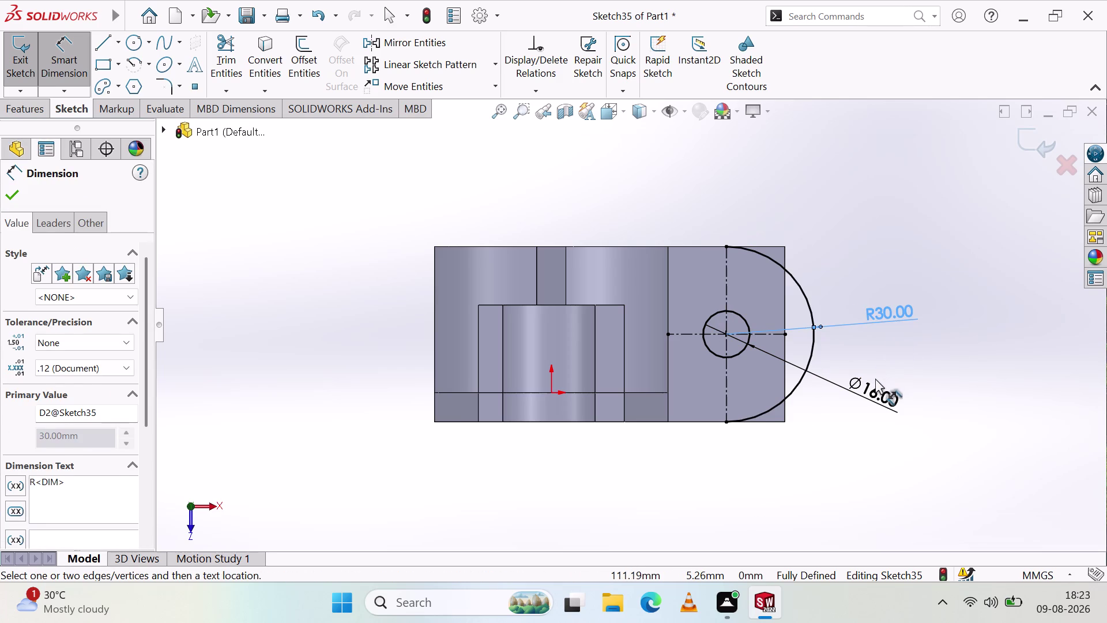
key(Escape)
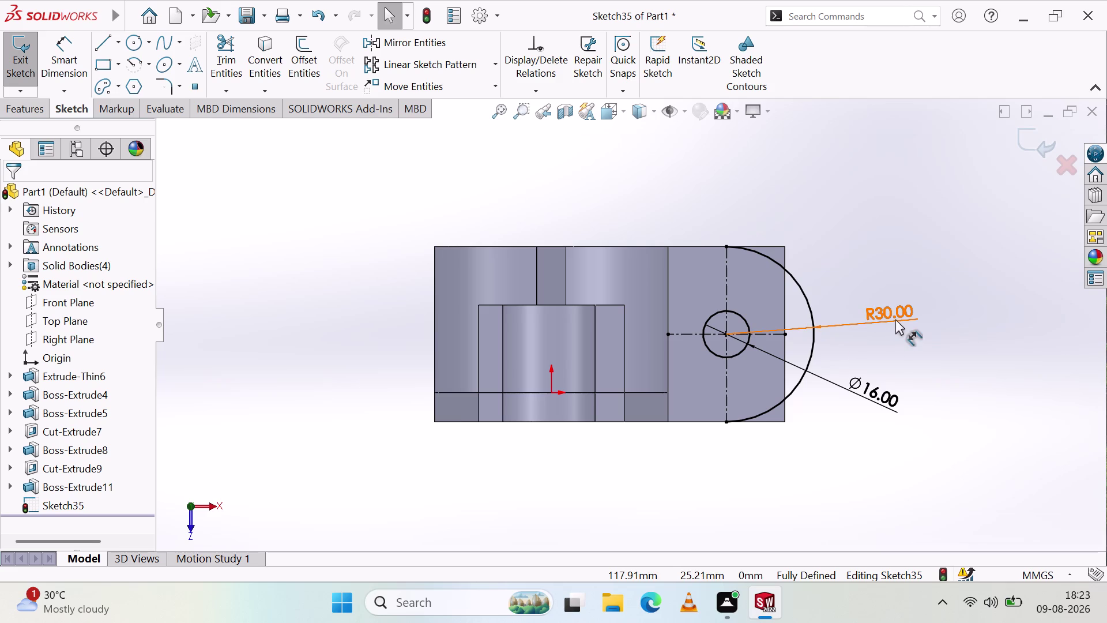
click(895, 319)
key(Delete)
click(812, 323)
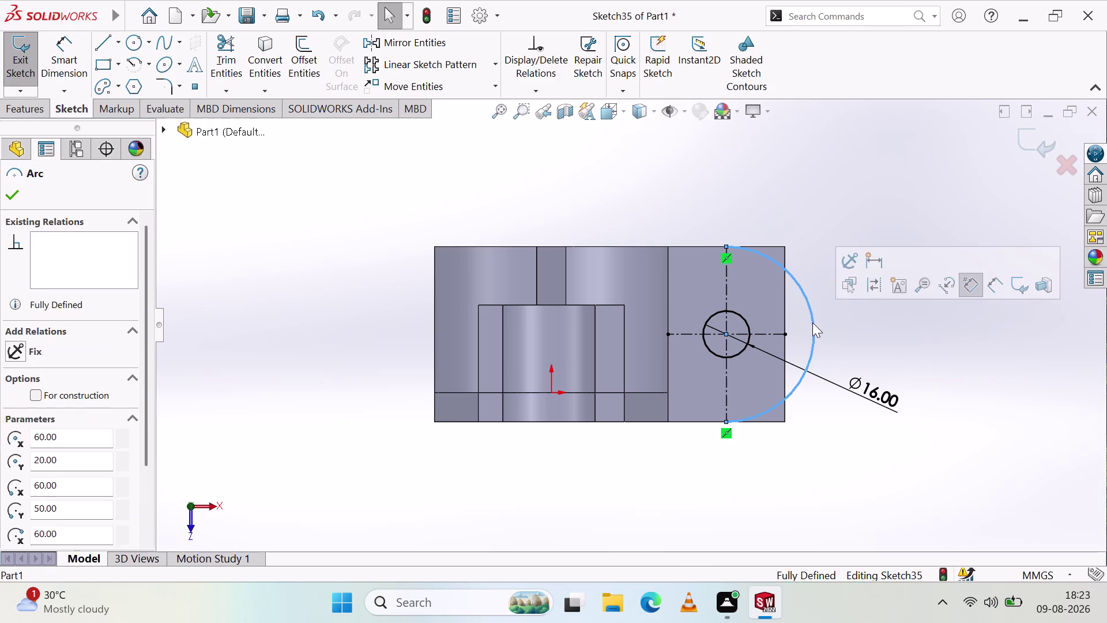
key(Delete)
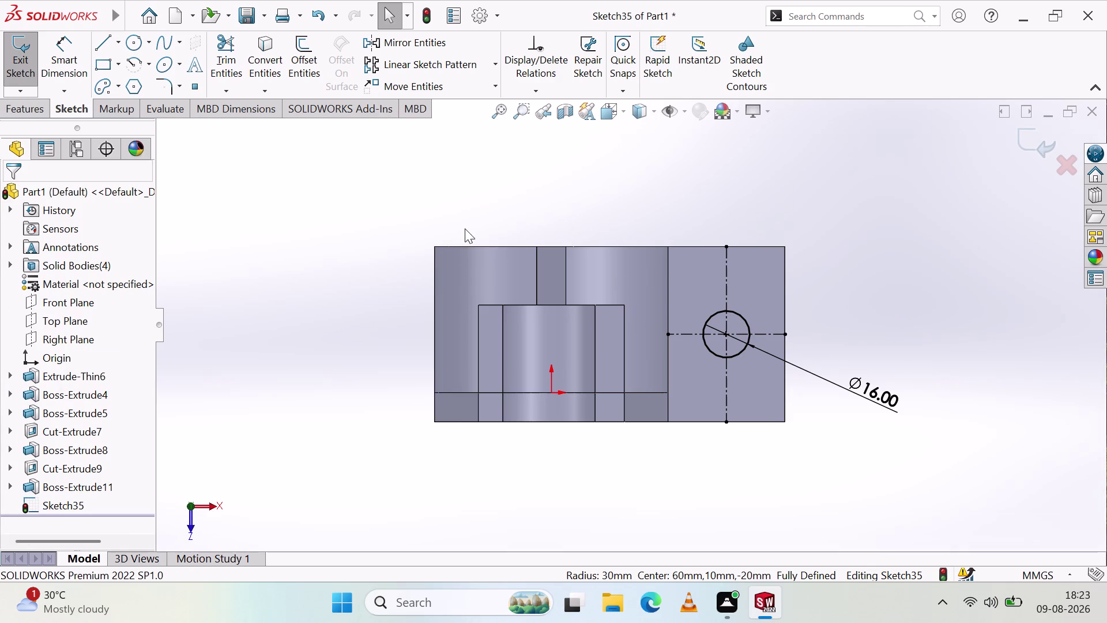
Draw a three-point arc between the top and bottom edges, curving through the right edge.
click(138, 60)
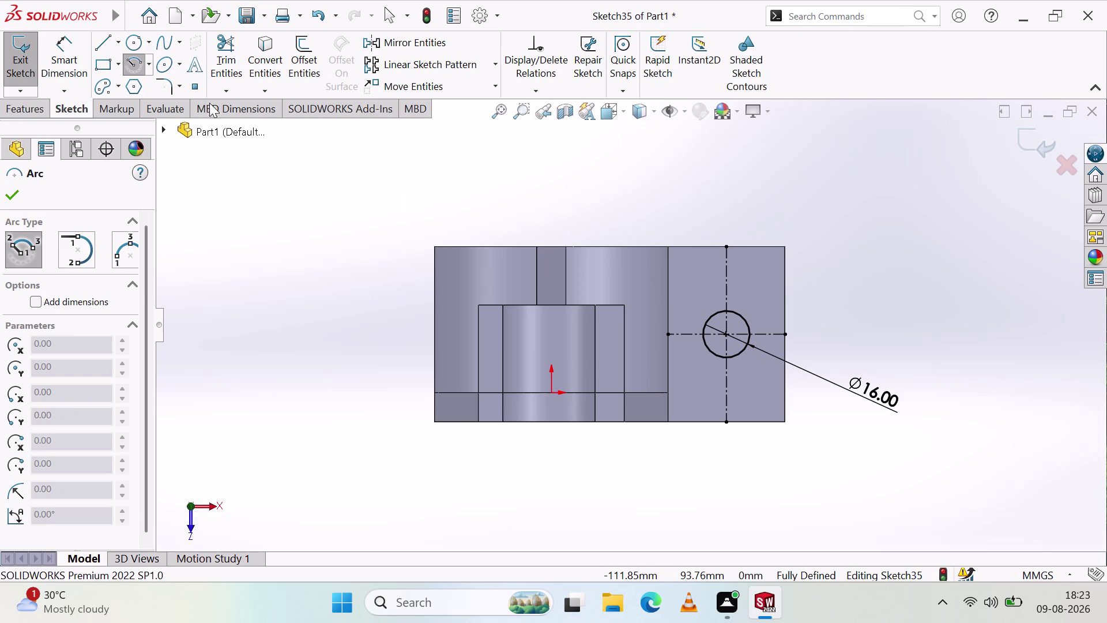
click(150, 68)
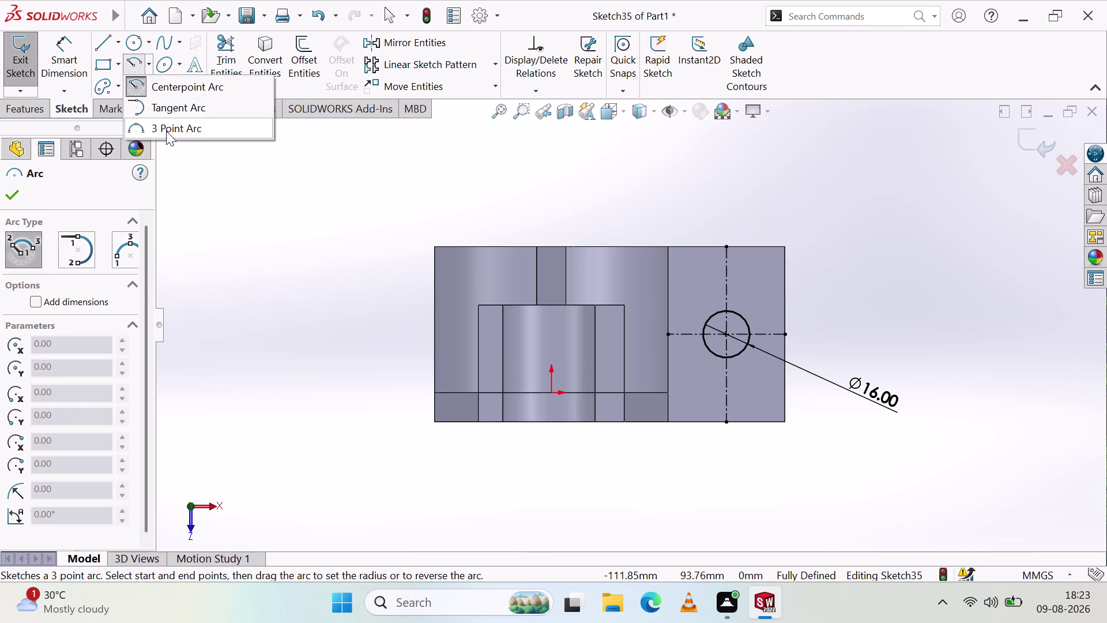
click(166, 130)
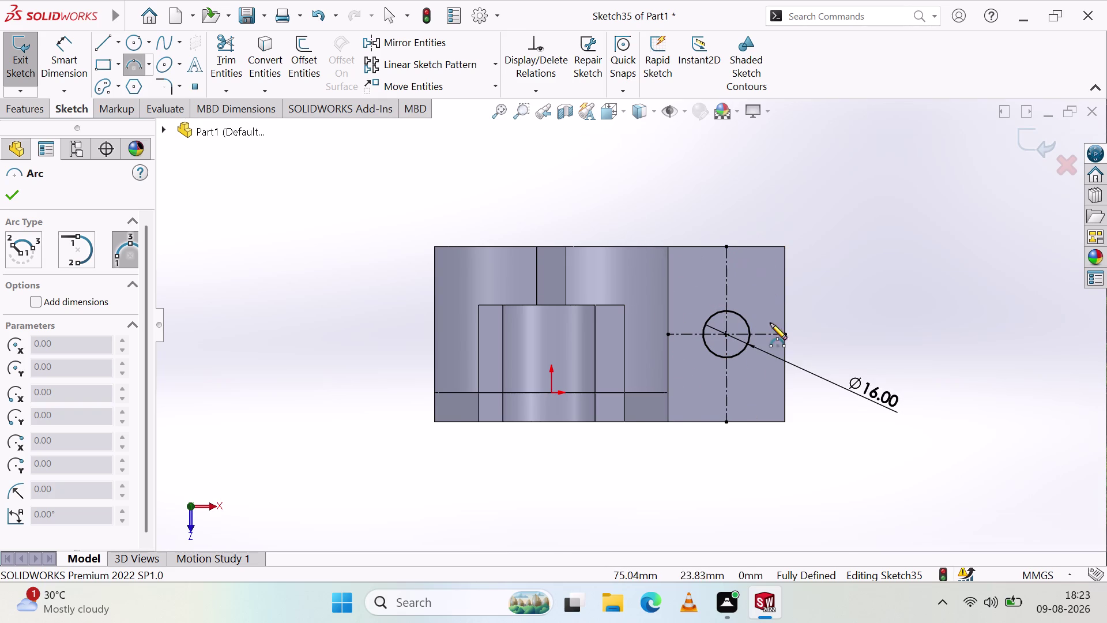
click(689, 246)
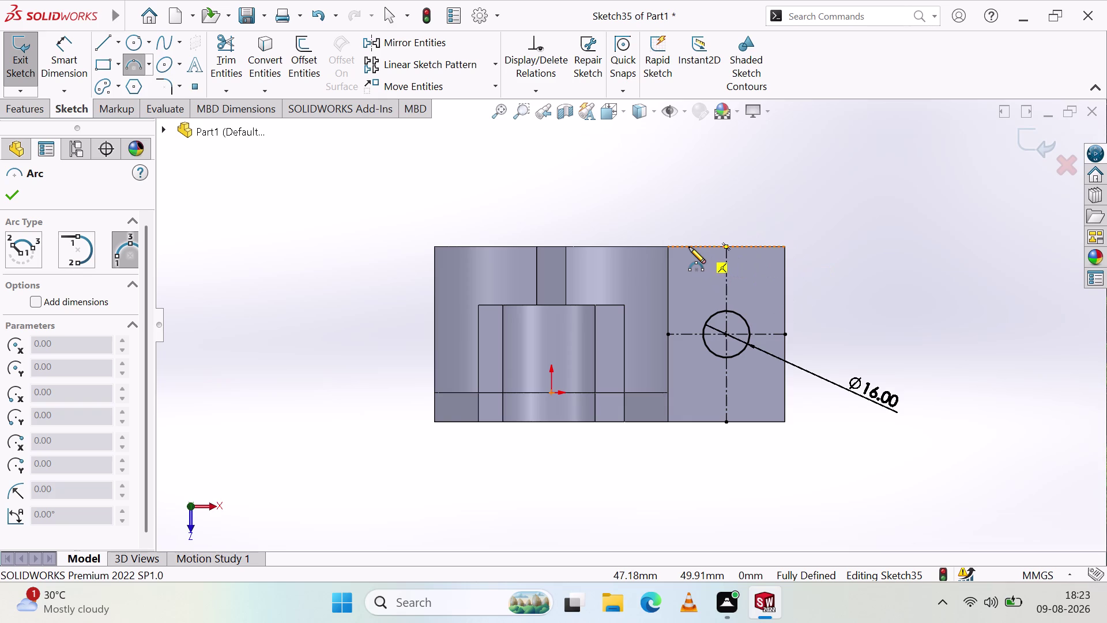
click(690, 422)
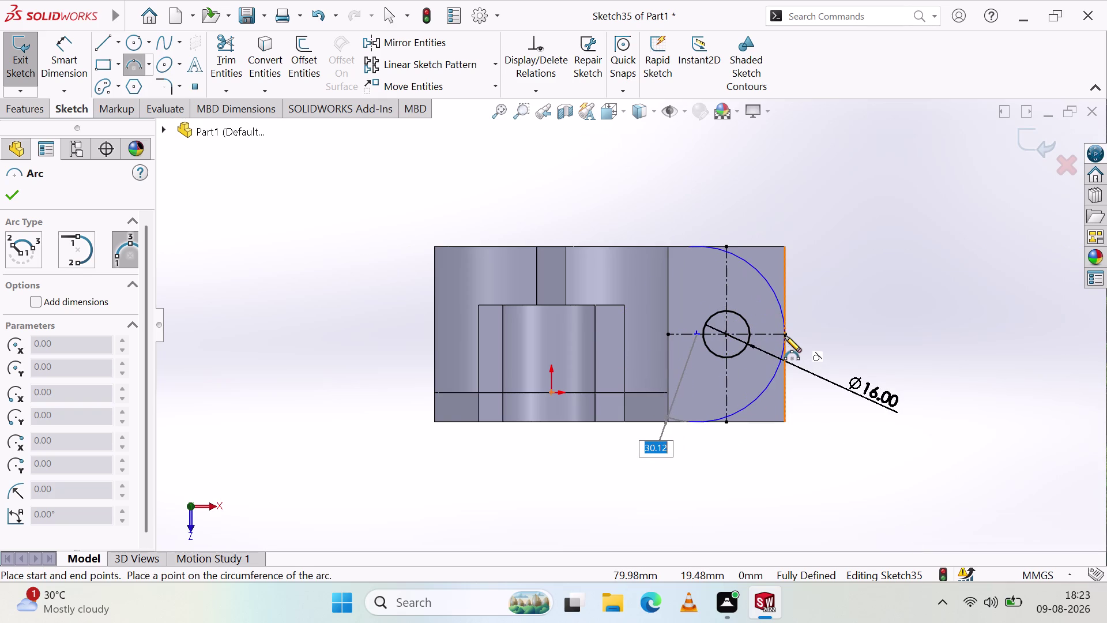
click(786, 335)
key(Escape)
key(Escape)
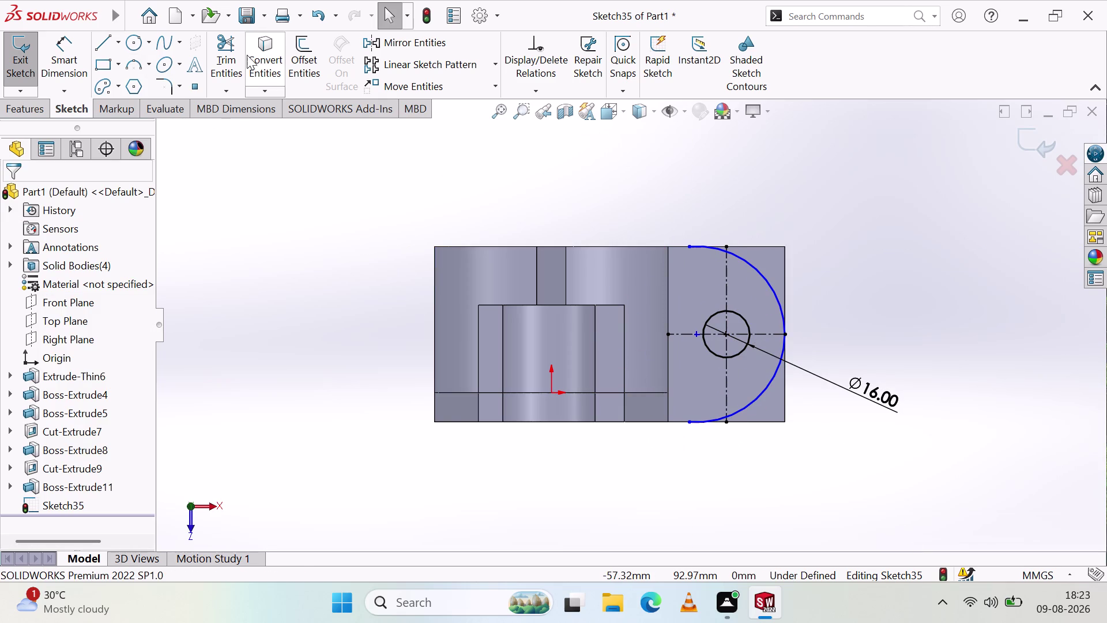
Try a 20 mm radius on the new arc and dismiss the invalid-geometry warning.
click(75, 50)
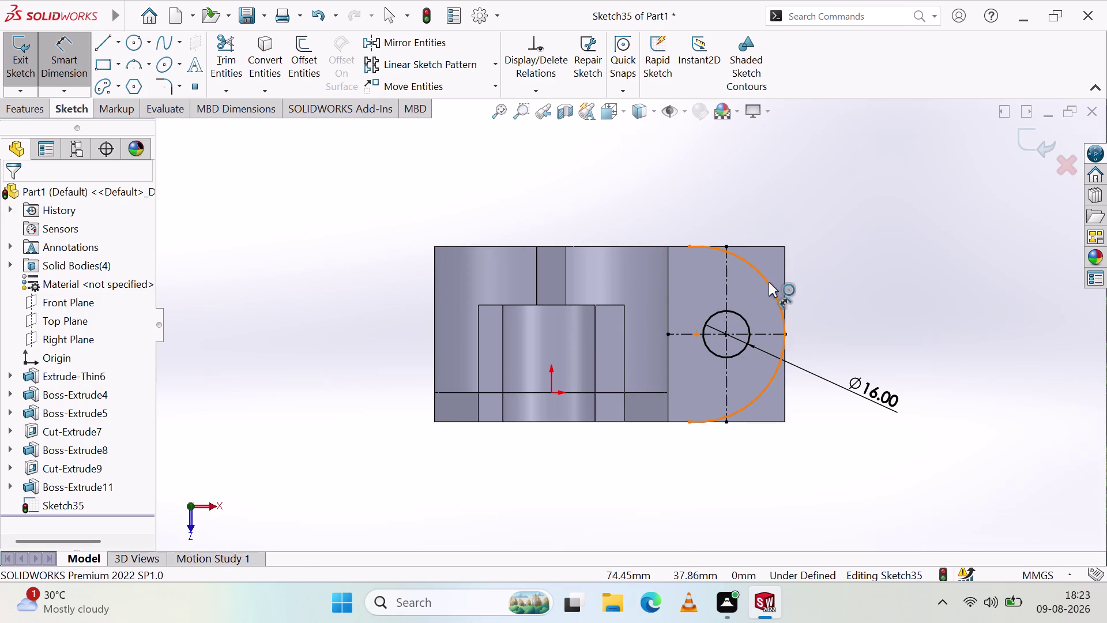
click(769, 282)
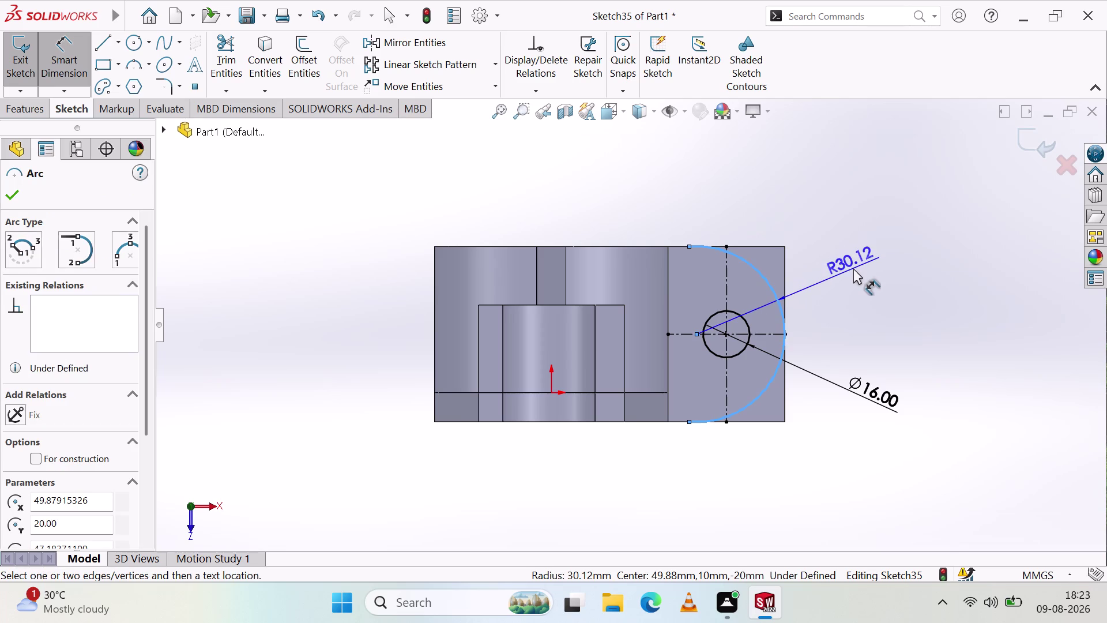
click(854, 268)
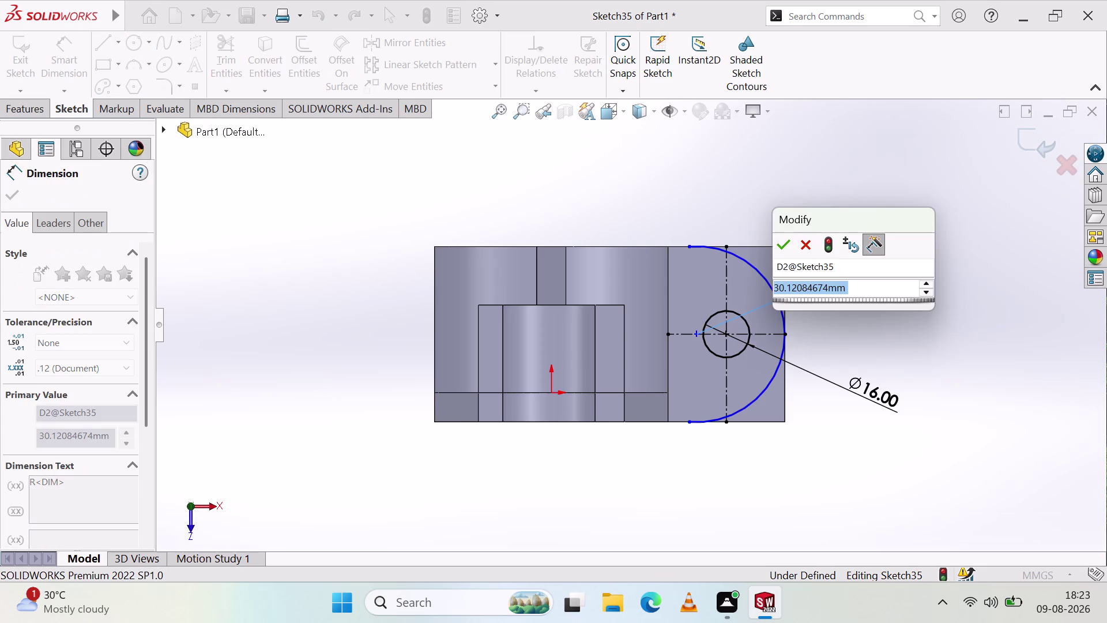
key(2)
key(0)
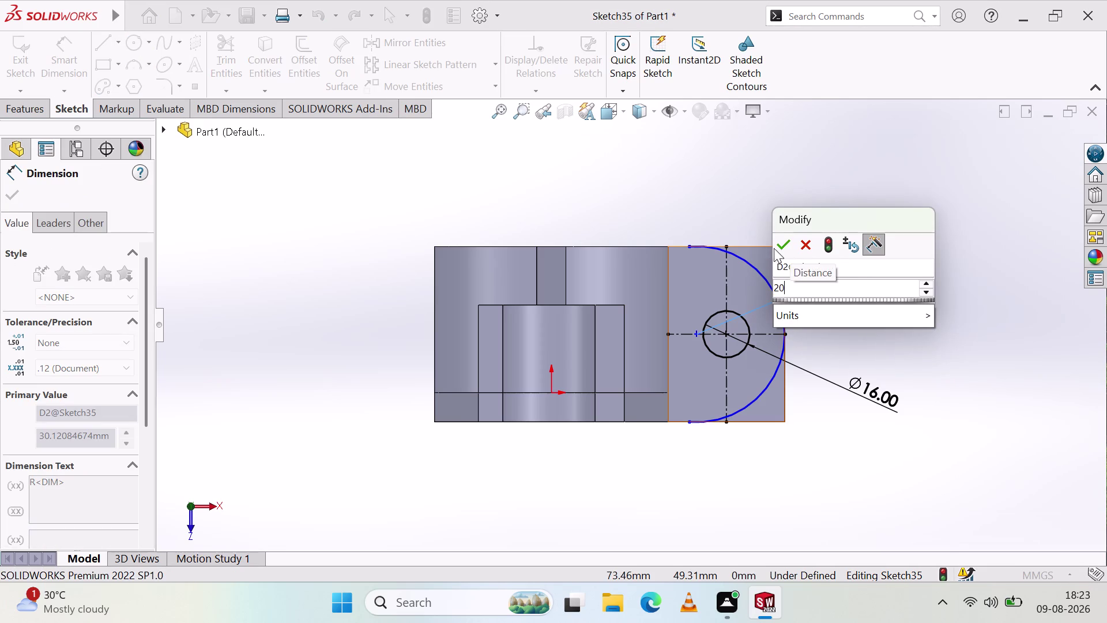
click(785, 242)
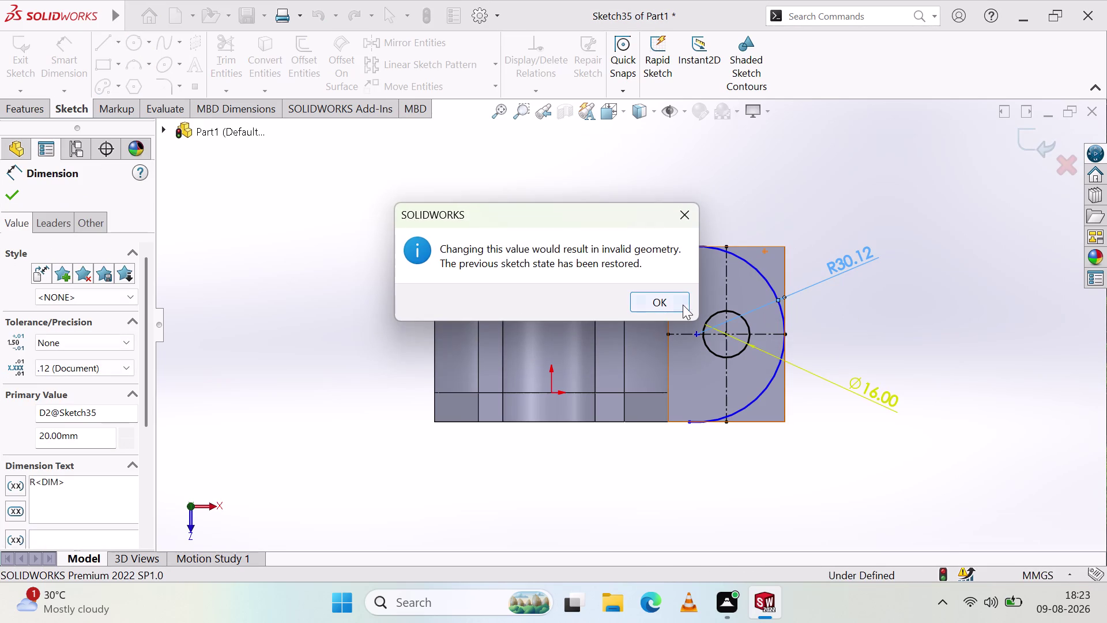
click(679, 304)
click(852, 265)
key(Delete)
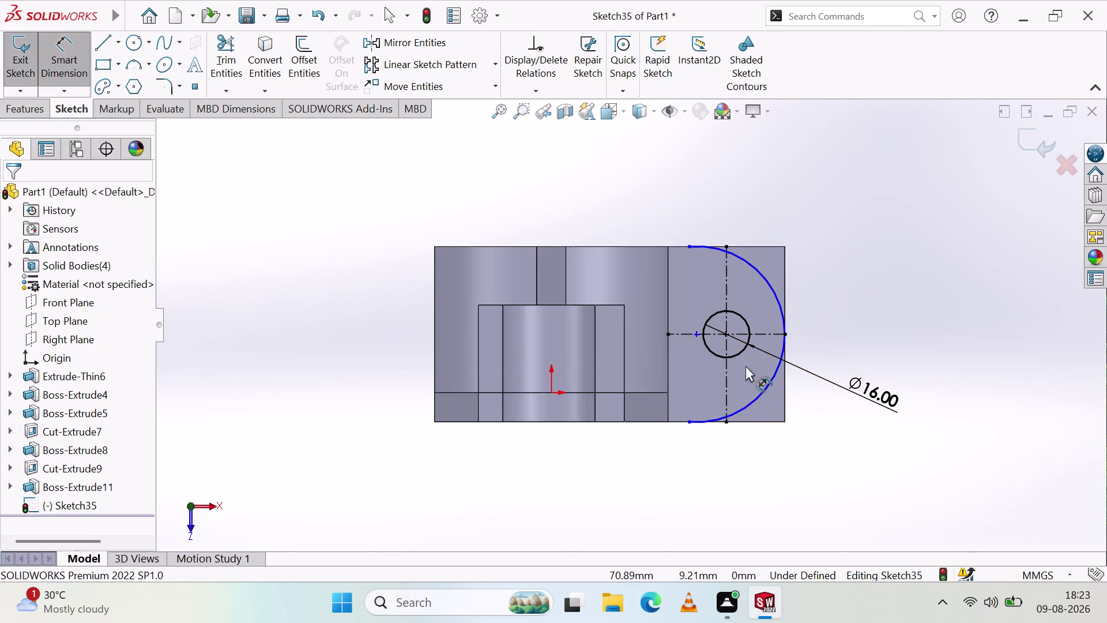
Delete the end arc and the hole's Ø16 diameter dimension.
click(767, 278)
key(Delete)
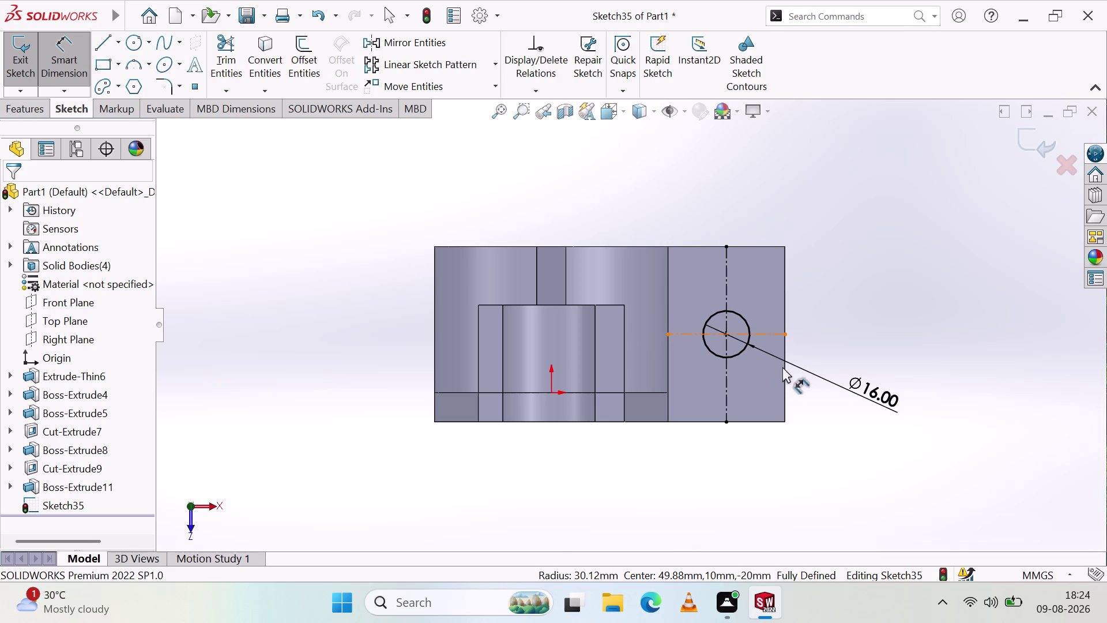
click(77, 60)
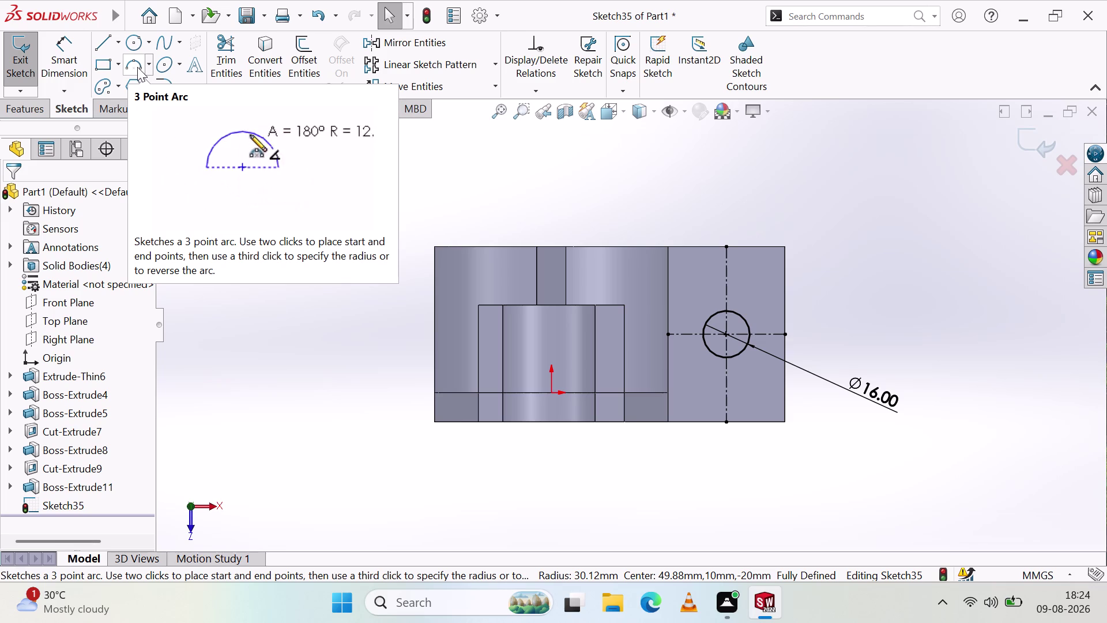
click(137, 67)
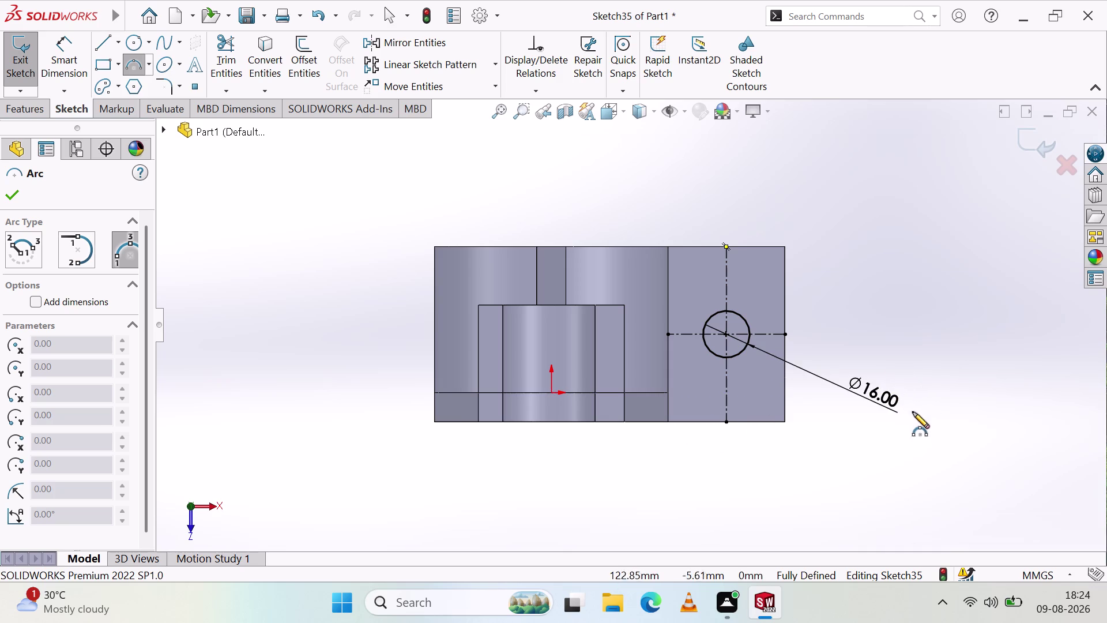
key(Escape)
click(877, 396)
key(Delete)
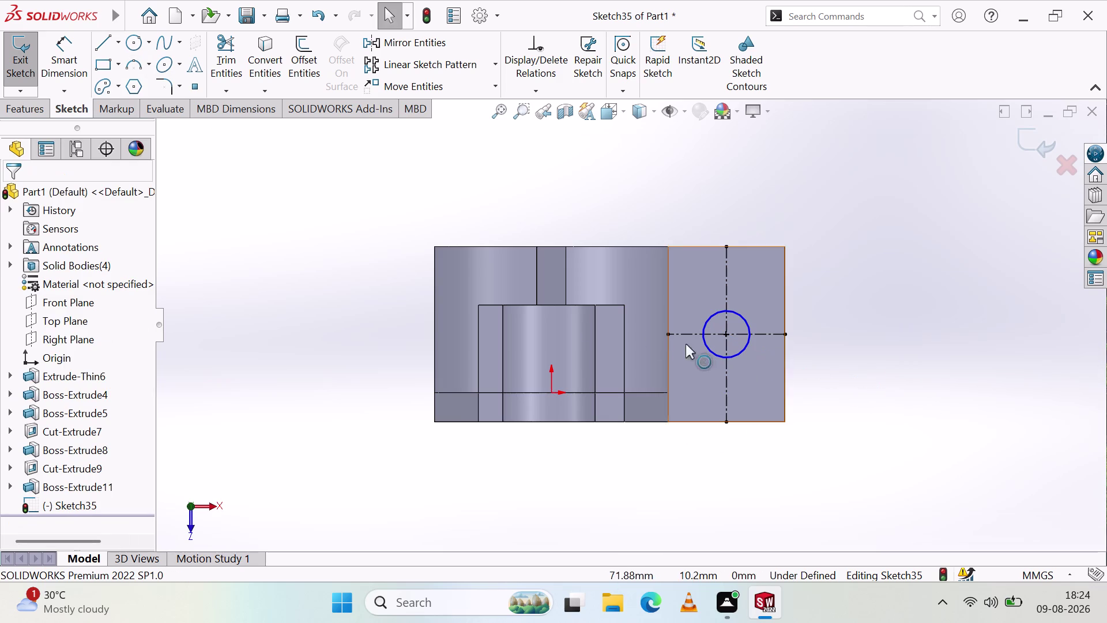
Redraw the three-point end arc between bottom and top edges through the right edge.
click(127, 66)
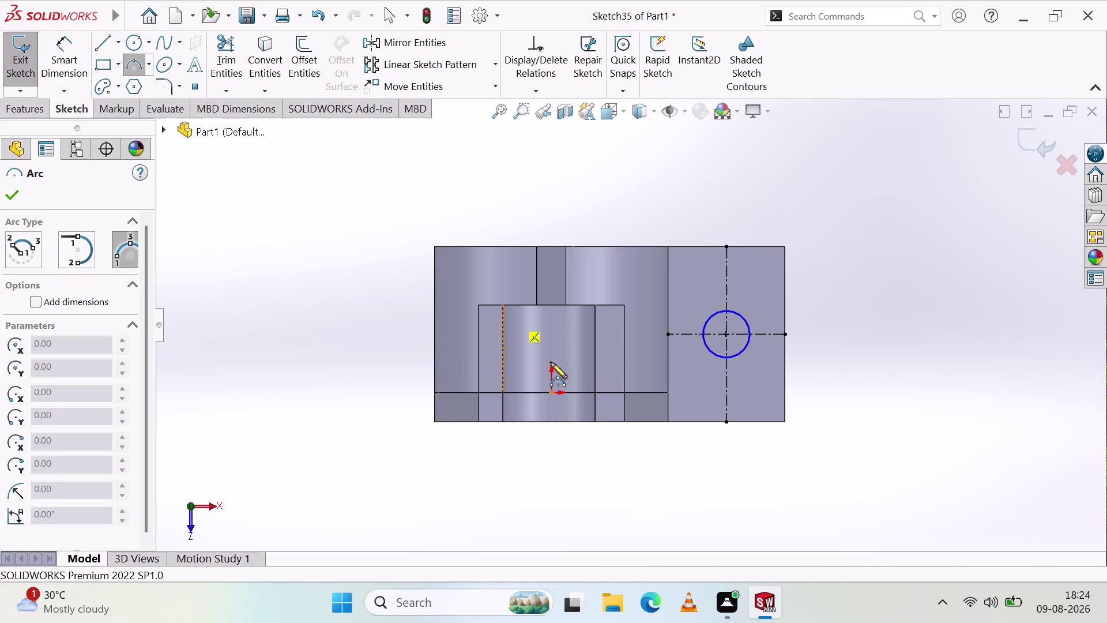
click(687, 422)
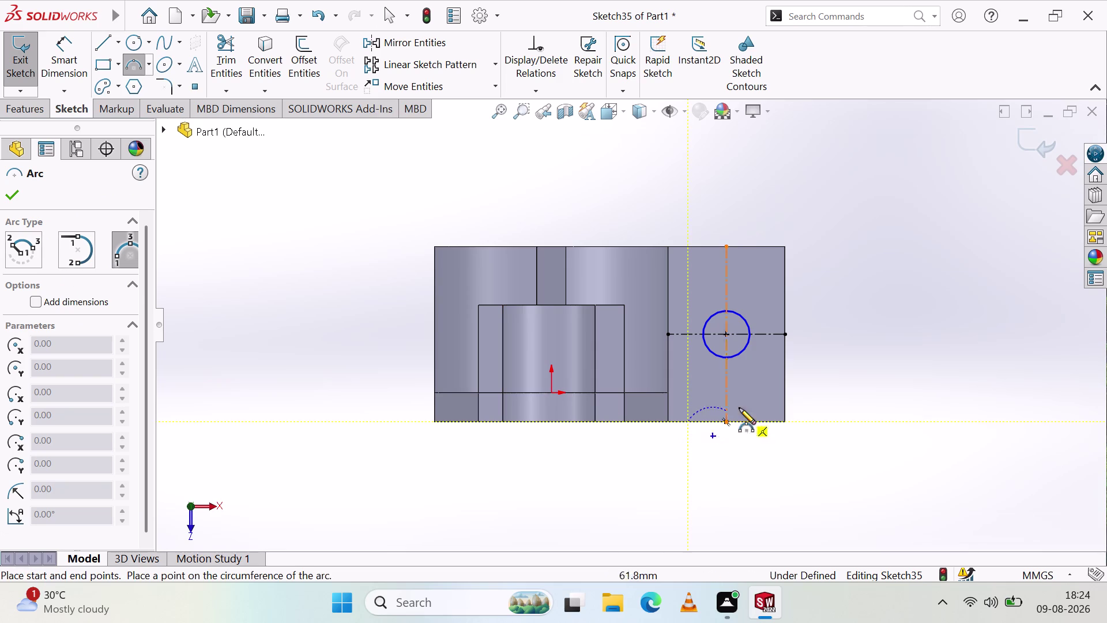
click(687, 246)
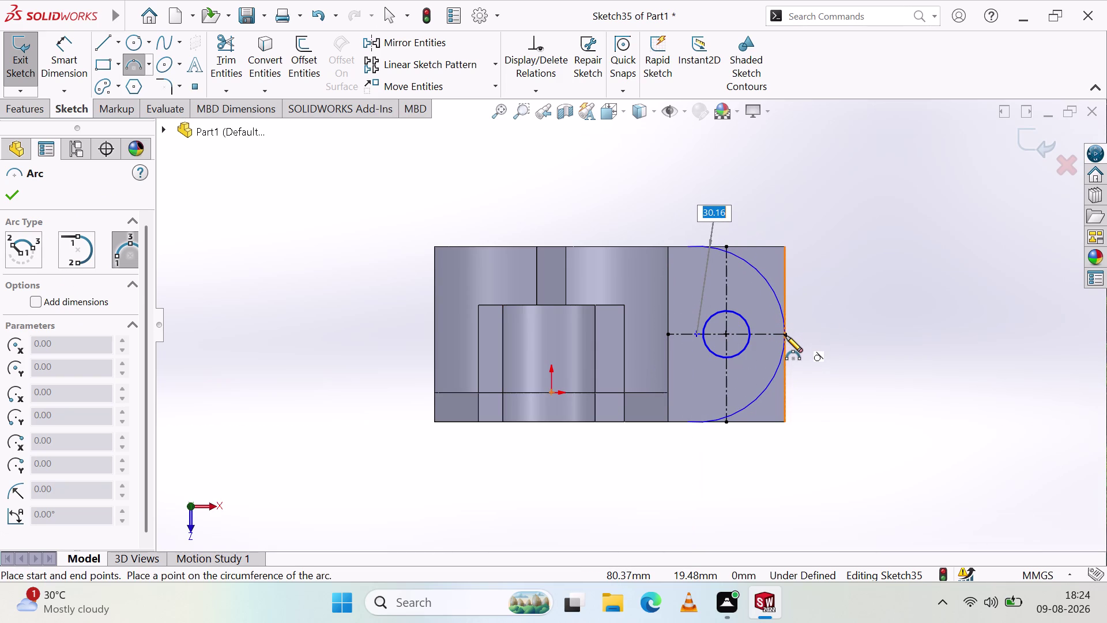
click(786, 335)
key(Escape)
key(Escape)
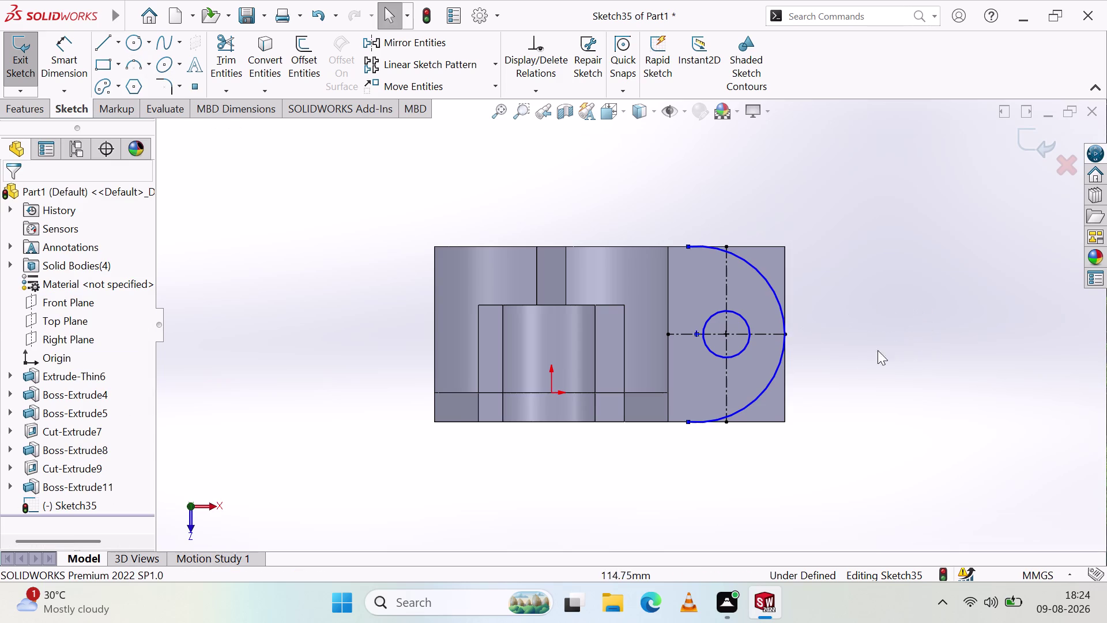
Attempt an R20 dimension on the arc, dismiss the rejection, and select the arc.
key(Escape)
click(49, 70)
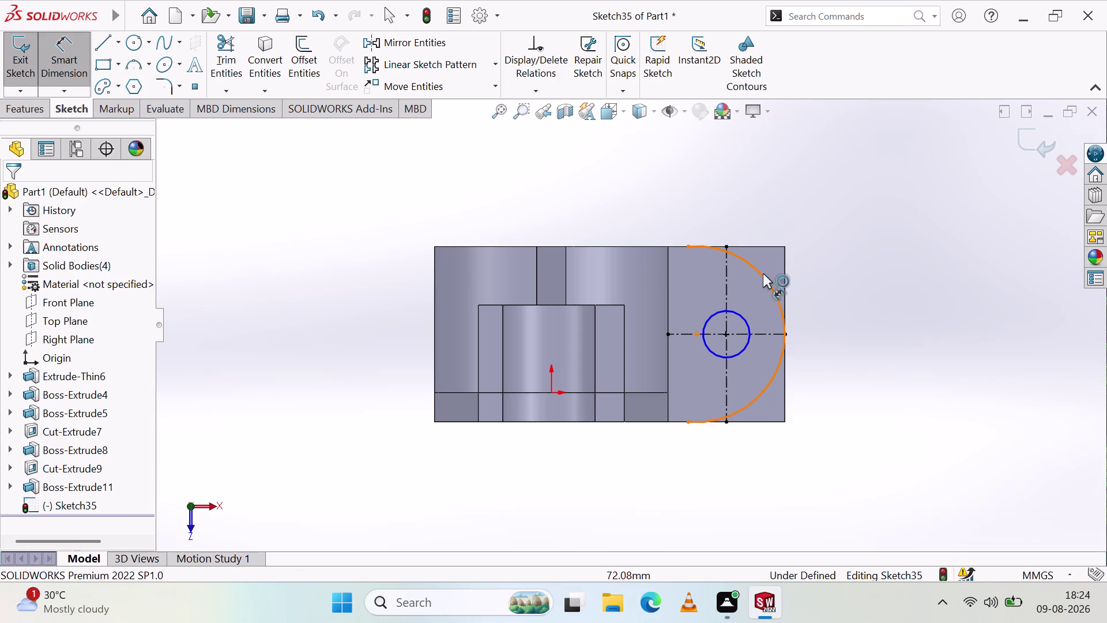
click(766, 279)
click(848, 255)
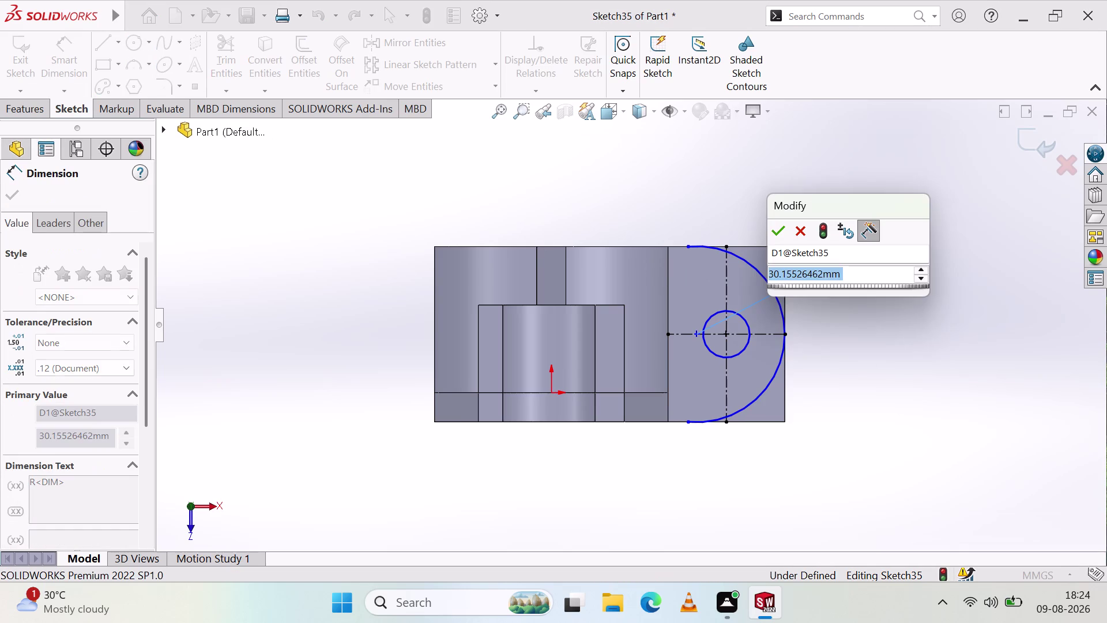
text(20)
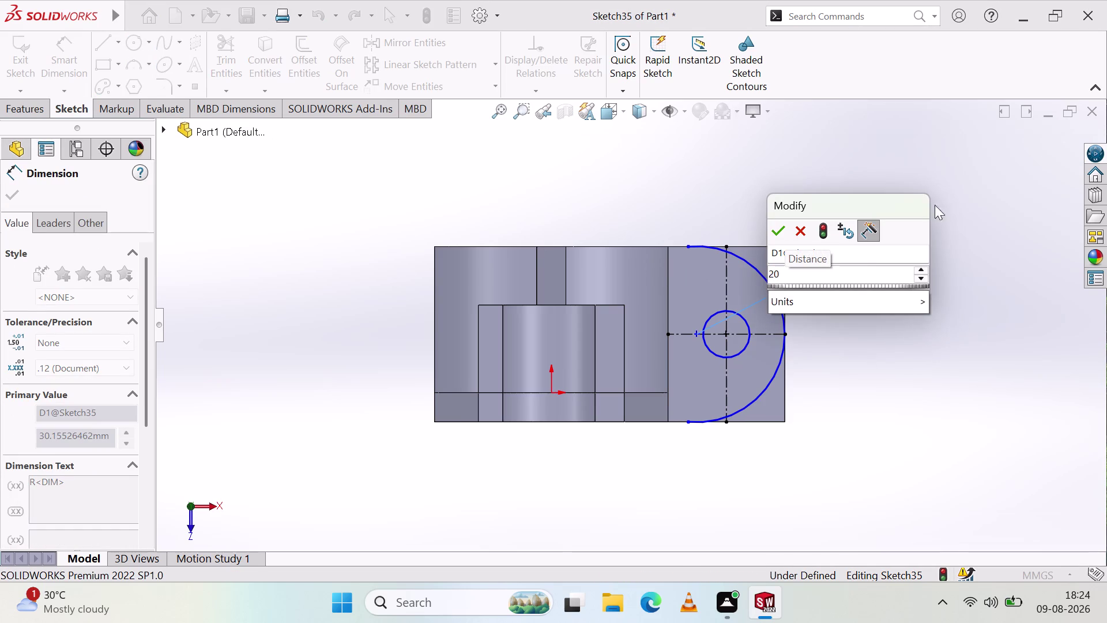
click(782, 233)
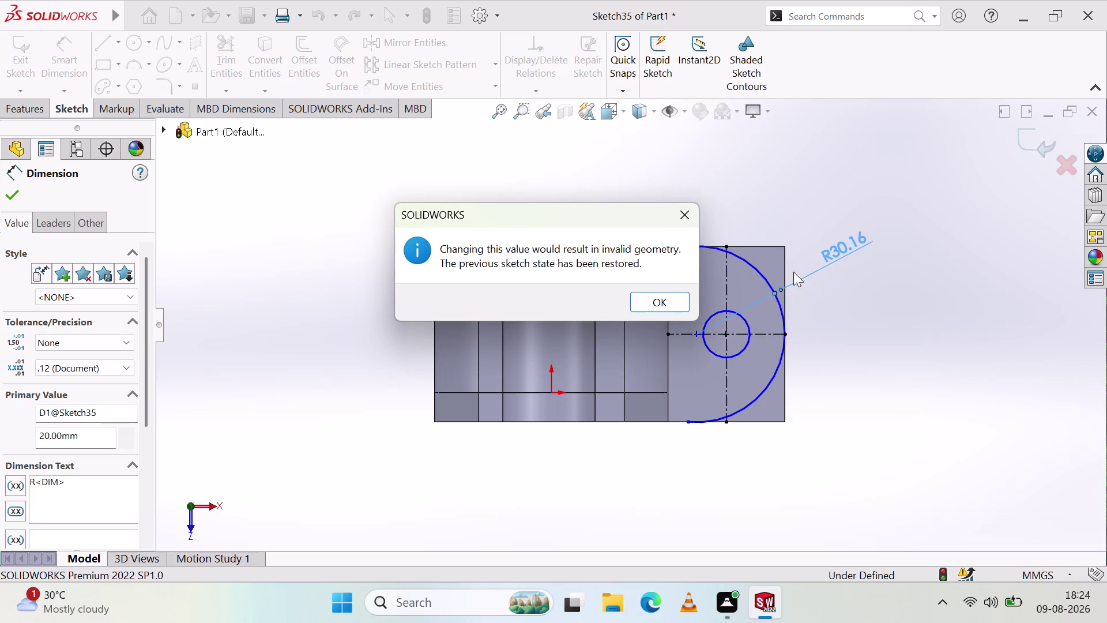
click(667, 298)
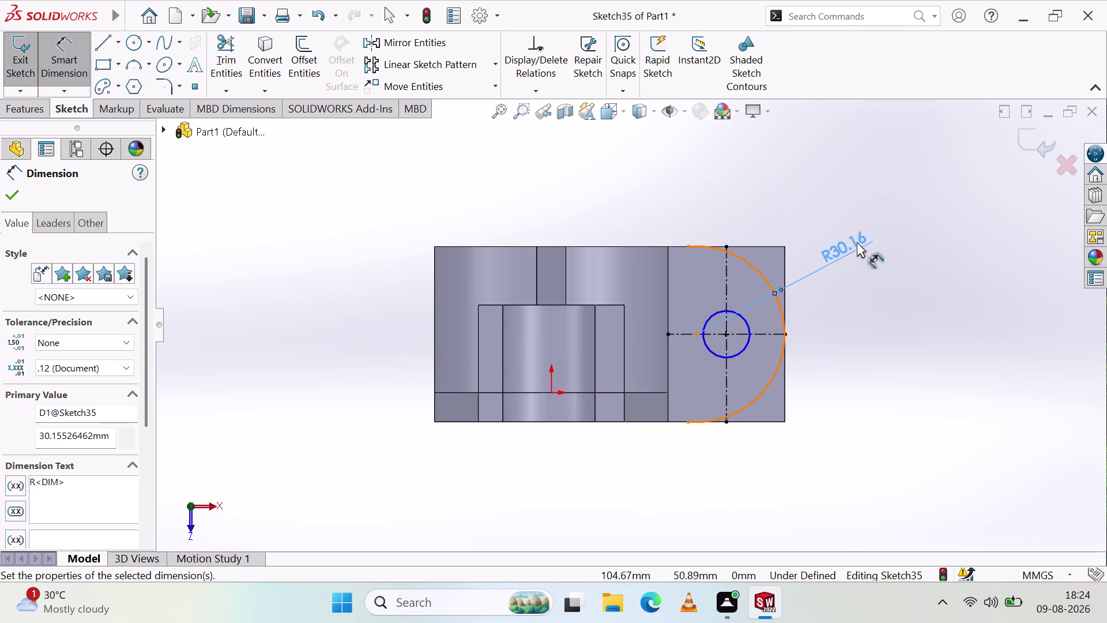
click(857, 242)
key(Delete)
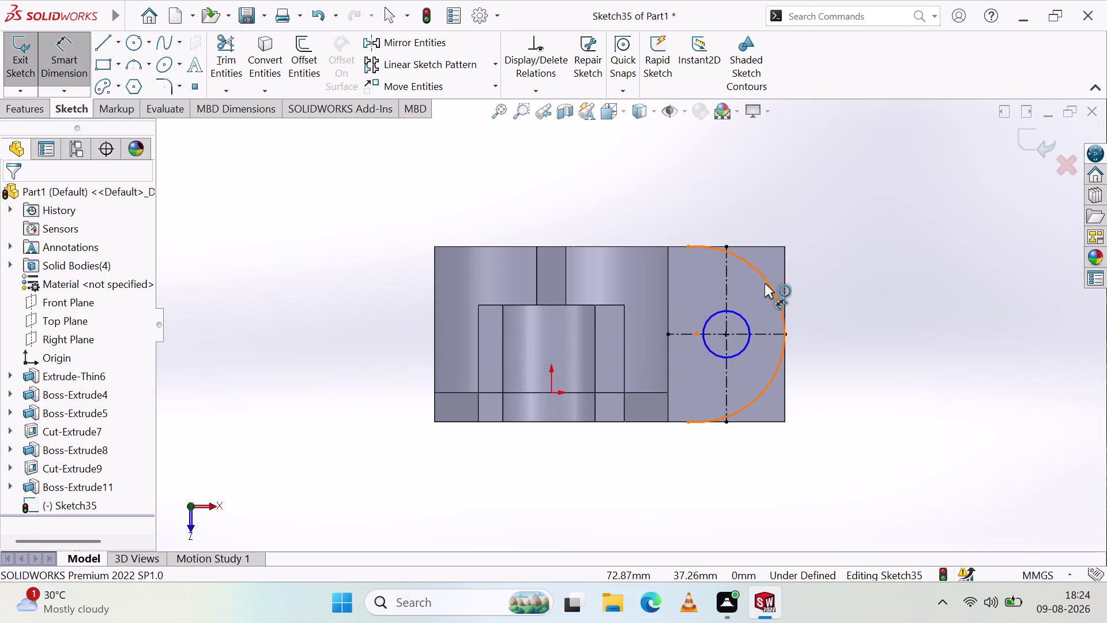
click(767, 279)
Delete the end arc, then undo until Boss-Extrude11 and Sketch35 are gone.
key(Delete)
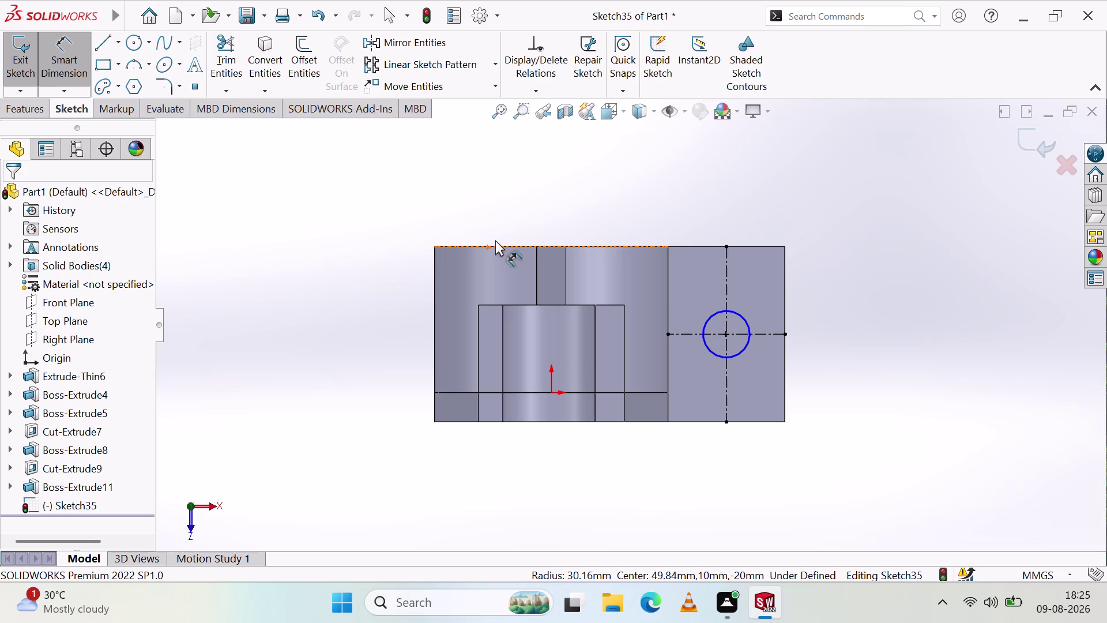
key(Escape)
key(ctrl+z)
key(ctrl+z)
key(ctrl+z)
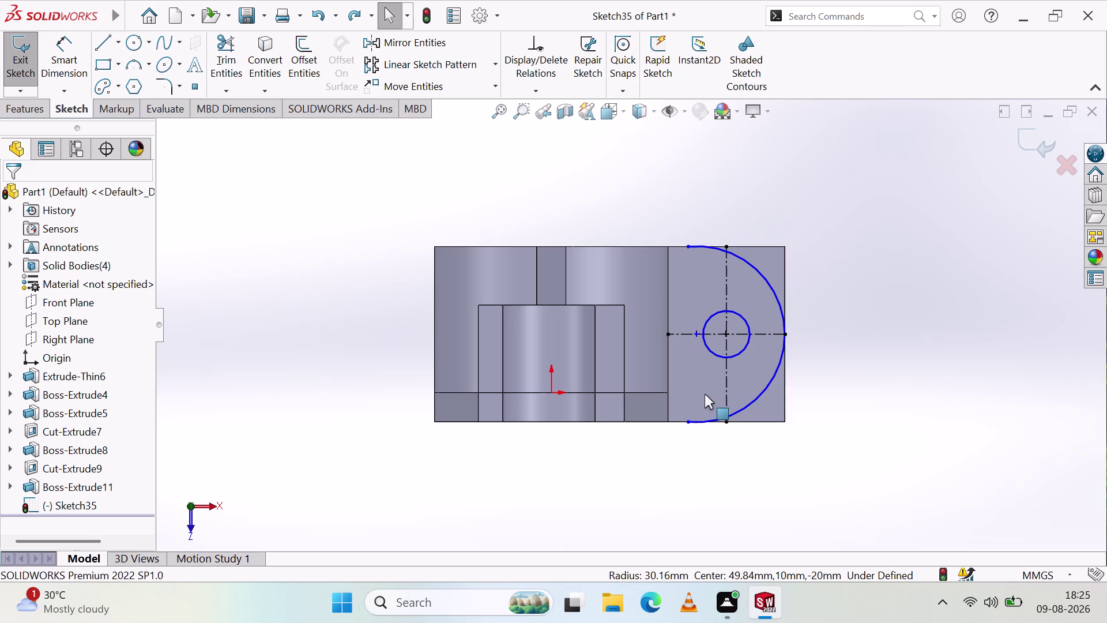
key(ctrl+z)
key(ctrl+z)
key(ctrl+z)
key(ctrl+z)
key(ctrl+z)
key(ctrl+z)
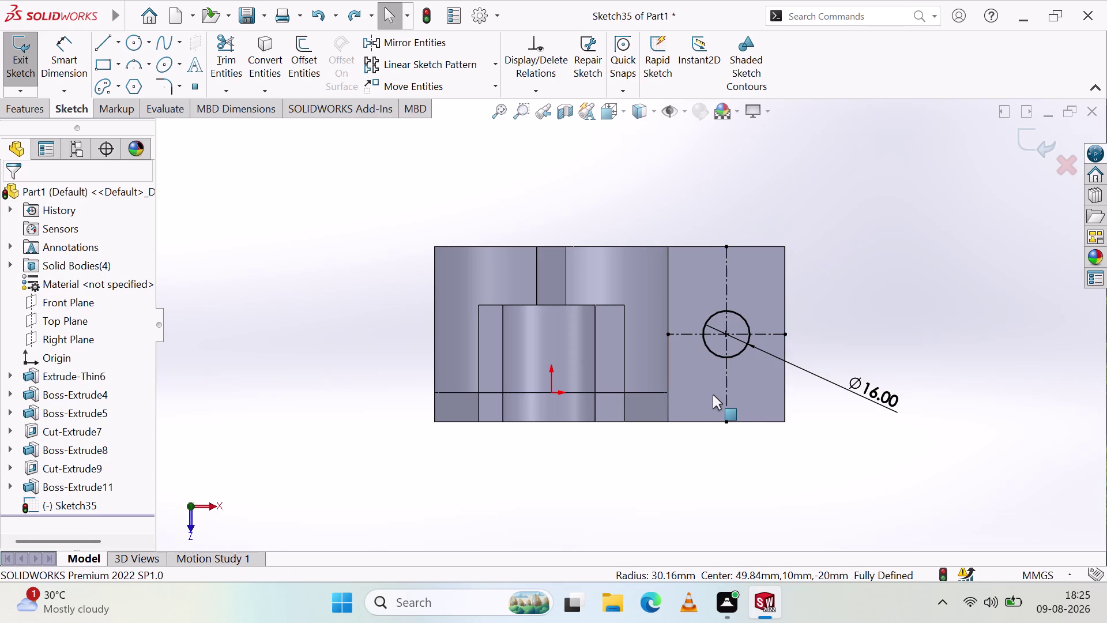
key(ctrl+z)
key(ctrl+z)
key(ctrl+z)
key(ctrl+z)
key(ctrl+z)
key(ctrl+z)
key(ctrl+z)
key(ctrl+z)
key(ctrl+z)
key(ctrl+z)
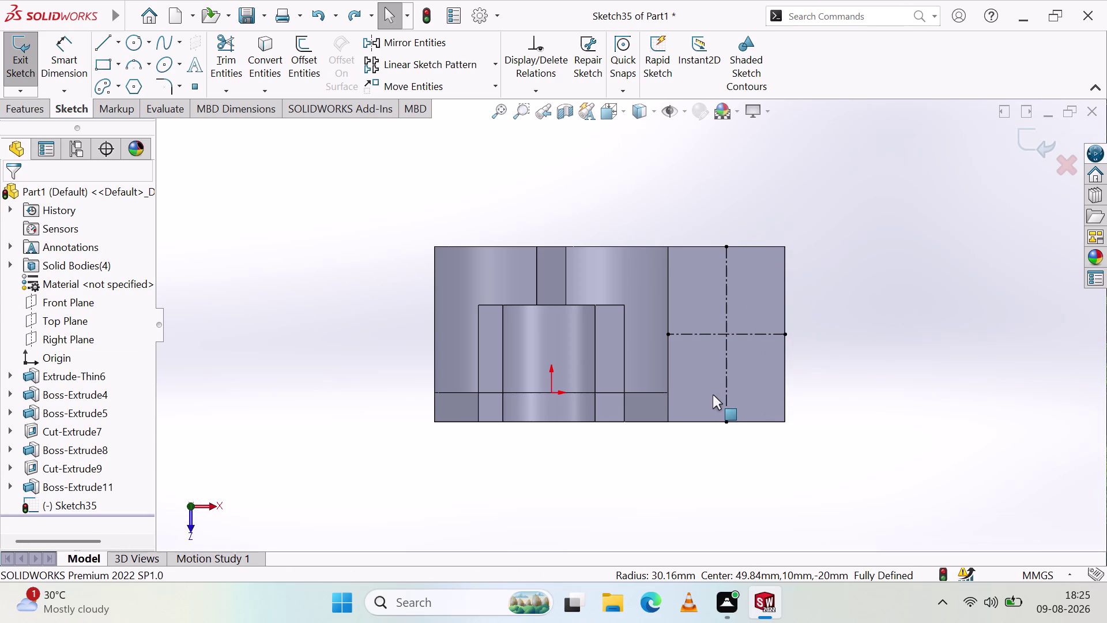
key(ctrl+z)
key(ctrl+z)
key(ctrl+z)
key(ctrl+z)
key(ctrl+z)
key(ctrl+z)
key(ctrl+z)
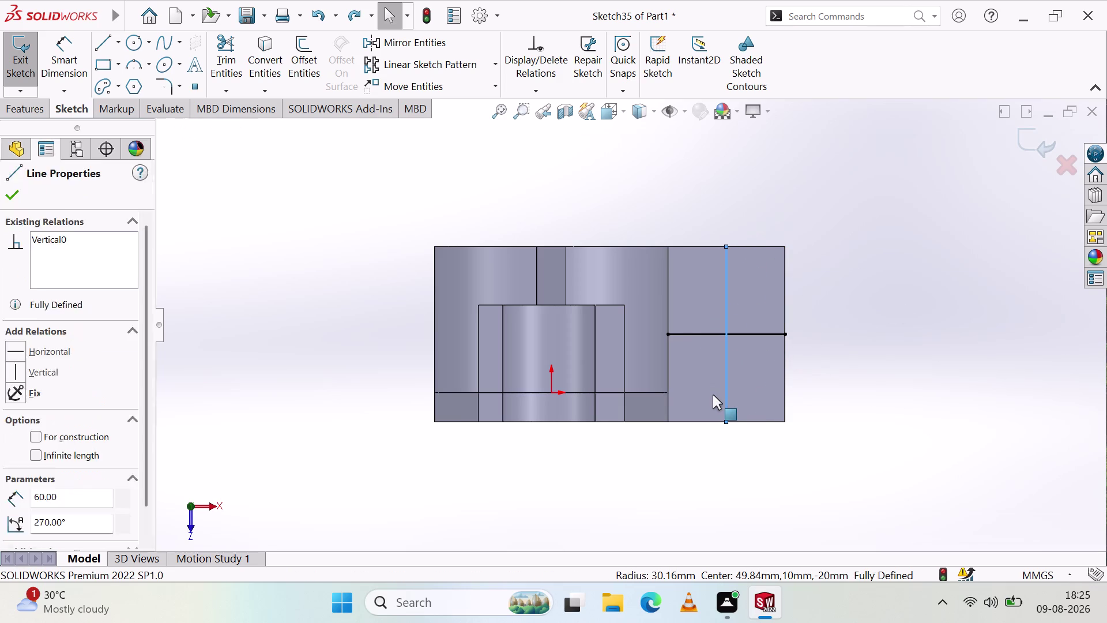
key(ctrl+z)
key(ctrl+z)
key(ctrl+z)
key(ctrl+z)
key(ctrl+z)
key(ctrl+z)
key(ctrl+z)
key(ctrl+z)
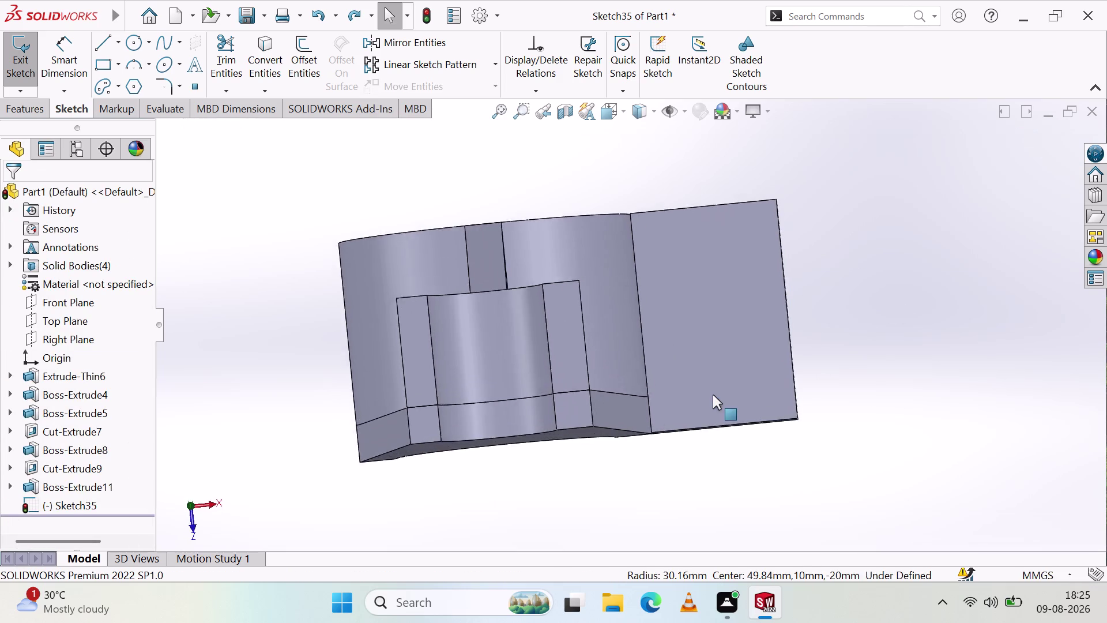
key(ctrl+z)
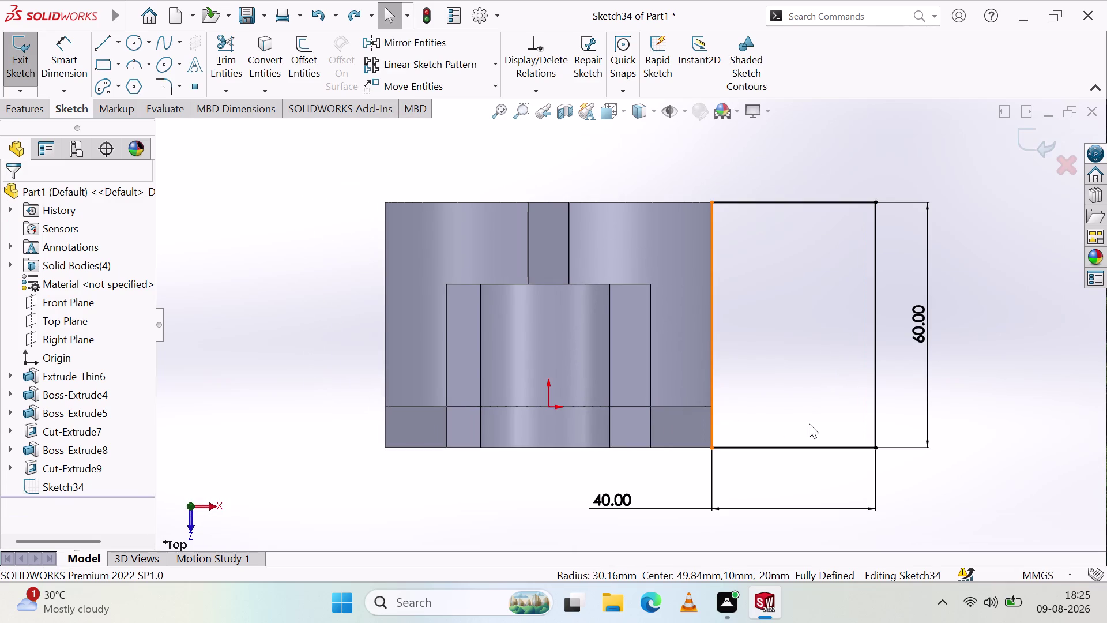
Open the rectangle's 60 mm height dimension for editing.
key(Escape)
key(Escape)
key(Escape)
click(922, 321)
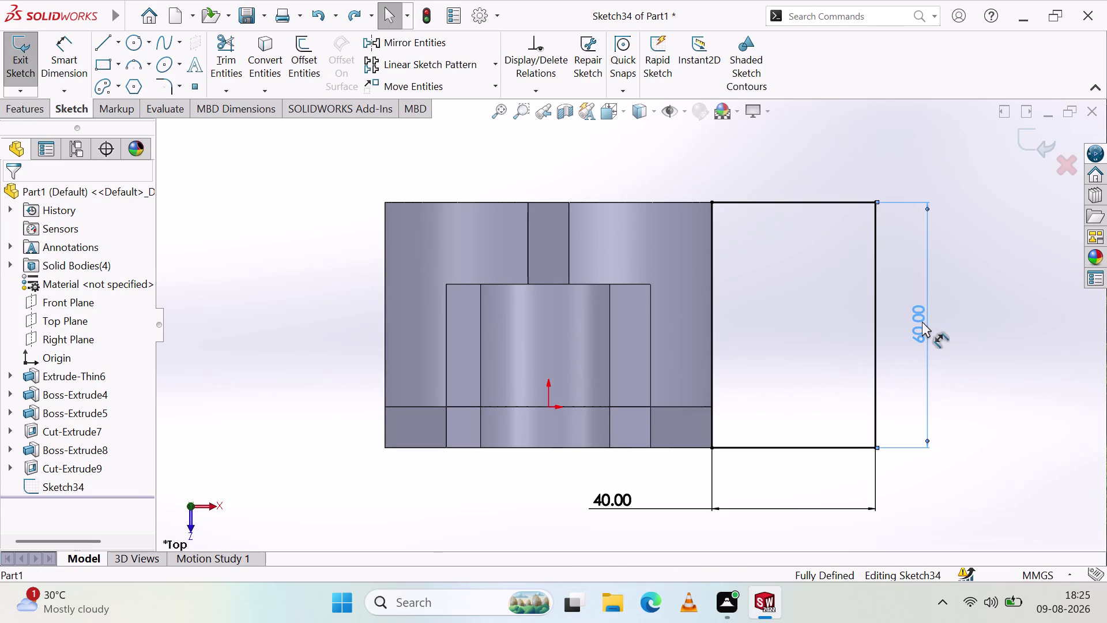
double_click(922, 321)
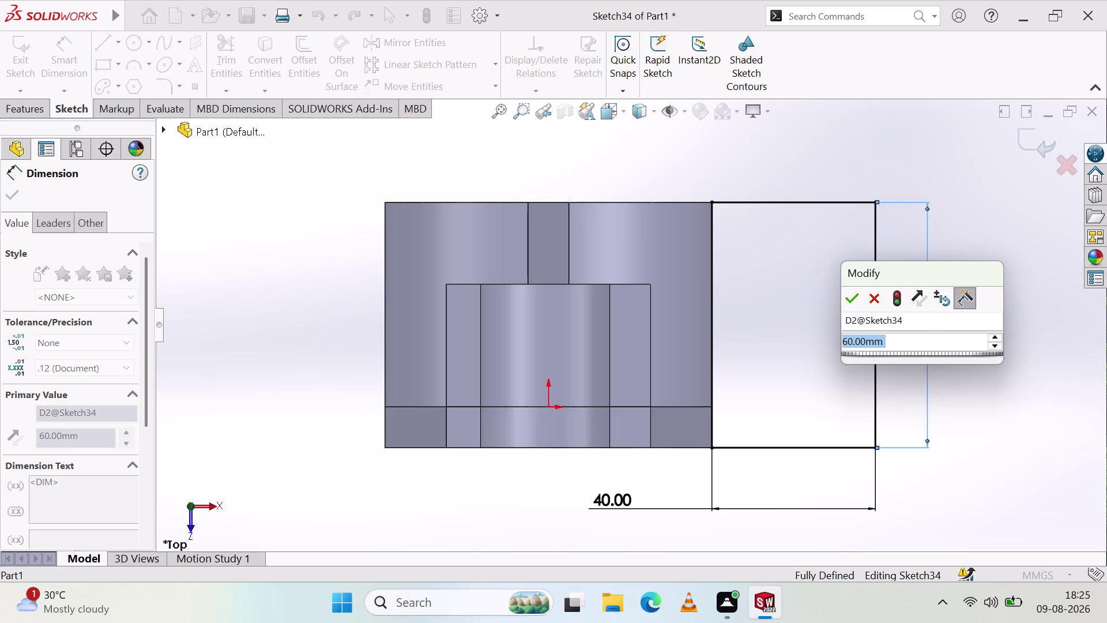
Change the rectangle's height dimension from 60 to 50 mm.
key(4)
key(BackSpace)
text(50)
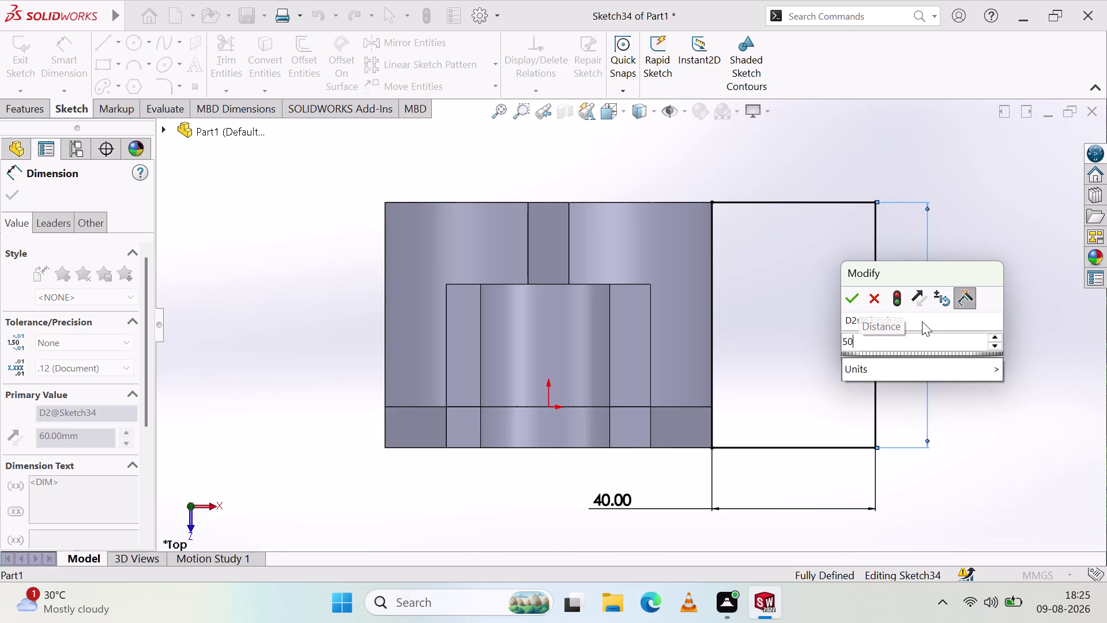
click(849, 295)
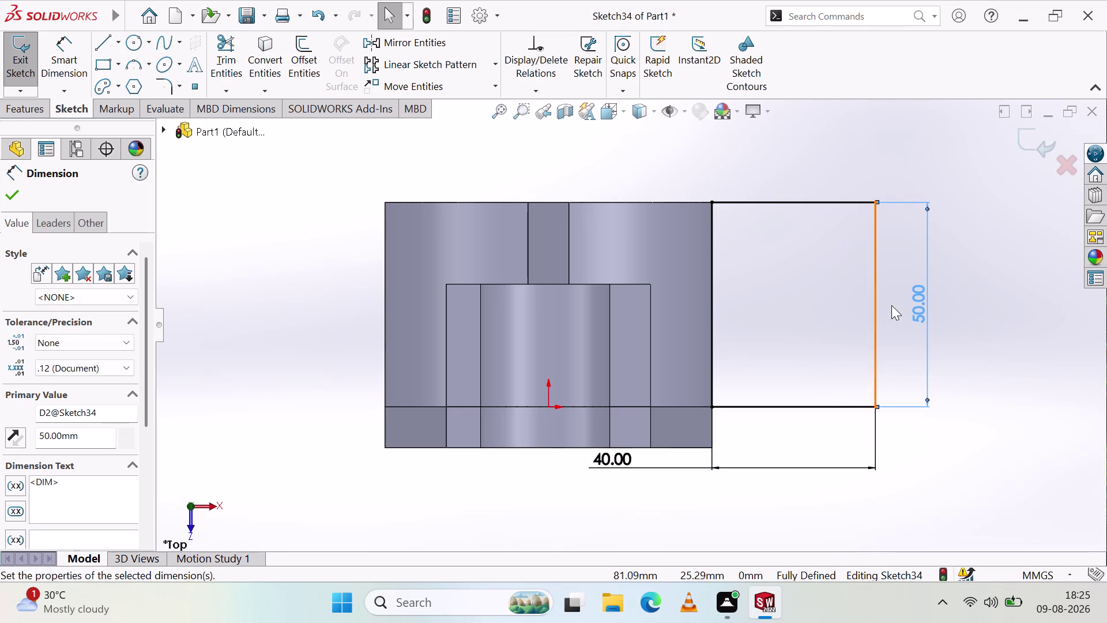
key(Escape)
key(Escape)
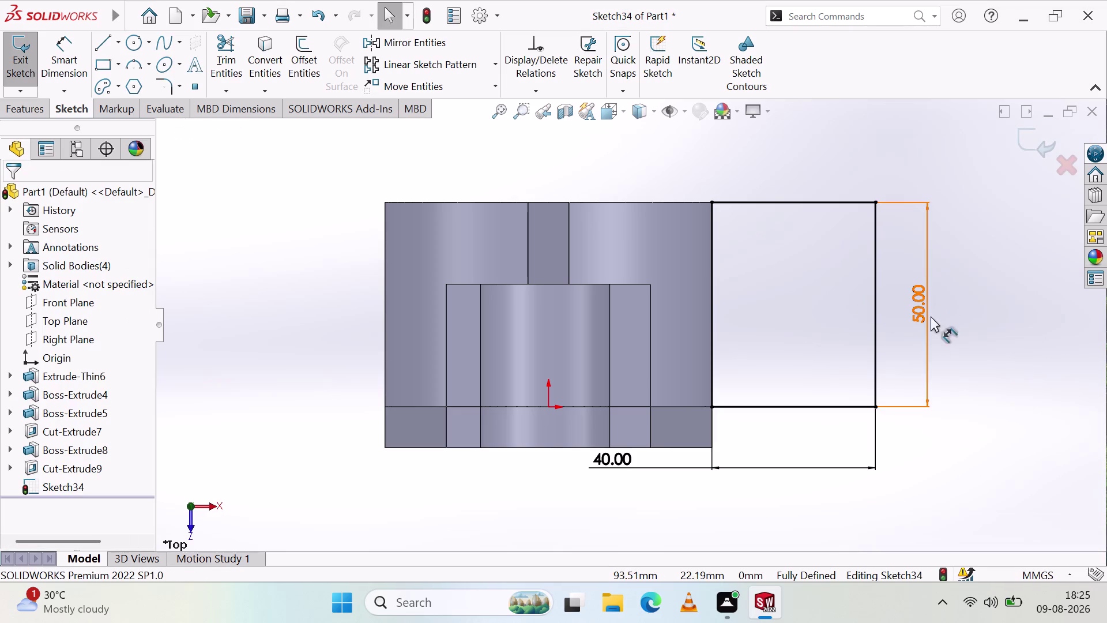
Window-select and delete the rectangle's lines and dimensions.
drag(869, 285, 839, 259)
key(Escape)
key(Escape)
drag(963, 330, 785, 211)
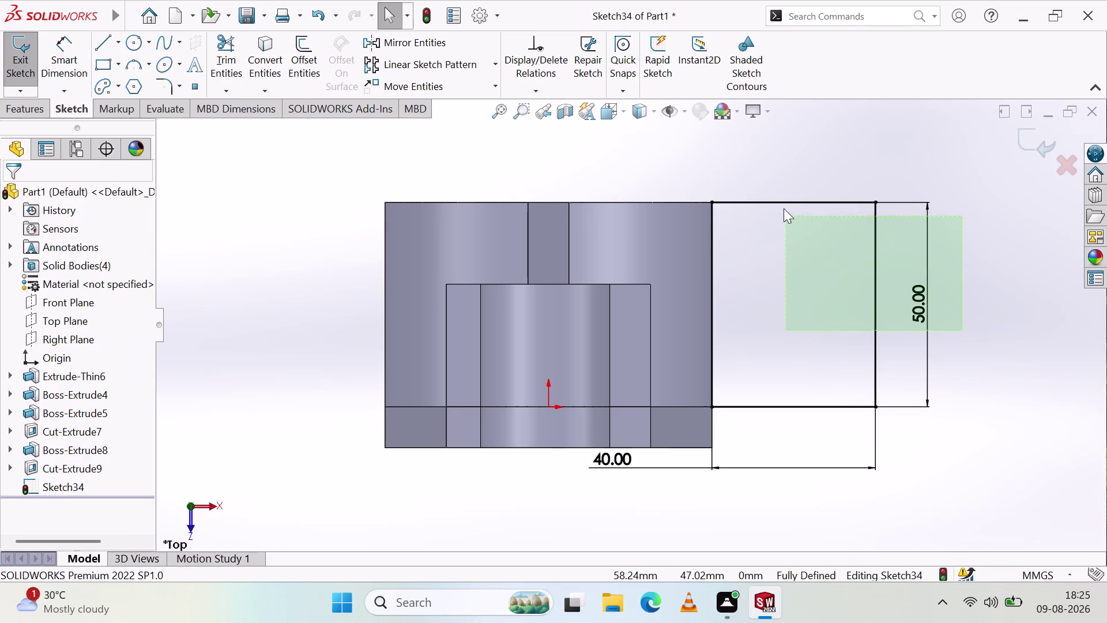
drag(785, 210, 774, 172)
key(Delete)
drag(851, 550, 820, 480)
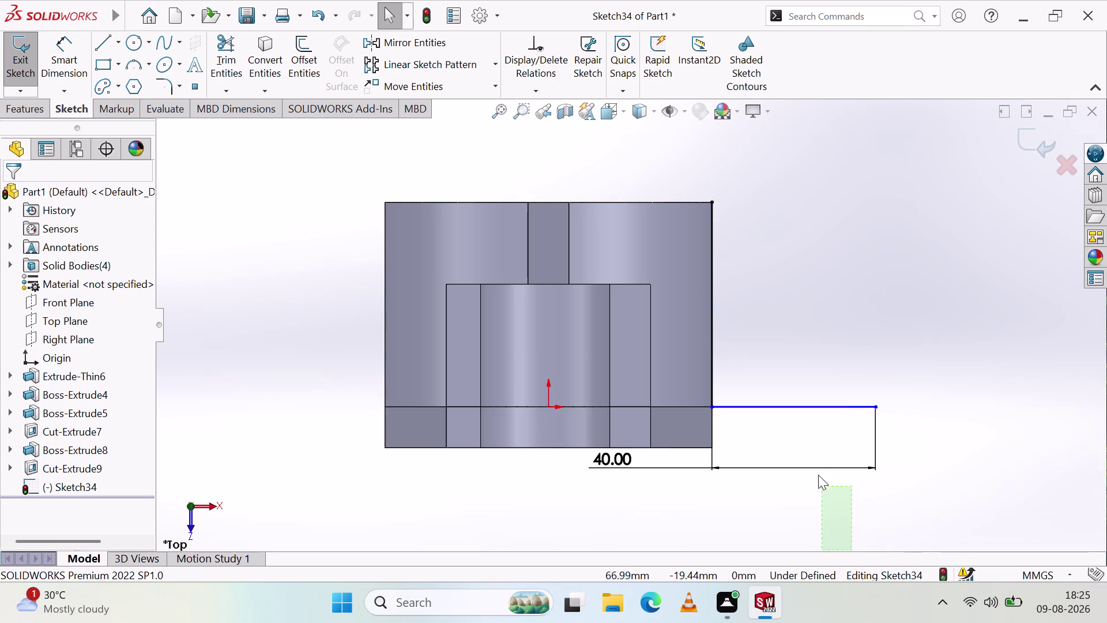
drag(819, 480, 833, 304)
key(Delete)
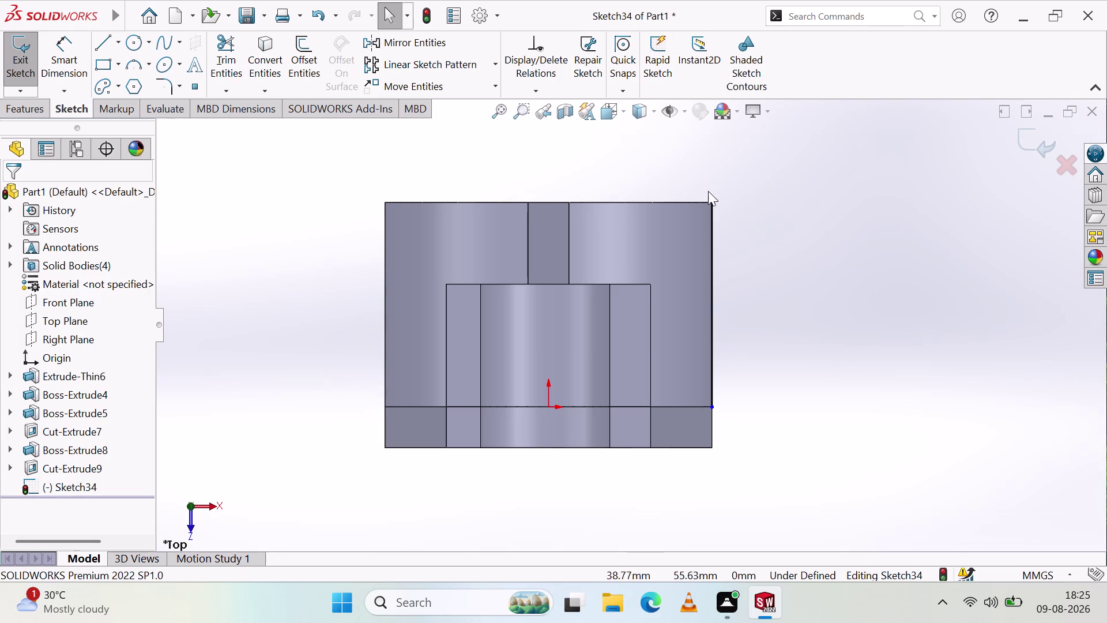
click(713, 221)
Delete the leftover sketch point, leaving Sketch34 empty.
key(Delete)
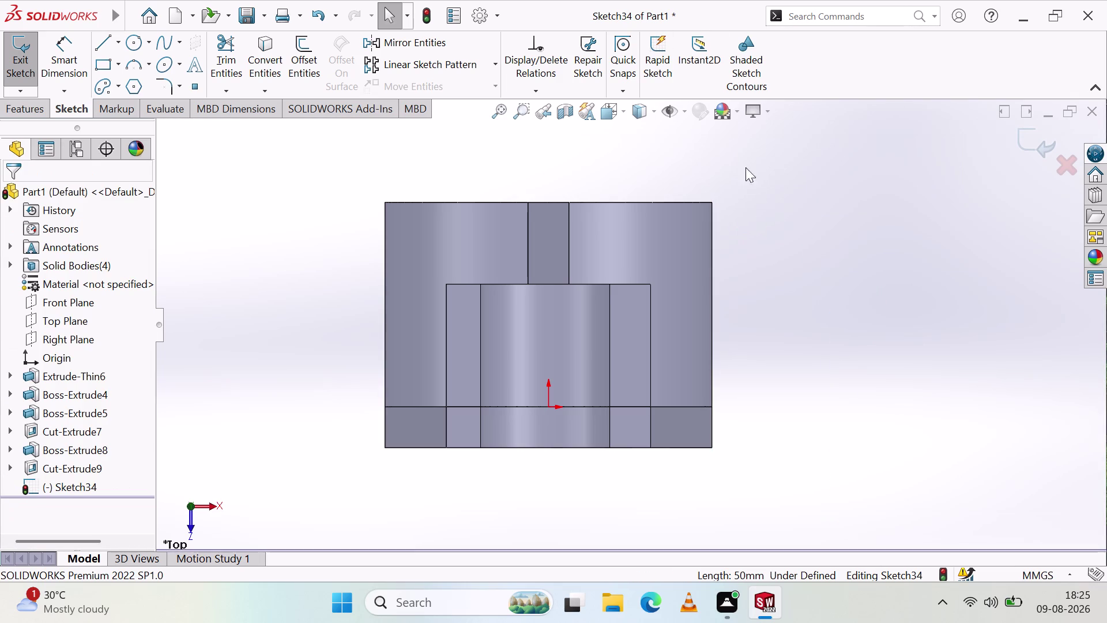
middle_drag(805, 206, 748, 201)
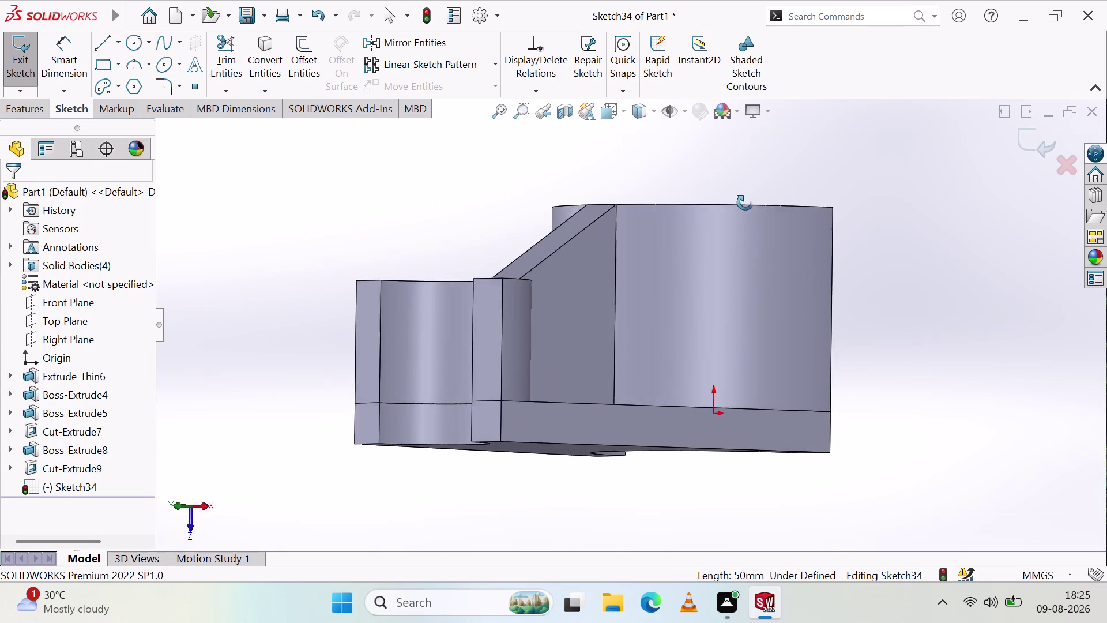
middle_drag(748, 201, 802, 224)
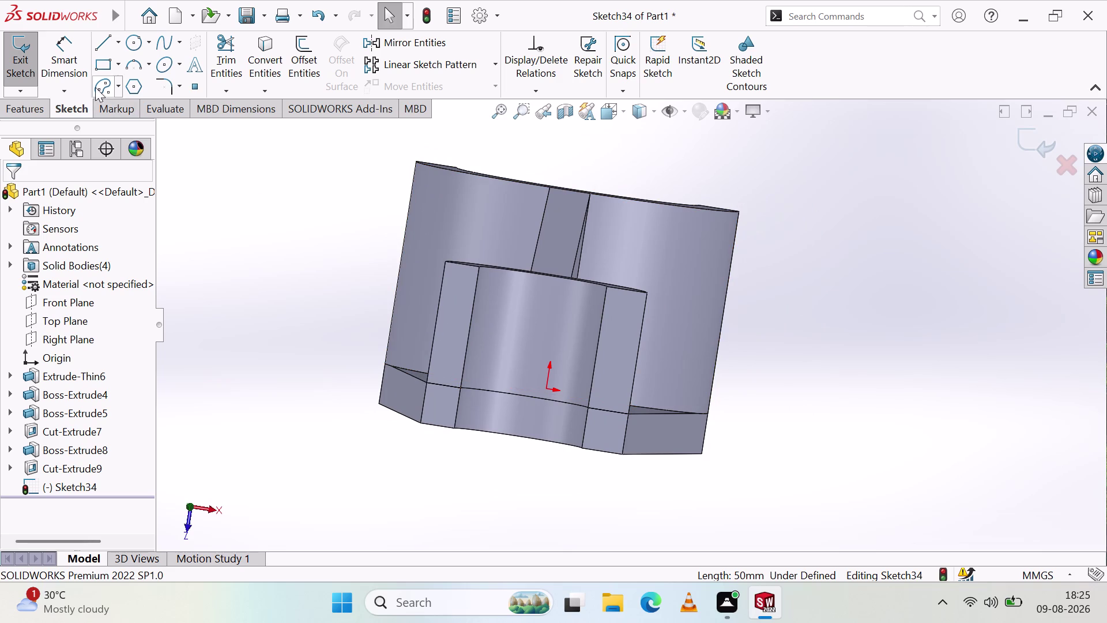
click(65, 317)
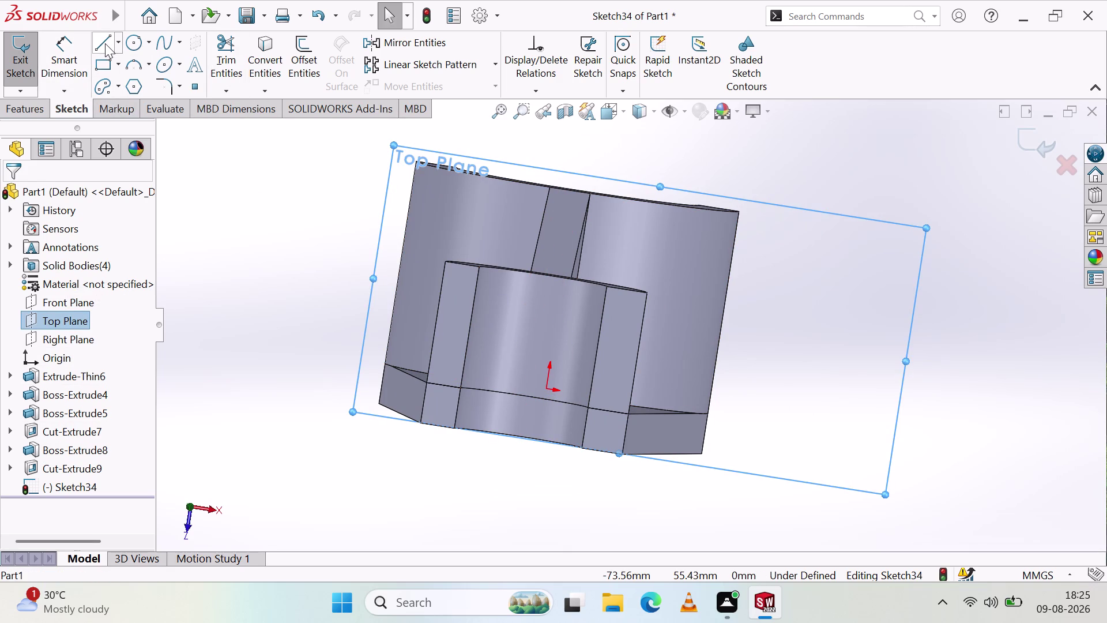
click(104, 43)
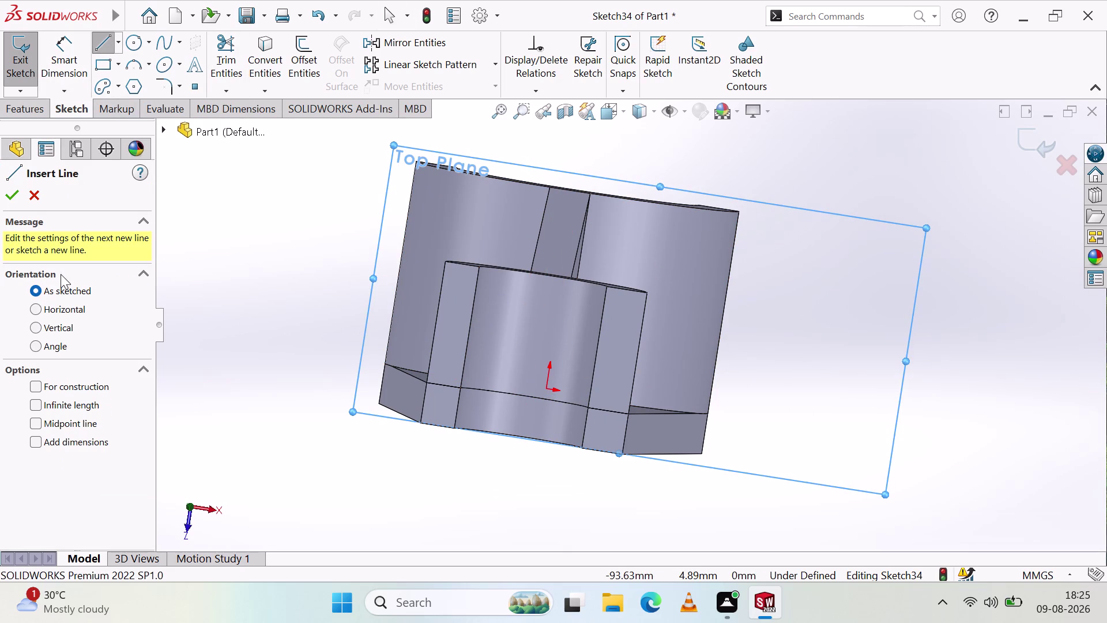
key(Escape)
key(Escape)
key(Escape)
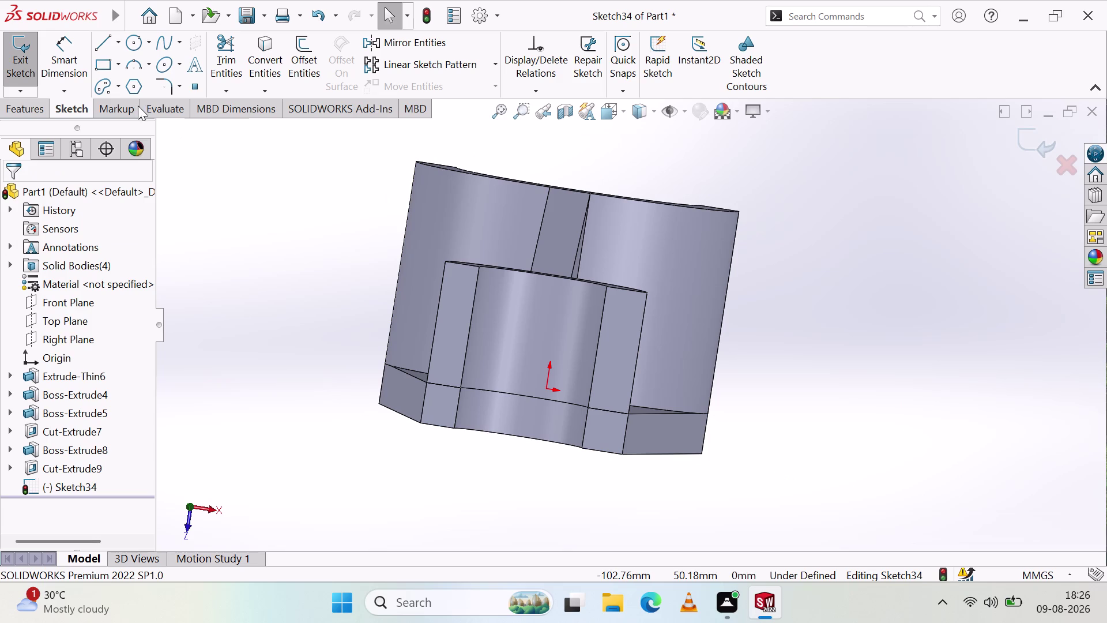
Exit the empty Sketch34 and start a new sketch on the Top Plane.
click(27, 61)
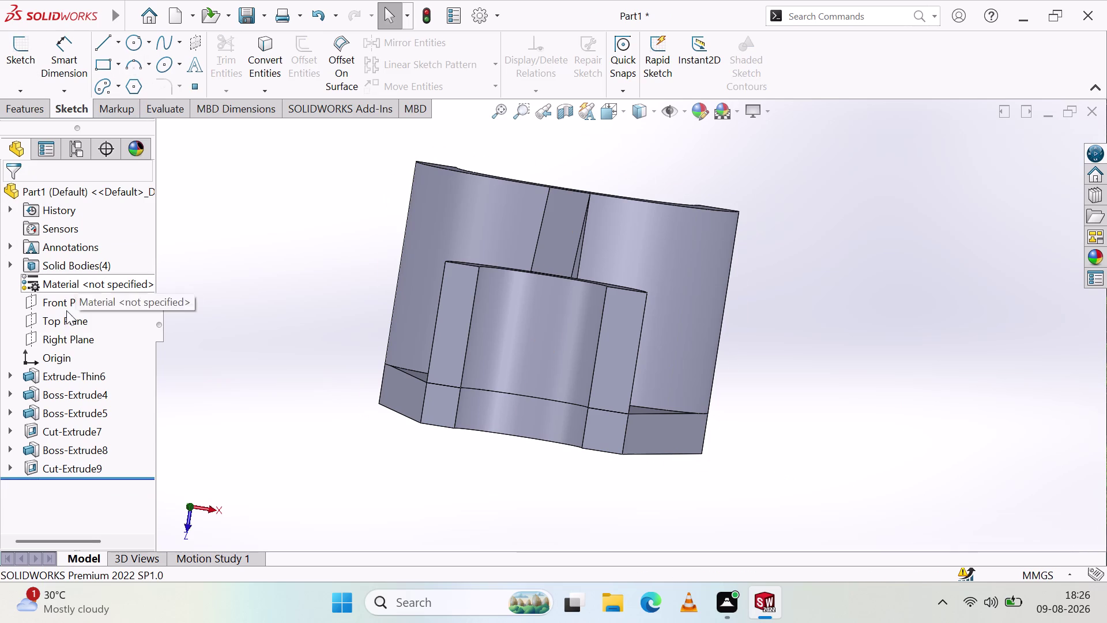
click(77, 322)
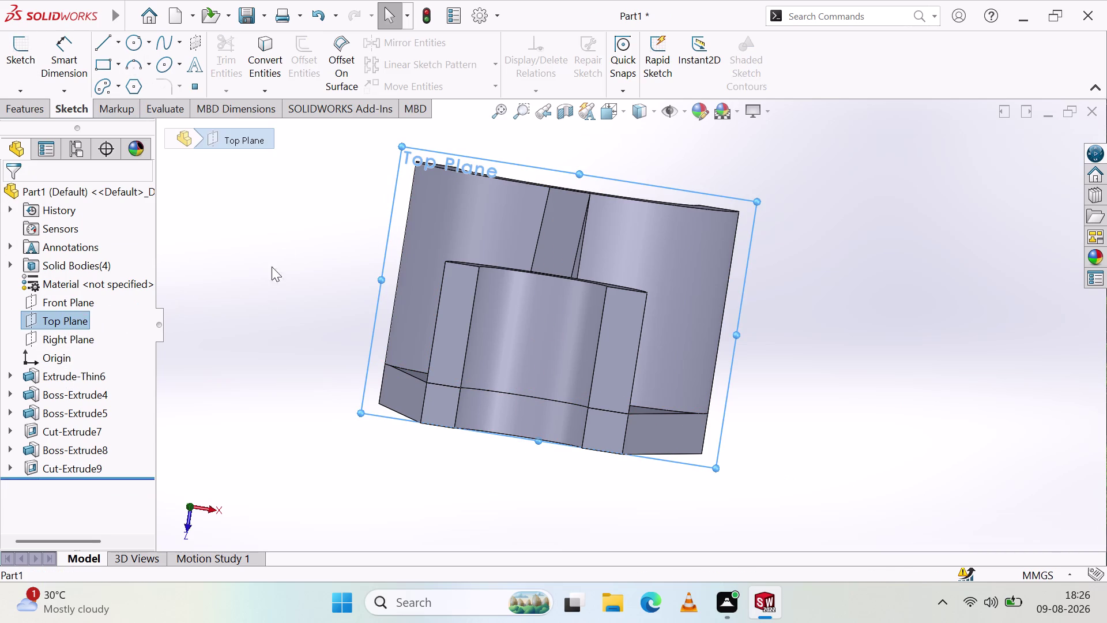
click(9, 59)
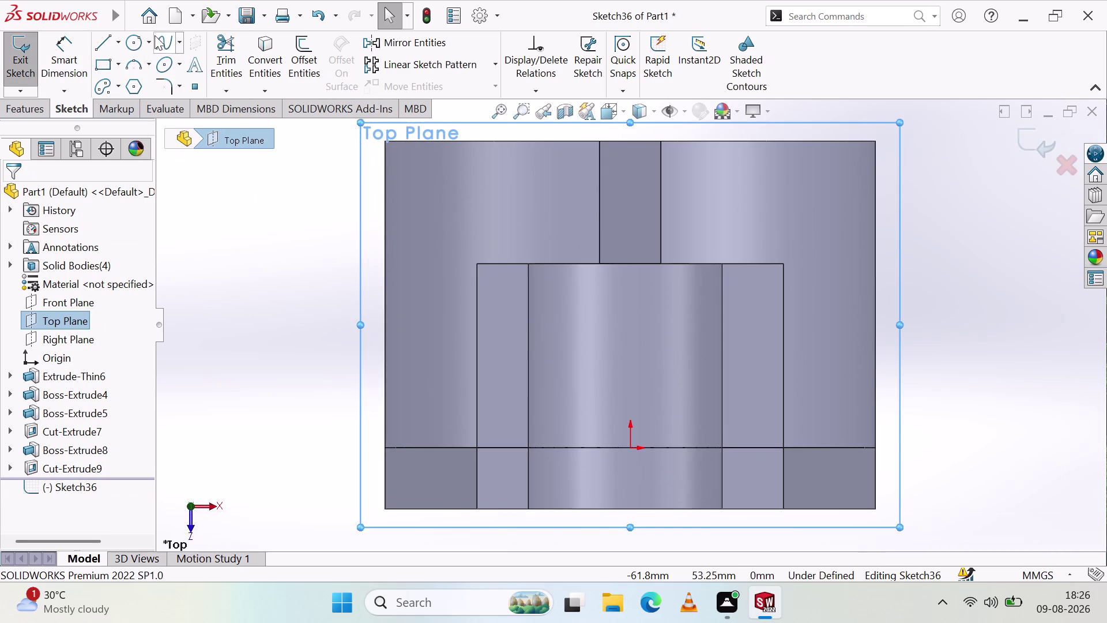
Draw a vertical line down the body's right edge from its top-right corner.
click(108, 40)
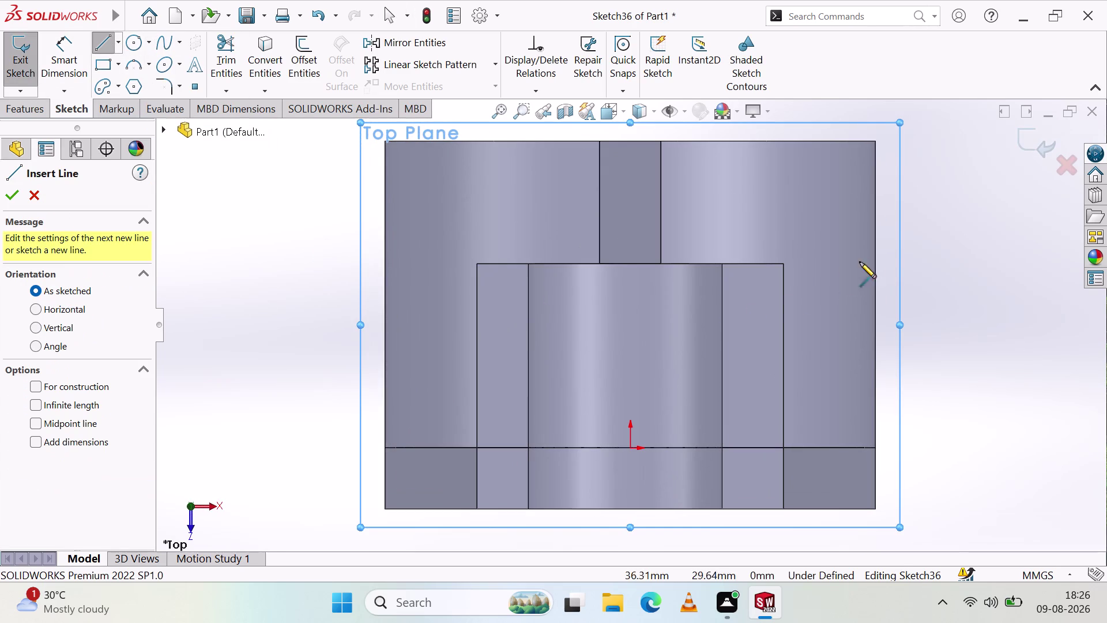
click(876, 142)
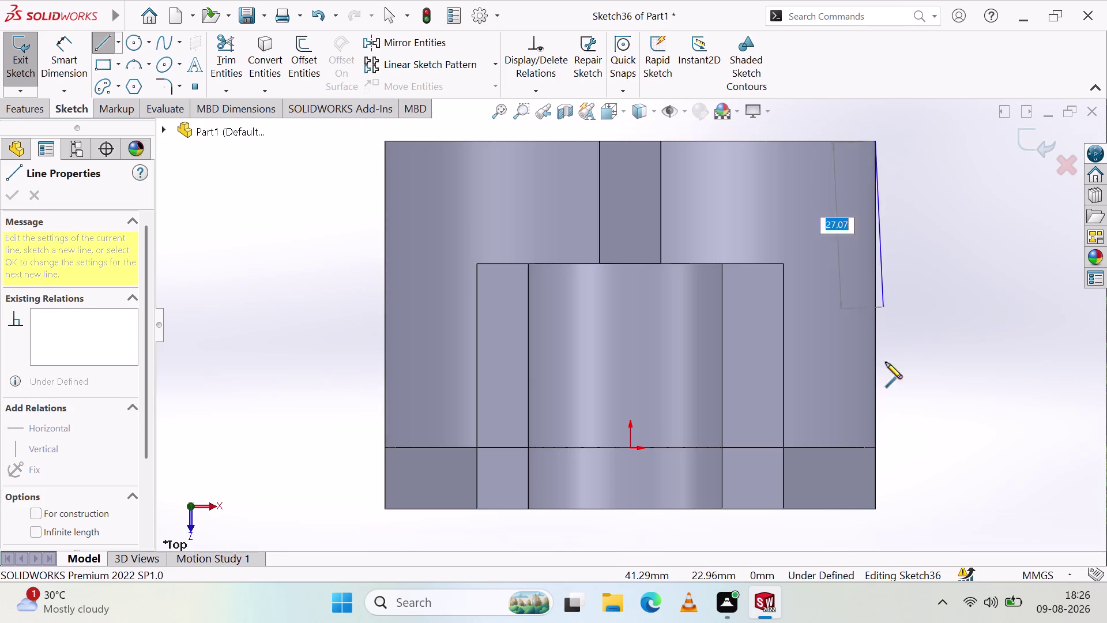
click(875, 509)
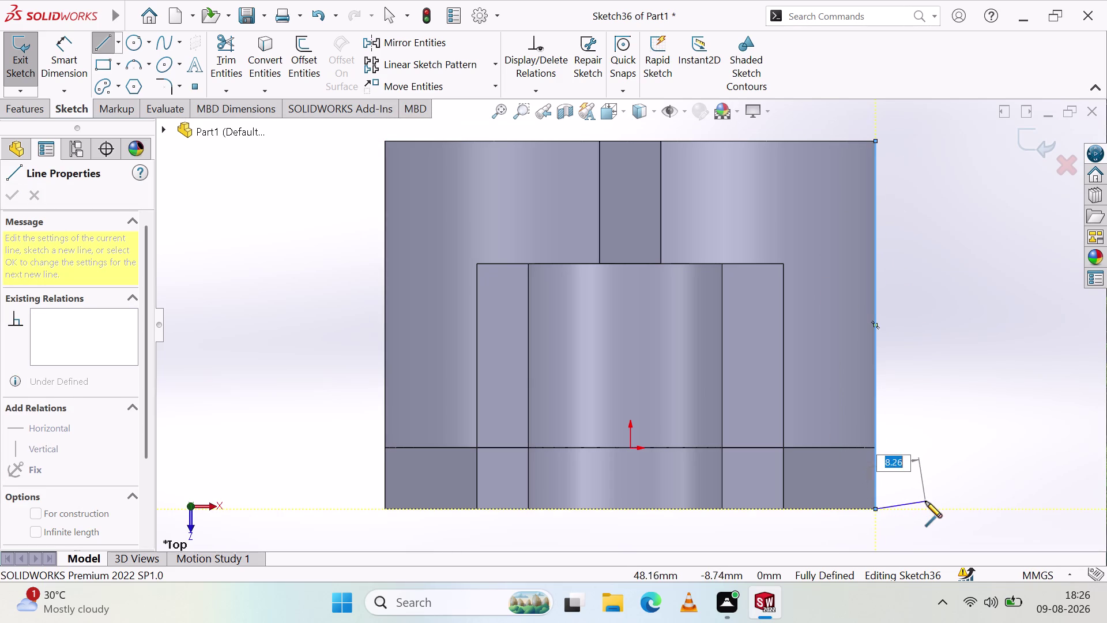
key(Escape)
key(Escape)
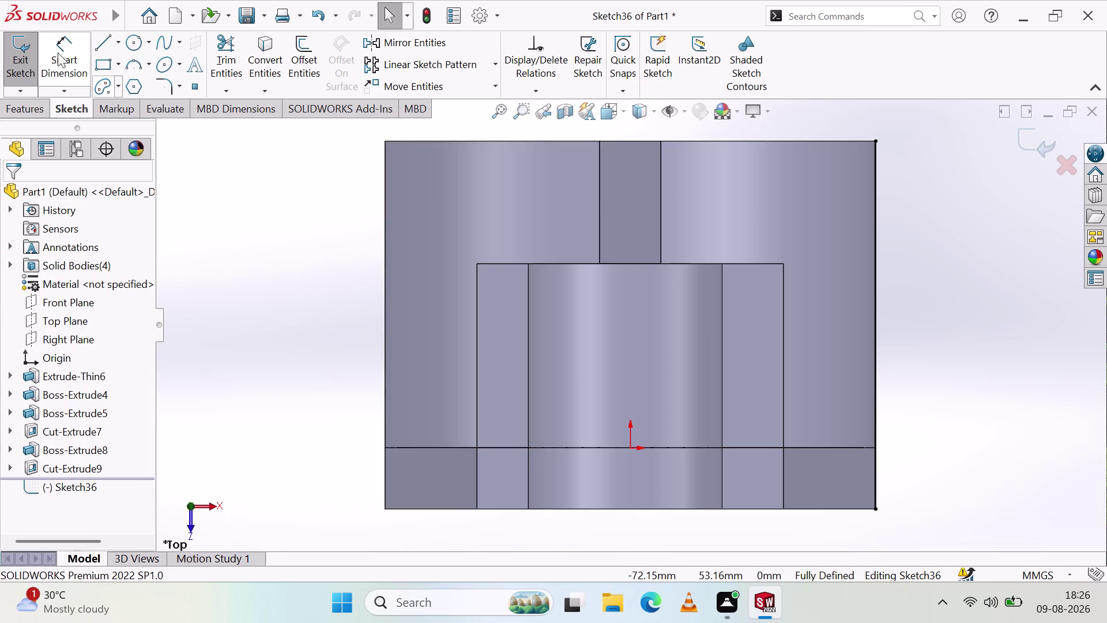
Dimension the edge line at 60 mm, then delete that dimension and the selected geometry.
click(63, 44)
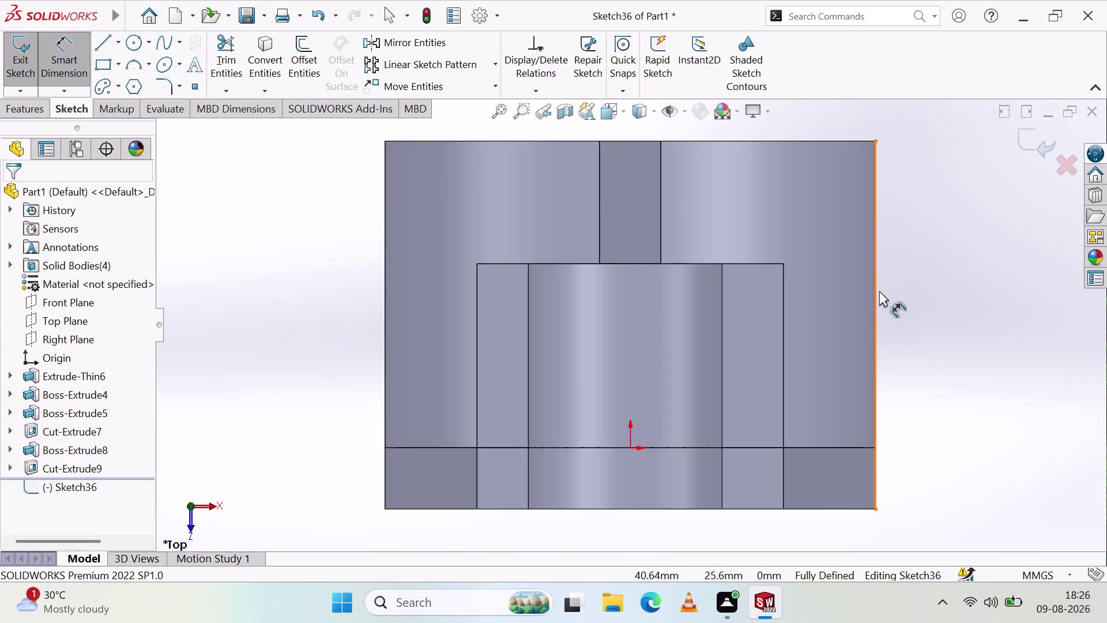
click(876, 291)
click(943, 305)
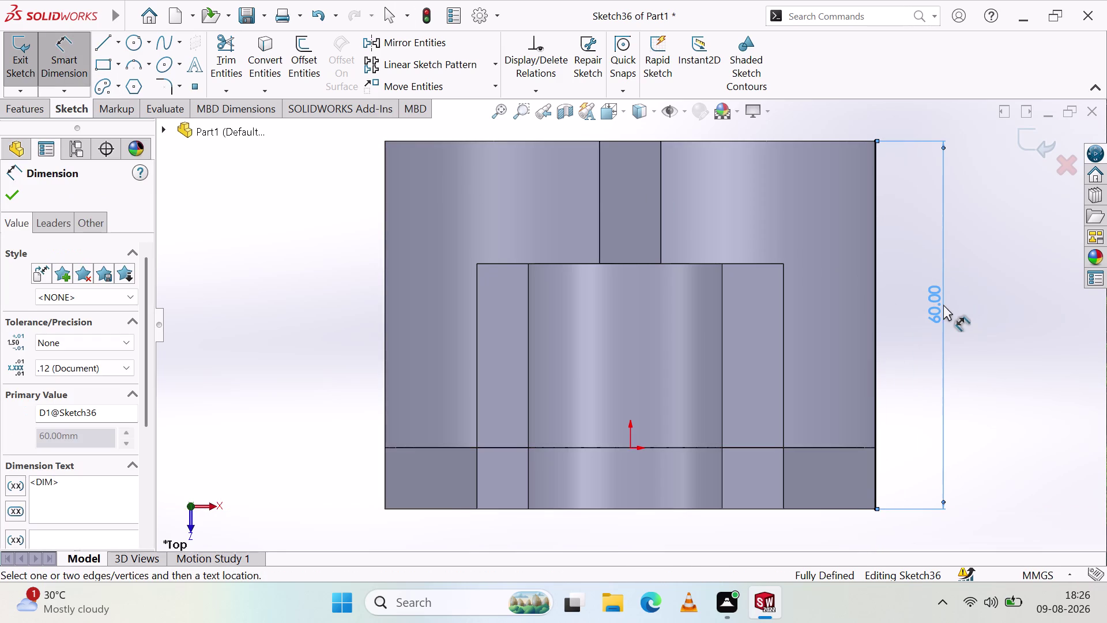
key(Escape)
key(Escape)
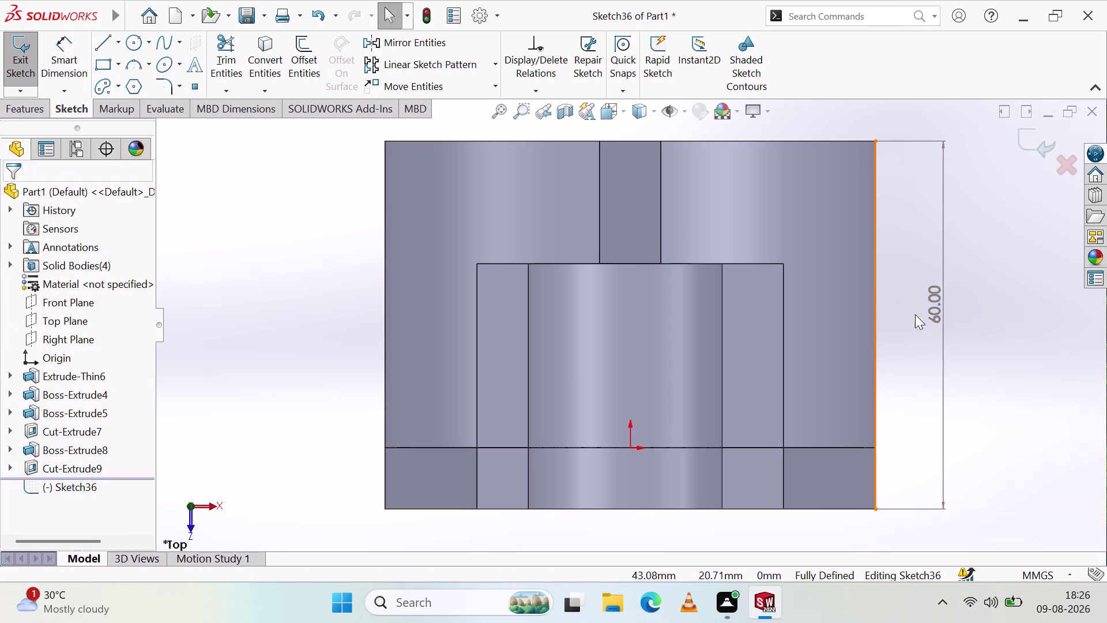
click(937, 314)
key(Delete)
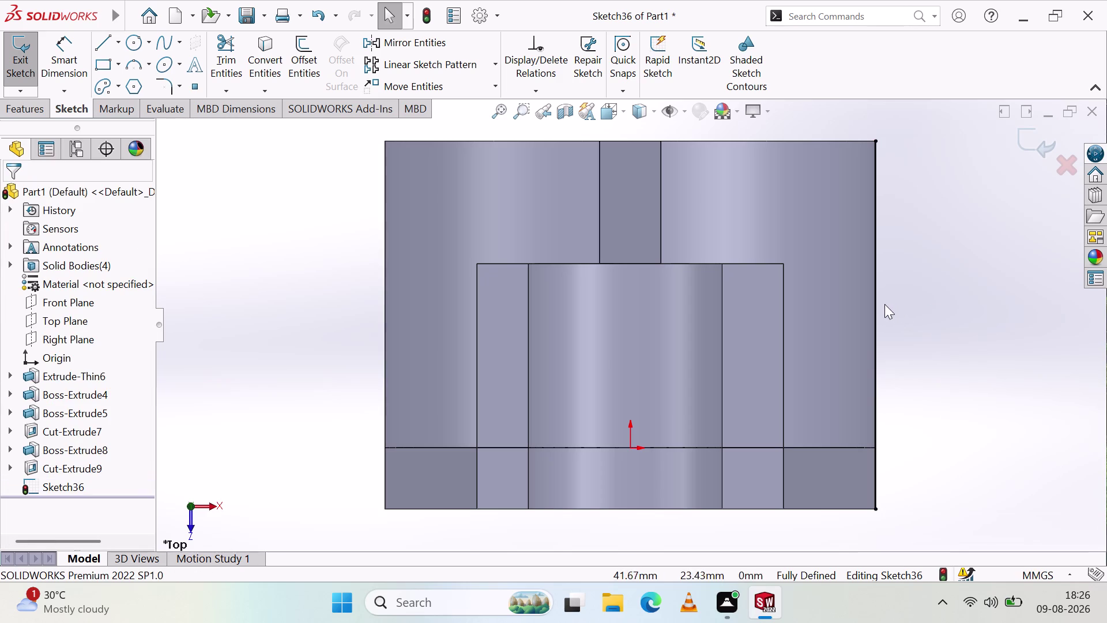
click(876, 313)
key(Delete)
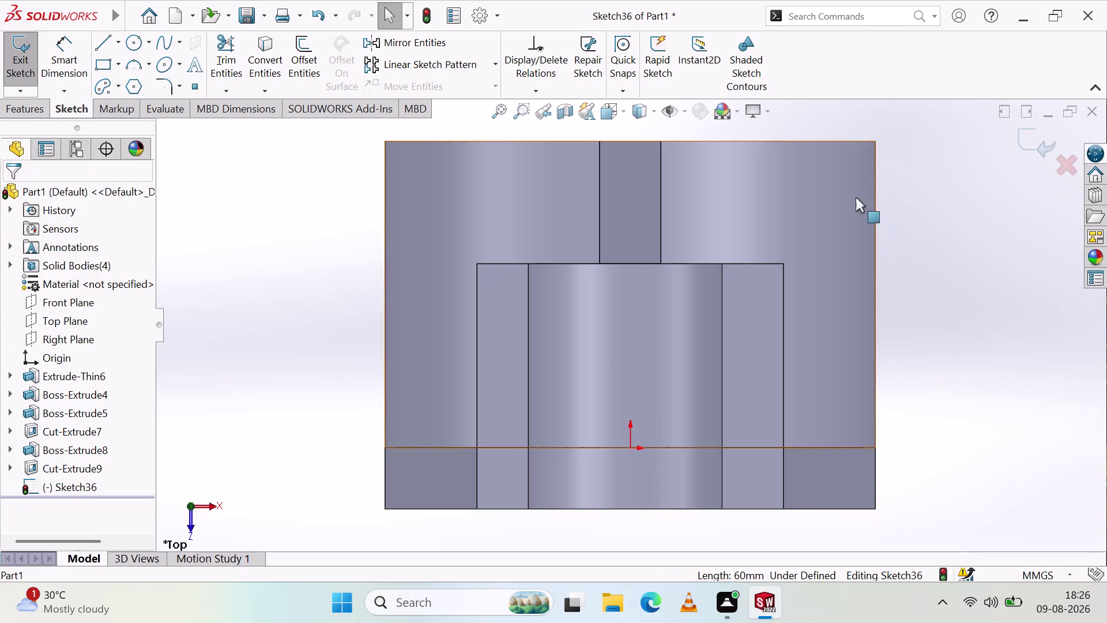
click(114, 46)
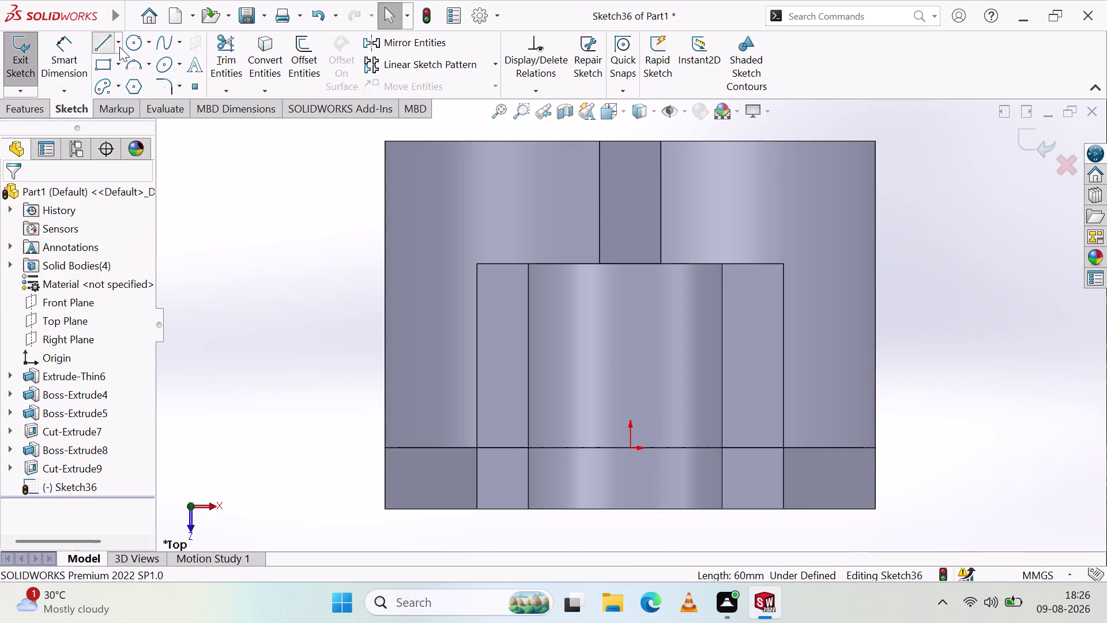
Switch the Line tool to centerline mode from the line type list.
click(119, 48)
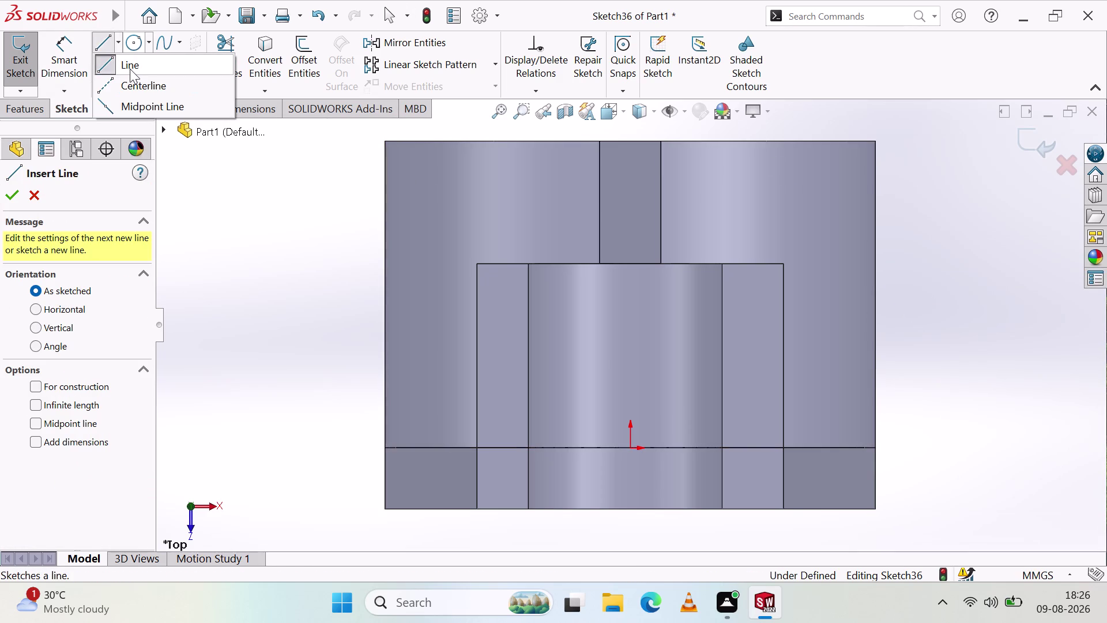
click(139, 84)
click(118, 42)
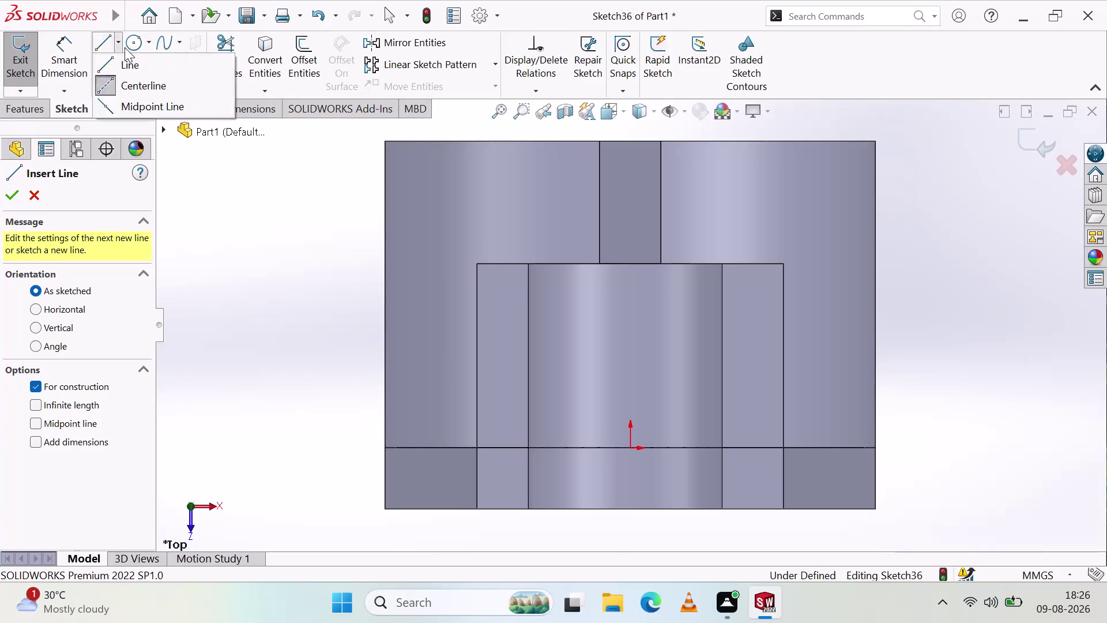
click(118, 48)
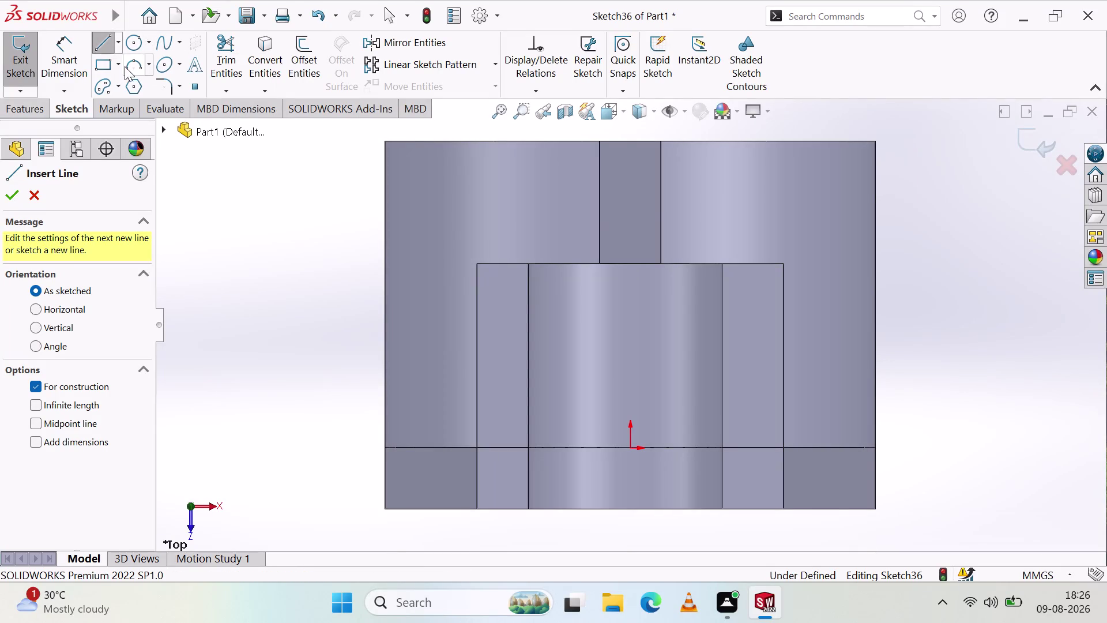
key(Escape)
key(Escape)
click(108, 41)
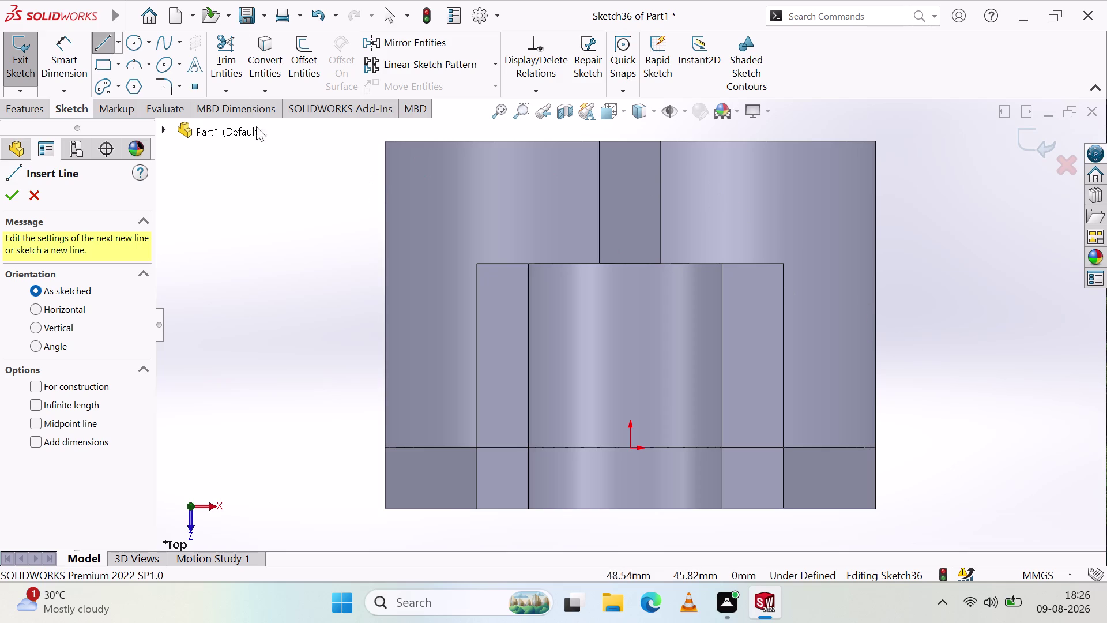
click(118, 39)
click(136, 80)
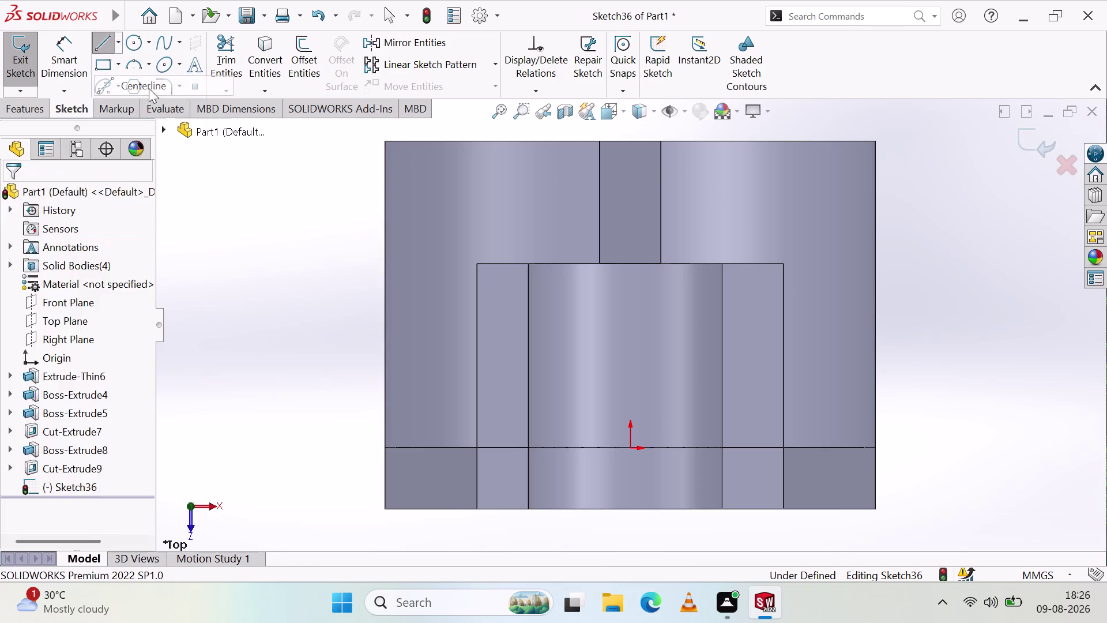
scroll(up, 3)
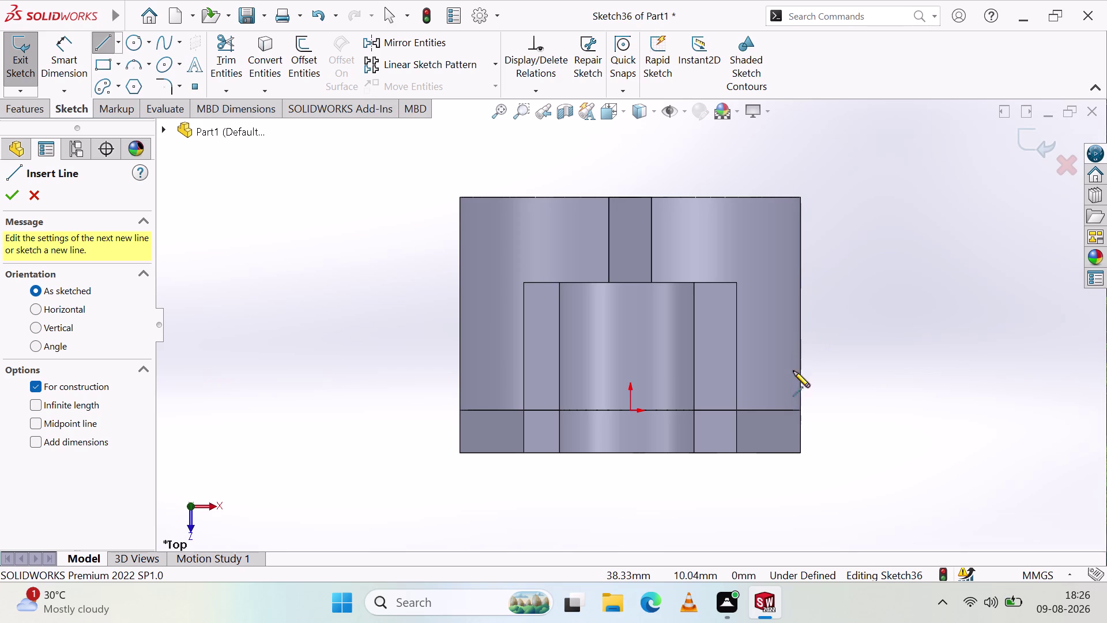
Draw a construction line along the right edge, bottom-right to top-right corner.
click(801, 454)
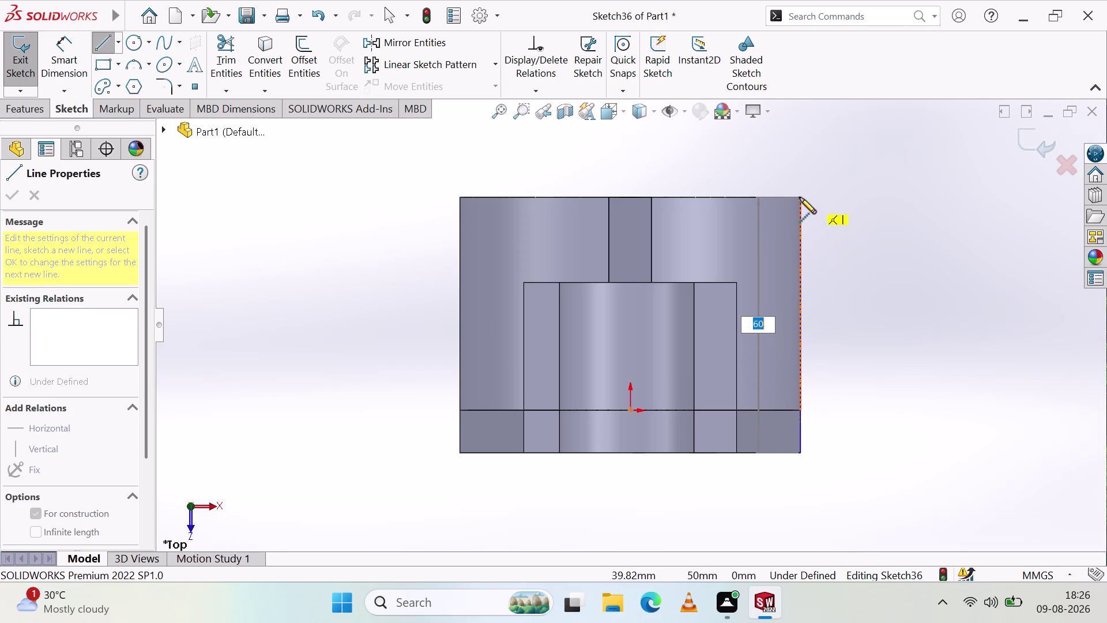
click(800, 197)
key(Escape)
key(Escape)
key(Escape)
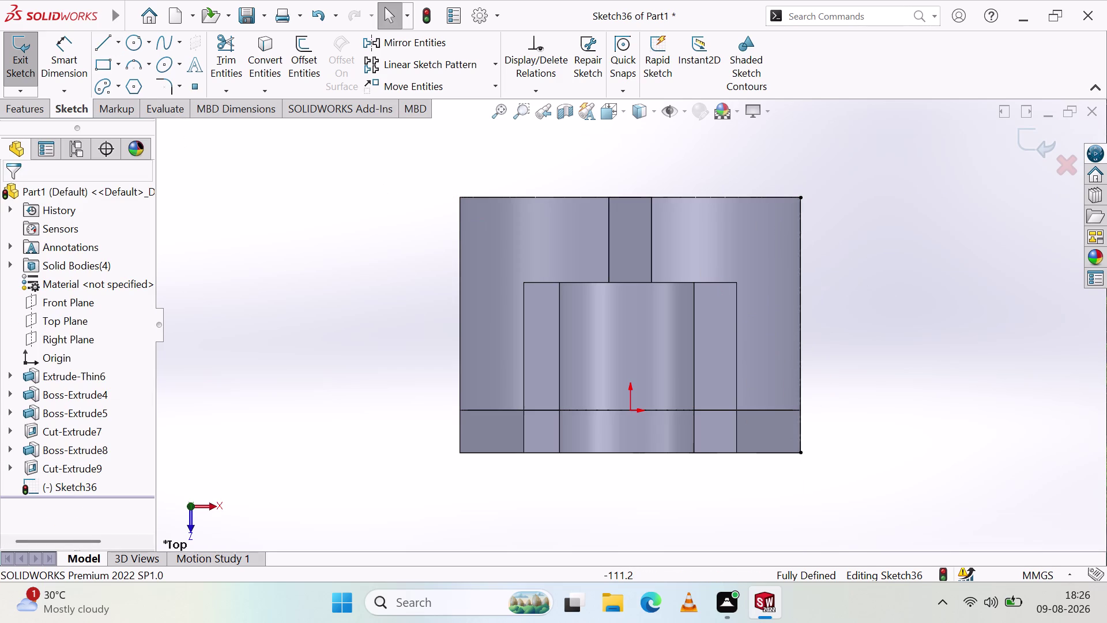
Draw a roughly 47.5 mm horizontal centerline rightward from the edge's midpoint.
click(120, 45)
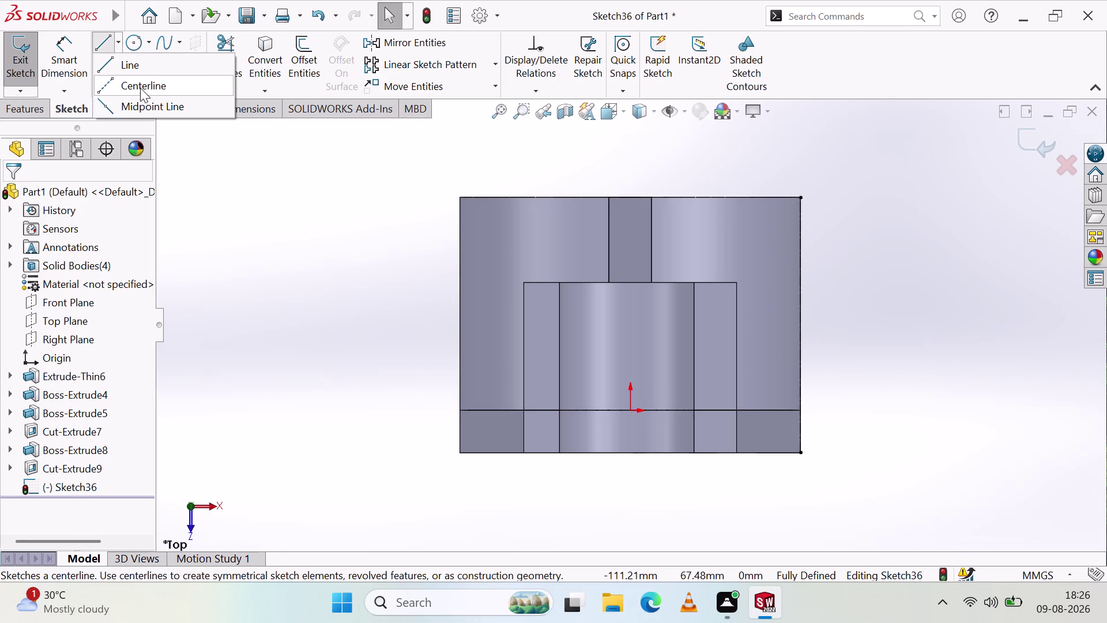
click(140, 87)
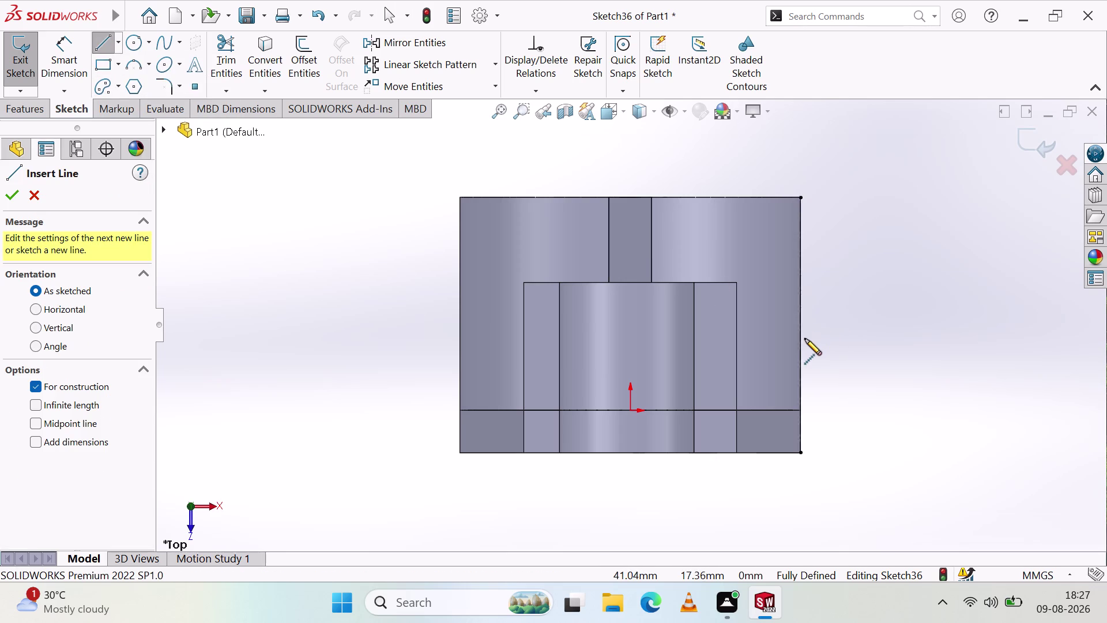
click(801, 324)
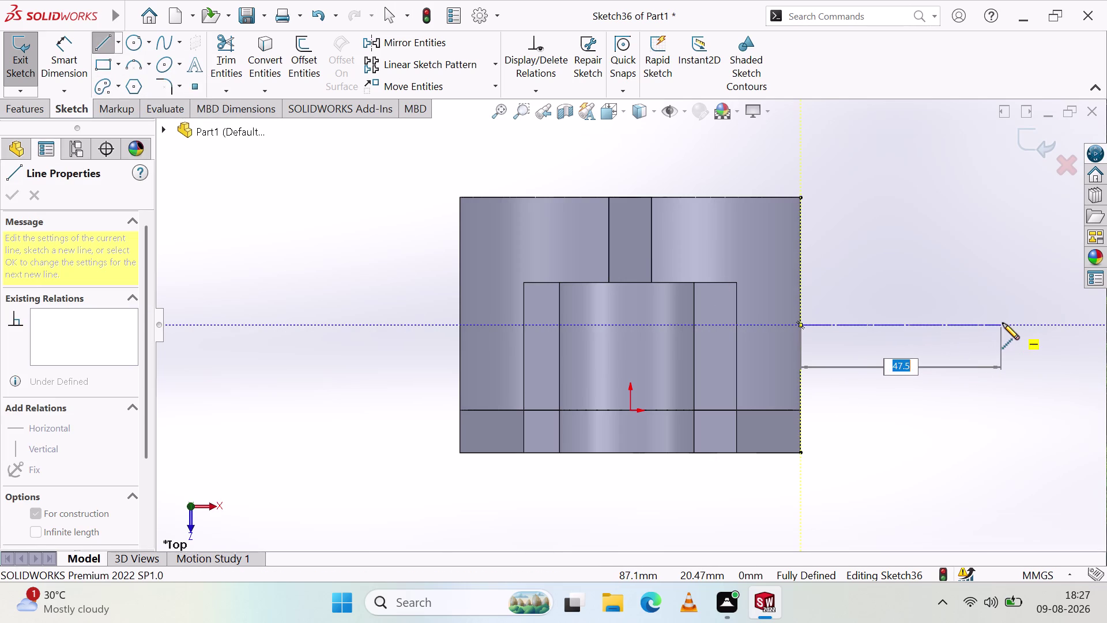
click(1003, 323)
key(Escape)
key(Escape)
key(Escape)
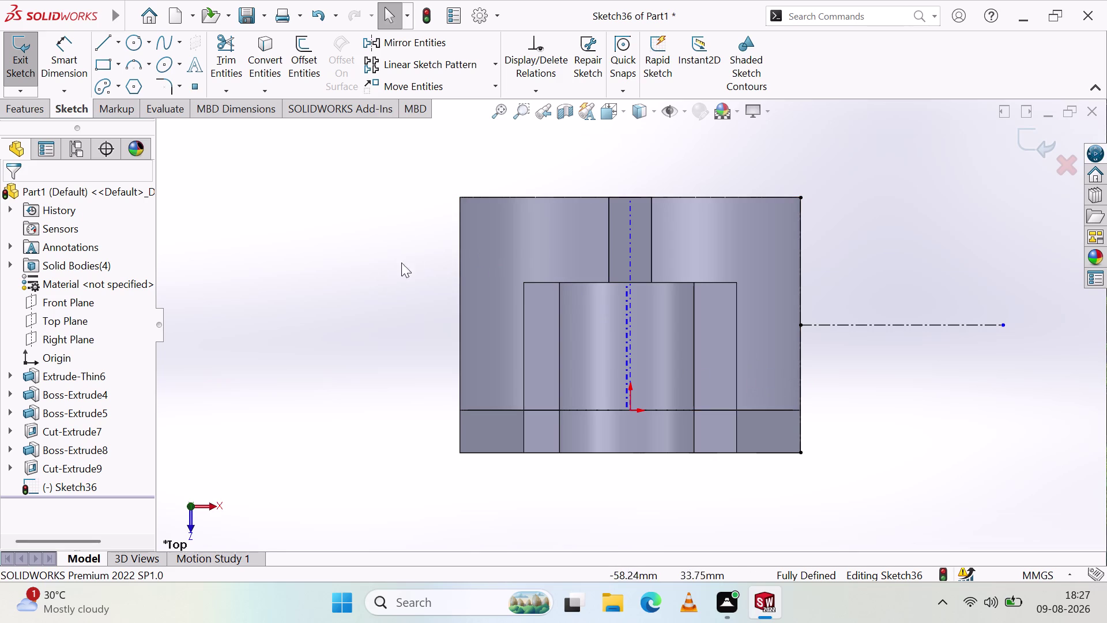
click(135, 63)
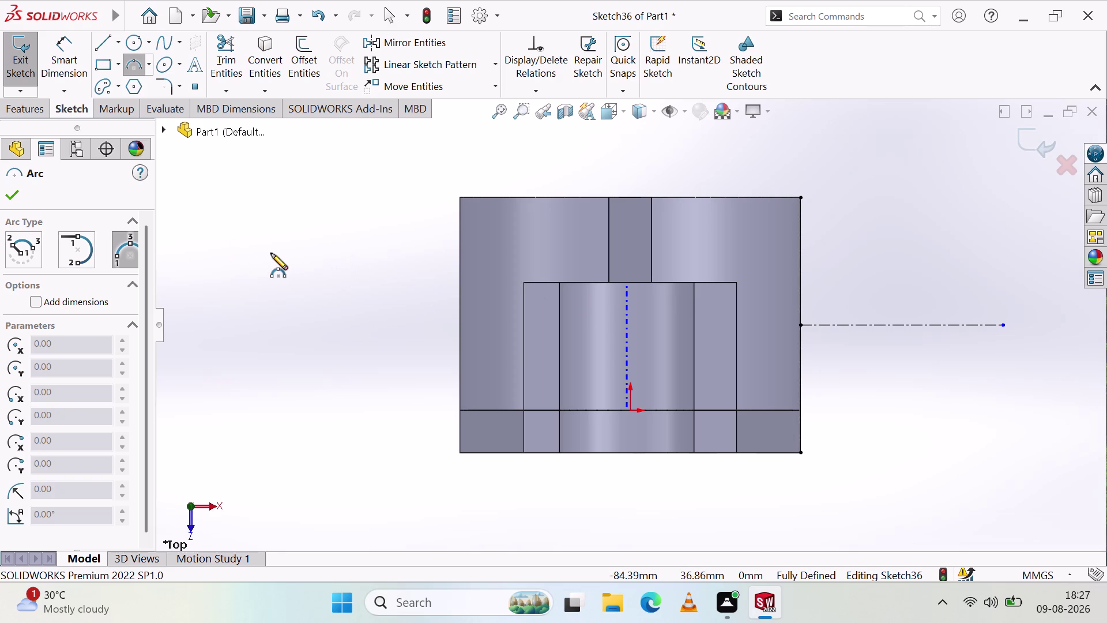
Draw a midpoint line up the right edge, centred on the centerline's endpoint.
key(Escape)
key(Escape)
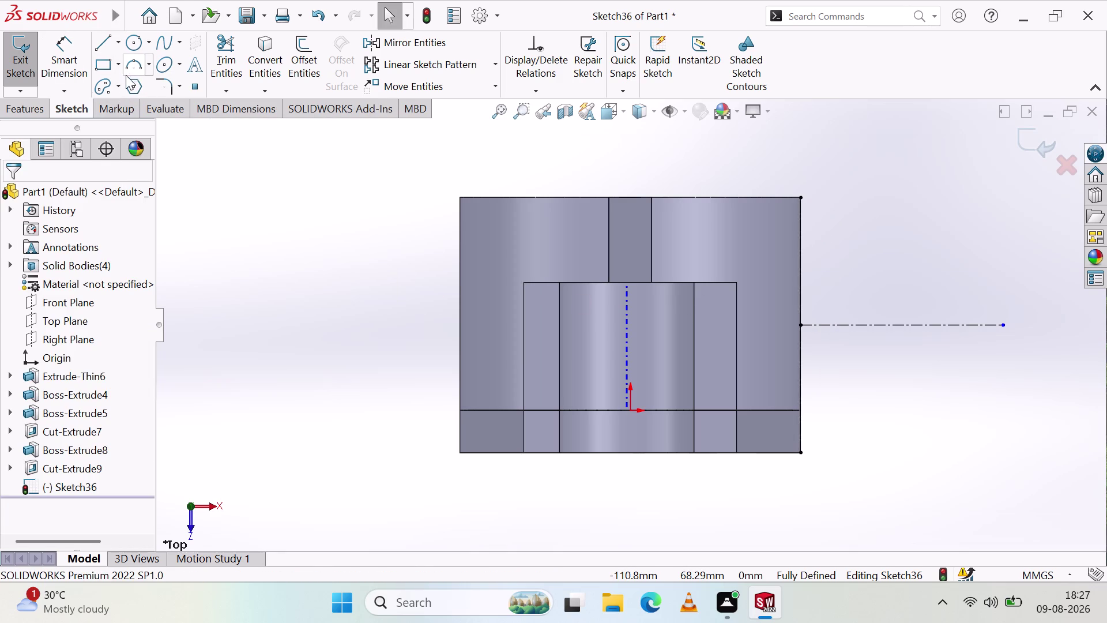
click(110, 45)
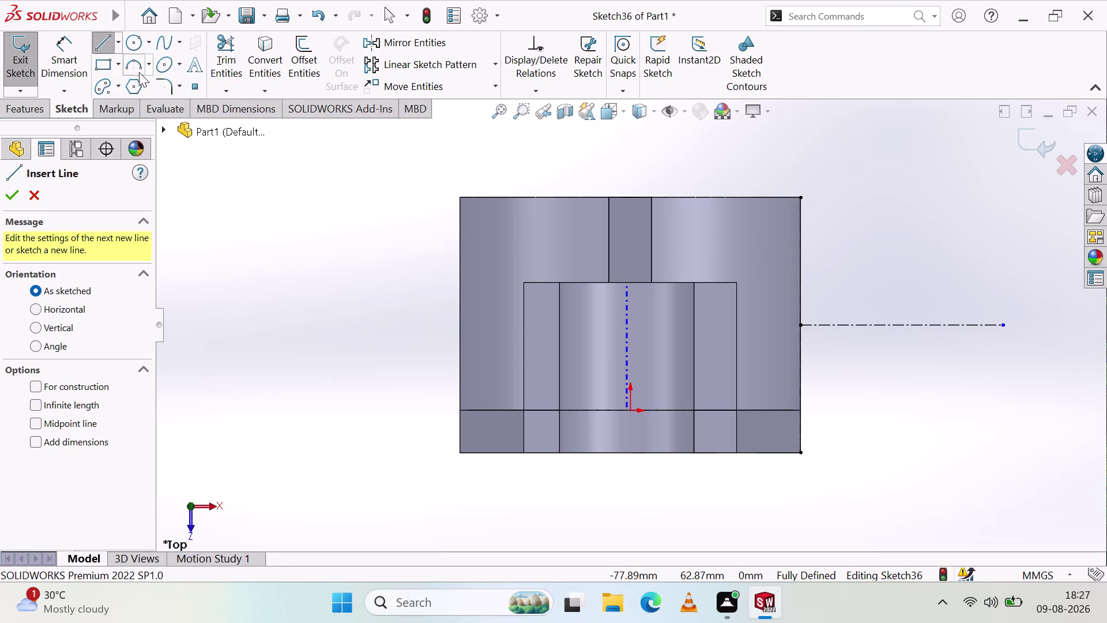
click(118, 49)
click(152, 105)
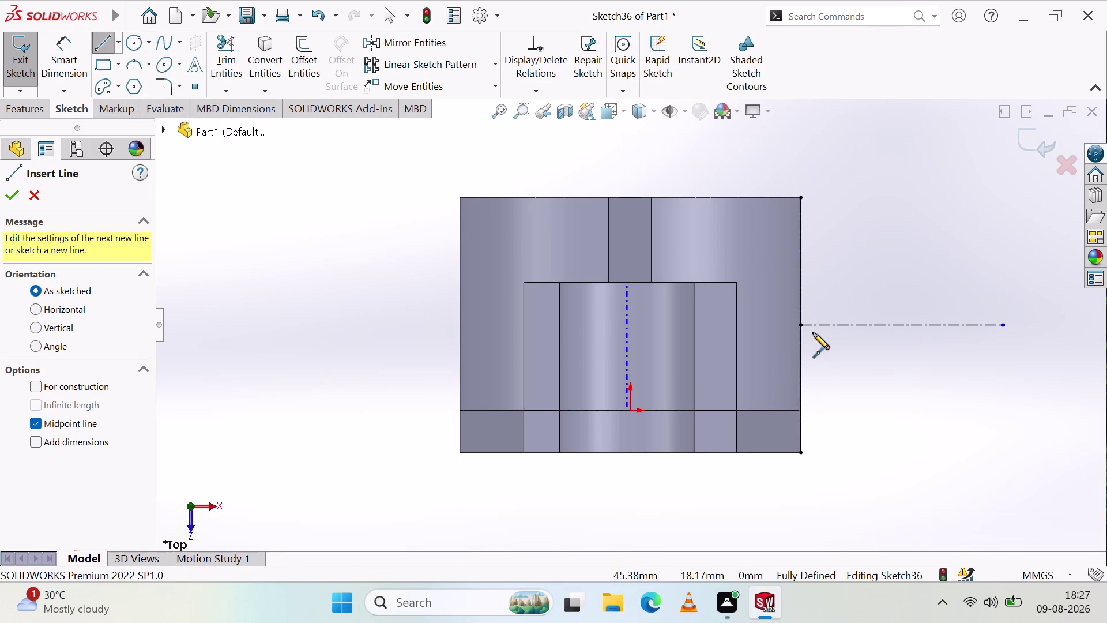
click(801, 326)
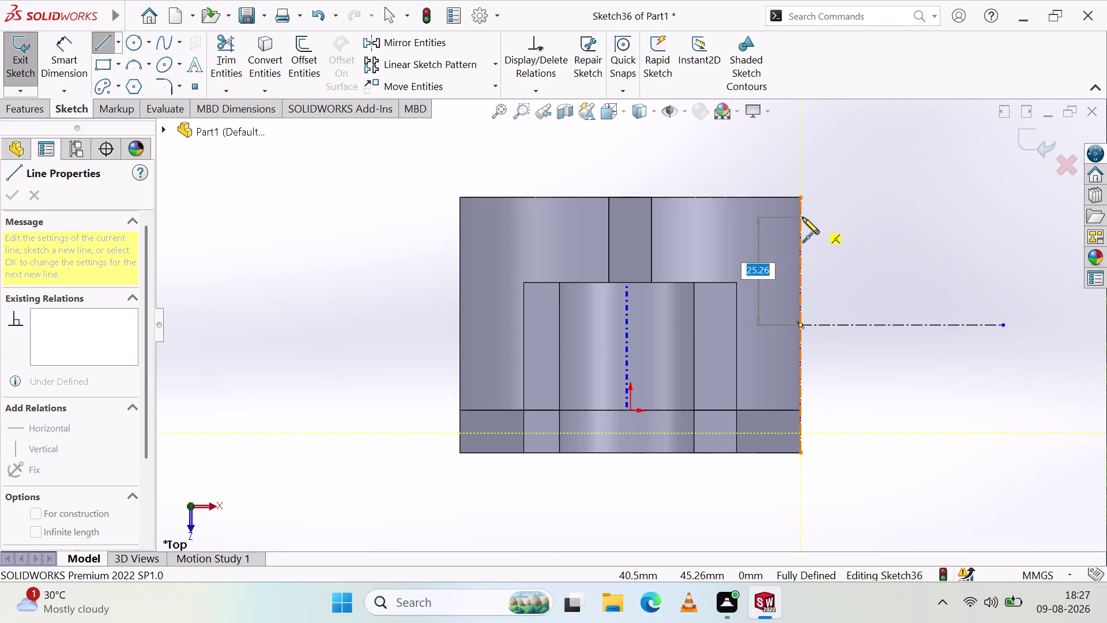
click(803, 218)
key(Escape)
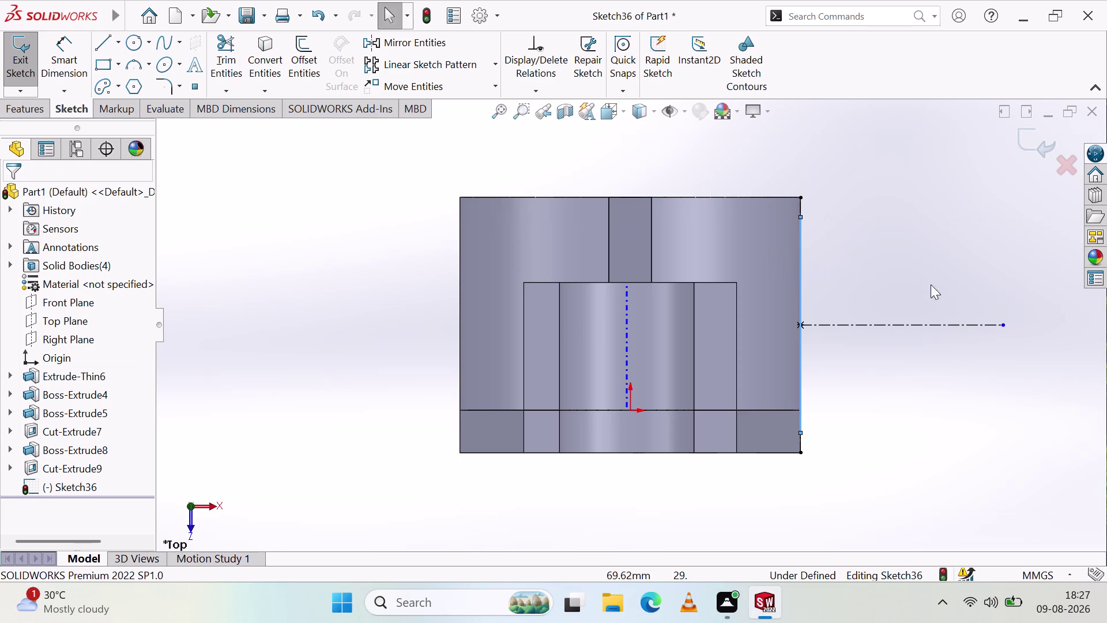
key(Escape)
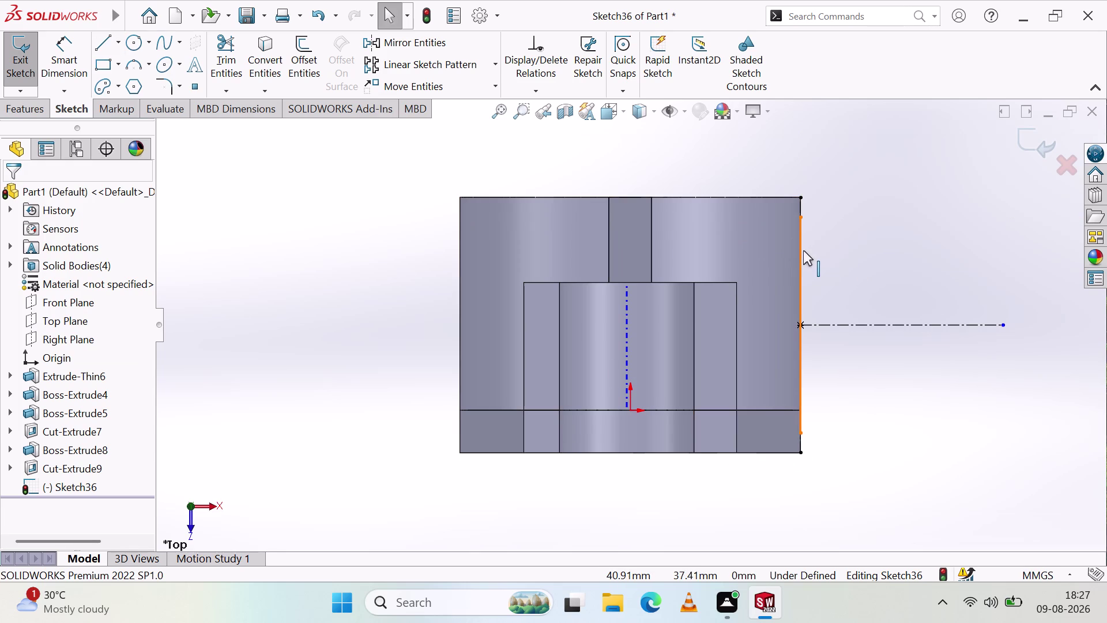
Select the new vertical line and start a Smart Dimension on it.
click(802, 250)
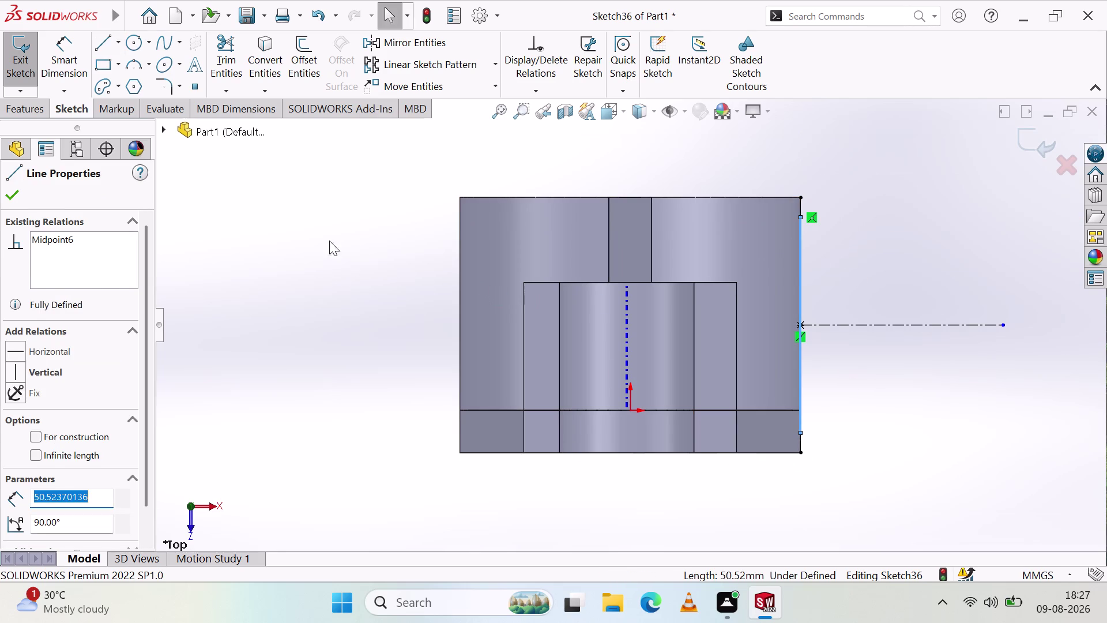
key(Escape)
key(Escape)
click(67, 69)
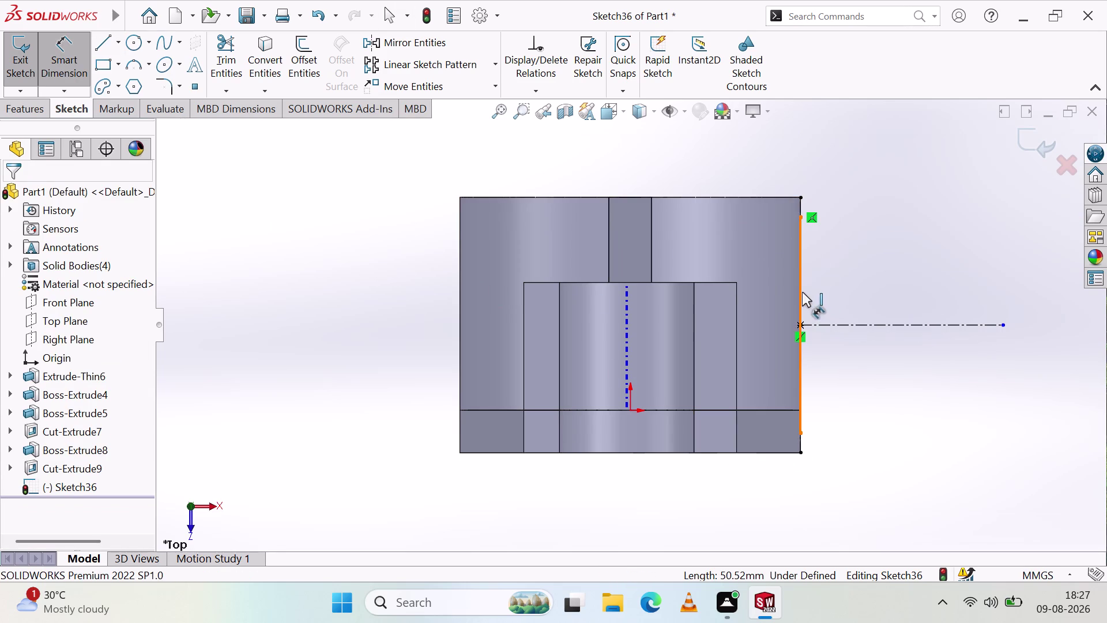
drag(802, 292, 912, 302)
Set the vertical line's length dimension to 50 mm.
click(920, 292)
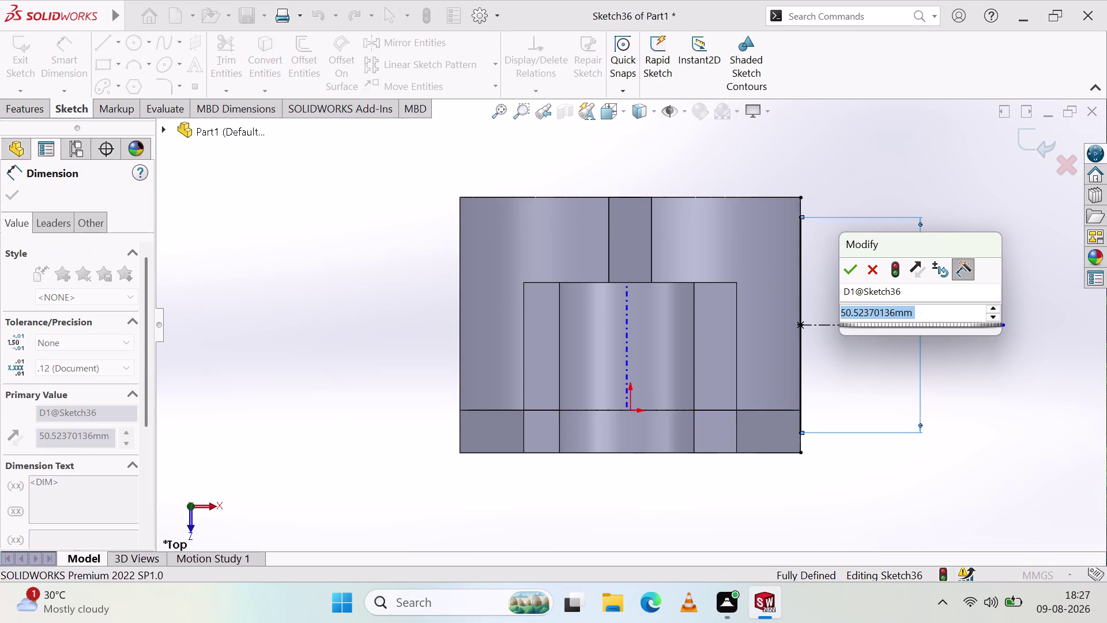
text(45)
key(BackSpace)
key(BackSpace)
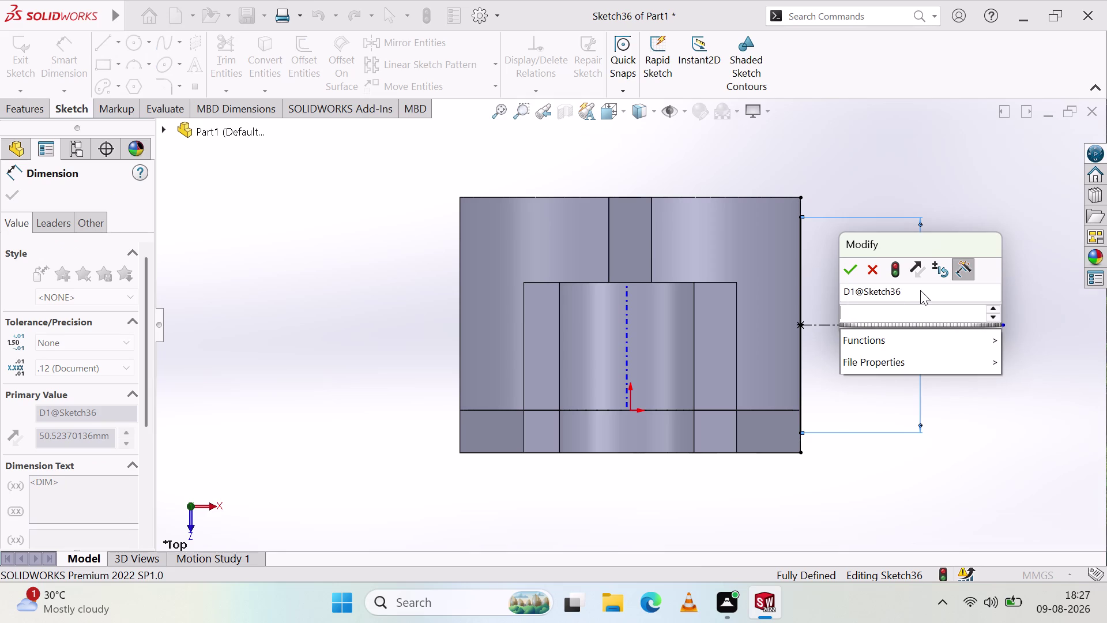
key(BackSpace)
text(50)
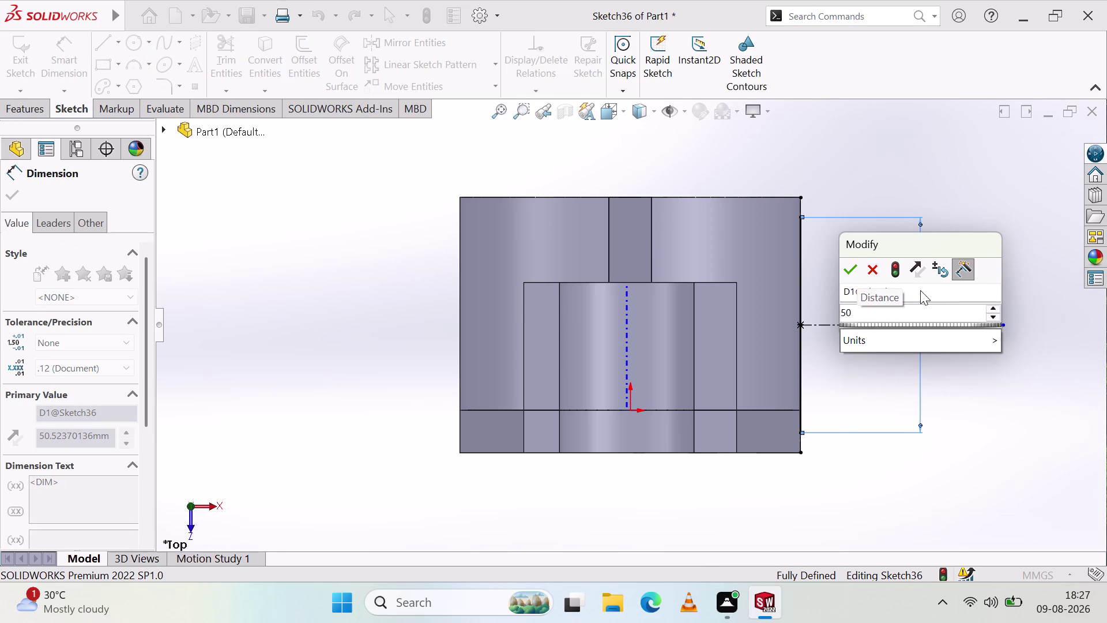
click(850, 265)
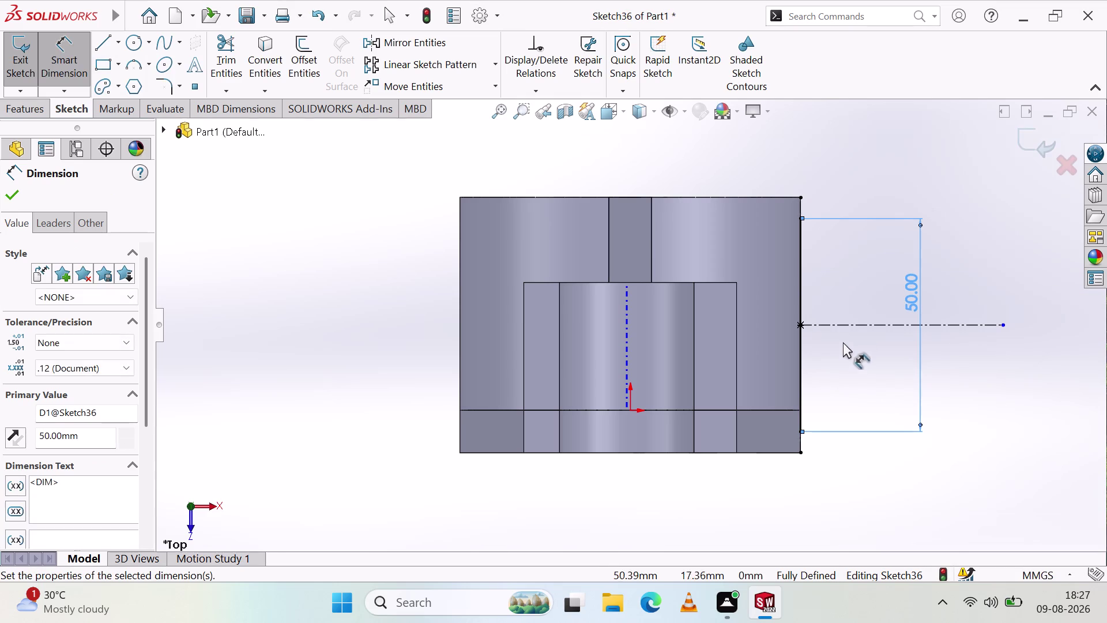
Move the 50 mm dimension to the left side of the body.
click(841, 359)
drag(912, 298, 883, 487)
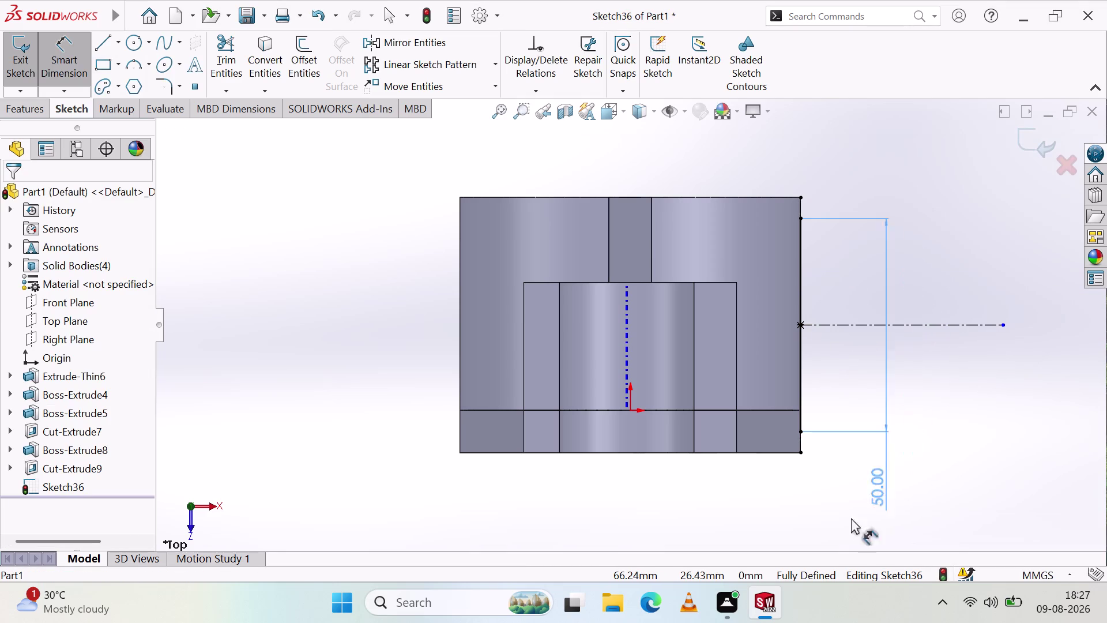
drag(883, 487, 340, 402)
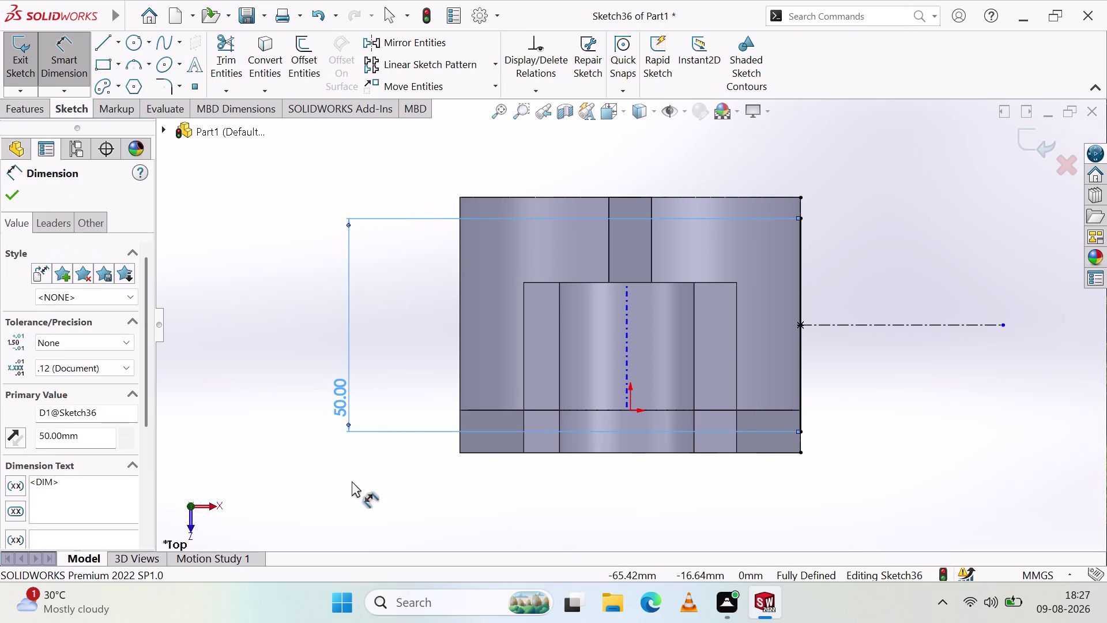
click(352, 481)
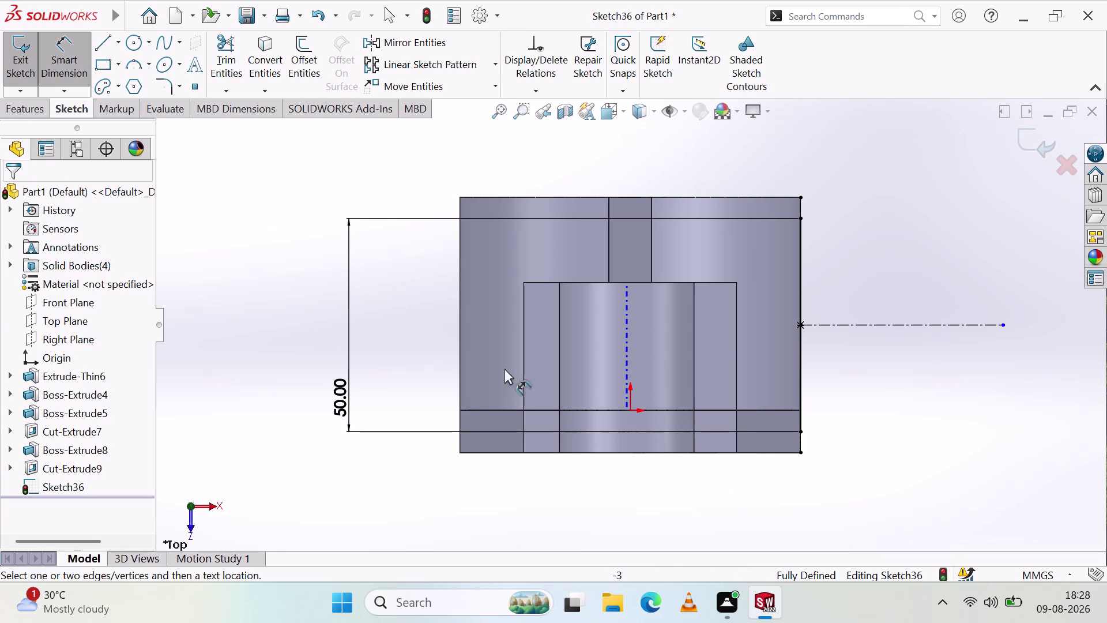
key(Escape)
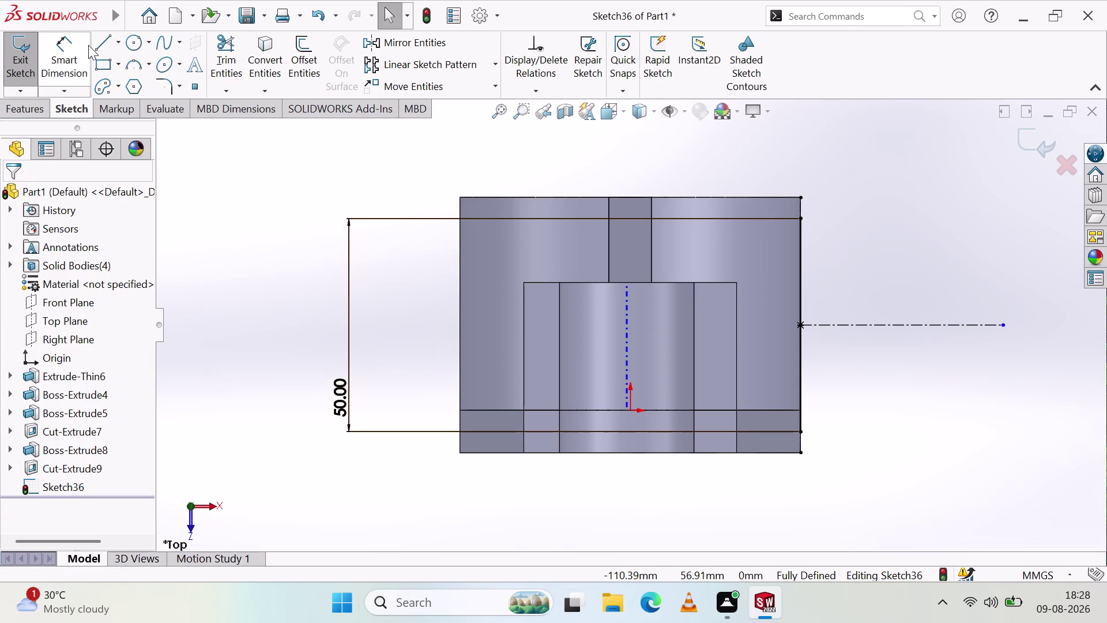
click(98, 48)
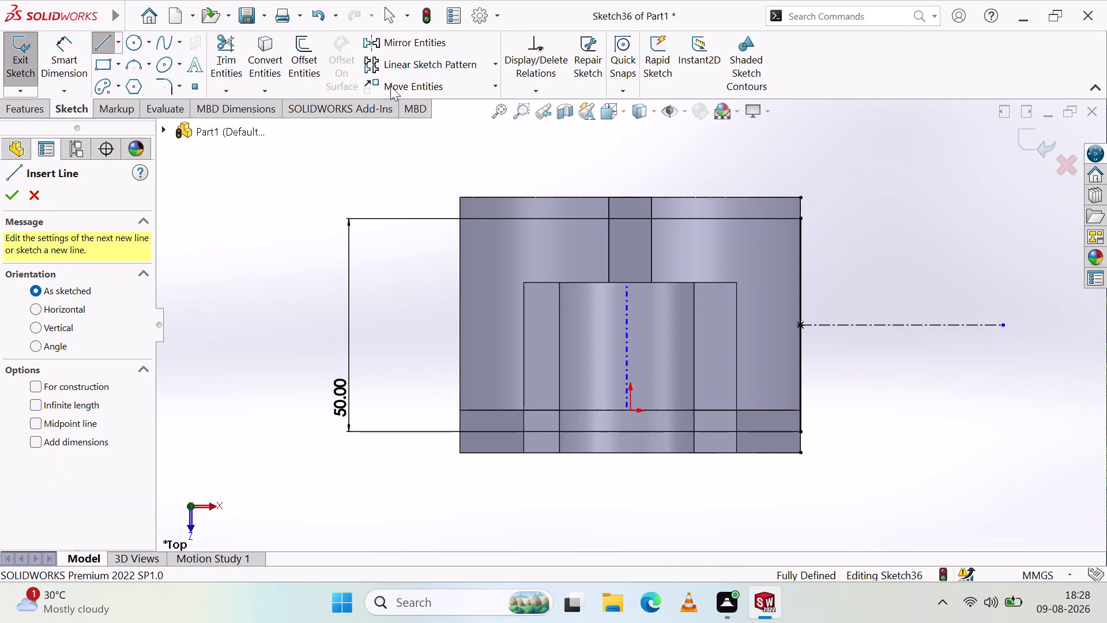
Draw three lines closing a roughly 33 by 50 mm outline beside the bracket's right edge.
click(802, 218)
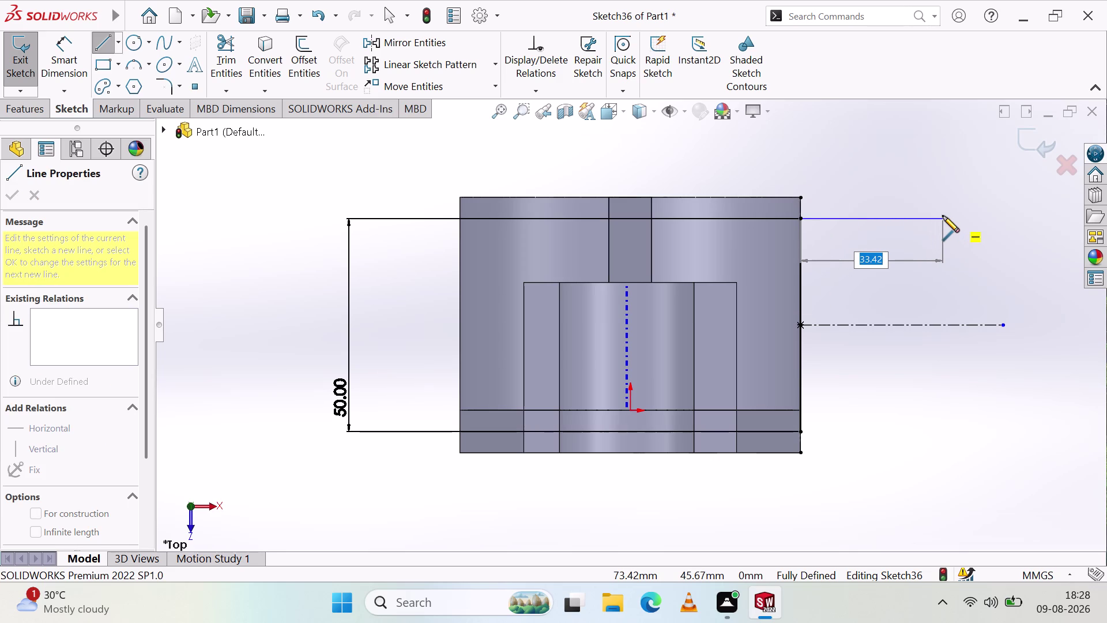
click(942, 216)
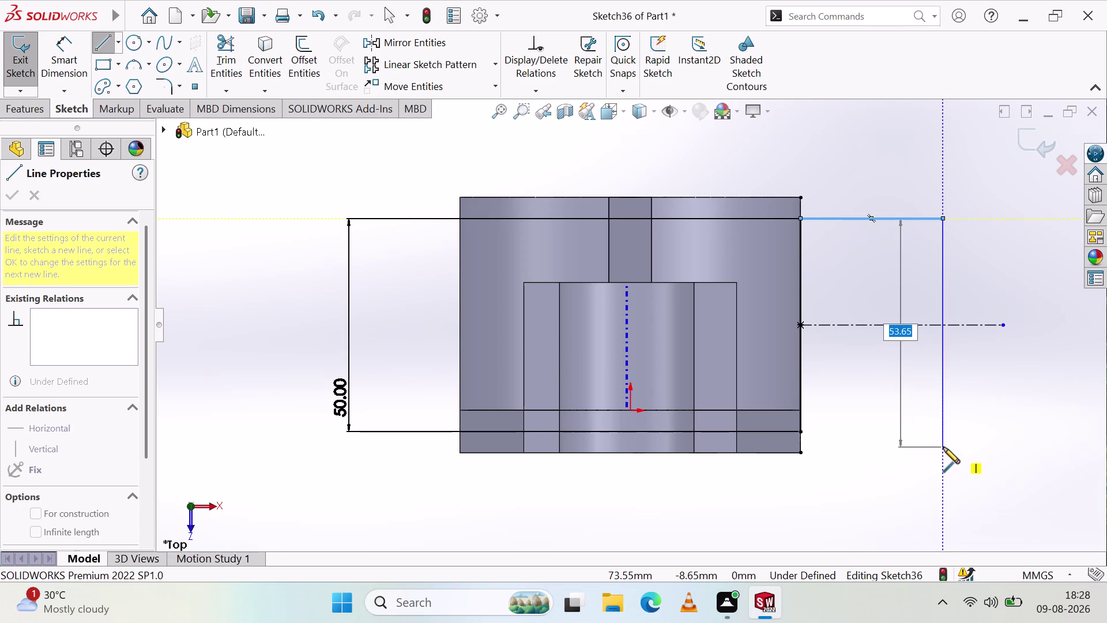
click(944, 431)
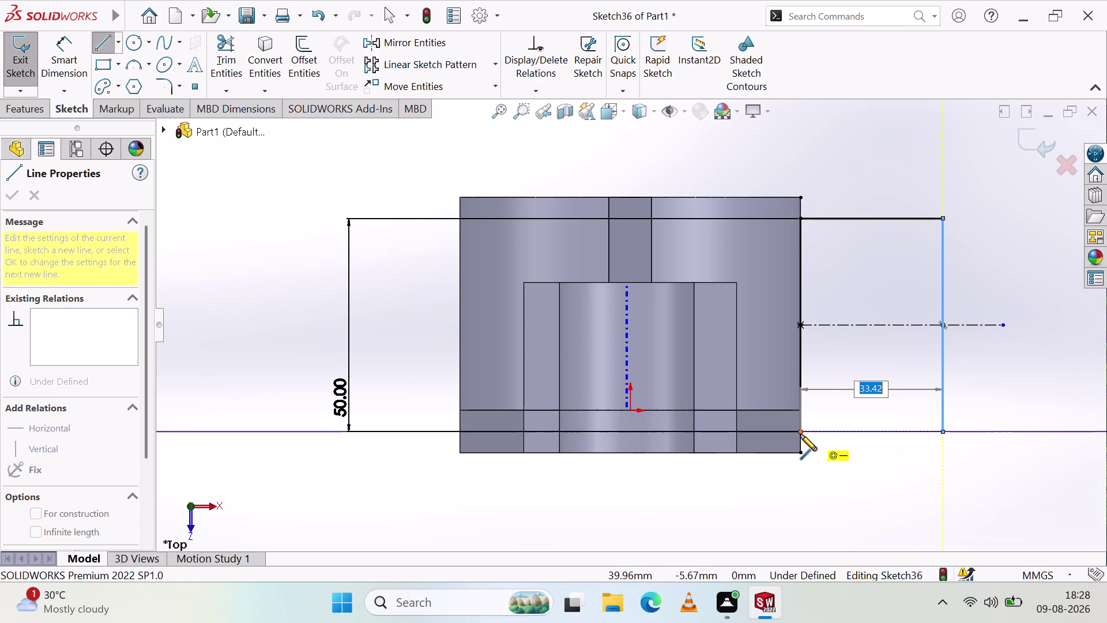
click(800, 431)
key(Escape)
key(Escape)
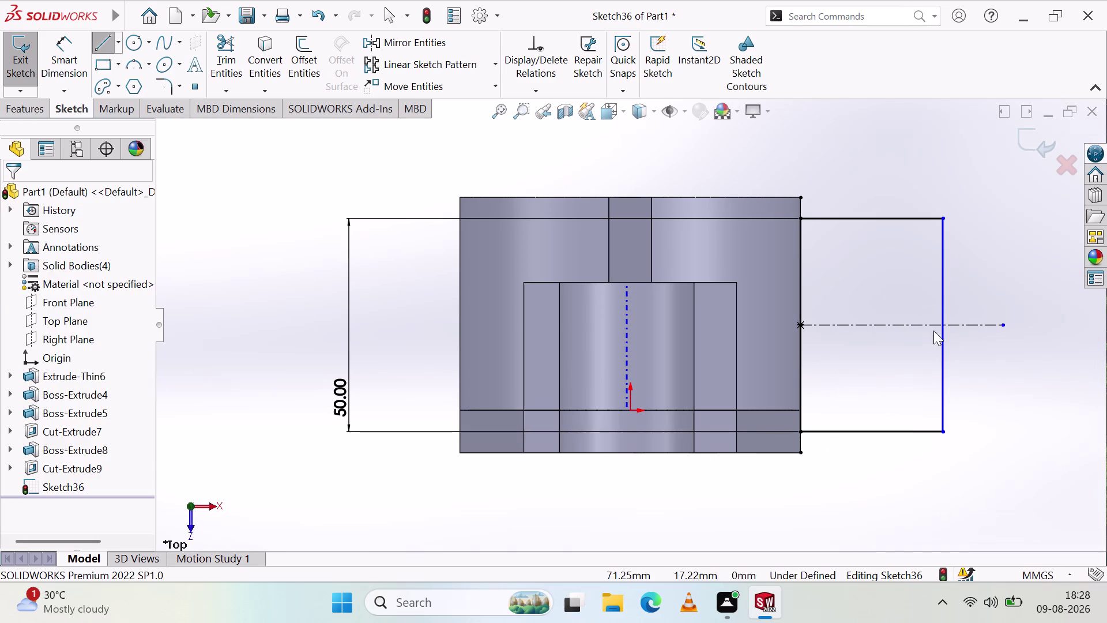
click(71, 61)
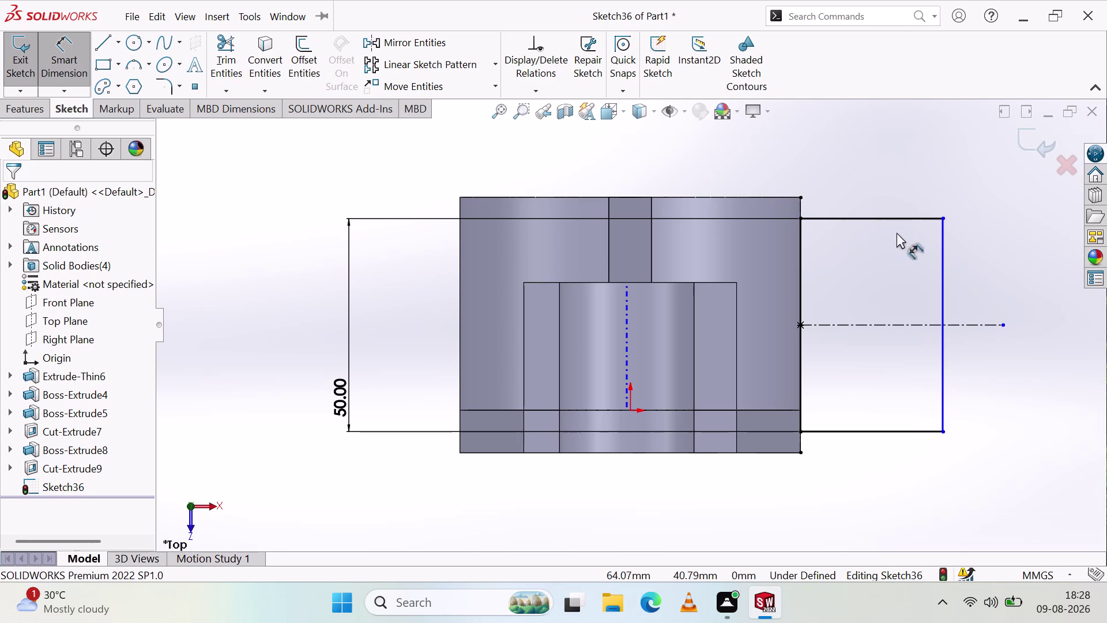
Dimension the outline's top edge to 40 mm wide.
click(889, 216)
click(881, 165)
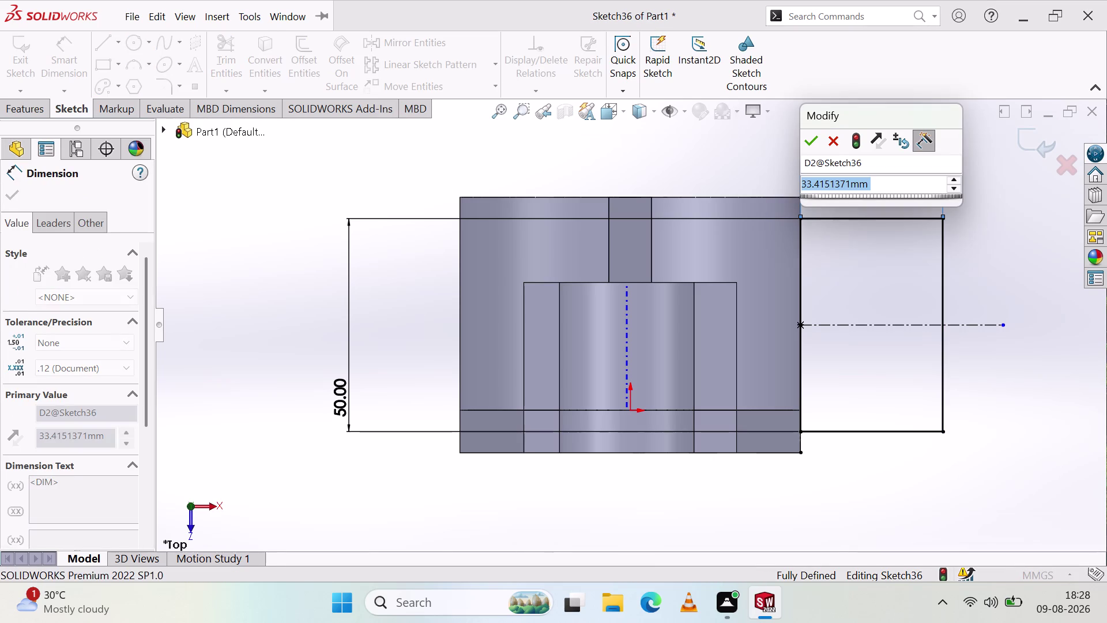
text(49)
key(BackSpace)
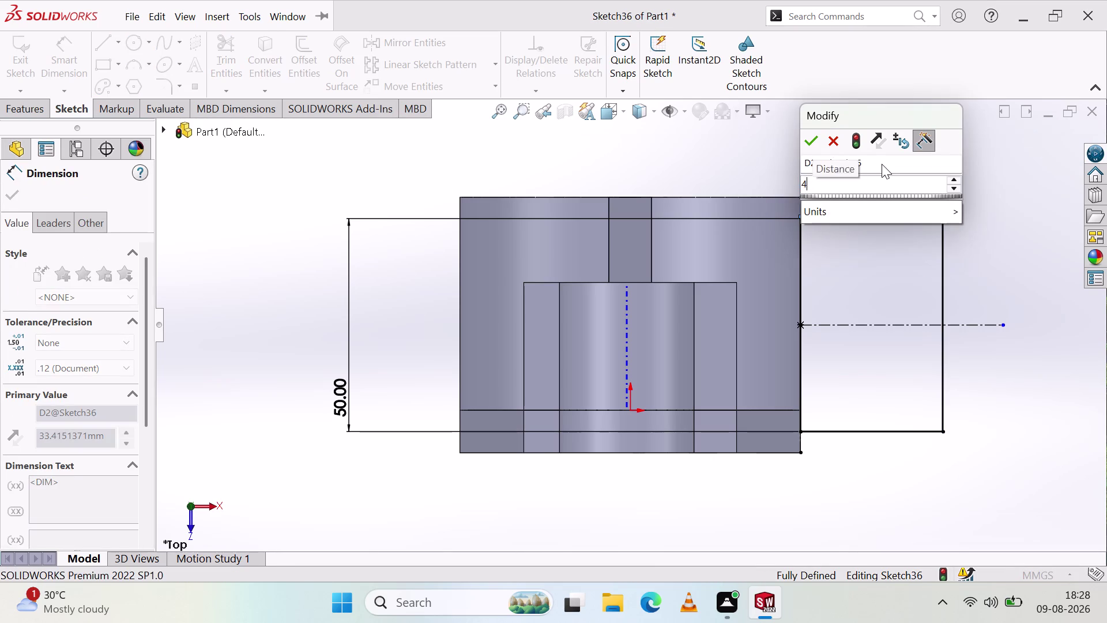
key(0)
key(Return)
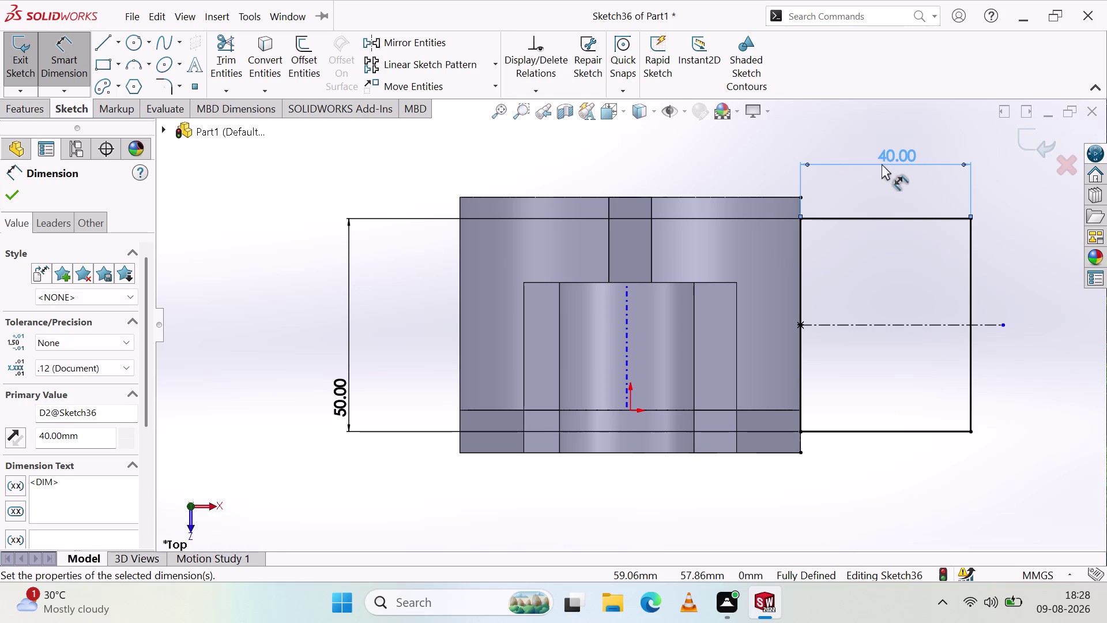
Move the 40 mm dimension label to the left and exit Sketch36.
click(971, 301)
key(Escape)
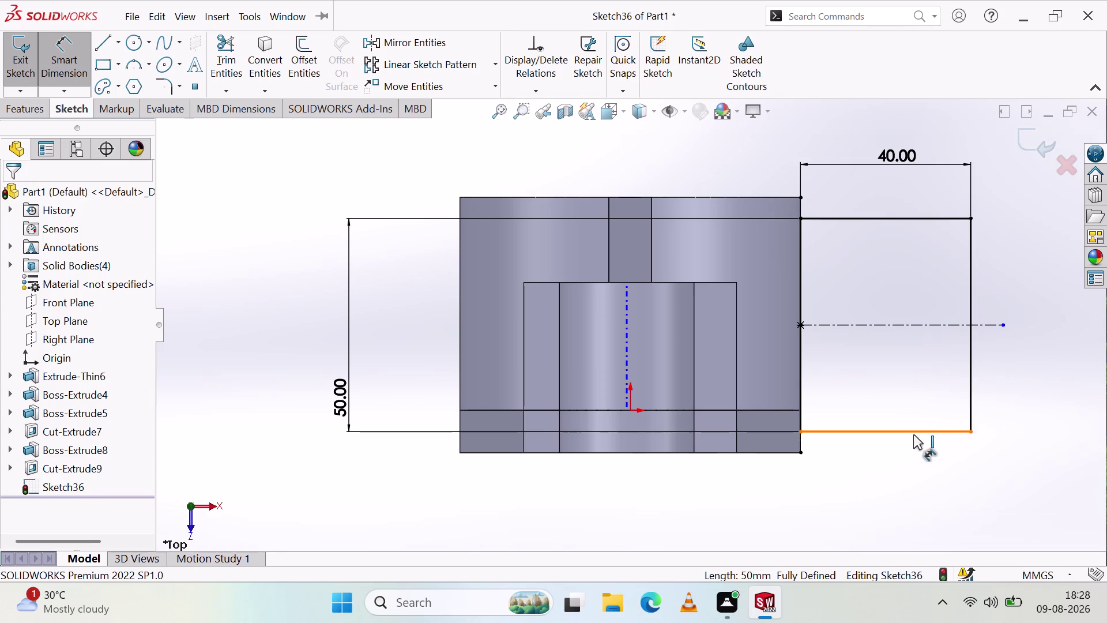
click(914, 431)
key(Escape)
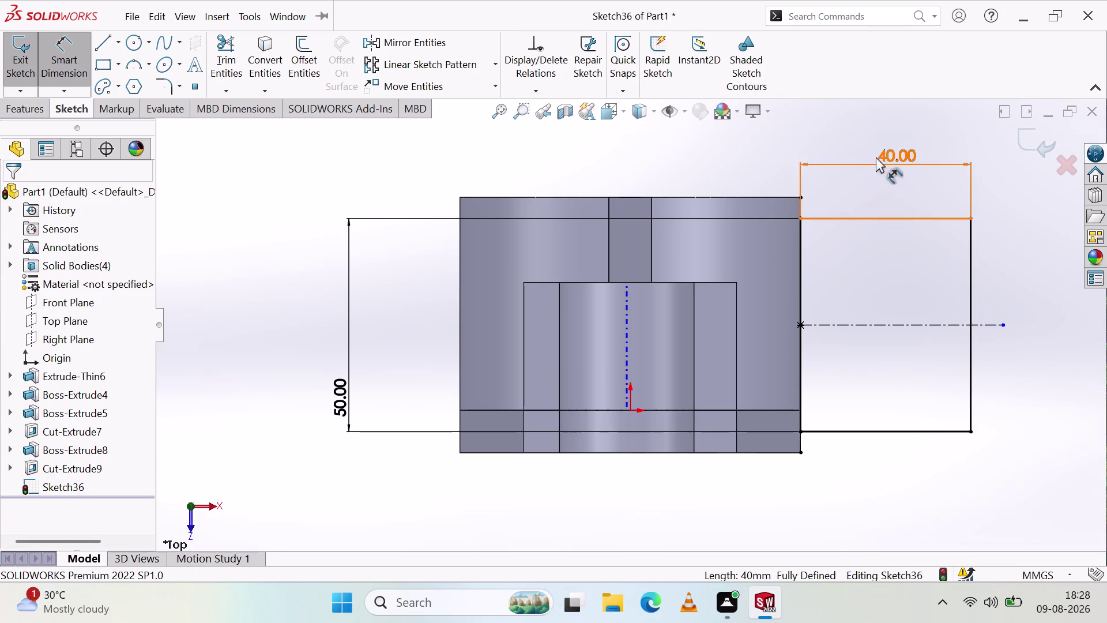
drag(878, 152, 704, 149)
key(Escape)
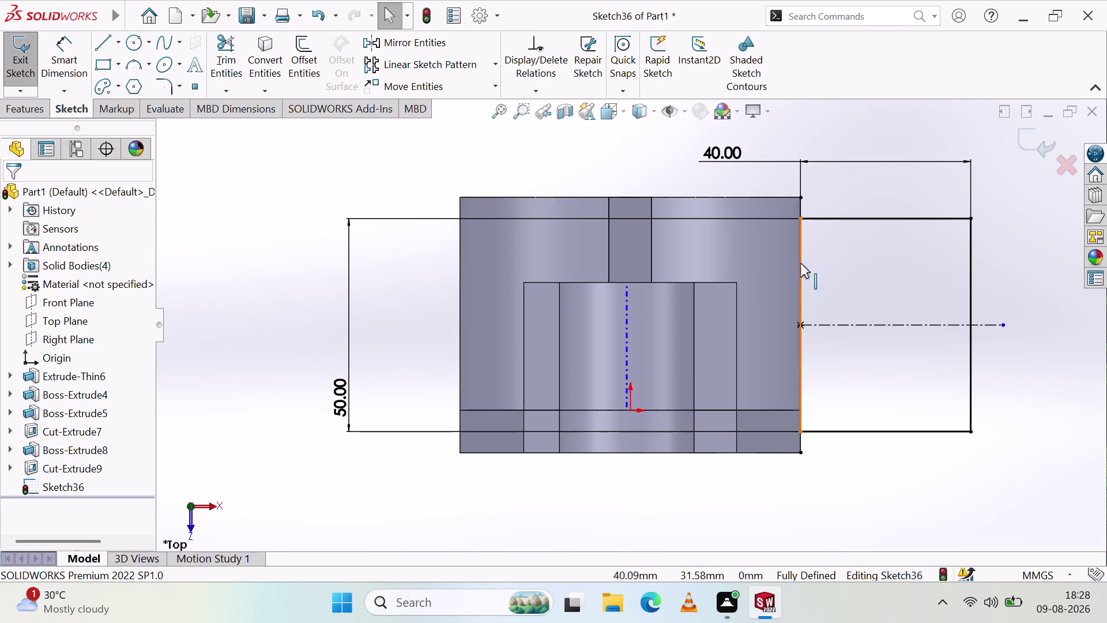
click(19, 63)
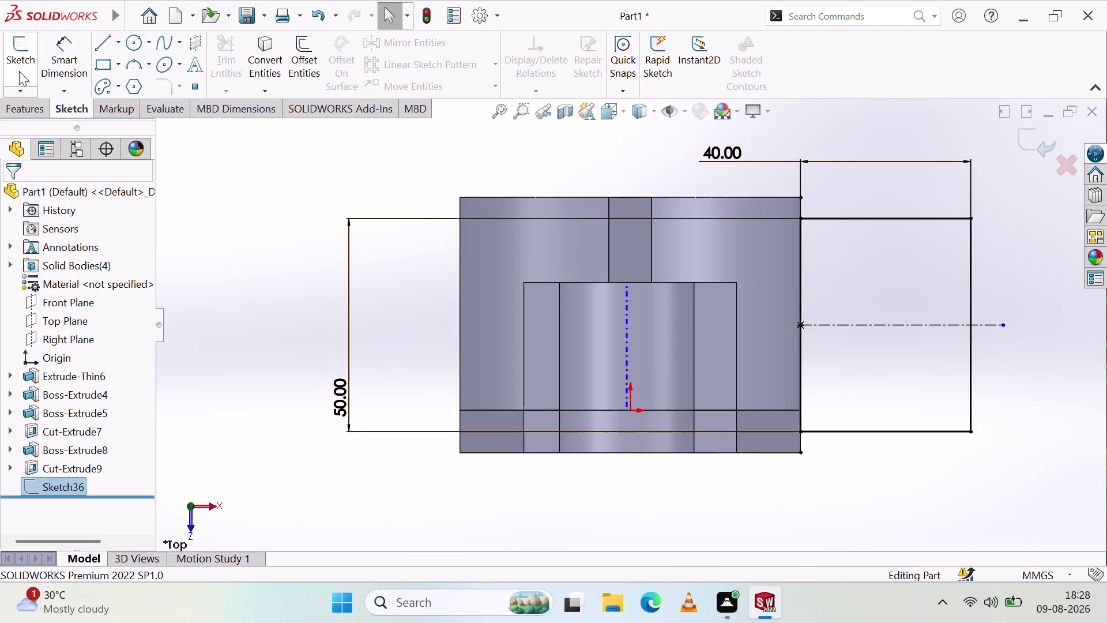
Extrude Sketch36 10 mm Blind into Boss-Extrude12, inspect it, then return to Top view.
click(27, 104)
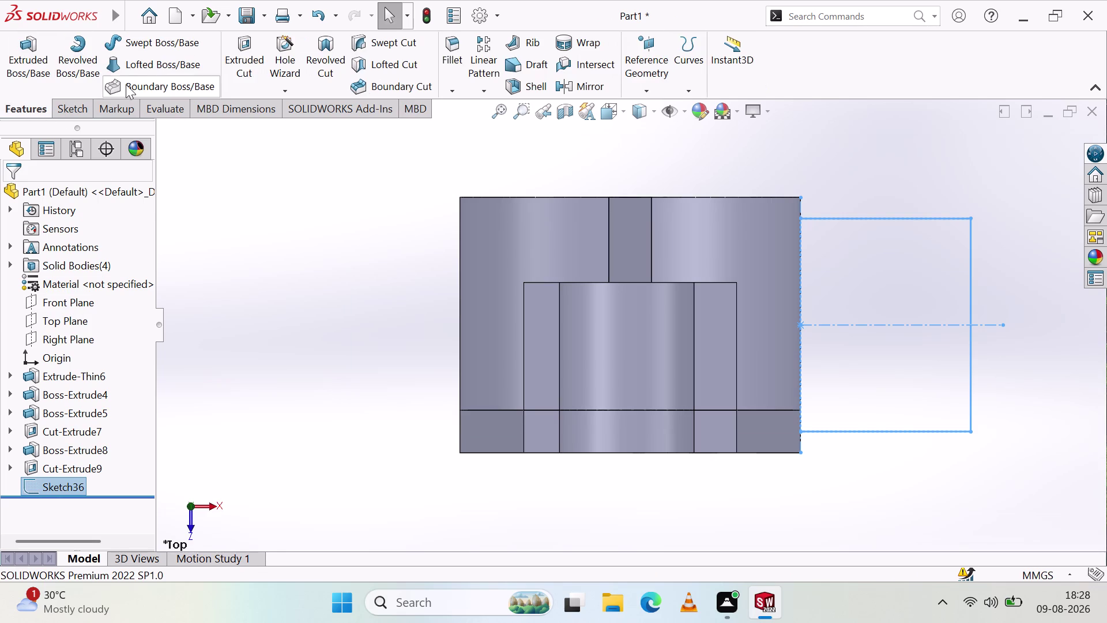
click(23, 58)
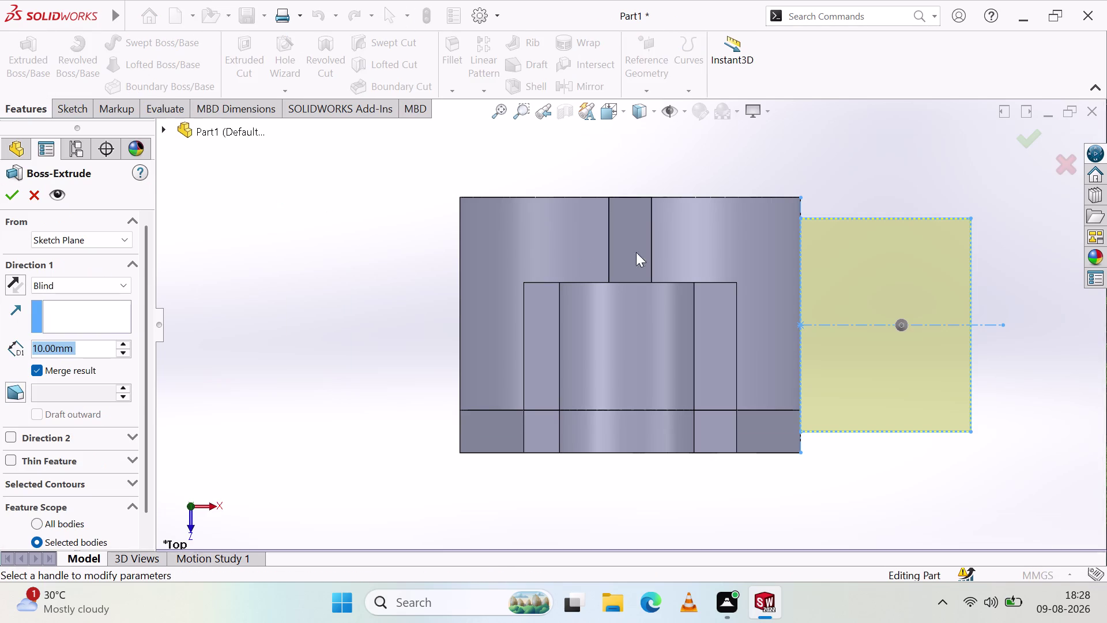
click(11, 195)
middle_drag(347, 279, 331, 261)
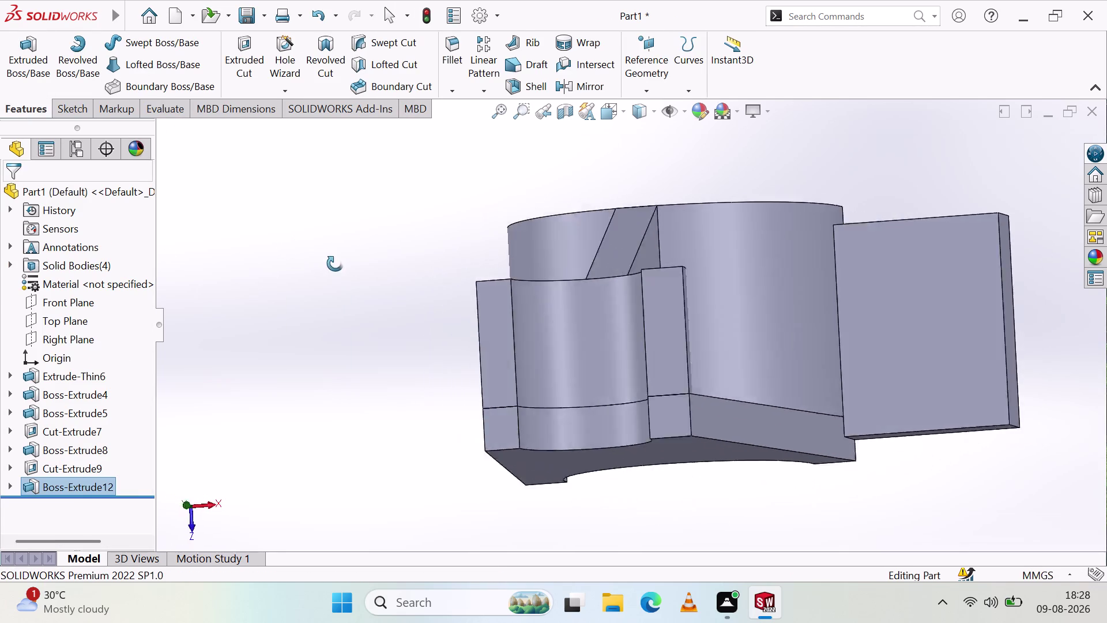
middle_drag(331, 261, 349, 269)
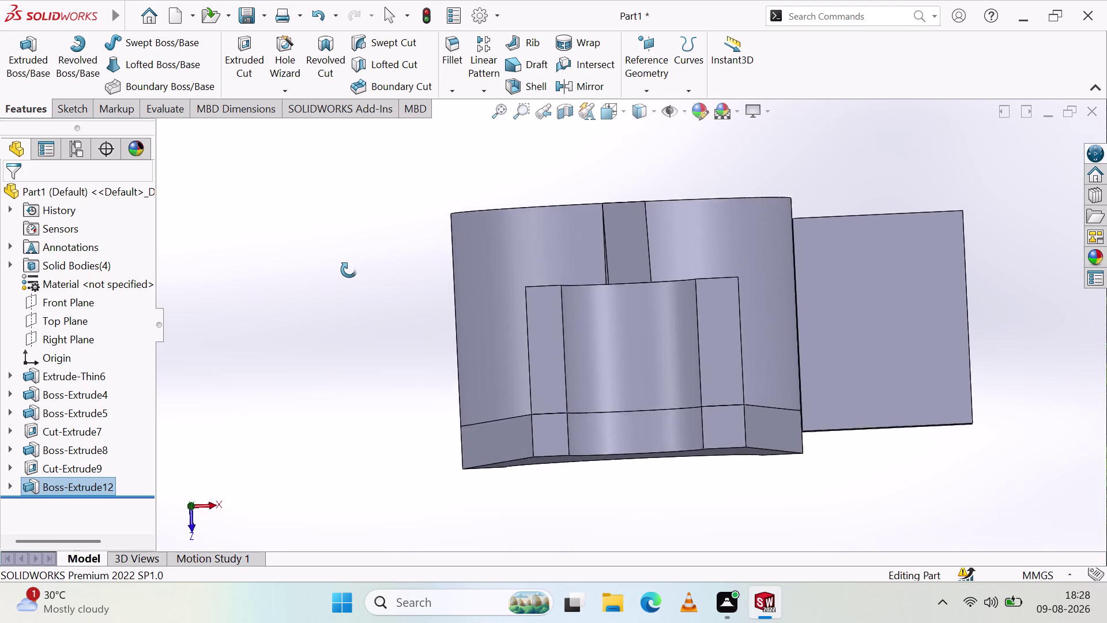
middle_drag(349, 268, 354, 271)
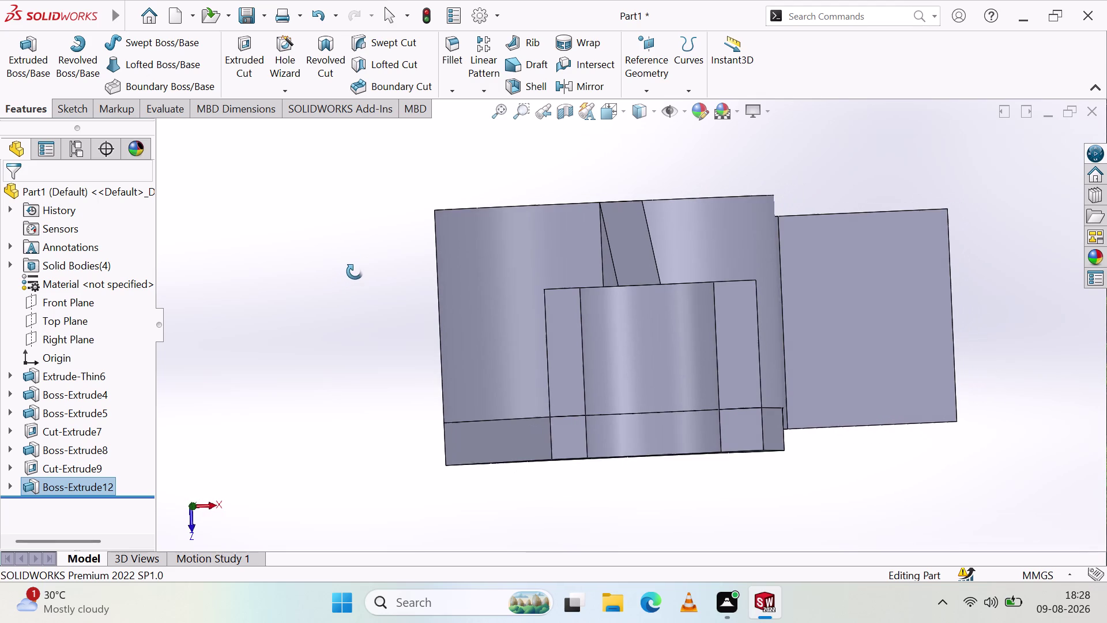
middle_drag(355, 271, 348, 272)
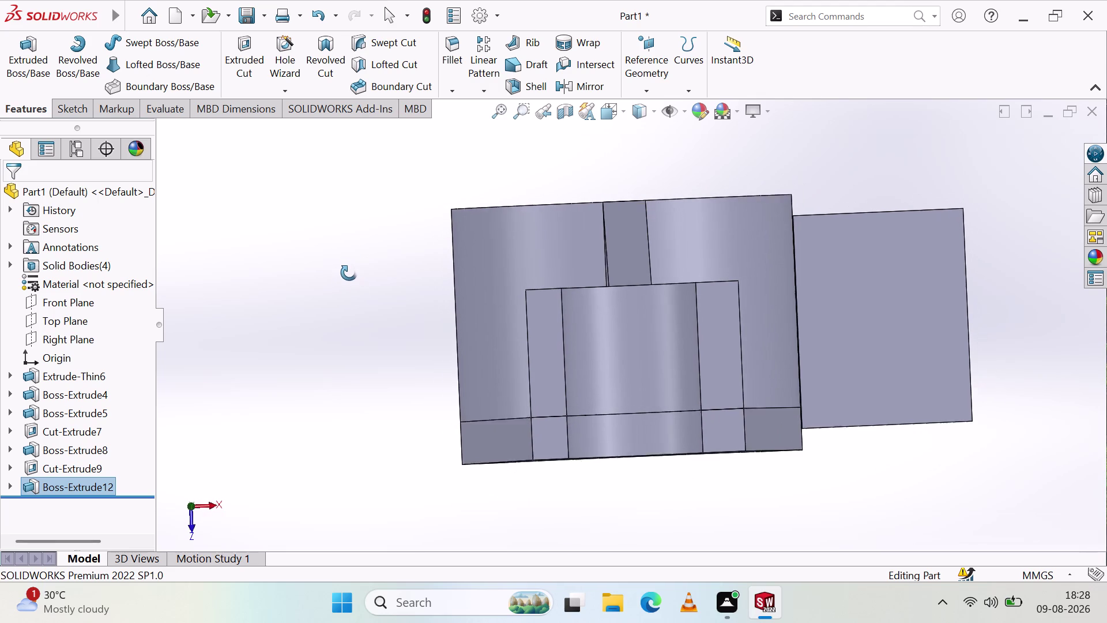
middle_drag(349, 273, 350, 274)
click(209, 500)
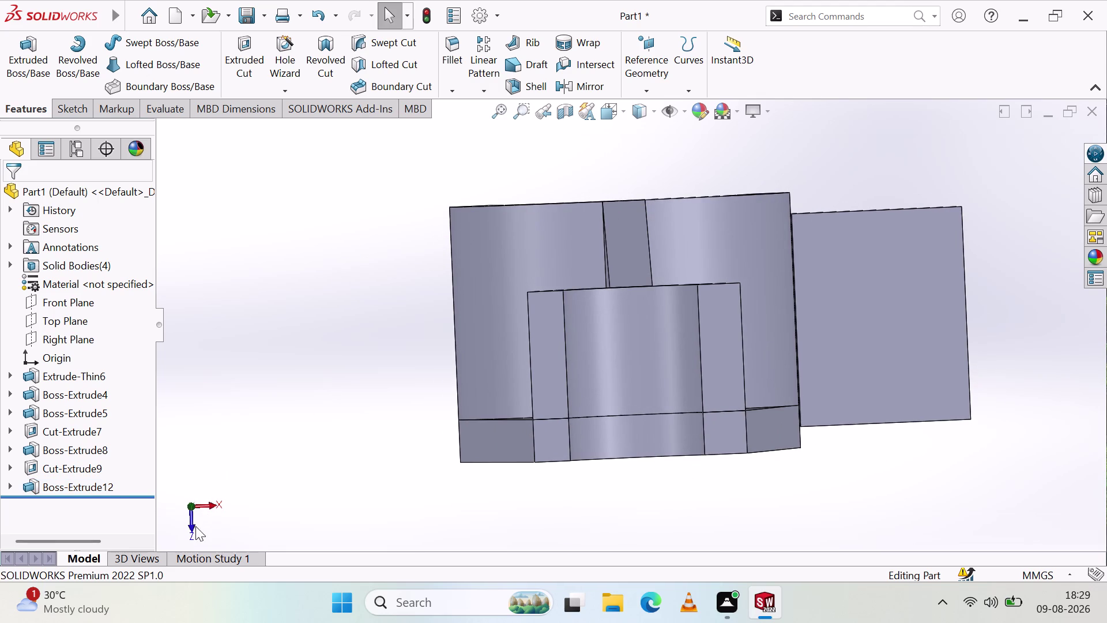
click(190, 526)
Create Sketch37 on the Top Plane with a vertical line spanning the plate top to bottom.
click(189, 487)
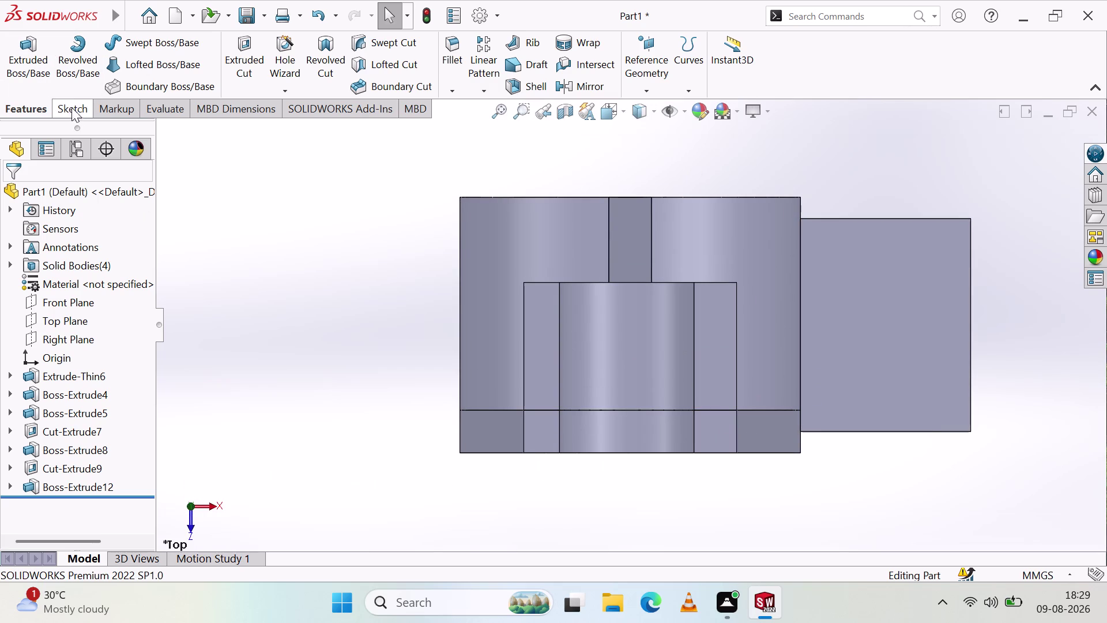
click(63, 315)
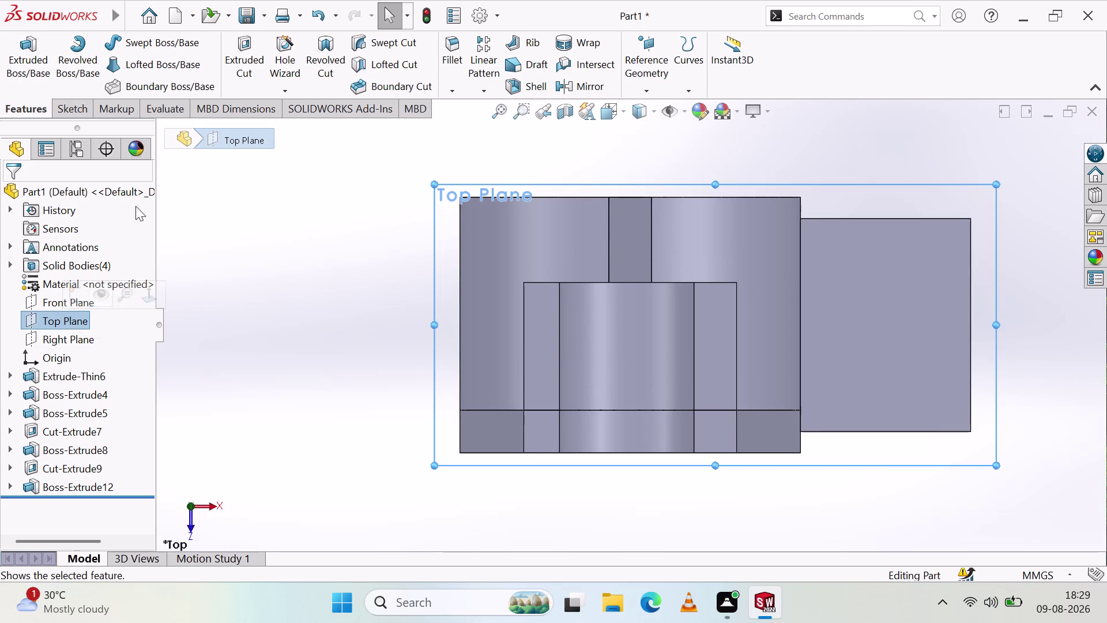
click(72, 111)
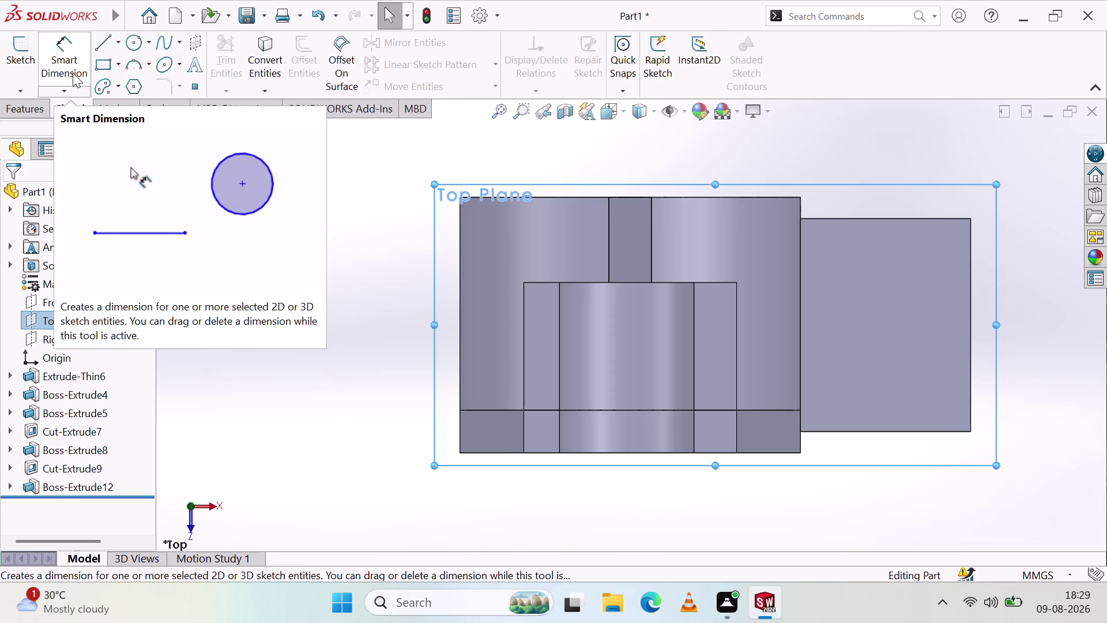
click(23, 47)
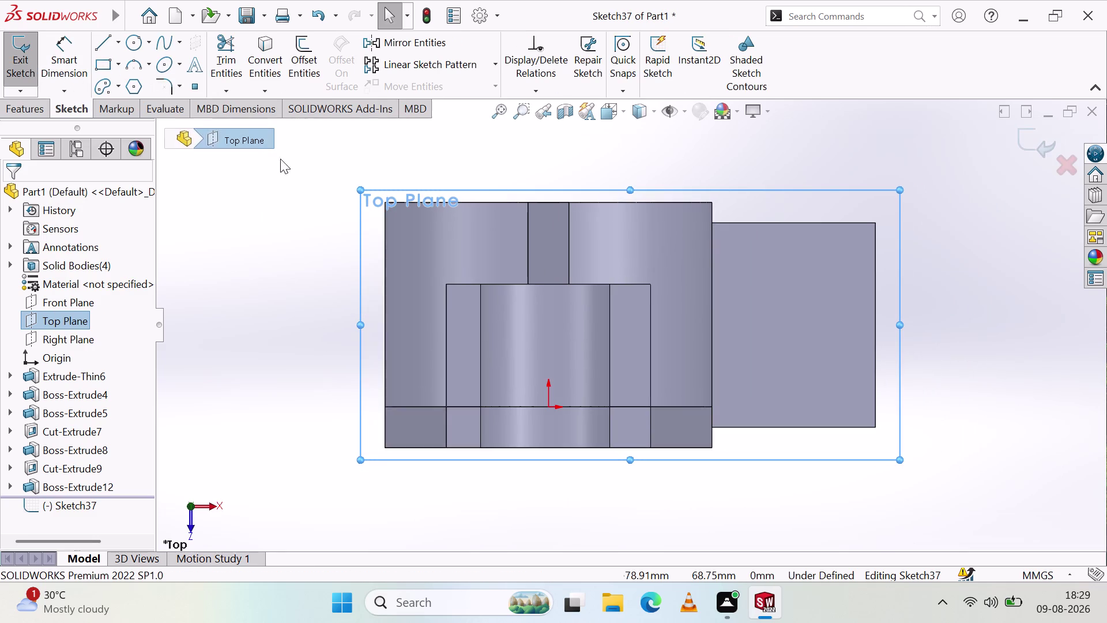
click(102, 36)
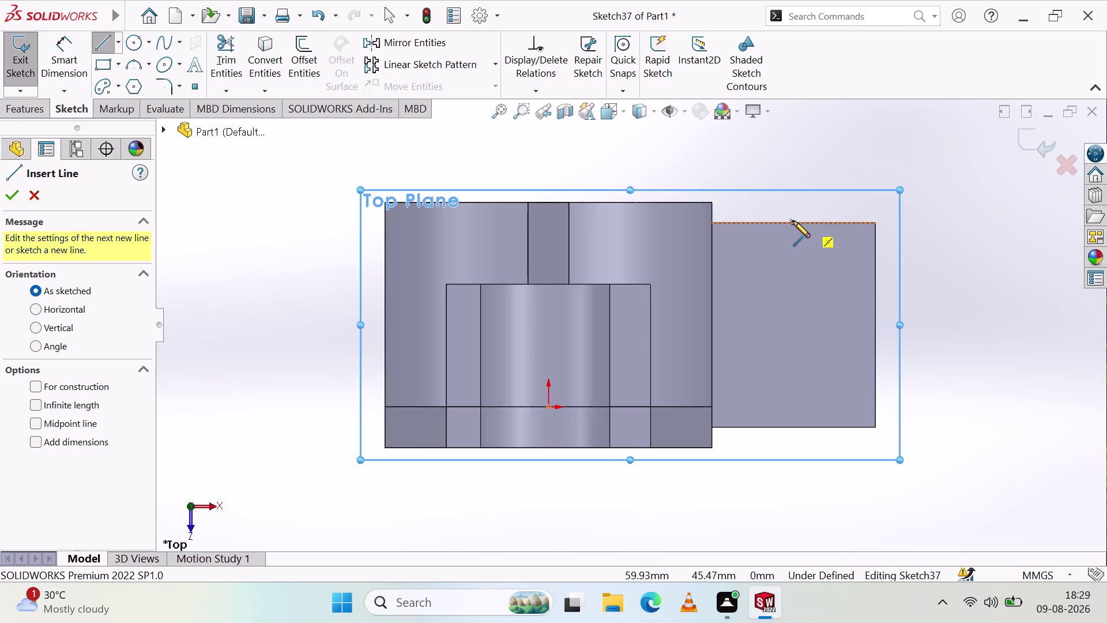
click(794, 222)
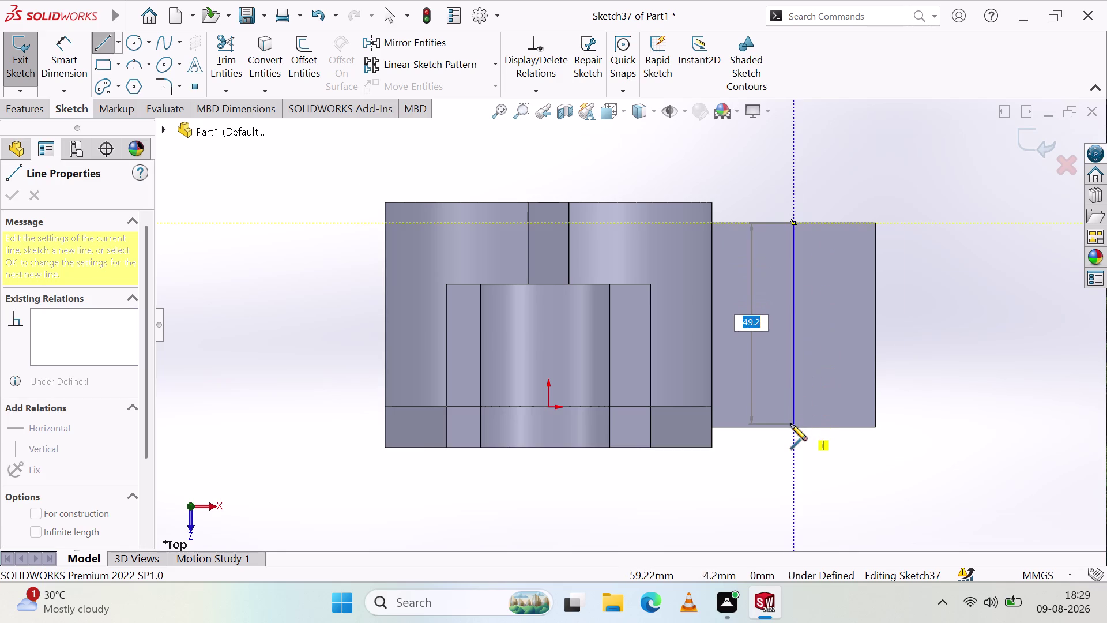
click(794, 427)
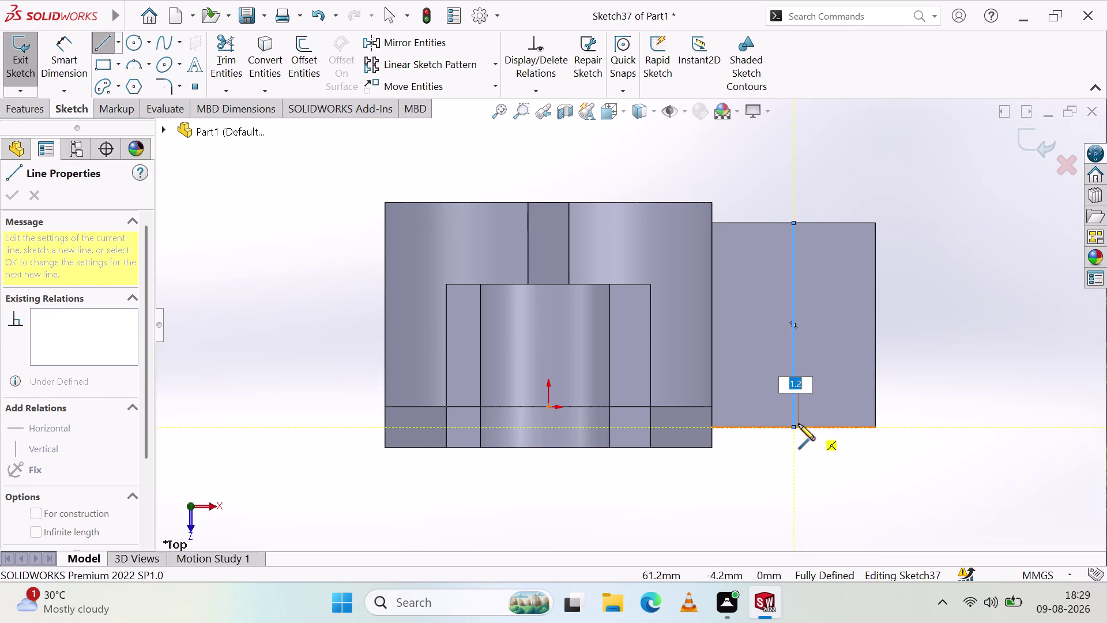
key(Escape)
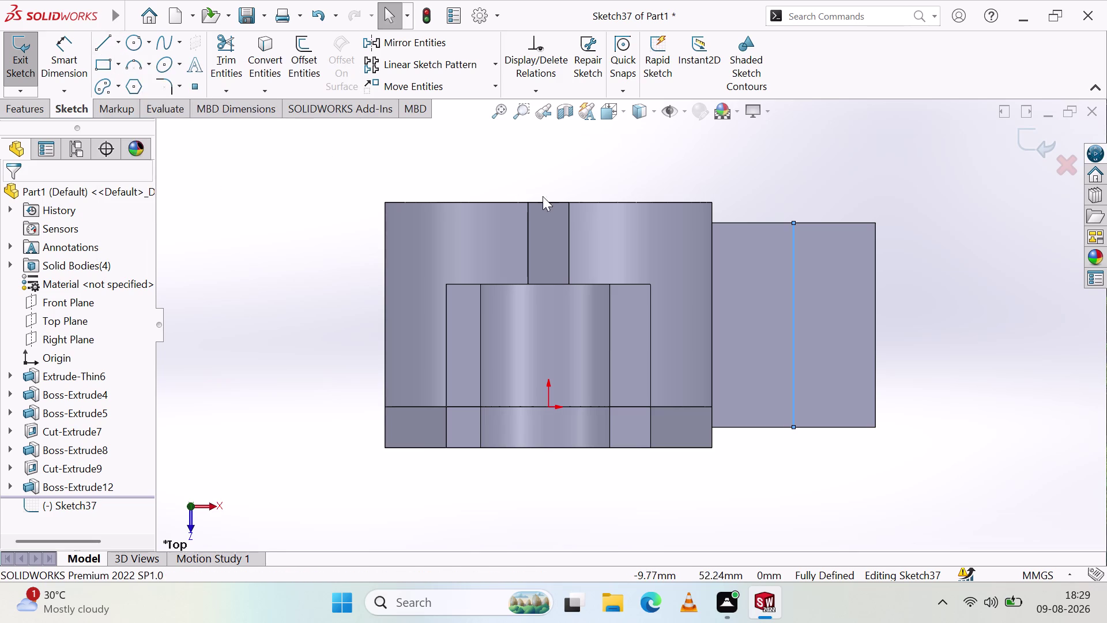
click(115, 39)
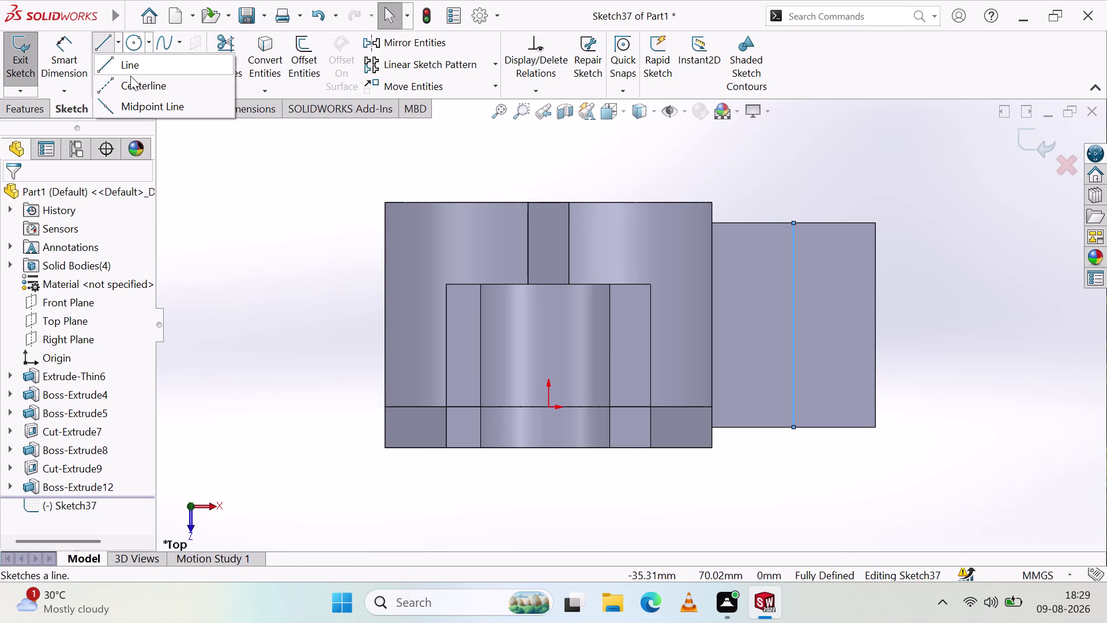
Draw a horizontal centerline from the body's edge to the plate's right edge, deleting the vertical line.
click(133, 86)
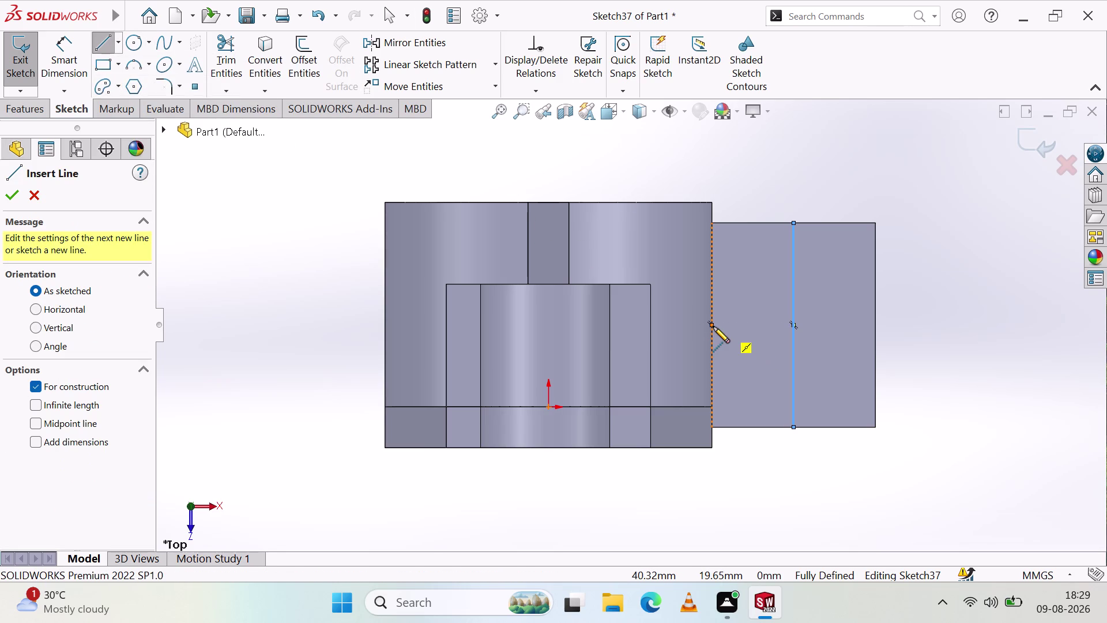
click(713, 327)
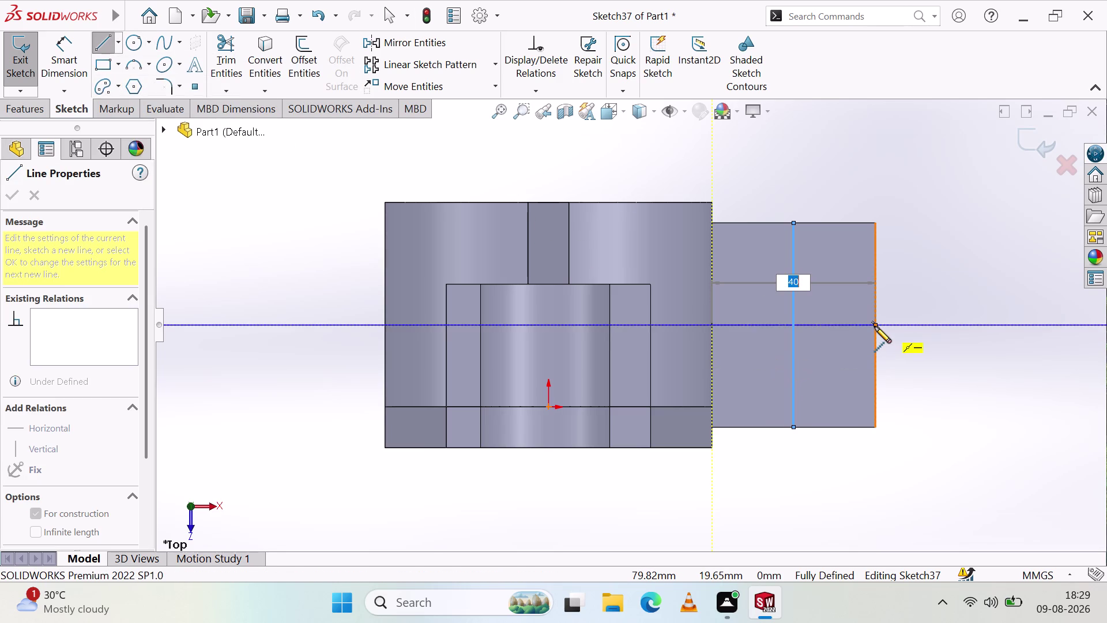
click(874, 326)
key(Escape)
key(Escape)
click(795, 346)
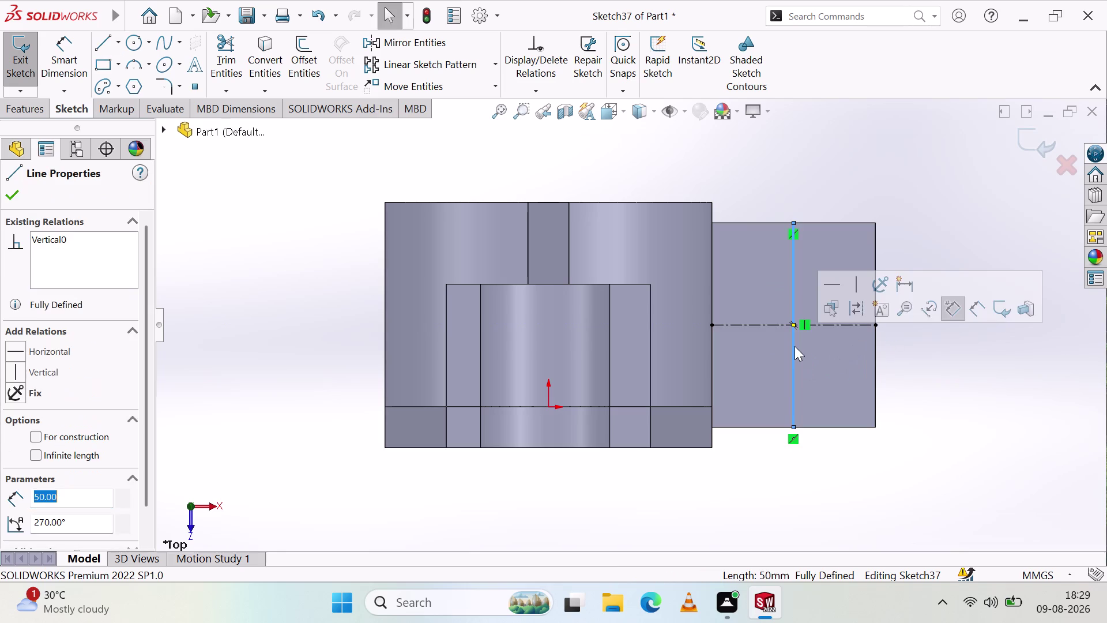
key(Delete)
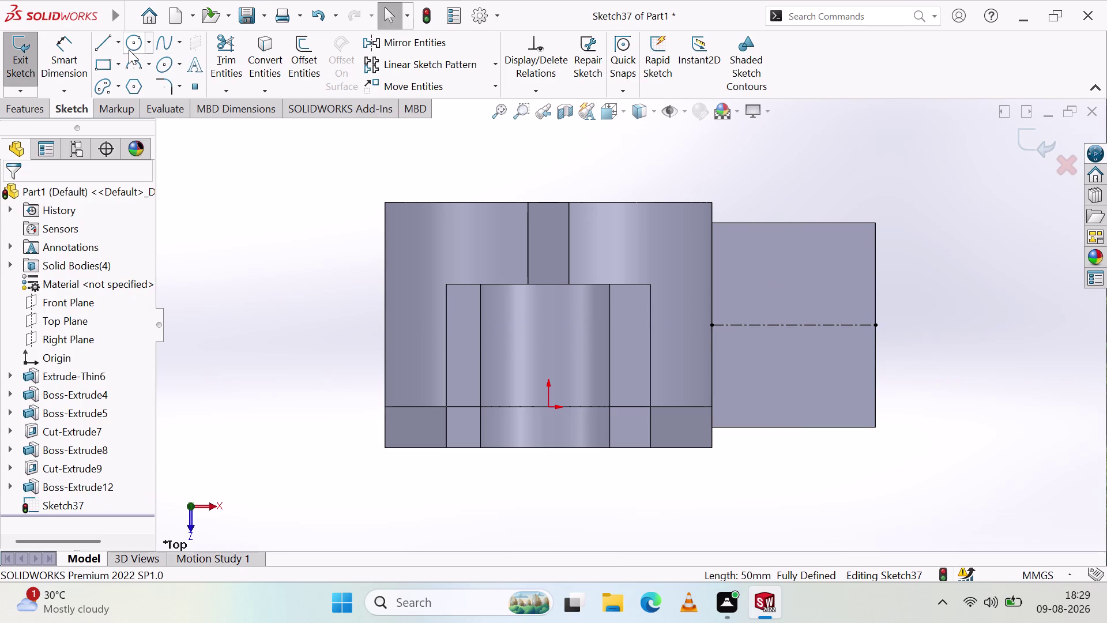
Draw a vertical centerline from the plate's top edge to its bottom edge.
click(115, 40)
click(124, 81)
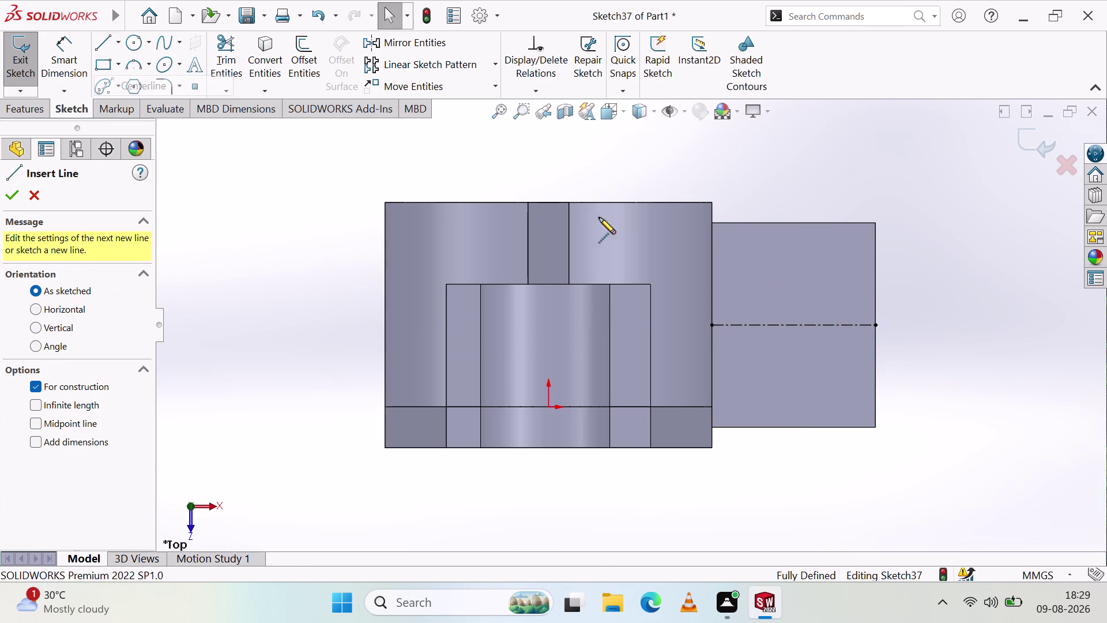
click(792, 223)
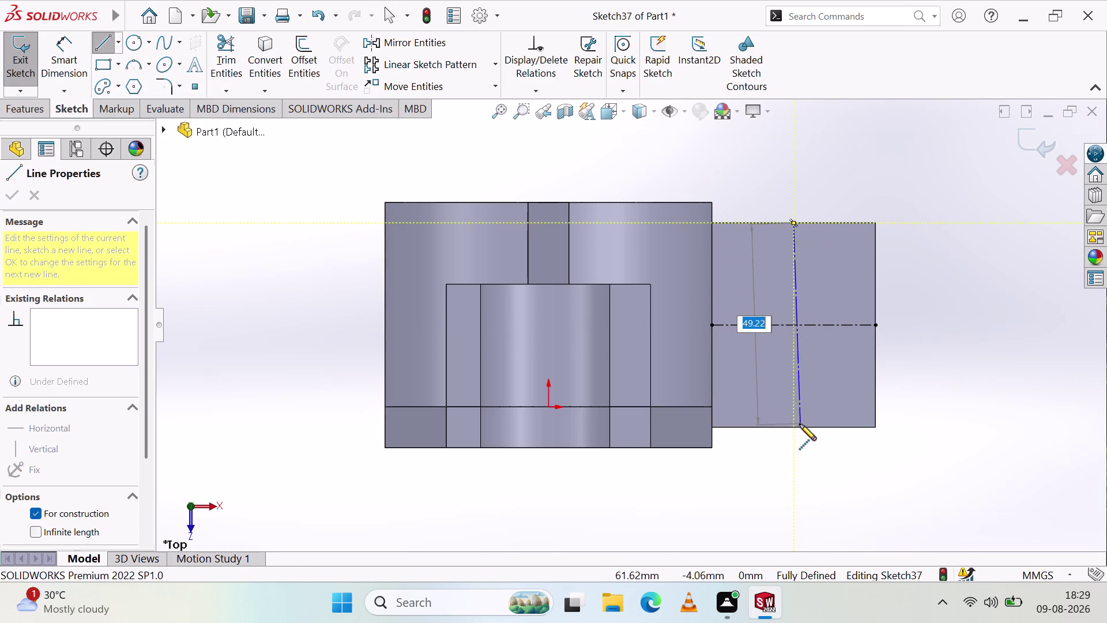
click(792, 425)
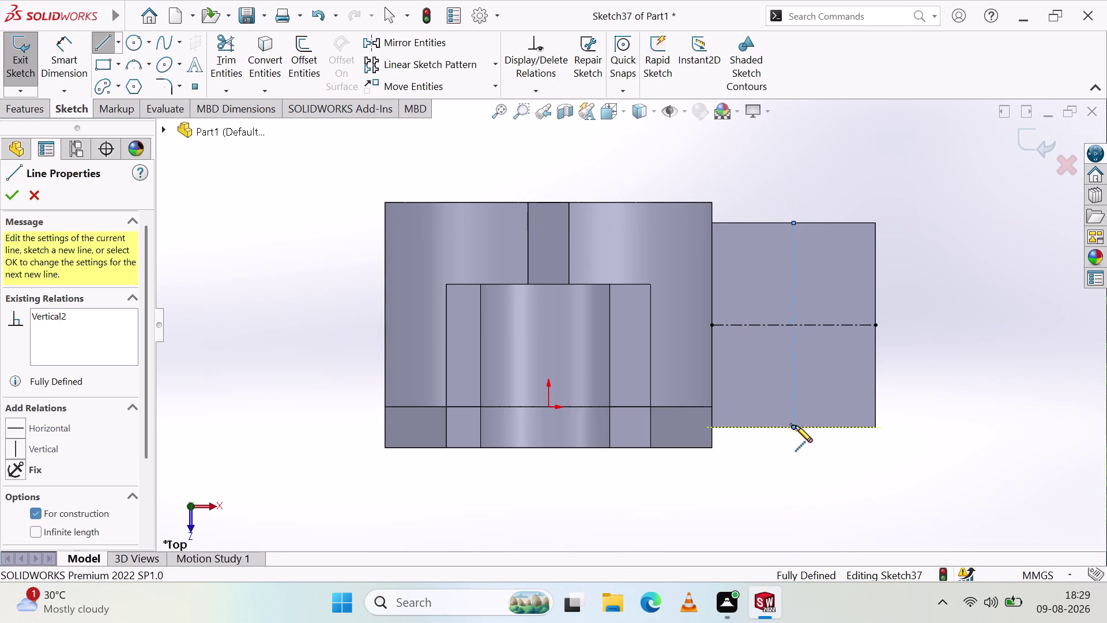
key(Escape)
key(Escape)
key(Escape)
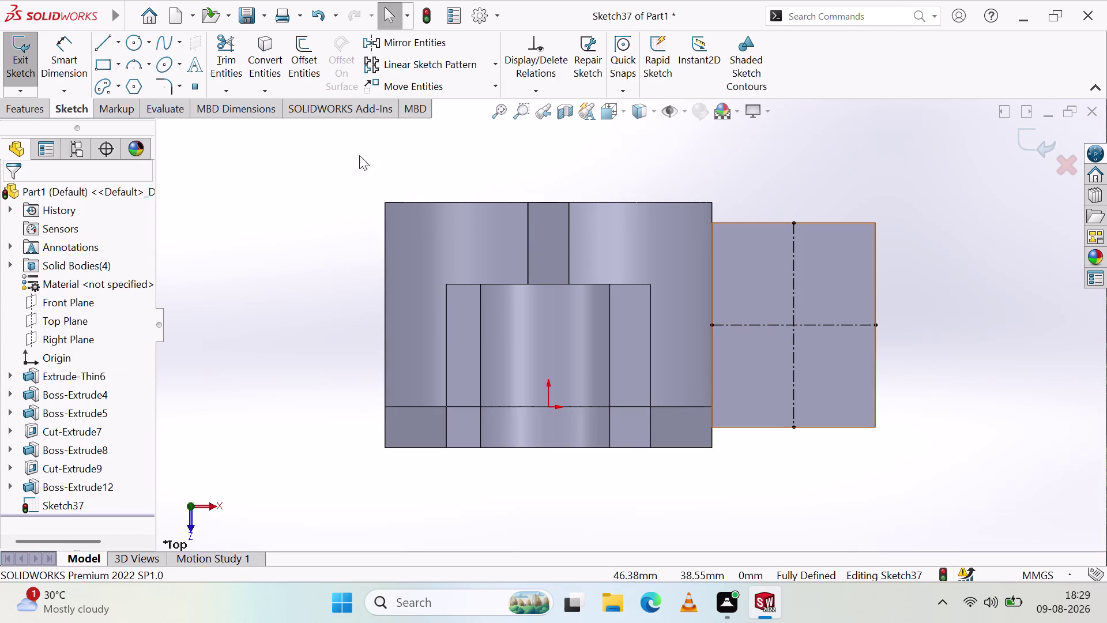
Draw a three-point arc between the centerline's ends, bulging to the rectangle's right edge.
click(139, 63)
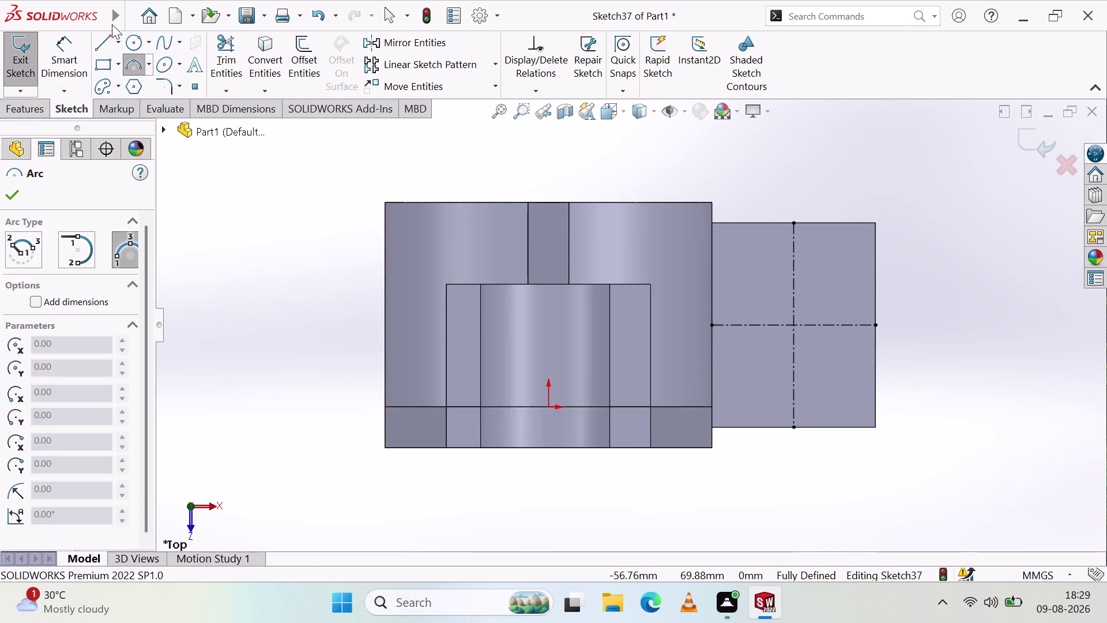
click(148, 62)
click(177, 127)
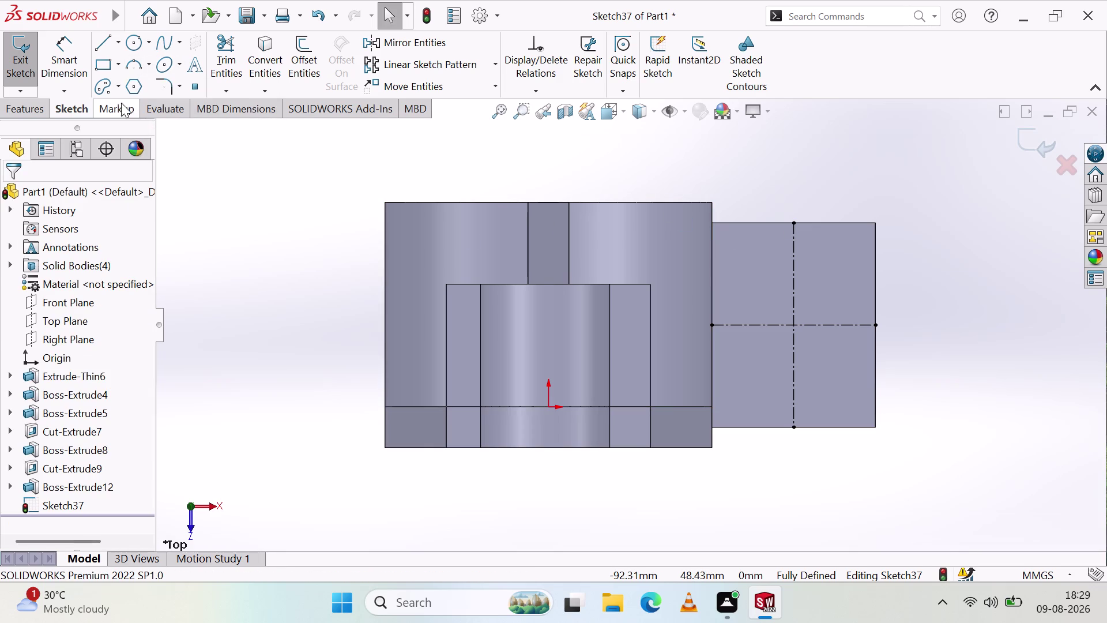
click(127, 64)
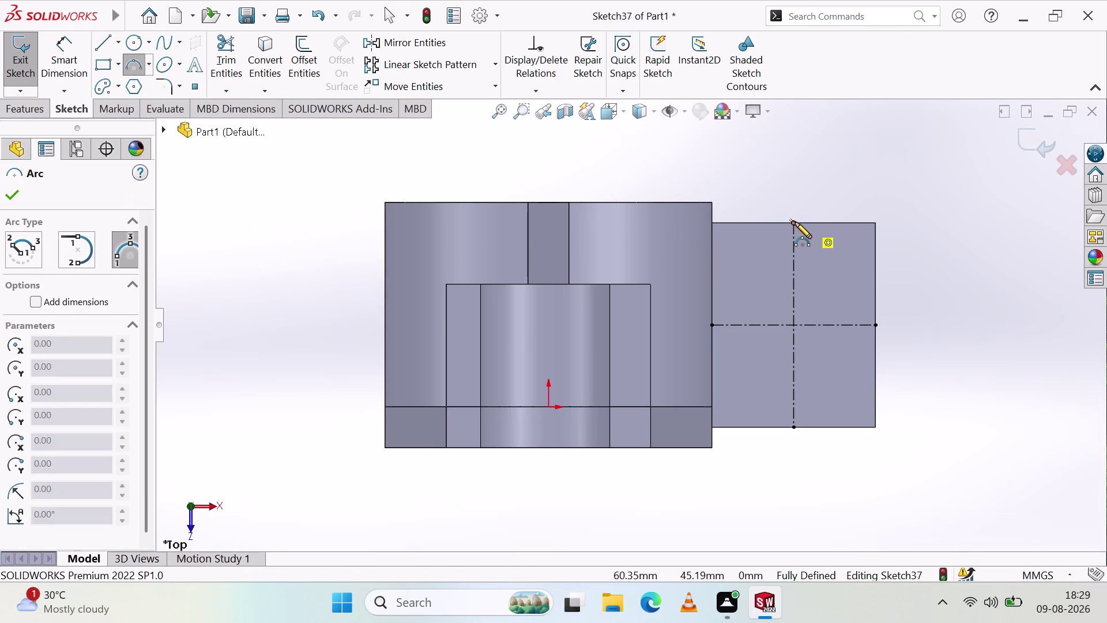
click(795, 222)
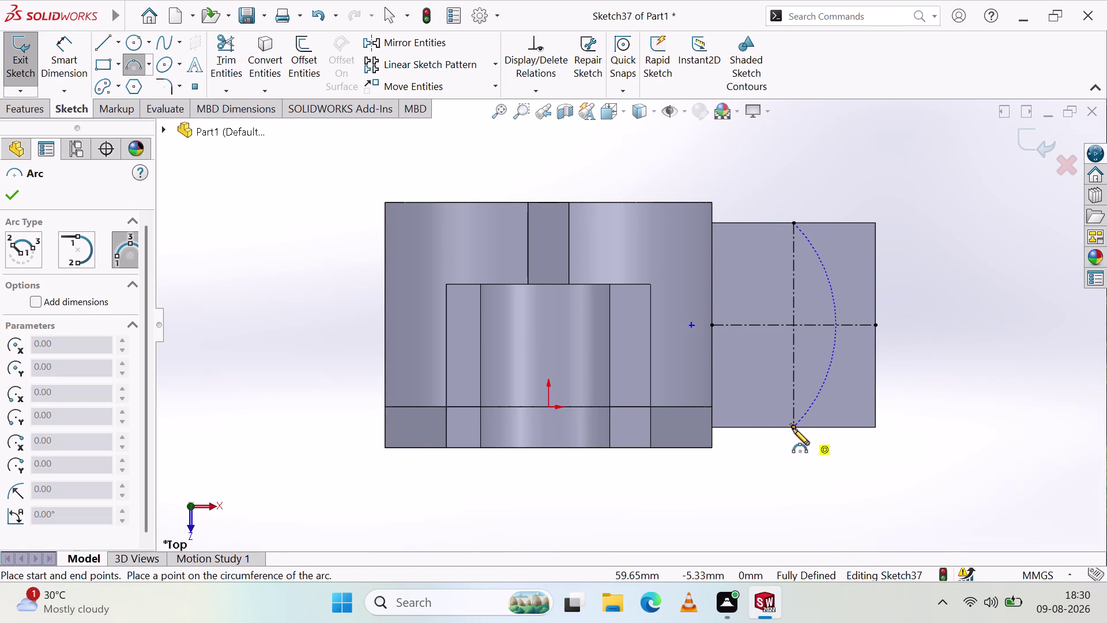
click(793, 427)
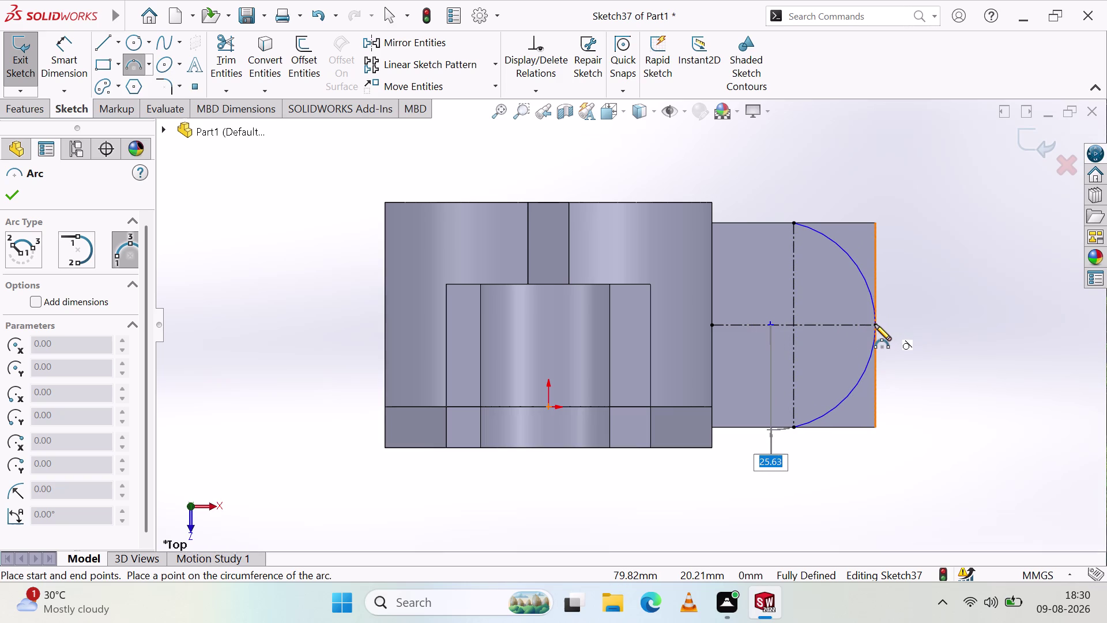
click(876, 326)
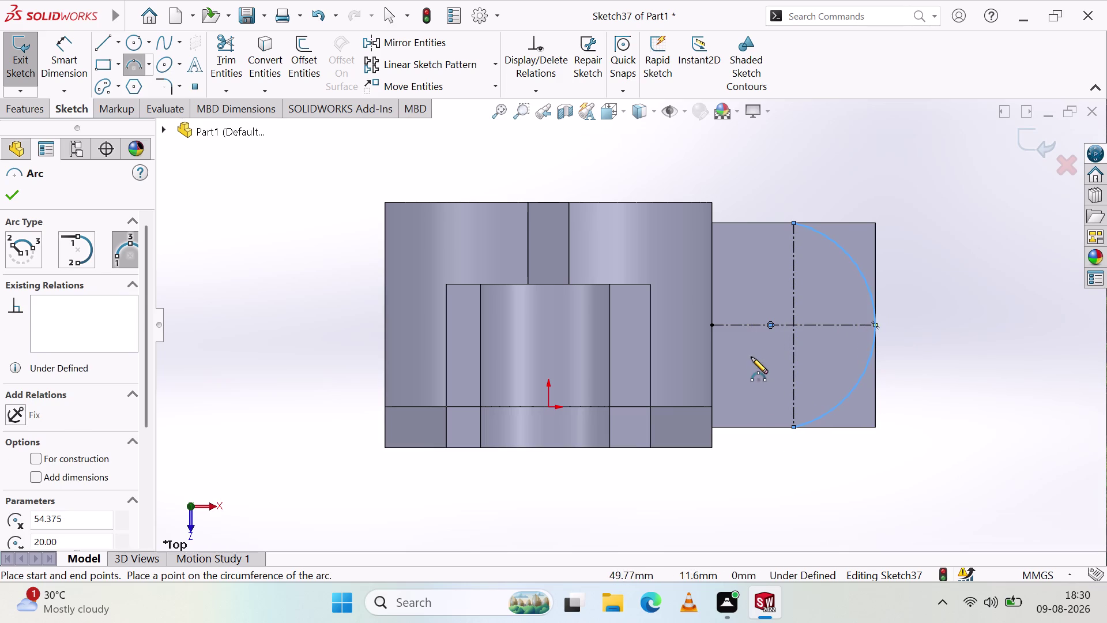
key(Escape)
Try a 20 mm radius on the arc, dismiss the invalid-geometry warning, and delete the arc.
click(69, 44)
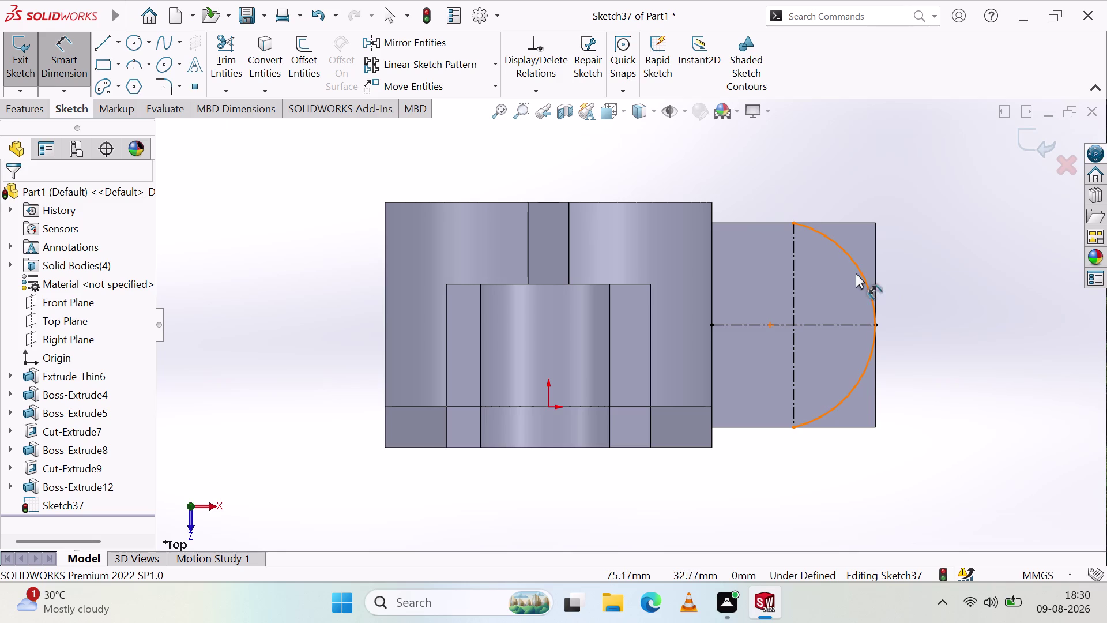
click(865, 279)
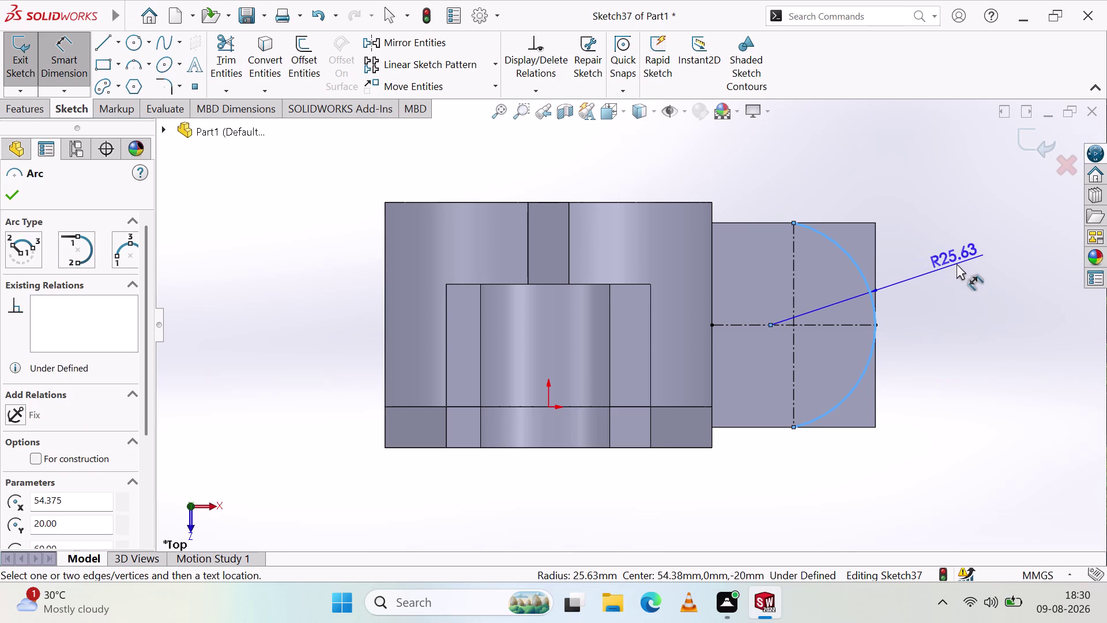
click(956, 264)
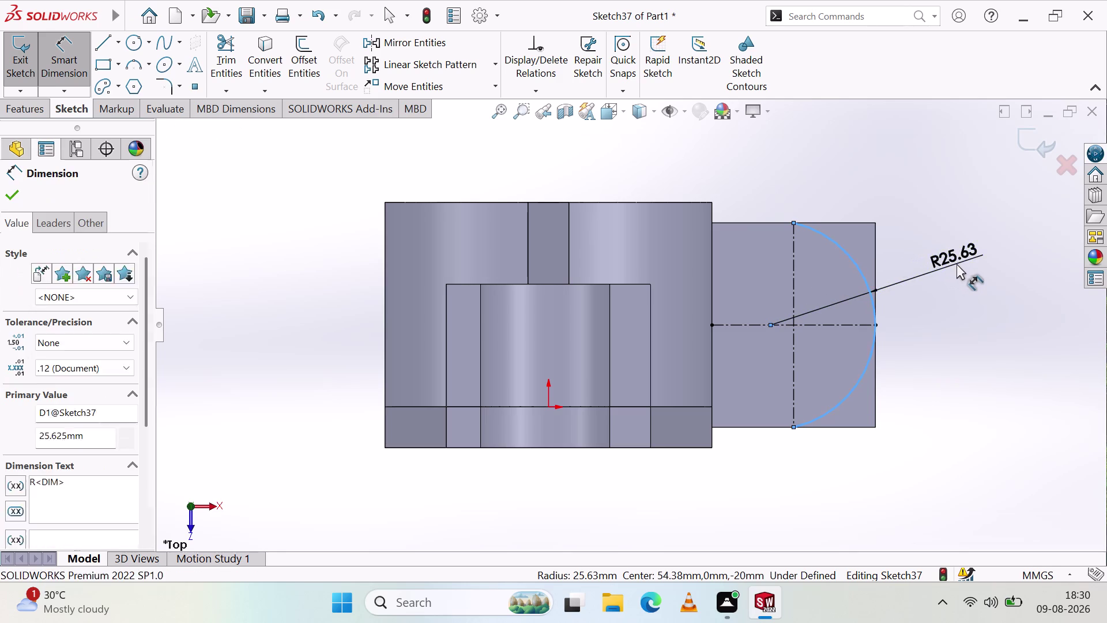
text(20)
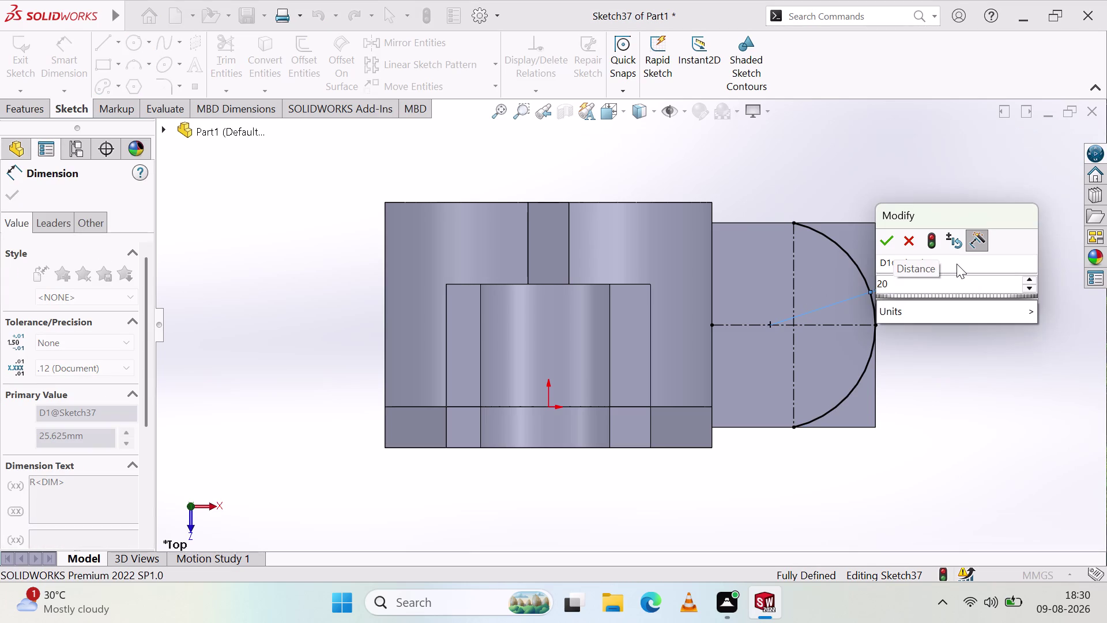
key(Return)
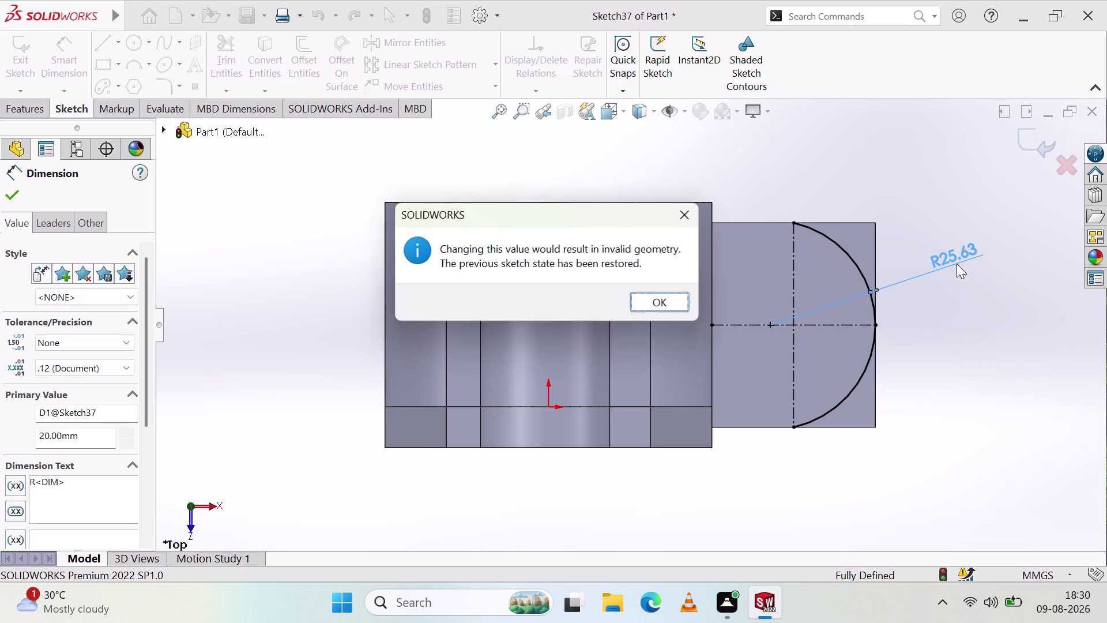
click(660, 298)
click(942, 262)
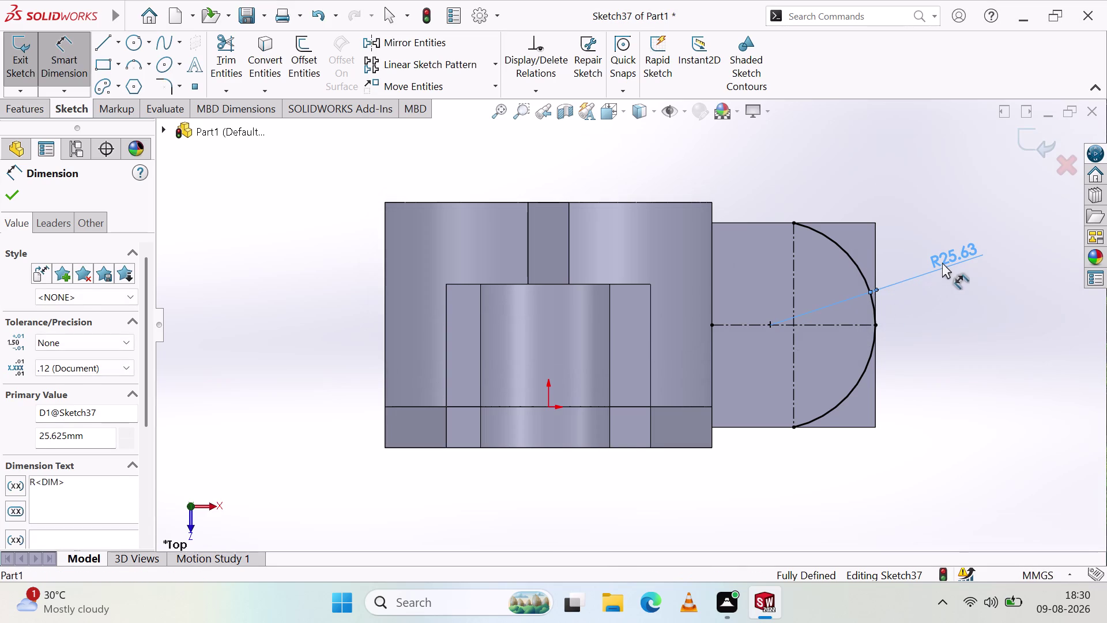
key(Delete)
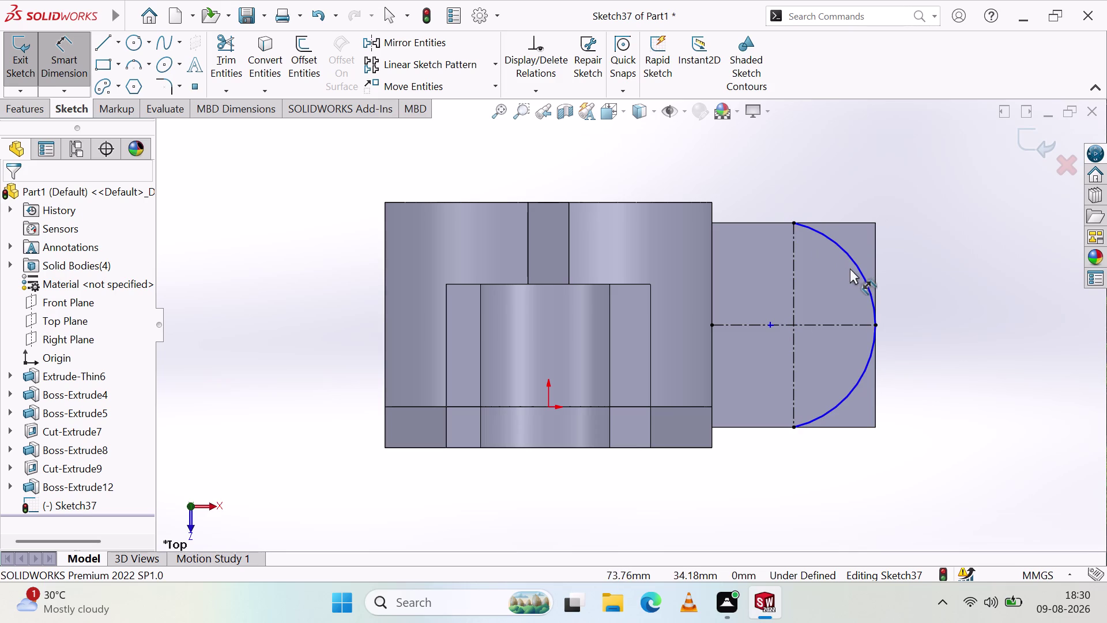
click(853, 260)
key(Delete)
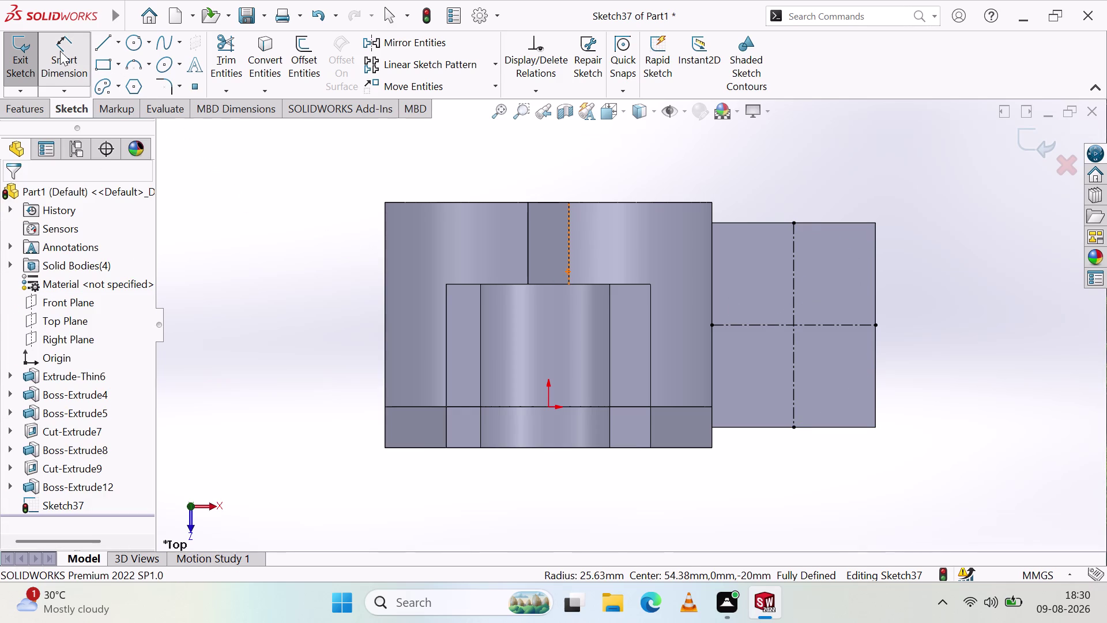
Attempt two three-point arcs on the centerline and left edge, cancelling both.
click(131, 67)
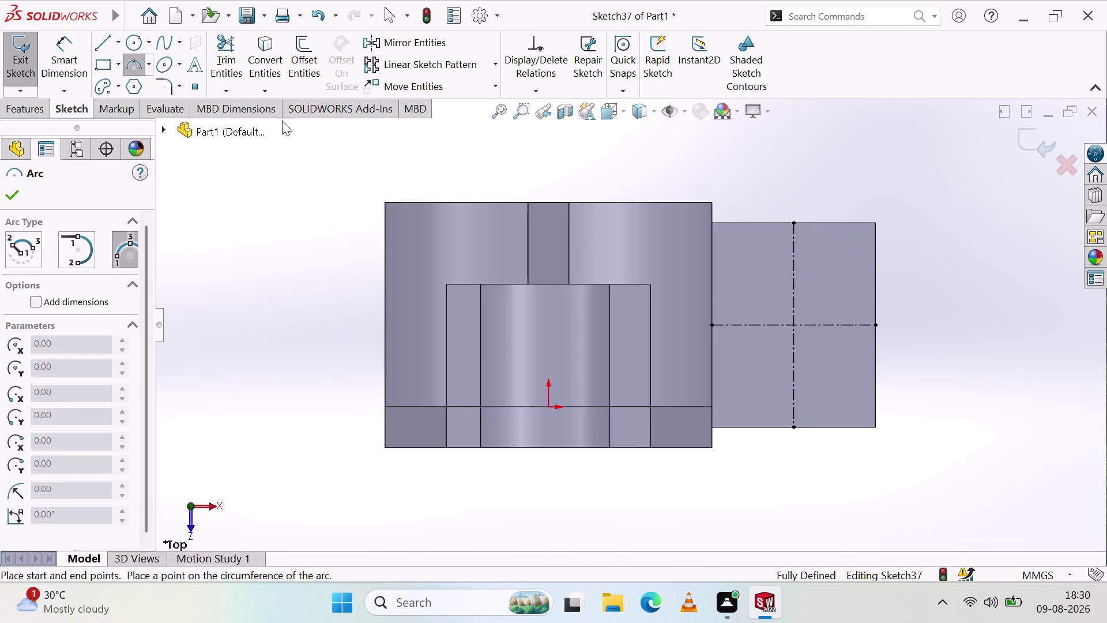
click(793, 223)
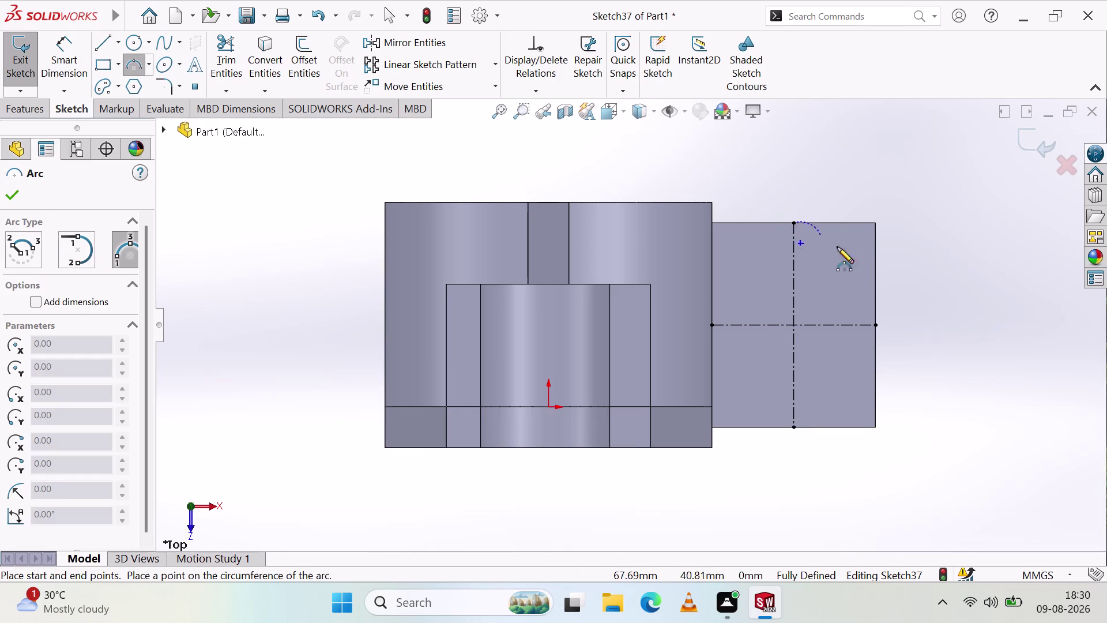
click(793, 429)
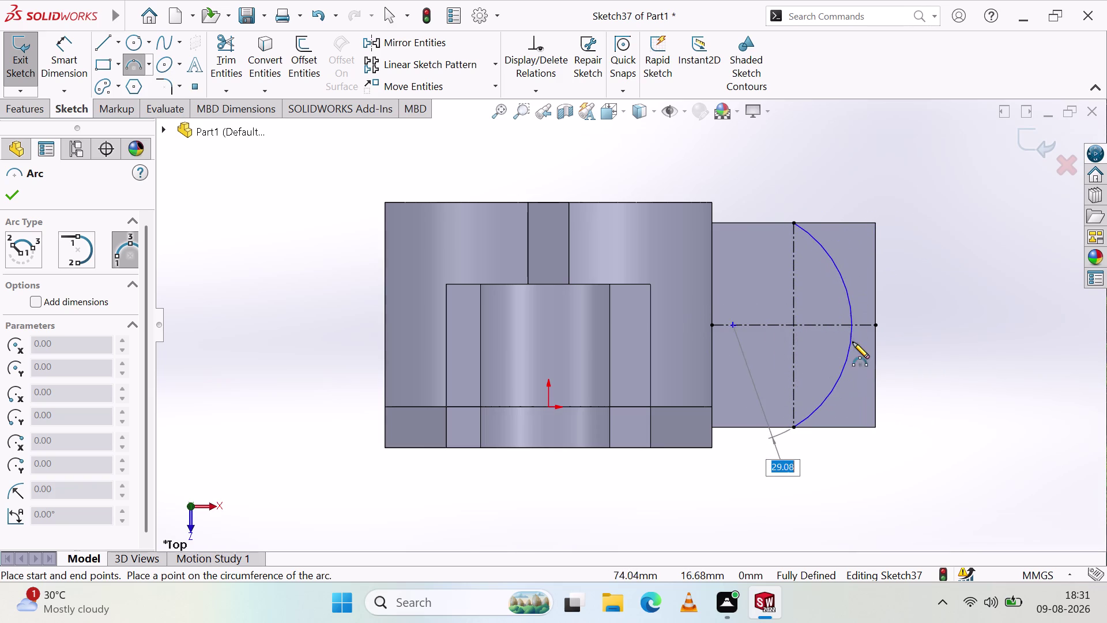
key(Escape)
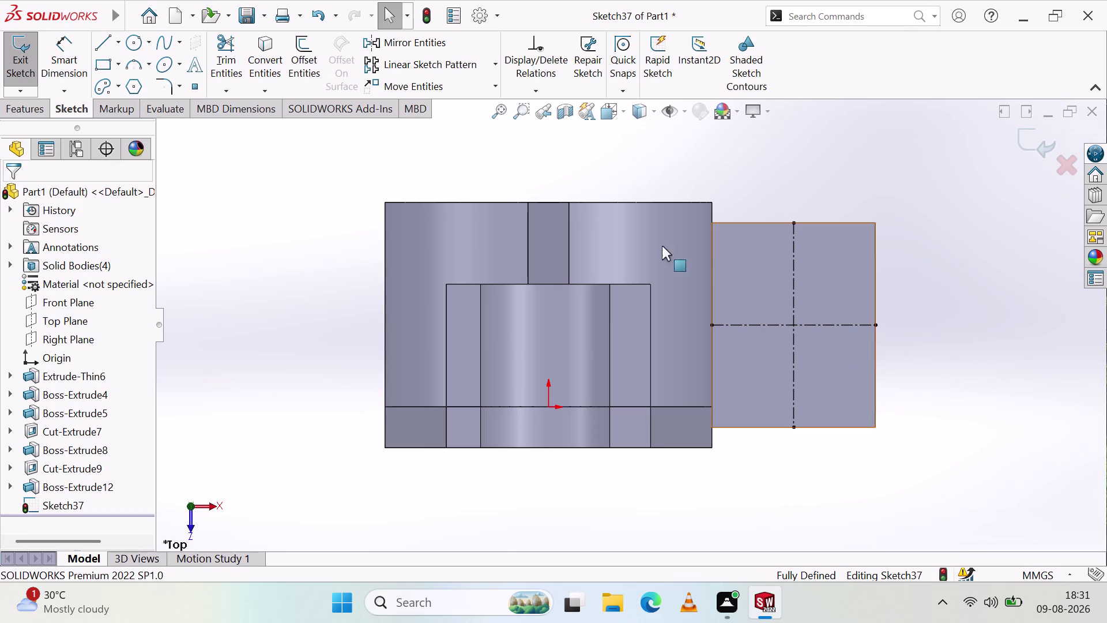
click(138, 65)
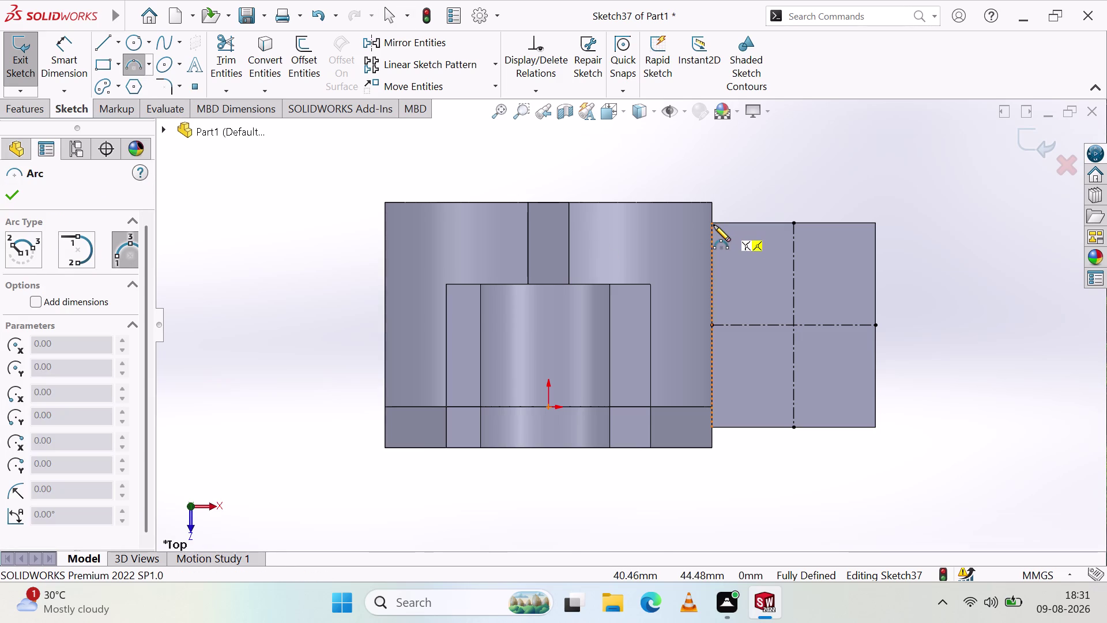
click(713, 224)
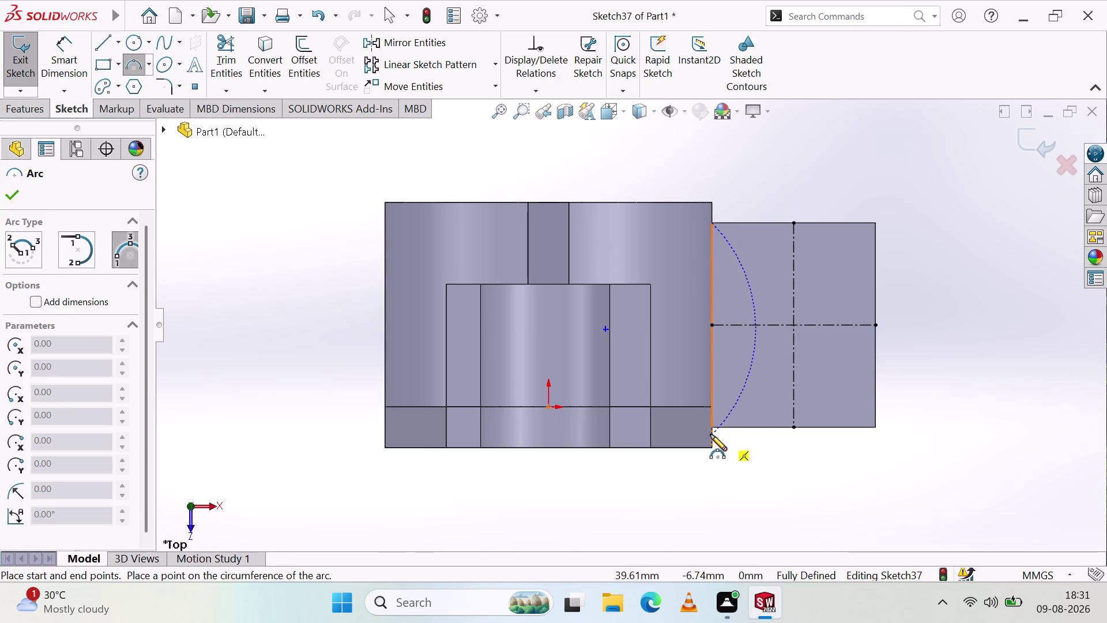
click(711, 427)
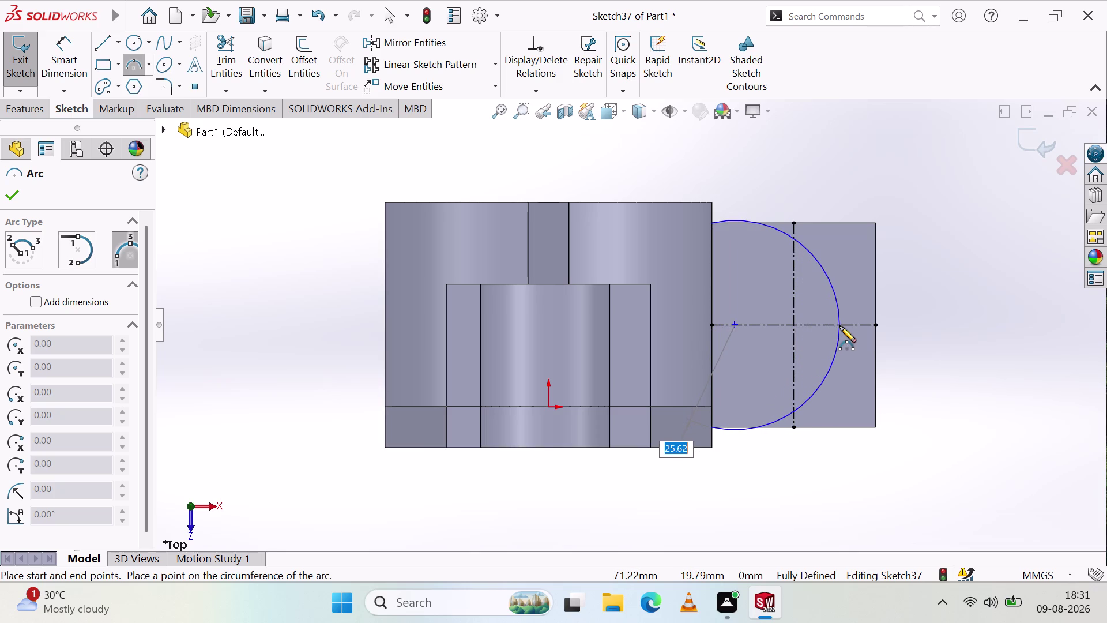
key(Escape)
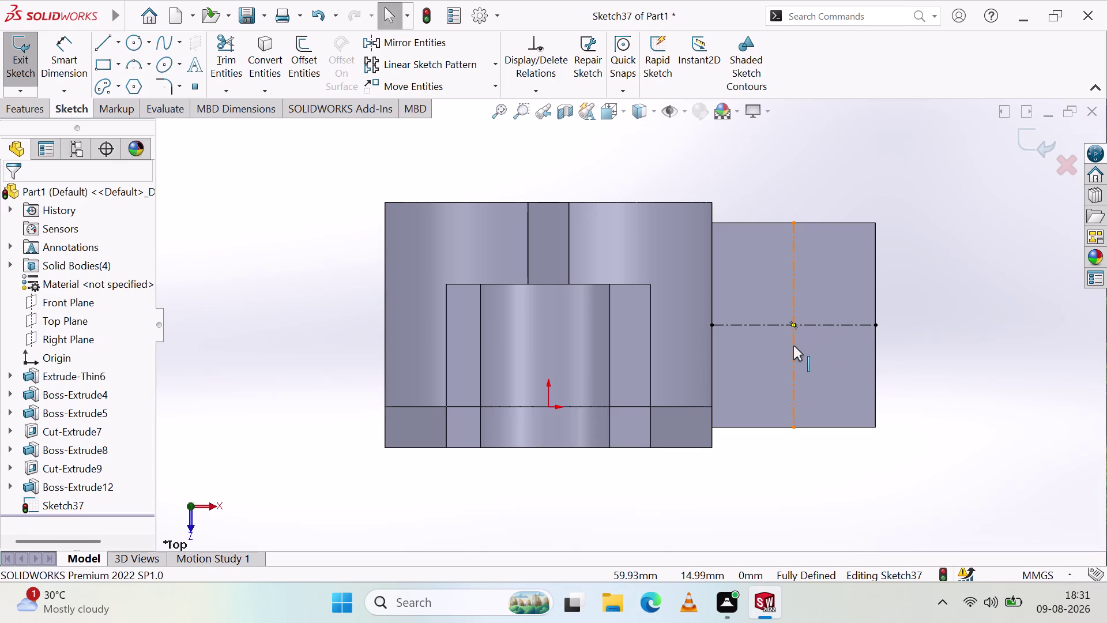
Delete the vertical and horizontal centerlines.
click(795, 297)
key(Delete)
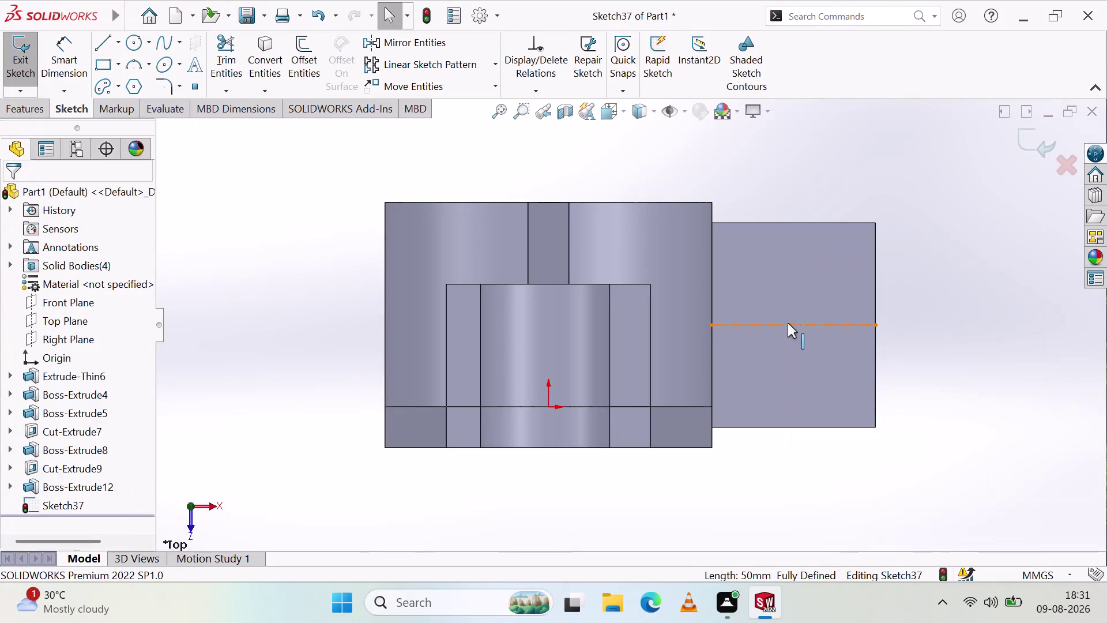
click(788, 323)
key(Delete)
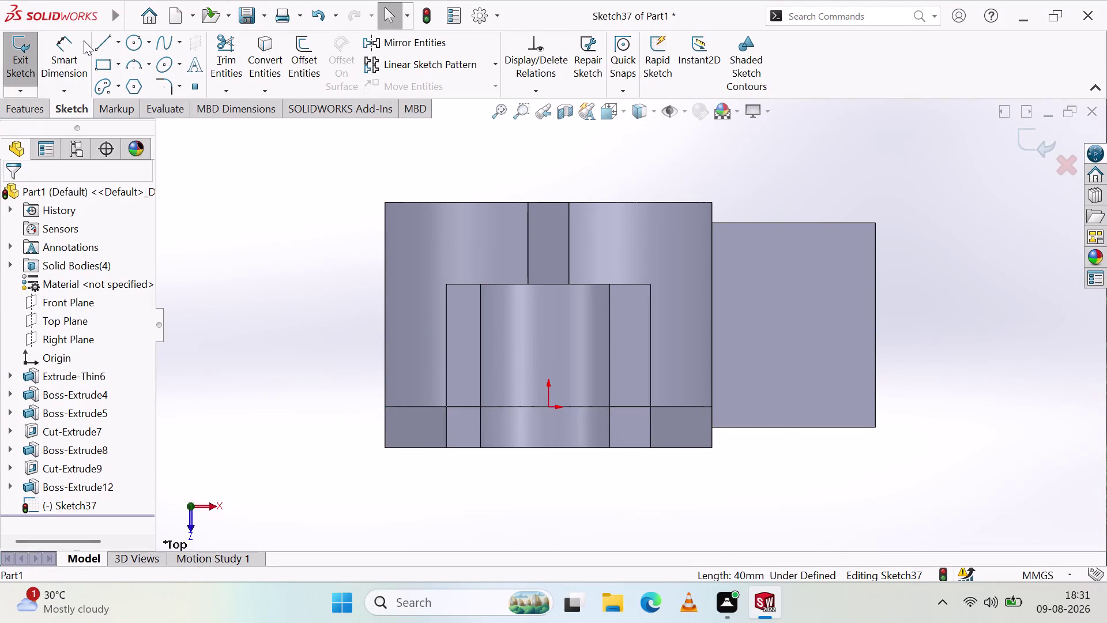
Draw a three-point arc on the rectangle's left edge with a 20 mm radius.
click(133, 67)
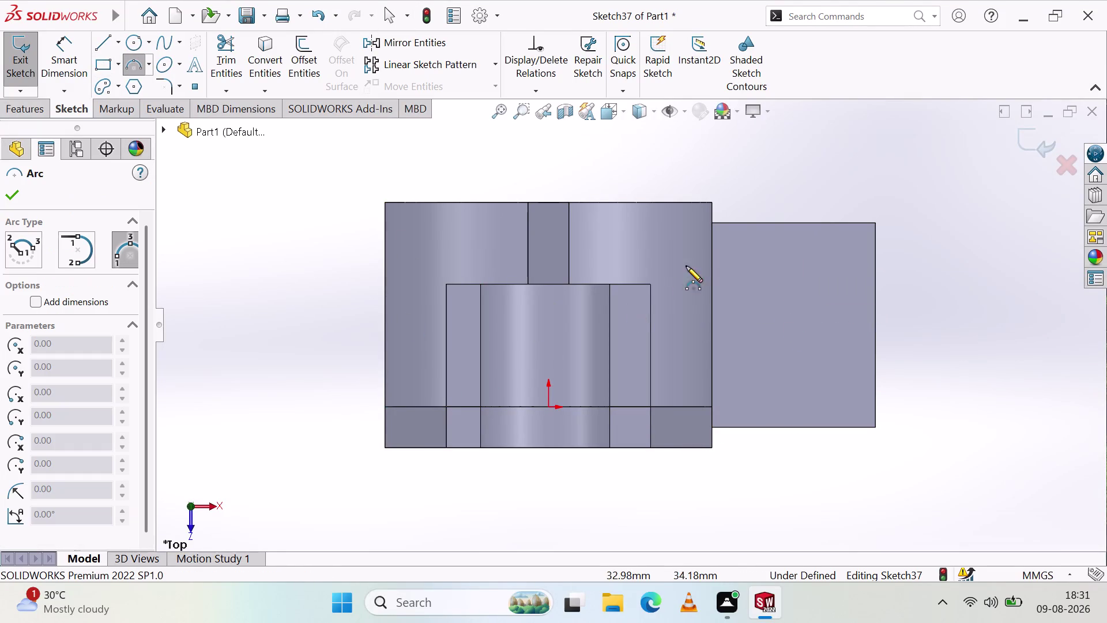
click(713, 224)
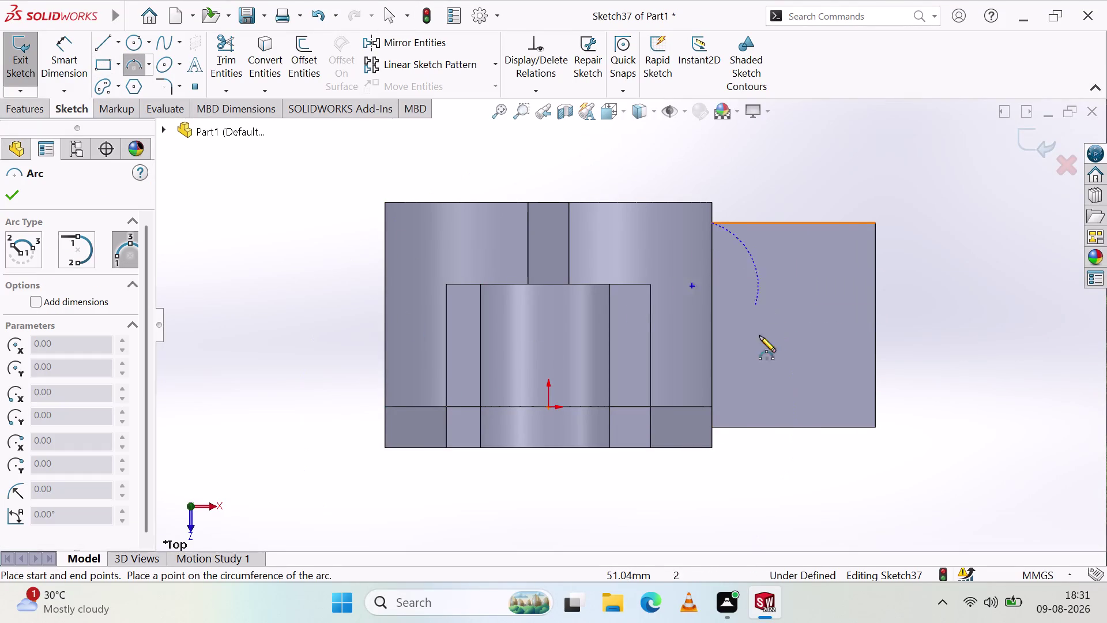
click(713, 428)
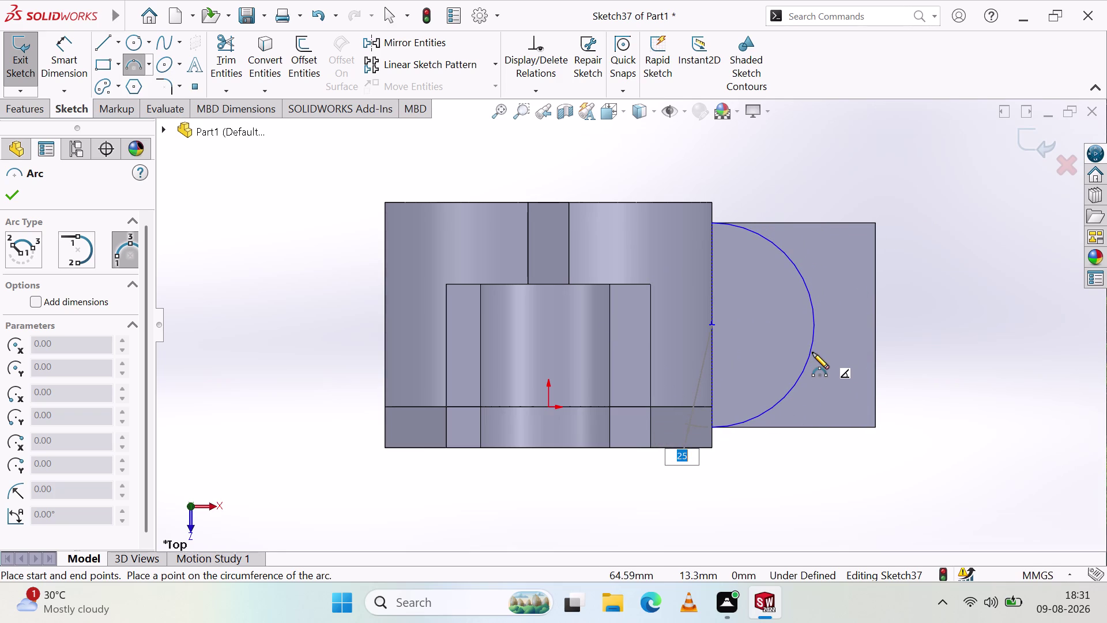
text(2)
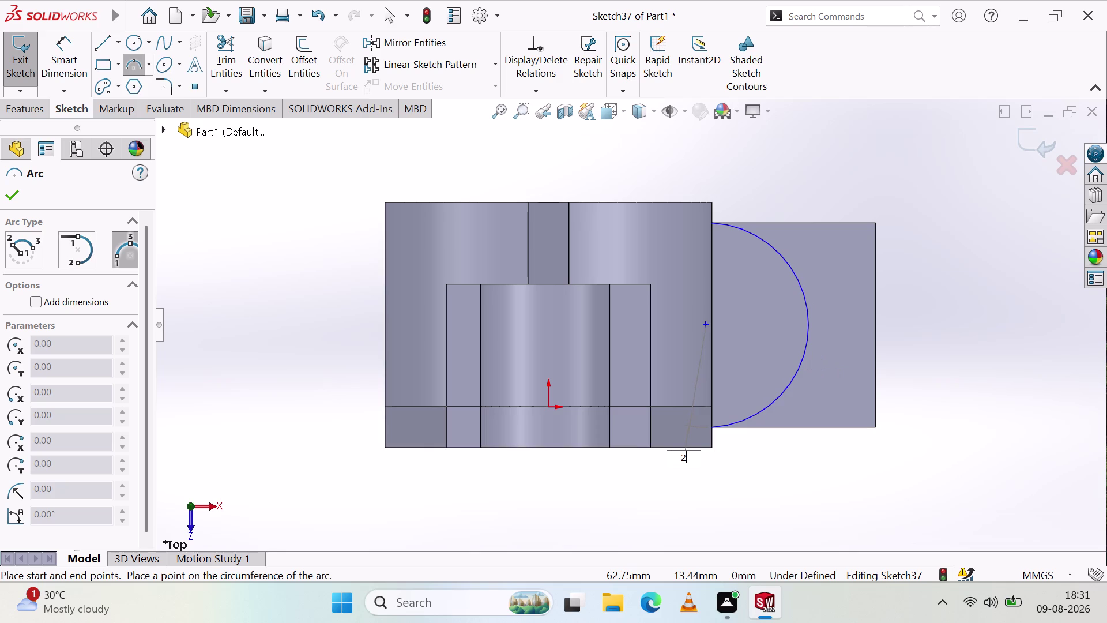
text(0)
key(Return)
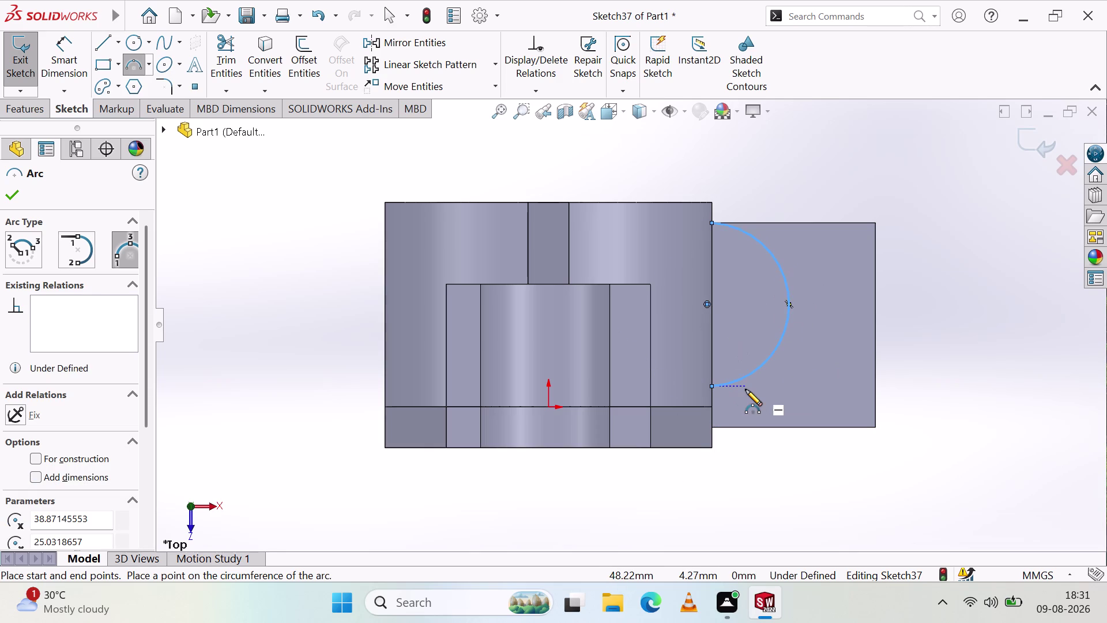
Select and delete the 20 mm arc.
key(Escape)
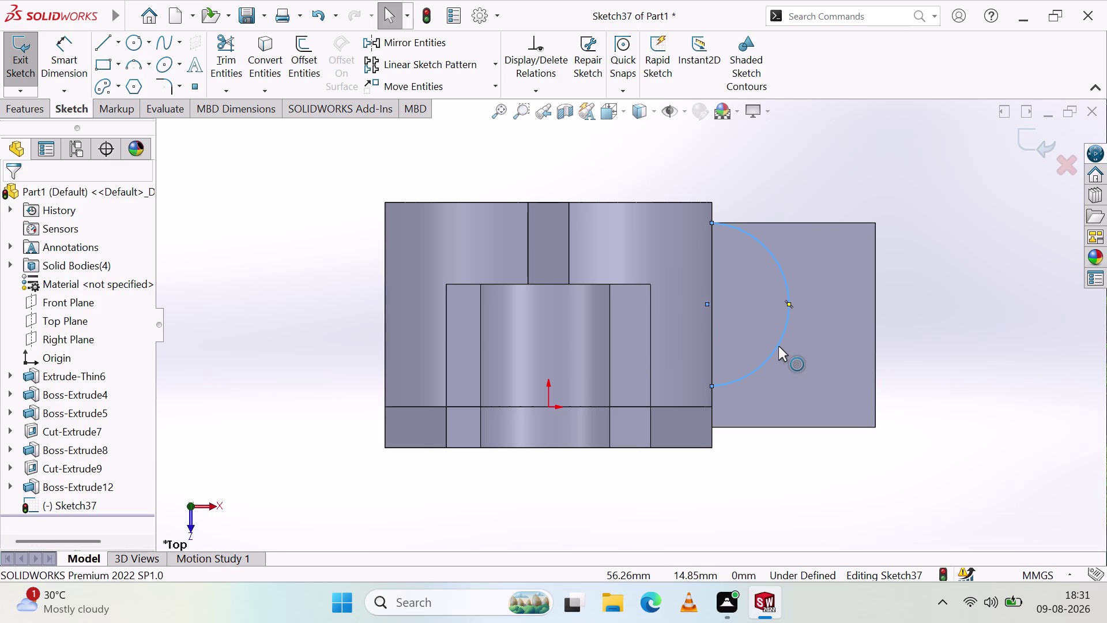
click(779, 346)
key(Delete)
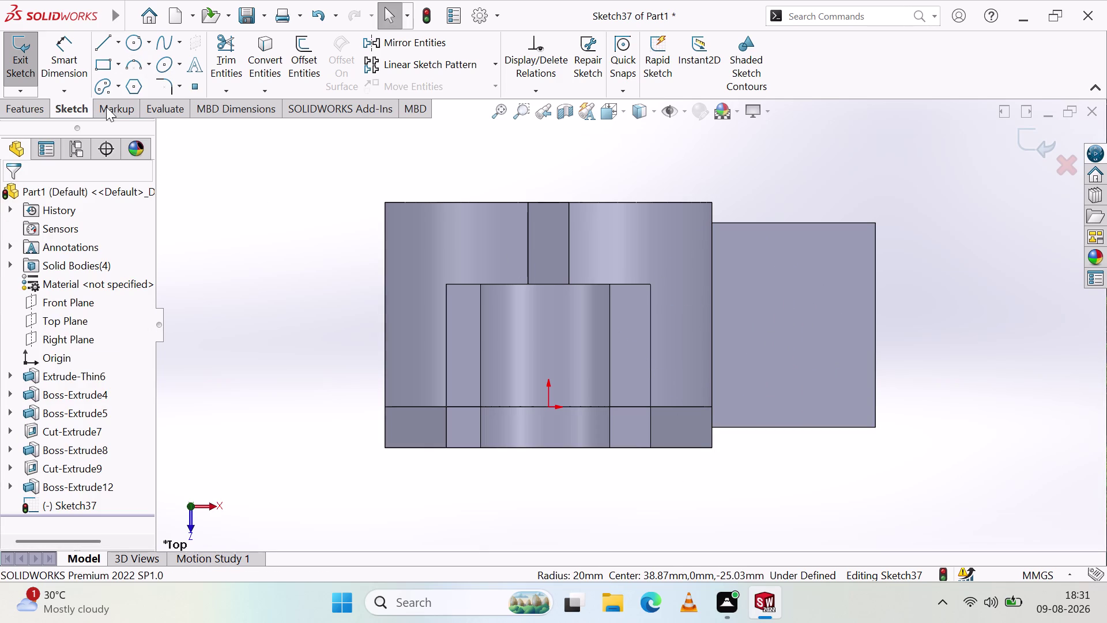
click(135, 61)
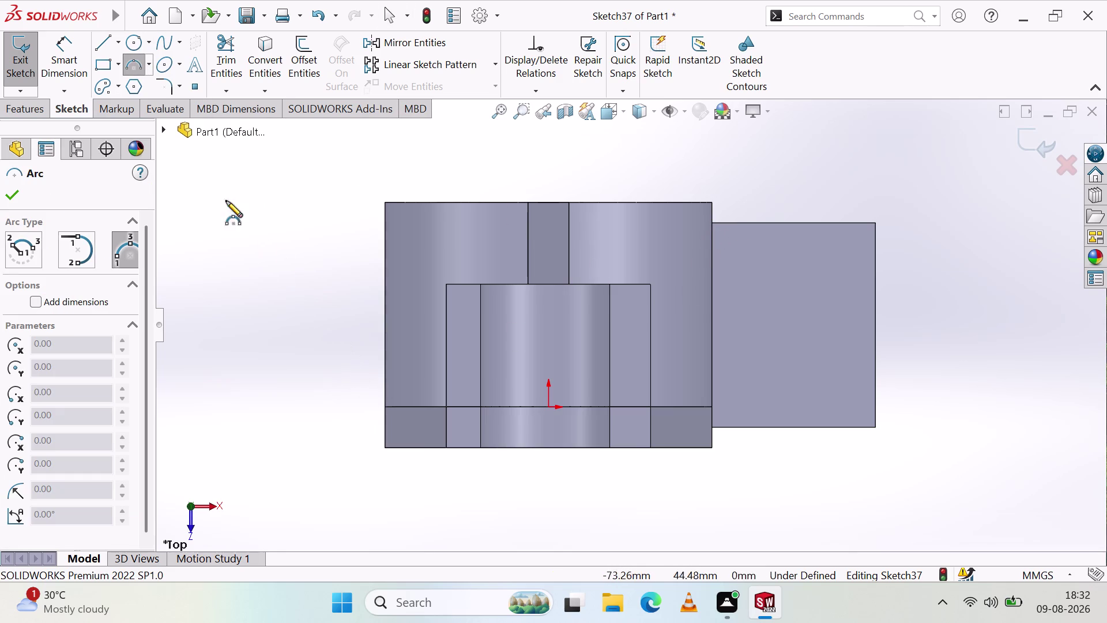
click(147, 66)
click(176, 89)
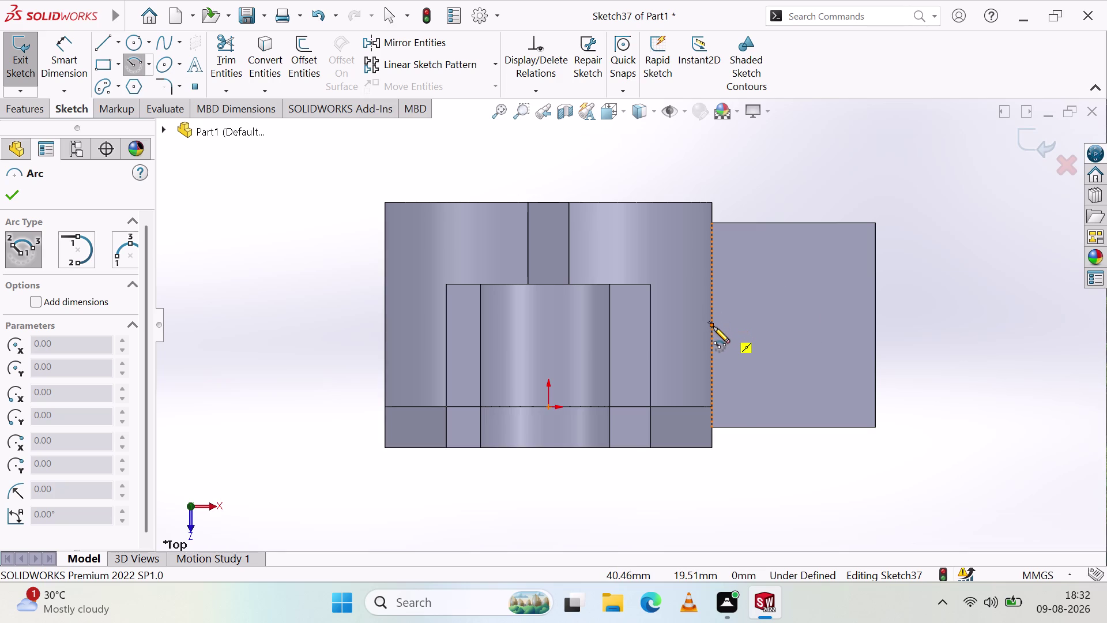
click(712, 324)
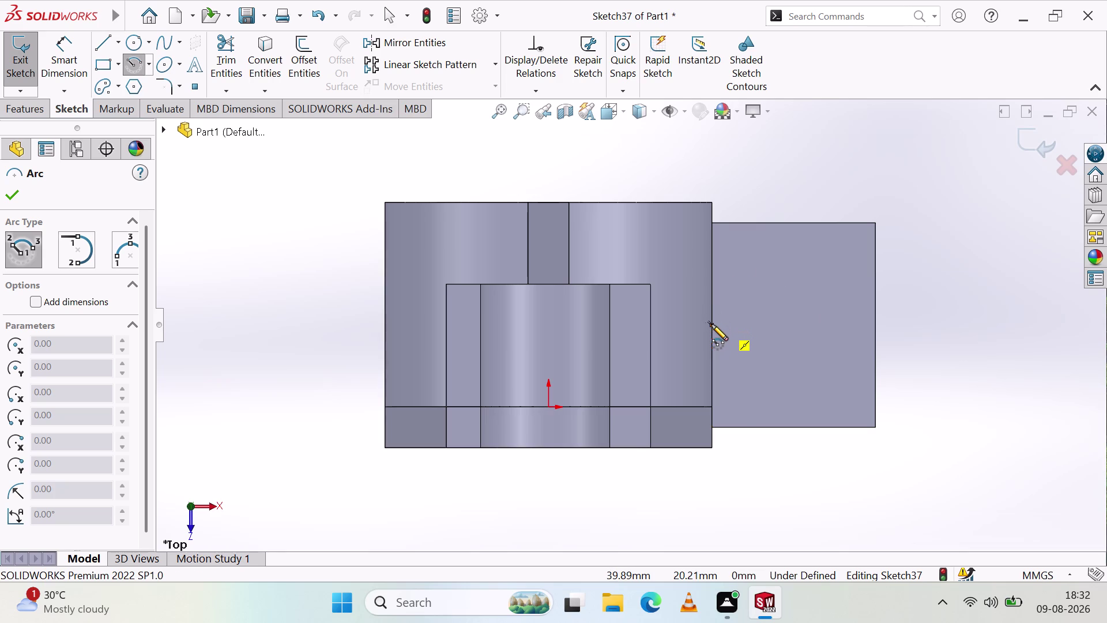
click(713, 223)
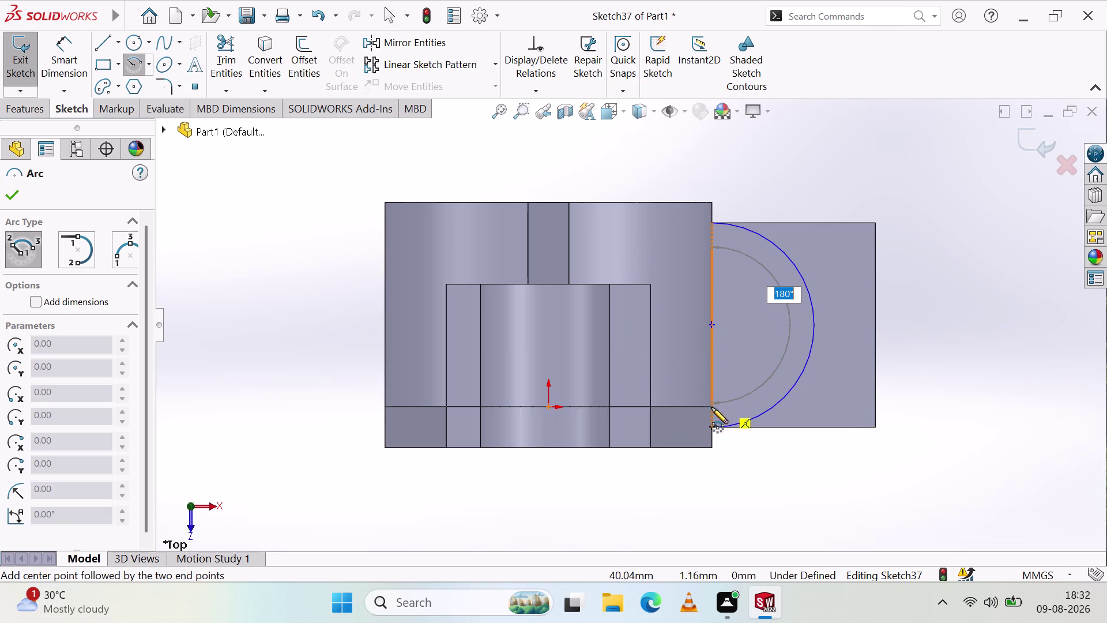
click(712, 427)
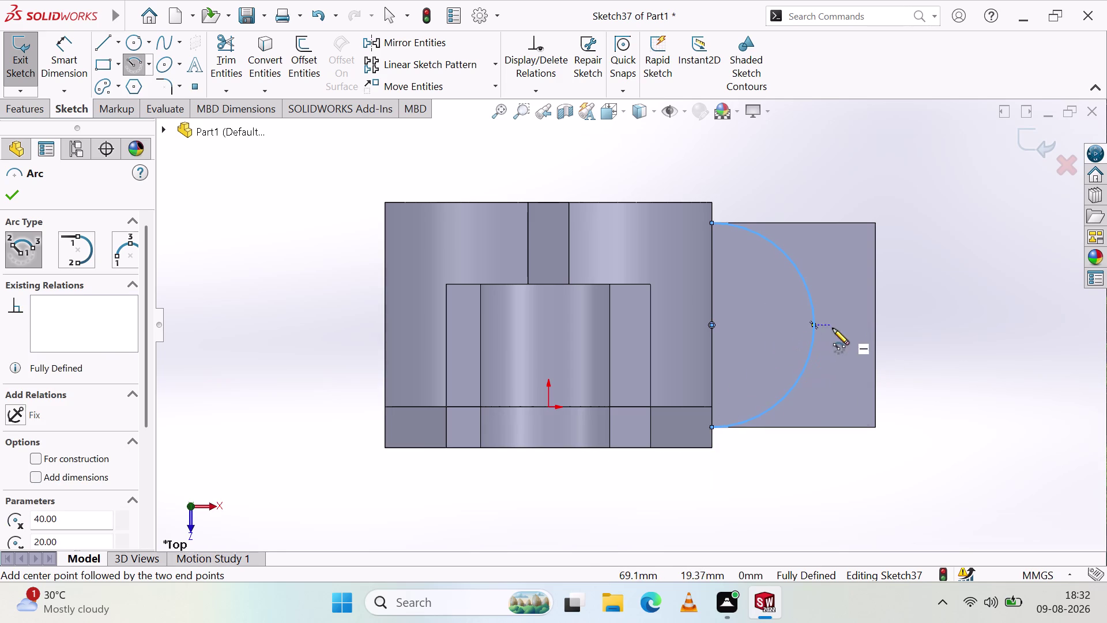
key(Escape)
key(Escape)
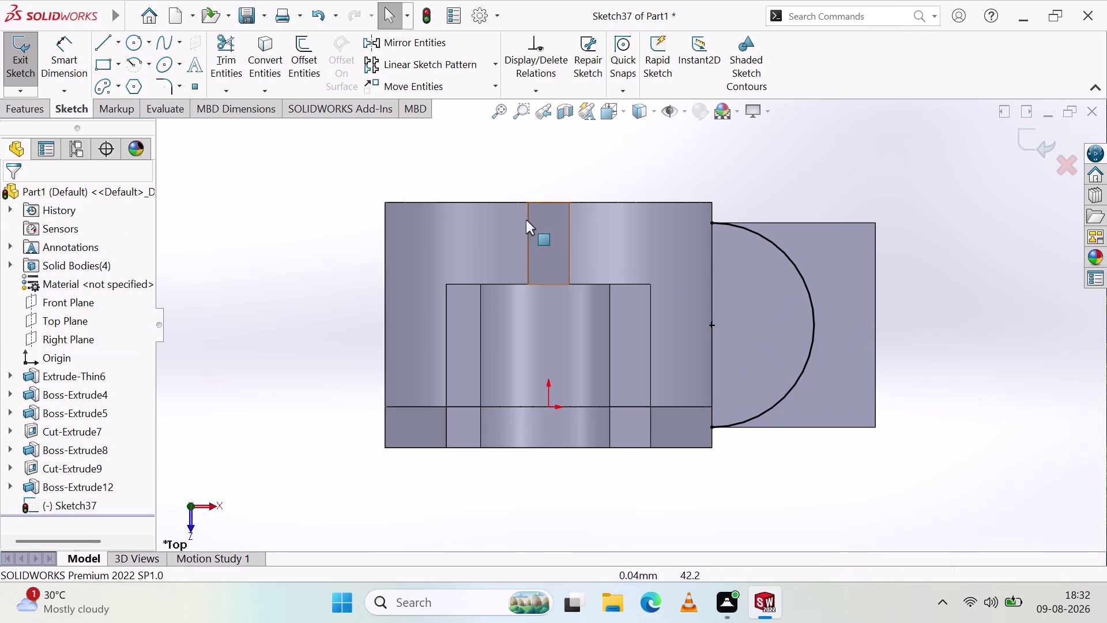
click(51, 51)
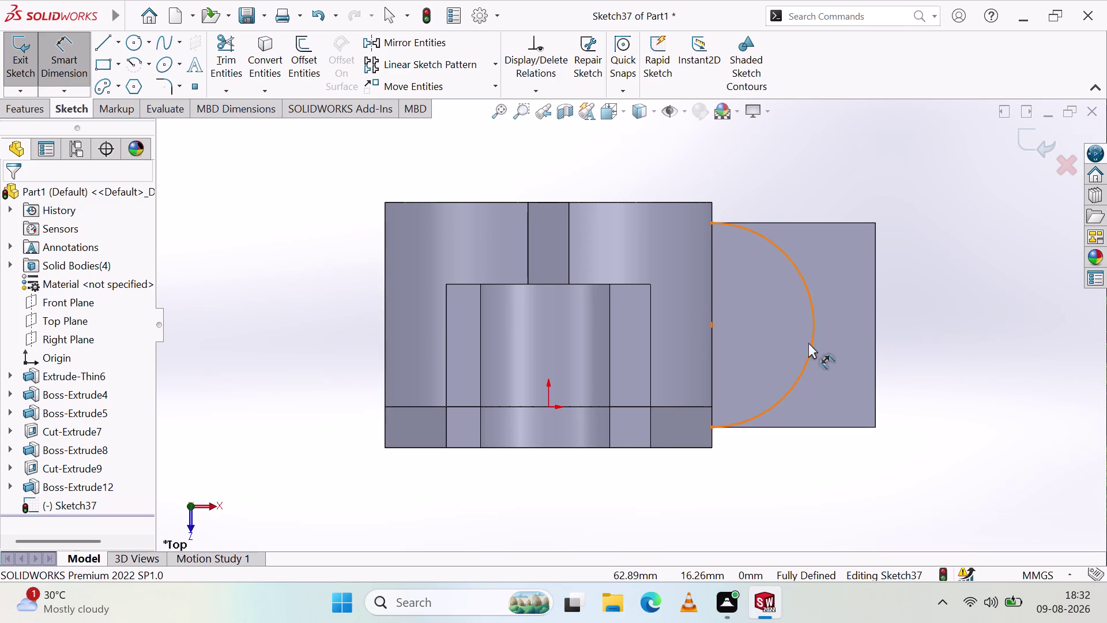
click(811, 343)
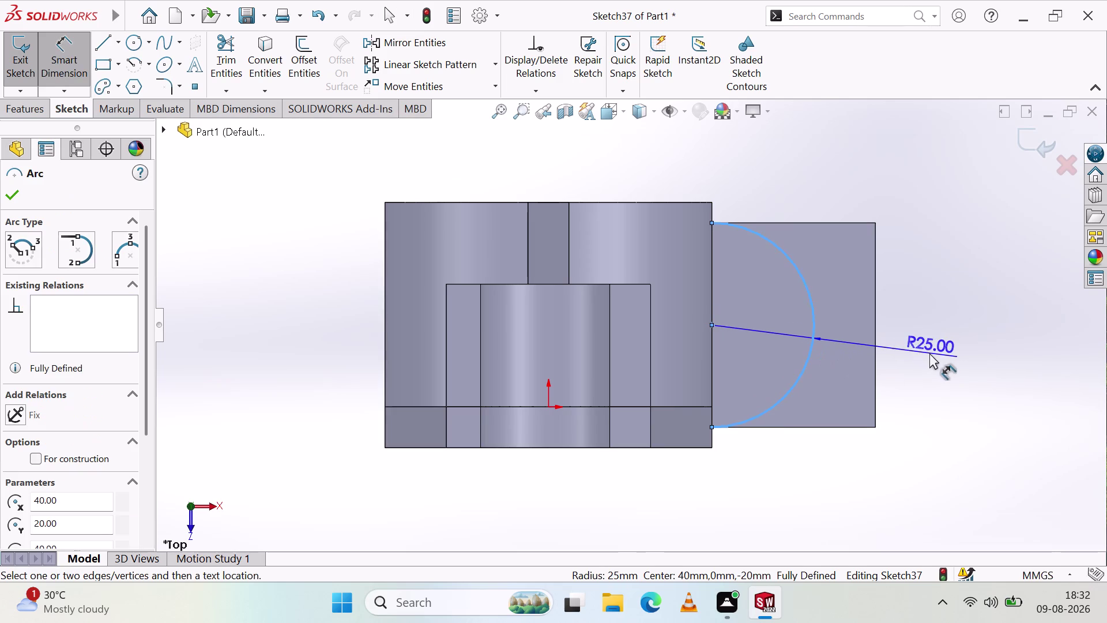
key(Escape)
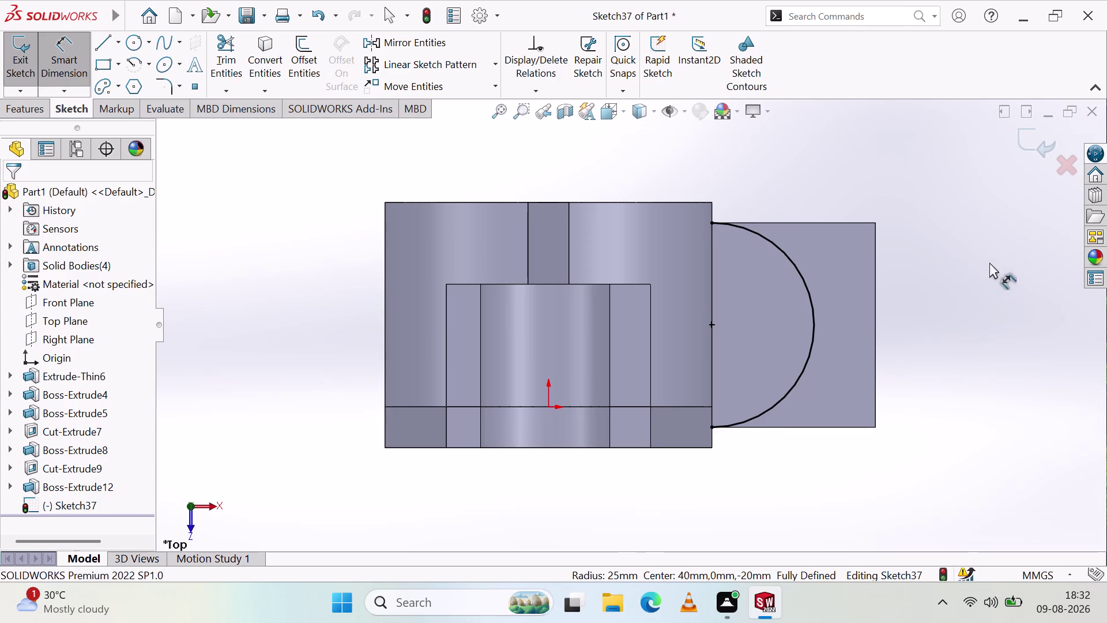
click(815, 320)
key(Delete)
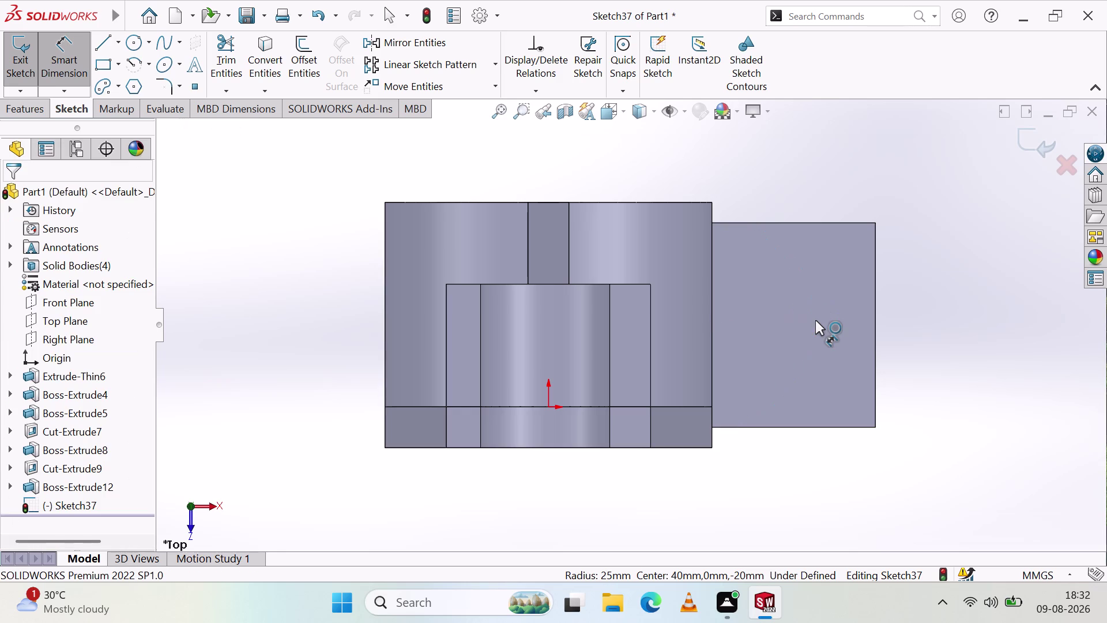
click(144, 68)
click(151, 69)
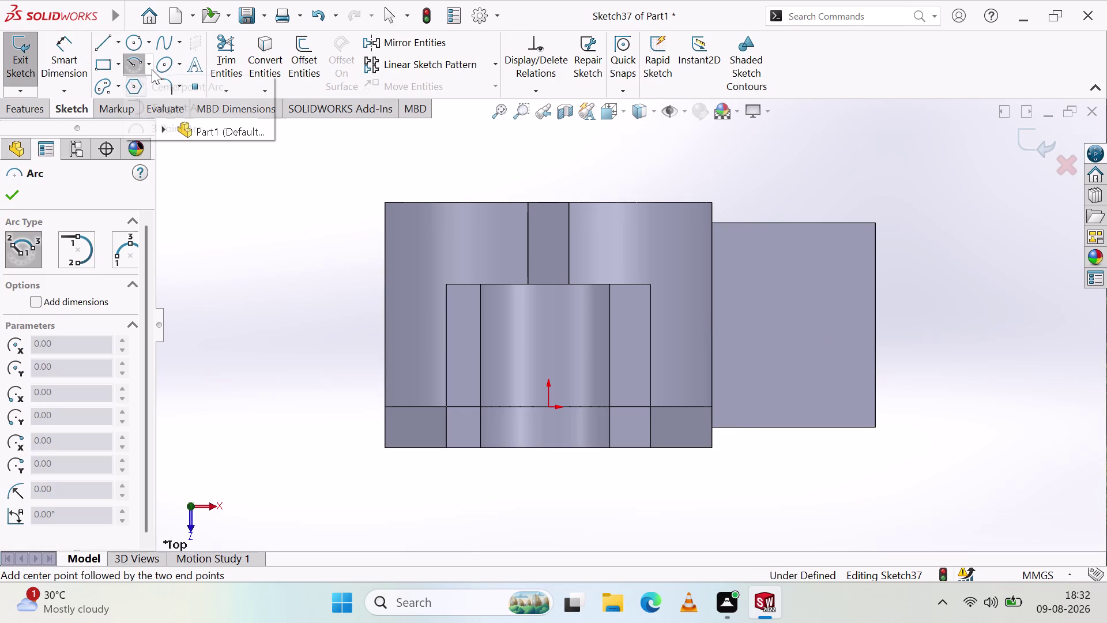
Place two three-point arc endpoints on the lug's left edge, then cancel the arc.
click(165, 128)
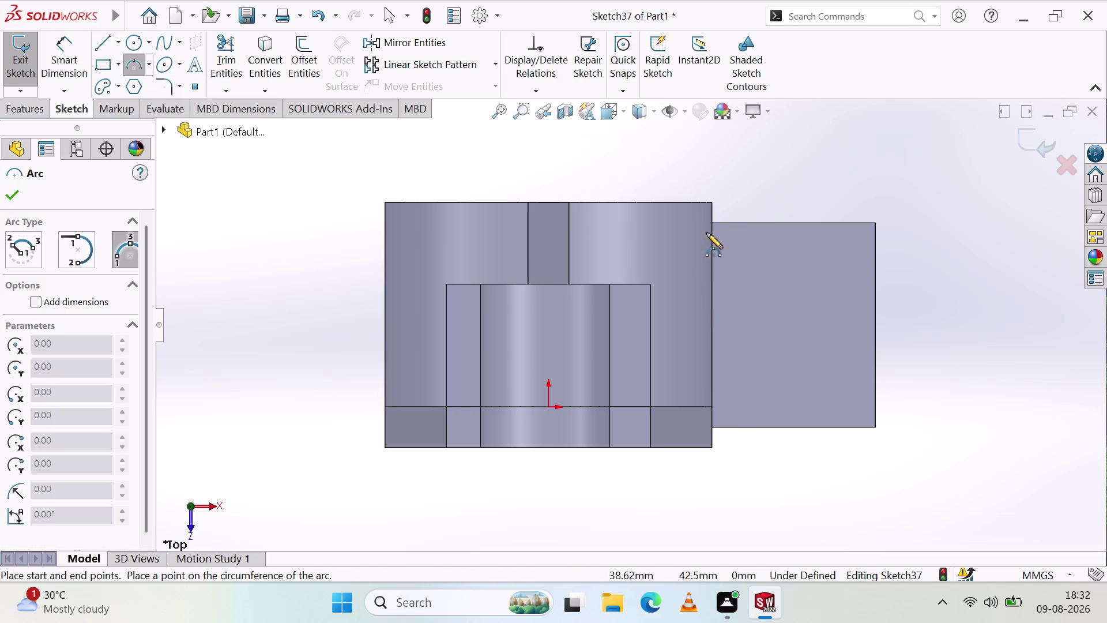
click(712, 426)
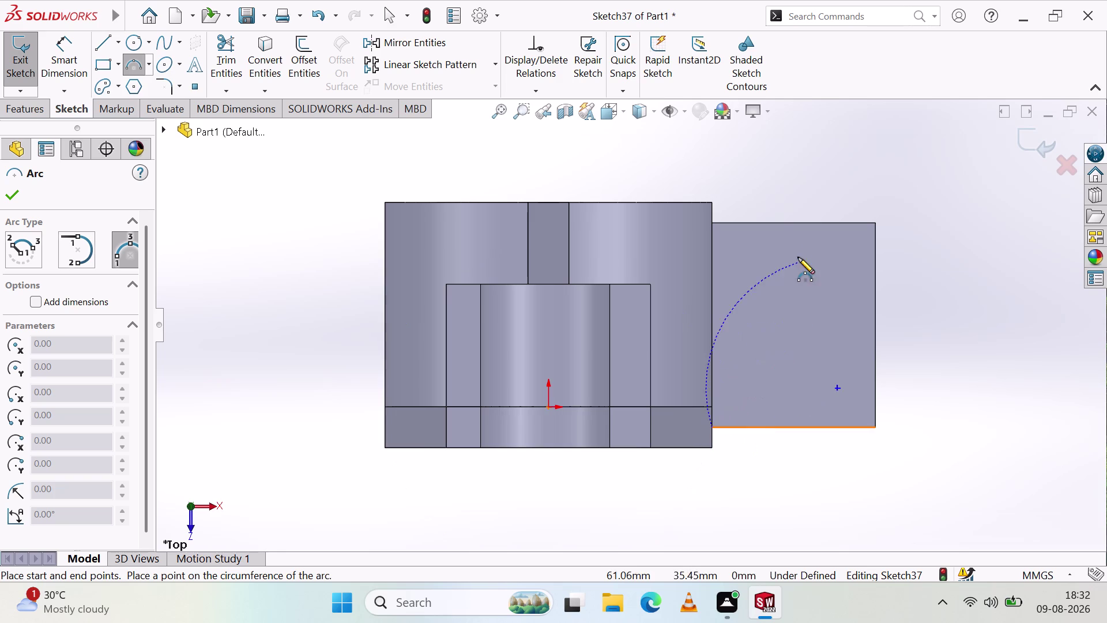
click(713, 222)
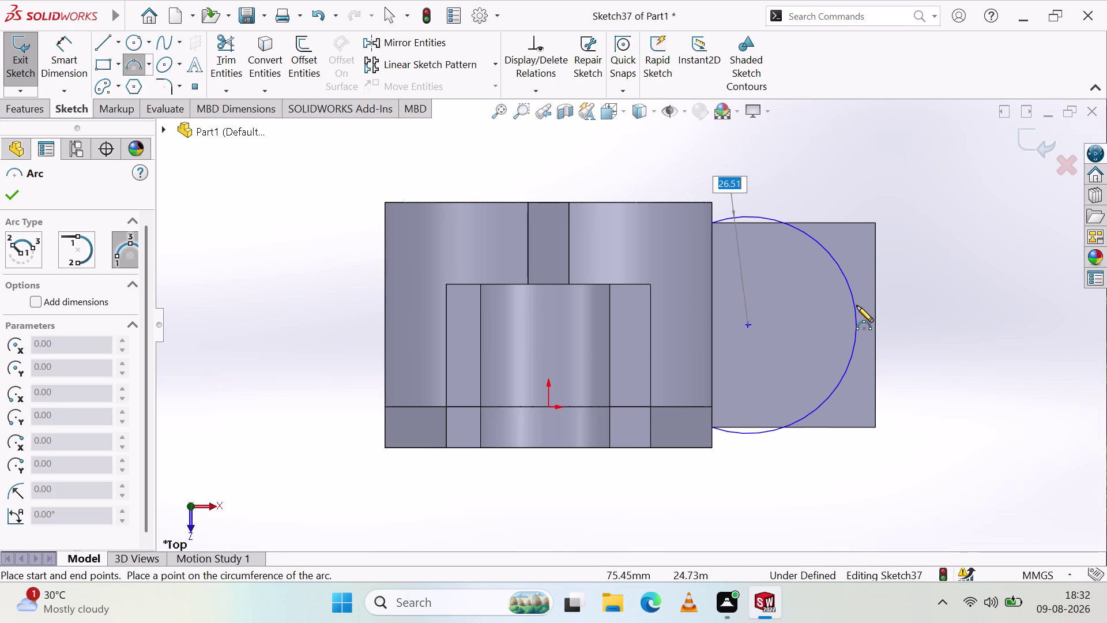
key(Escape)
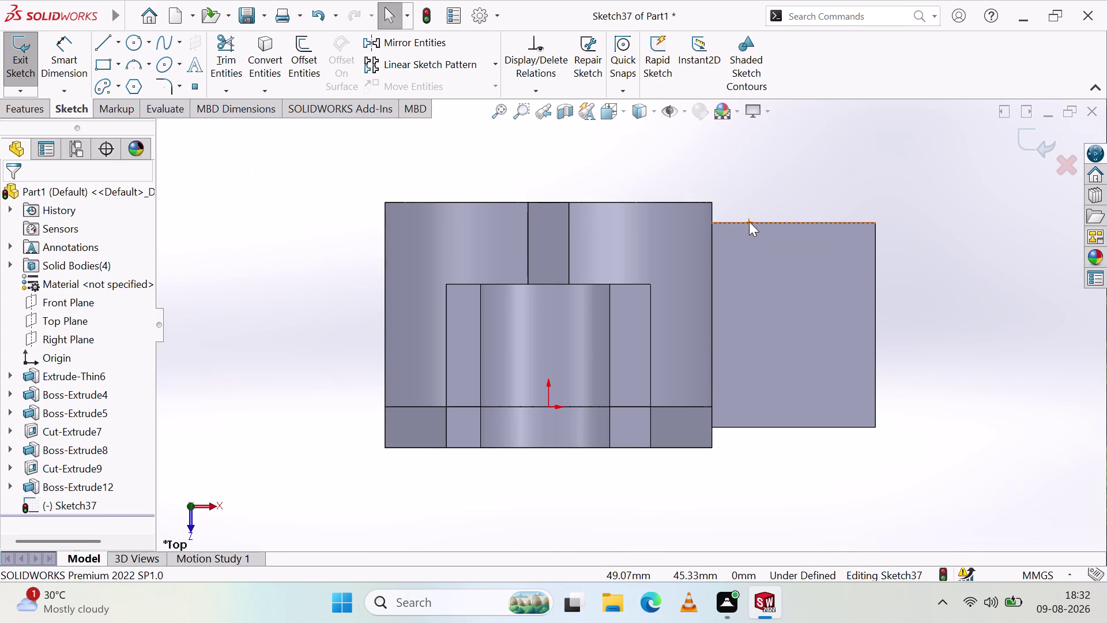
middle_click(784, 256)
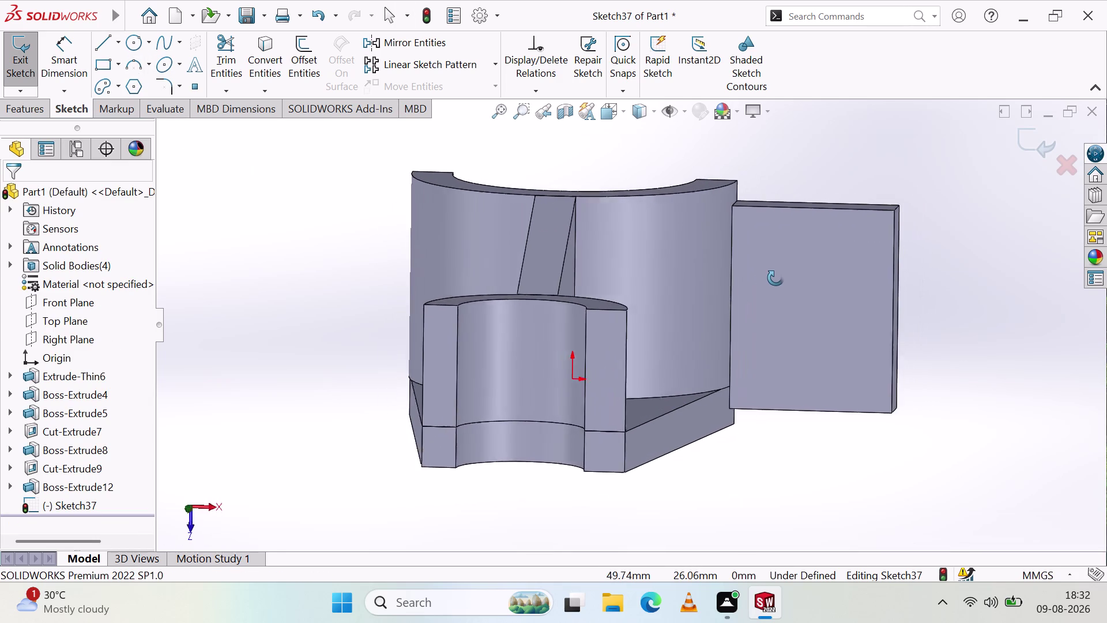
Orbit the model, then snap to the Front view to inspect the lug plate.
middle_click(788, 256)
middle_drag(789, 254, 782, 250)
click(763, 230)
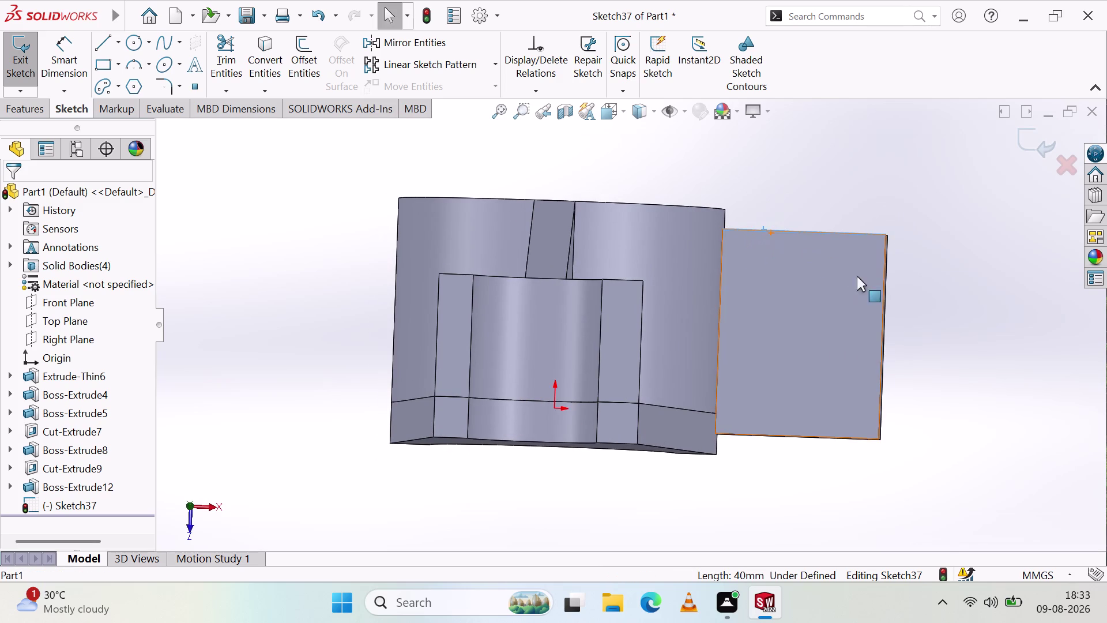
key(Escape)
key(Escape)
click(206, 505)
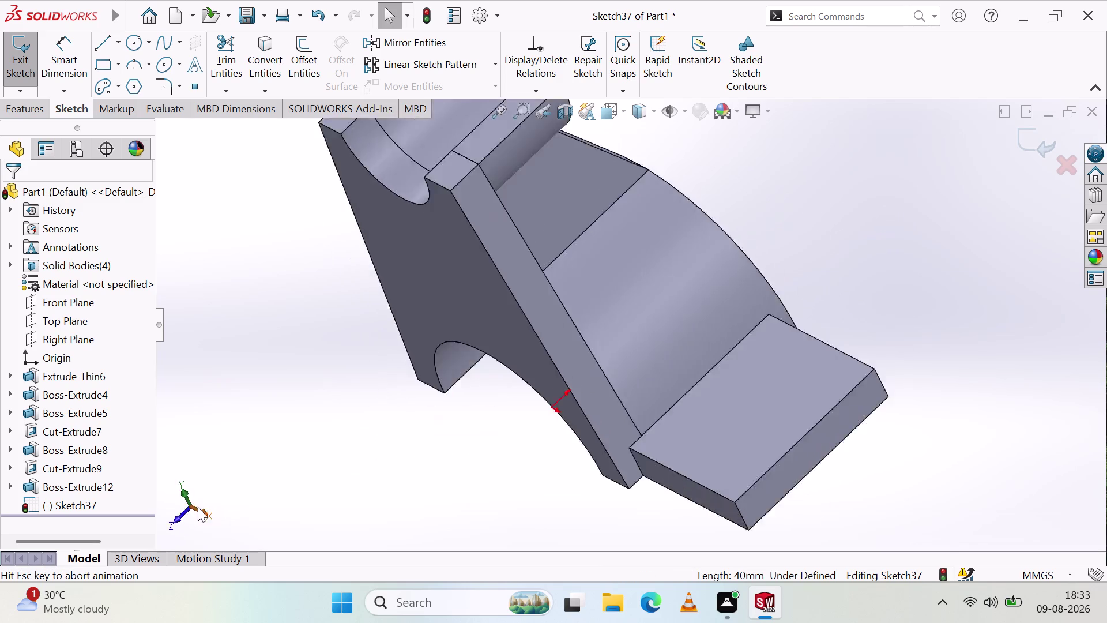
click(171, 506)
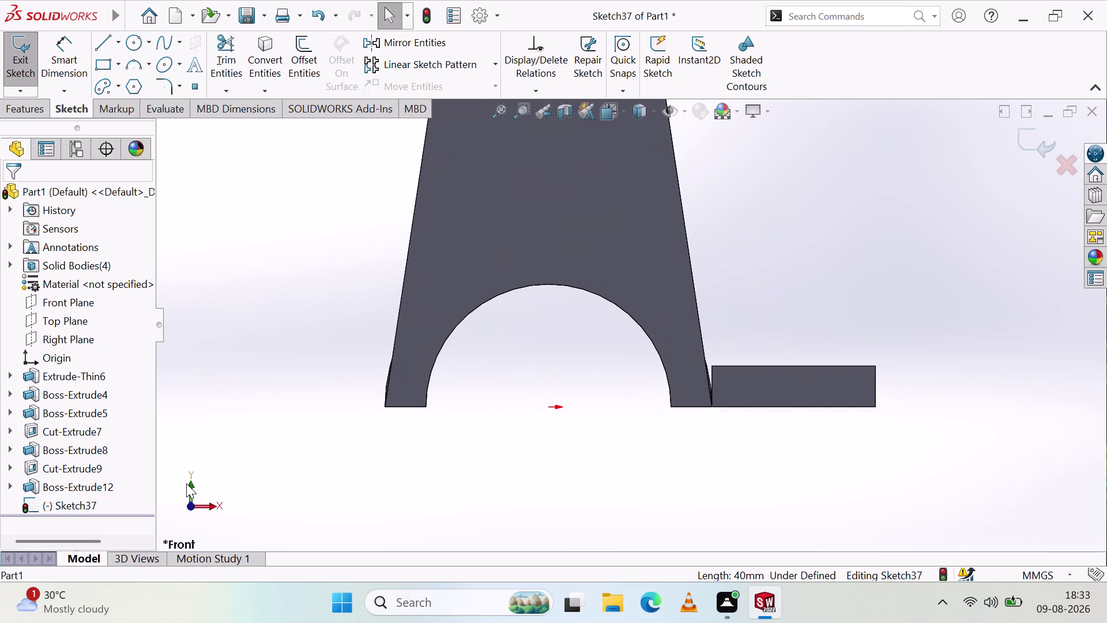
Switch back to Top view and activate the 3 Point Arc tool.
click(188, 484)
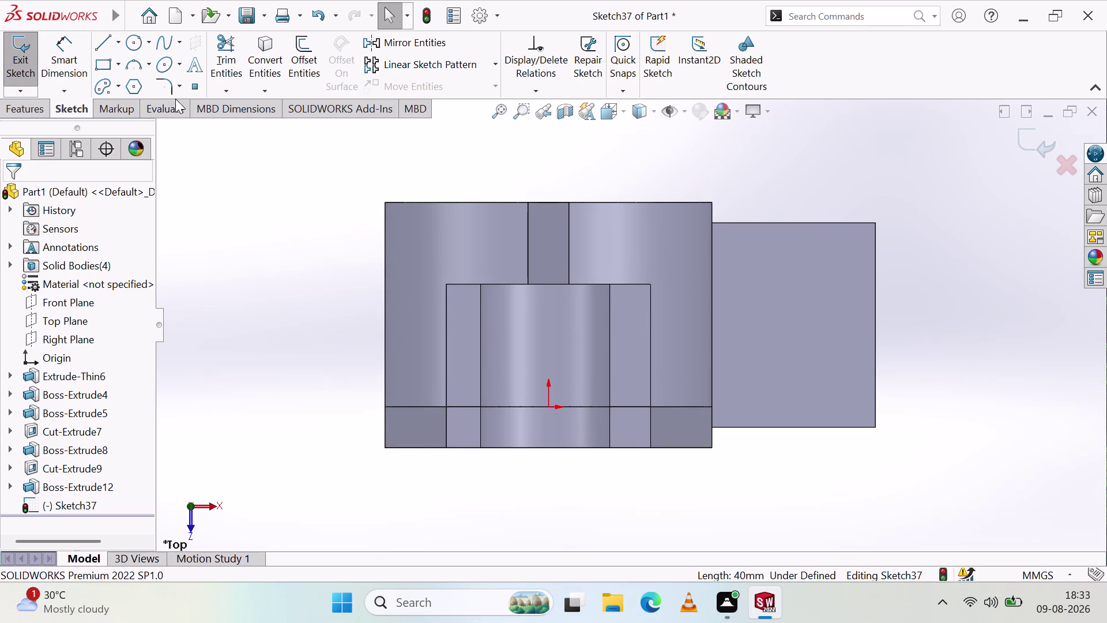
click(142, 67)
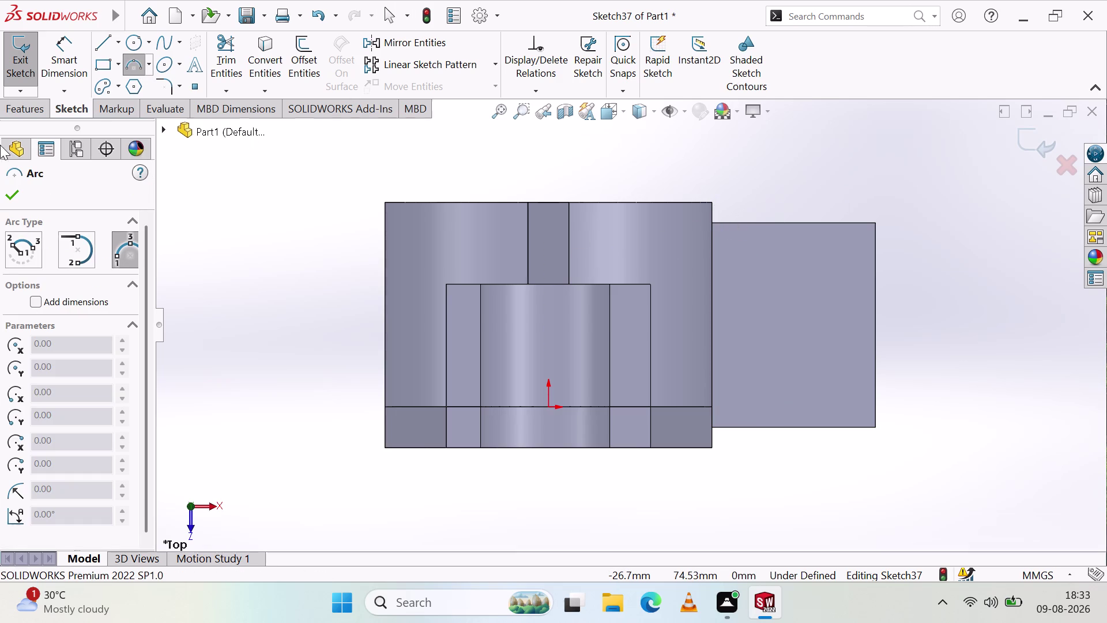
Draw a trial vertical centreline from the lug's top edge to its bottom edge.
click(117, 38)
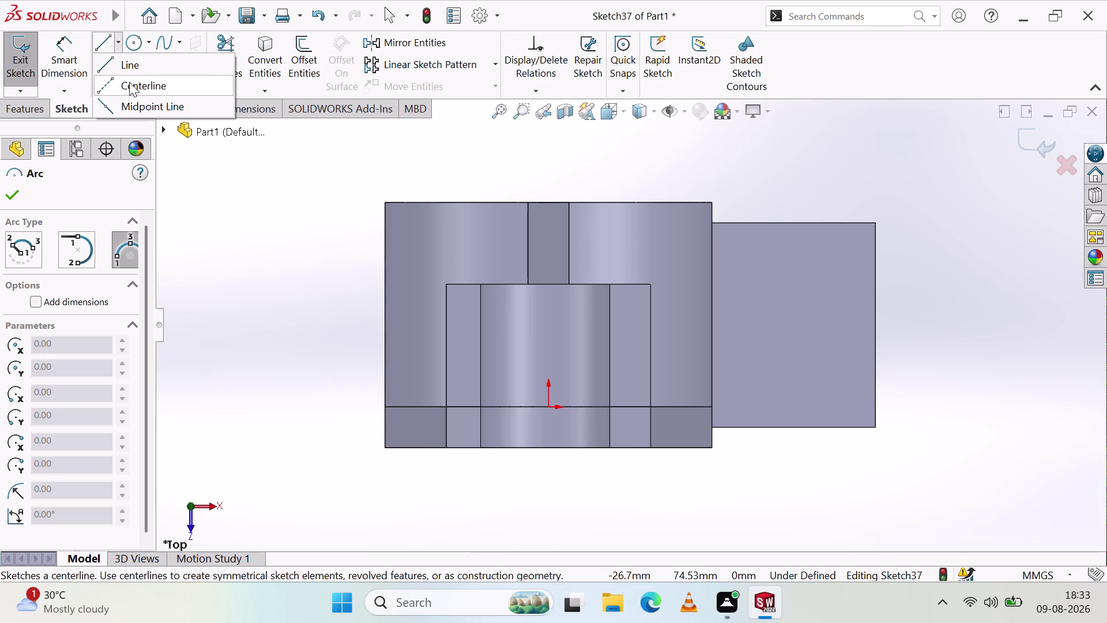
click(129, 82)
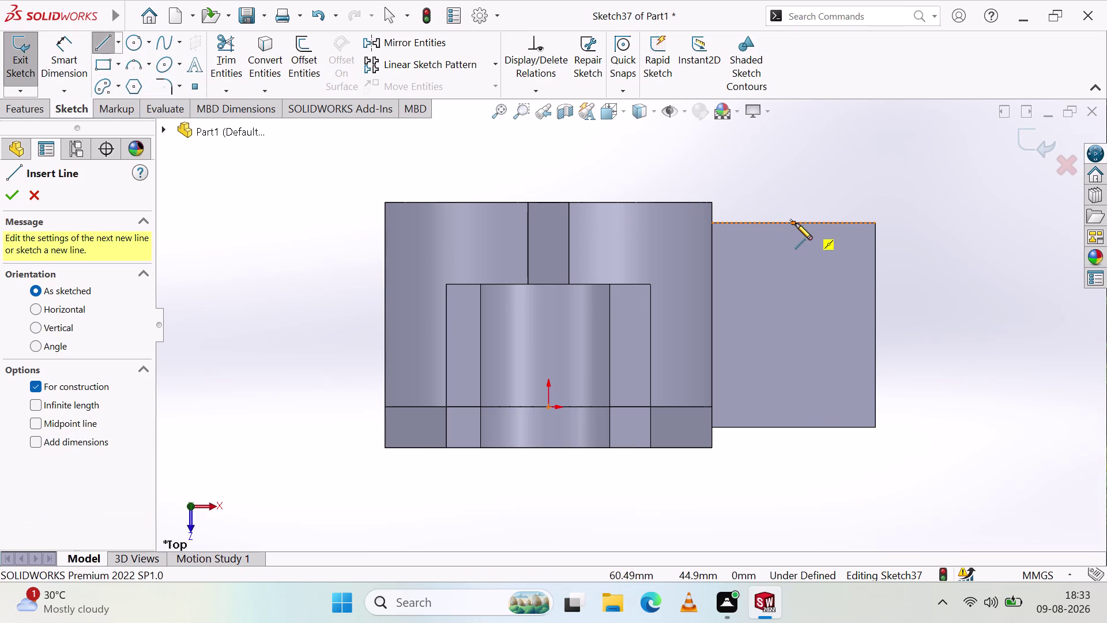
click(794, 222)
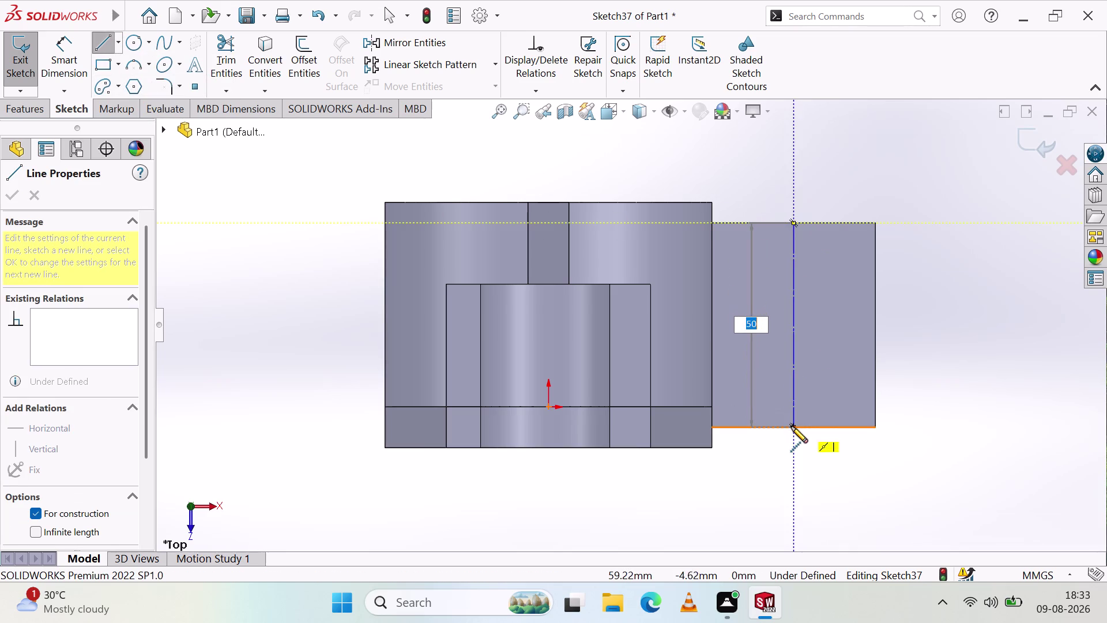
click(792, 426)
key(Escape)
key(Escape)
key(Escape)
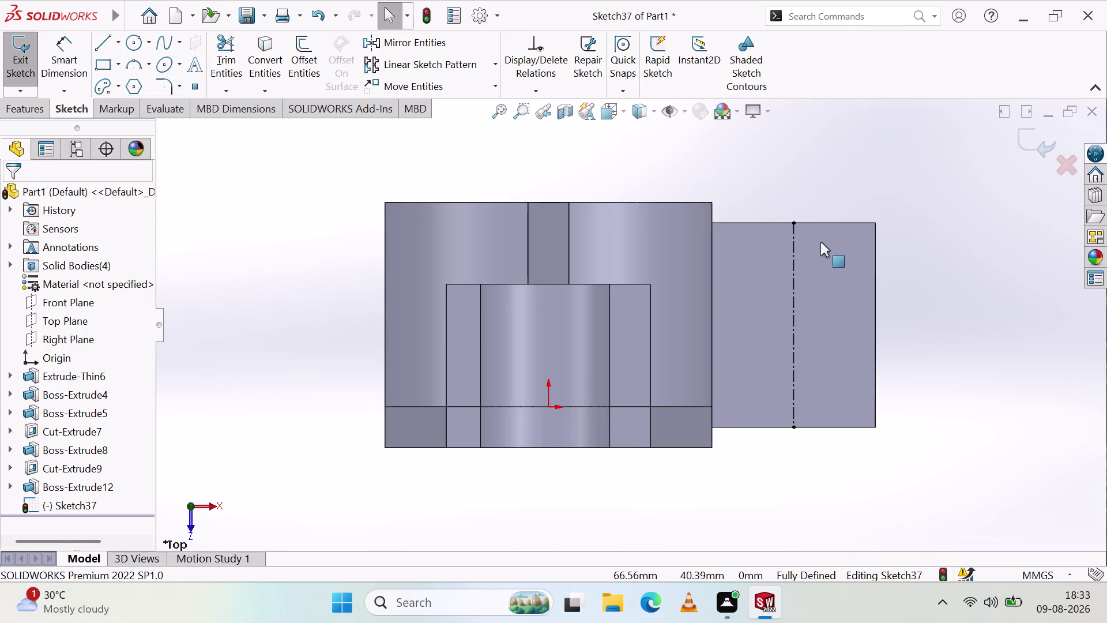
Dimension the trial centreline, then delete the dimension and the centreline.
click(79, 53)
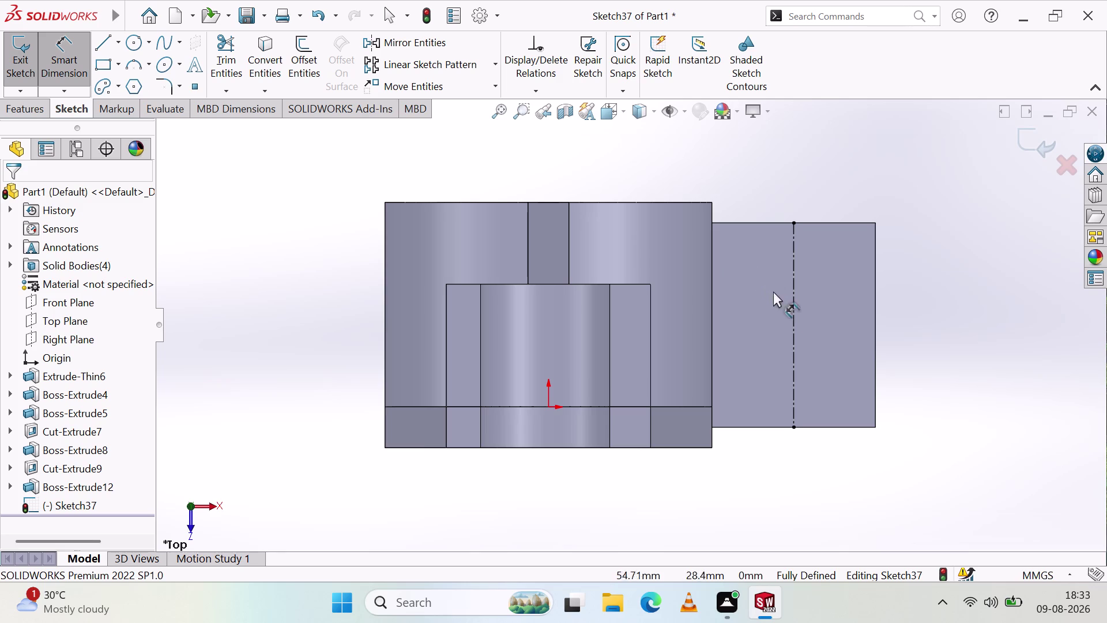
drag(796, 315, 817, 318)
click(937, 308)
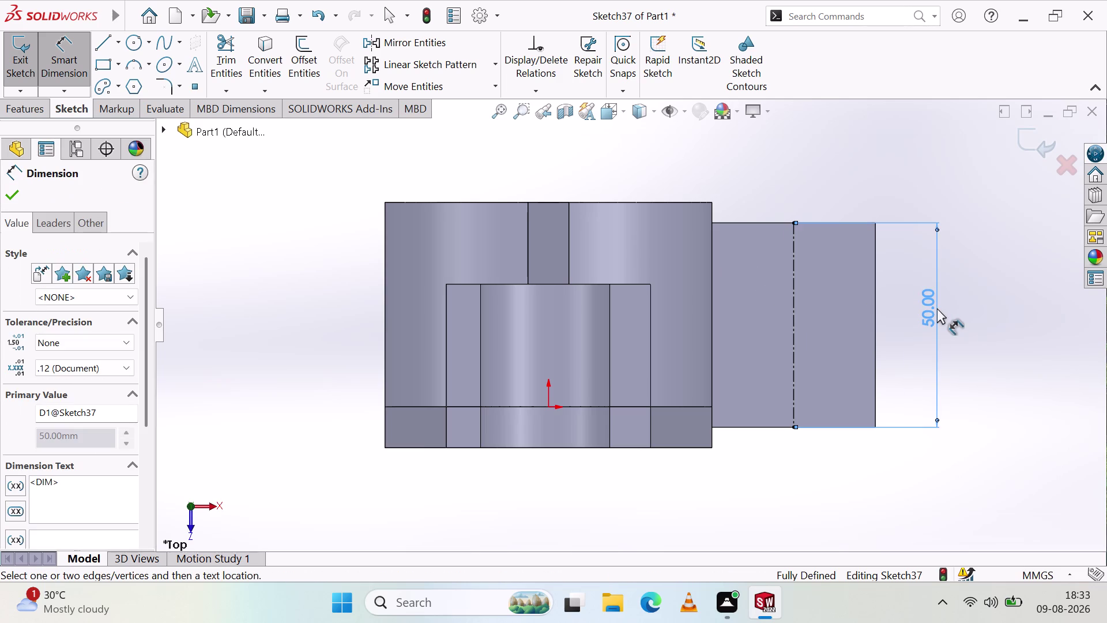
key(4)
click(955, 330)
click(924, 304)
key(Delete)
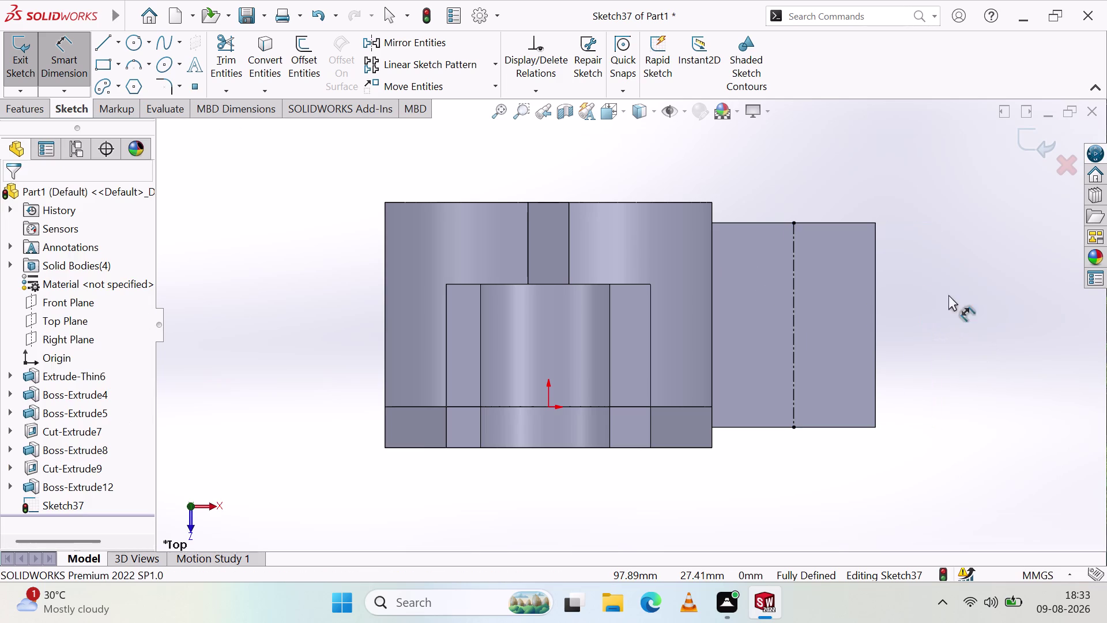
click(794, 326)
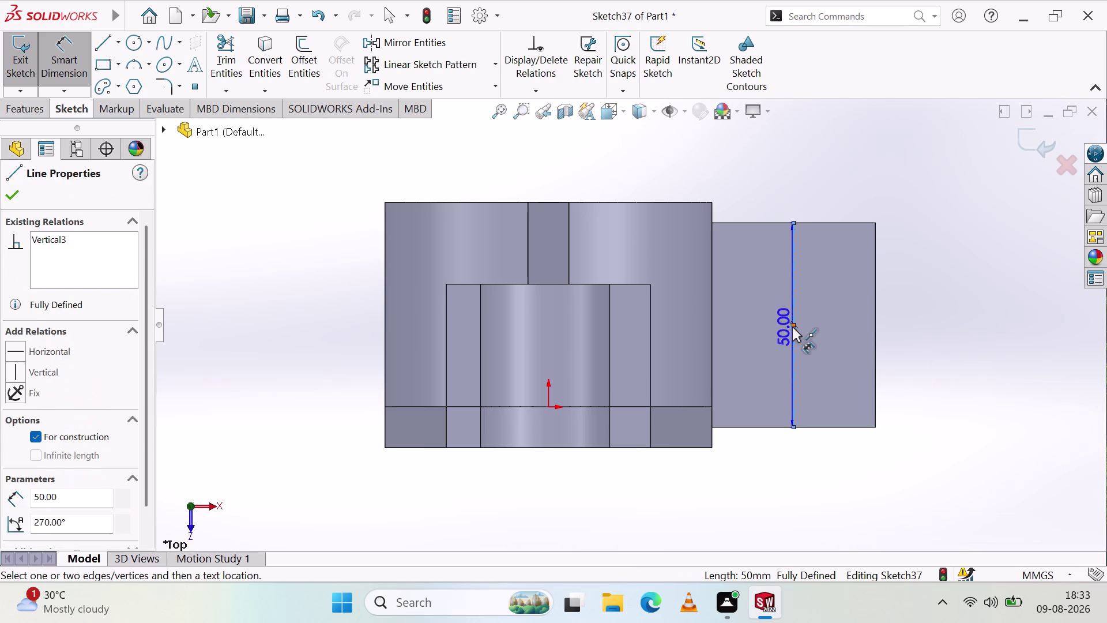
key(Delete)
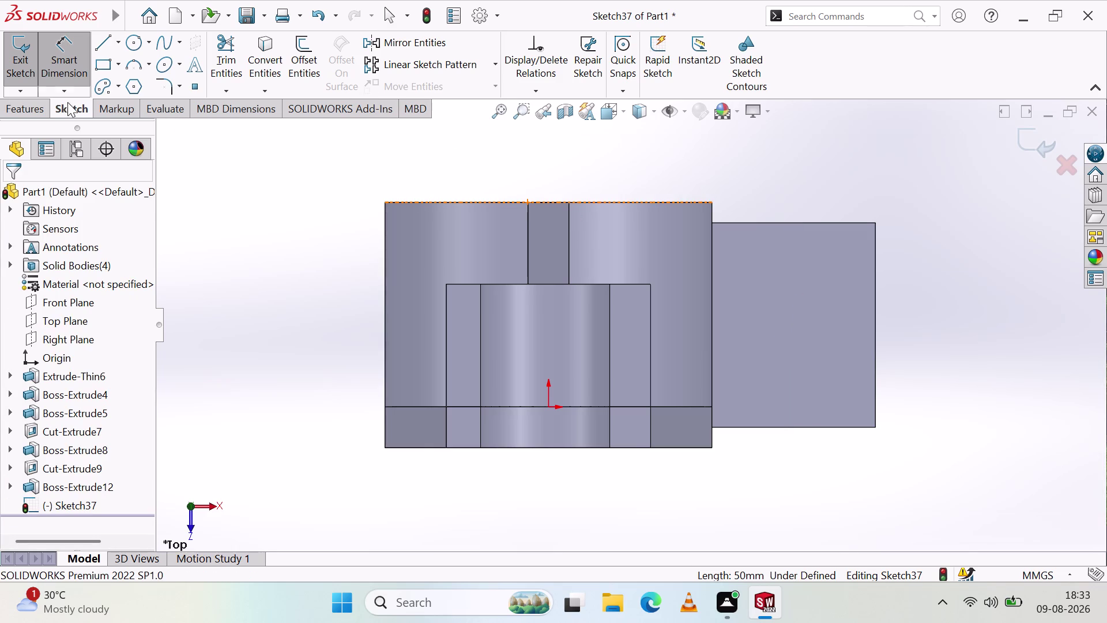
Try a Midpoint Line on the lug face and cancel the stray slanted line.
click(114, 49)
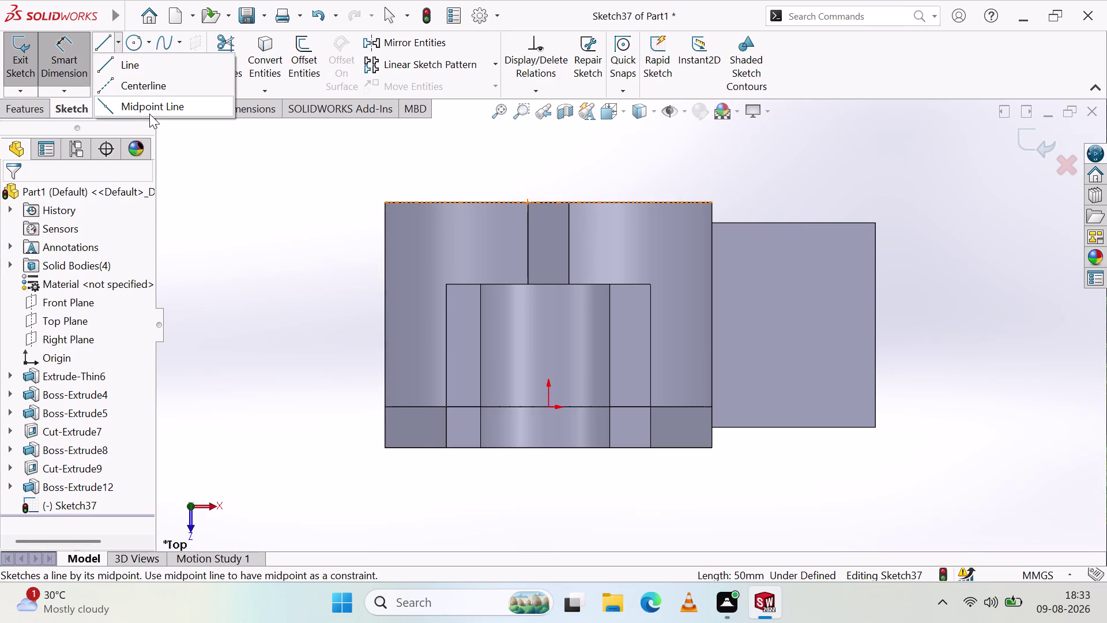
click(151, 105)
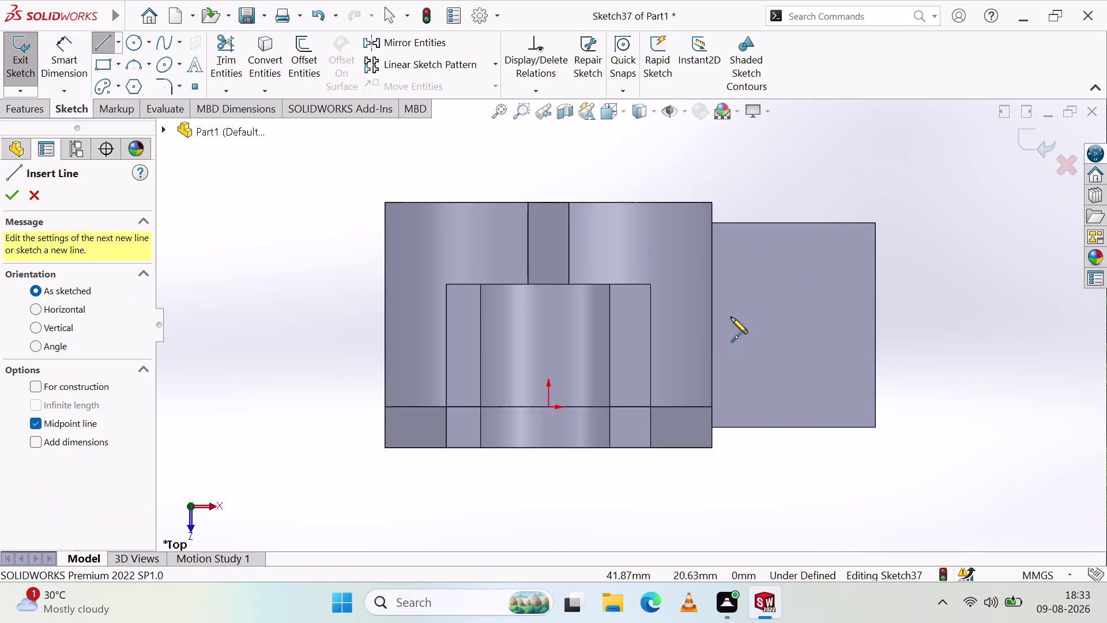
click(793, 222)
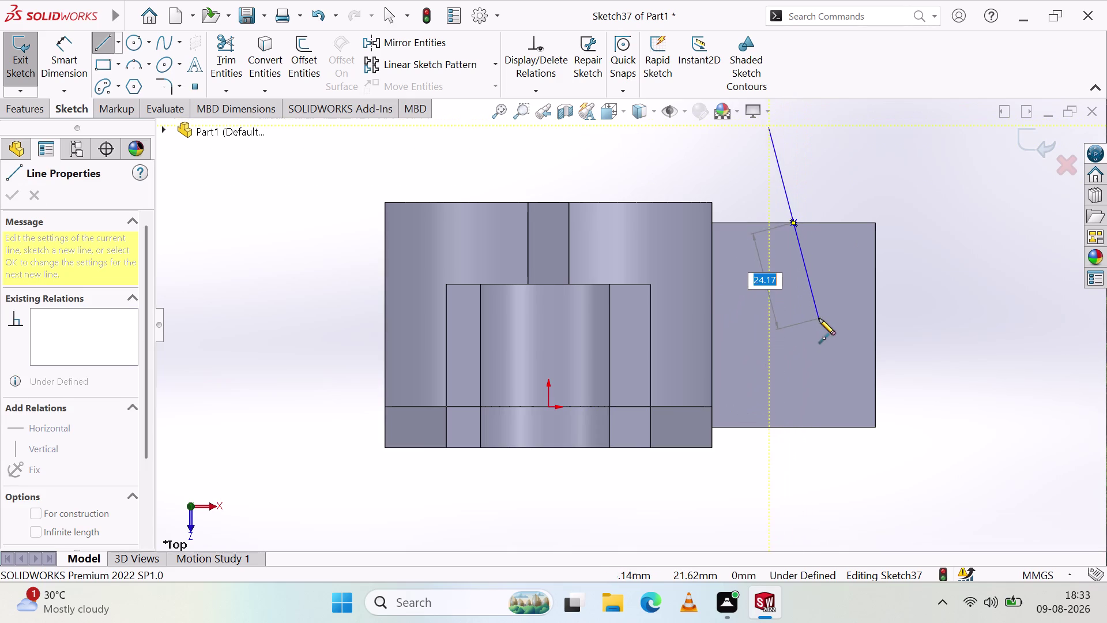
key(Escape)
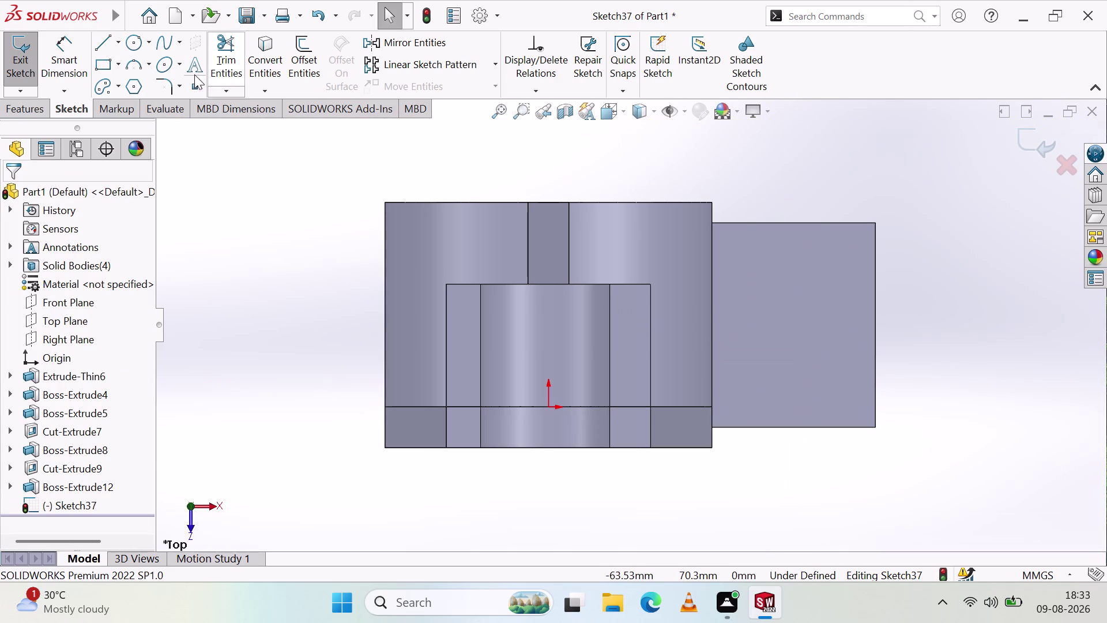
click(117, 50)
Draw a horizontal construction centreline from the lug's left edge to its right edge.
click(130, 78)
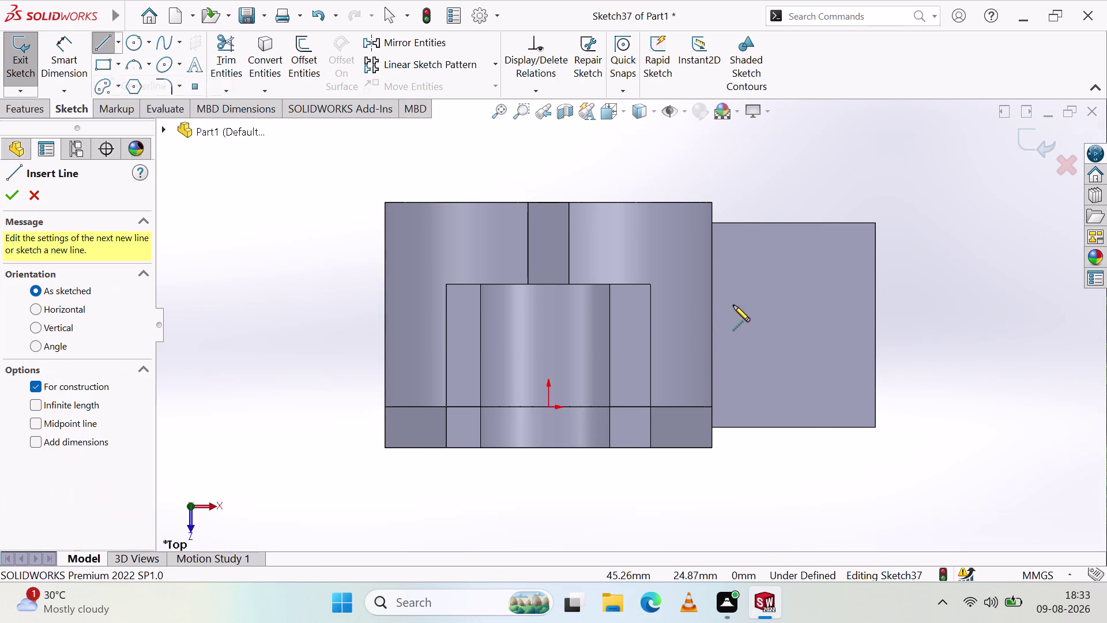
click(713, 324)
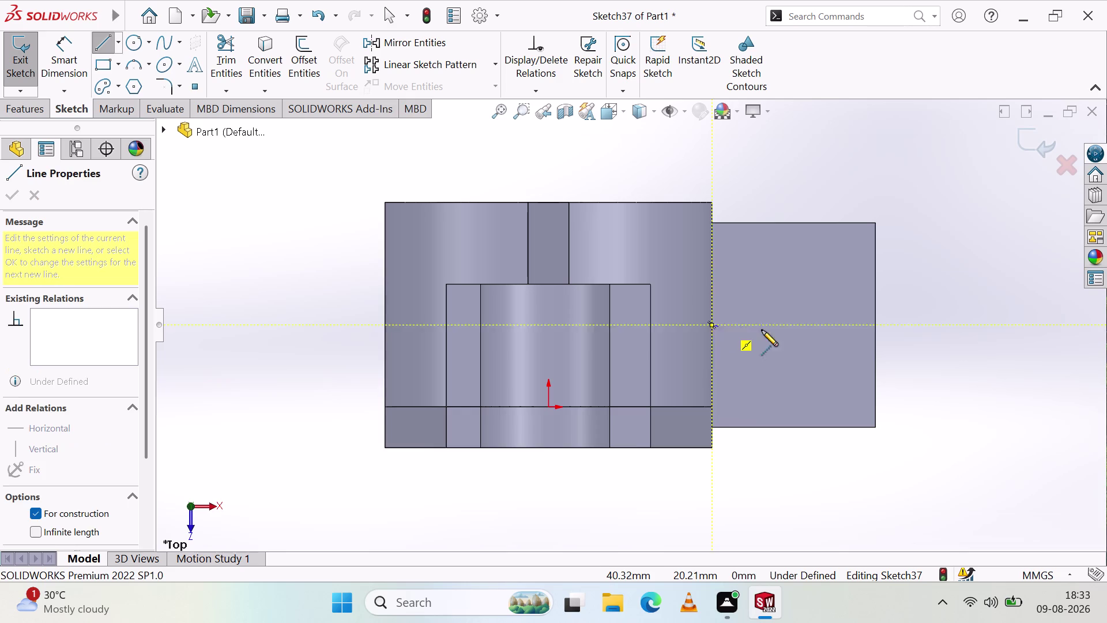
click(874, 325)
key(Escape)
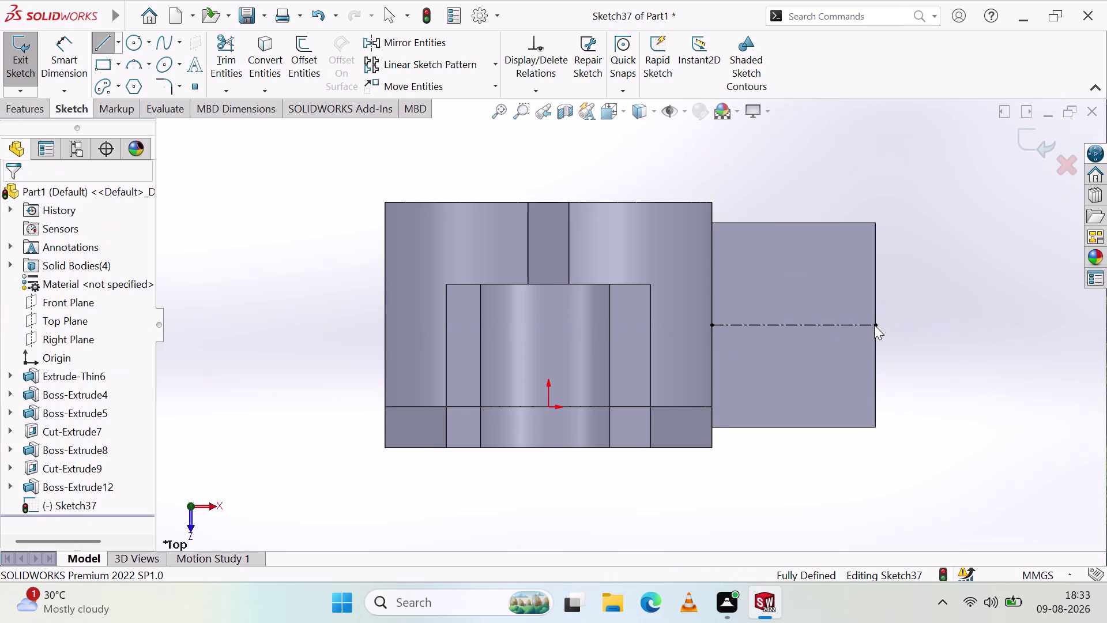
Draw a vertical Midpoint Line centred on the centreline, entering length 20.
click(117, 44)
click(129, 105)
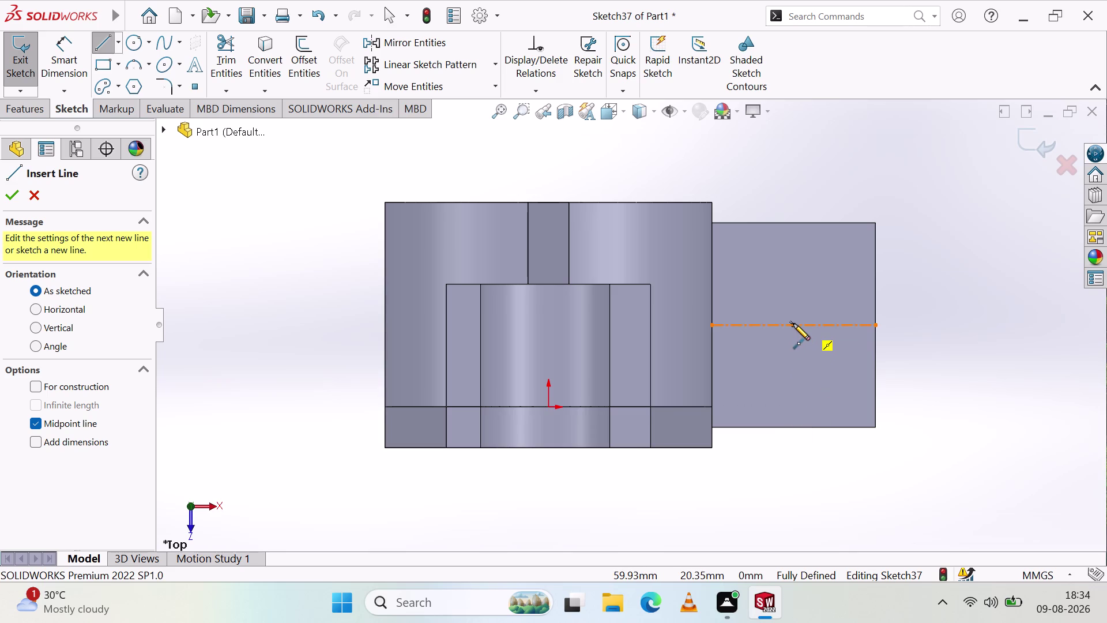
click(793, 324)
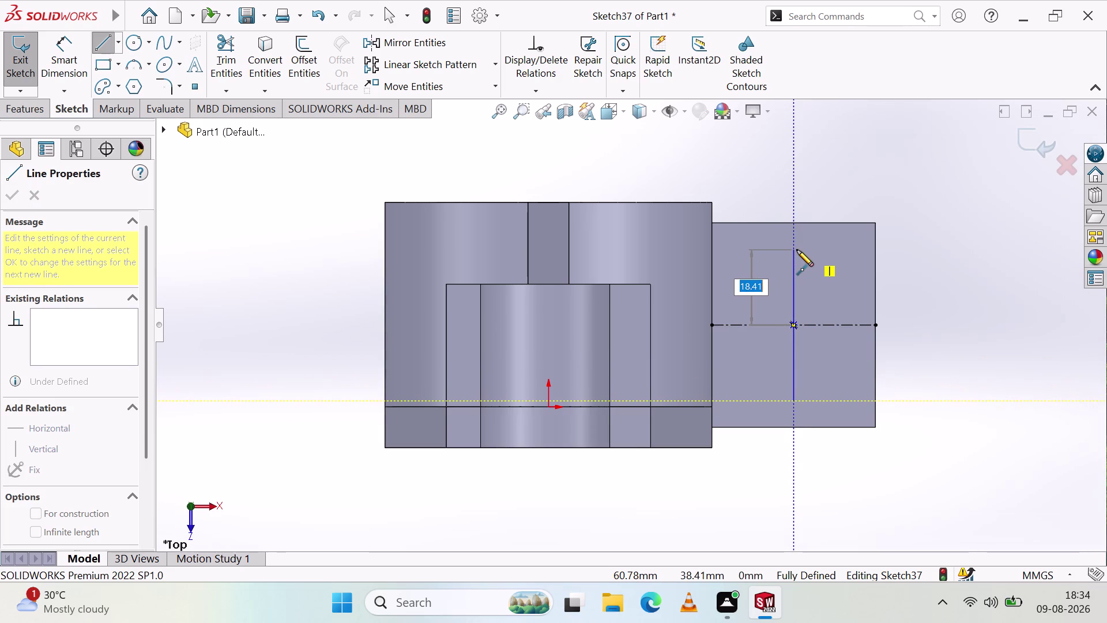
text(2)
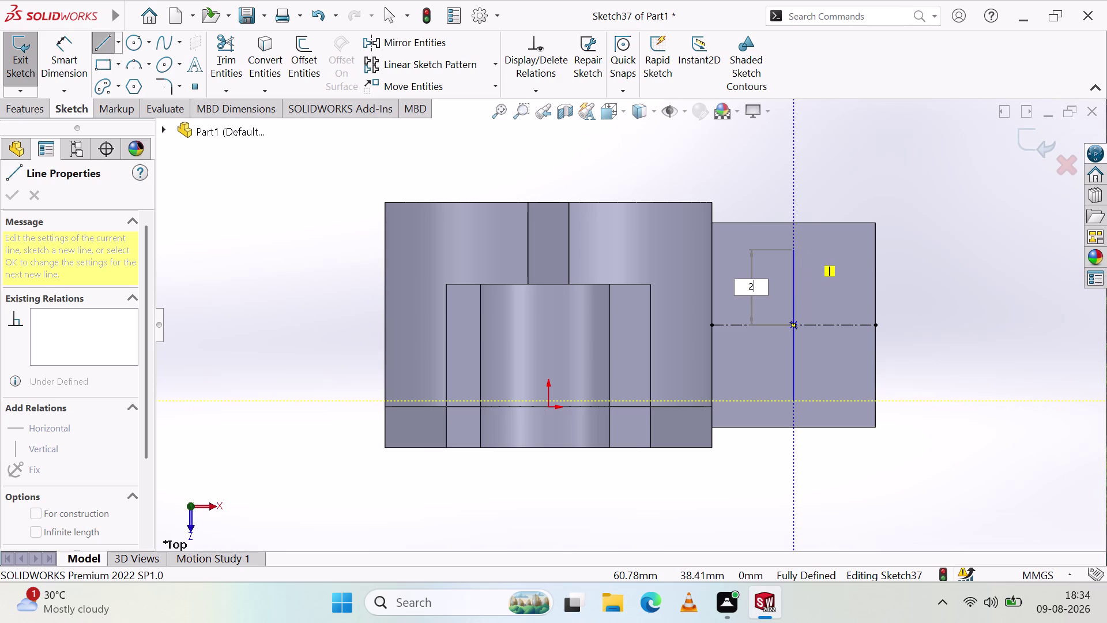
text(0)
key(Return)
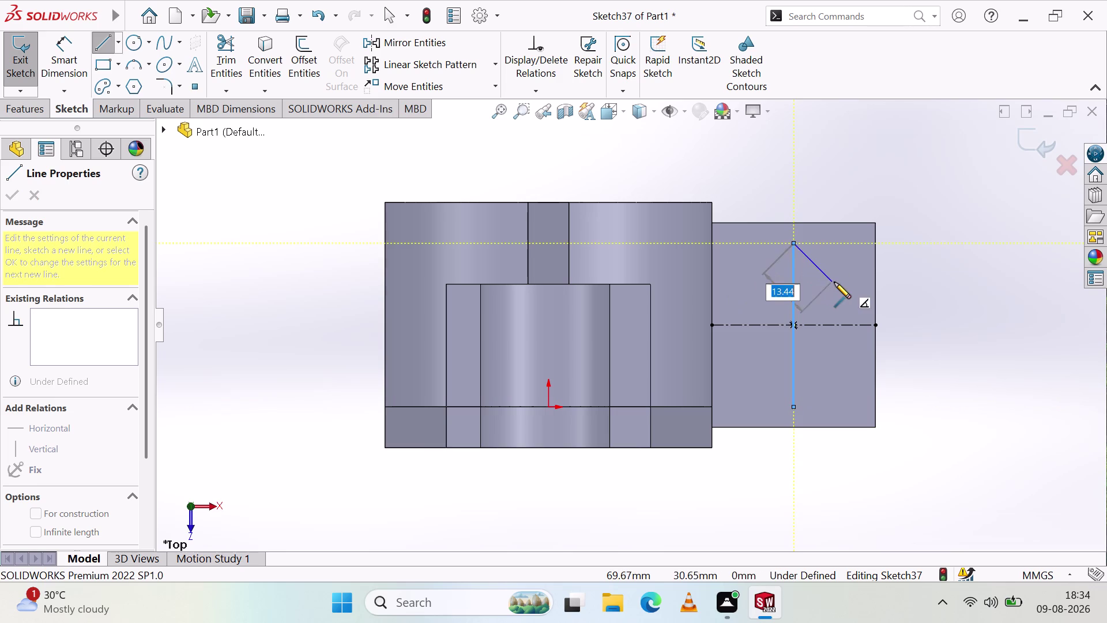
key(Escape)
key(Escape)
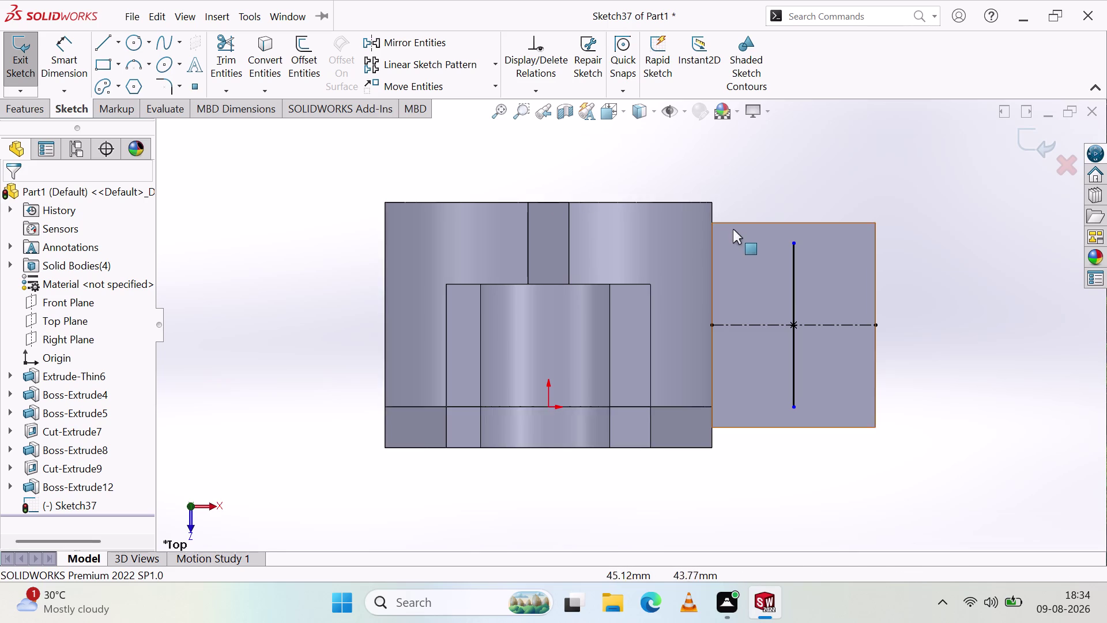
Sketch a short 5 mm line along the lug's top edge from the body's corner.
click(97, 25)
click(104, 41)
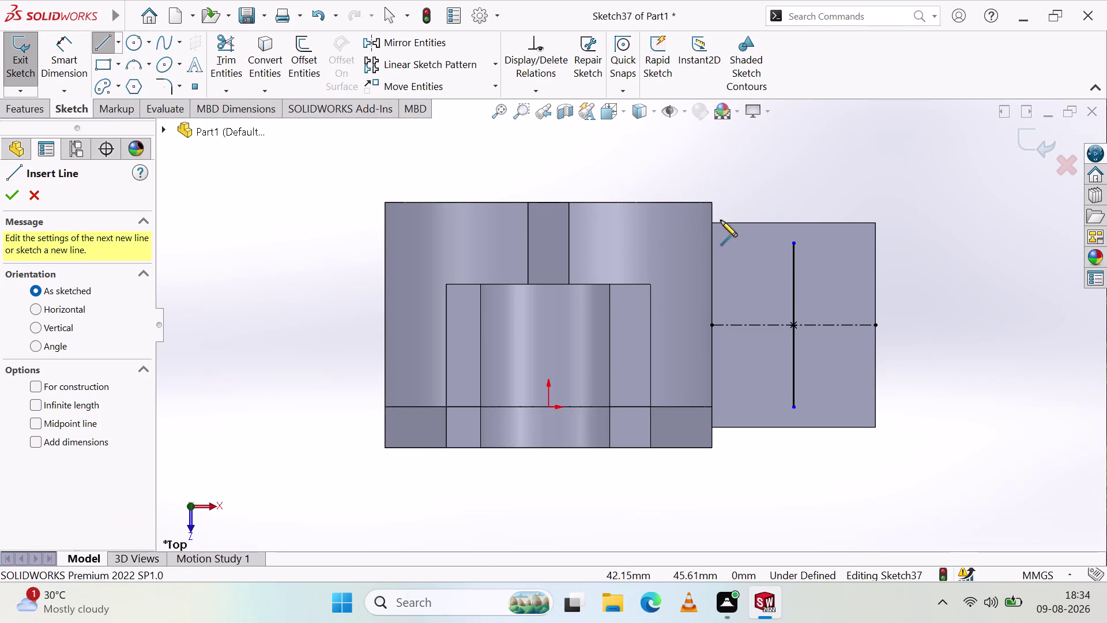
click(712, 223)
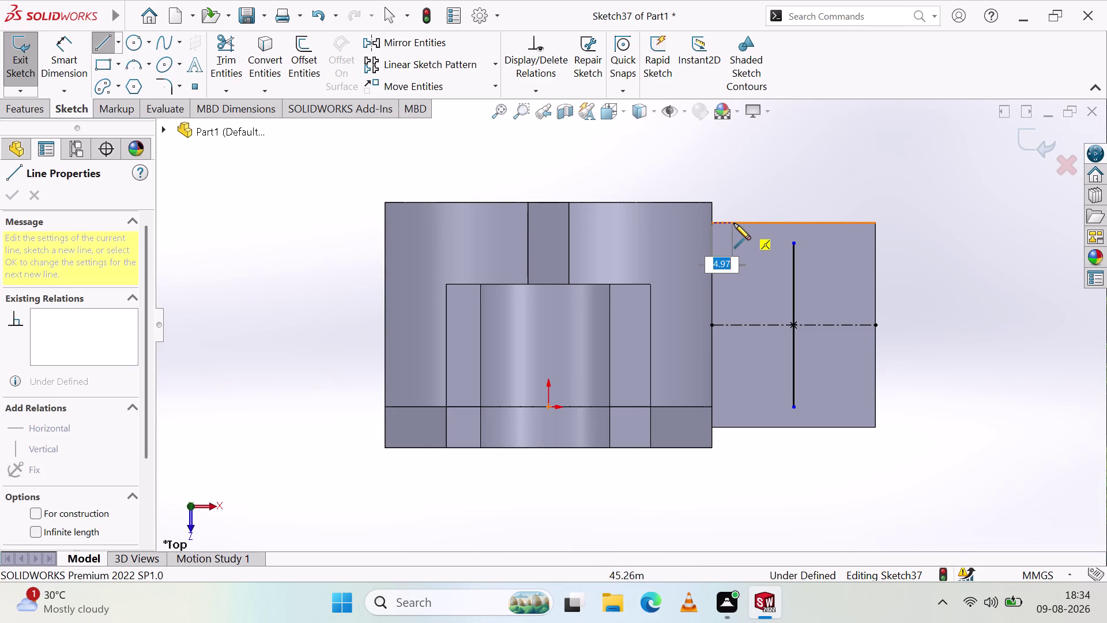
key(5)
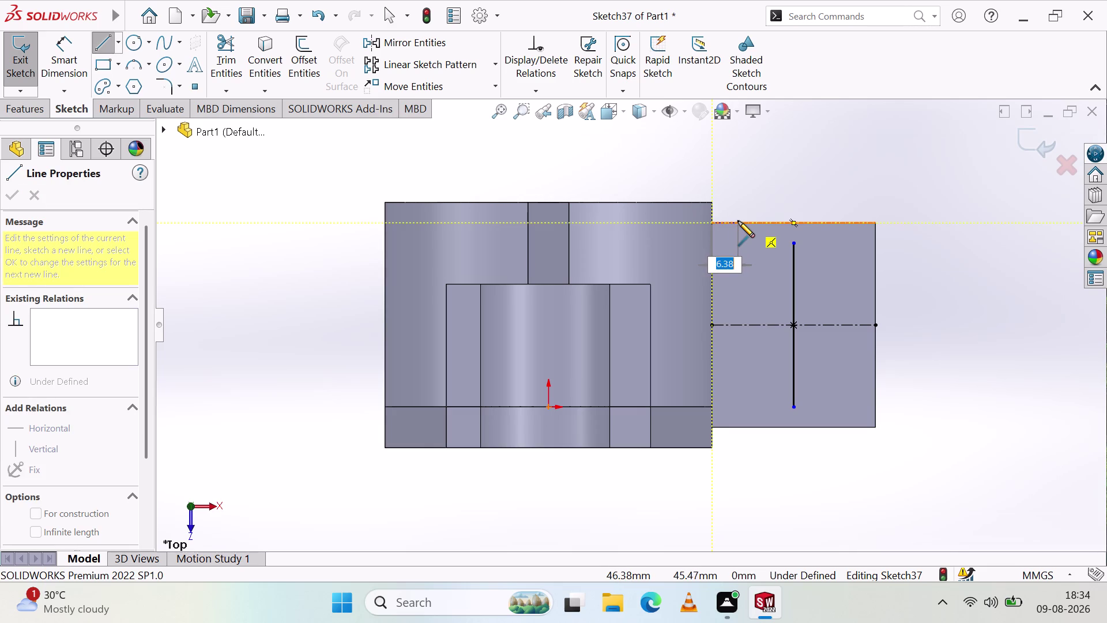
key(Return)
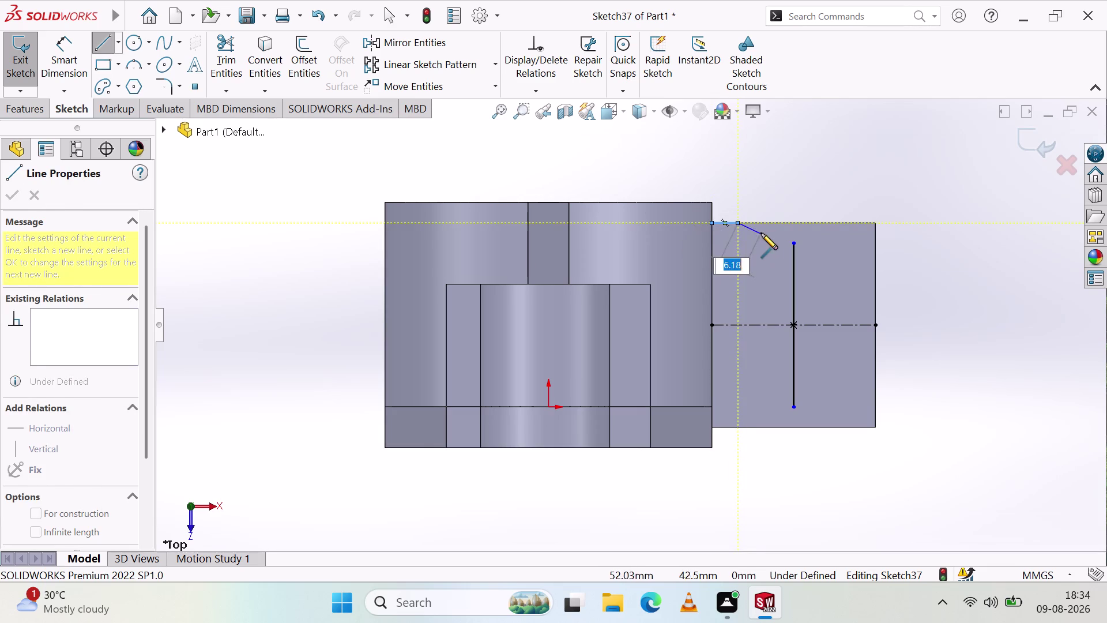
key(Escape)
key(Escape)
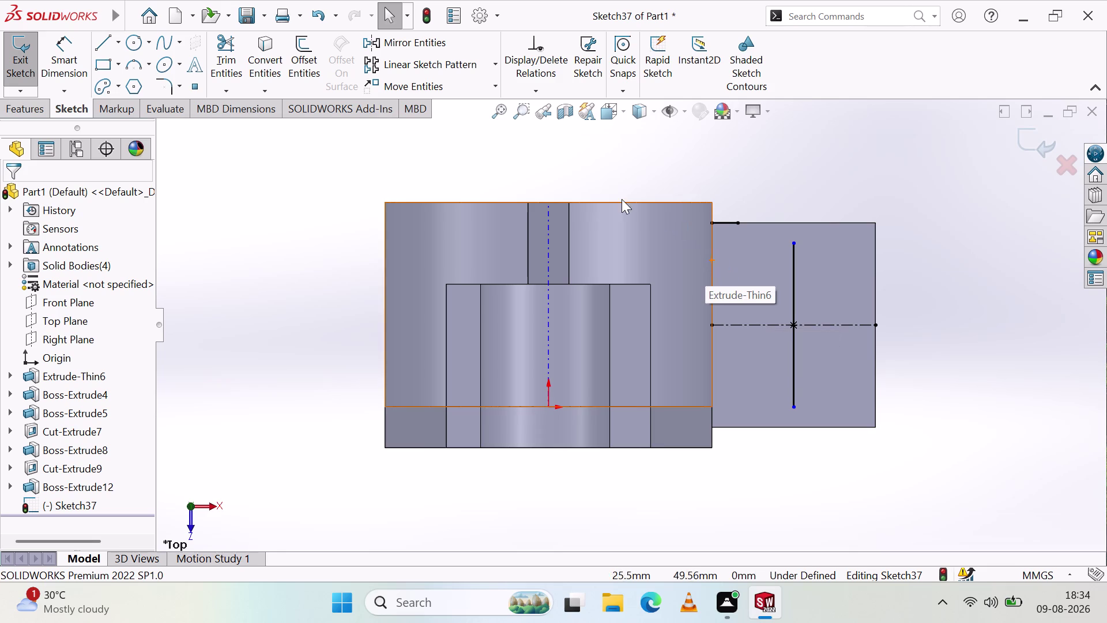
click(522, 157)
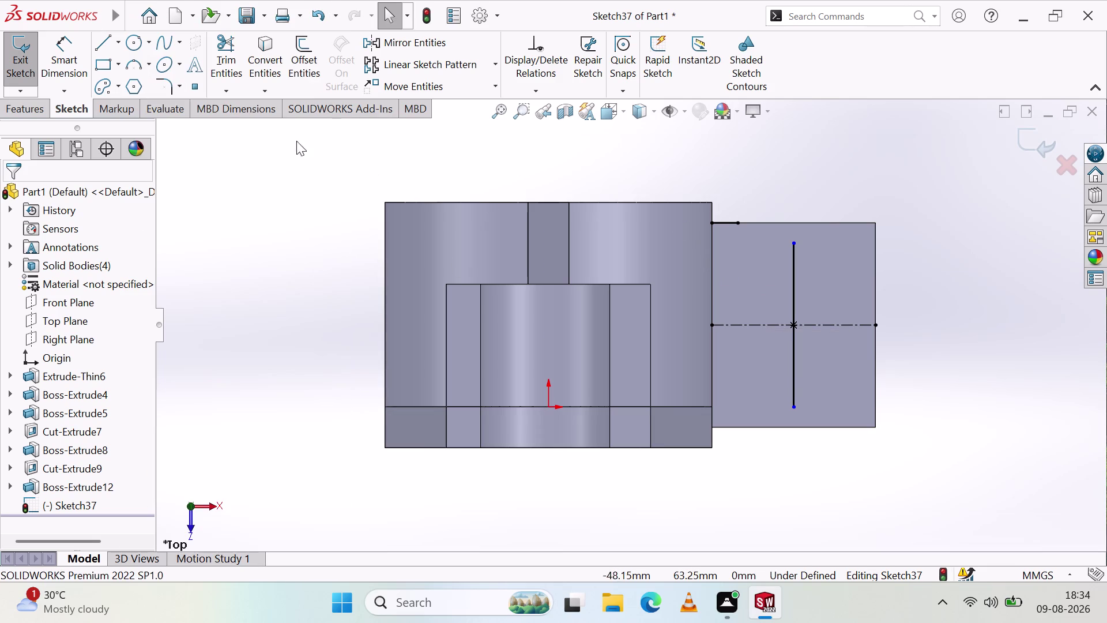
click(136, 62)
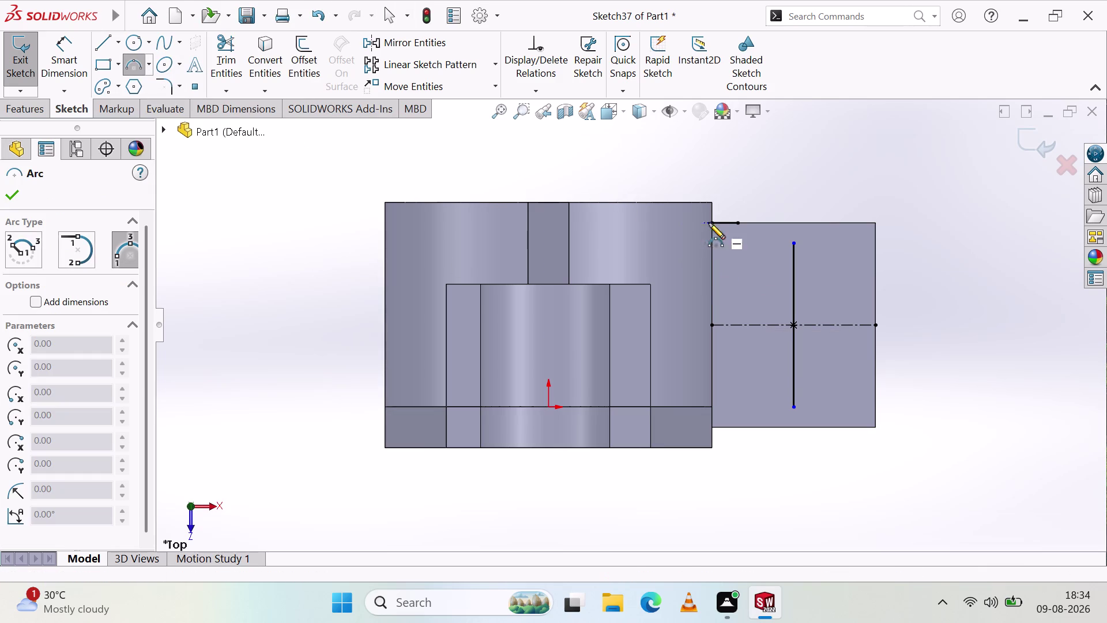
click(739, 224)
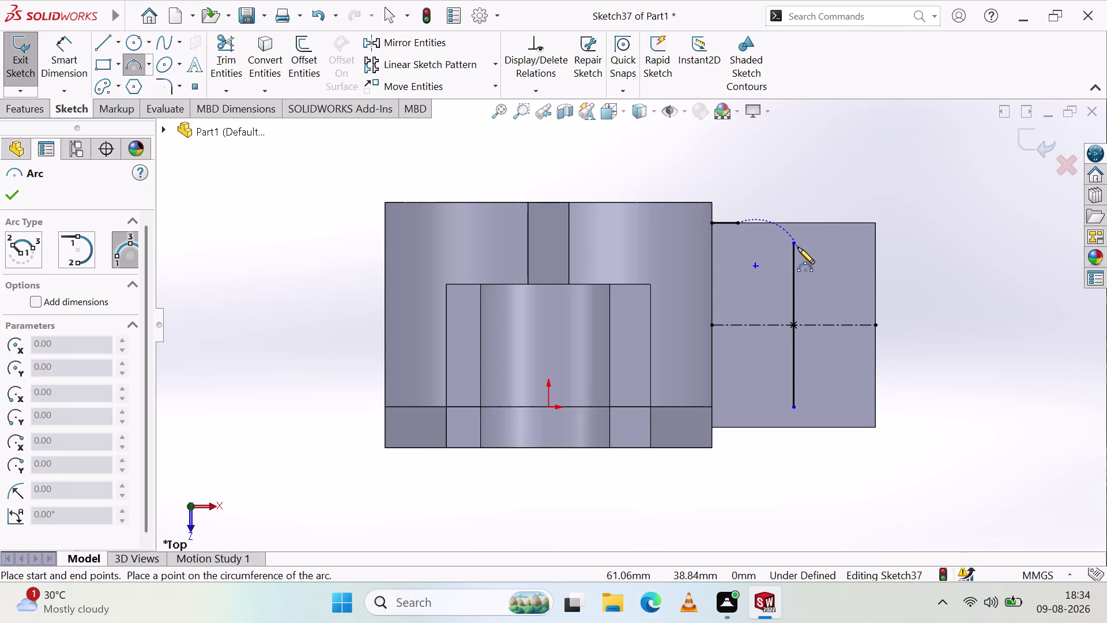
click(794, 243)
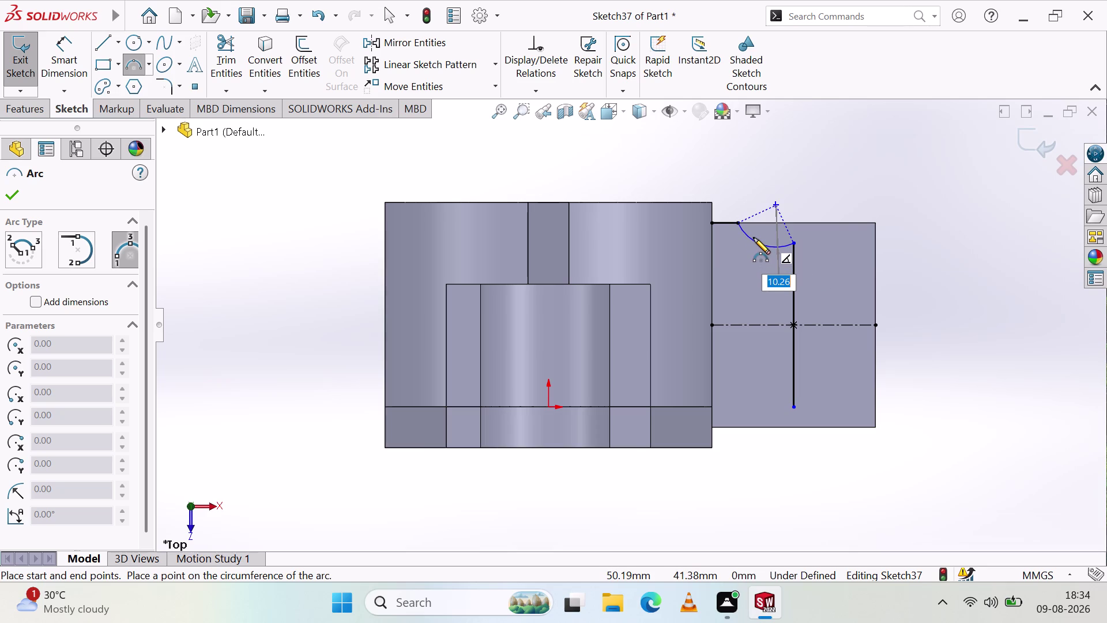
click(754, 238)
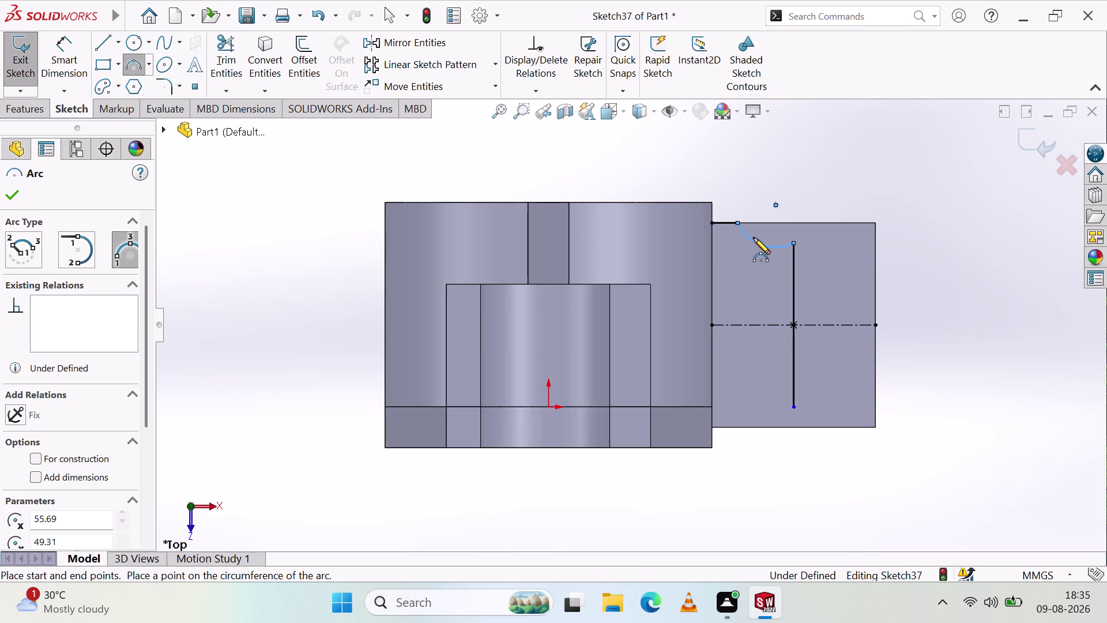
key(Escape)
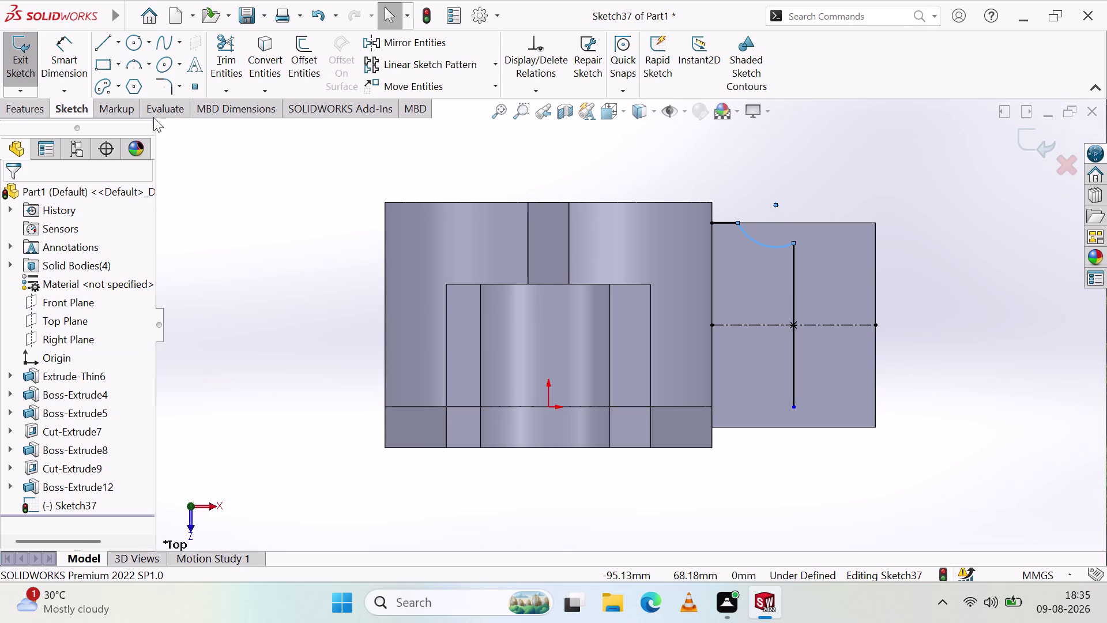
click(60, 62)
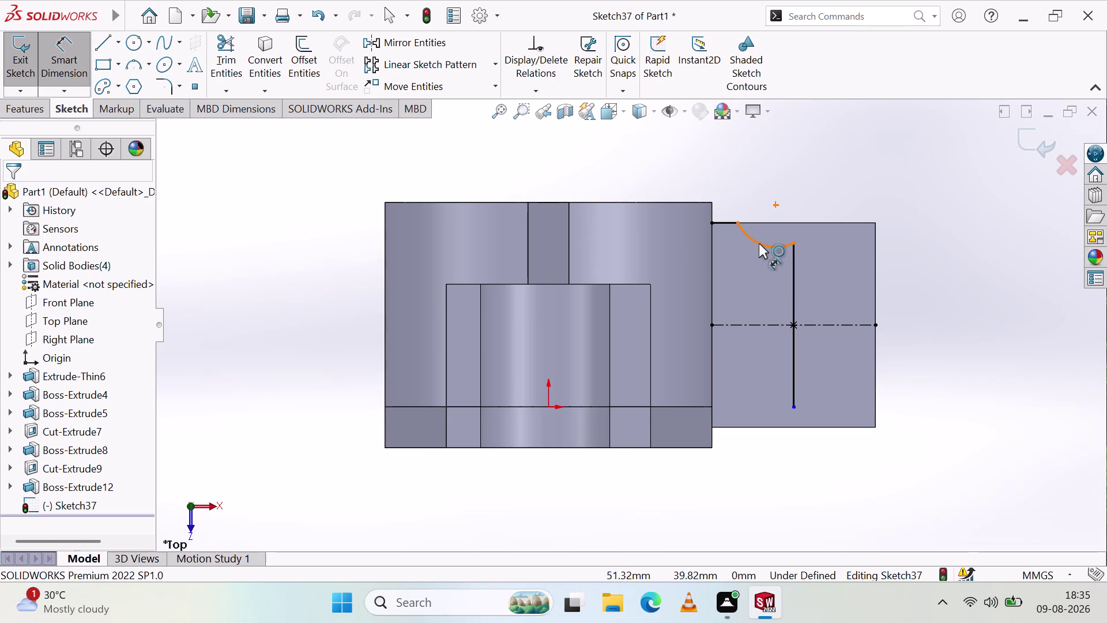
click(759, 243)
click(832, 171)
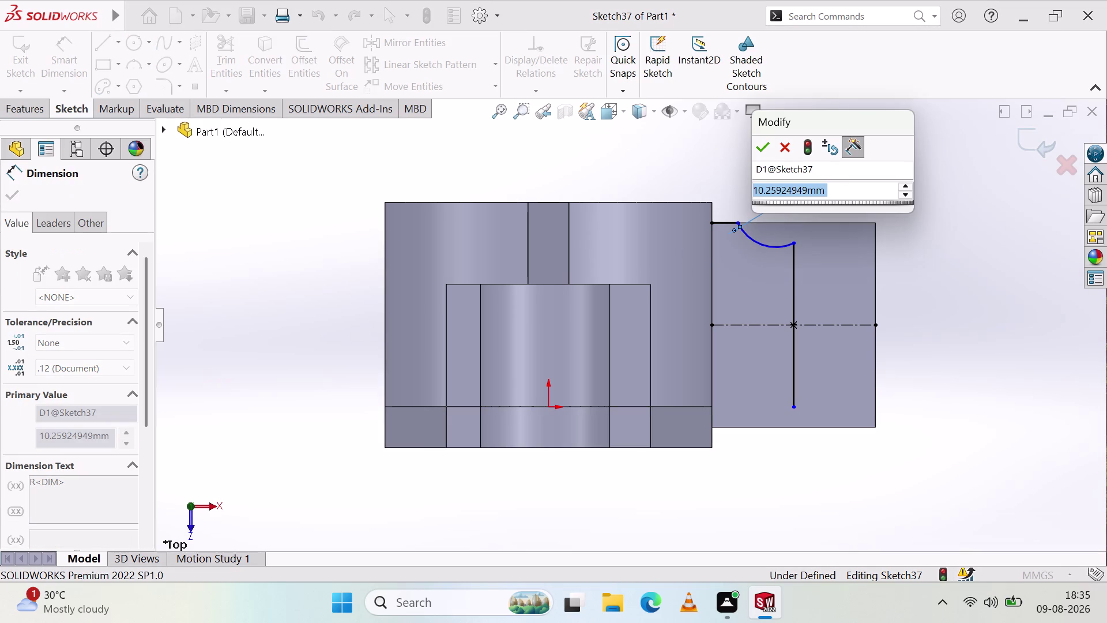
key(5)
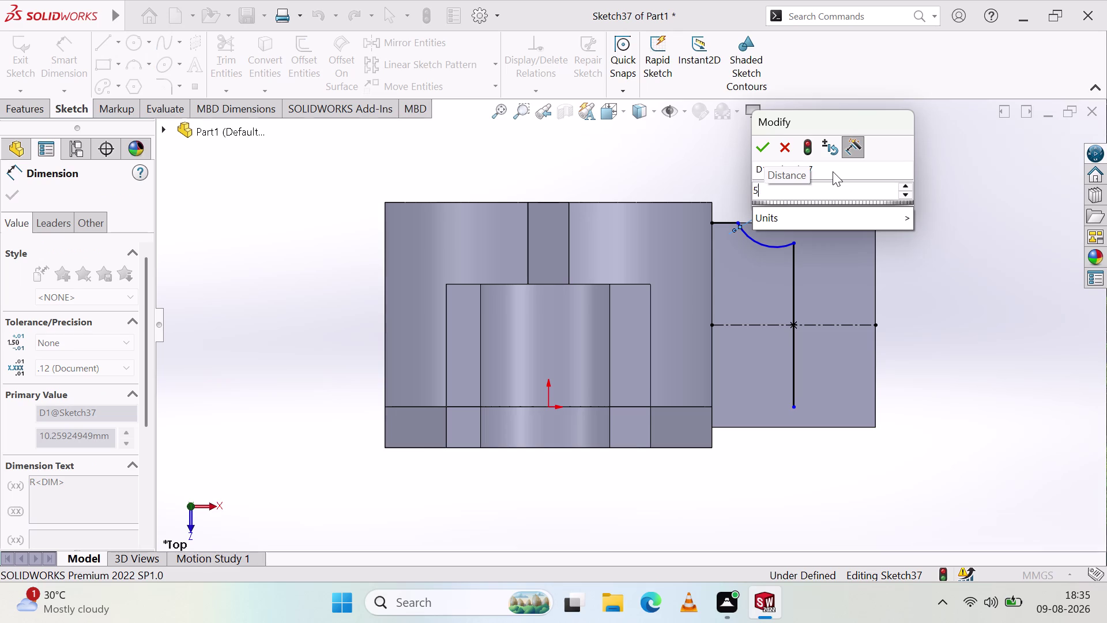
click(760, 142)
click(856, 169)
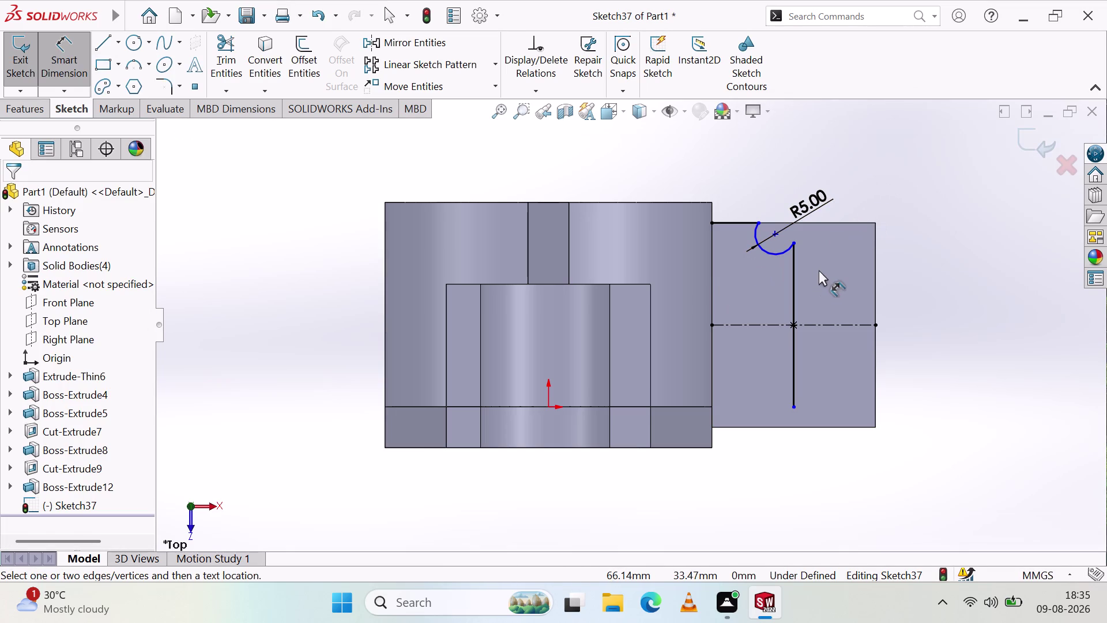
key(ctrl+z)
key(Escape)
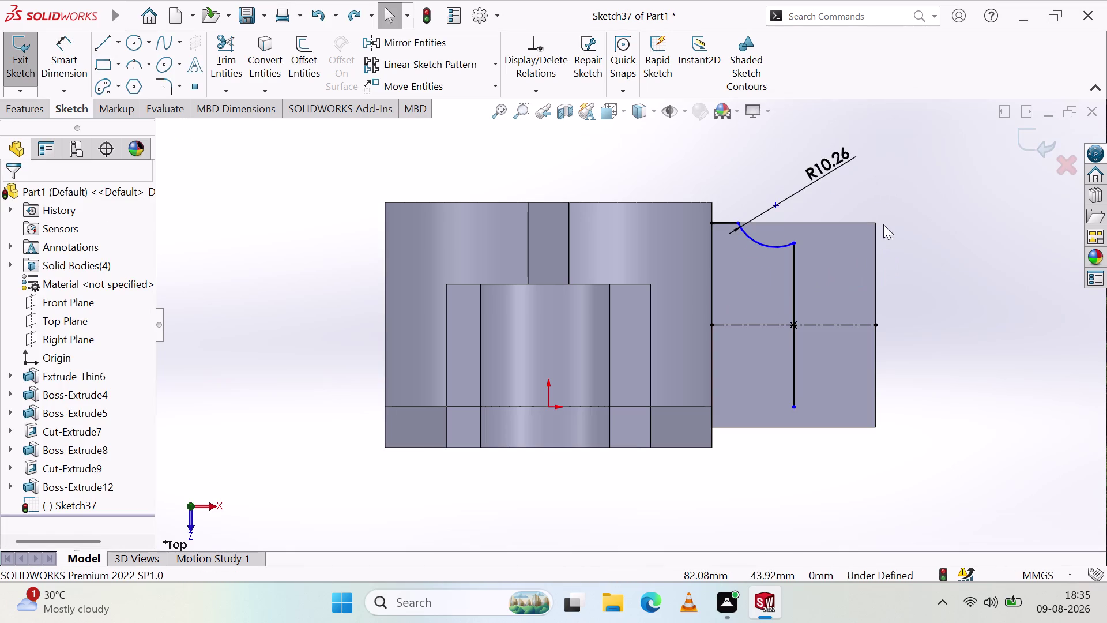
click(826, 174)
key(Delete)
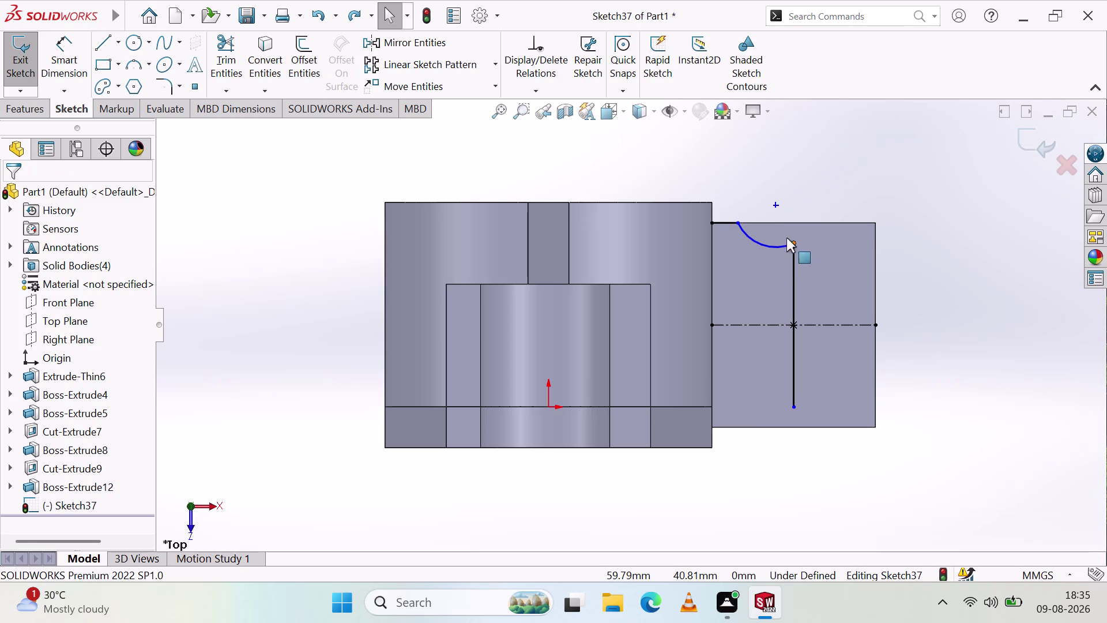
click(768, 244)
key(Delete)
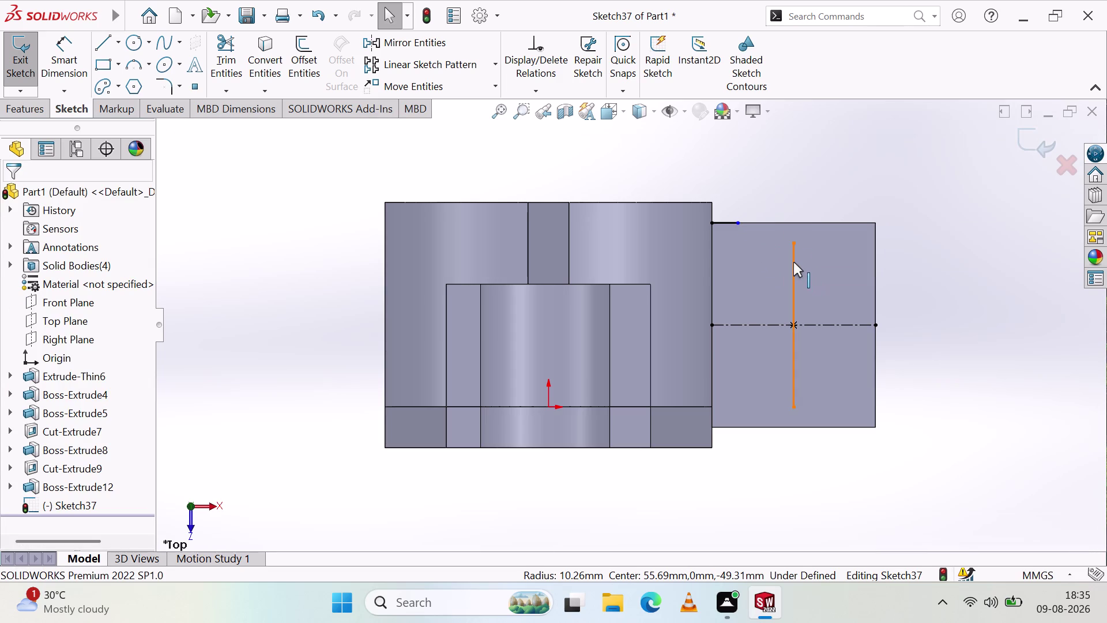
Delete the vertical line, draw a 40 mm trial line, and delete it too.
click(793, 262)
key(Delete)
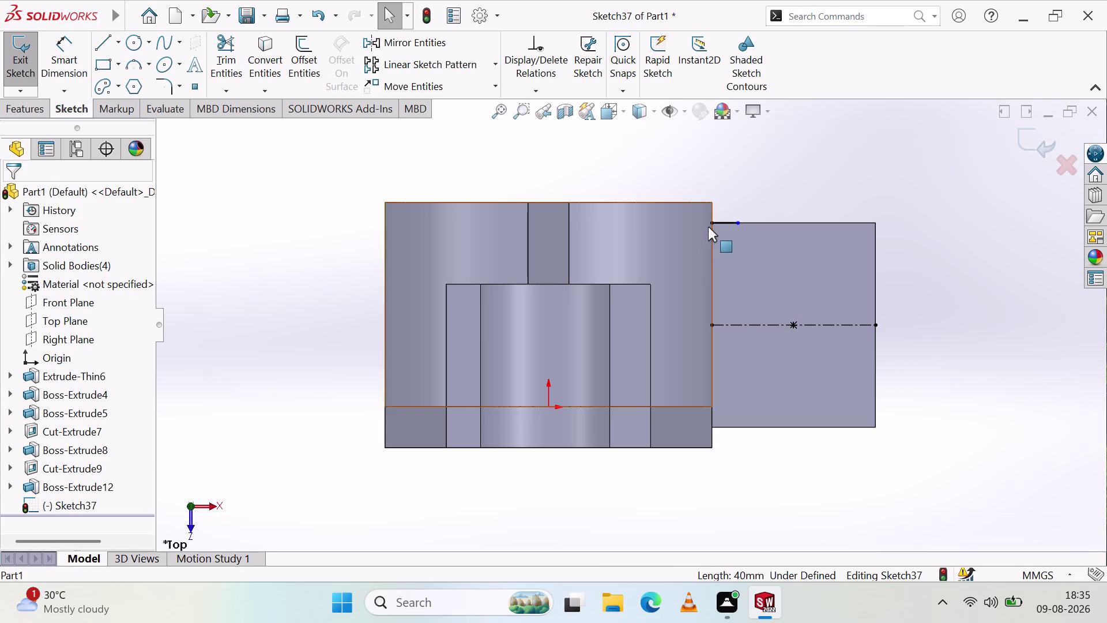
click(106, 42)
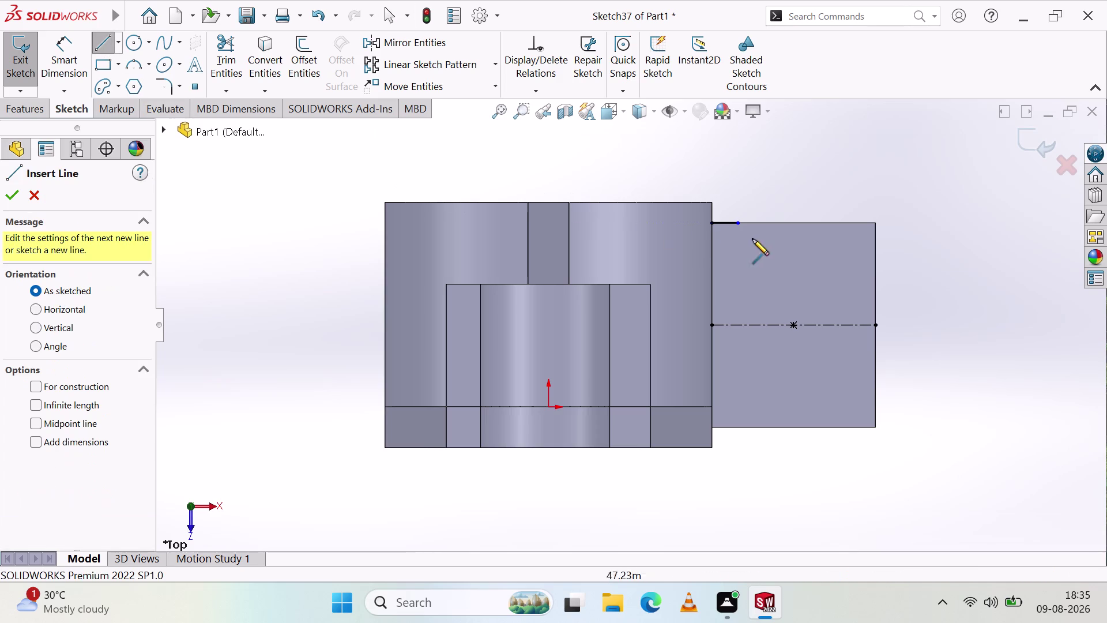
click(738, 222)
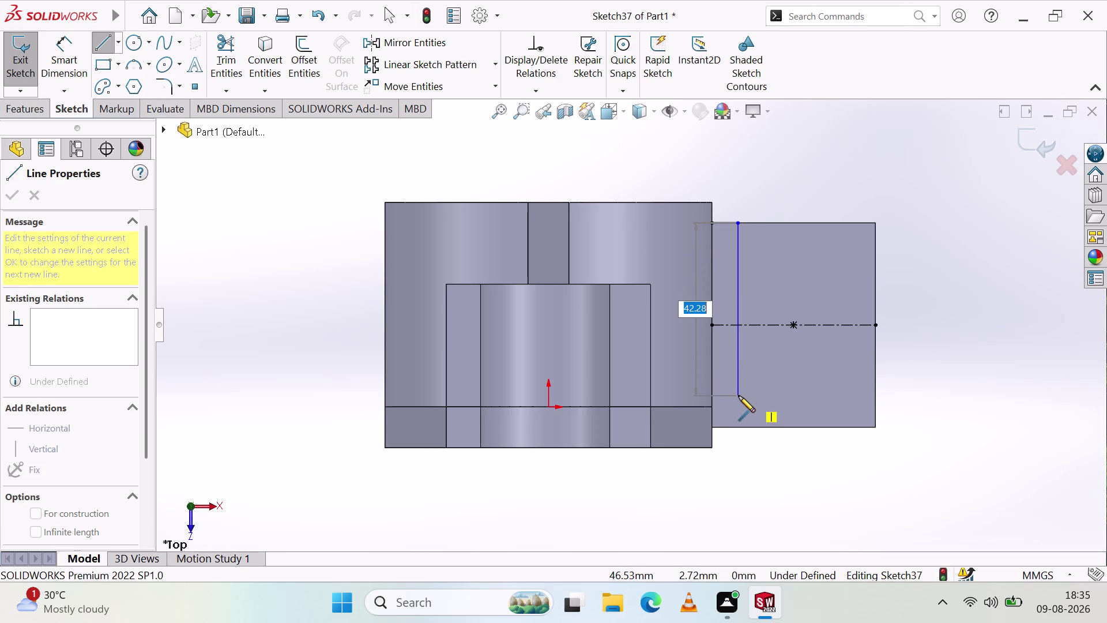
text(40)
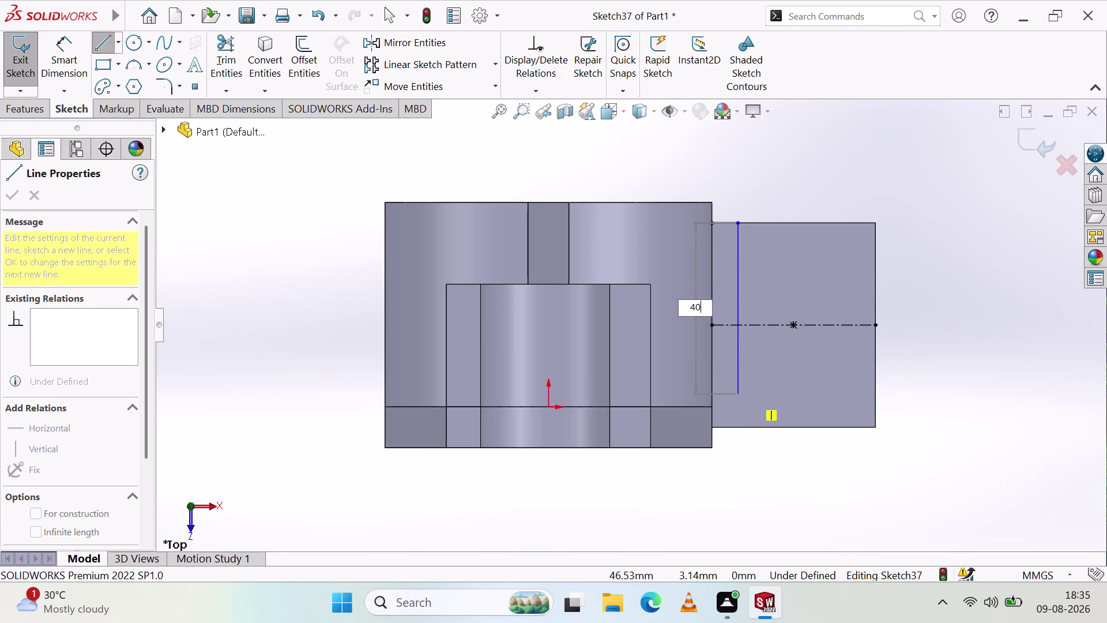
key(Return)
key(Escape)
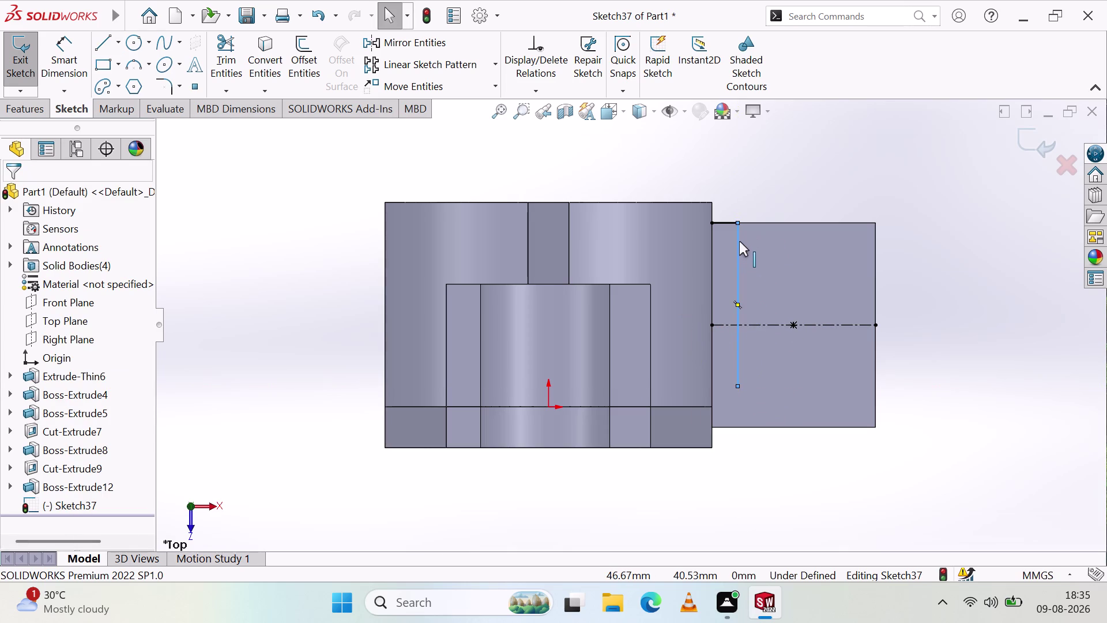
click(738, 292)
key(Delete)
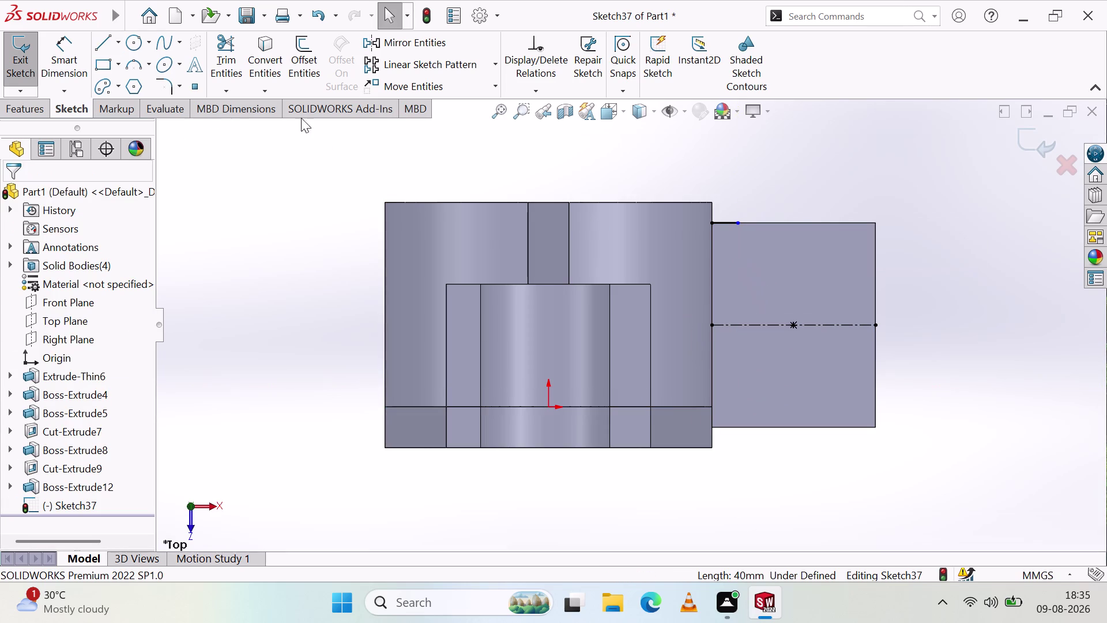
Draw a vertical Midpoint Line centred on the horizontal centreline with 20 mm half-length.
click(107, 39)
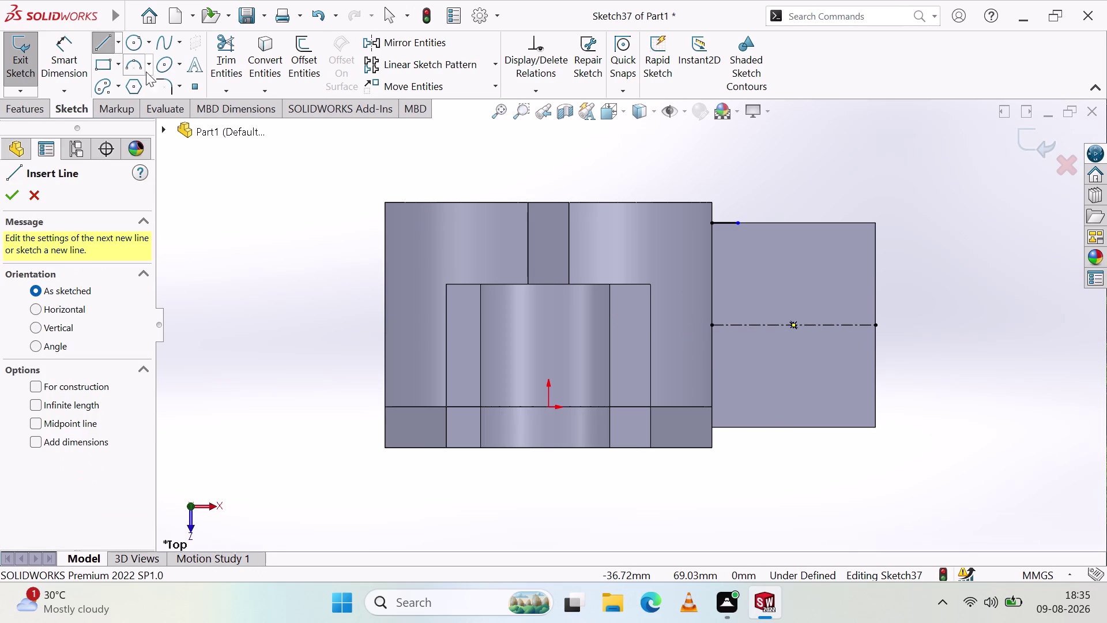
click(118, 46)
click(145, 103)
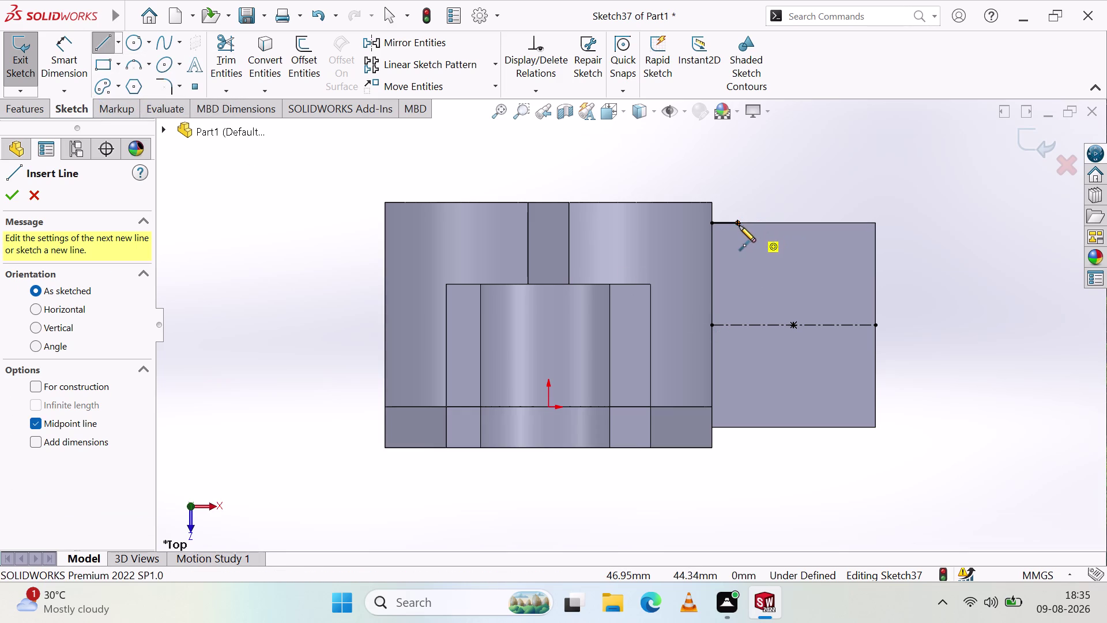
click(738, 325)
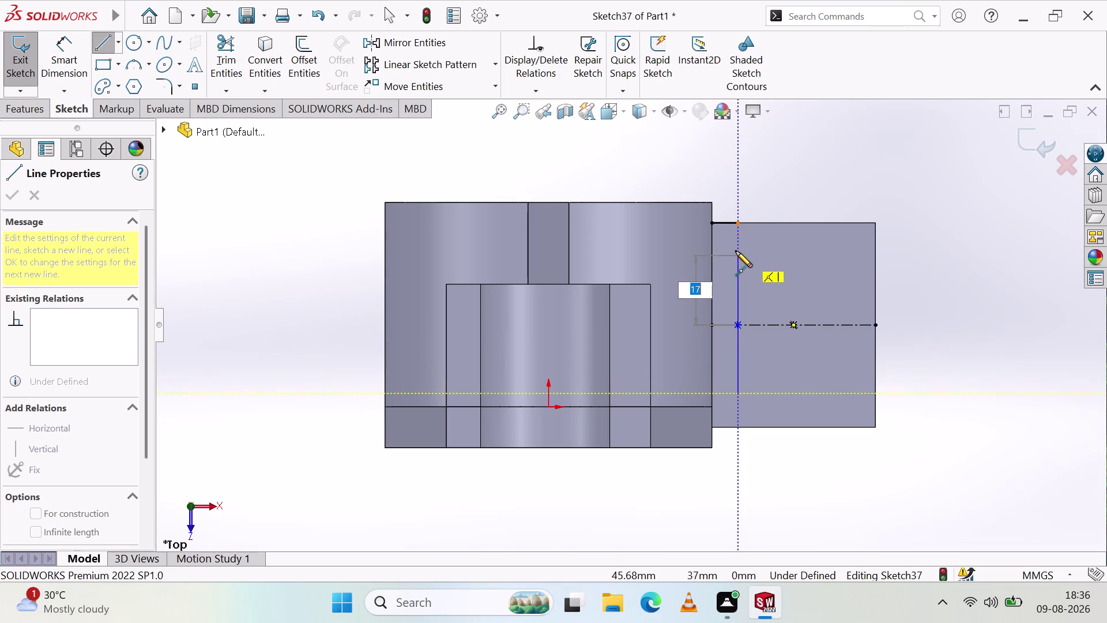
key(2)
key(0)
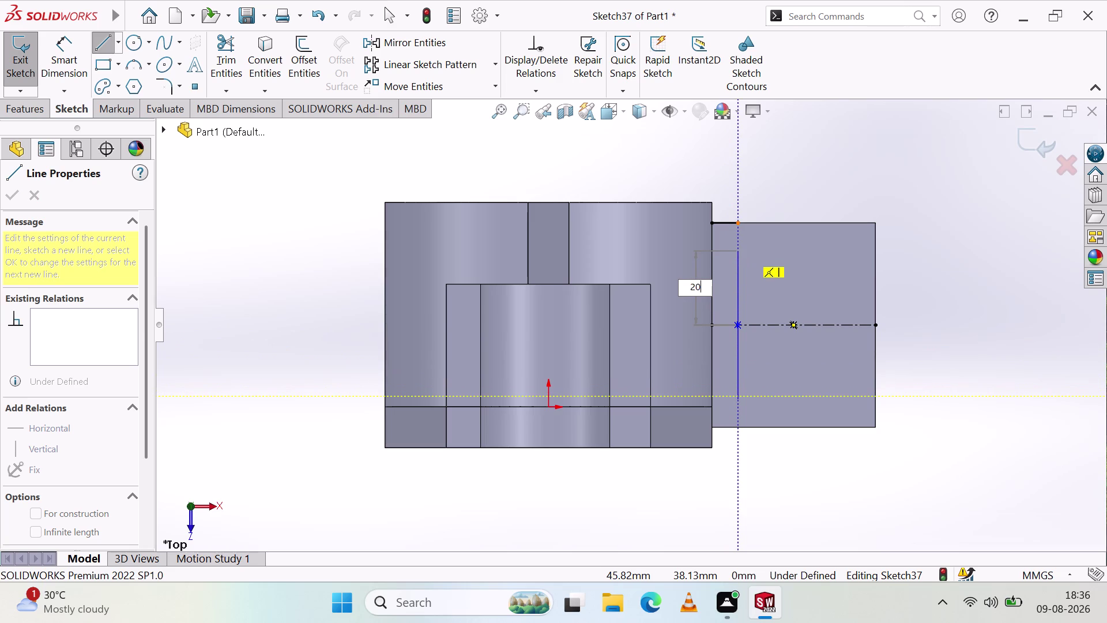
key(Return)
key(Escape)
key(Escape)
key(Escape)
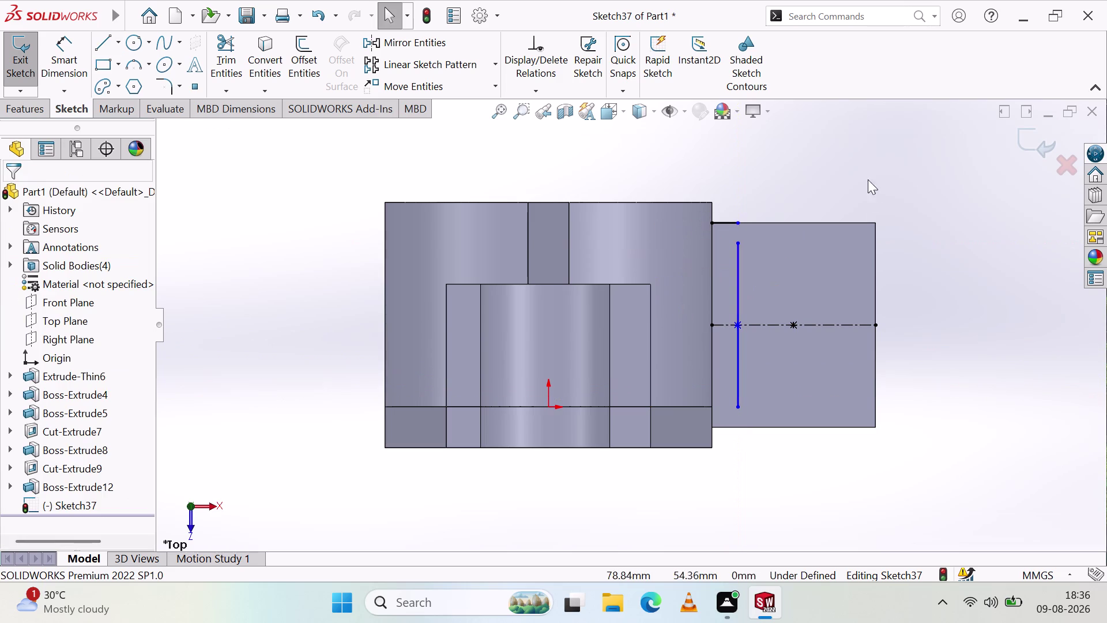
key(Escape)
key(Escape)
key(Escape)
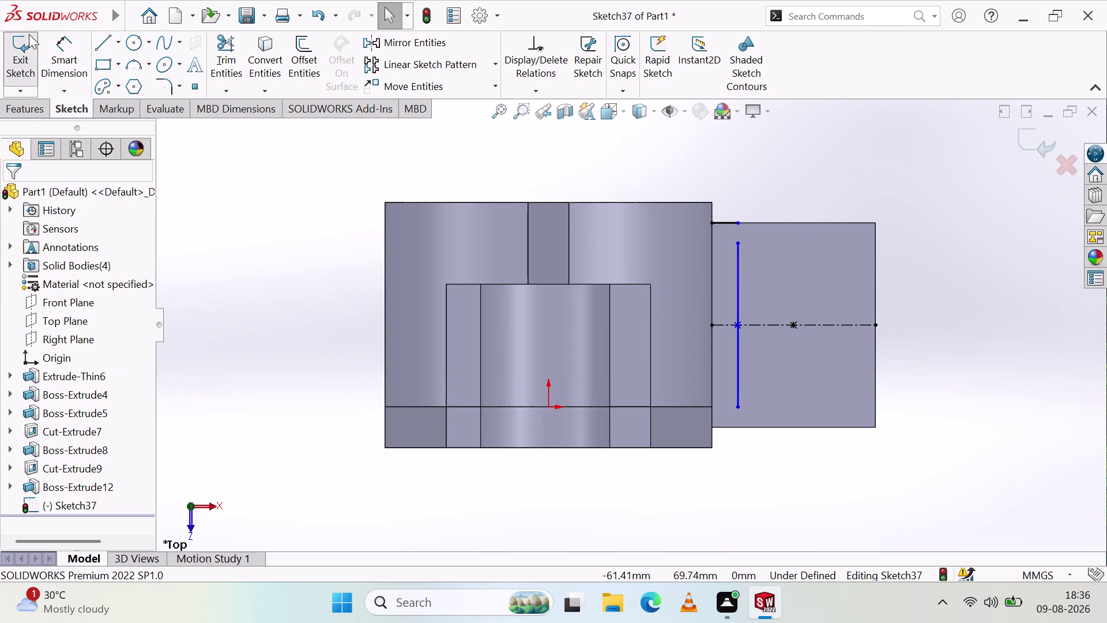
Sketch a 3 Point Arc from the body's top corner to the vertical line's top.
click(139, 64)
click(713, 224)
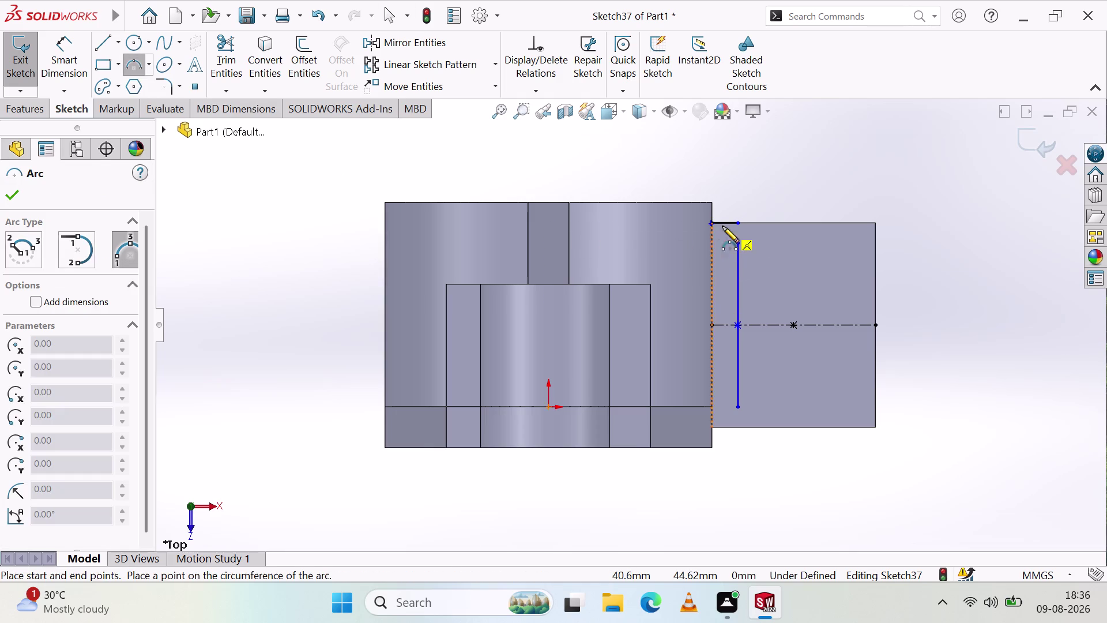
click(738, 243)
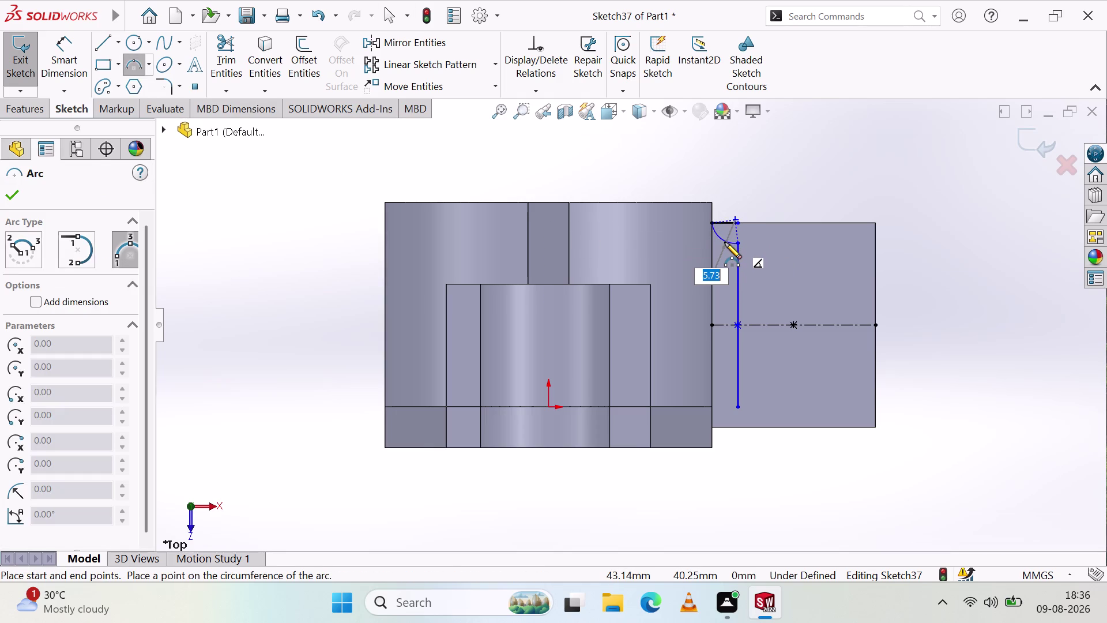
key(5)
key(Return)
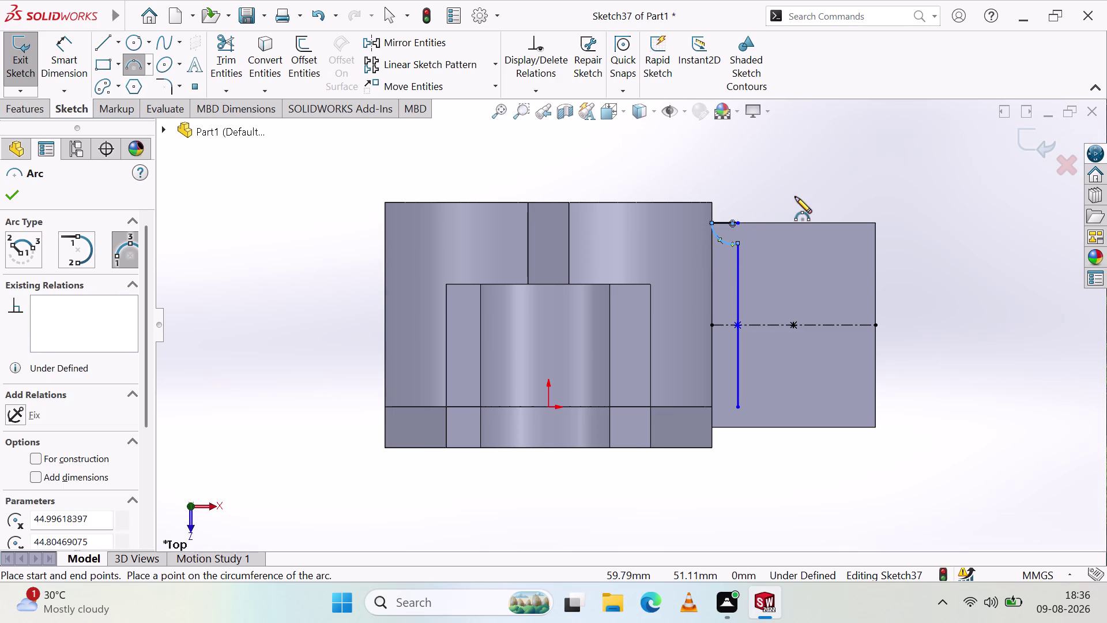
key(Escape)
key(Escape)
Delete the short line along the lug's top edge.
click(724, 220)
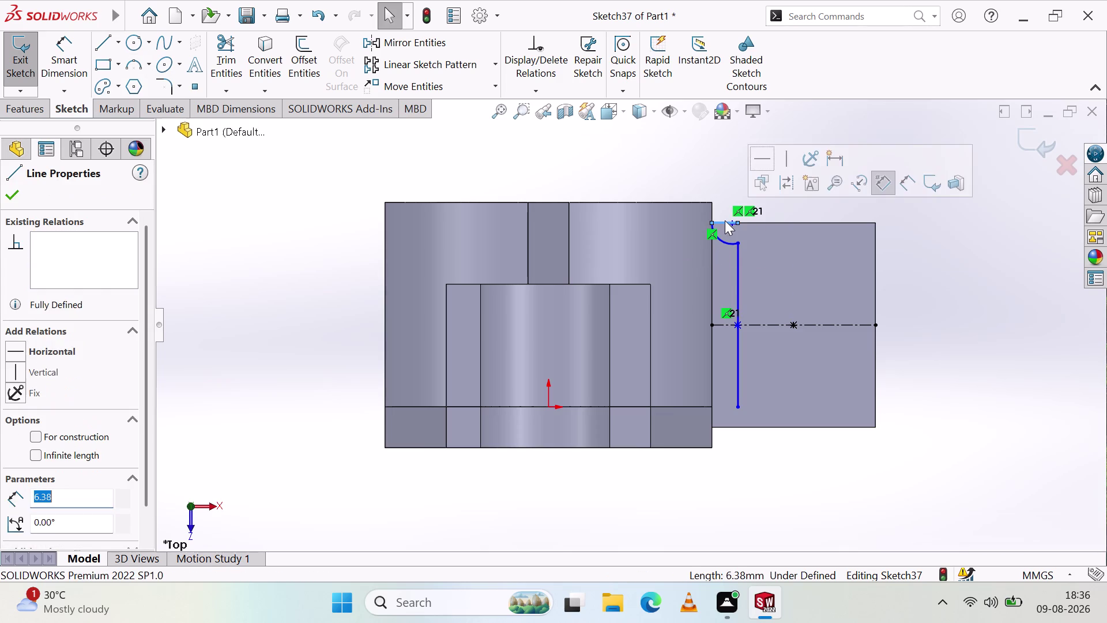
key(Delete)
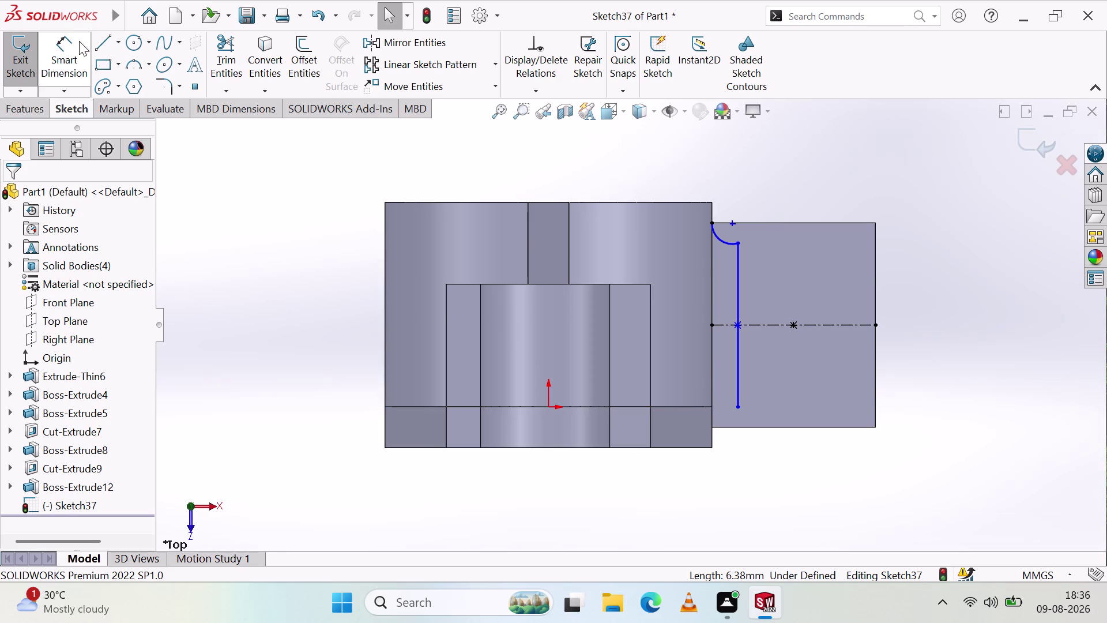
click(131, 60)
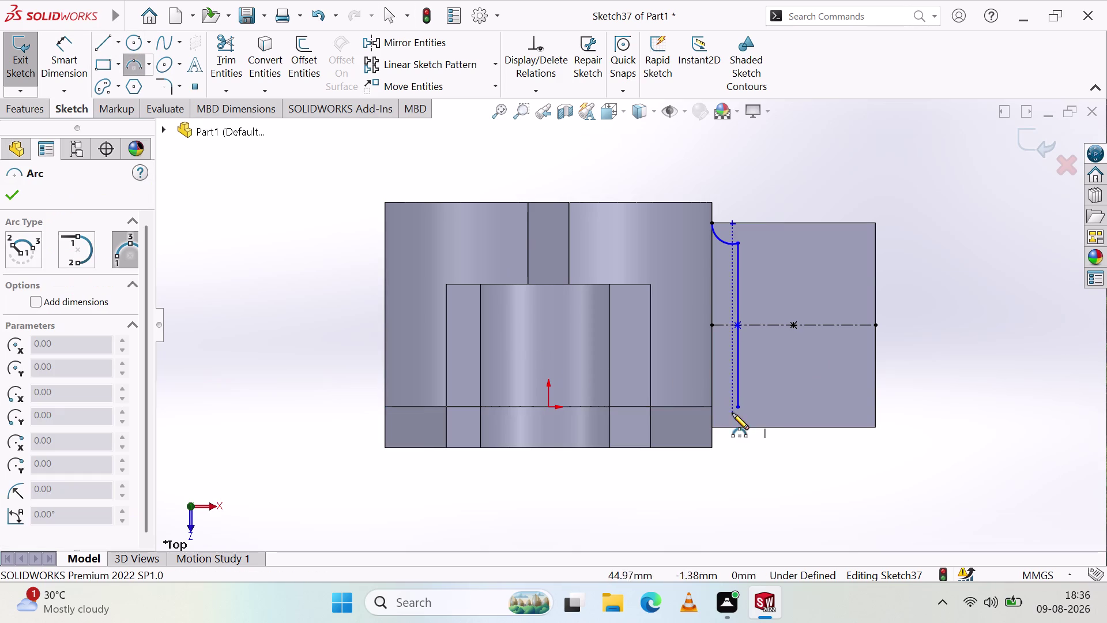
Sketch a lower 3 Point Arc at the bottom corner with radius 5.
click(712, 428)
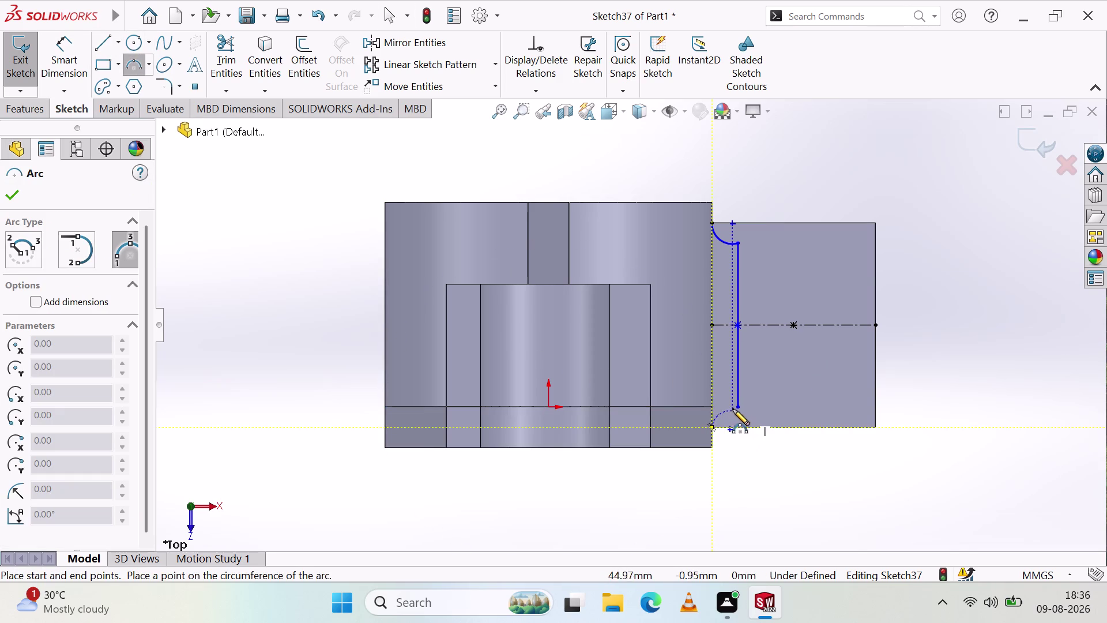
click(737, 406)
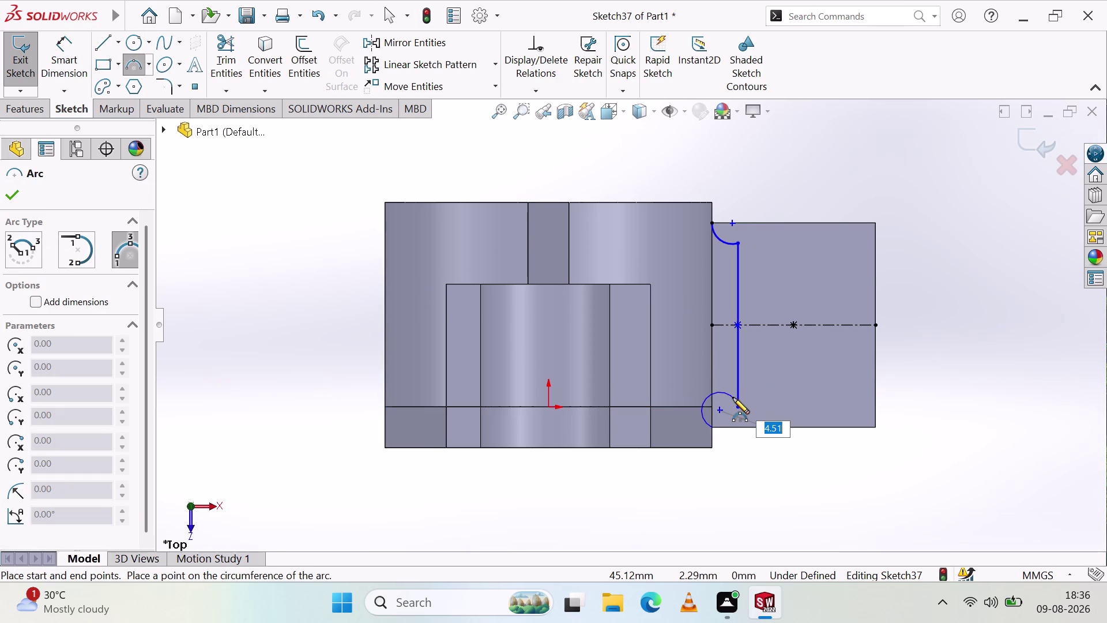
key(5)
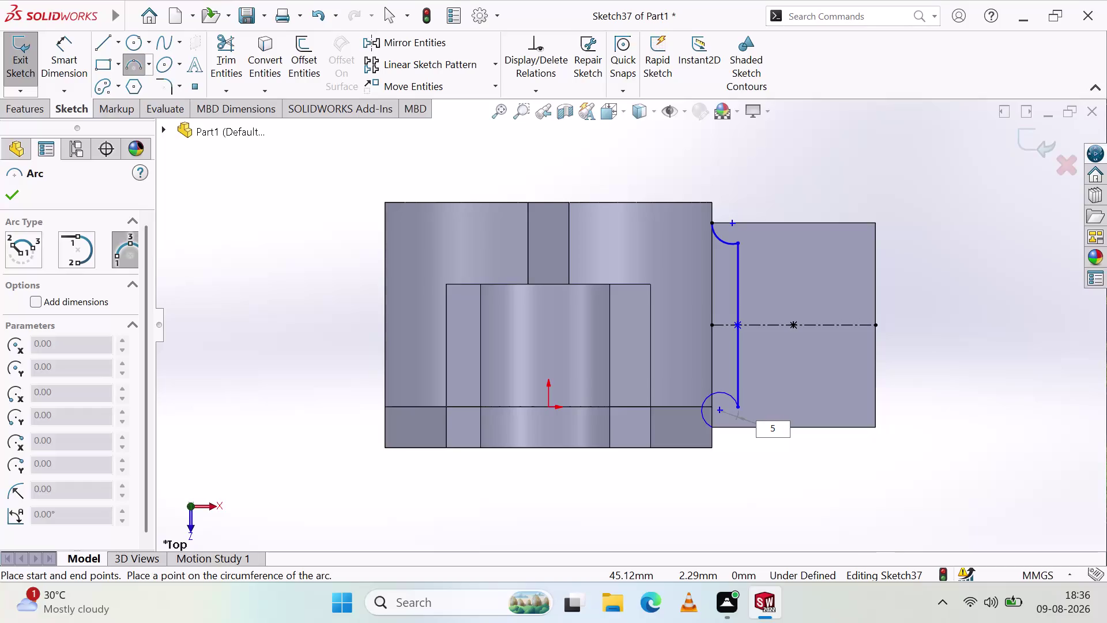
key(Return)
key(Escape)
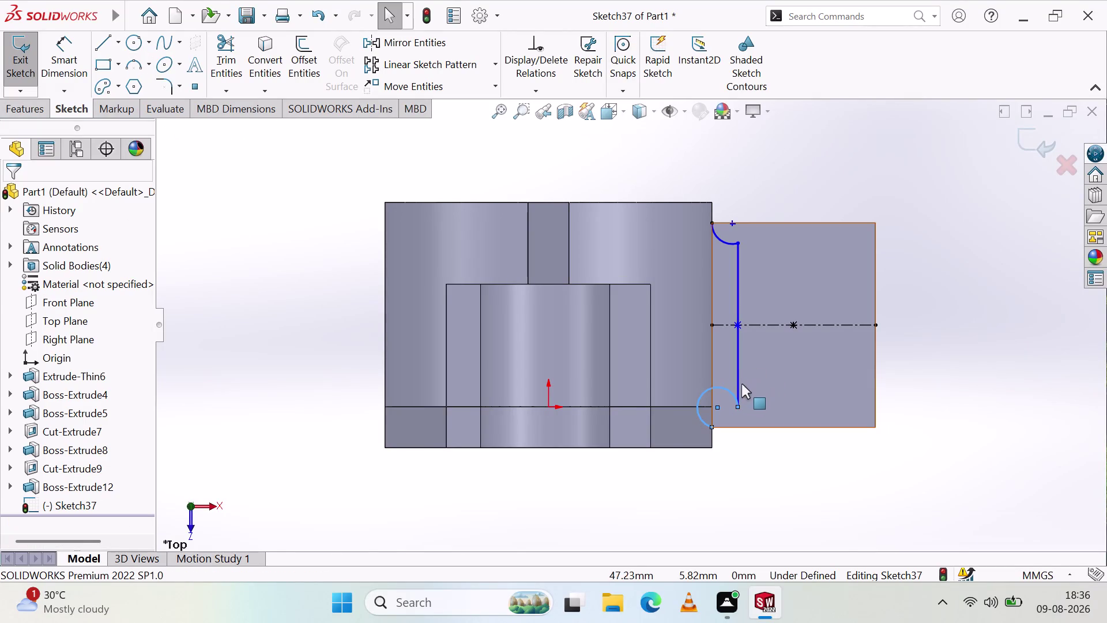
Delete the lower and upper corner arcs.
click(729, 392)
key(Delete)
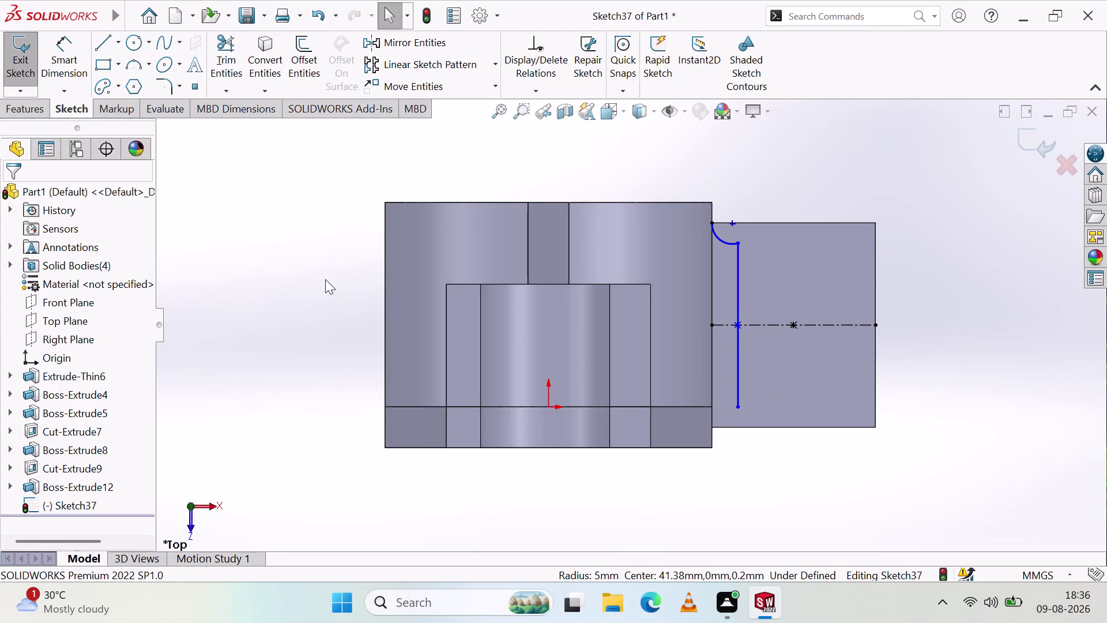
click(727, 243)
key(Delete)
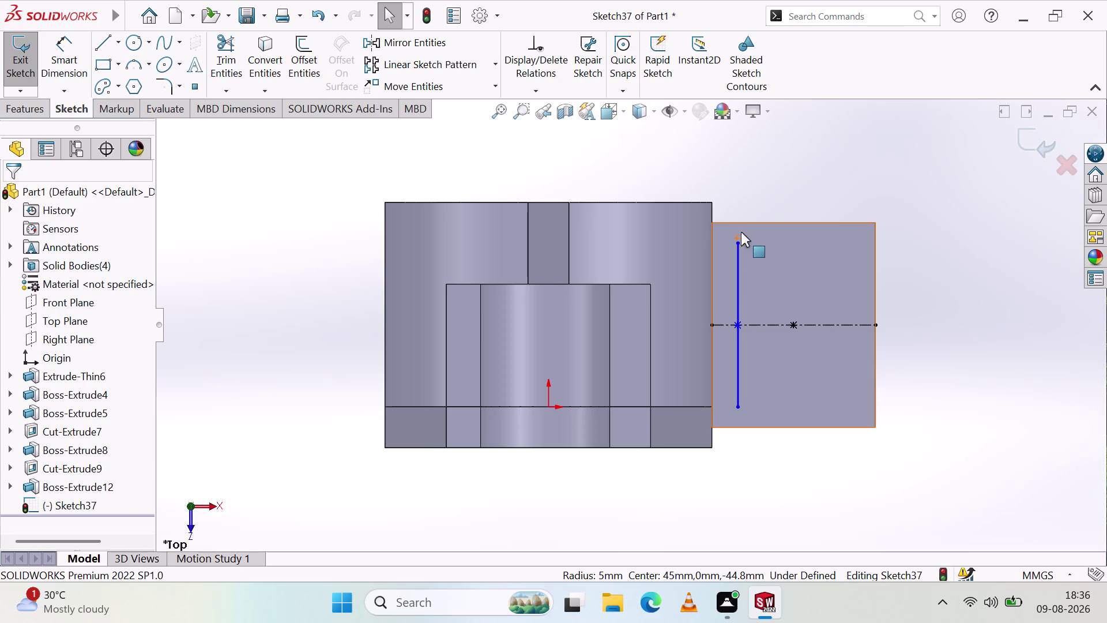
click(137, 59)
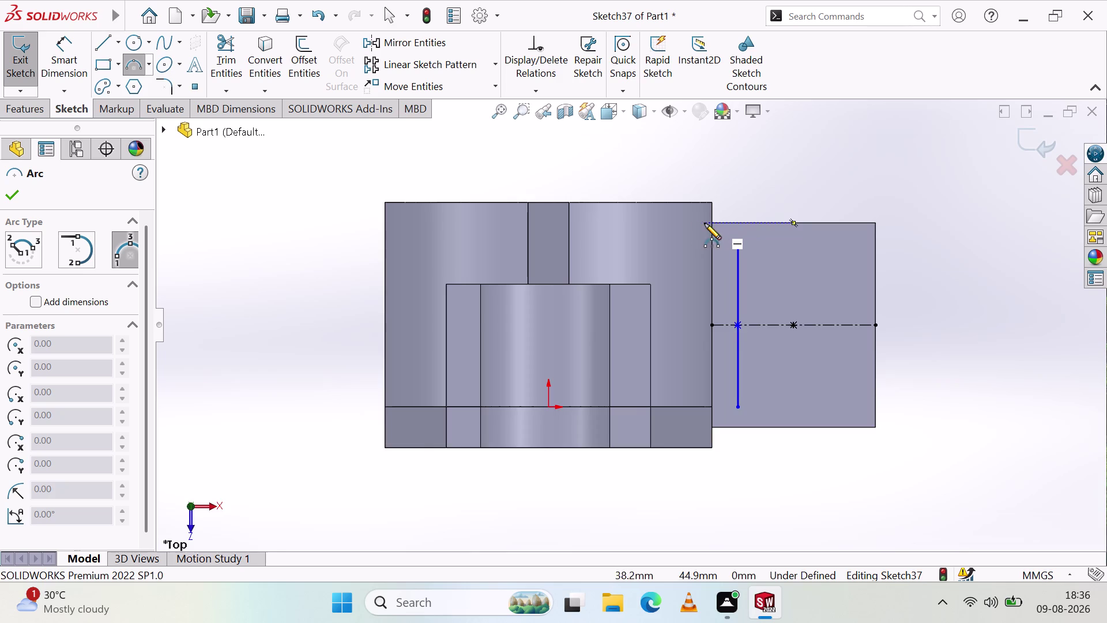
Redraw a roughly 5.7 mm radius arc from the body's top corner to the vertical line's top.
scroll(down, 3)
click(704, 241)
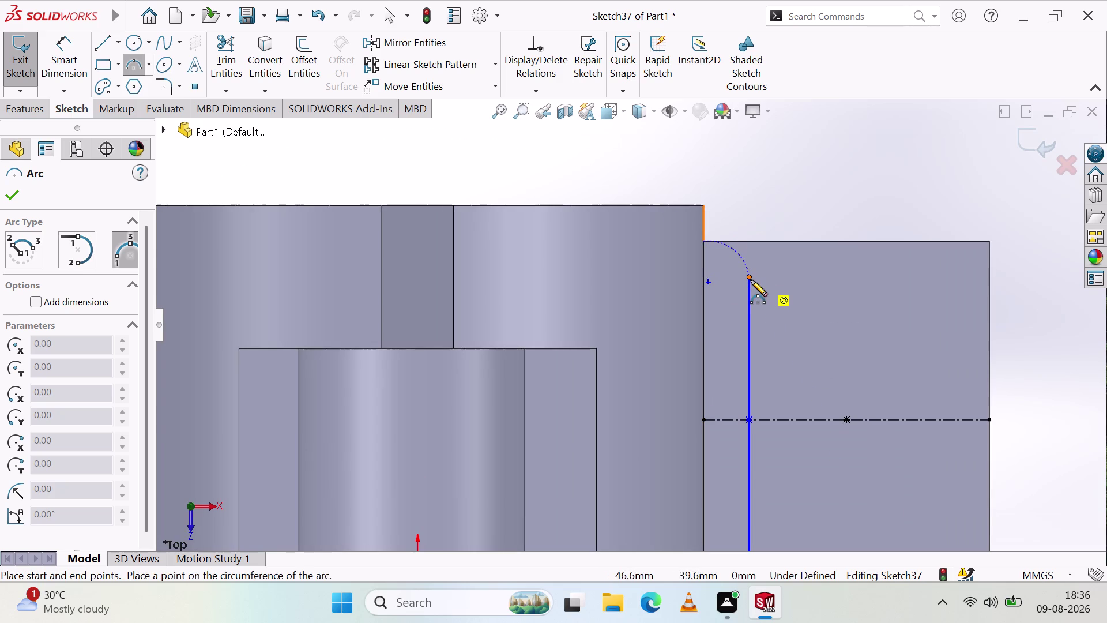
click(750, 276)
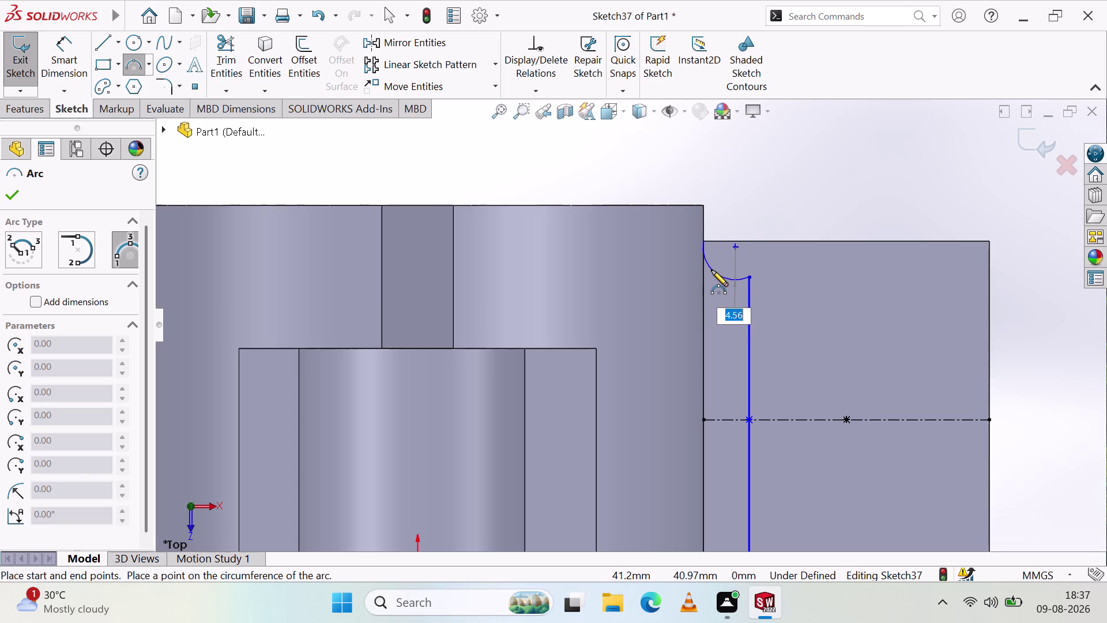
click(714, 261)
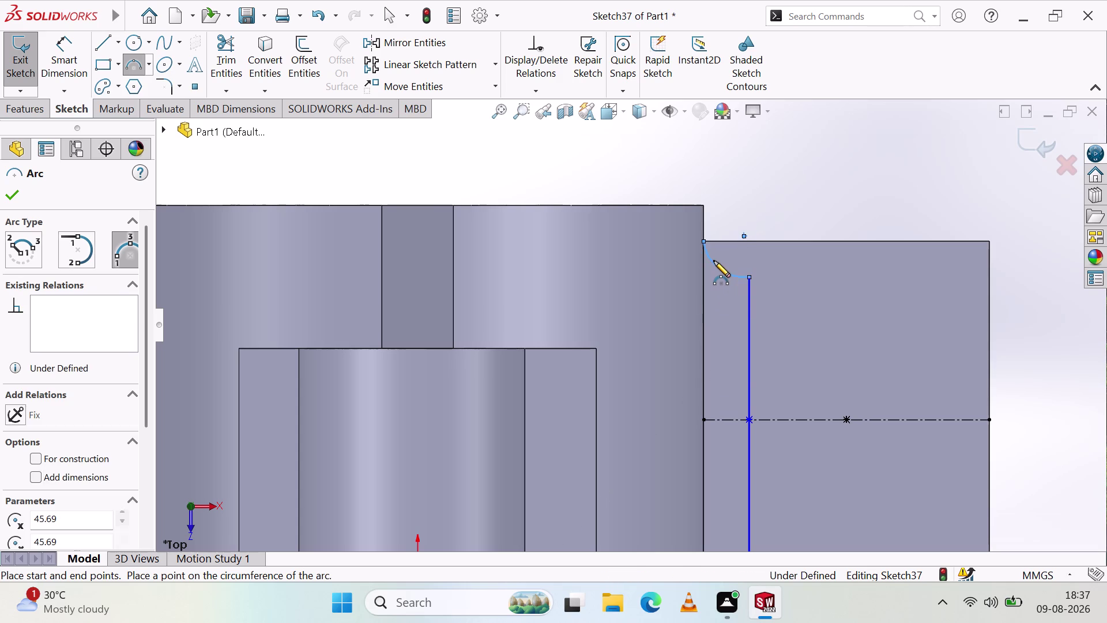
key(Escape)
key(Escape)
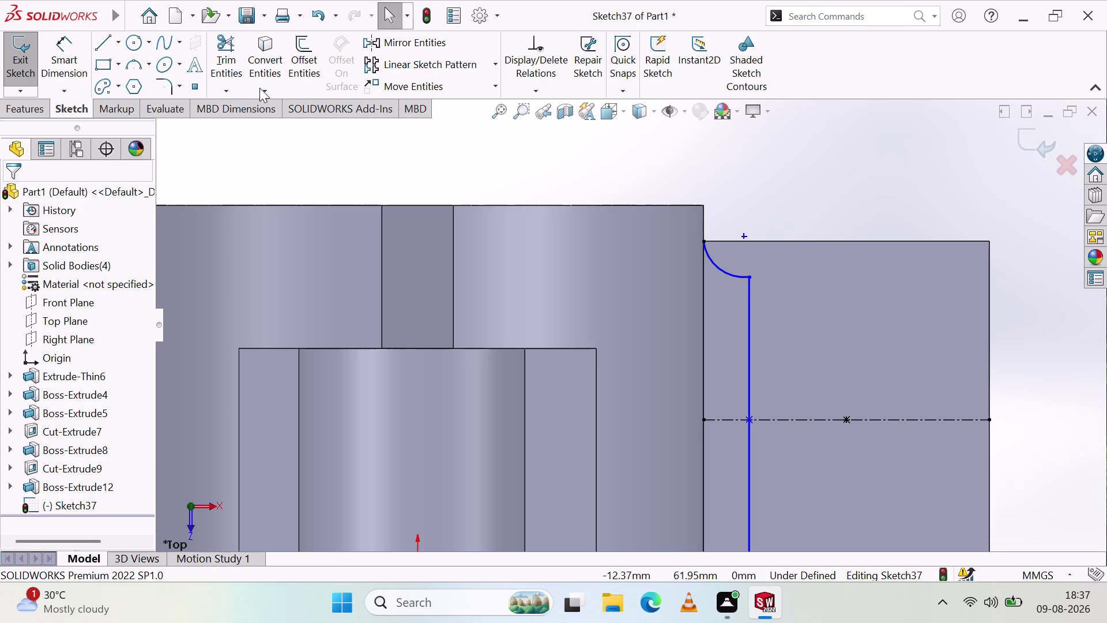
click(74, 52)
click(728, 274)
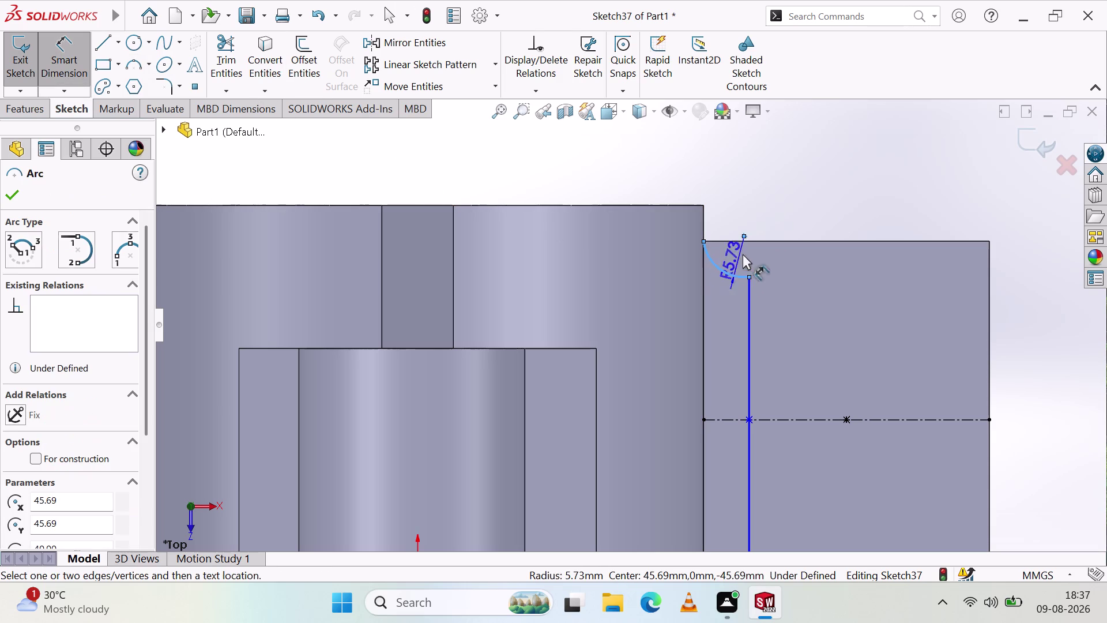
Dimension the top corner arc with a 5 mm radius.
click(767, 213)
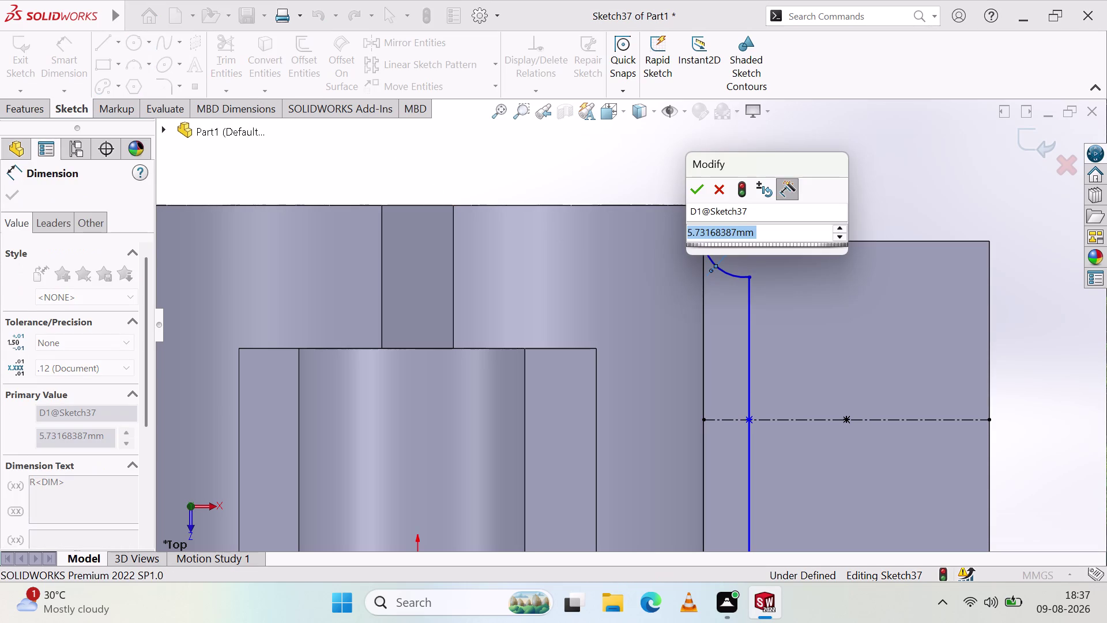
key(5)
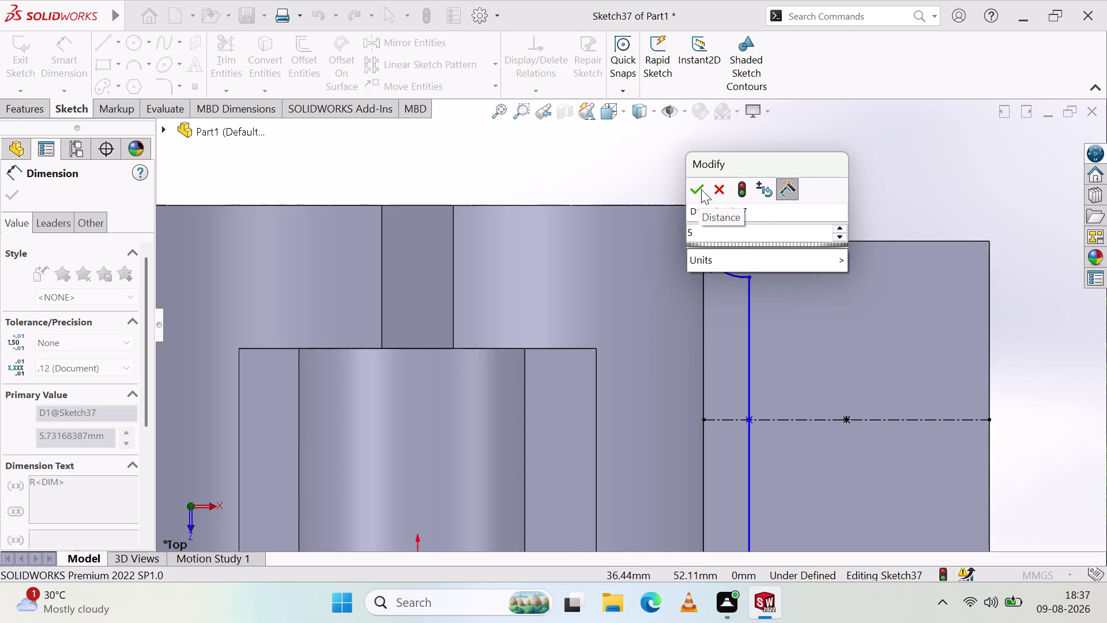
click(701, 189)
click(806, 194)
scroll(down, 3)
scroll(up, 3)
scroll(down, 3)
scroll(up, 3)
scroll(down, 3)
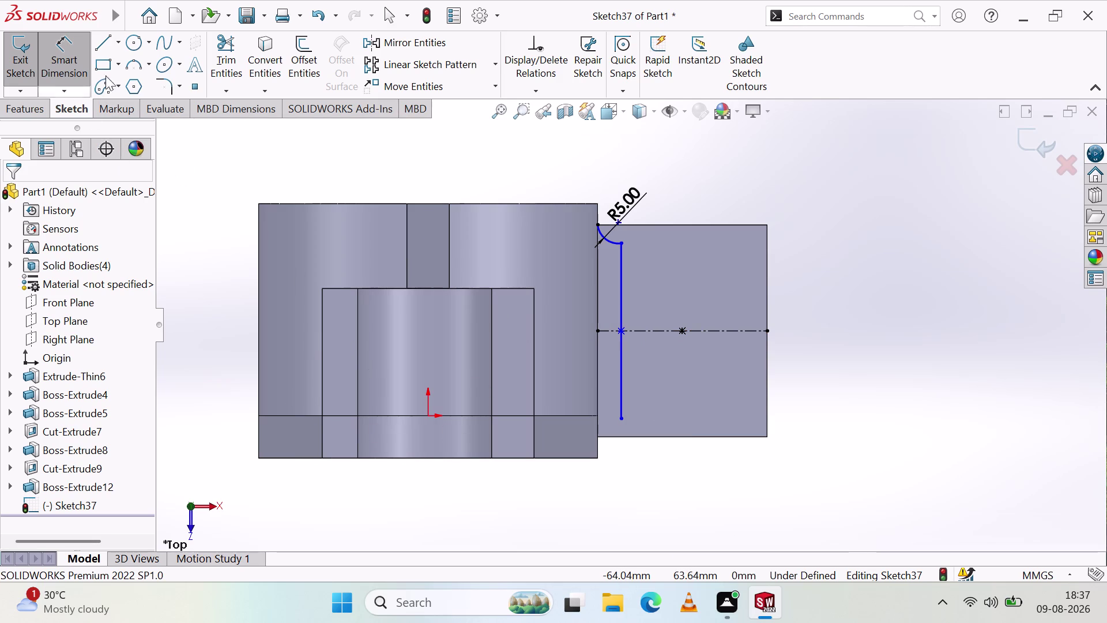
click(140, 64)
scroll(down, 3)
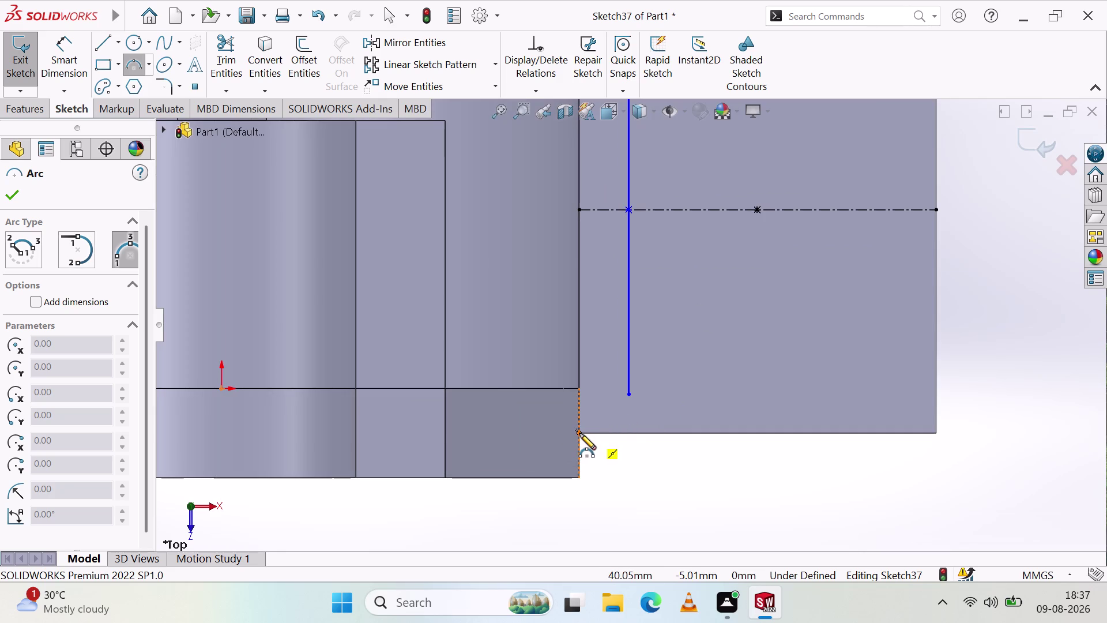
Sketch a small matching arc at the lug's bottom corner.
click(579, 433)
click(628, 392)
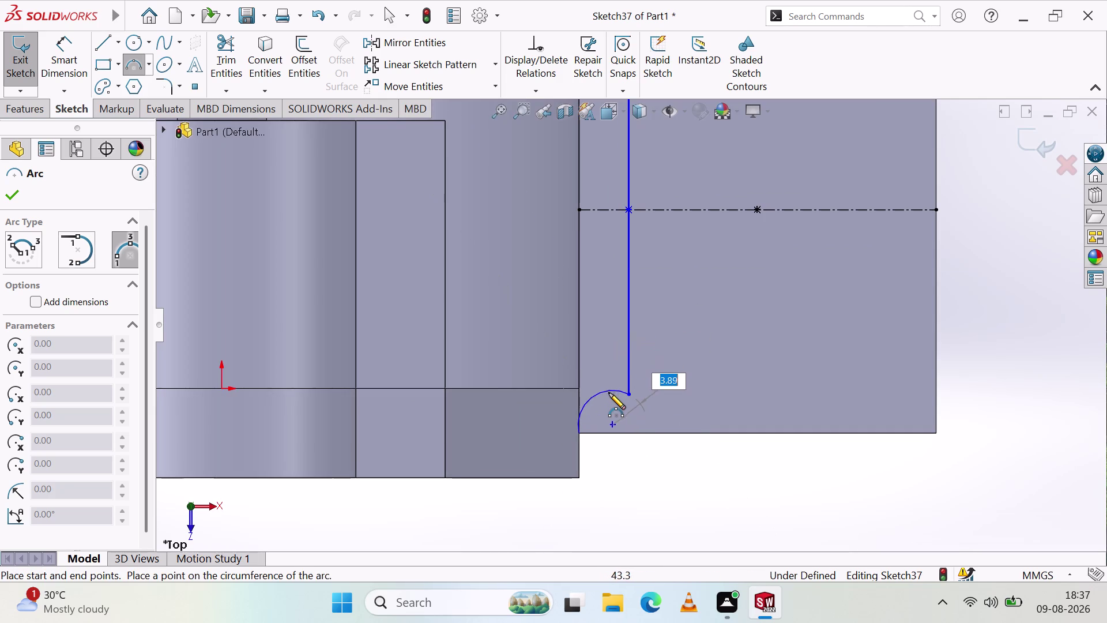
click(607, 394)
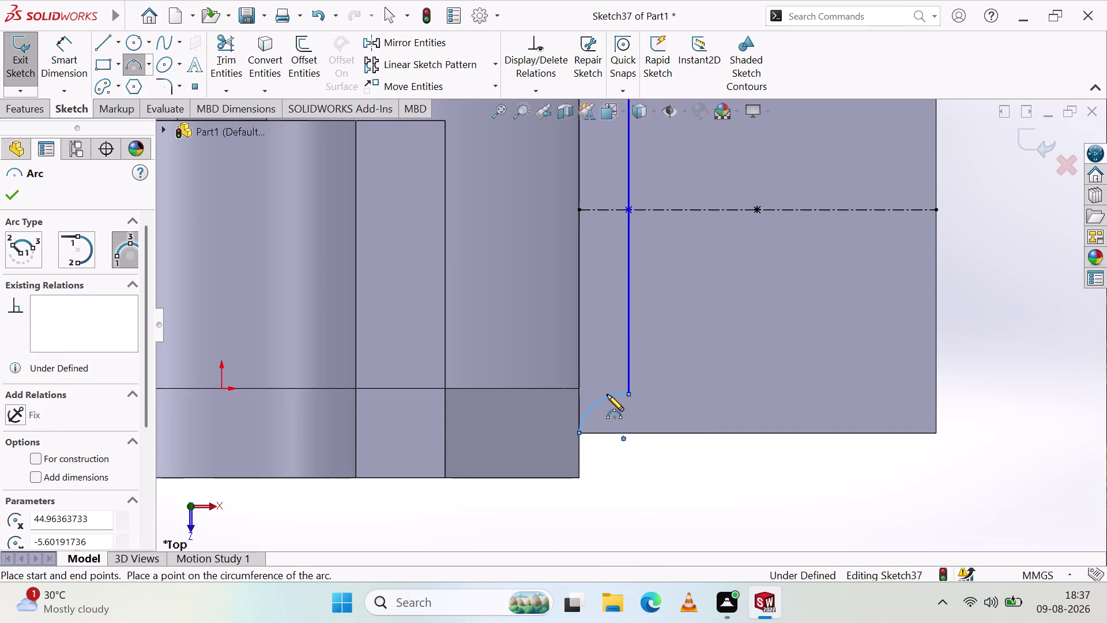
key(Escape)
key(Escape)
key(Escape)
scroll(up, 3)
scroll(up, 3)
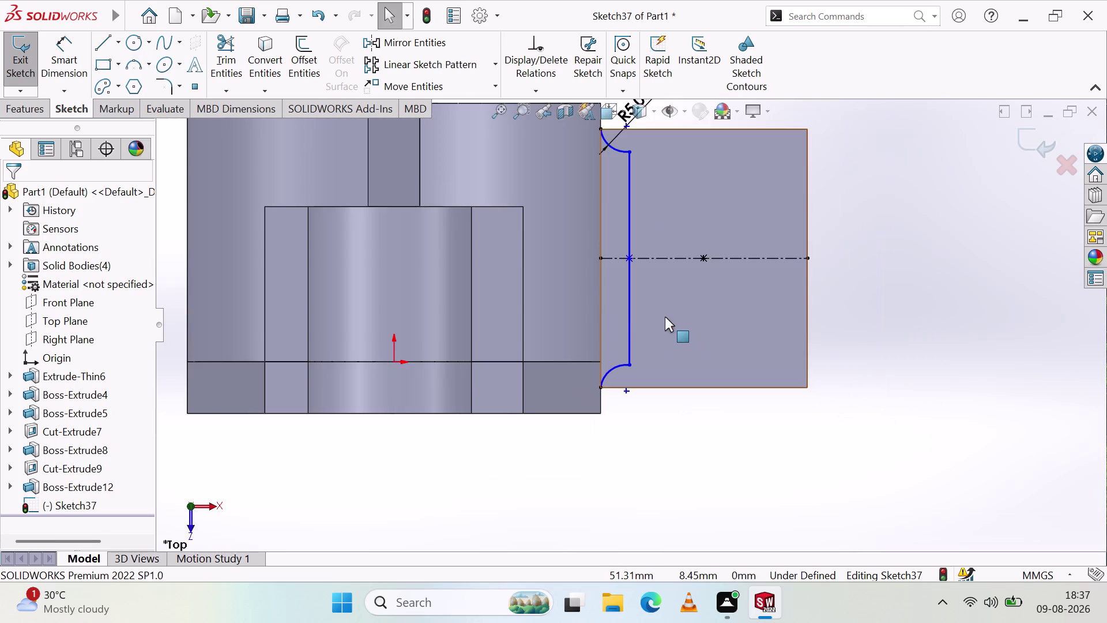
scroll(down, 3)
scroll(up, 3)
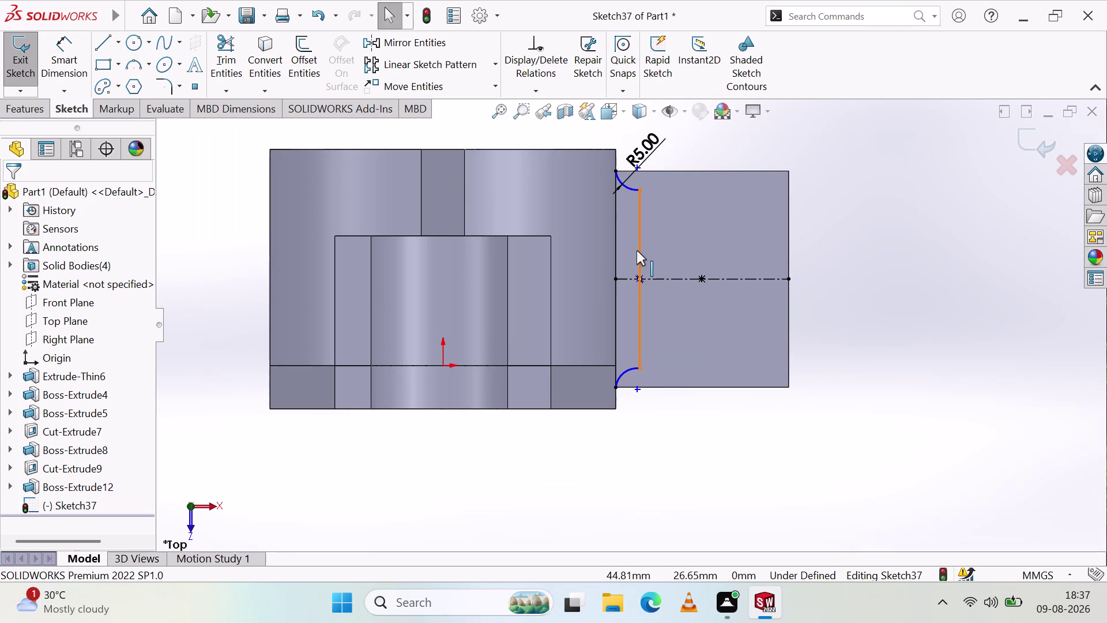
Delete the vertical line between the two corner arcs.
click(640, 211)
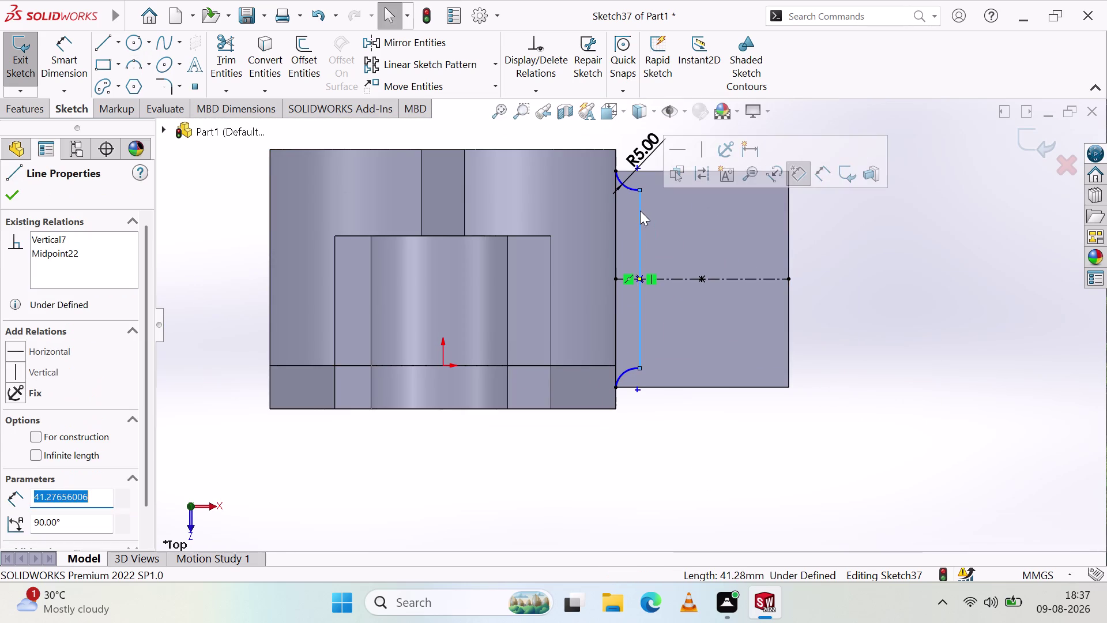
key(Delete)
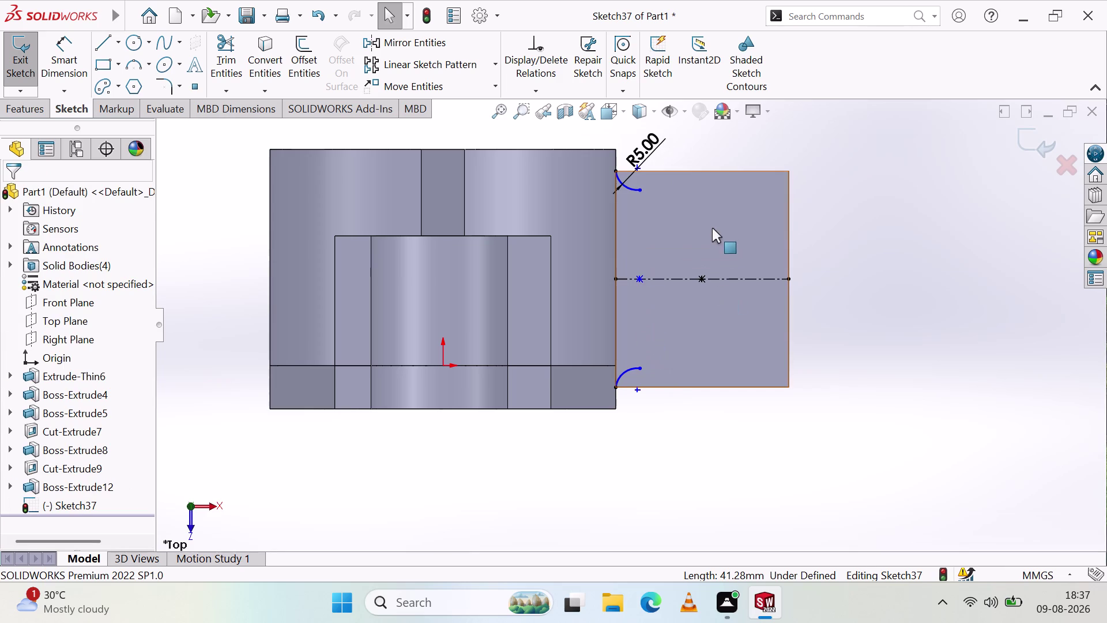
click(104, 43)
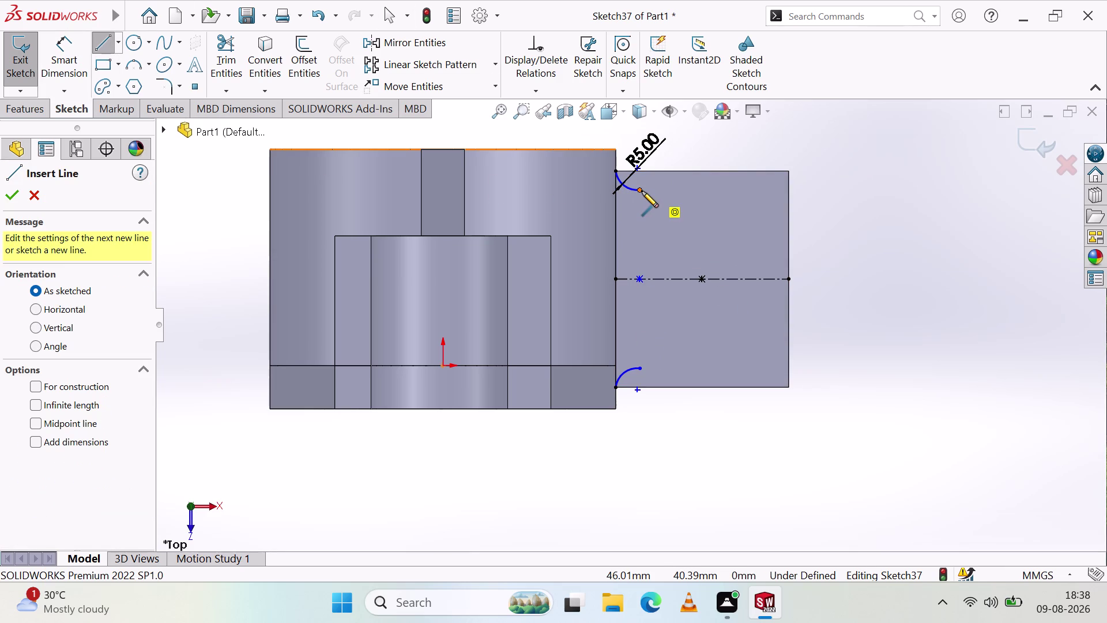
Cancel a dimension on the bottom arc and delete the top arc's R5 dimension.
key(Escape)
key(Escape)
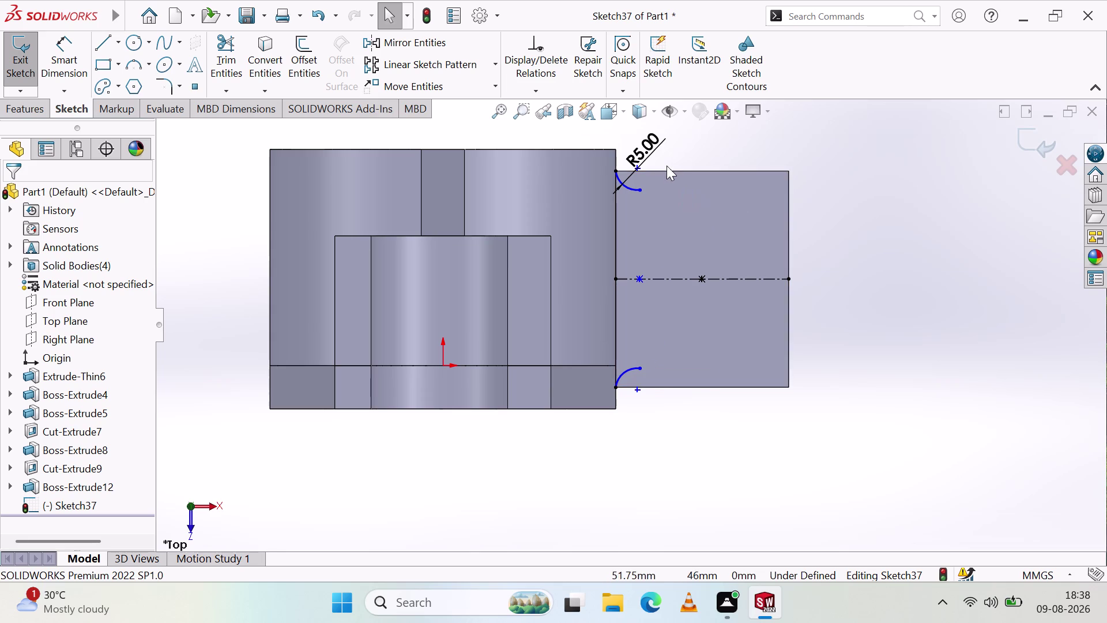
click(51, 53)
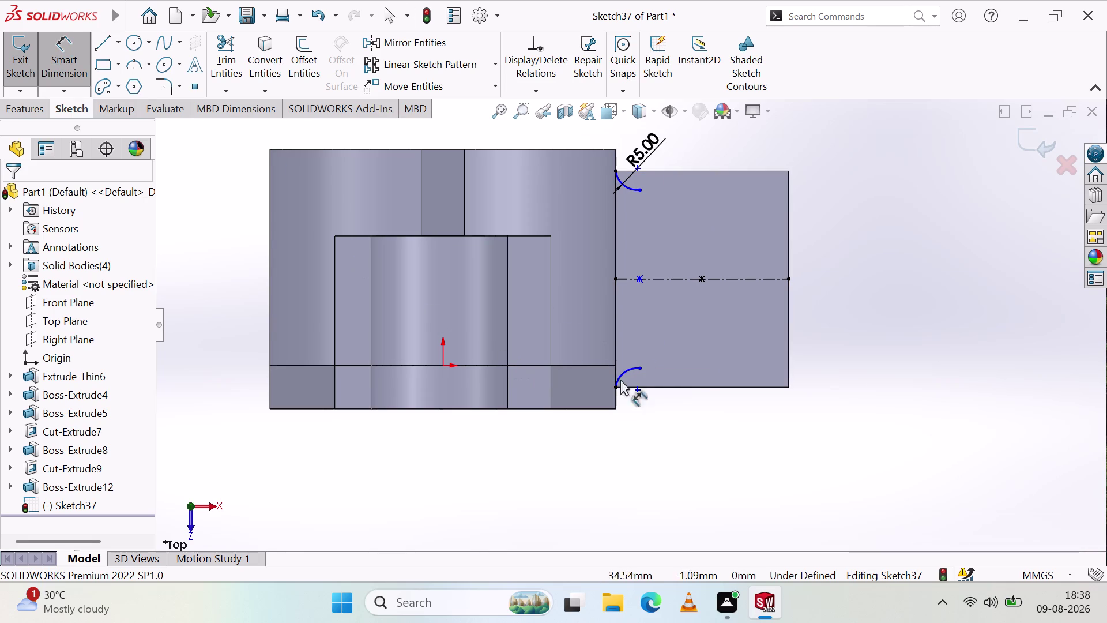
click(622, 372)
key(grave)
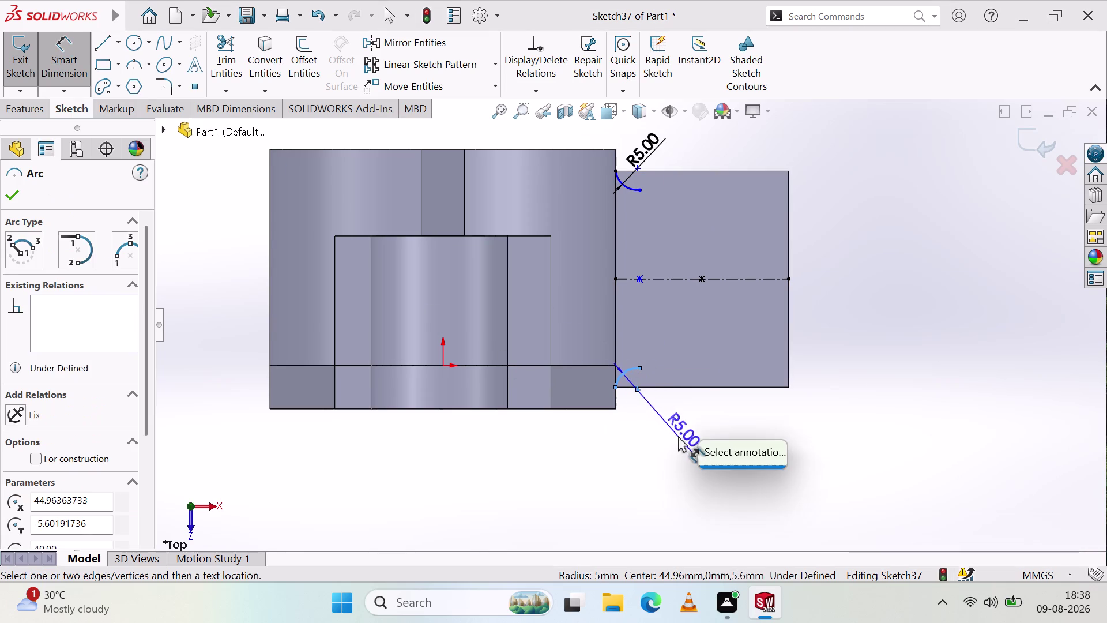
key(Escape)
key(Escape)
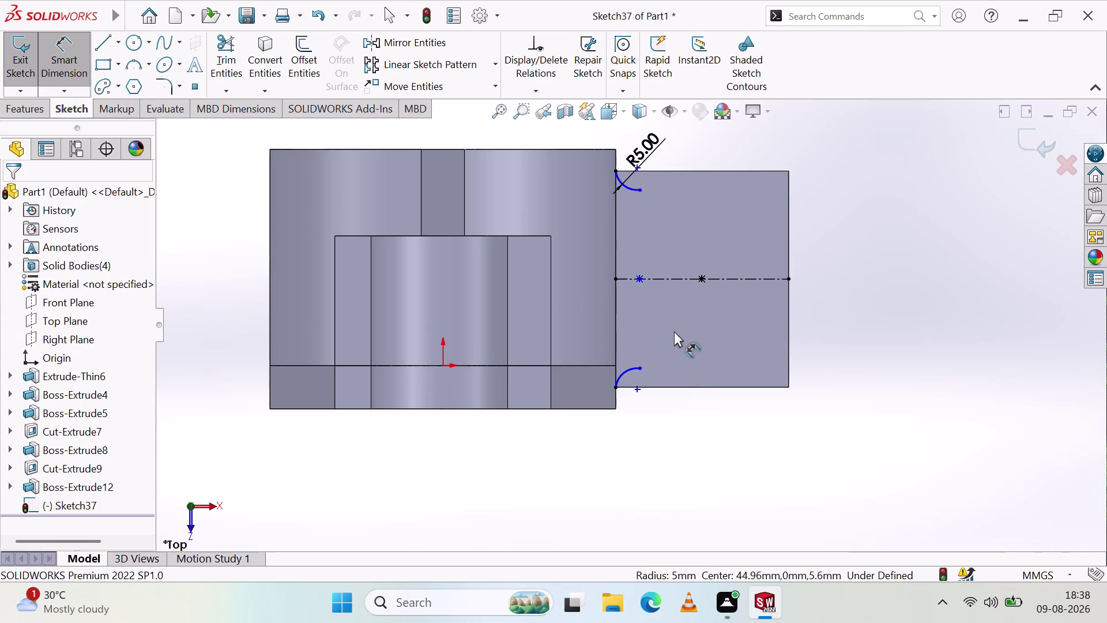
key(Escape)
click(637, 147)
key(Delete)
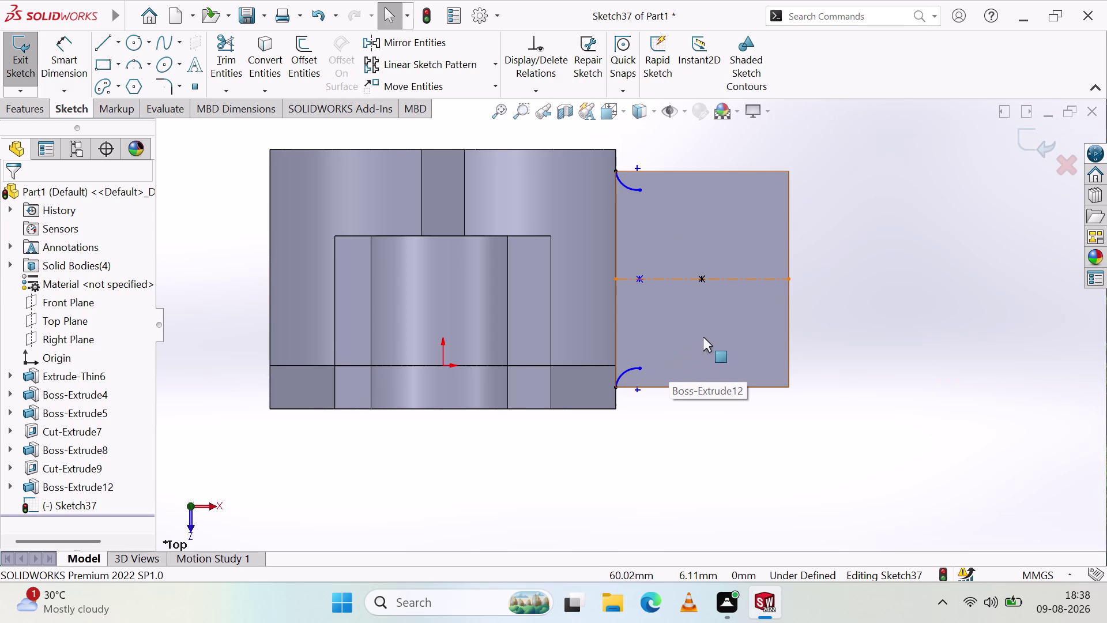
Start a line from the top arc's end and discard the diagonal trial line.
click(107, 41)
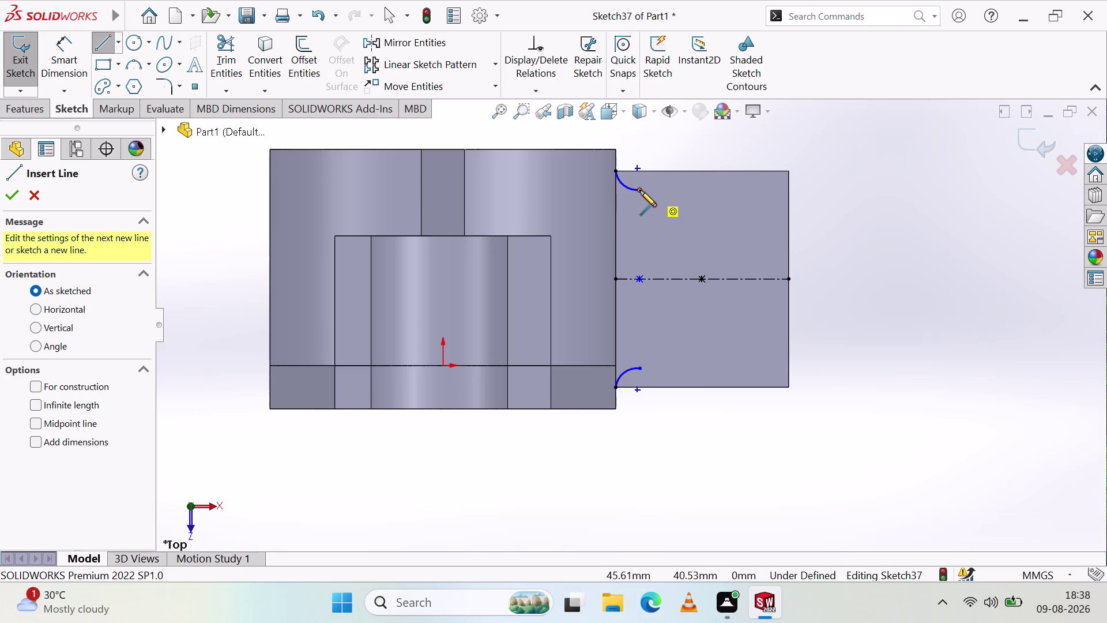
click(640, 191)
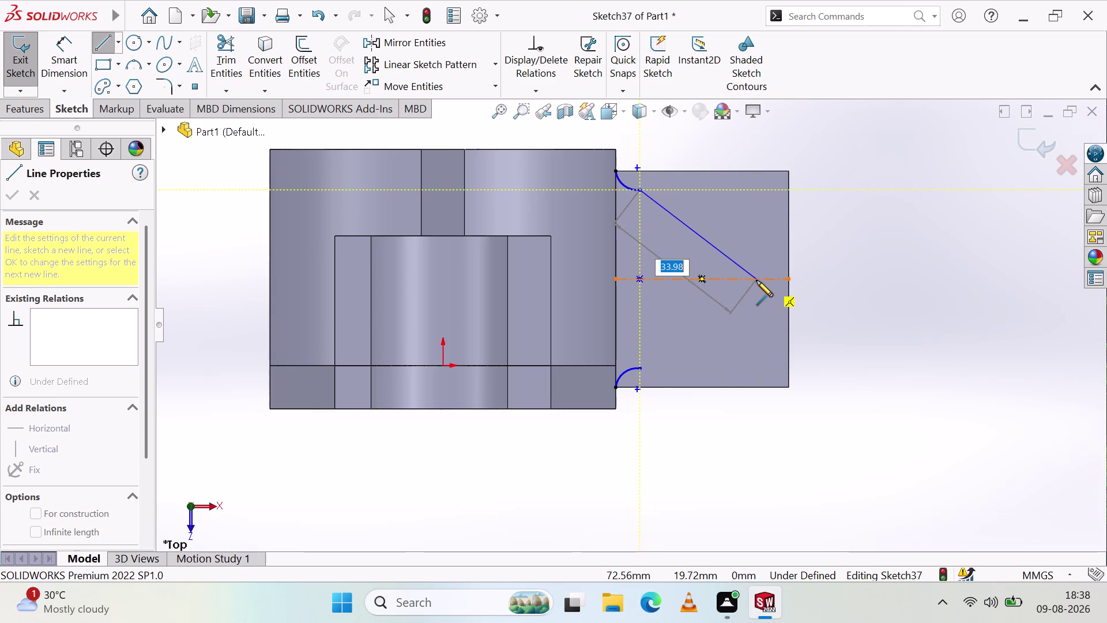
key(Escape)
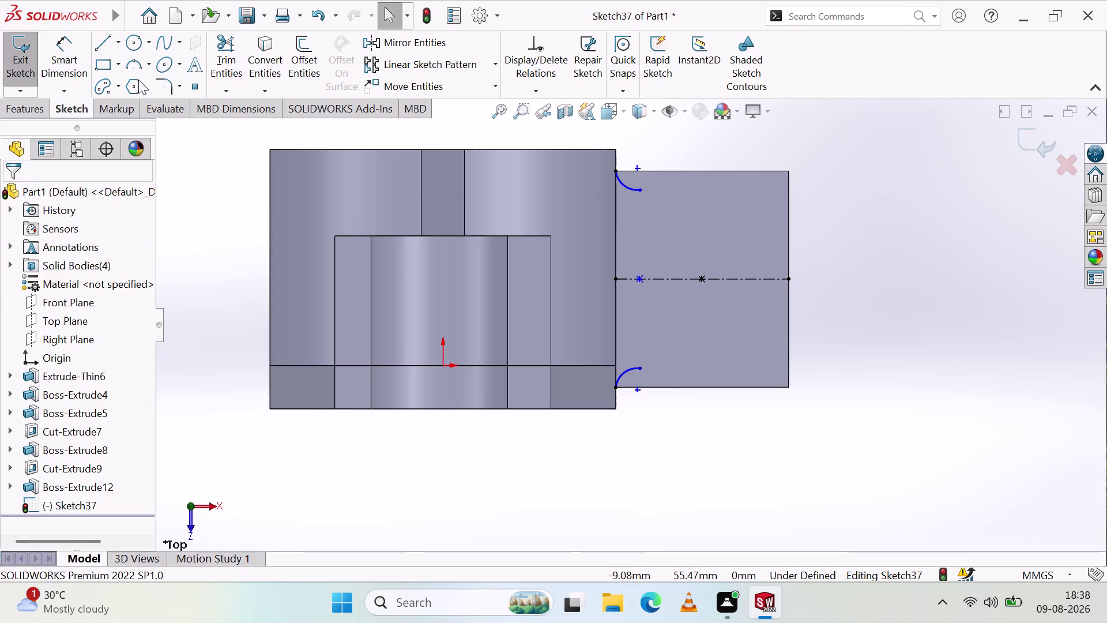
click(137, 62)
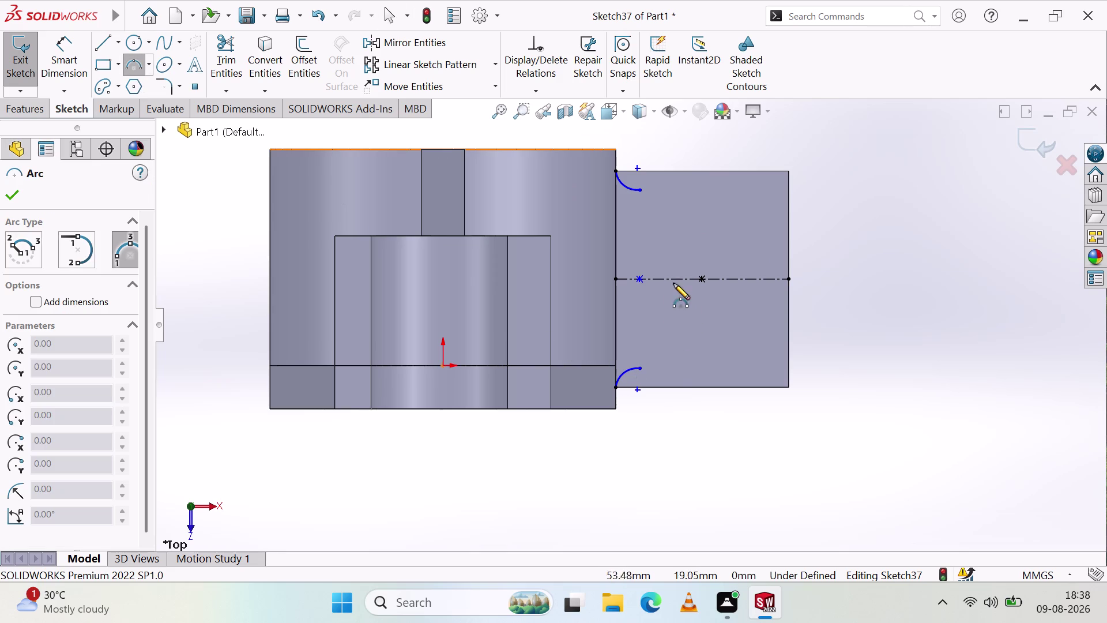
Join the top and bottom corner arcs' endpoints with a 20 mm three-point arc for the rounded end.
click(641, 369)
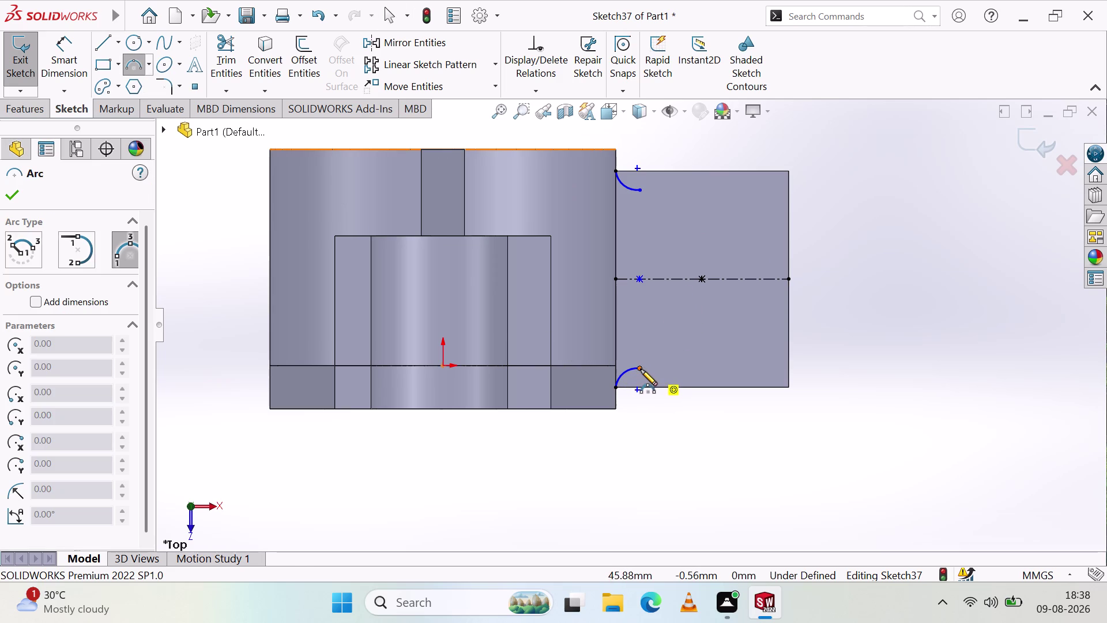
click(641, 192)
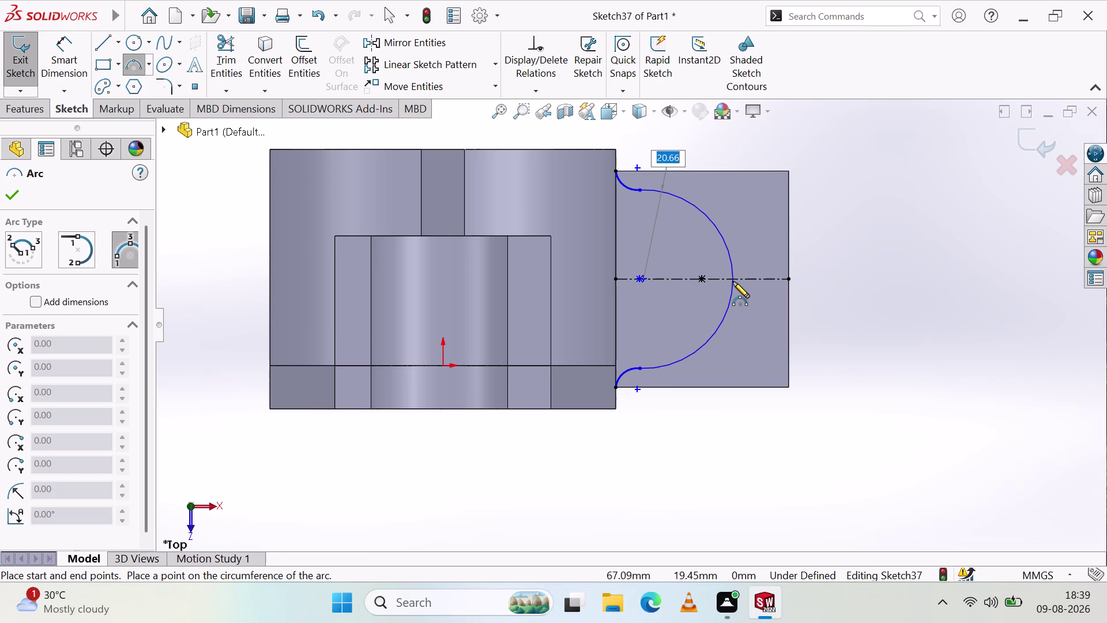
text(20)
key(Return)
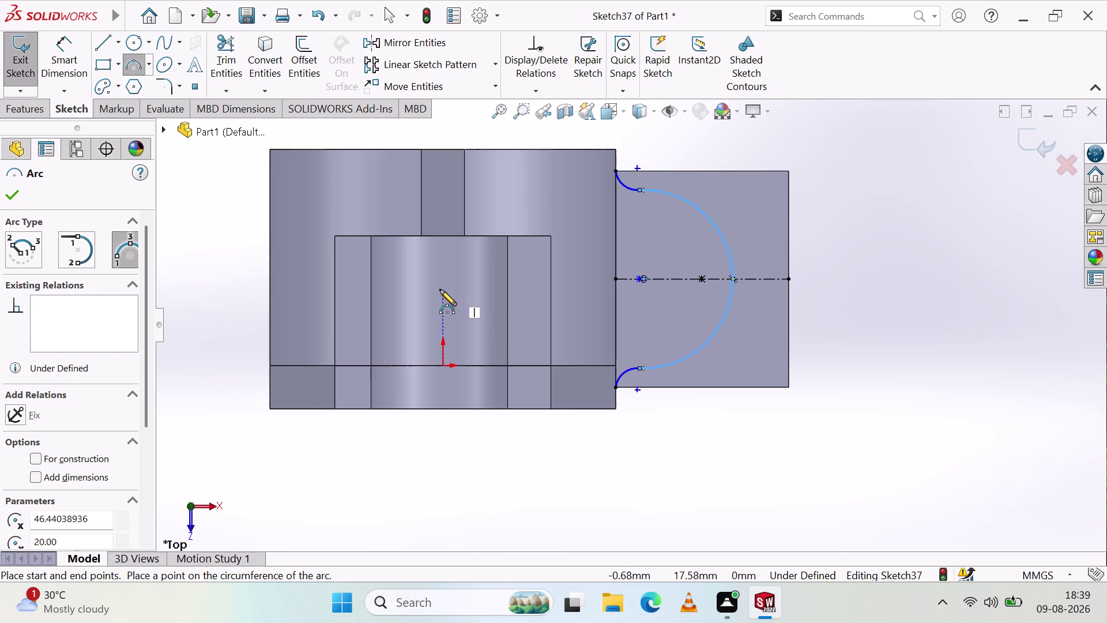
key(Escape)
key(Escape)
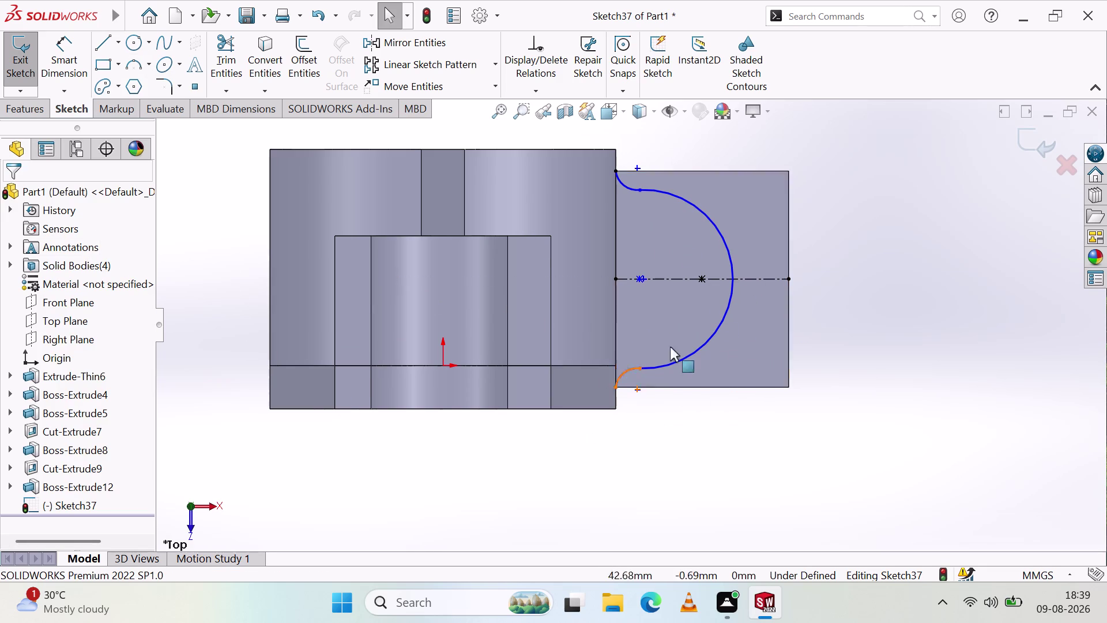
click(129, 44)
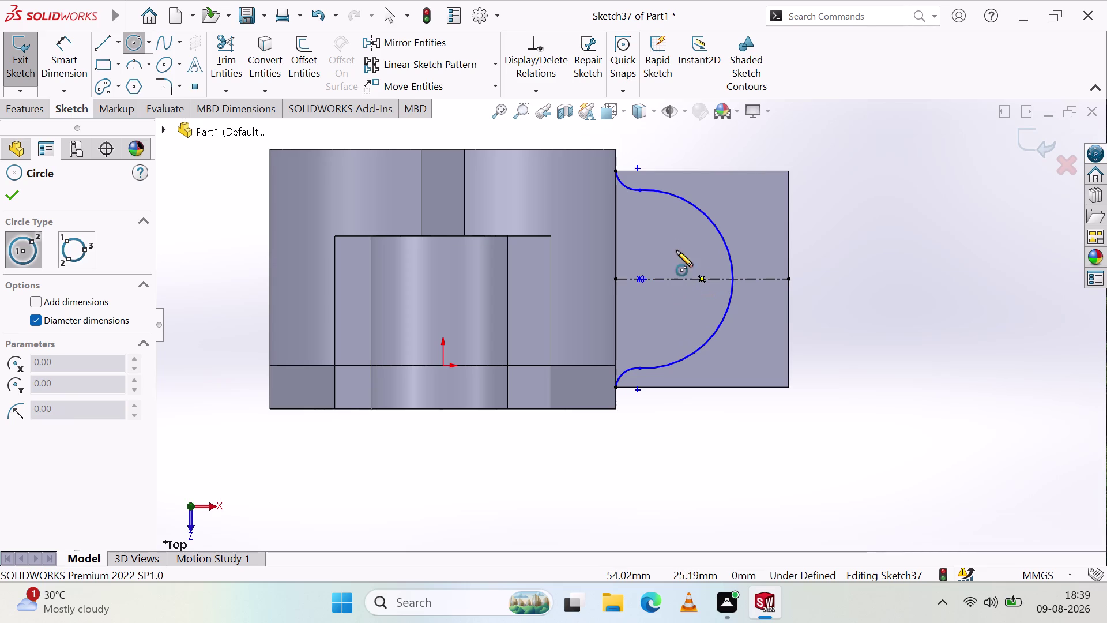
Sketch a line along the lug's top edge, discarding a stray diagonal line first.
key(Escape)
key(Escape)
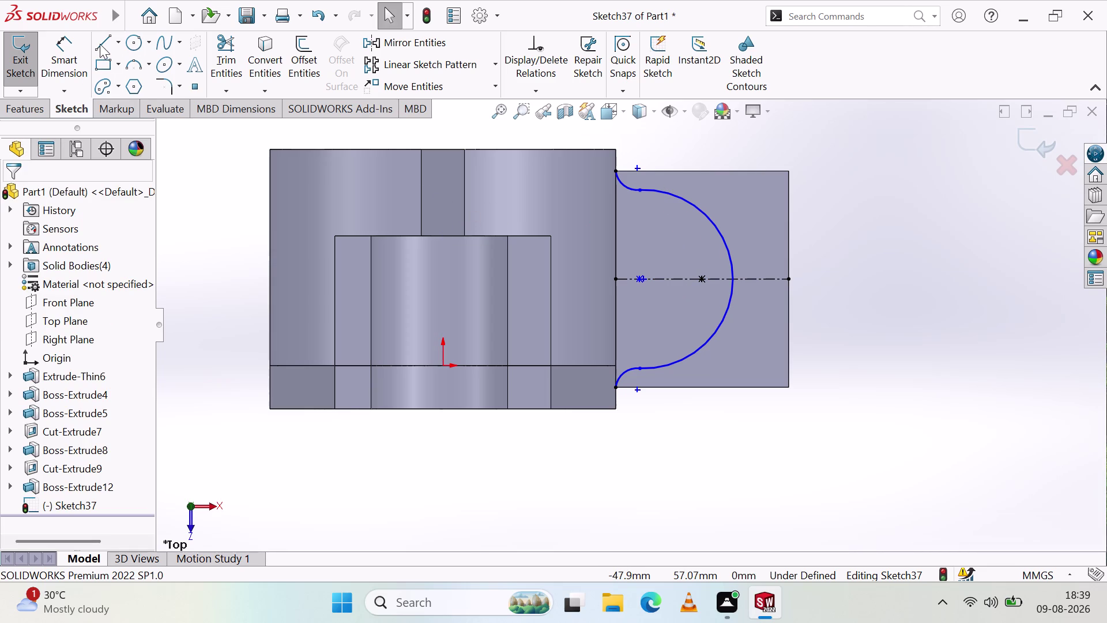
click(100, 44)
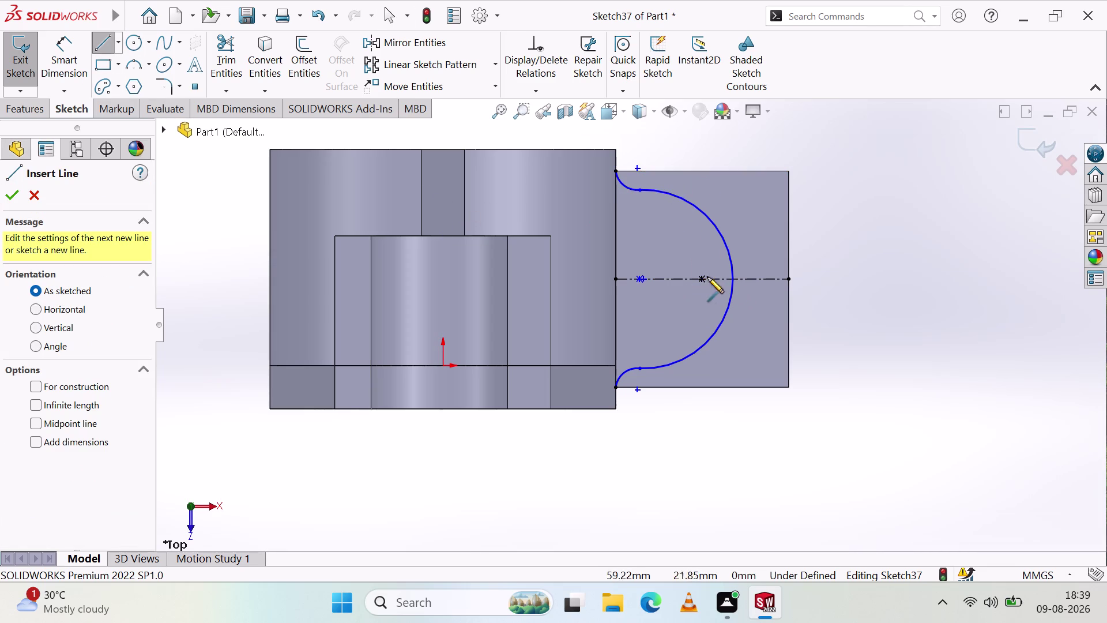
click(733, 279)
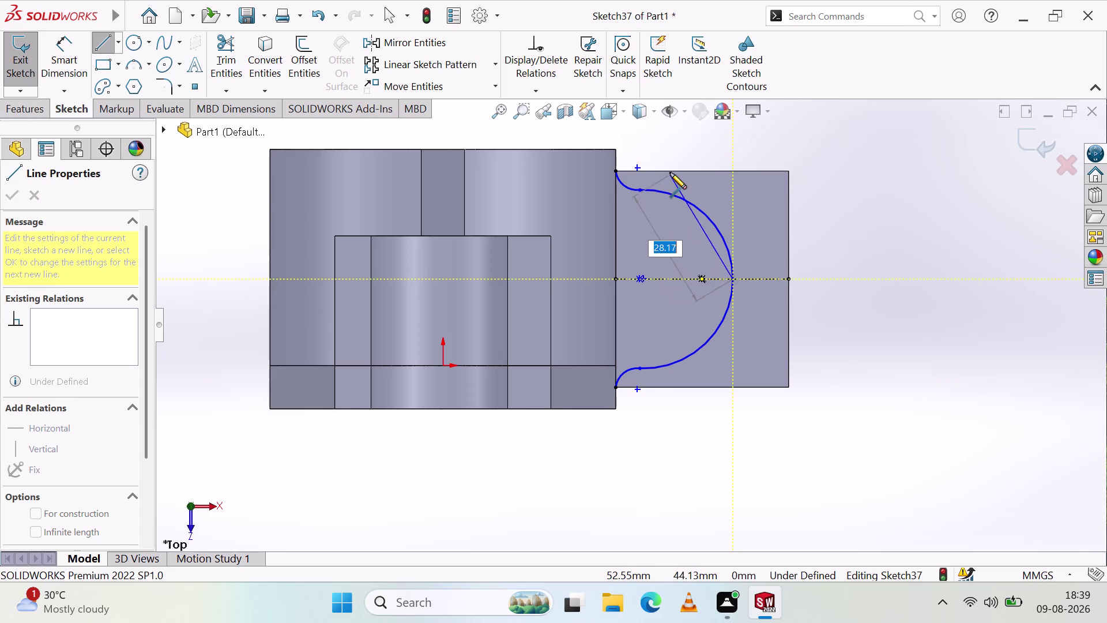
key(Escape)
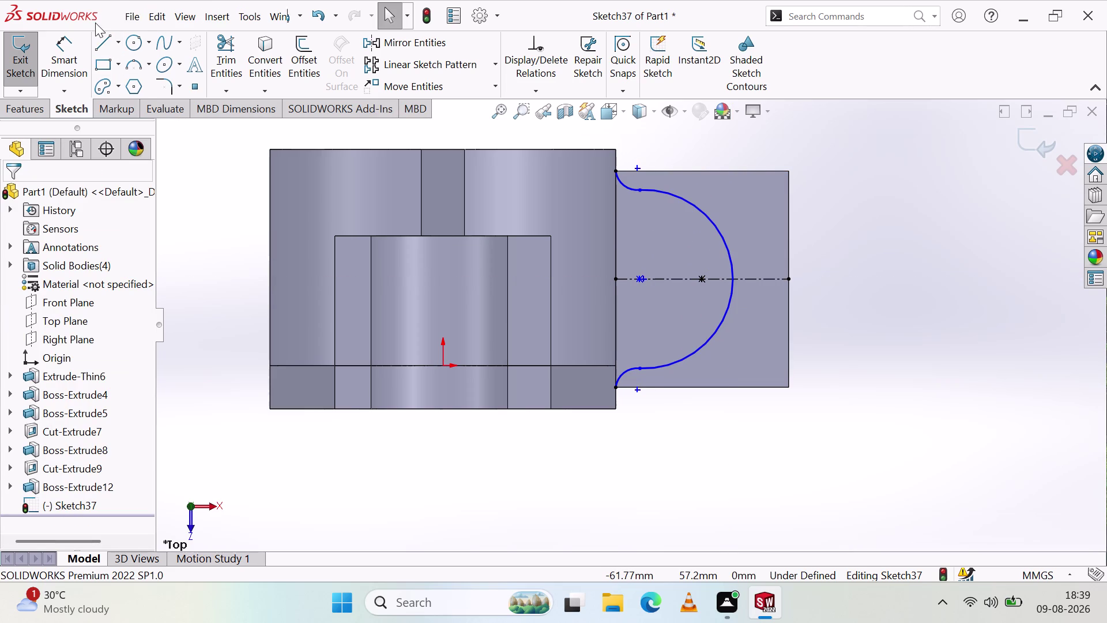
click(103, 33)
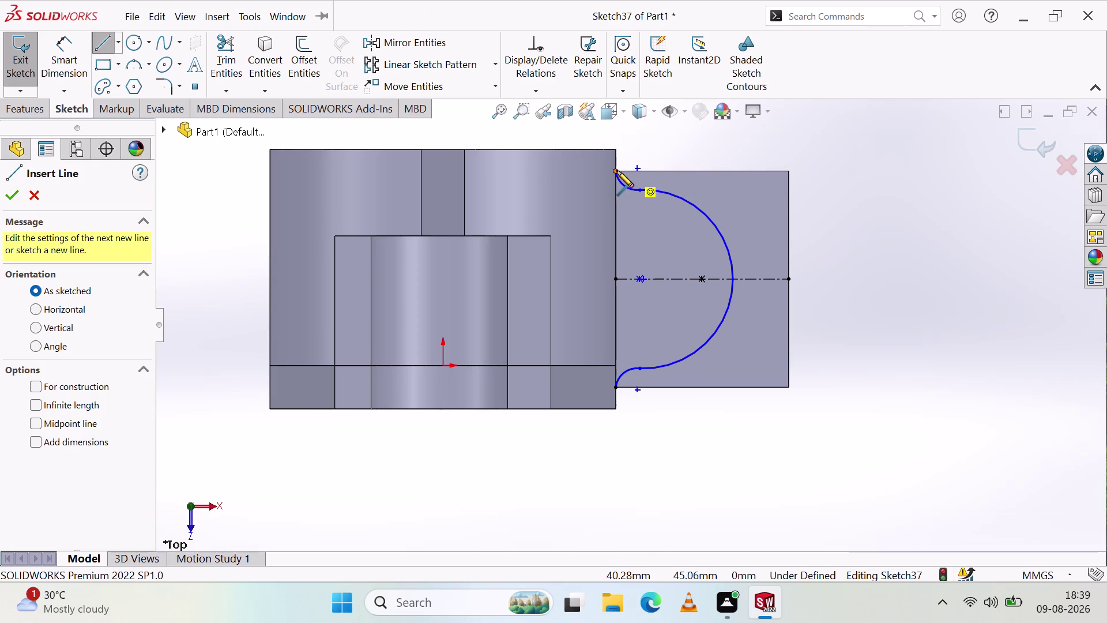
click(616, 170)
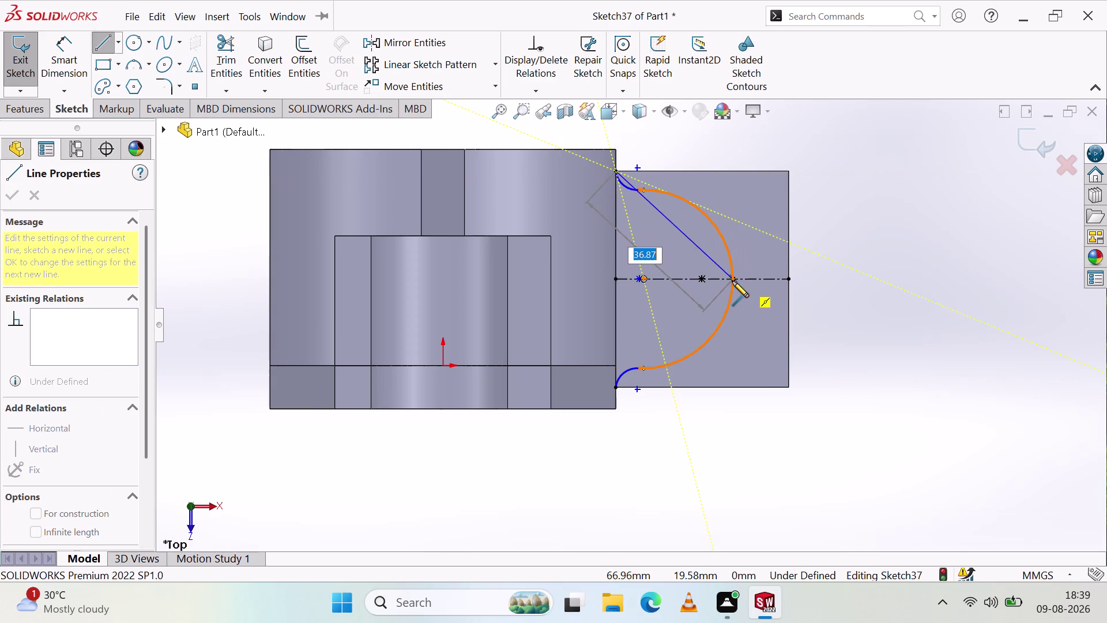
click(733, 169)
key(Escape)
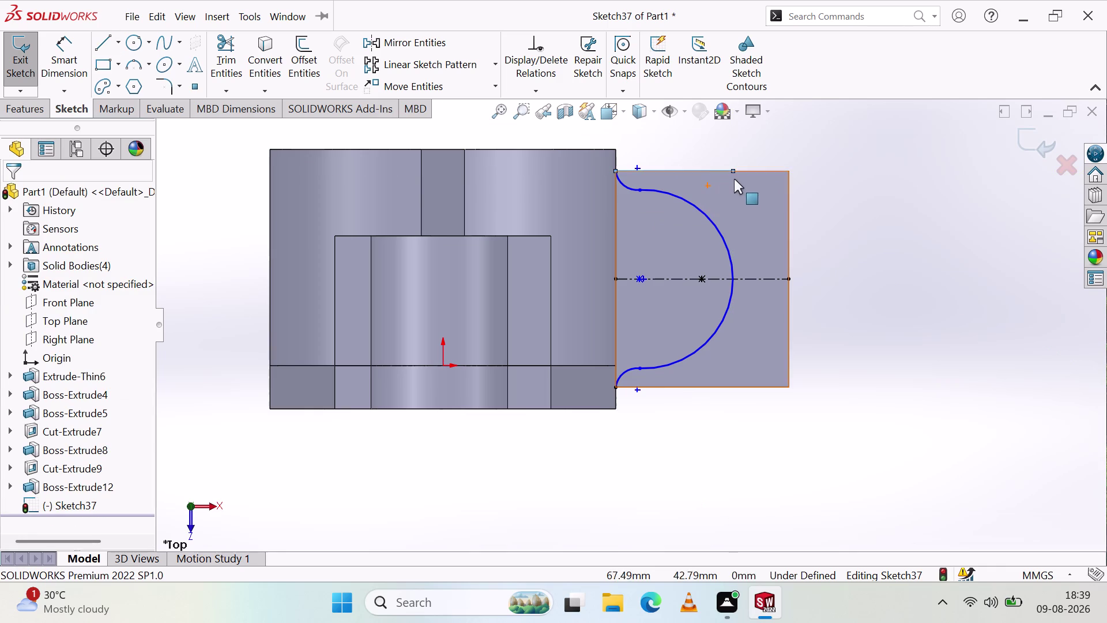
key(Escape)
Draw a vertical line from the top edge down to the centreline.
click(108, 44)
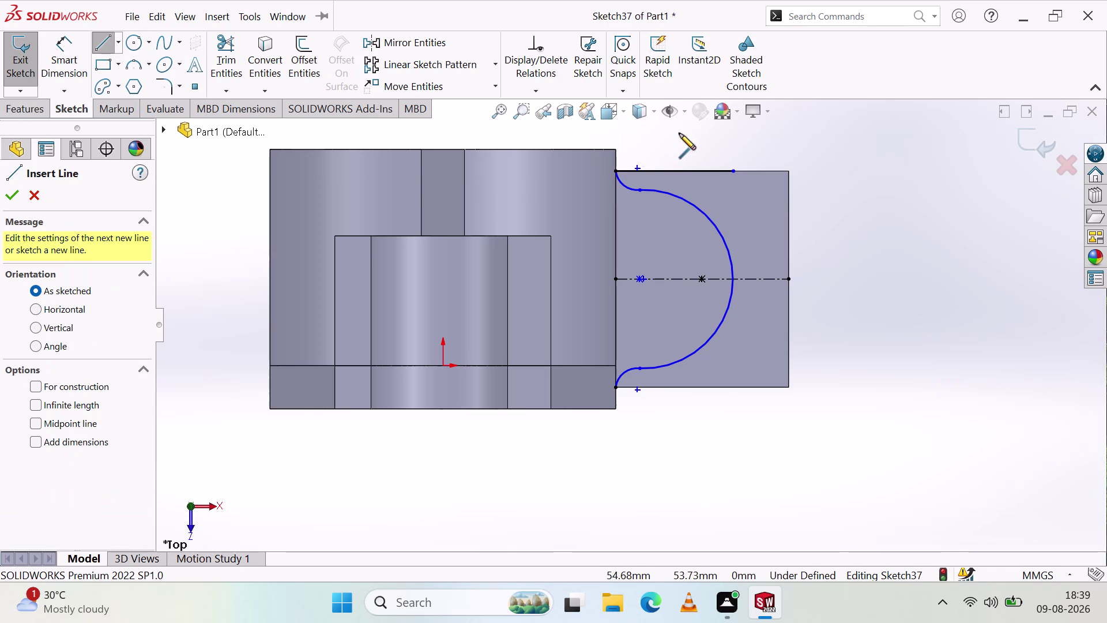
click(674, 172)
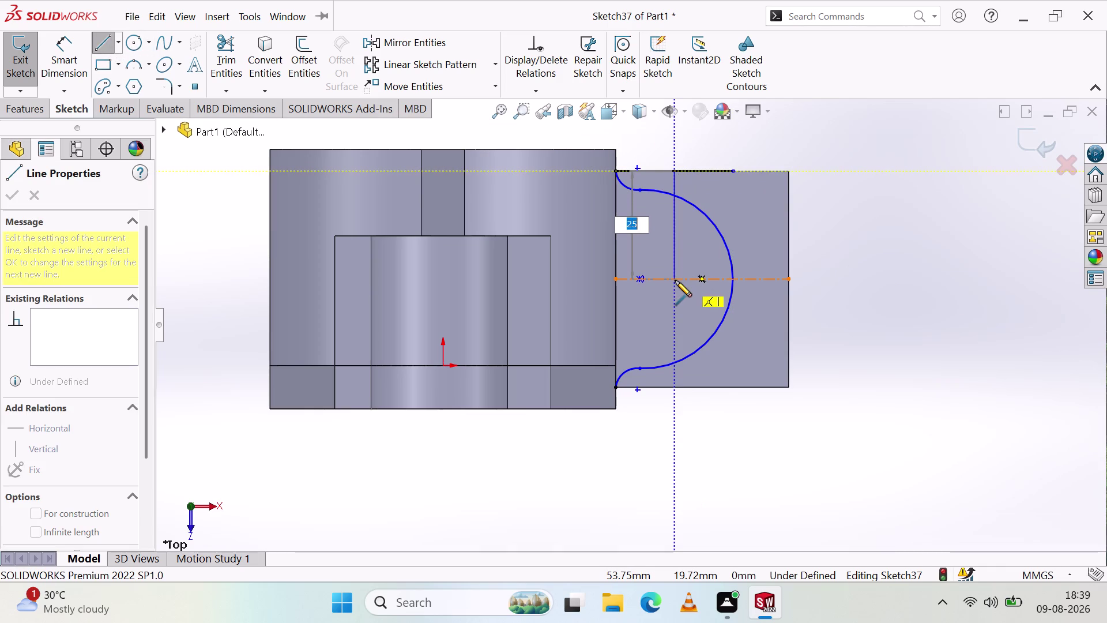
click(674, 280)
key(Escape)
key(Escape)
key(Escape)
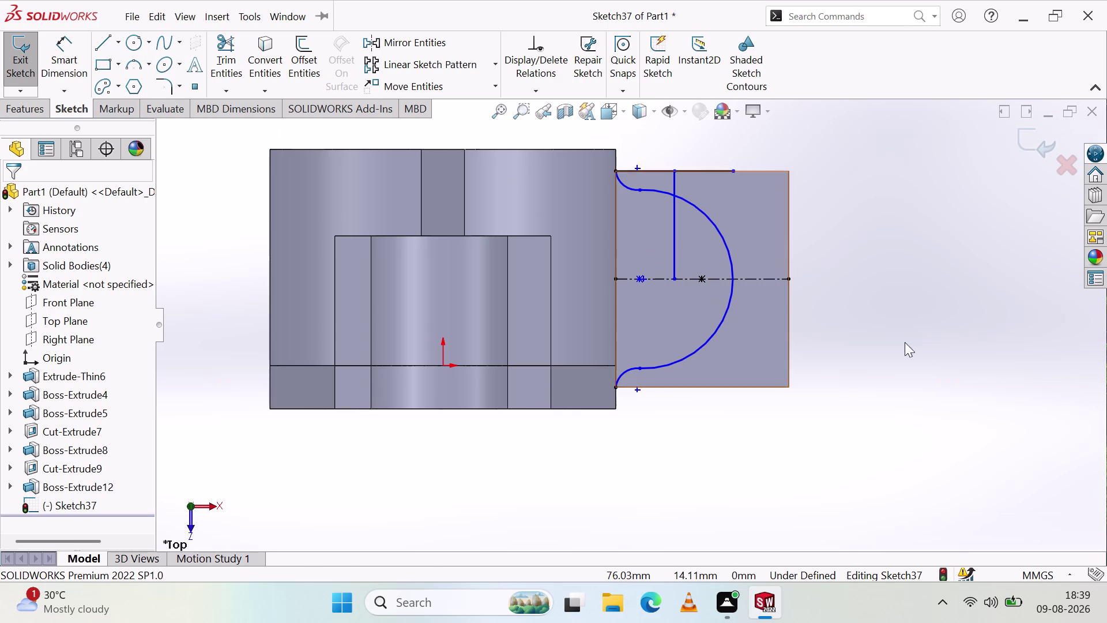
click(135, 41)
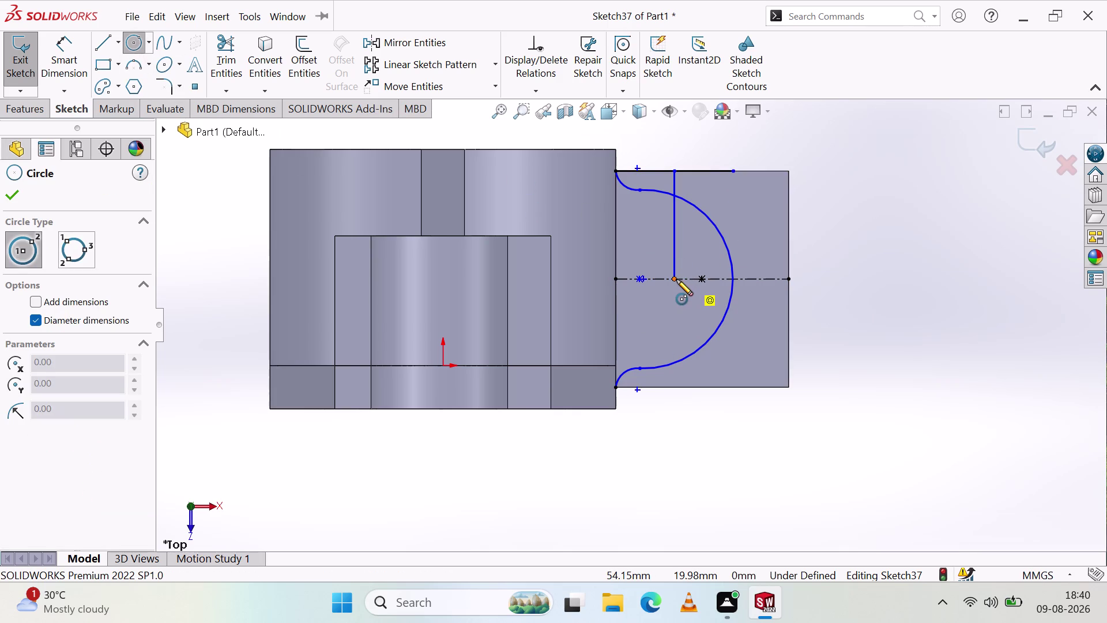
Draw a hole circle centred where the vertical line meets the centreline.
click(675, 278)
click(700, 263)
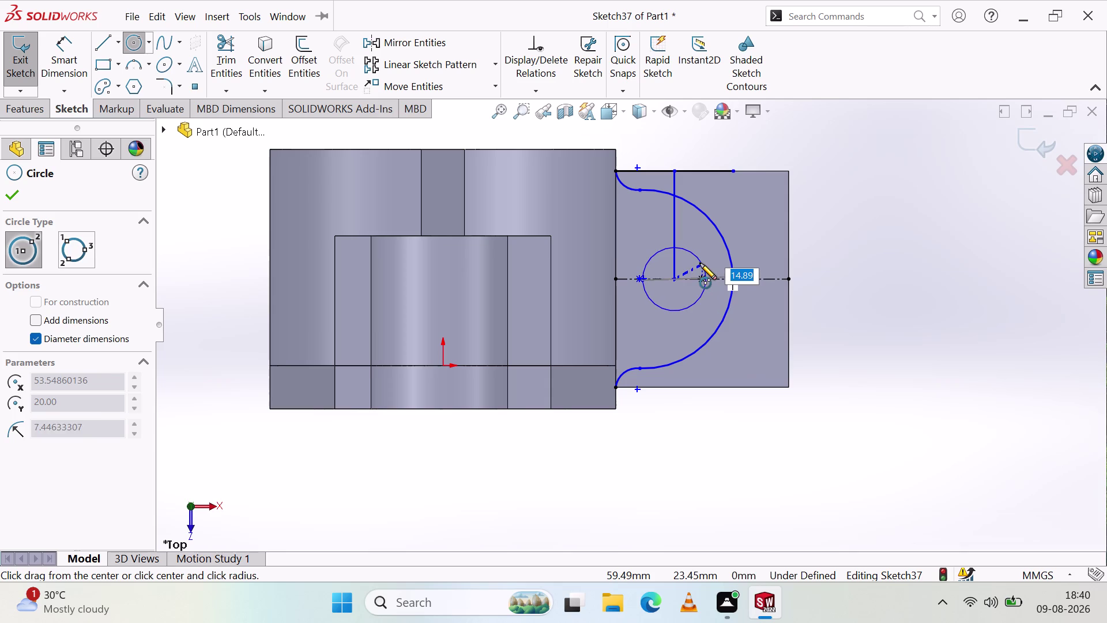
key(Escape)
key(Escape)
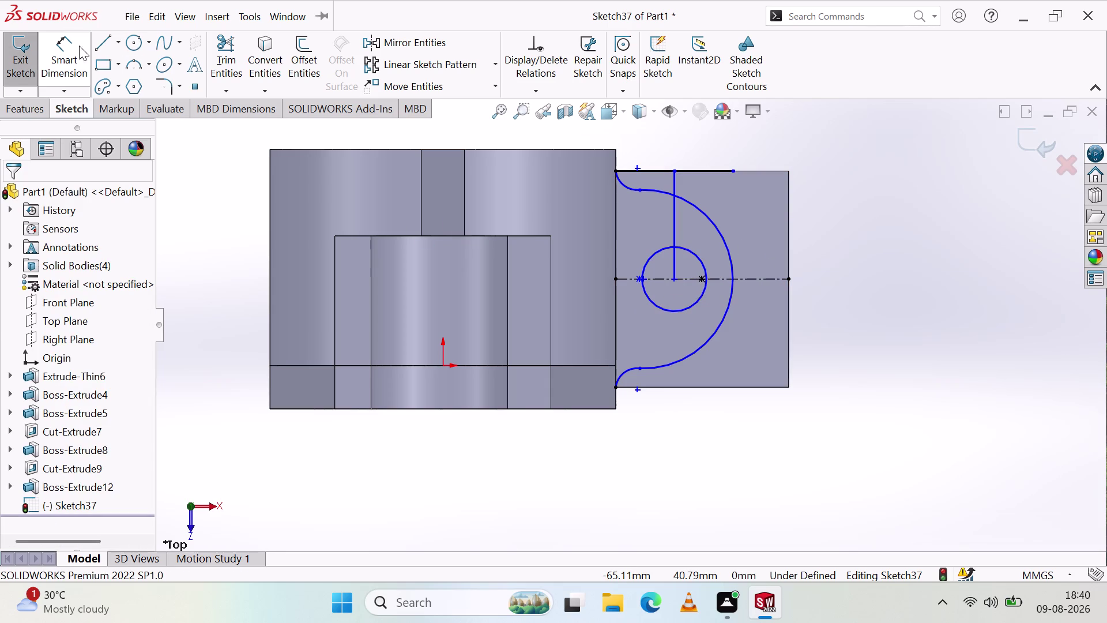
Dimension the hole circle's diameter to 16 mm.
click(76, 48)
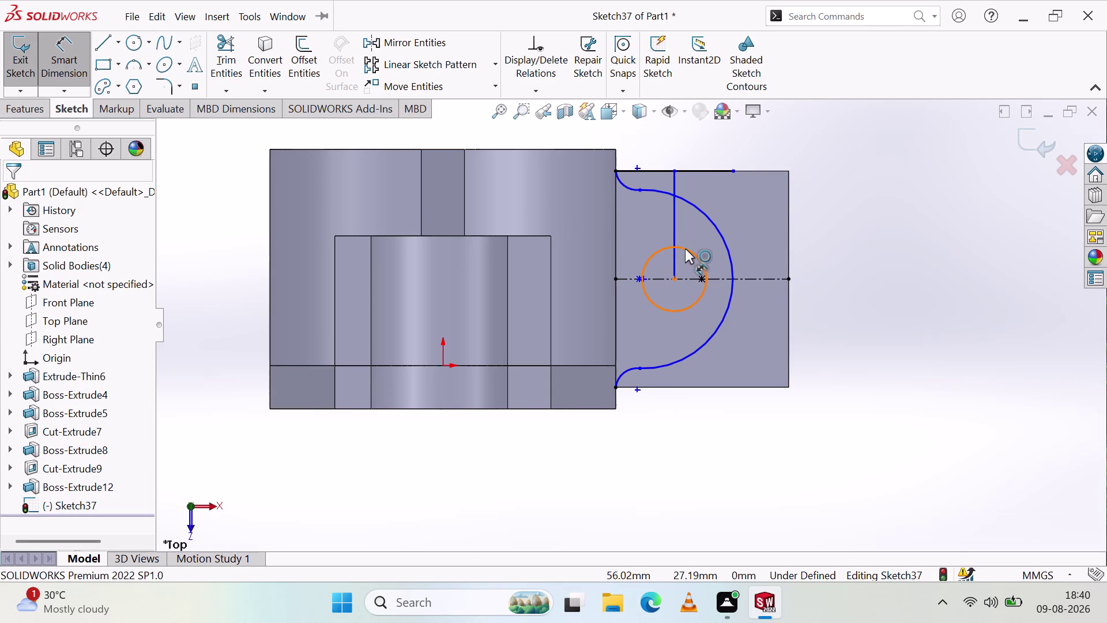
click(685, 248)
click(858, 253)
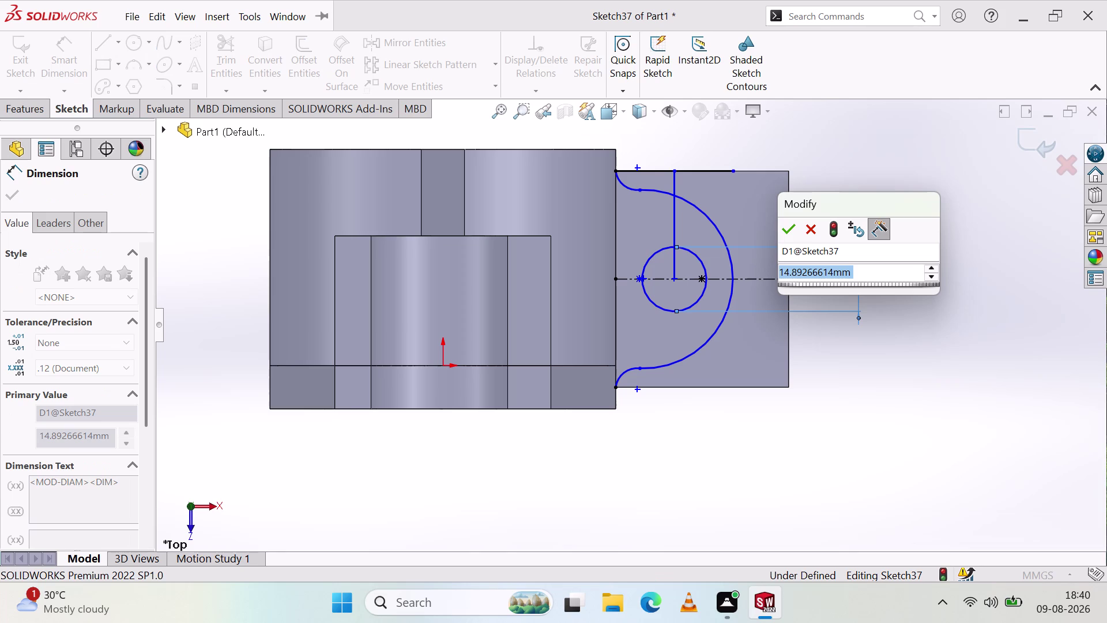
text(16)
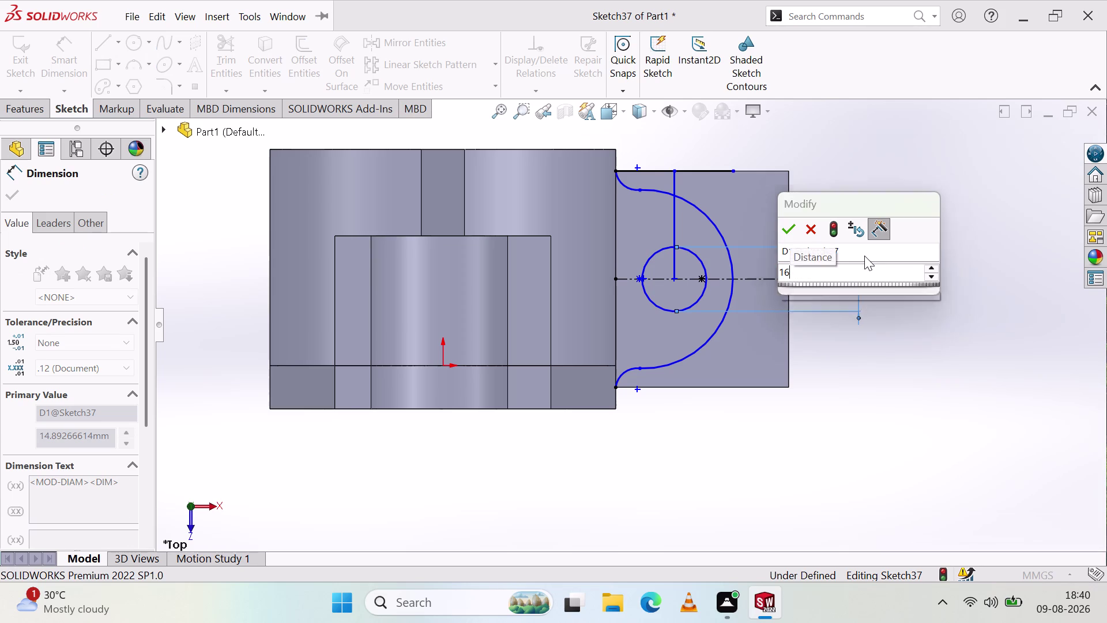
key(Return)
click(913, 290)
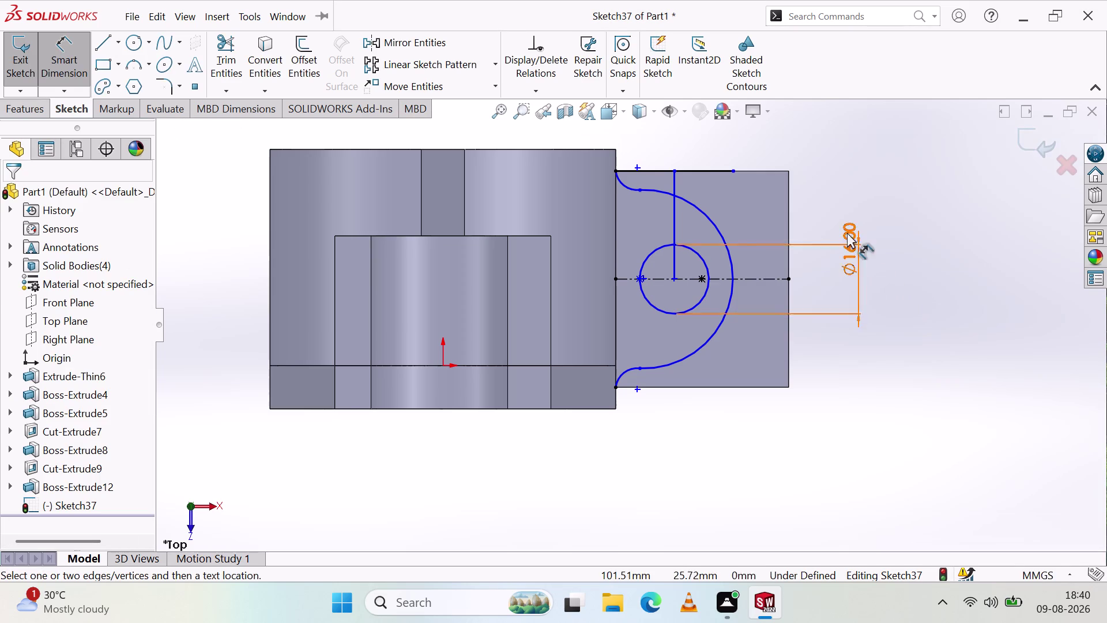
click(699, 168)
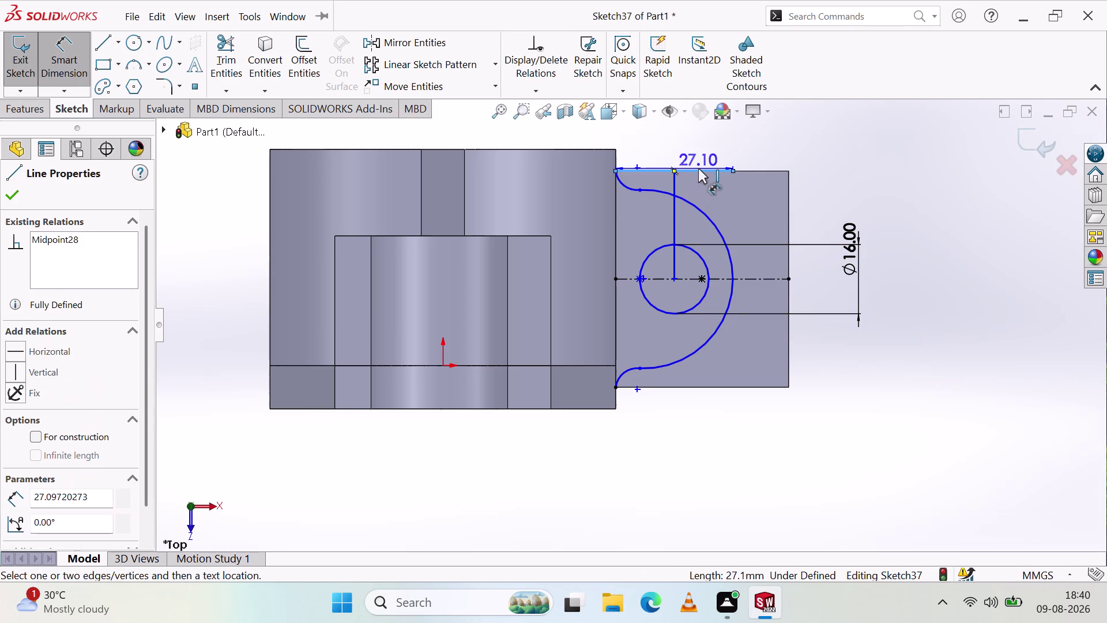
Delete the top-edge line, the vertical line and the 16 mm diameter dimension.
key(Delete)
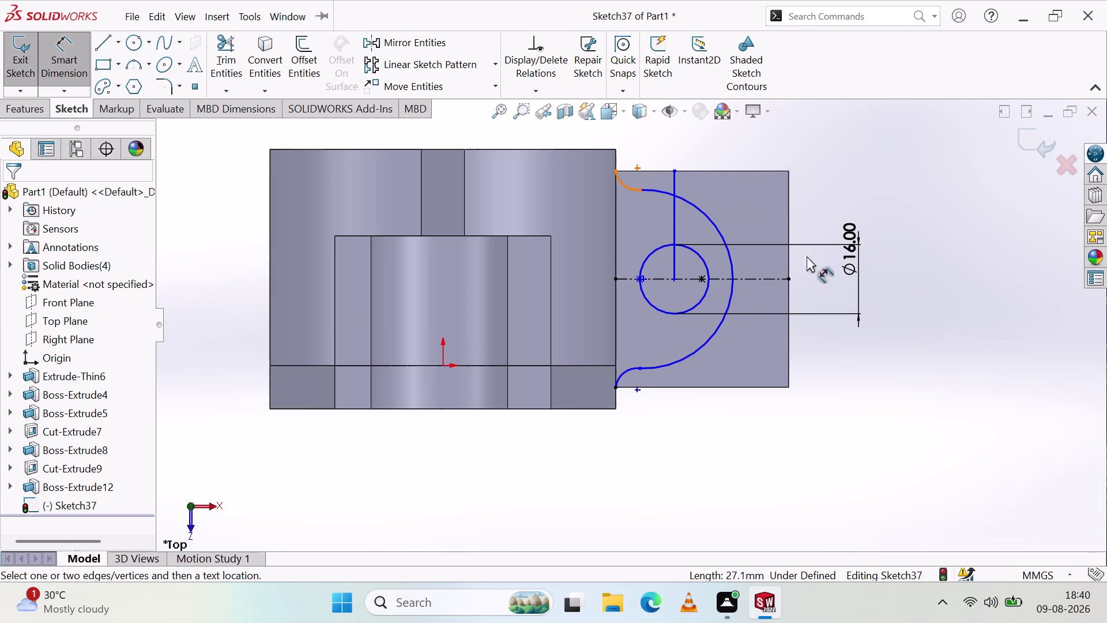
click(850, 250)
click(853, 240)
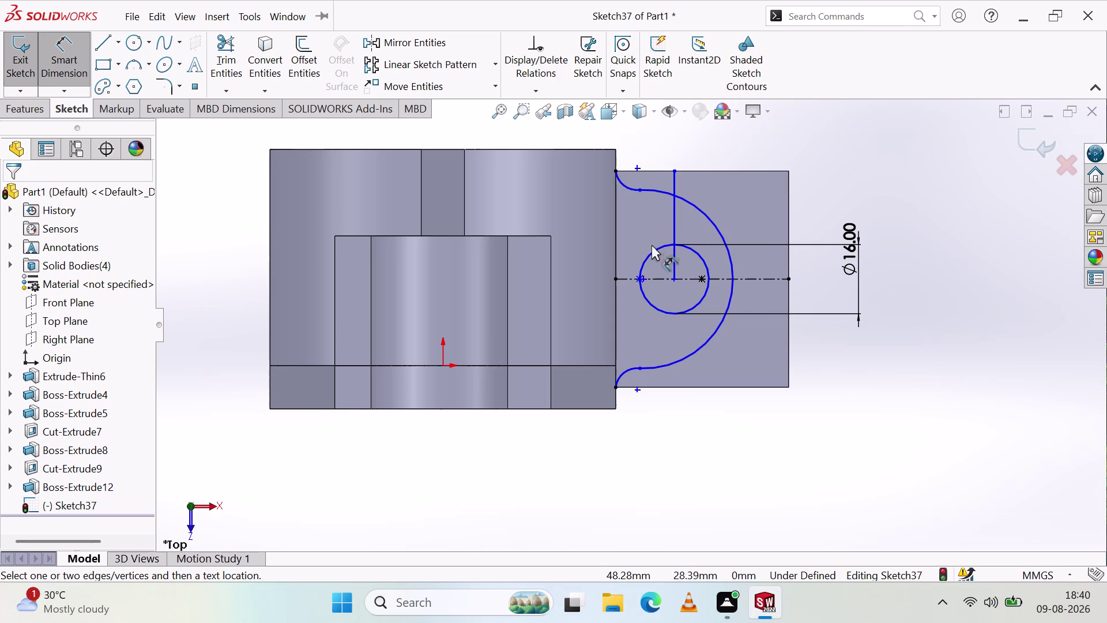
click(672, 220)
key(Delete)
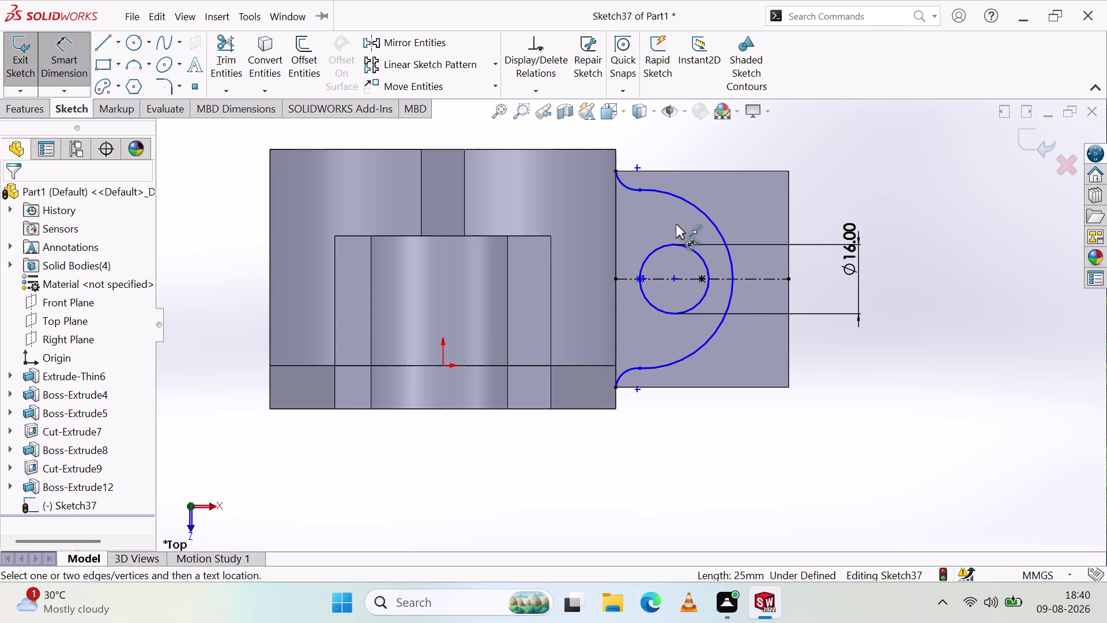
click(57, 61)
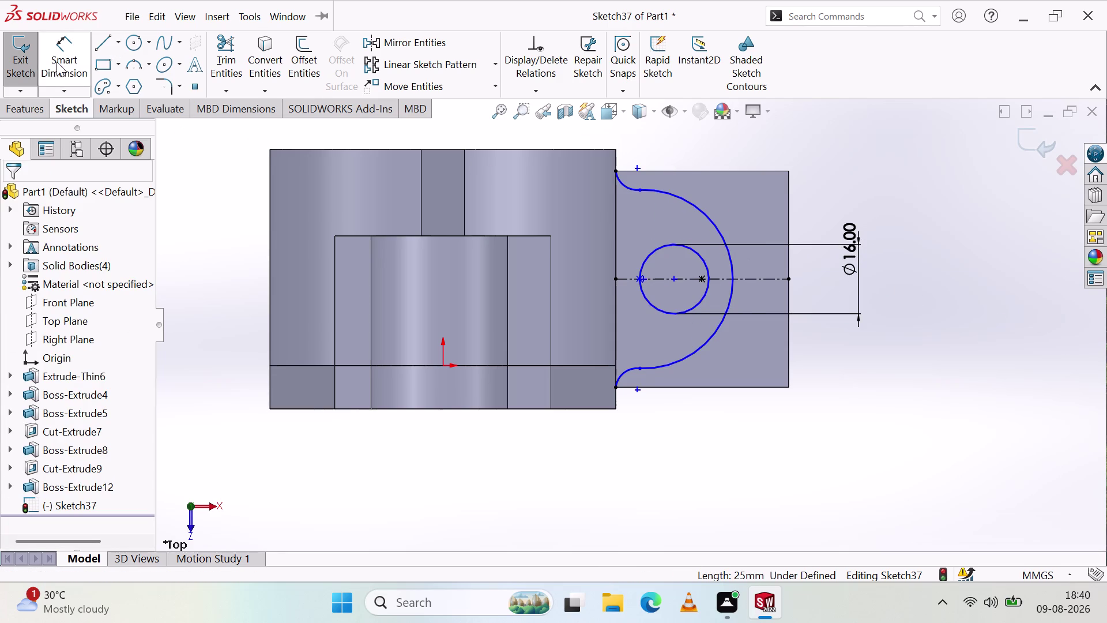
click(851, 249)
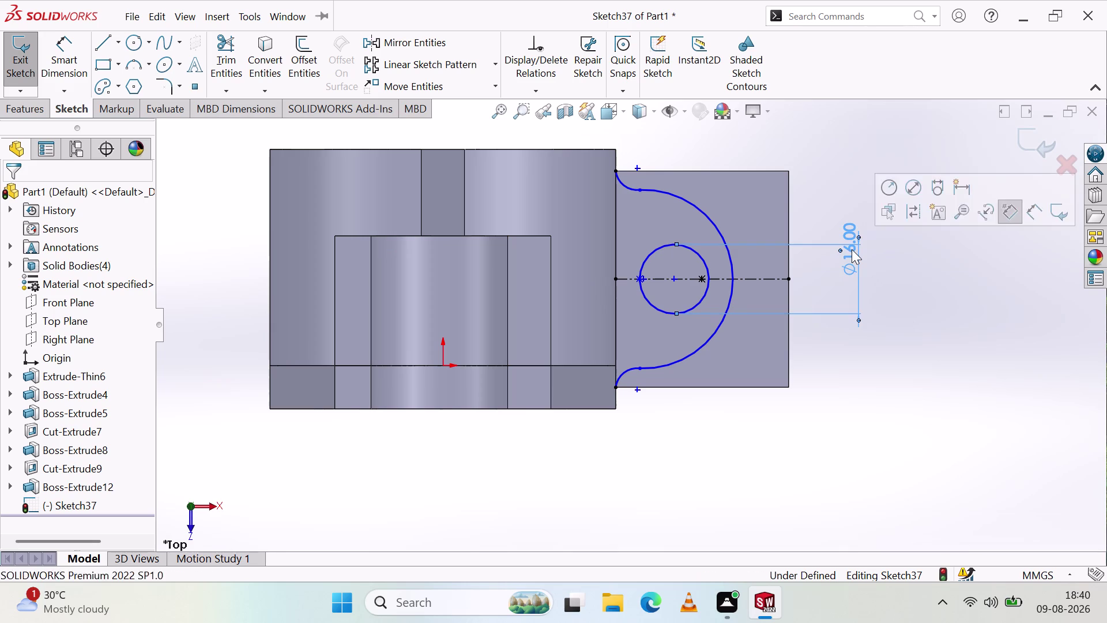
key(Delete)
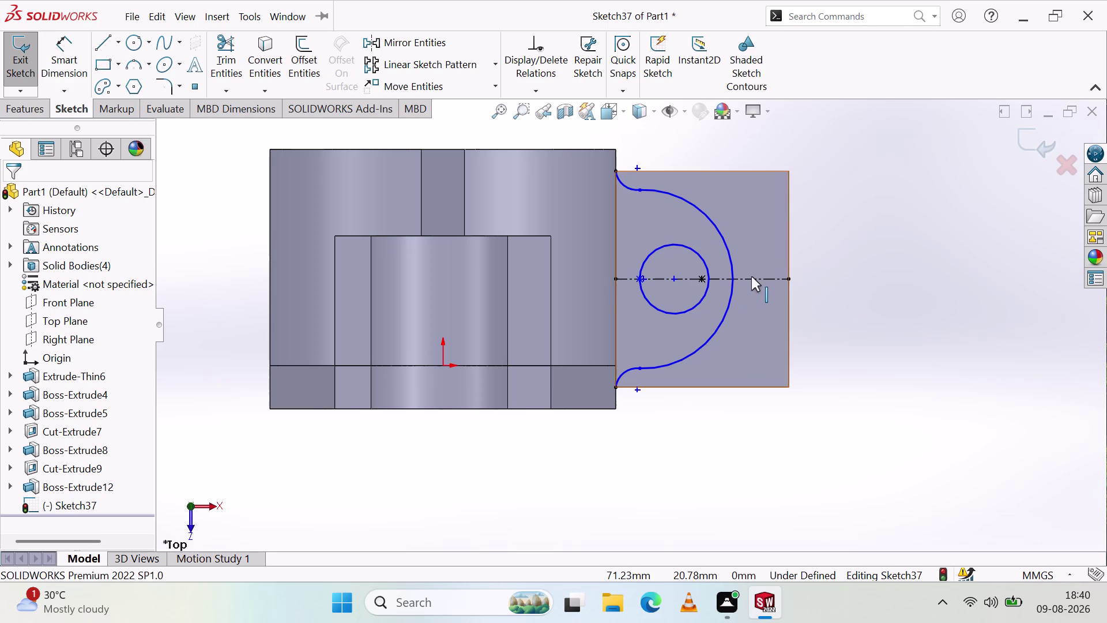
click(752, 277)
Delete the horizontal centreline, then stretch the large arc and undo the reshaping.
key(Delete)
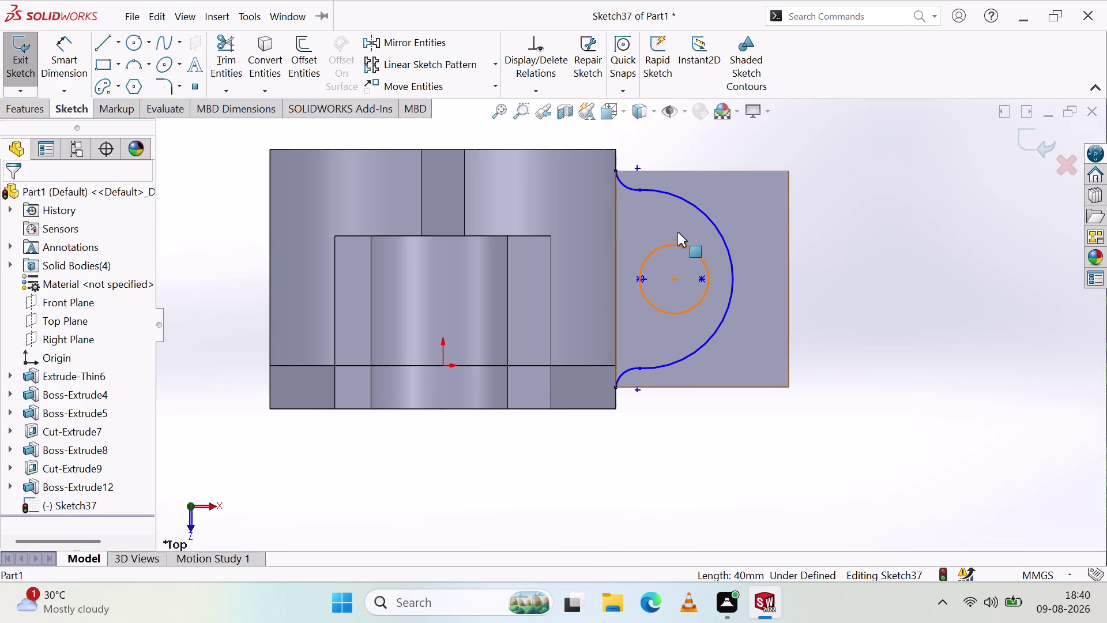
drag(730, 270, 755, 274)
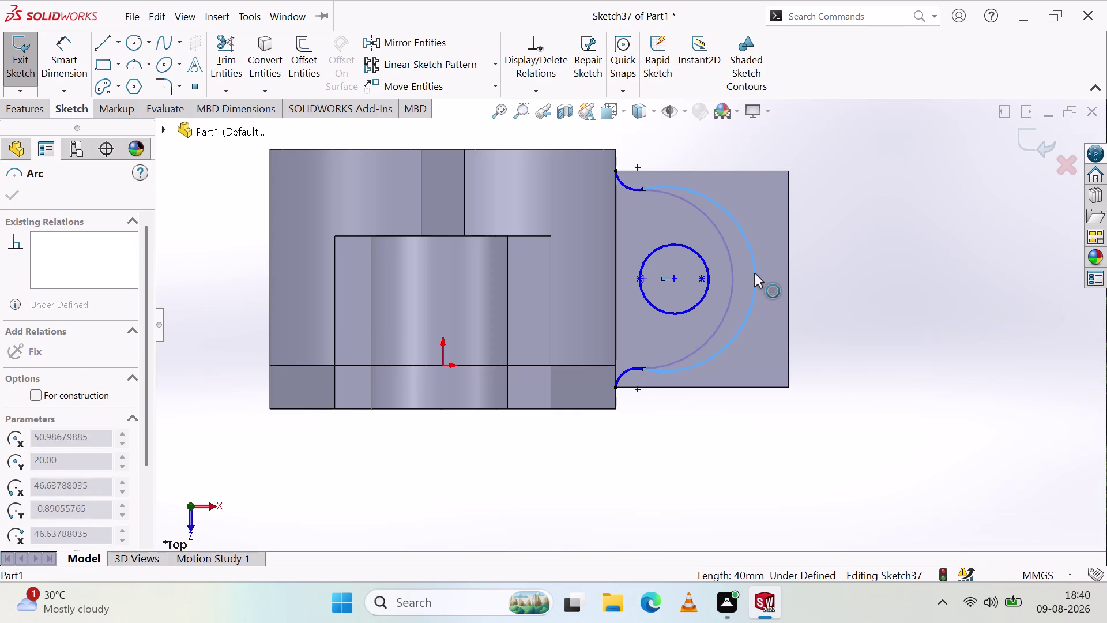
drag(755, 274, 764, 277)
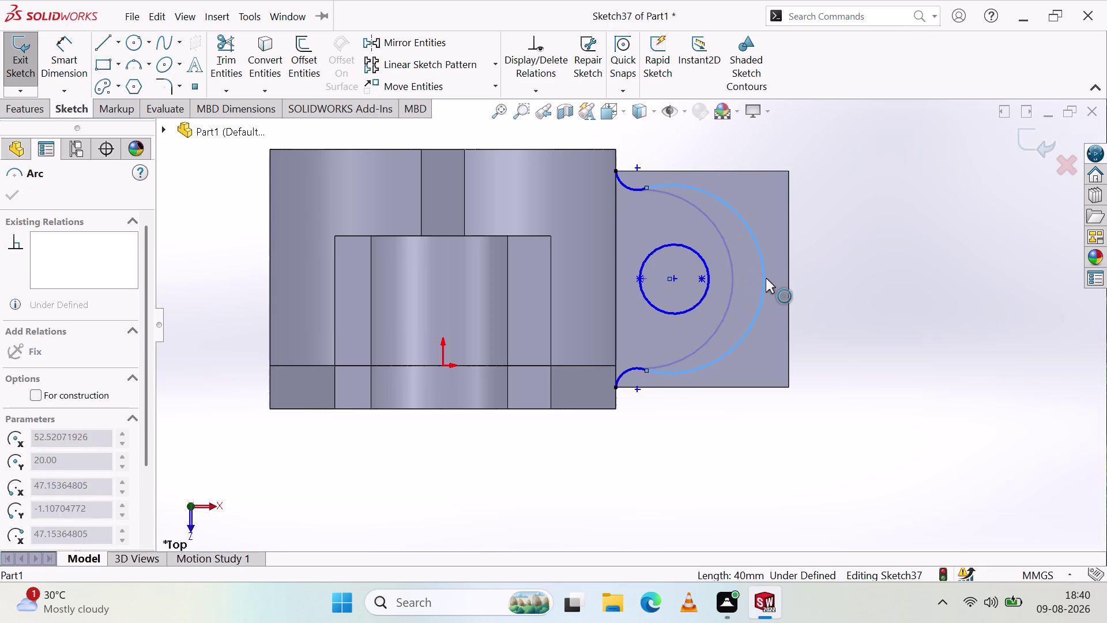
drag(764, 277, 730, 273)
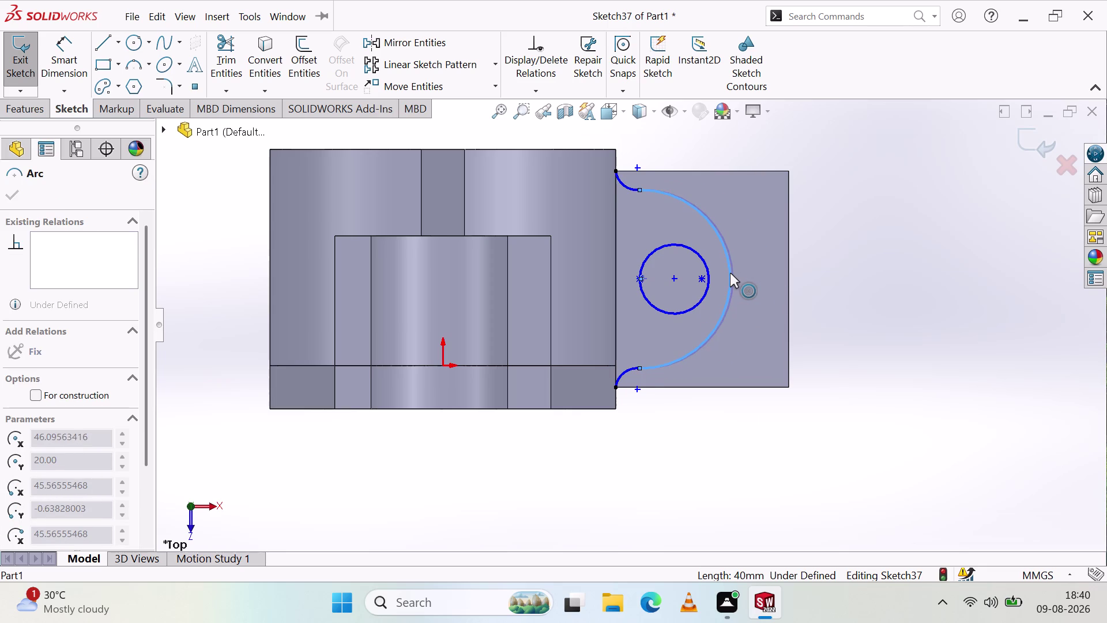
drag(730, 272, 725, 272)
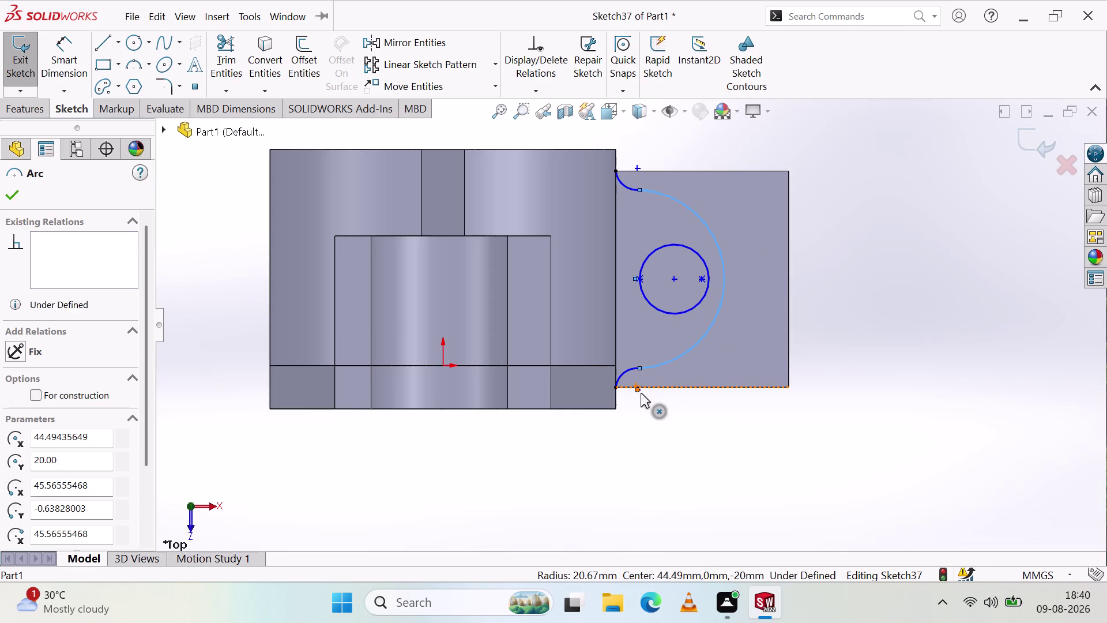
key(ctrl+z)
key(ctrl+z)
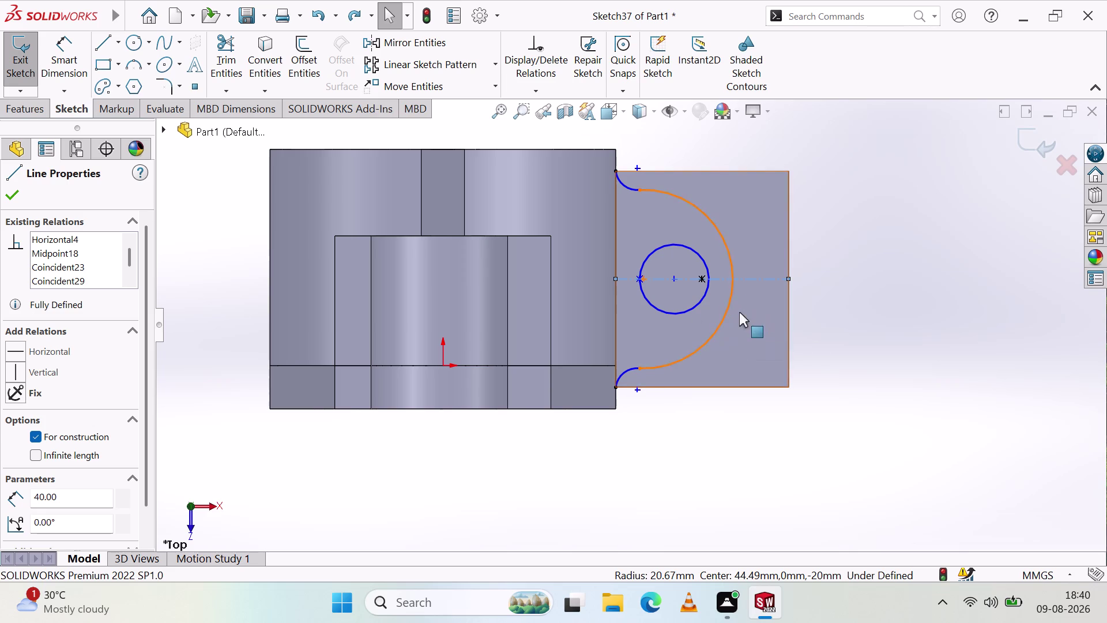
Delete the large half-round arc.
click(752, 278)
key(Delete)
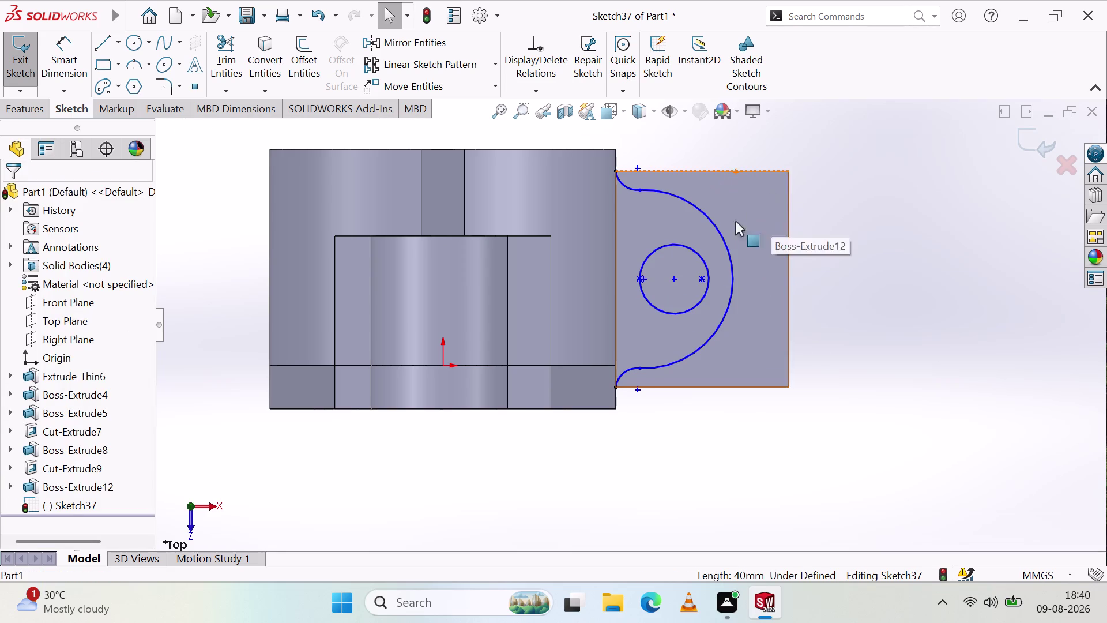
click(731, 290)
key(Delete)
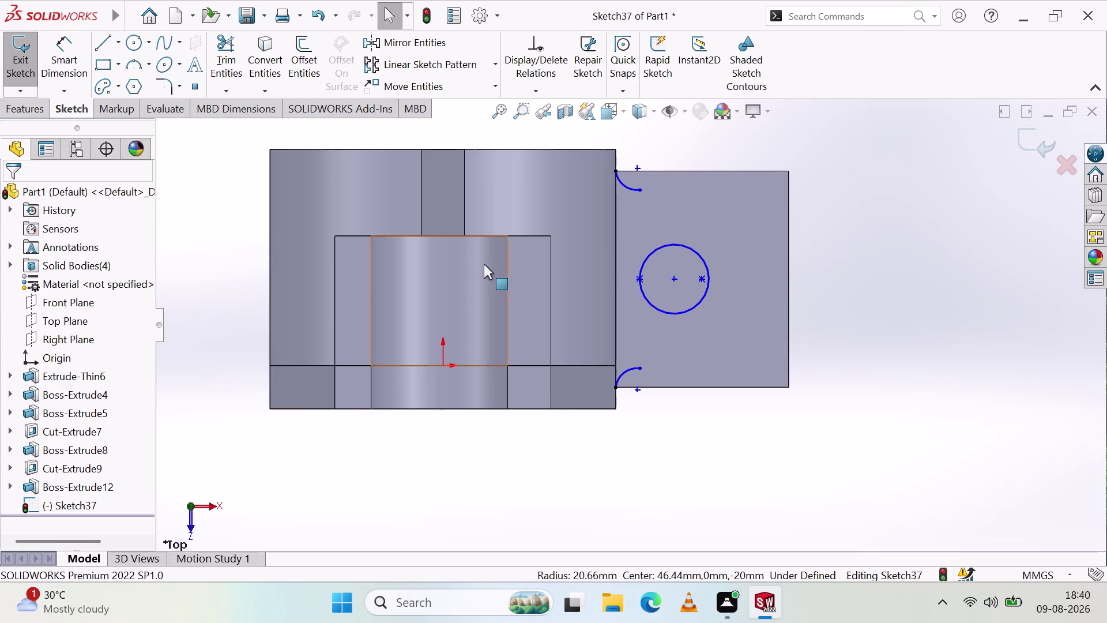
click(133, 58)
click(615, 168)
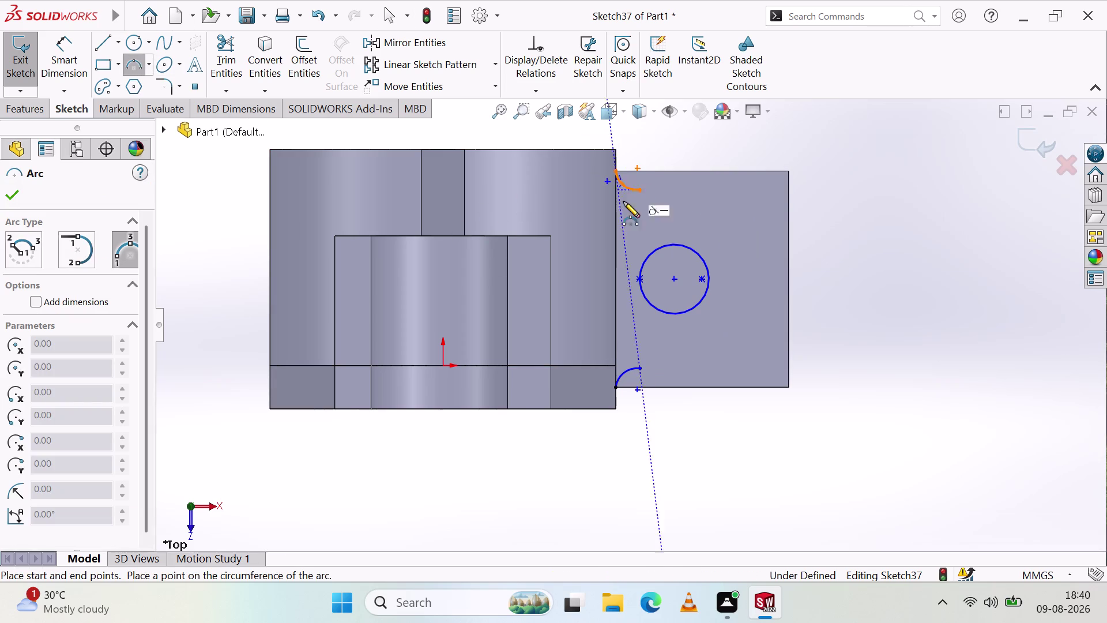
Draw a 25 mm-radius arc centred on the hole, from the top edge to the bottom edge.
click(615, 387)
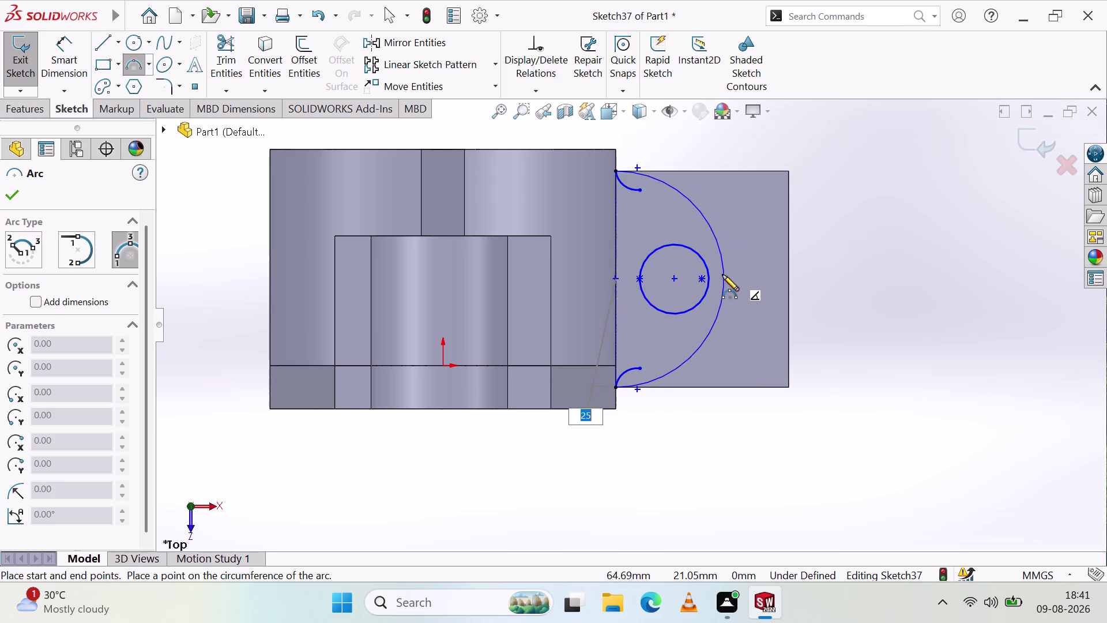
key(Escape)
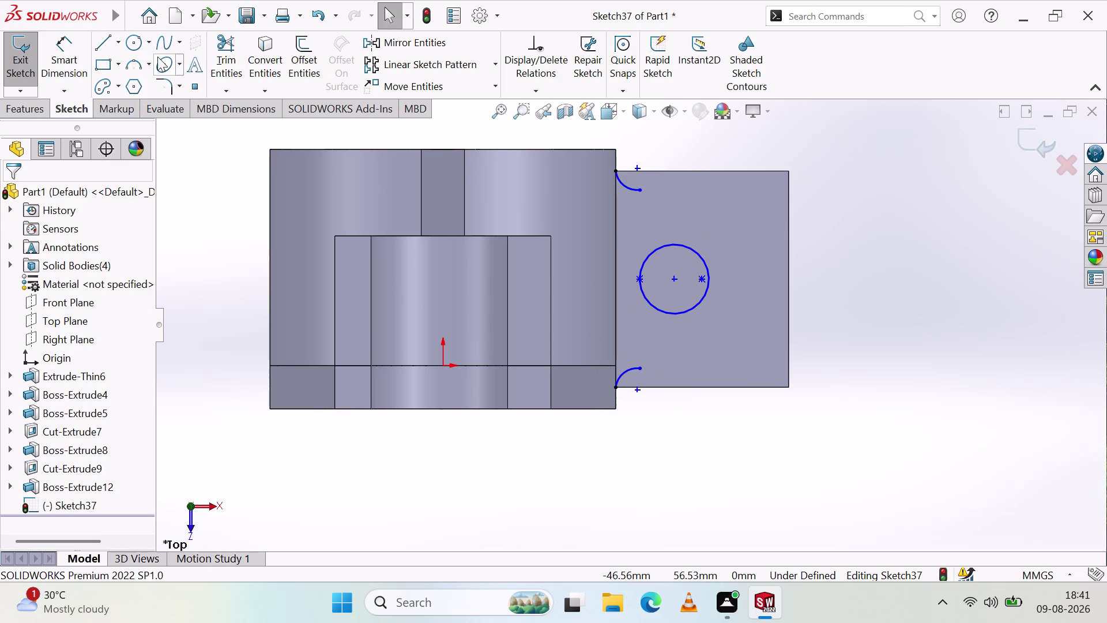
click(129, 65)
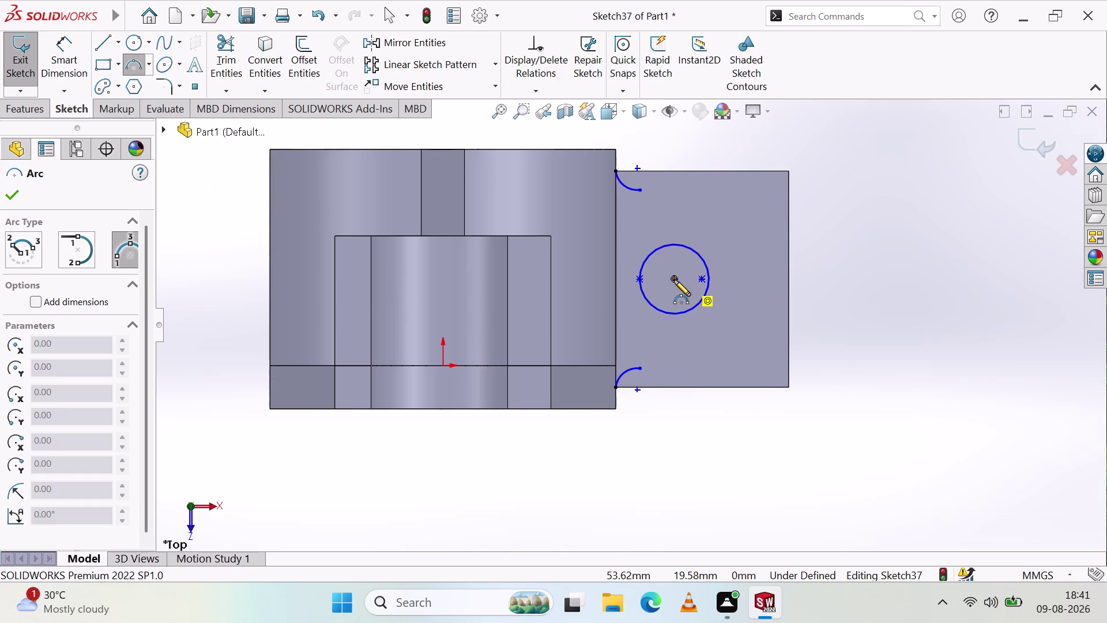
click(674, 172)
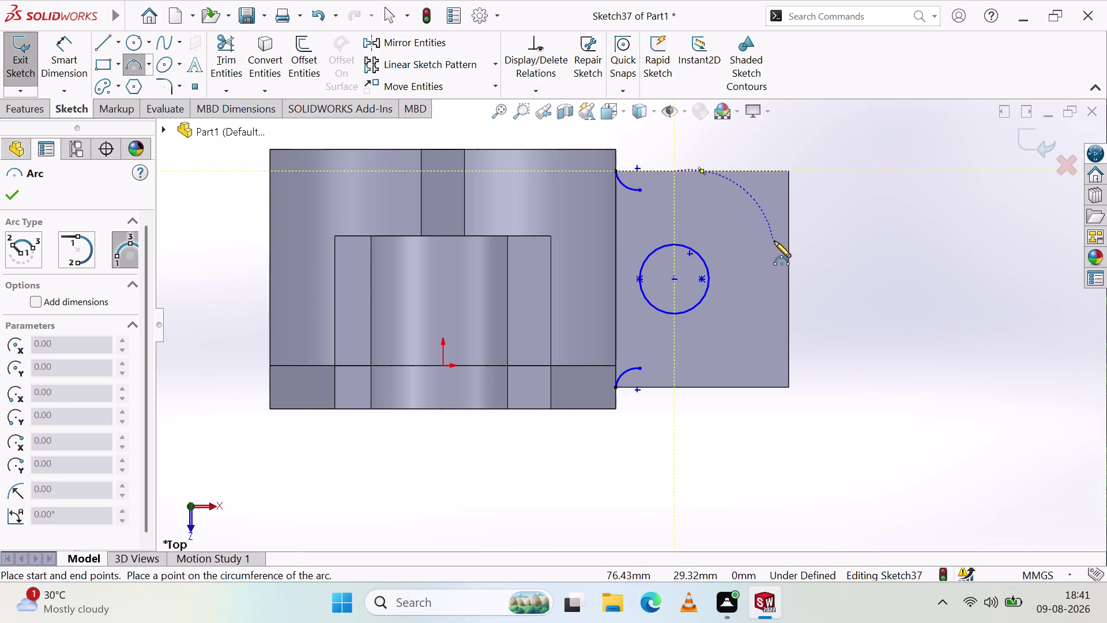
click(673, 386)
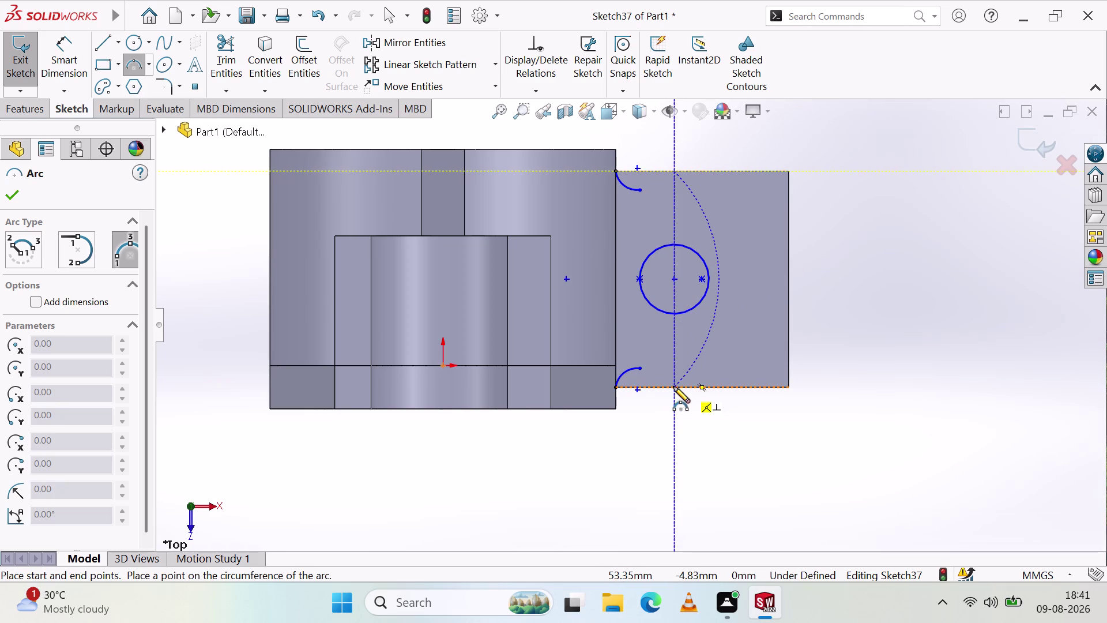
click(790, 279)
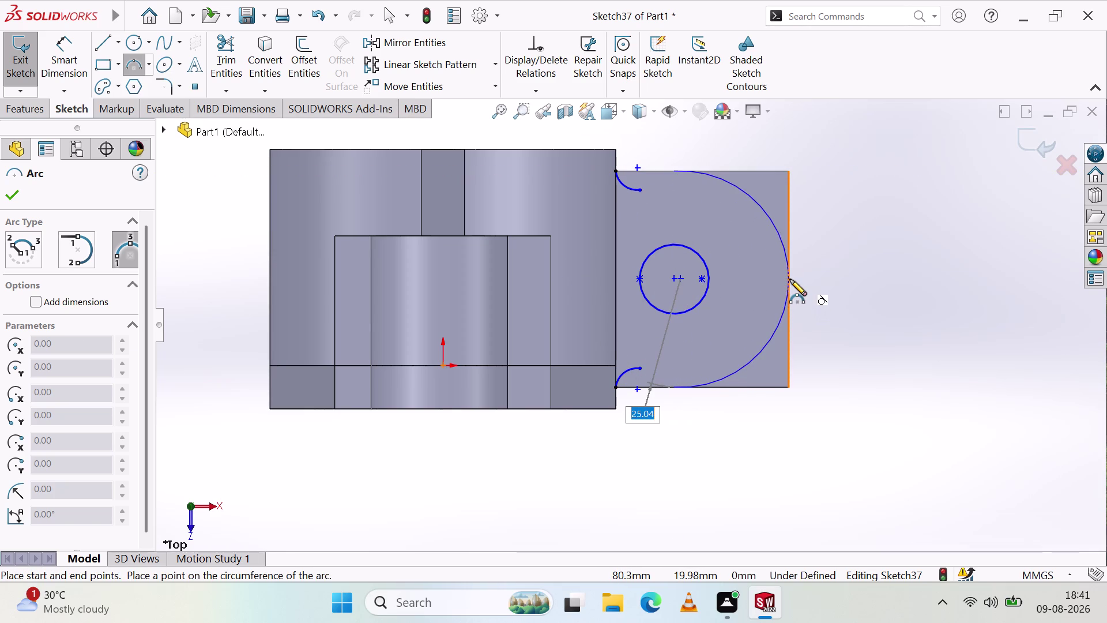
key(Escape)
key(Escape)
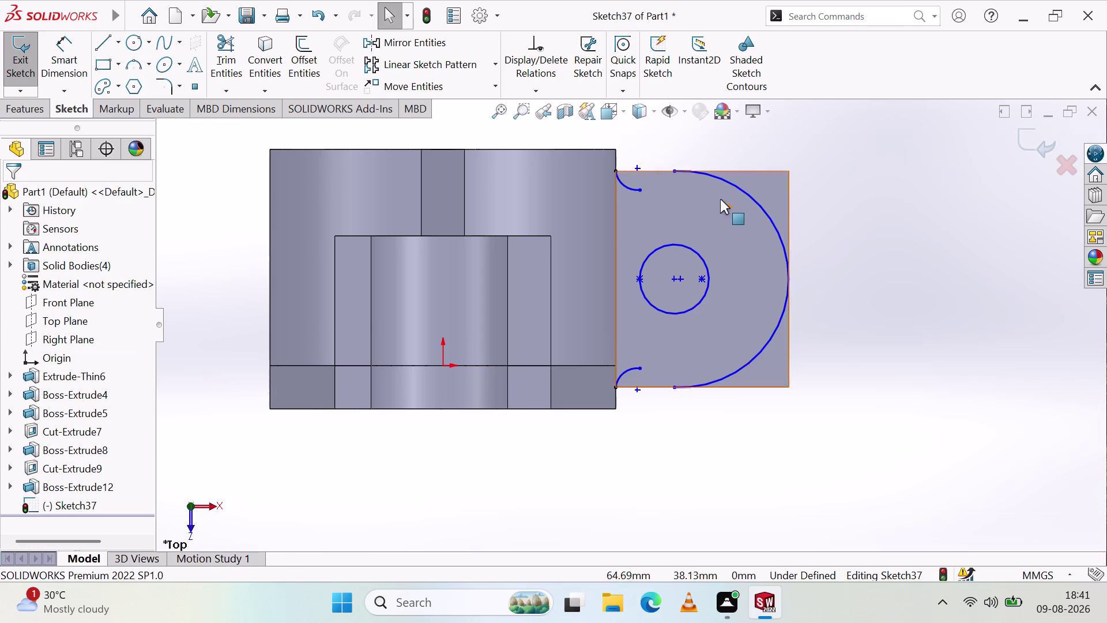
key(Escape)
key(Escape)
key(Escape)
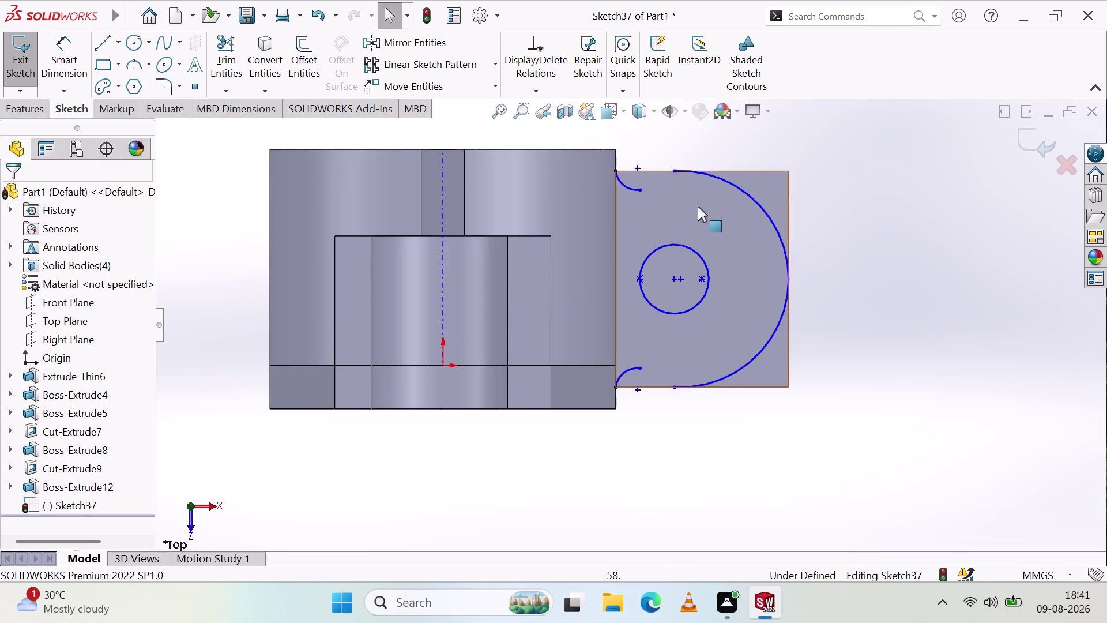
Delete the newly drawn large arc.
click(715, 177)
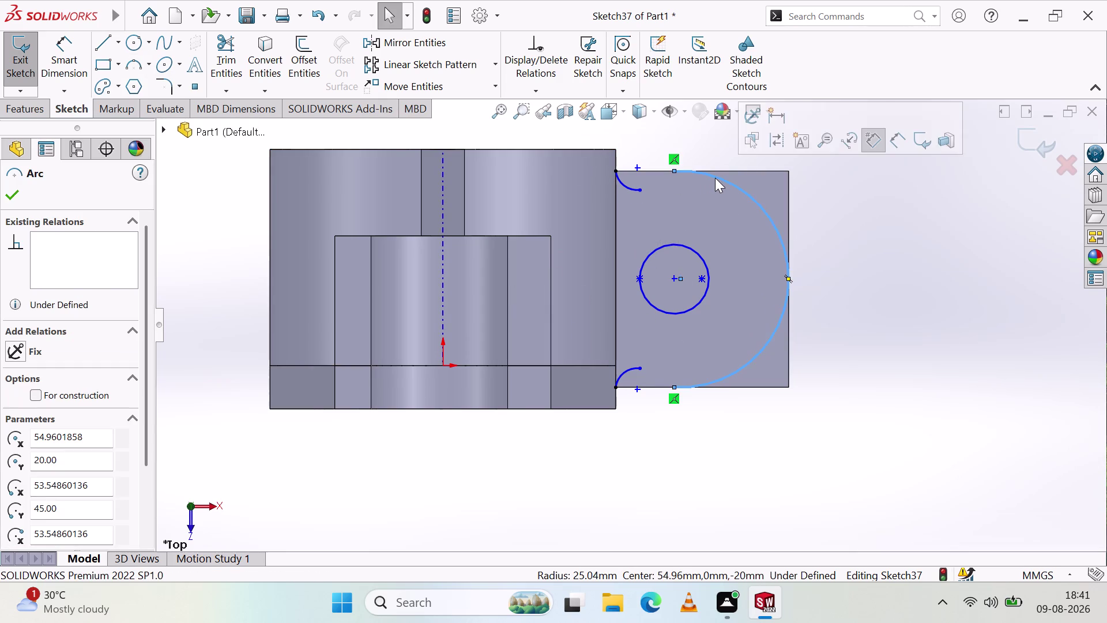
key(Delete)
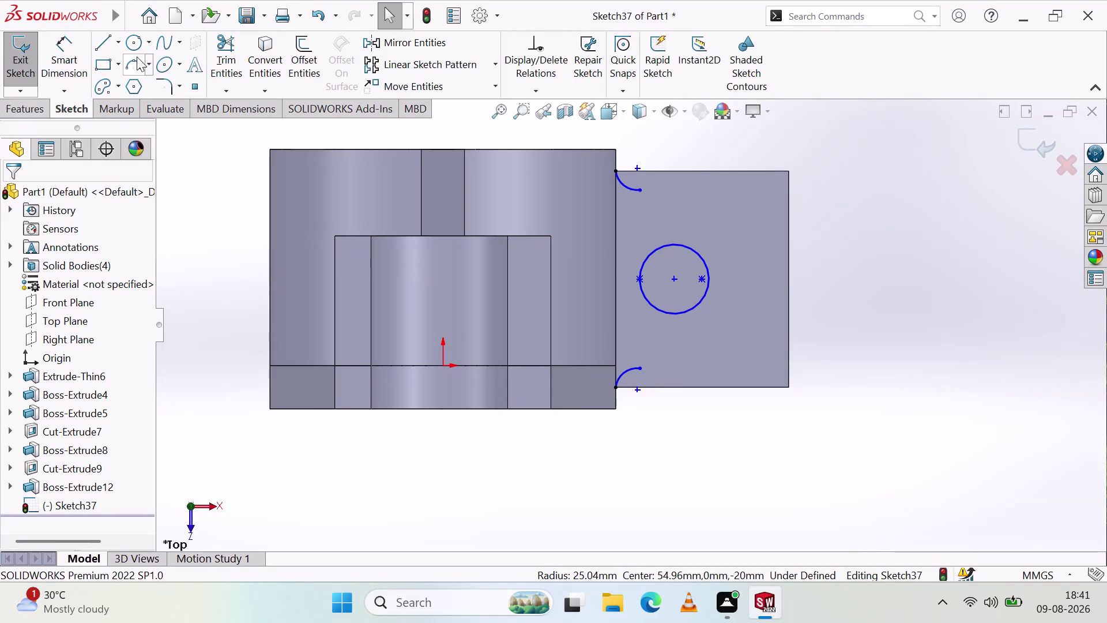
click(134, 62)
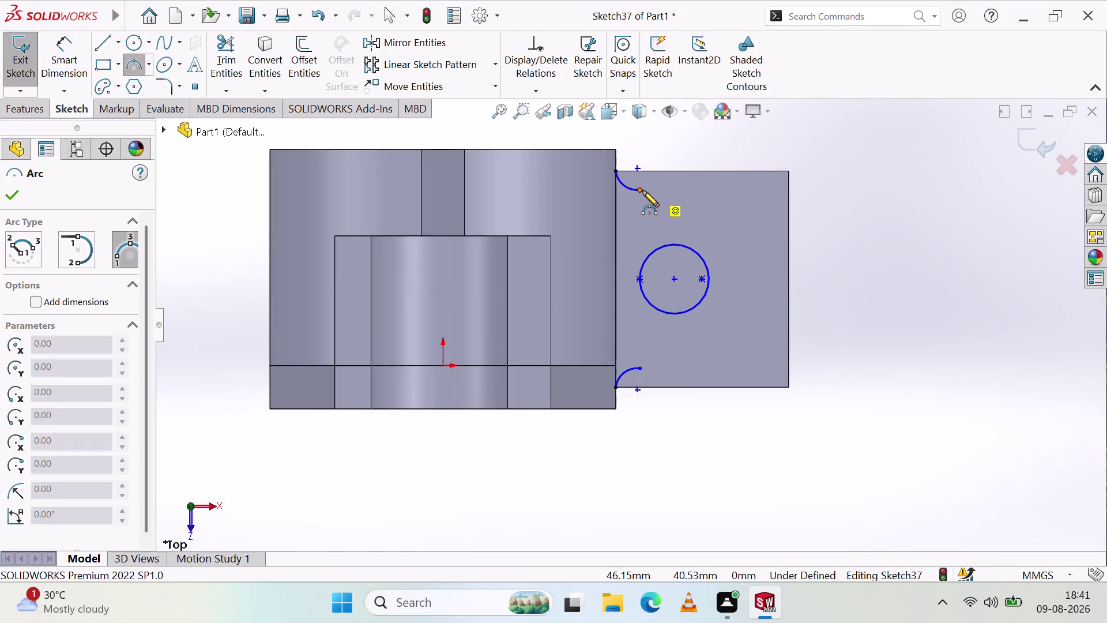
key(Escape)
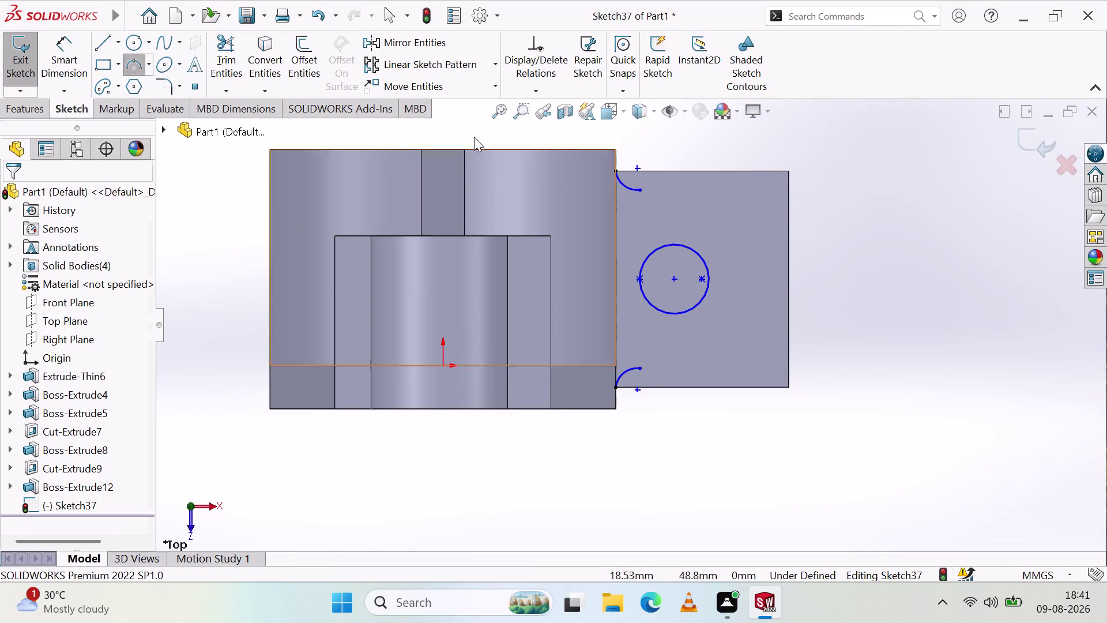
Draw matching horizontal lines from the upper and lower corner arc ends across the lug.
click(117, 46)
click(114, 62)
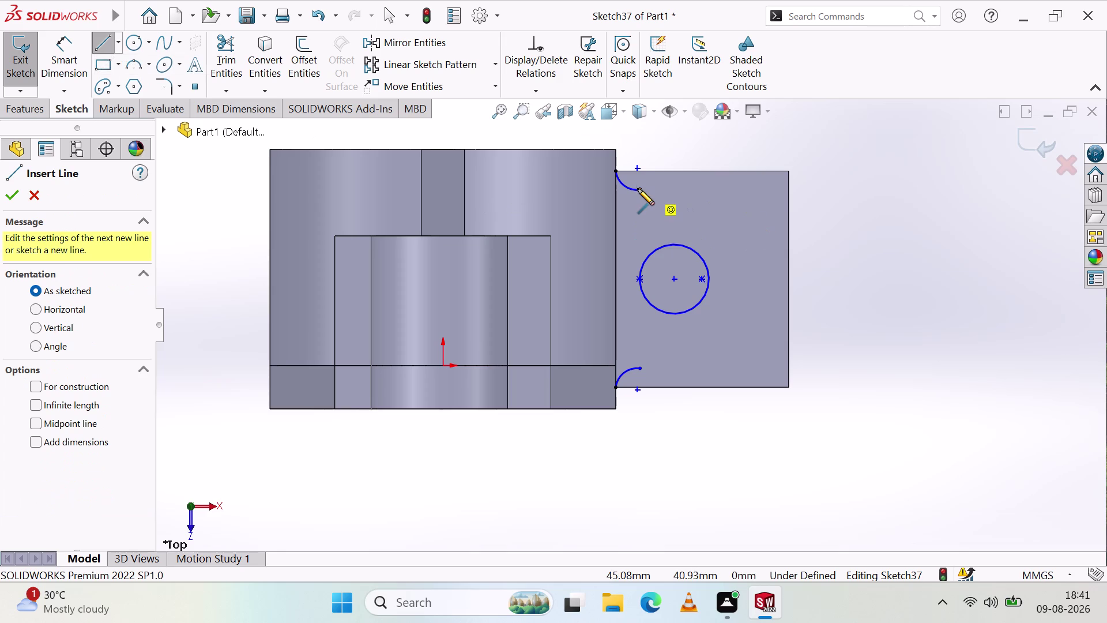
click(639, 189)
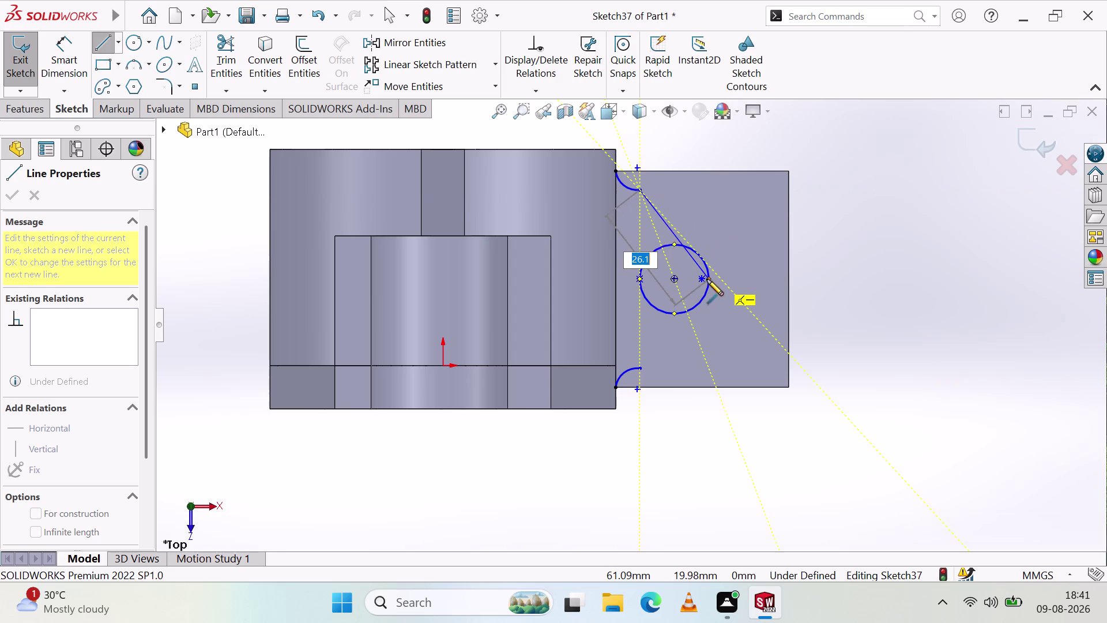
click(709, 190)
key(Escape)
key(Escape)
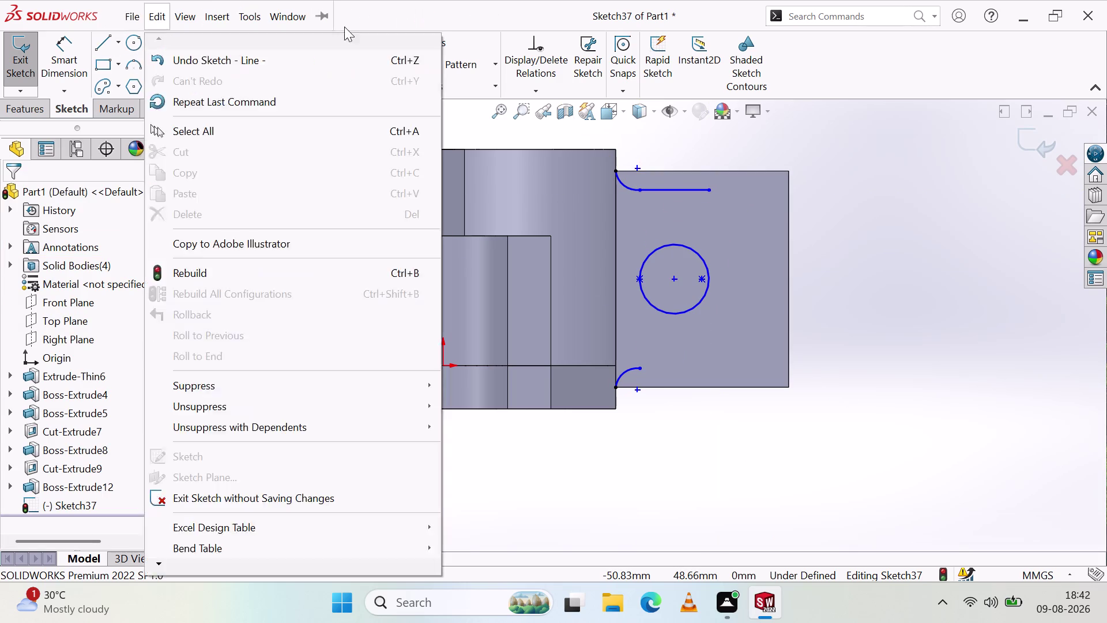
click(108, 44)
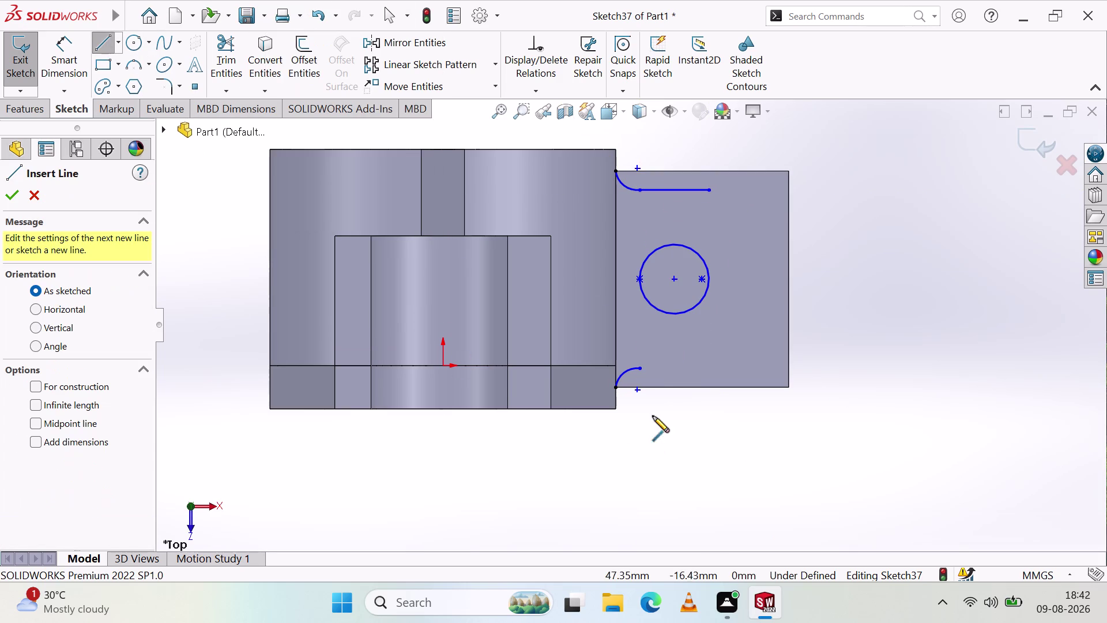
click(641, 369)
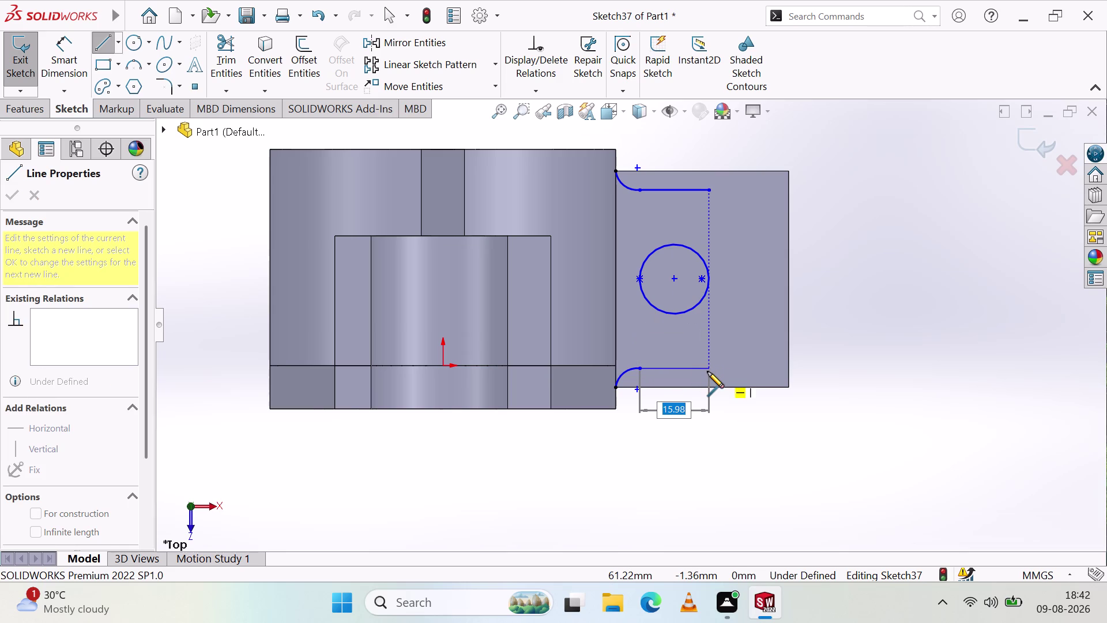
click(707, 371)
key(Escape)
key(Escape)
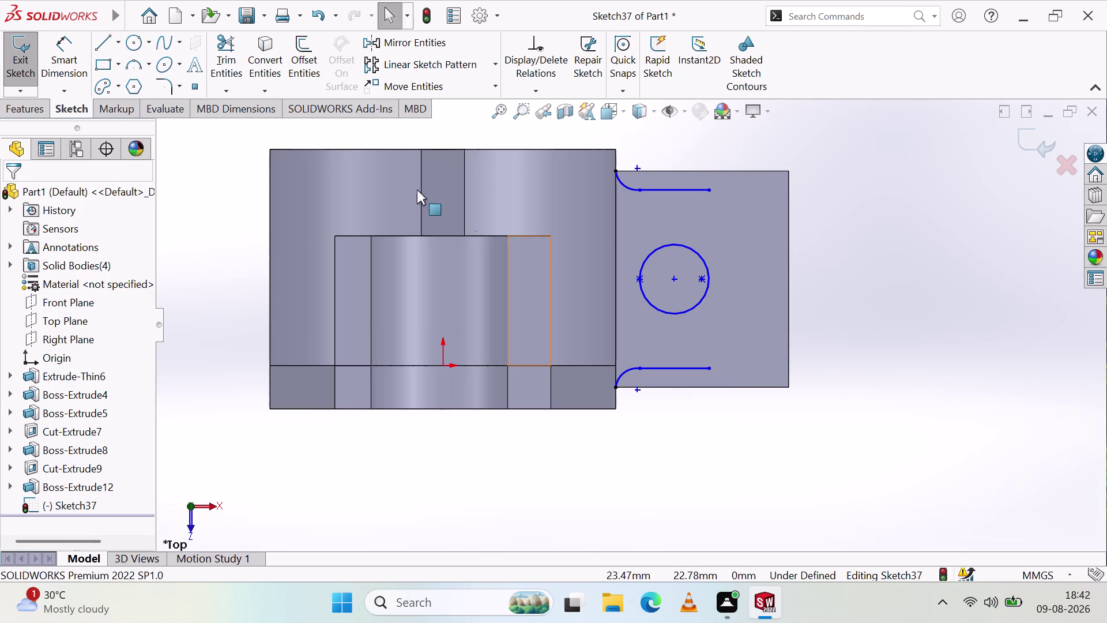
Join the two line ends with a 20 mm three-point arc and delete the old hole circle.
click(136, 65)
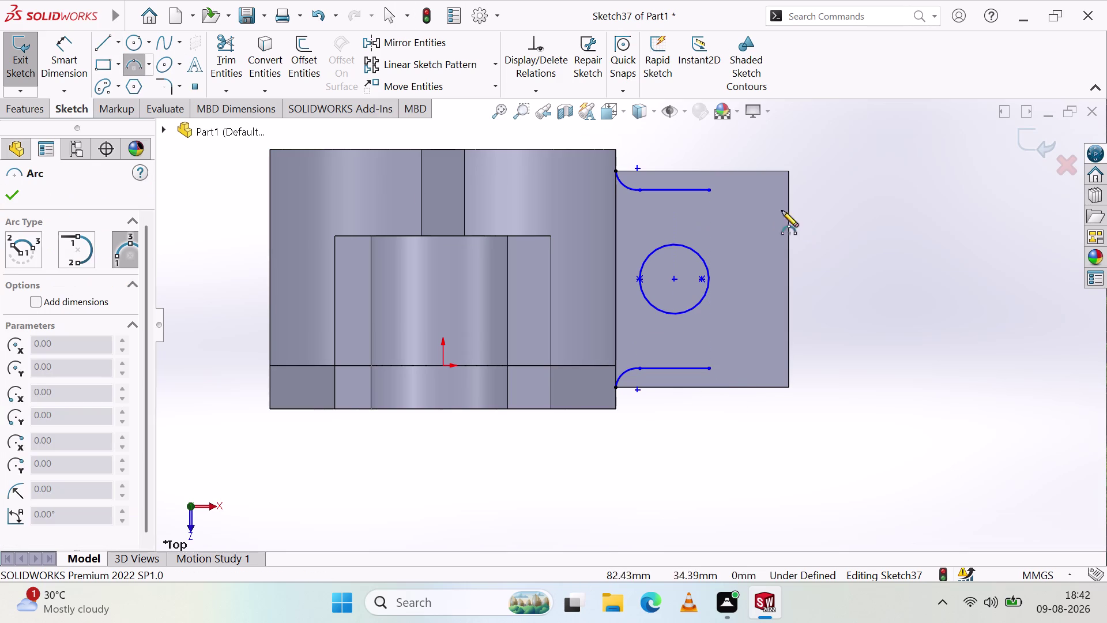
click(710, 188)
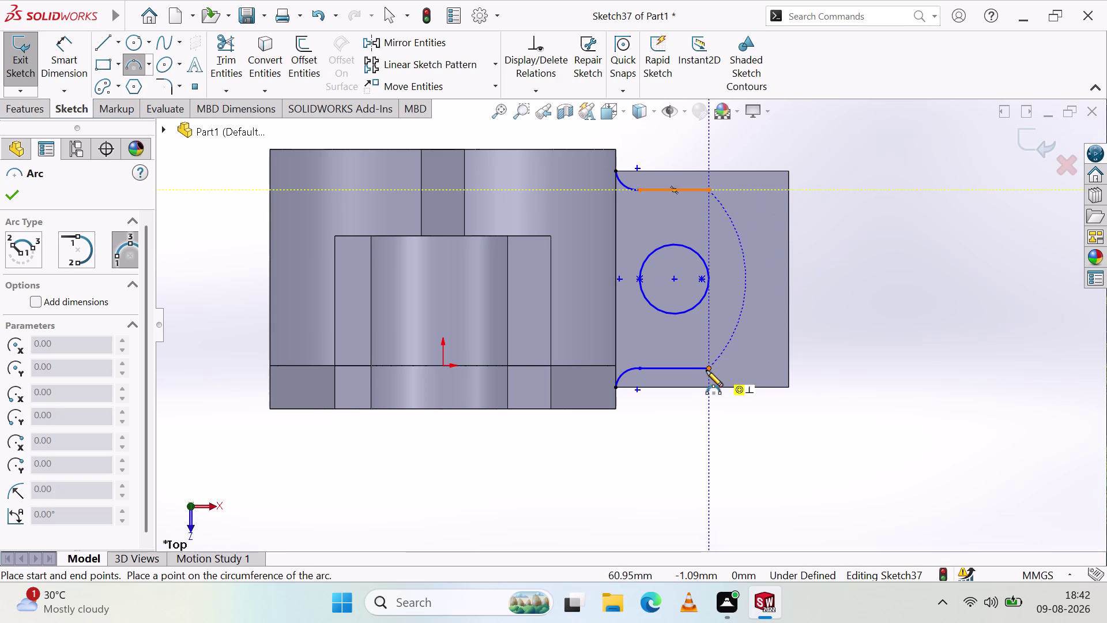
click(709, 367)
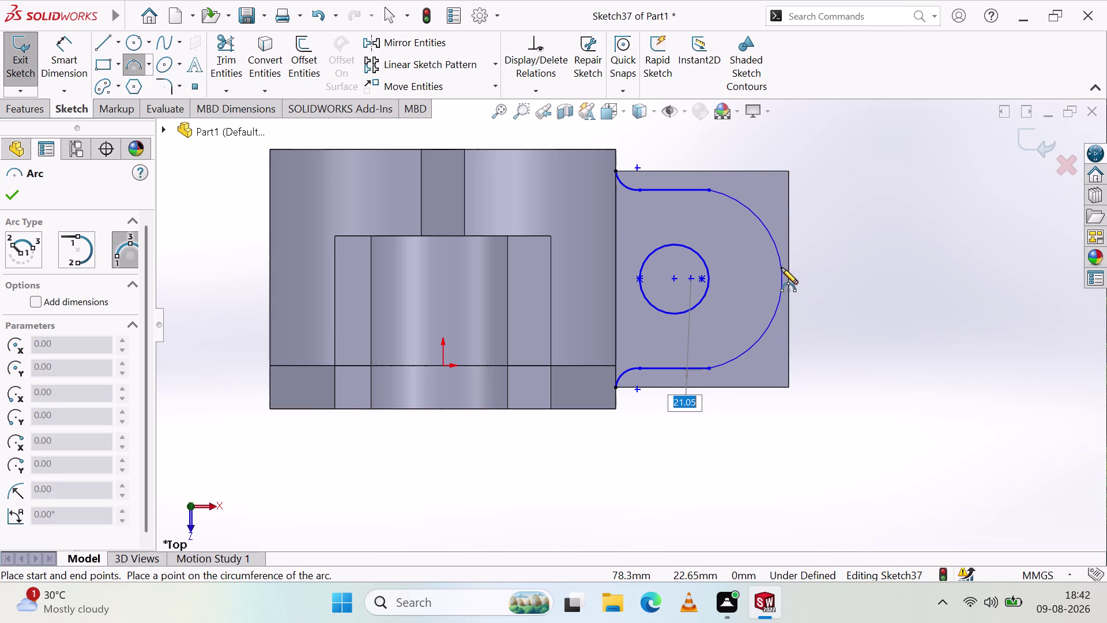
text(20)
key(Return)
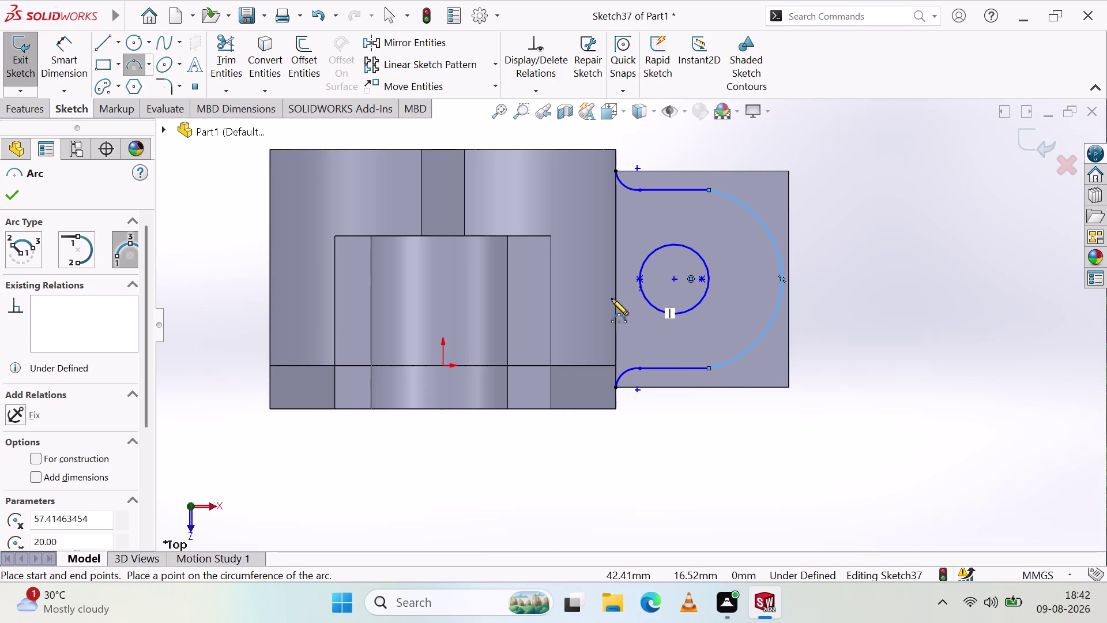
click(9, 187)
click(204, 284)
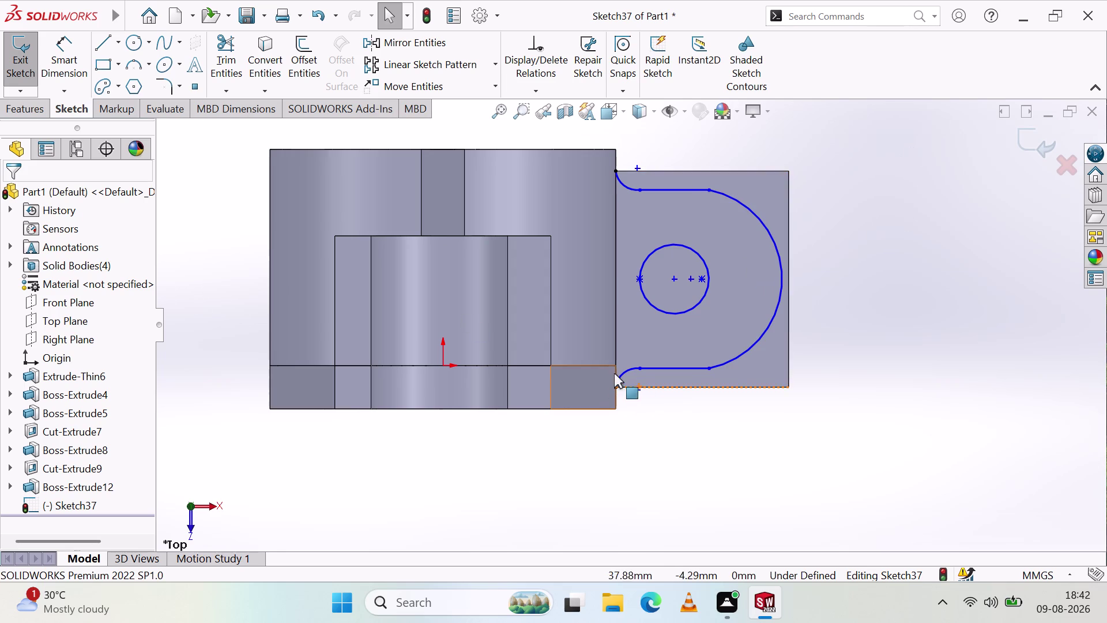
click(691, 252)
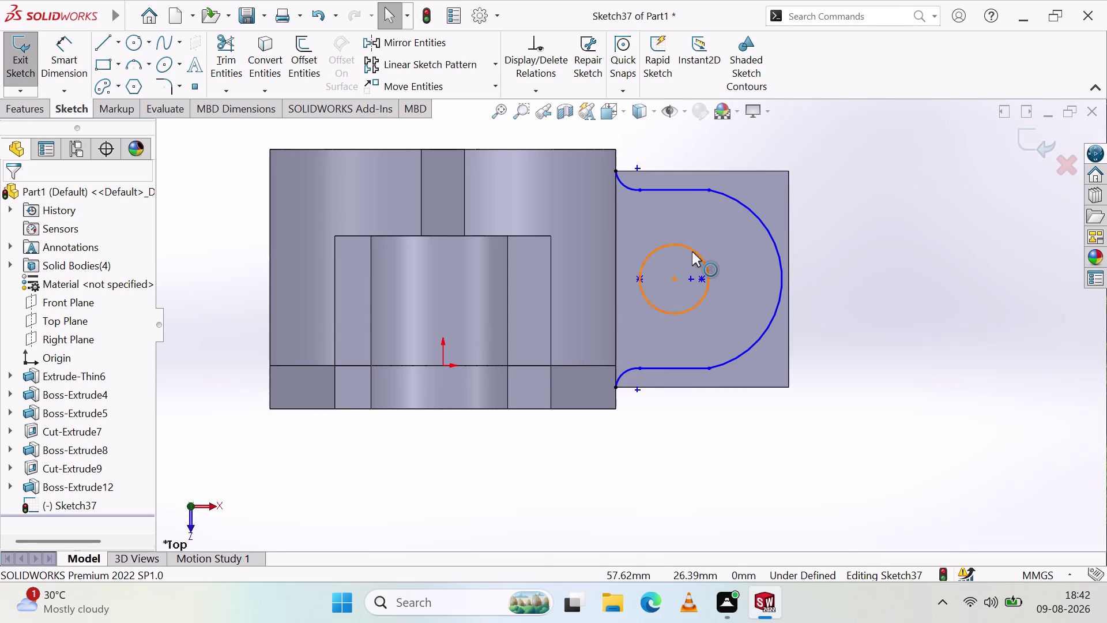
key(Delete)
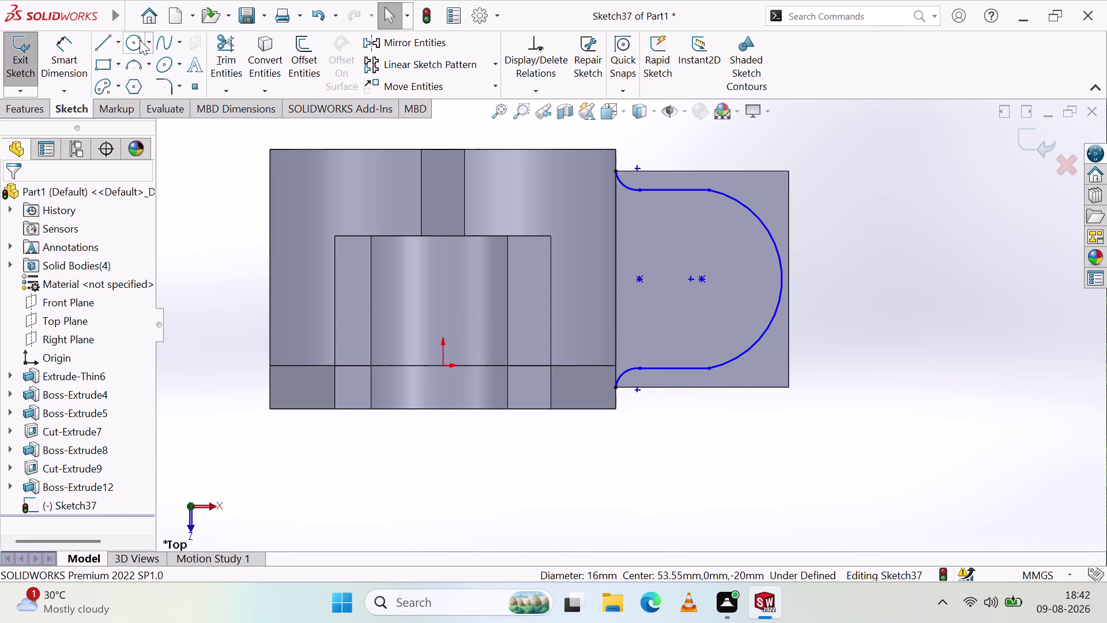
Draw a new circle centred inside the rounded end.
click(139, 40)
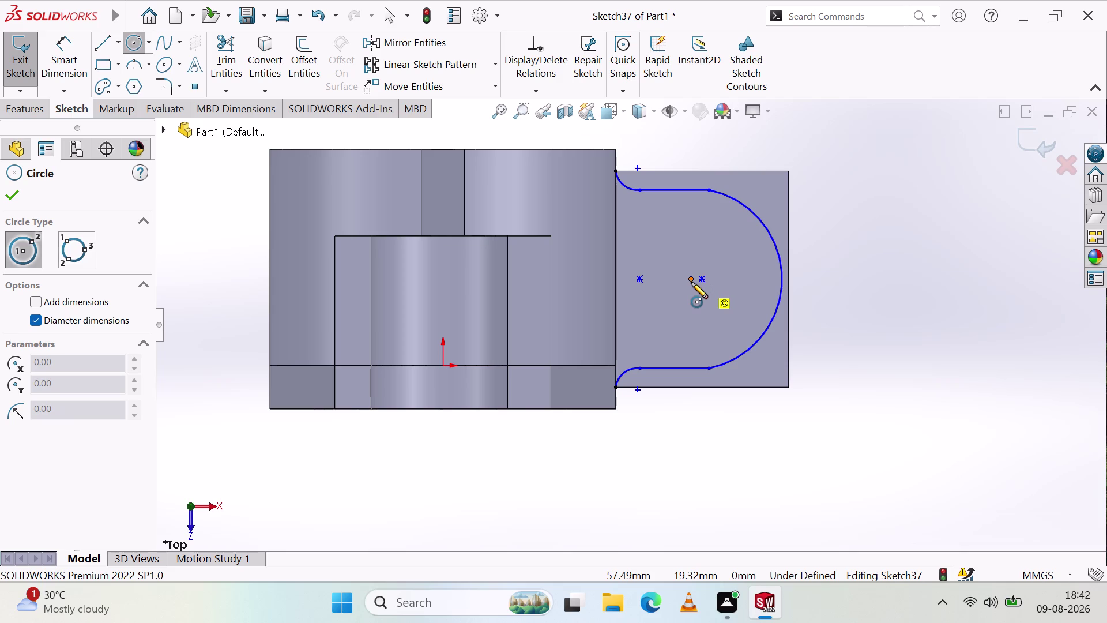
click(690, 279)
click(726, 276)
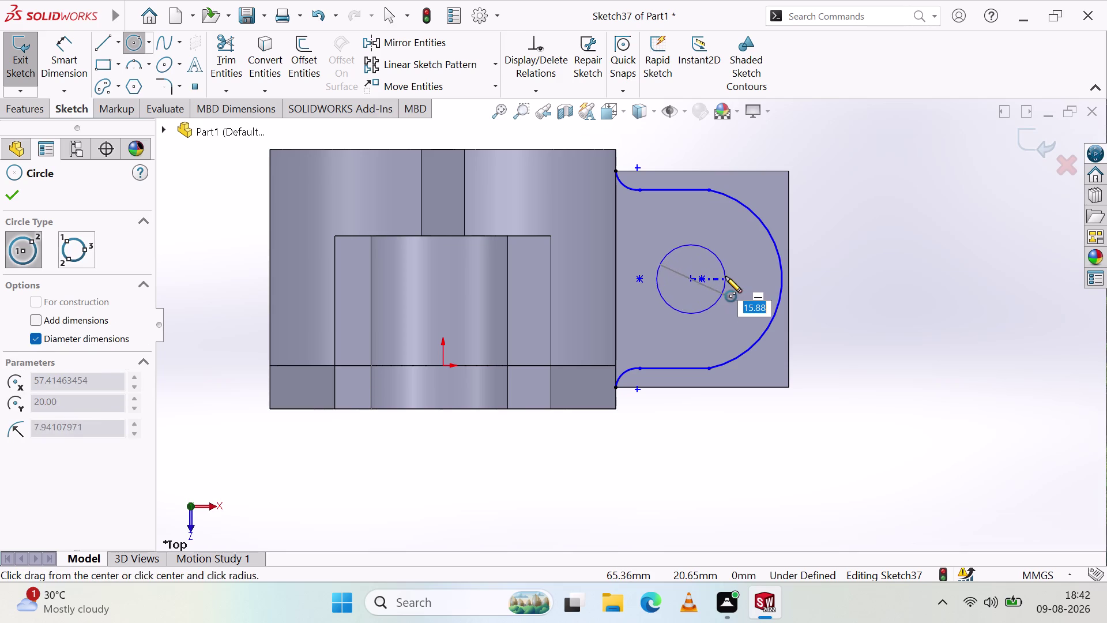
click(6, 202)
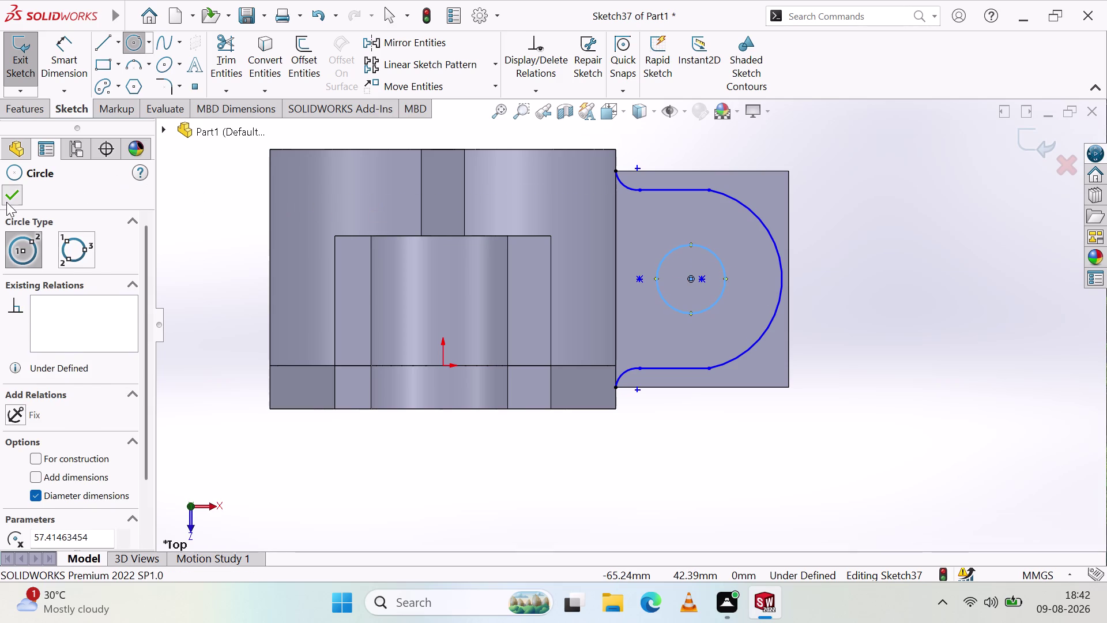
click(68, 63)
drag(725, 290, 737, 292)
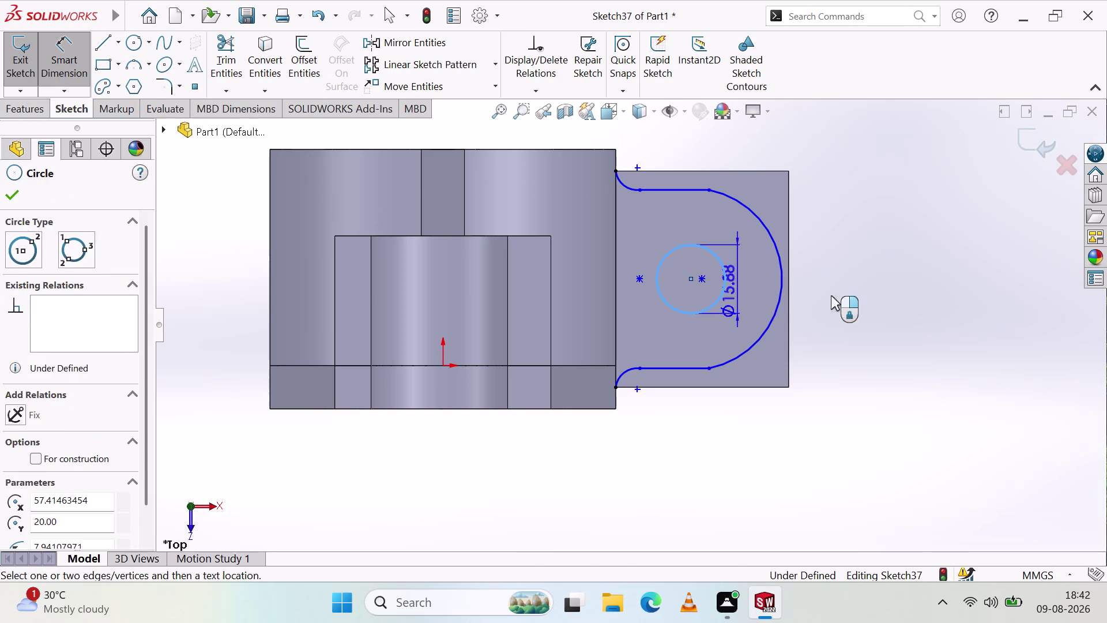
Dimension the circle to 16 mm diameter and exit the lug sketch.
click(885, 297)
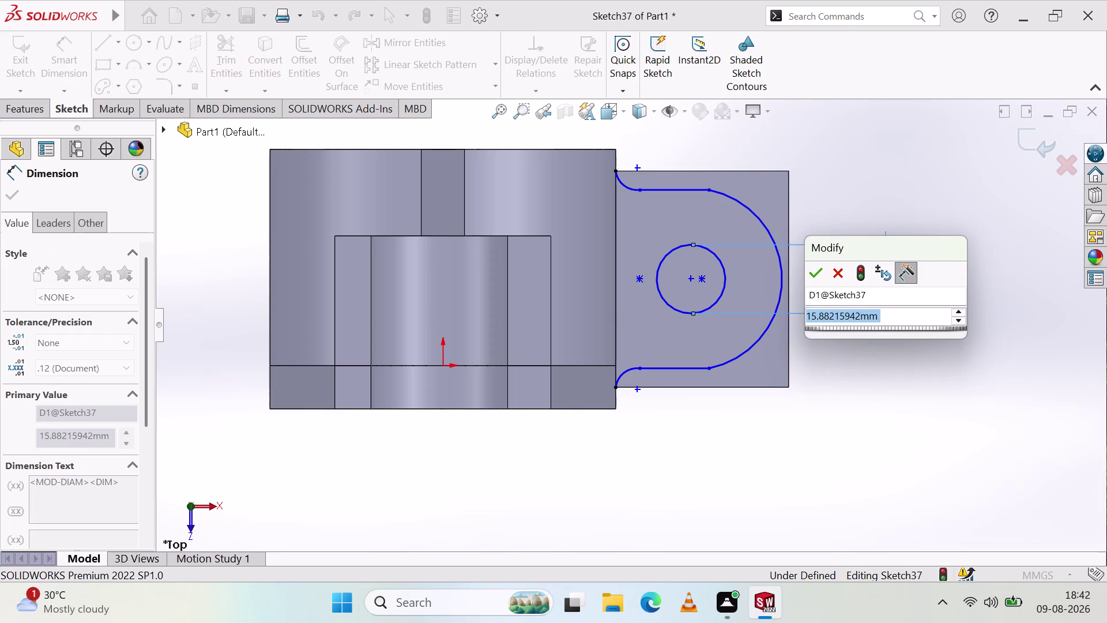
text(1)
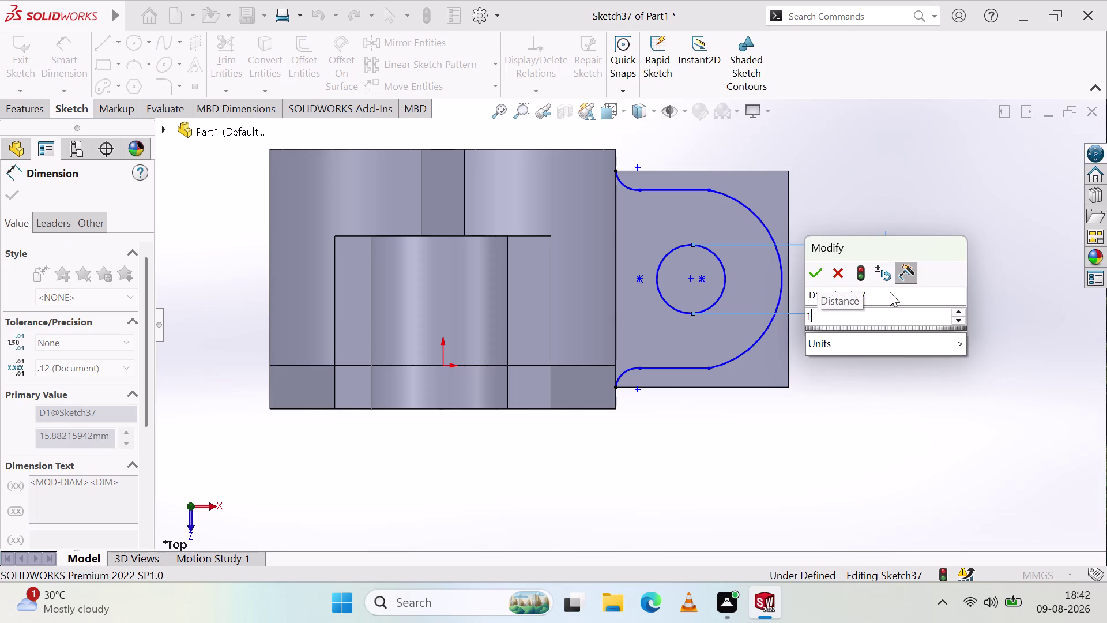
text(6)
click(806, 274)
click(825, 347)
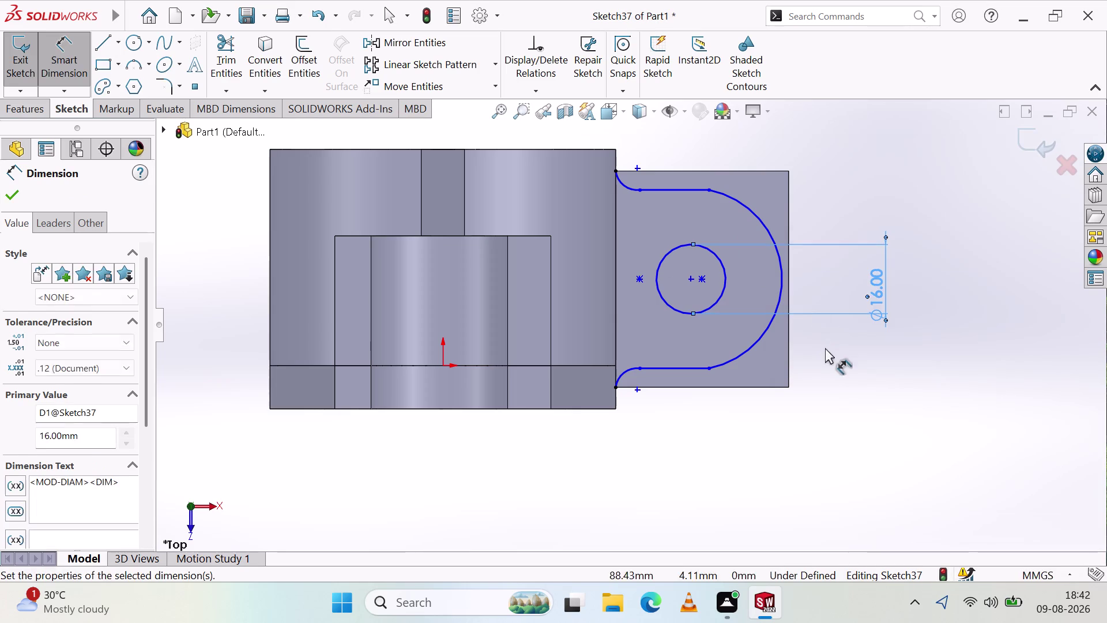
click(881, 291)
key(Delete)
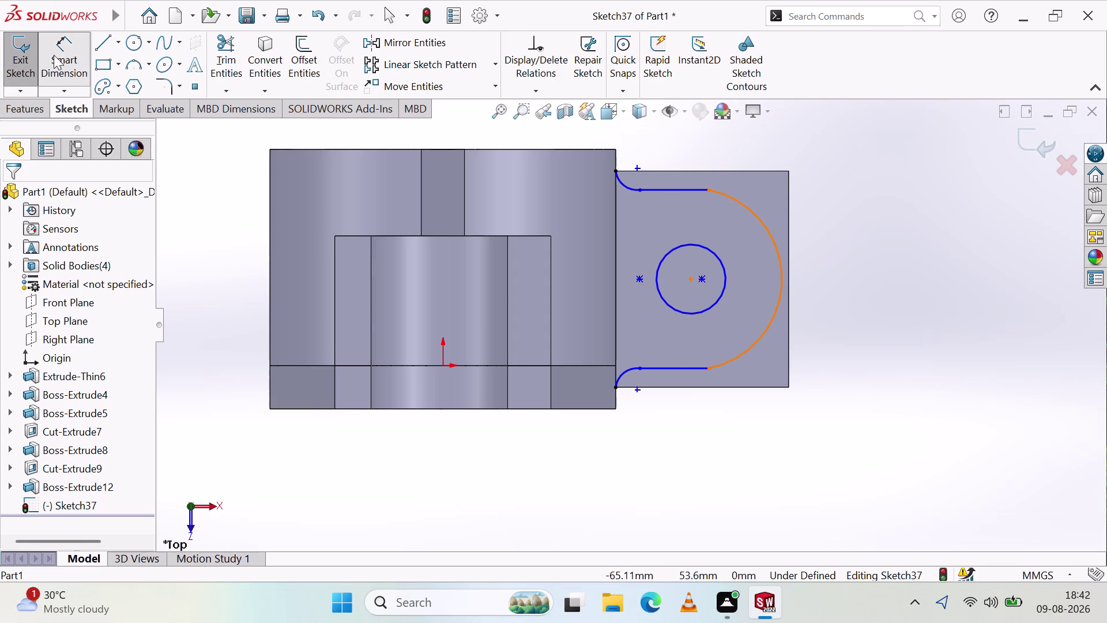
click(68, 61)
click(19, 56)
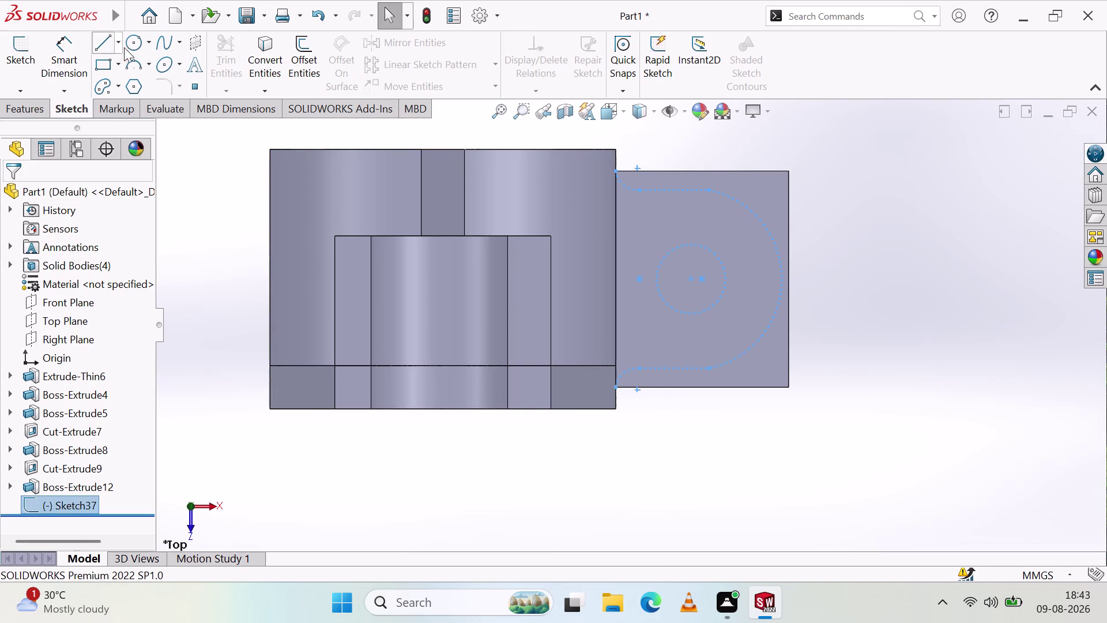
Start a cut from the sketch, then cancel it and undo back into the sketch.
click(23, 107)
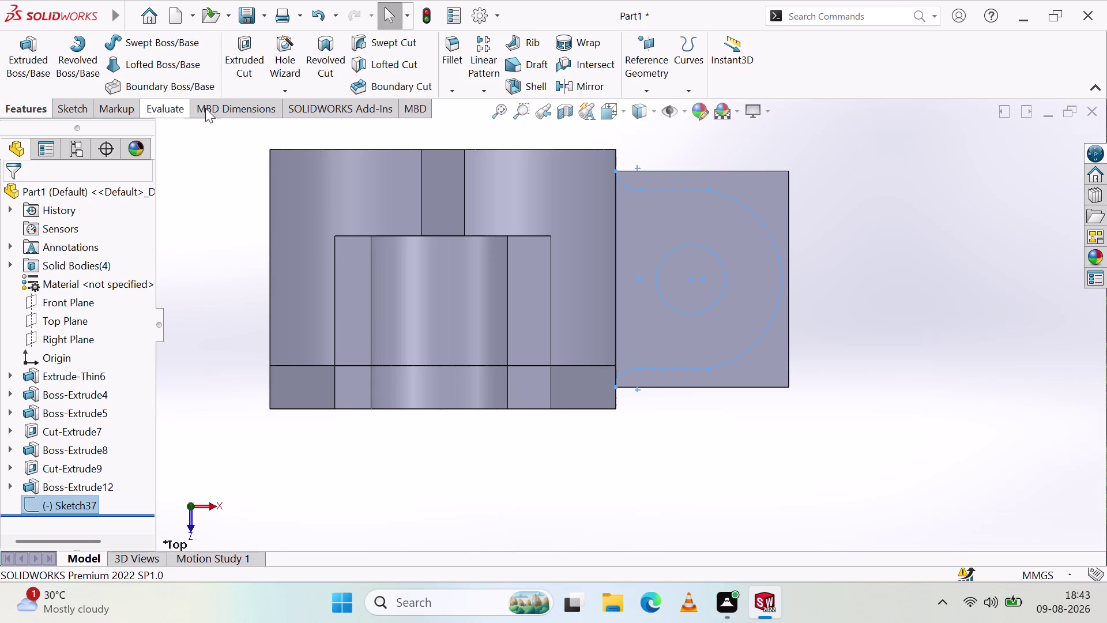
click(244, 63)
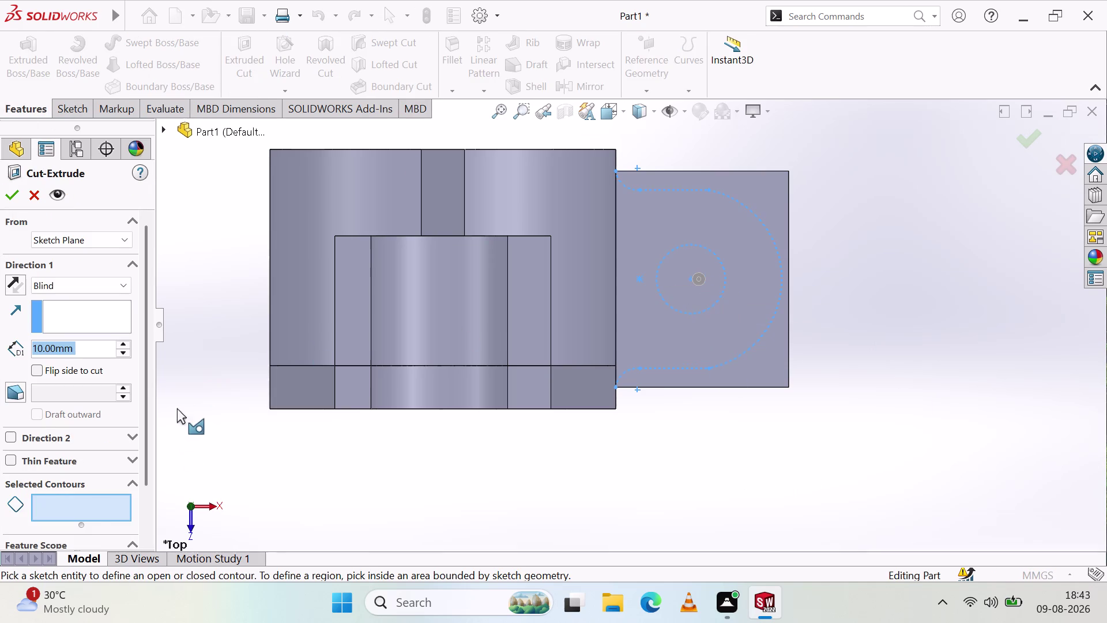
click(772, 189)
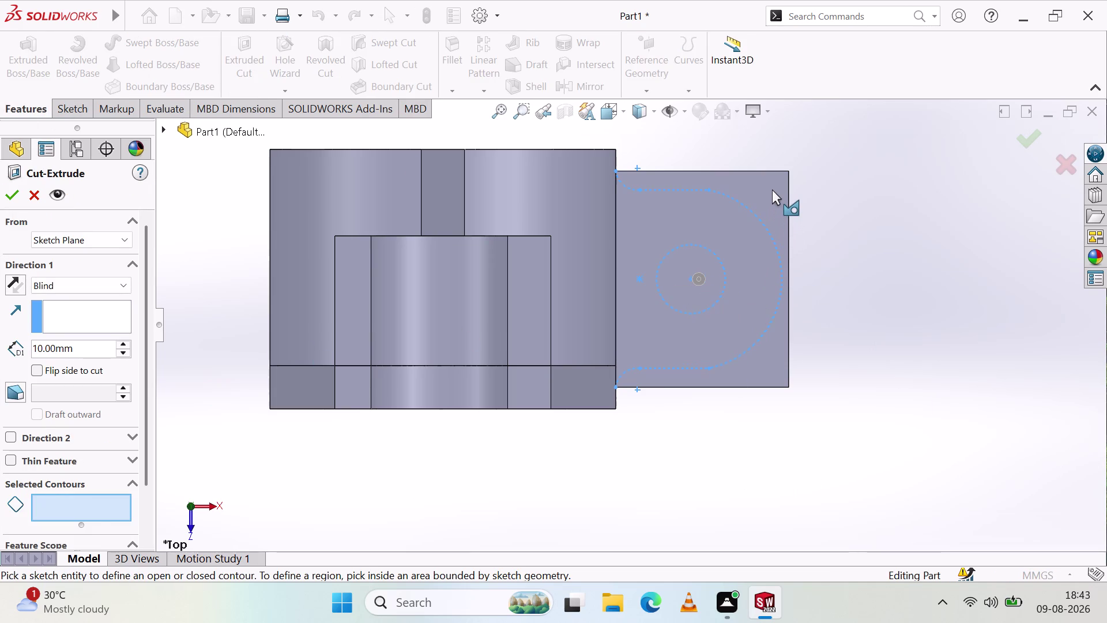
key(Escape)
key(Escape)
key(Escape)
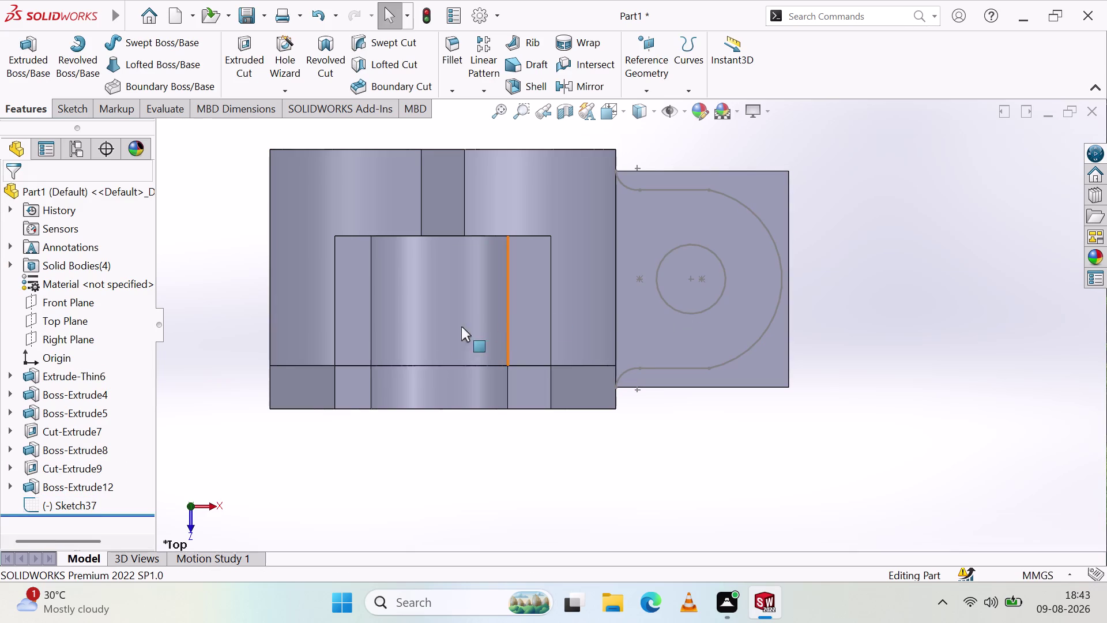
key(Escape)
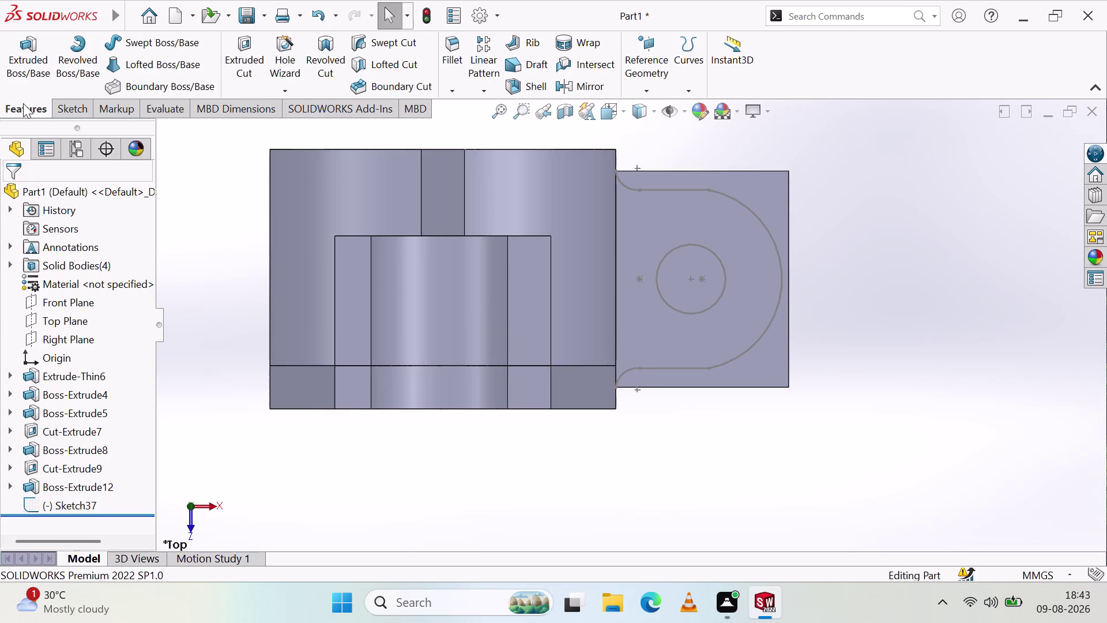
key(ctrl+z)
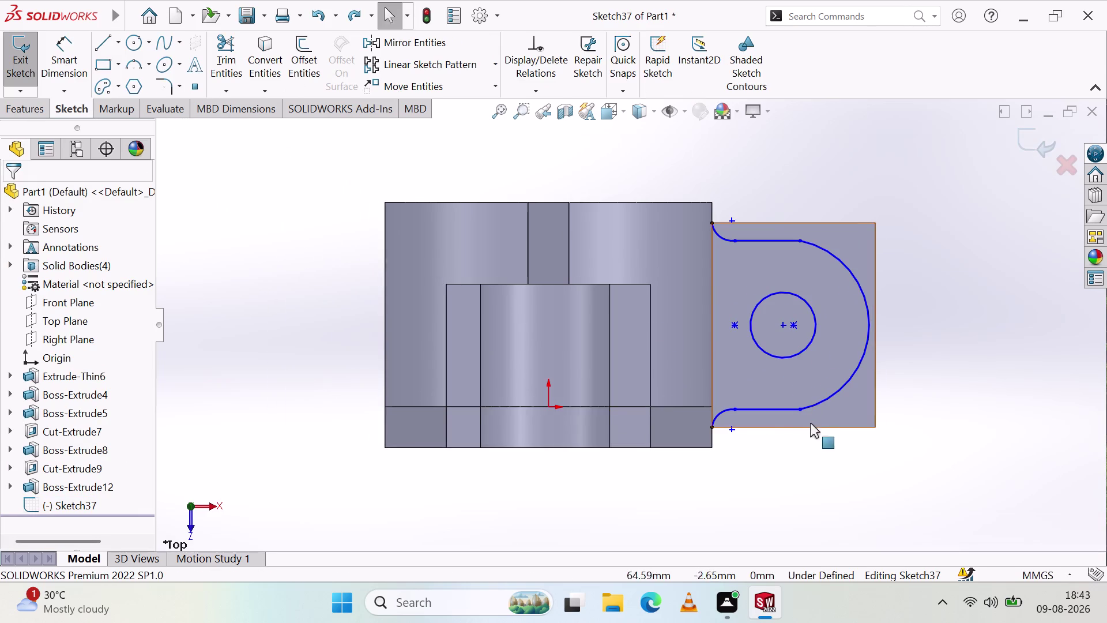
scroll(down, 3)
scroll(up, 3)
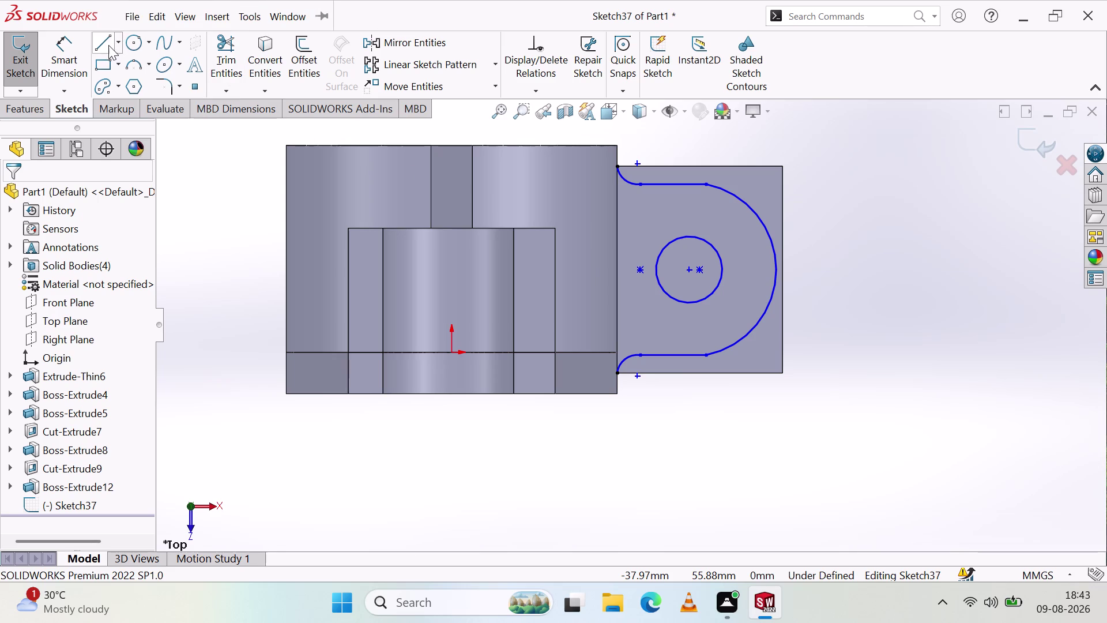
Draw the top, right and bottom edge lines closing the lug profile, then exit the sketch.
click(109, 44)
click(618, 166)
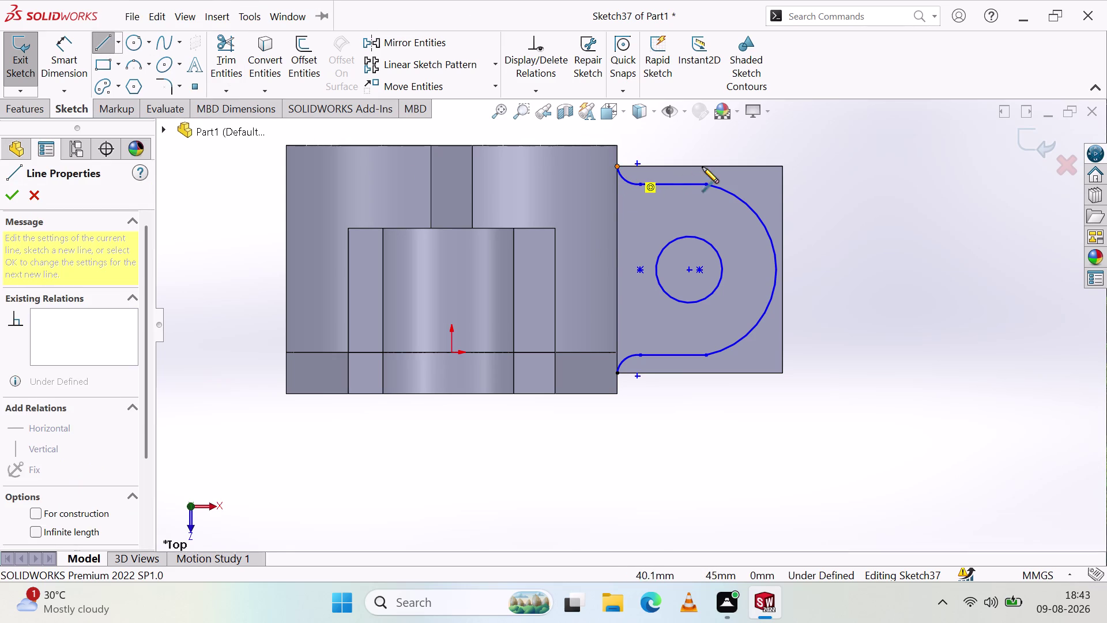
click(782, 167)
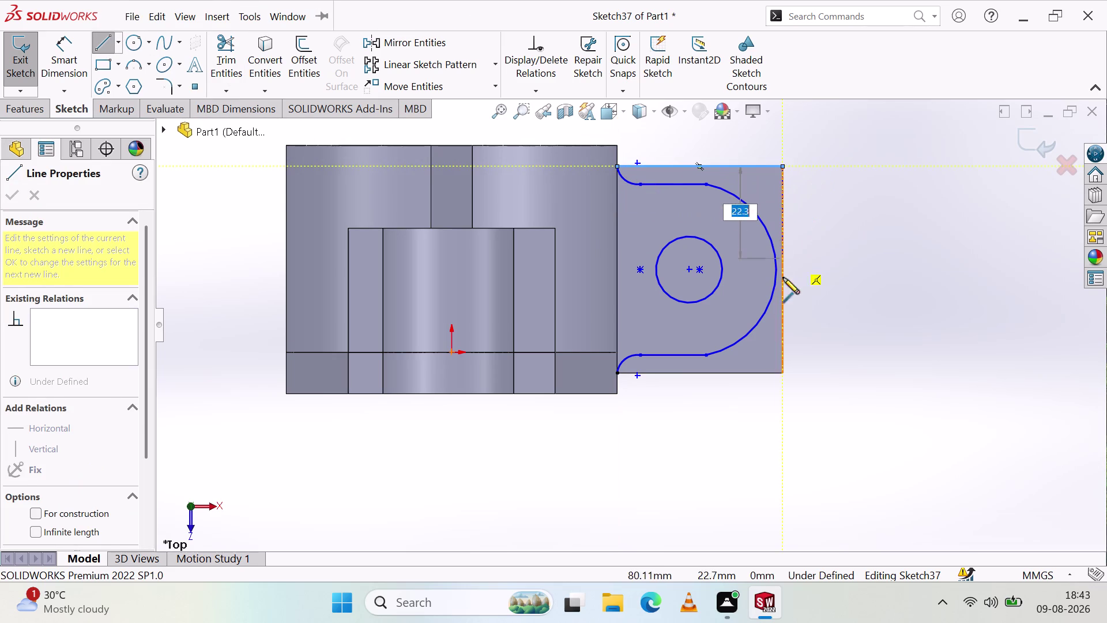
click(782, 374)
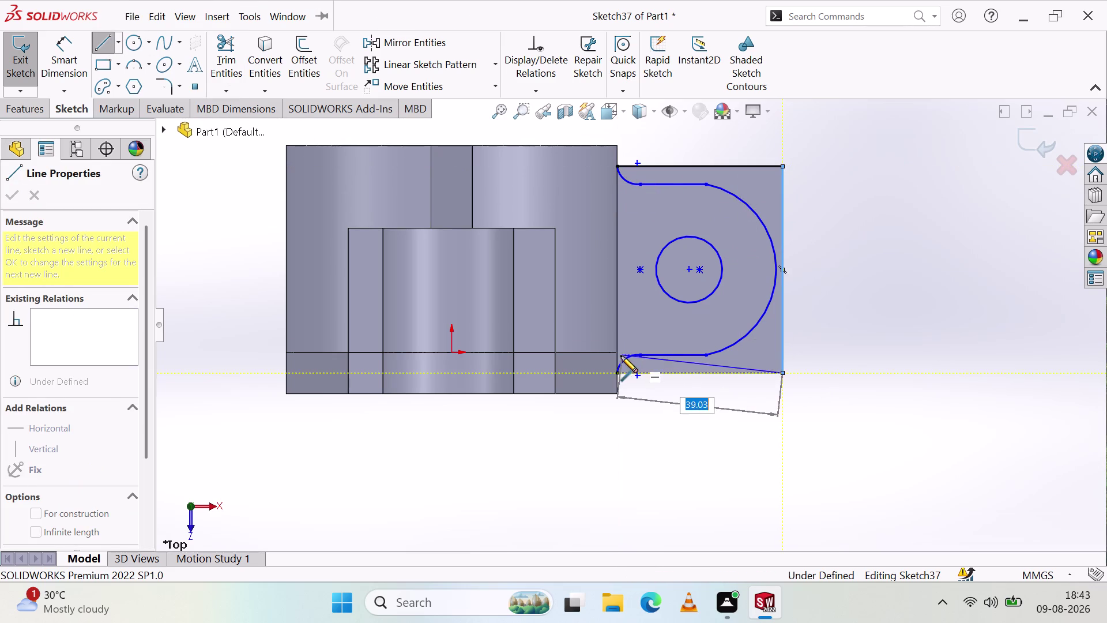
click(617, 374)
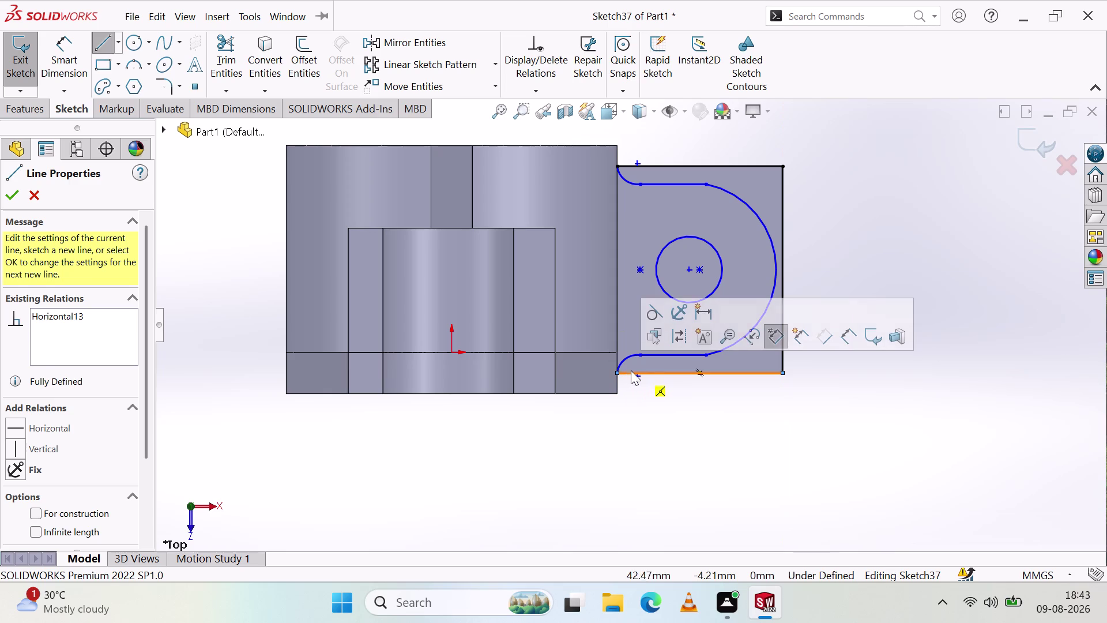
key(Escape)
key(Escape)
key(Escape)
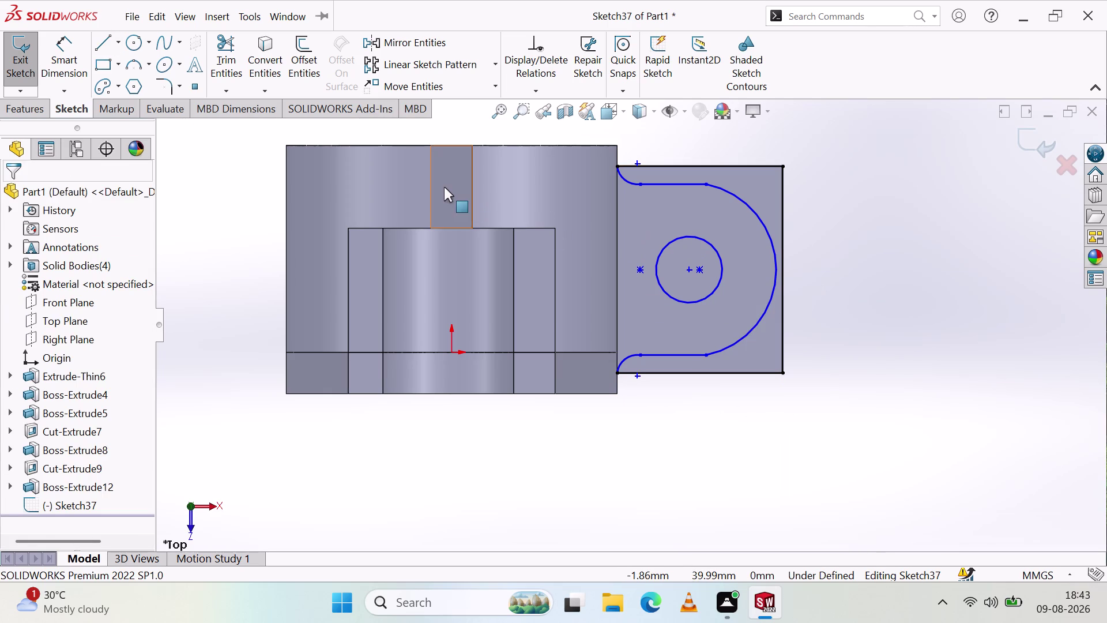
click(23, 68)
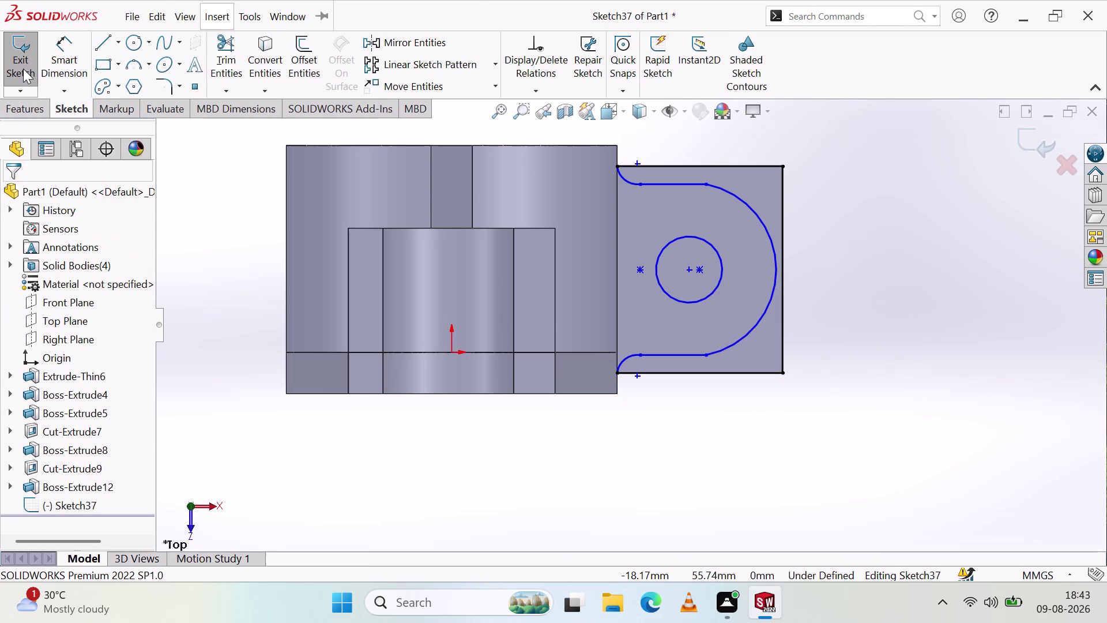
click(315, 65)
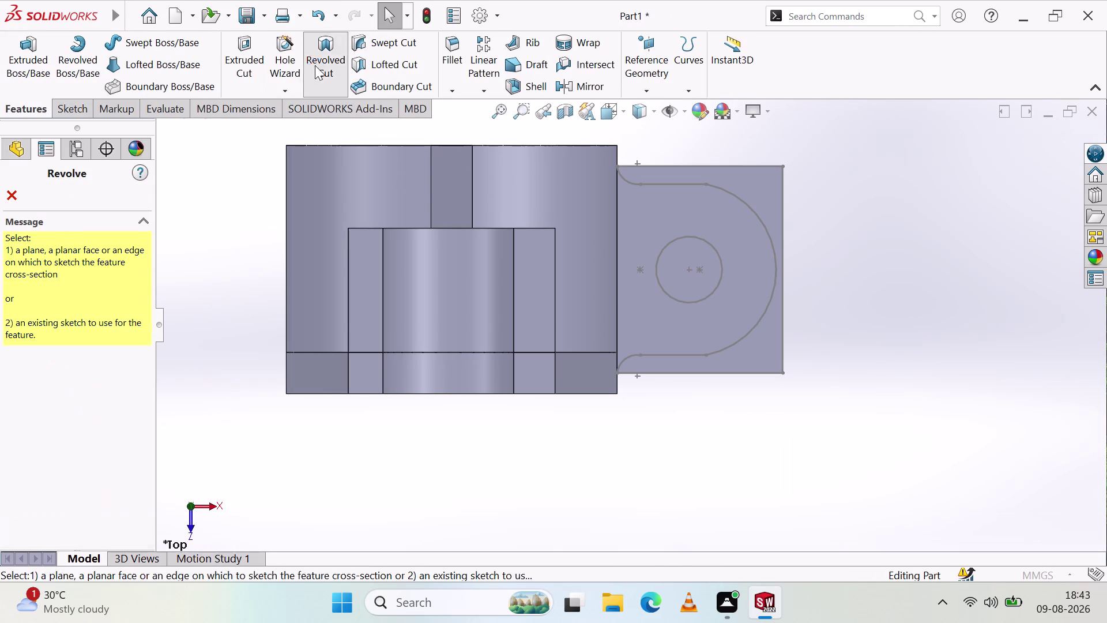
Cancel the stray Revolve and start an Extruded Cut from the Sketch37 lug profile.
click(11, 196)
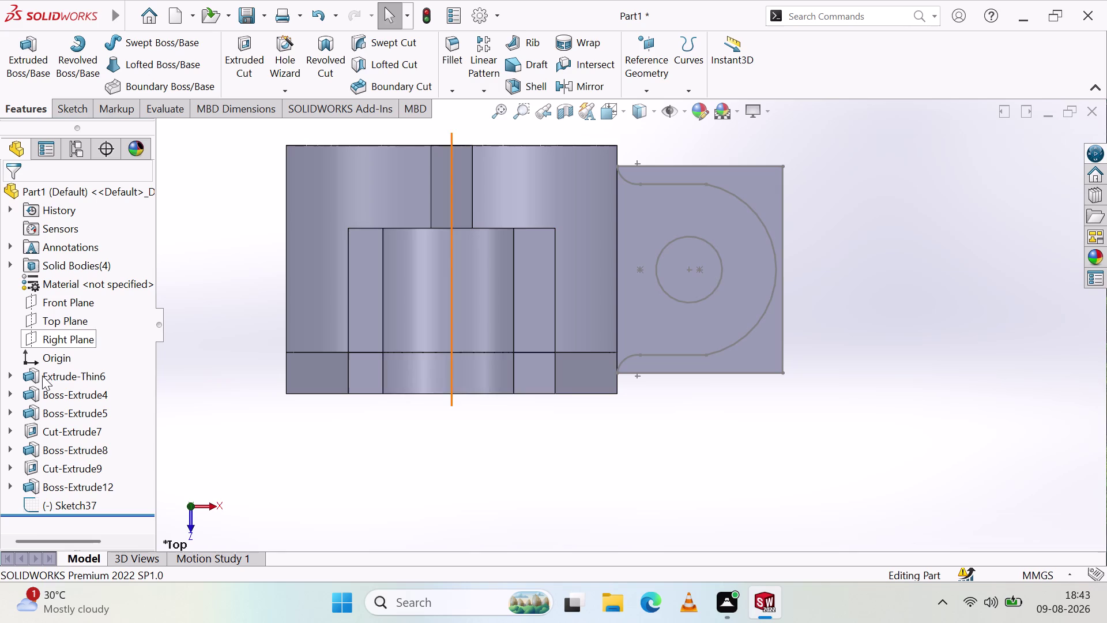
click(50, 508)
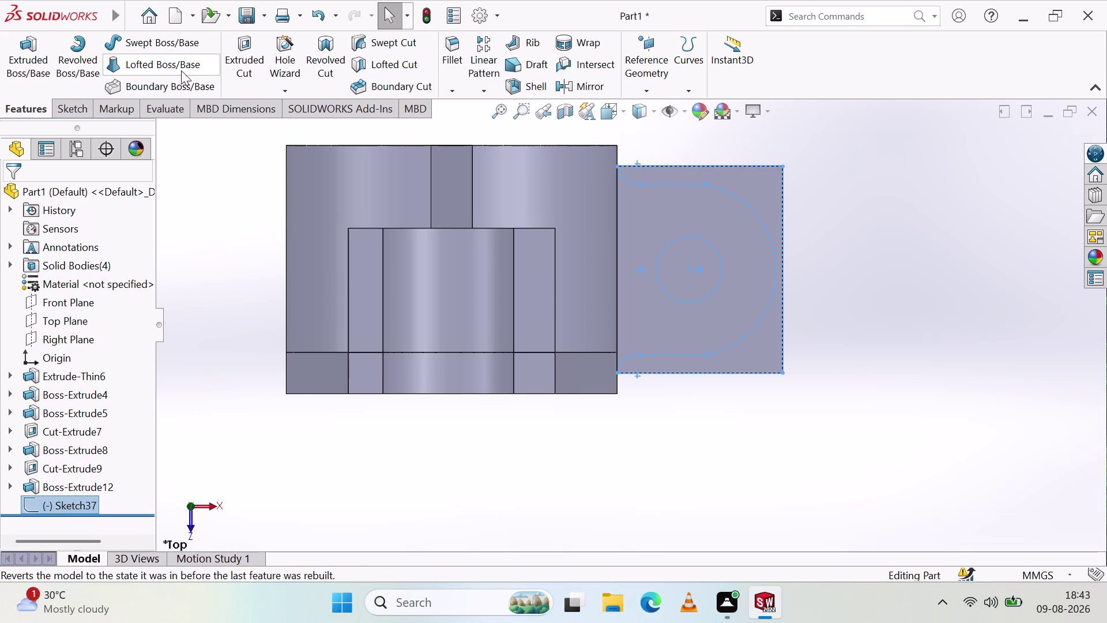
click(240, 65)
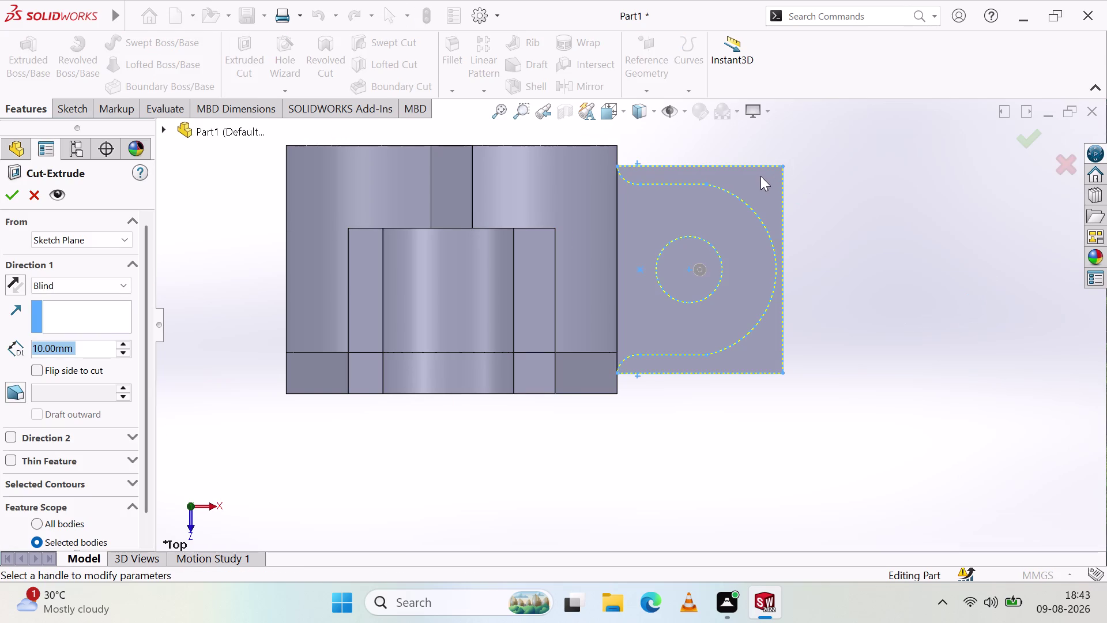
click(764, 187)
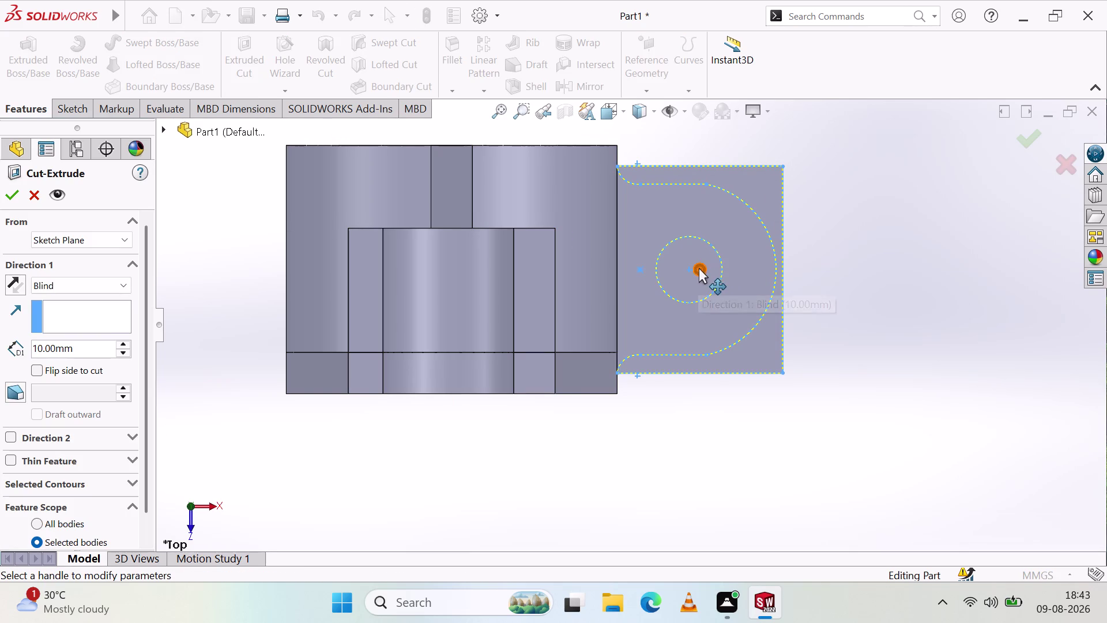
click(699, 267)
middle_drag(834, 274, 821, 172)
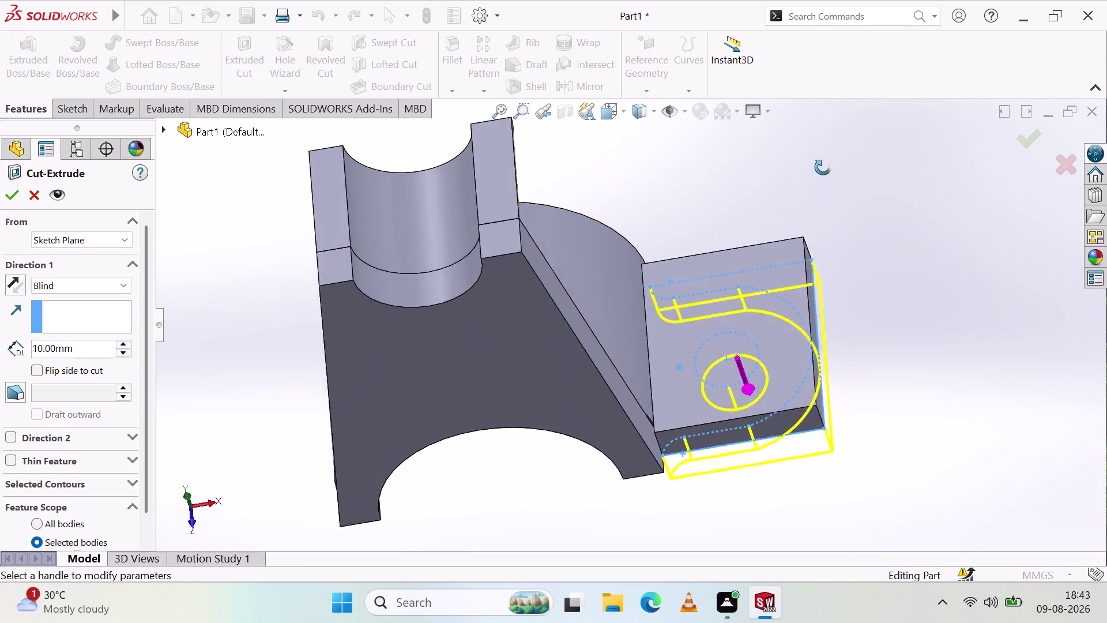
middle_drag(820, 172, 814, 239)
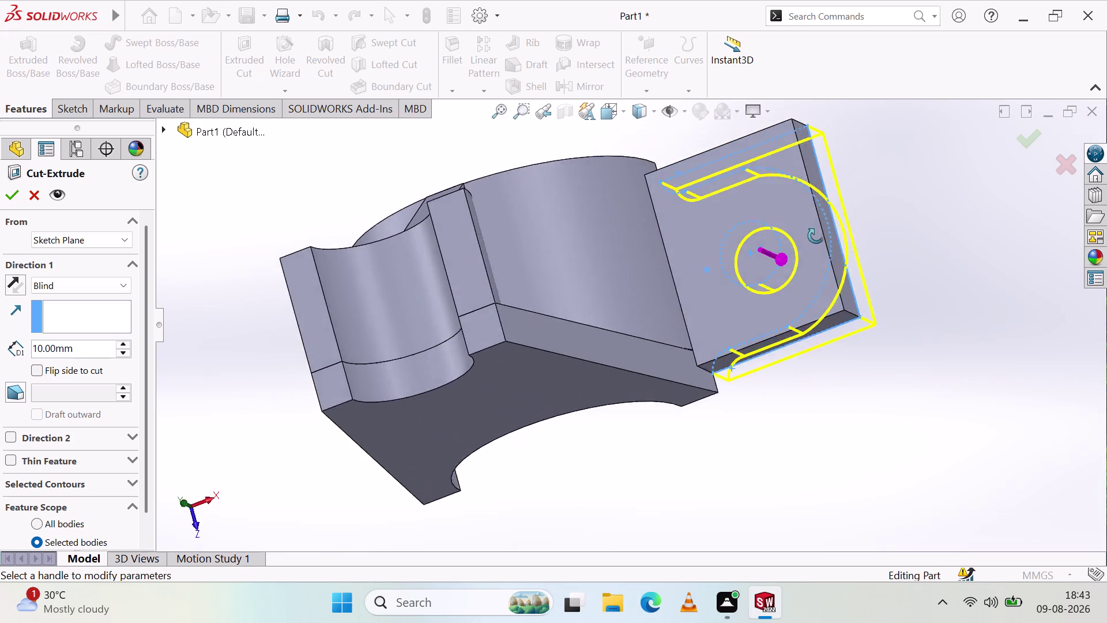
middle_drag(814, 238, 839, 256)
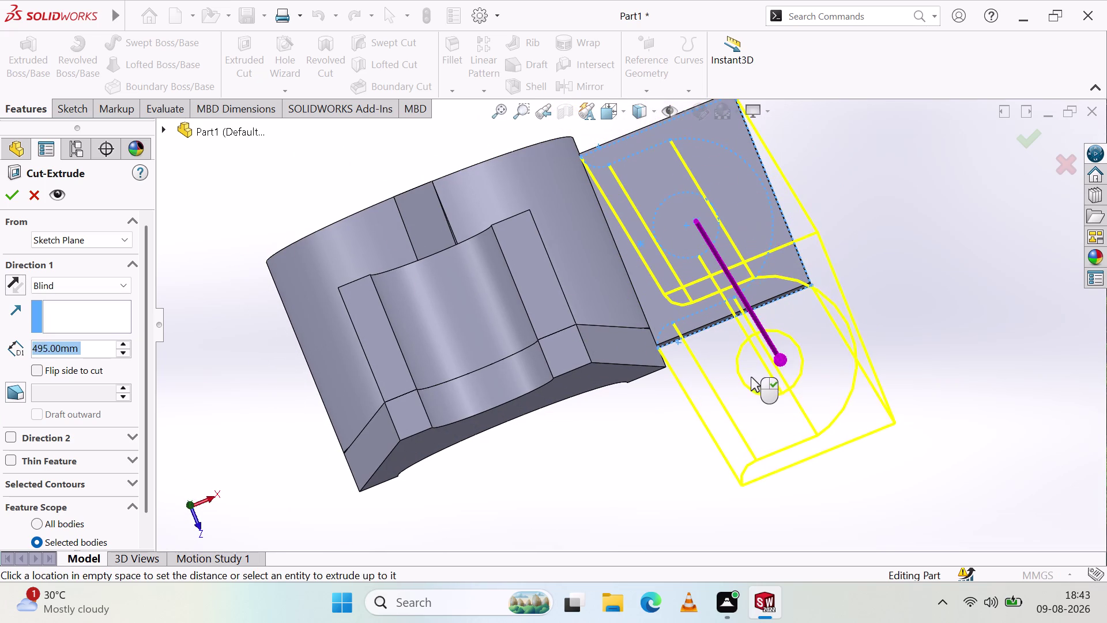
click(743, 374)
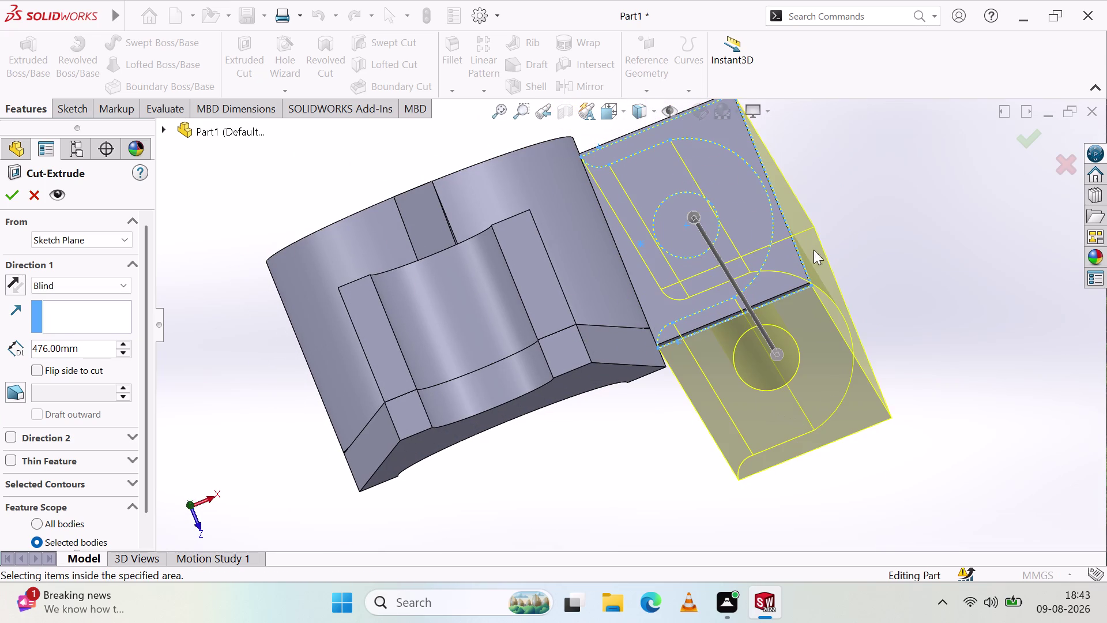
middle_drag(834, 239, 830, 255)
scroll(up, 3)
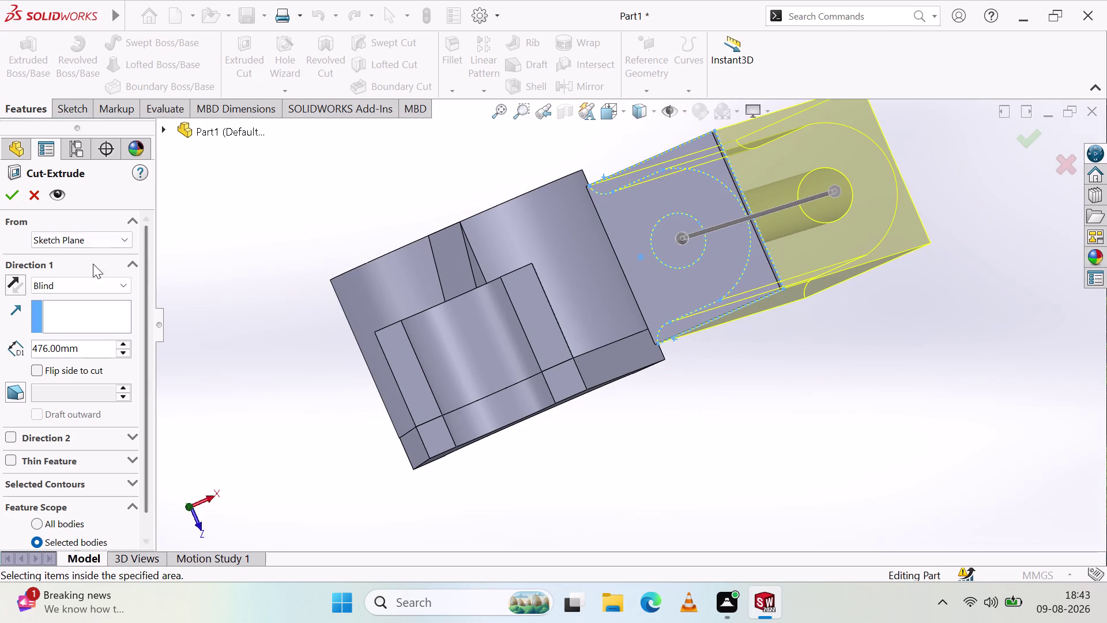
Set the cut to Through All, add a 10 mm blind Direction 2, and apply Cut-Extrude22.
click(97, 281)
click(83, 307)
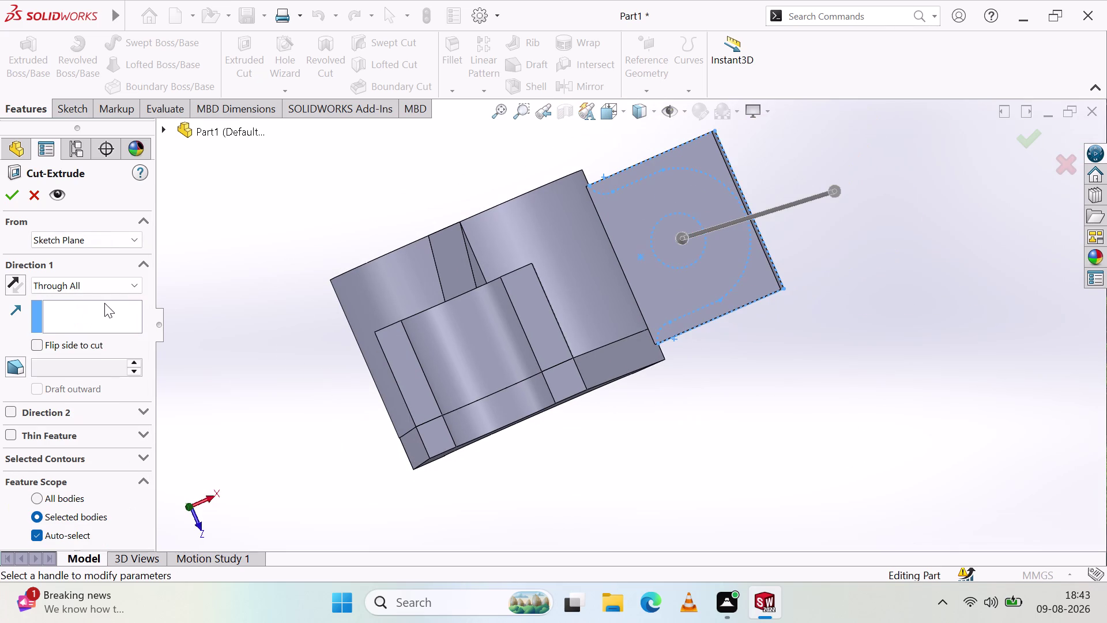
middle_drag(686, 300, 570, 238)
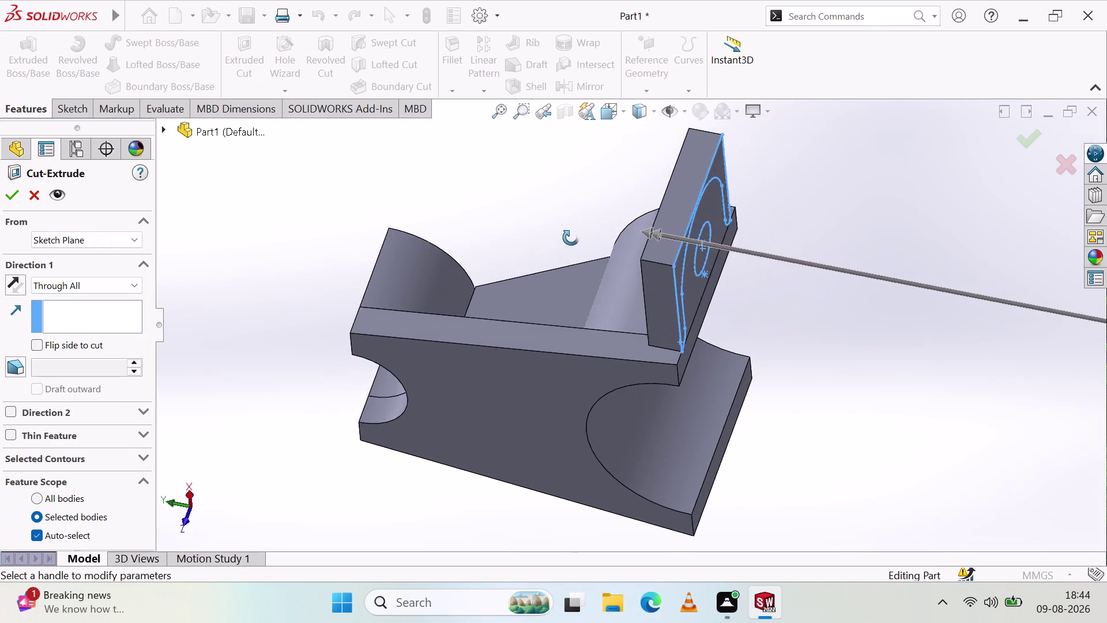
middle_drag(571, 238, 697, 280)
middle_drag(714, 254, 693, 263)
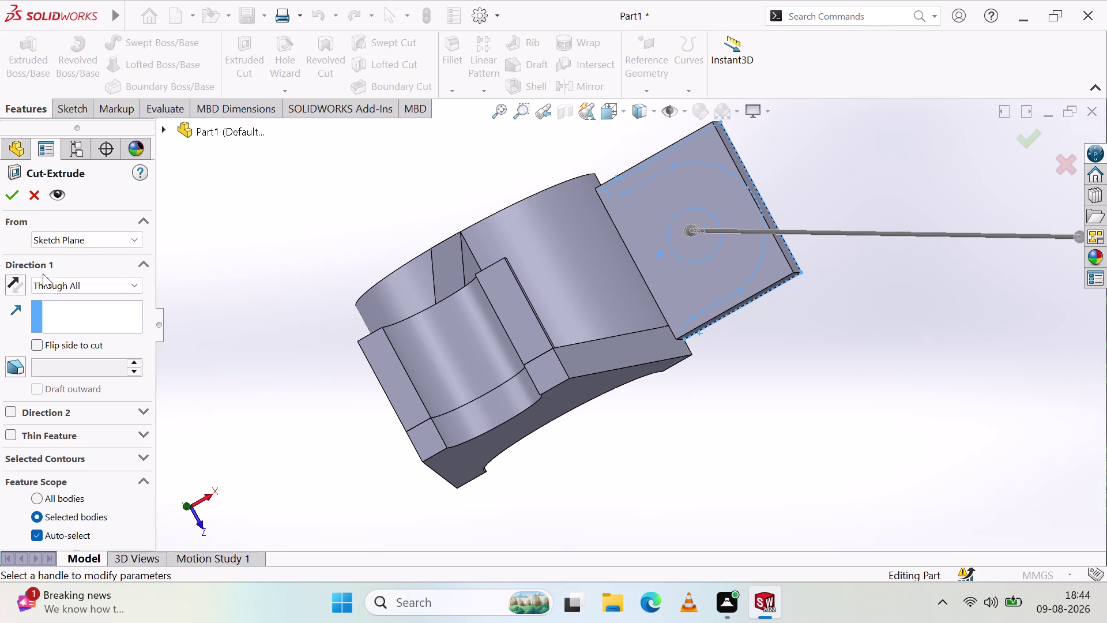
scroll(down, 3)
scroll(down, 3)
scroll(up, 3)
click(7, 199)
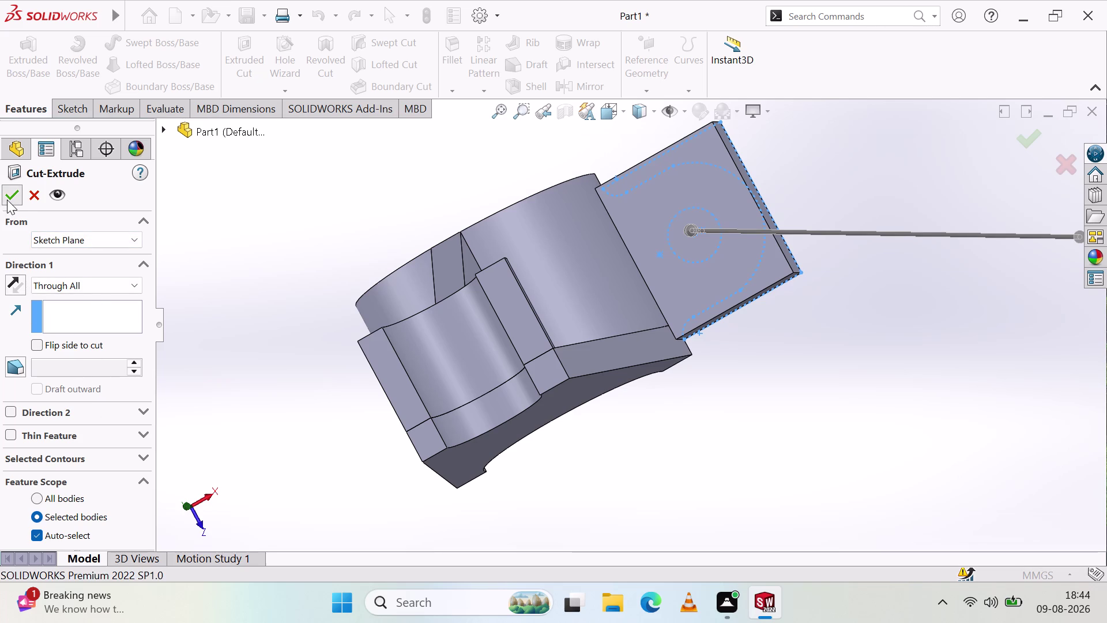
click(7, 200)
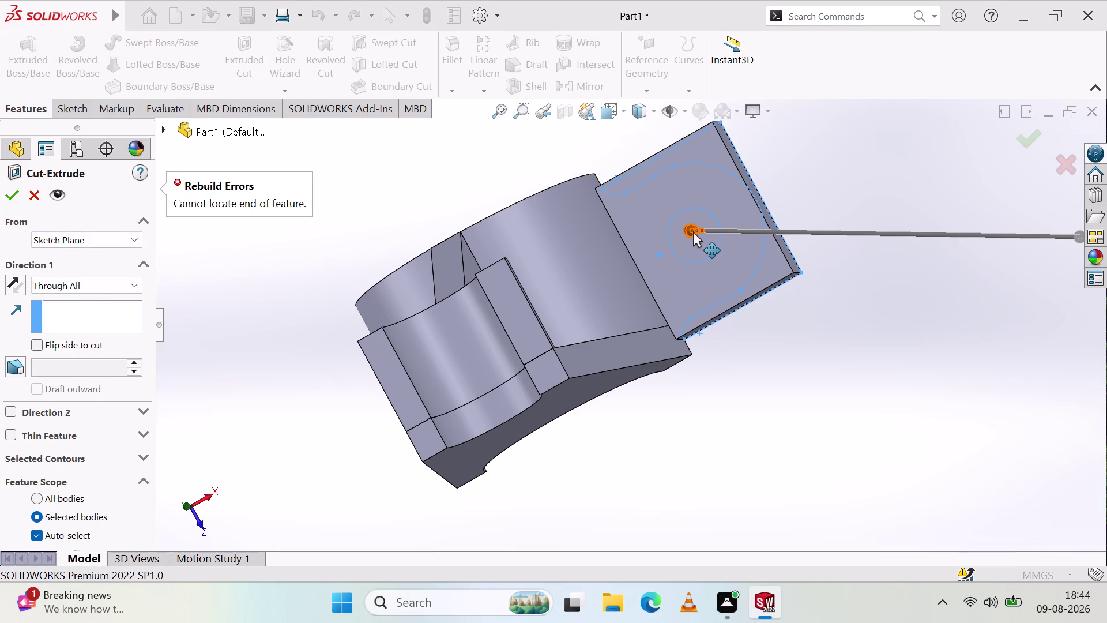
click(693, 231)
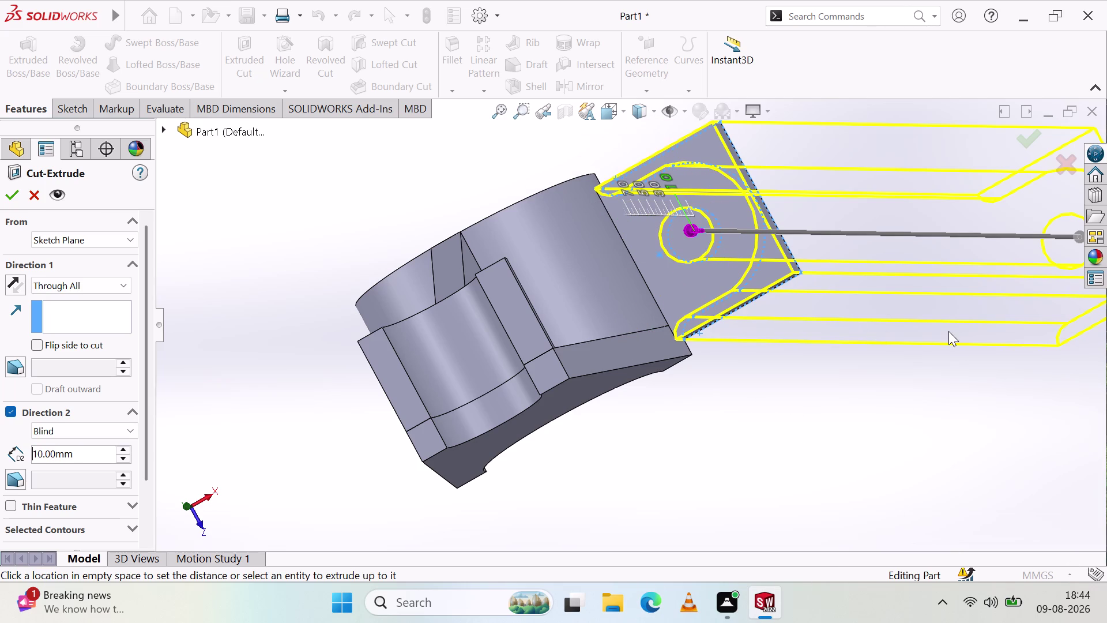
drag(951, 331, 992, 337)
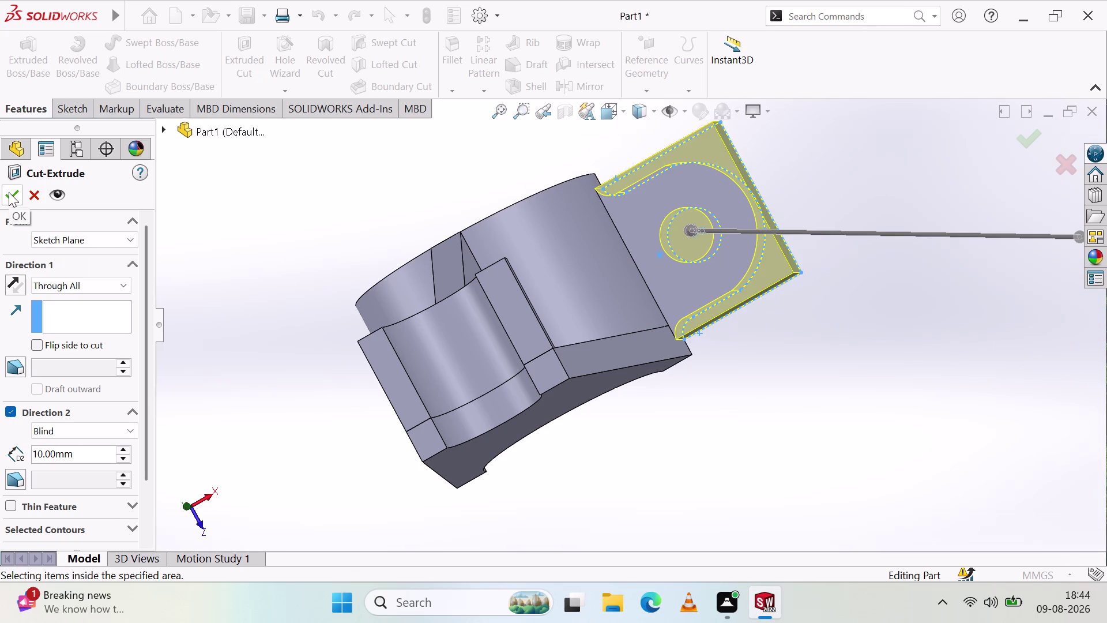
click(9, 192)
middle_drag(674, 273, 651, 280)
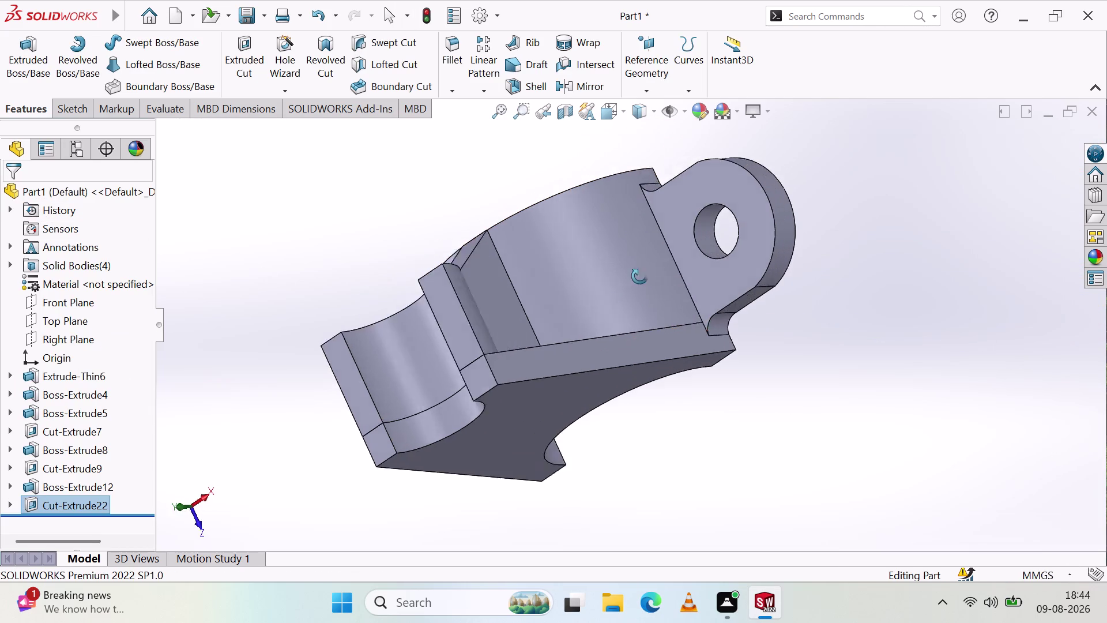
middle_drag(651, 280, 699, 379)
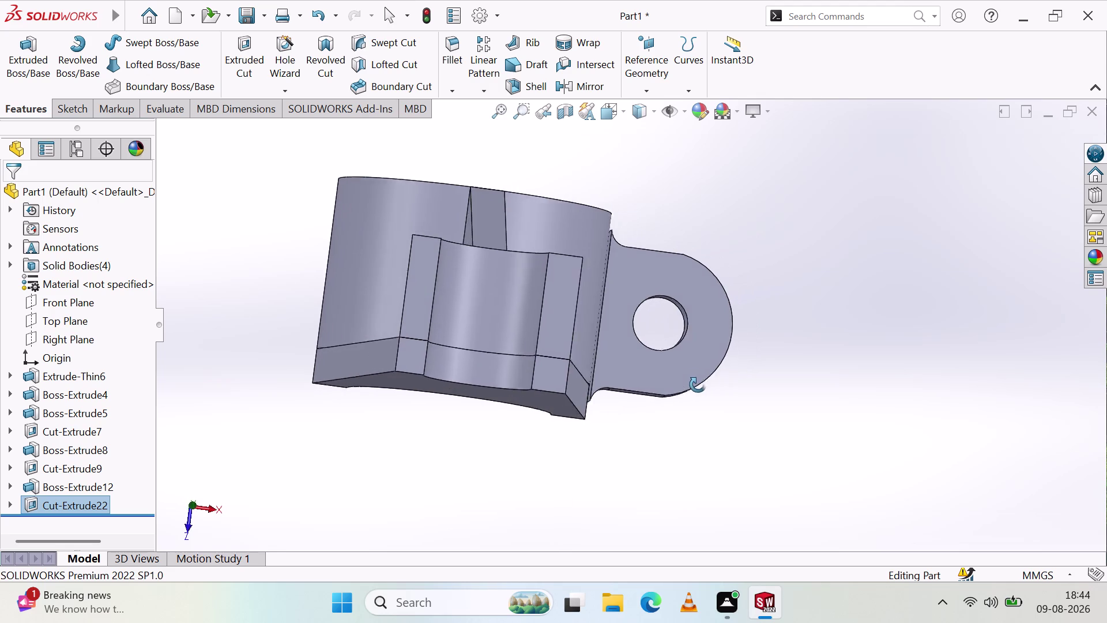
middle_drag(699, 379, 700, 369)
middle_drag(703, 366, 708, 359)
middle_drag(710, 356, 716, 348)
middle_click(717, 343)
middle_click(719, 340)
middle_drag(722, 311, 719, 297)
middle_click(719, 296)
middle_drag(706, 280, 700, 276)
middle_drag(685, 265, 674, 256)
middle_drag(654, 253, 601, 262)
middle_drag(580, 282, 577, 351)
middle_click(577, 351)
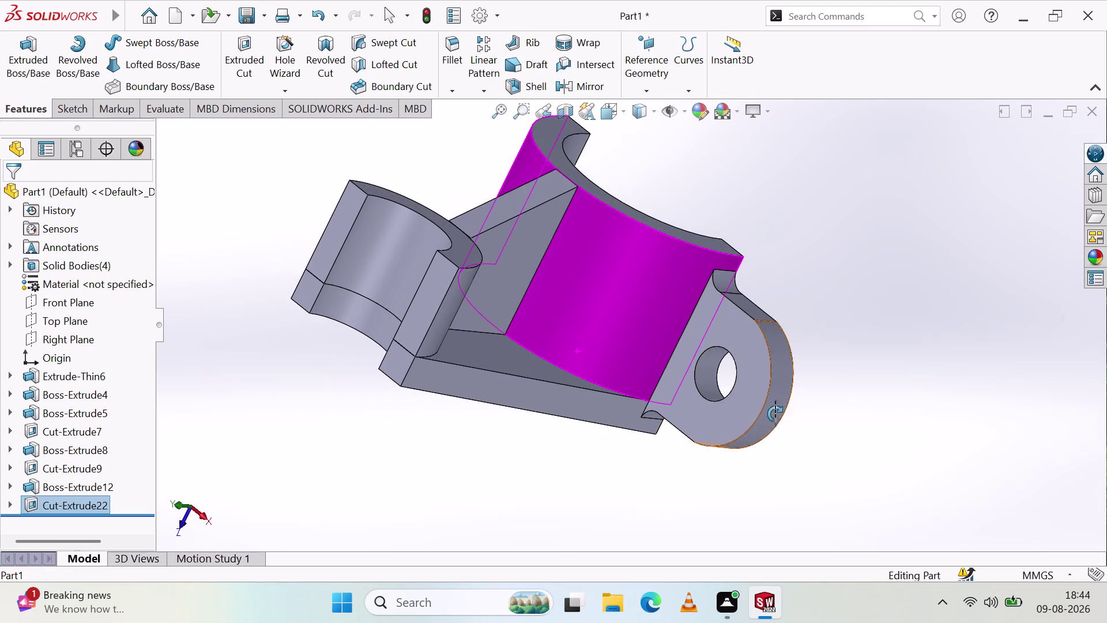
middle_drag(797, 419, 537, 283)
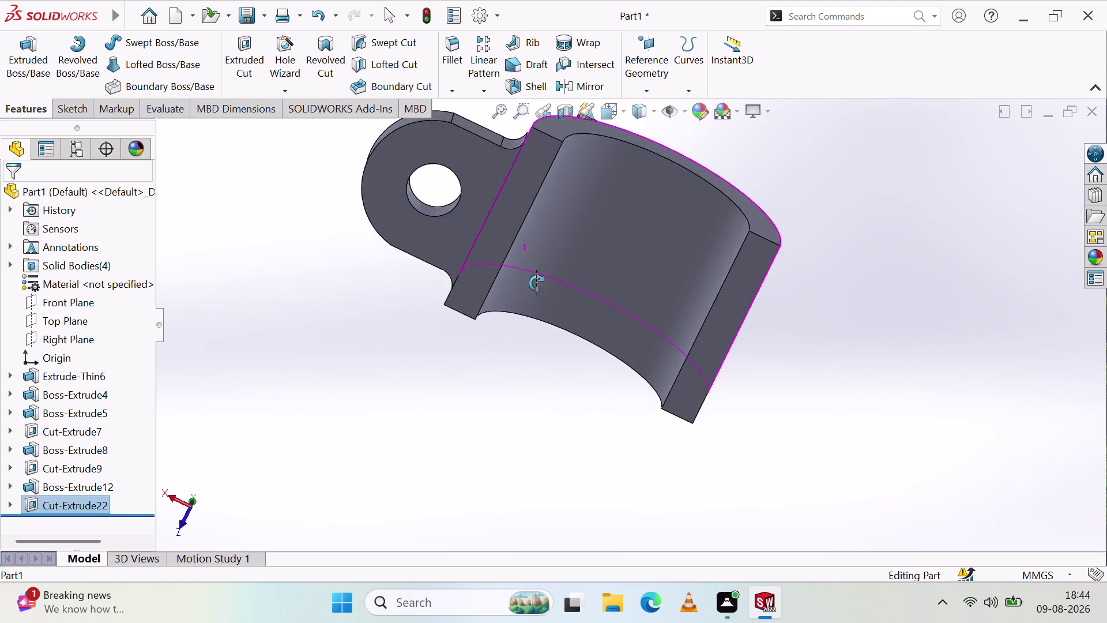
middle_drag(537, 282, 793, 377)
middle_drag(792, 370, 791, 343)
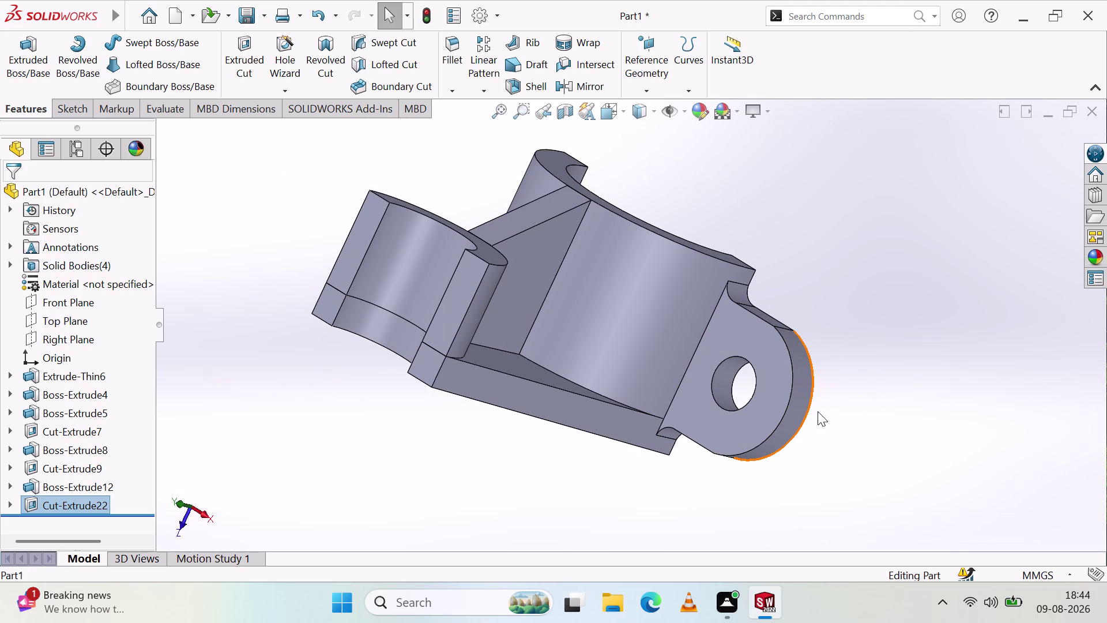
middle_drag(855, 428, 883, 400)
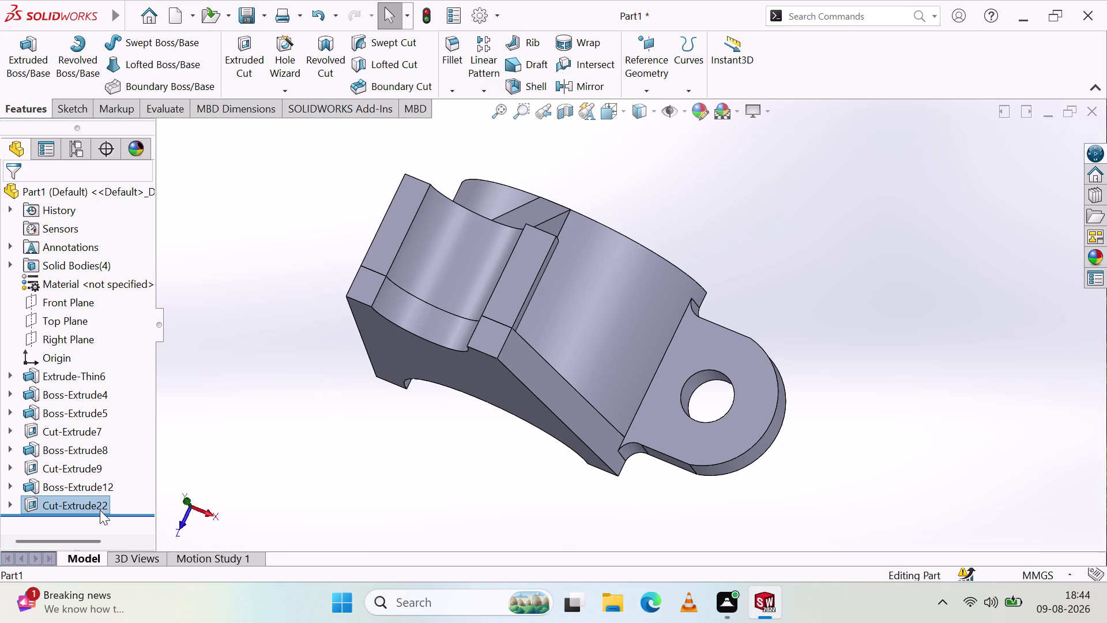
click(212, 512)
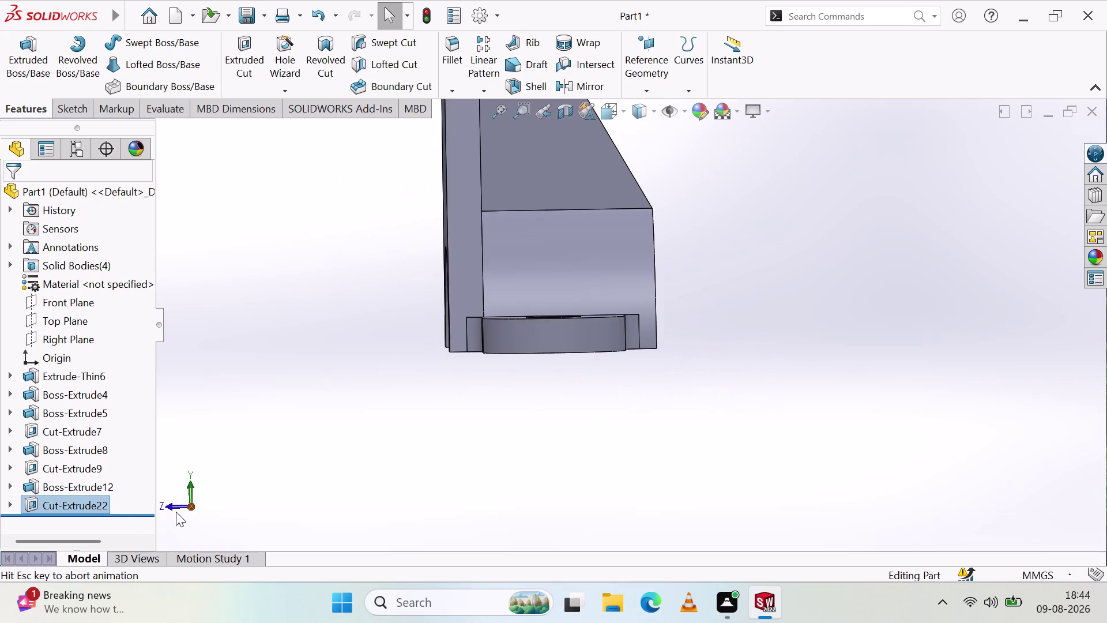
click(170, 510)
click(190, 478)
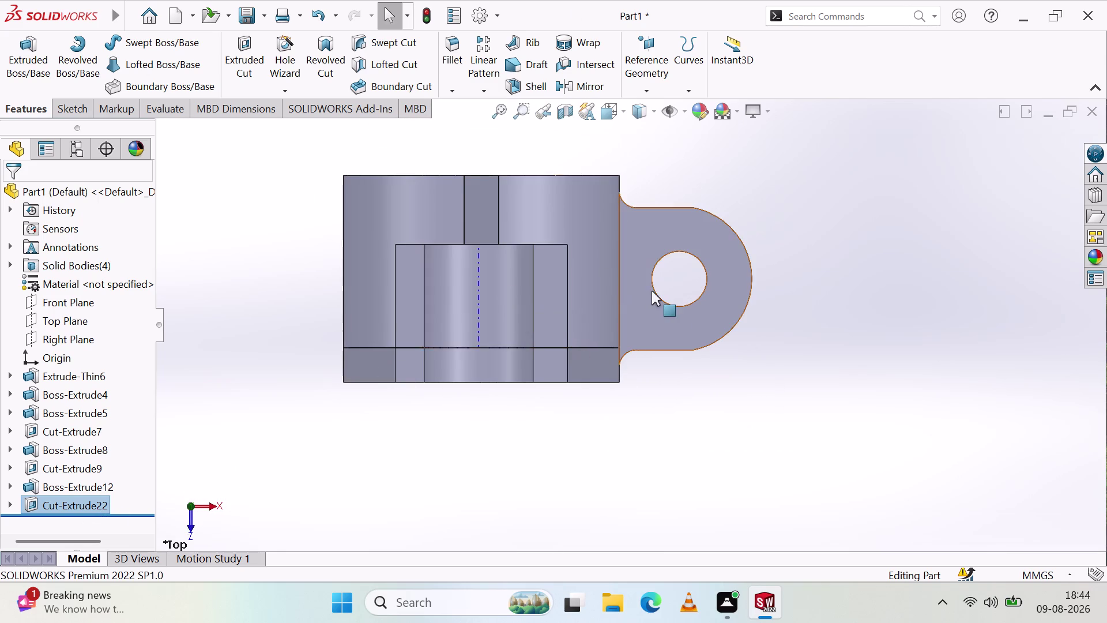
scroll(down, 3)
scroll(up, 3)
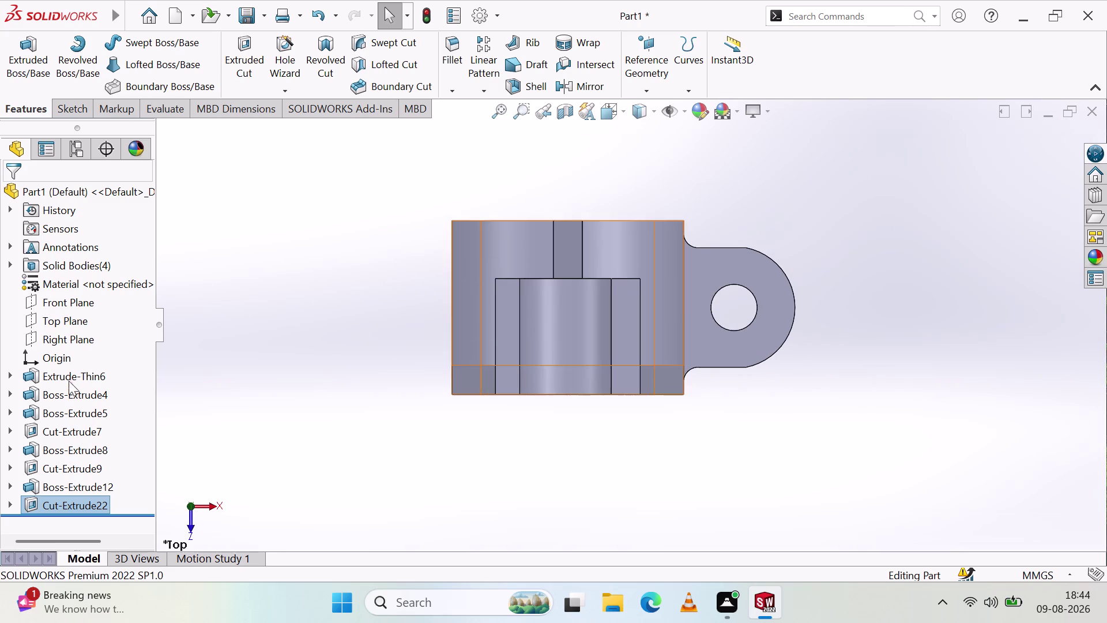
click(72, 337)
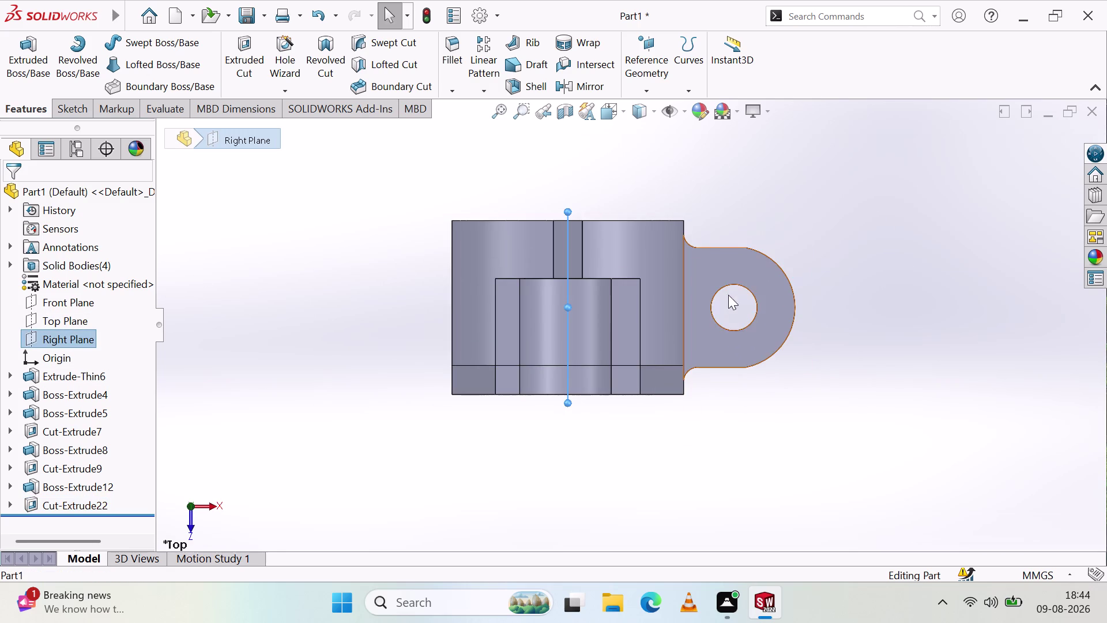
Mirror the Cut-Extrude22 lug body across the Right Plane, creating Mirror2.
click(579, 86)
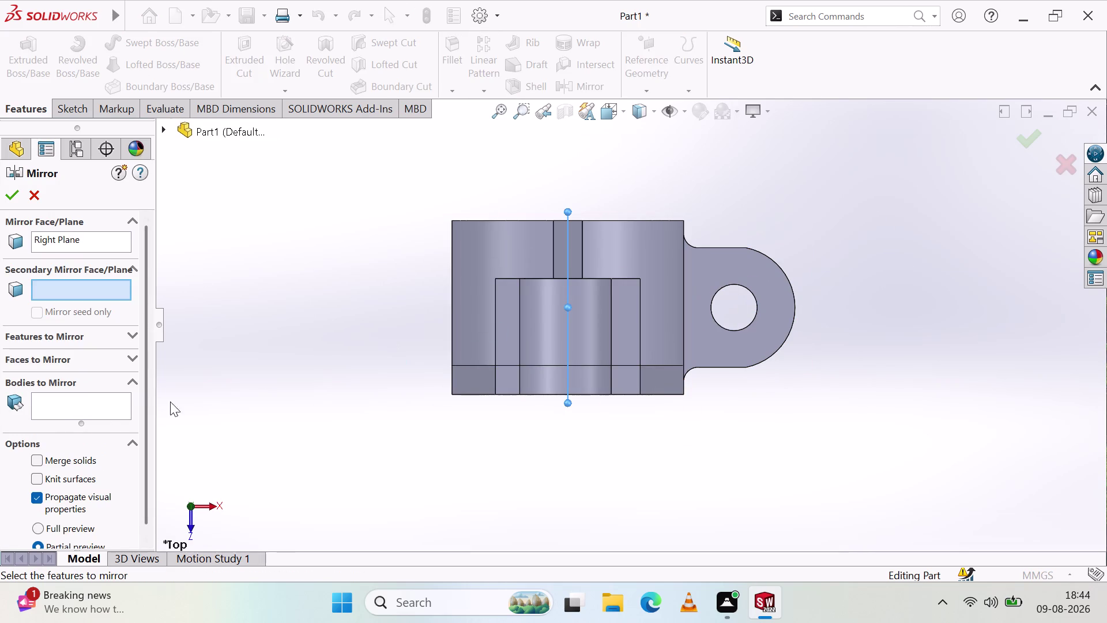
click(46, 405)
click(735, 338)
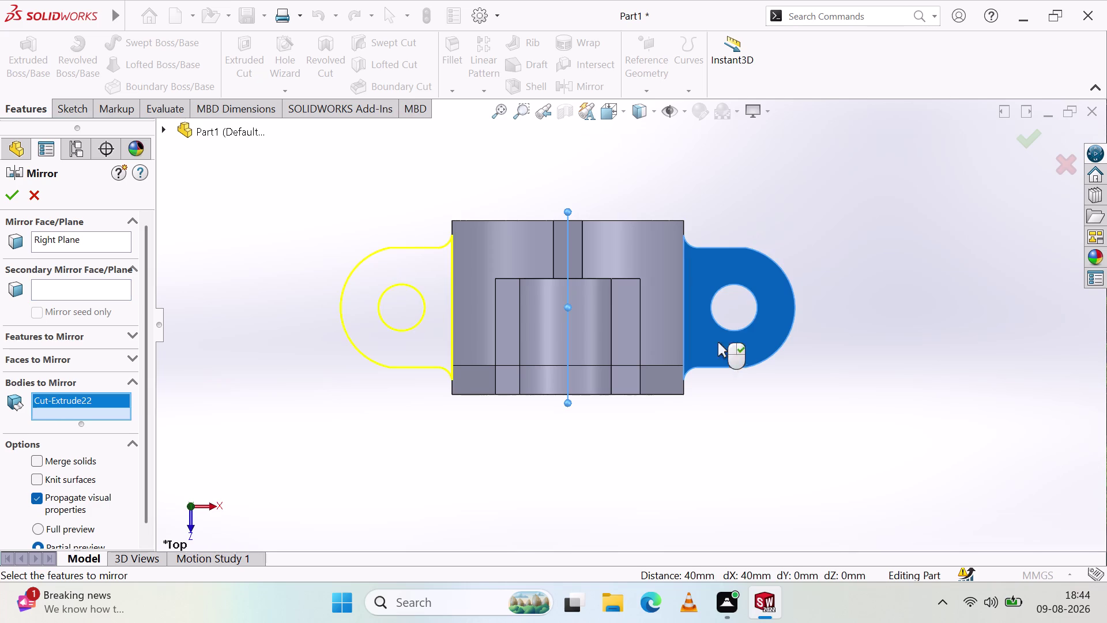
click(17, 193)
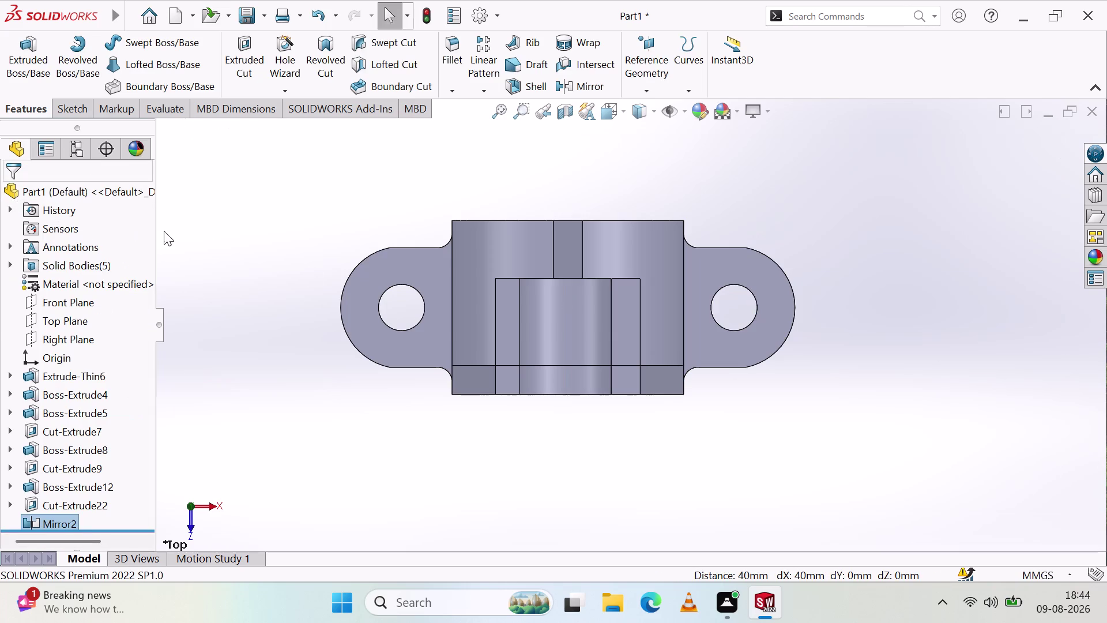
click(66, 110)
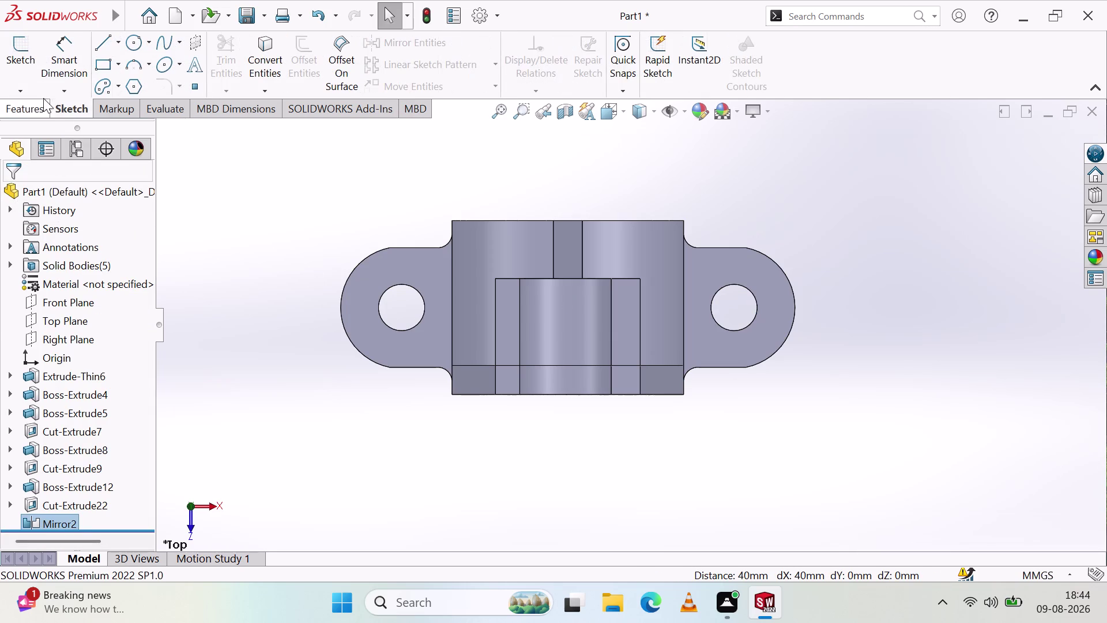
middle_drag(334, 236, 523, 313)
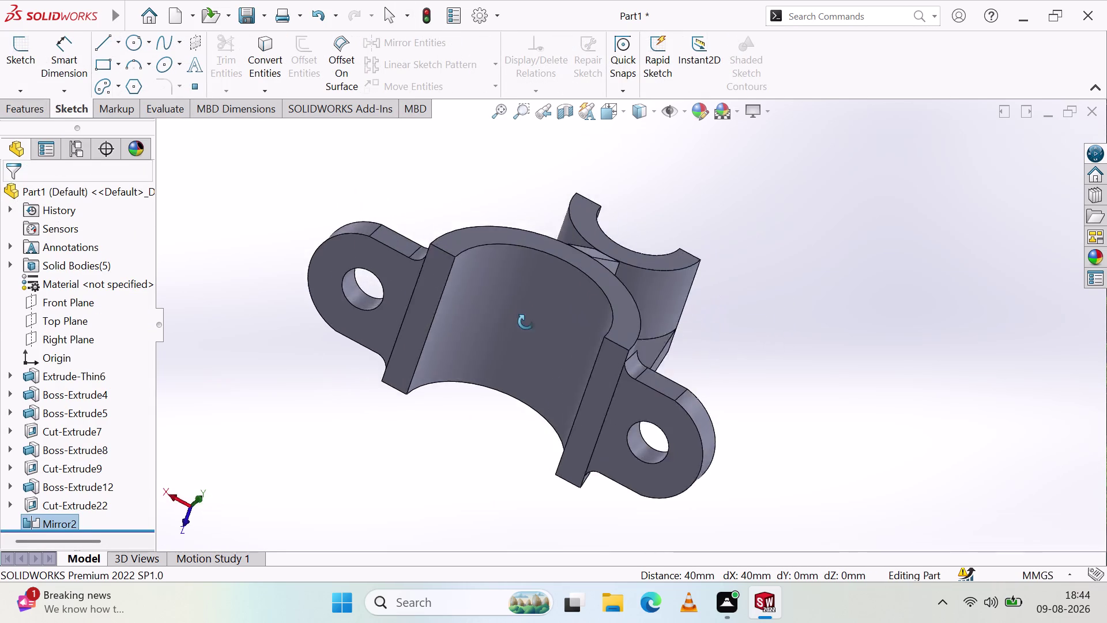
middle_drag(524, 313, 506, 402)
middle_click(506, 402)
middle_click(506, 402)
middle_drag(478, 256, 408, 385)
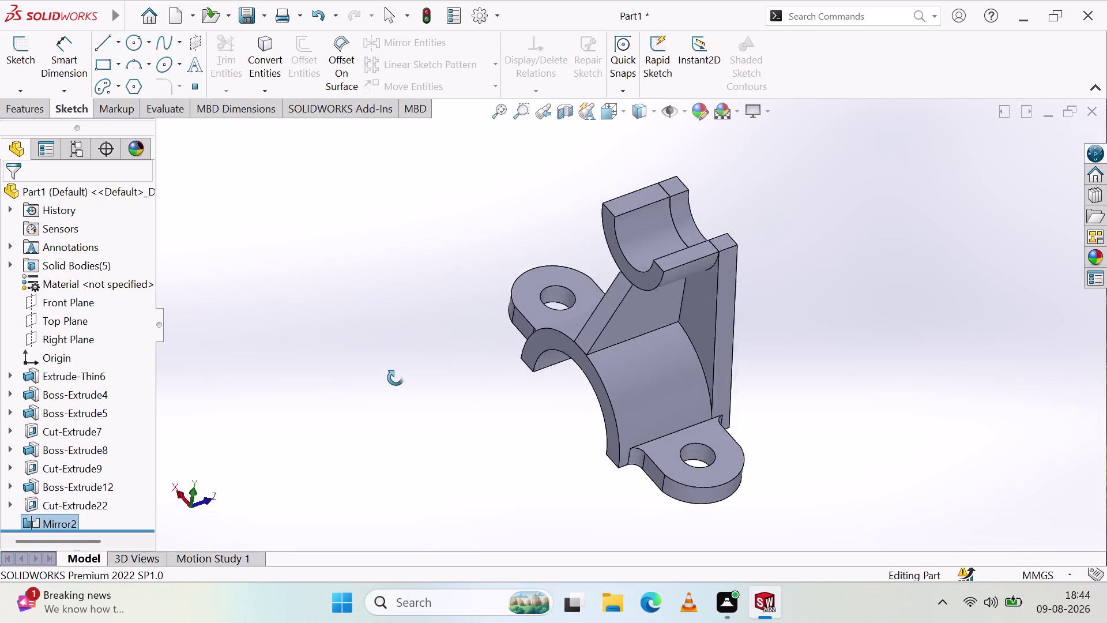
middle_drag(409, 385, 343, 348)
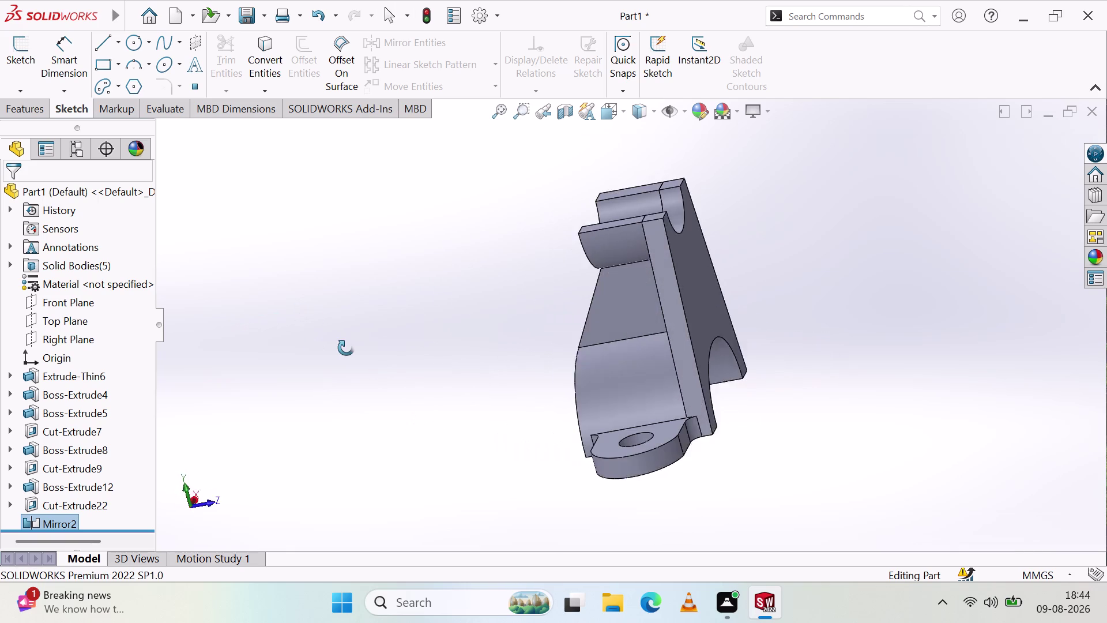
middle_drag(343, 348, 346, 343)
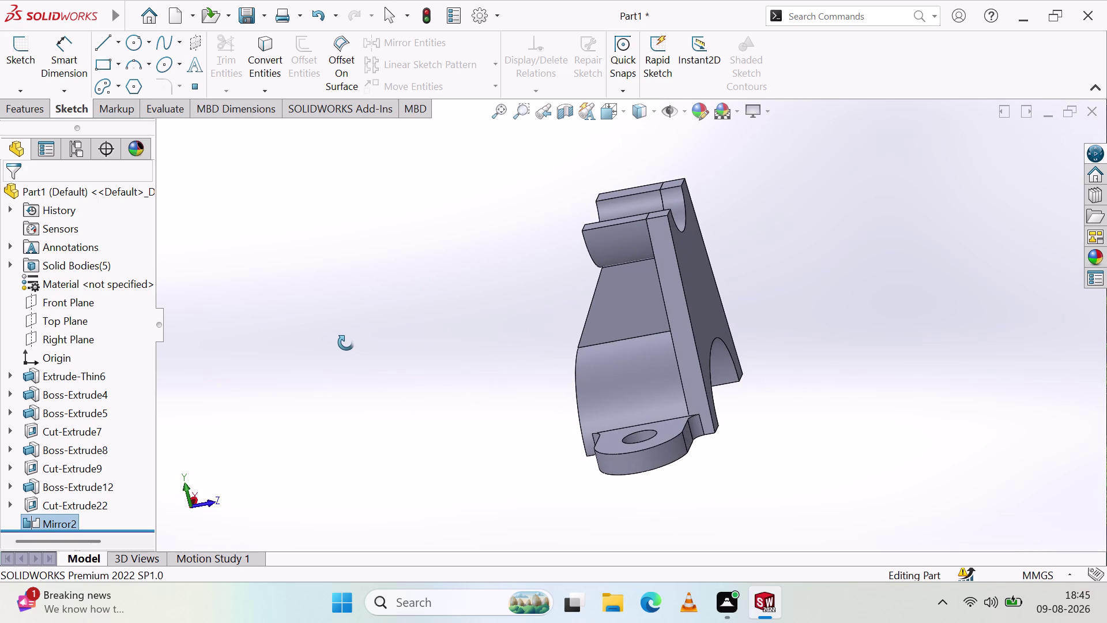
middle_drag(346, 343, 356, 358)
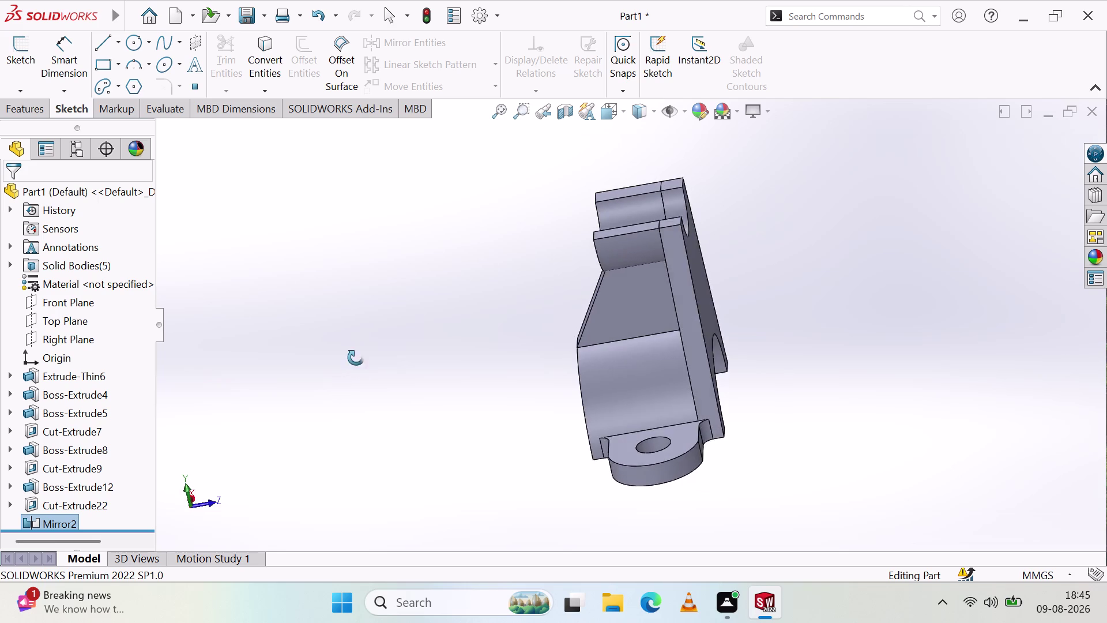
middle_drag(356, 359, 390, 486)
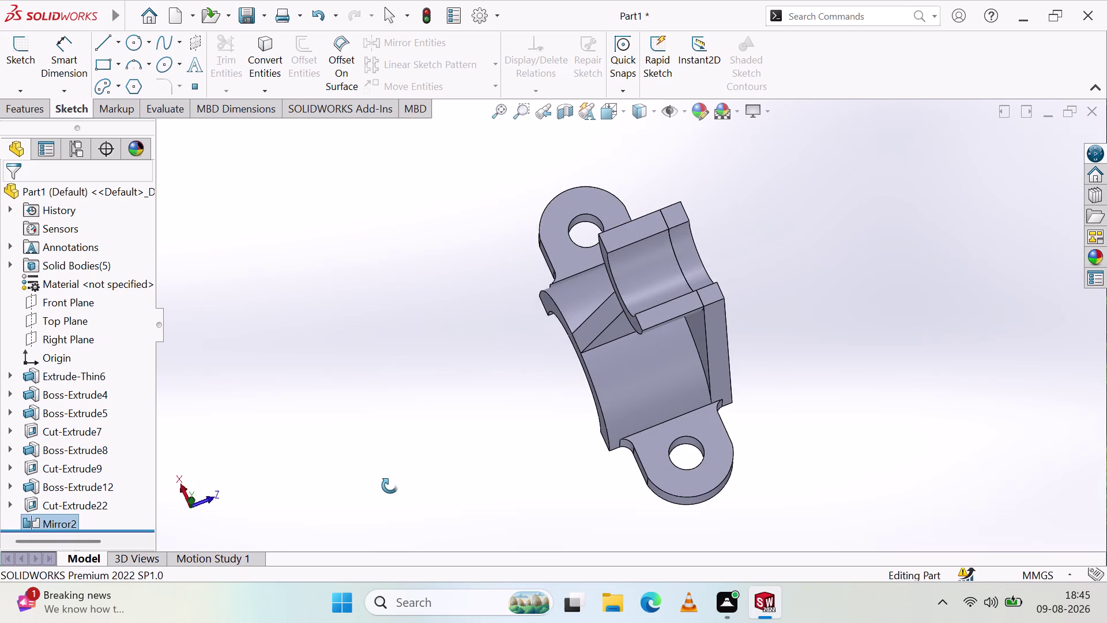
middle_drag(389, 485, 409, 286)
middle_click(409, 286)
scroll(down, 3)
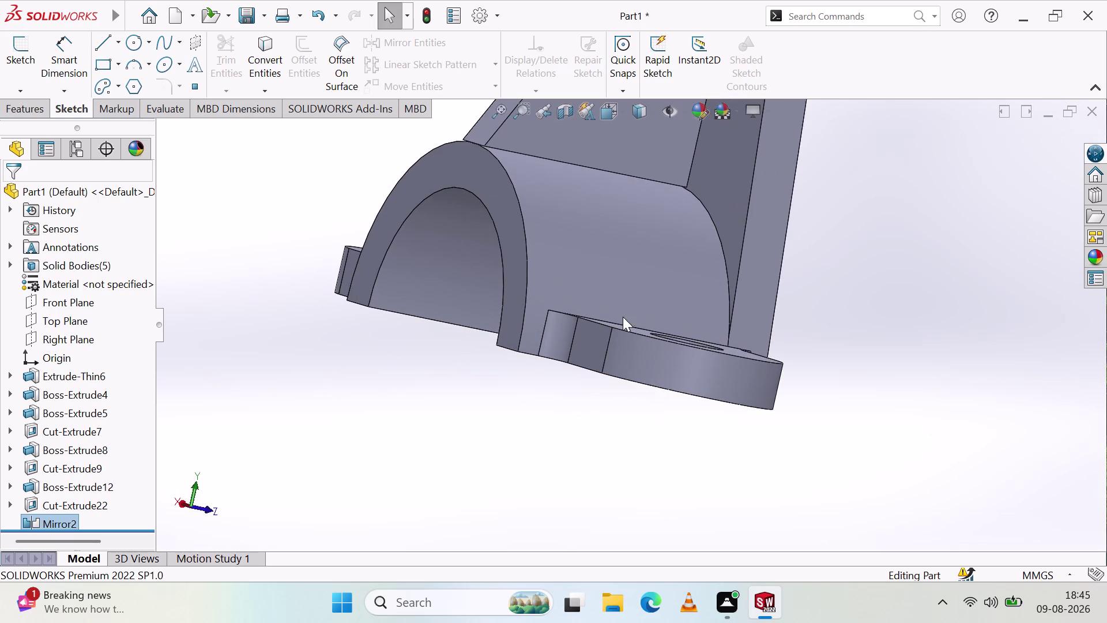
middle_drag(621, 317, 511, 299)
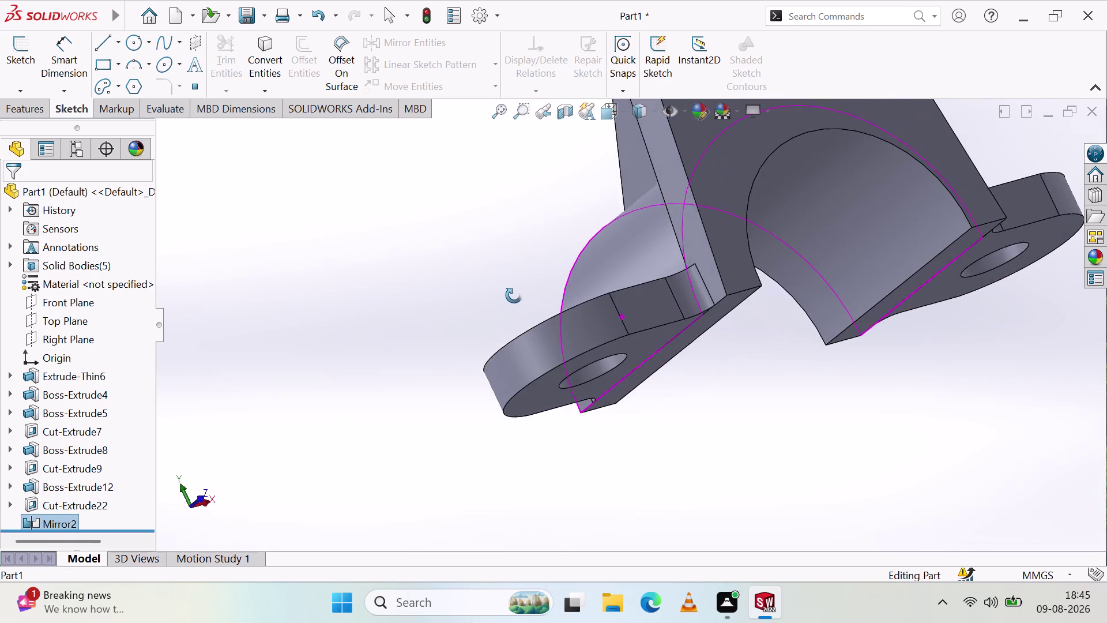
middle_drag(511, 299, 604, 462)
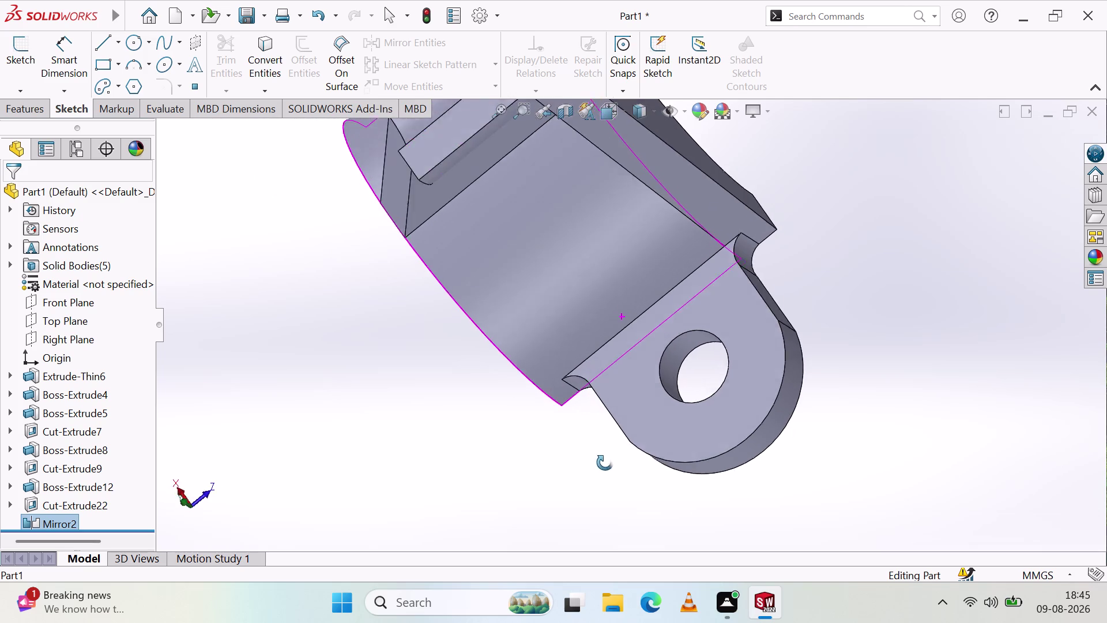
middle_drag(605, 461, 580, 435)
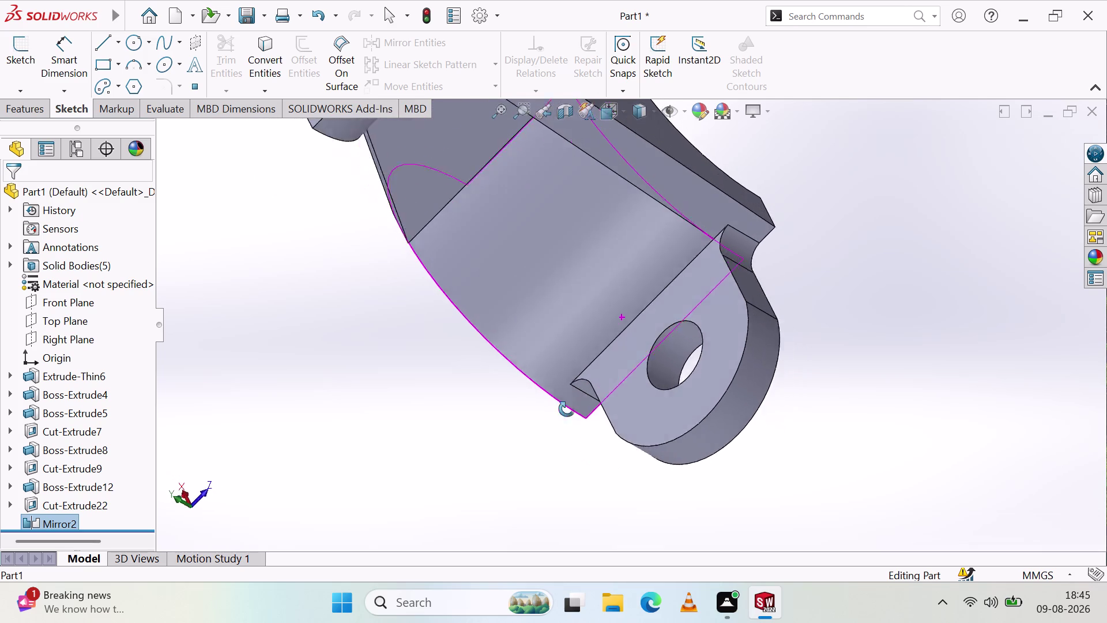
middle_drag(580, 435, 629, 398)
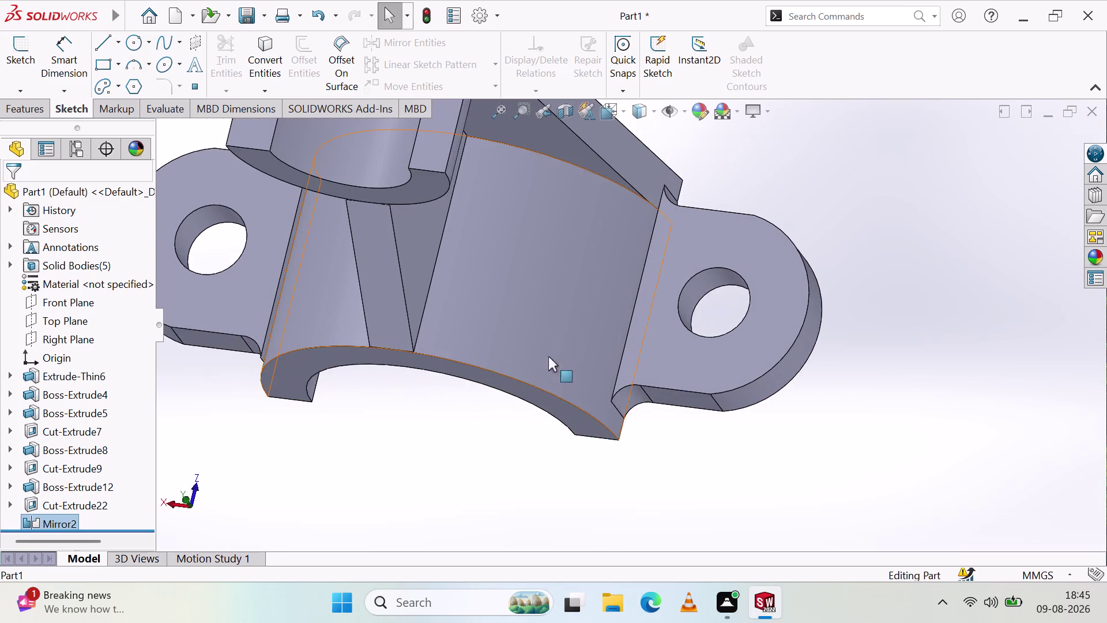
scroll(up, 3)
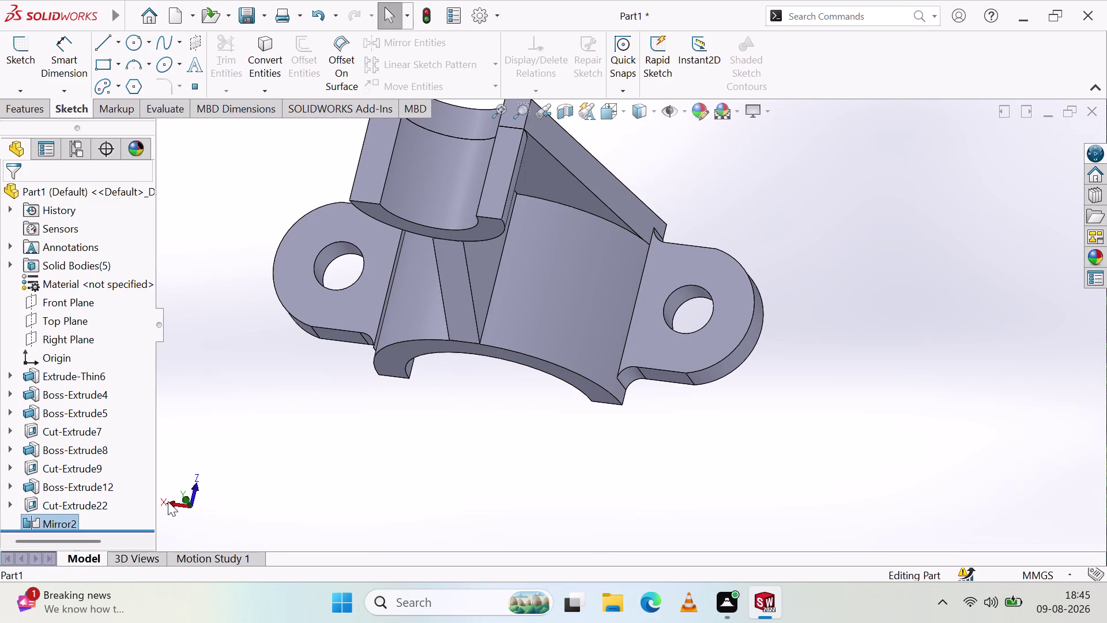
click(168, 502)
click(184, 495)
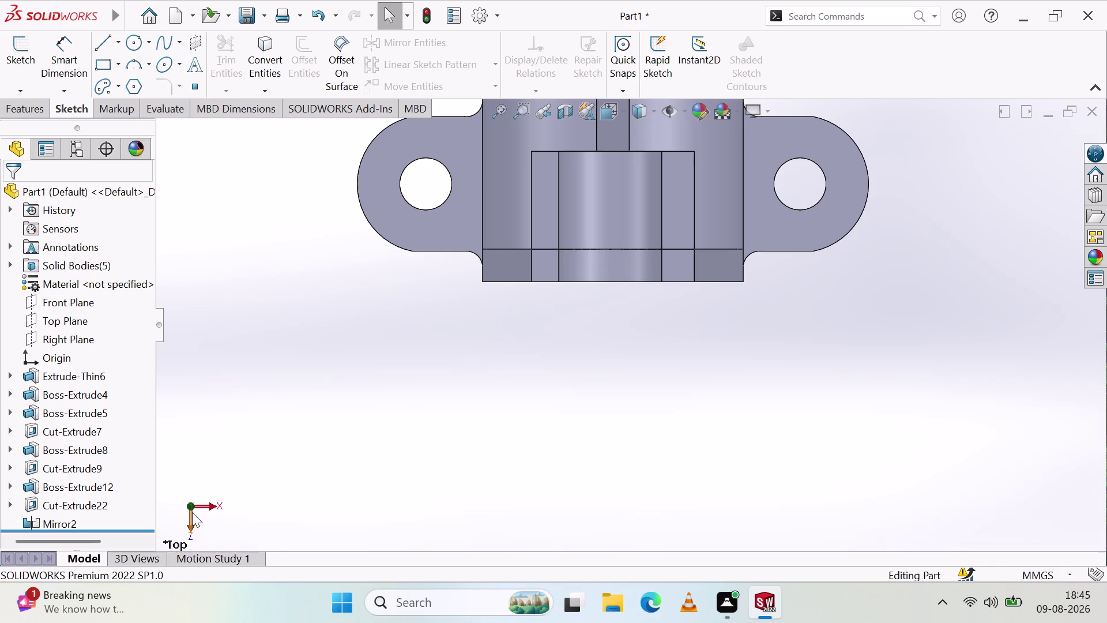
click(188, 504)
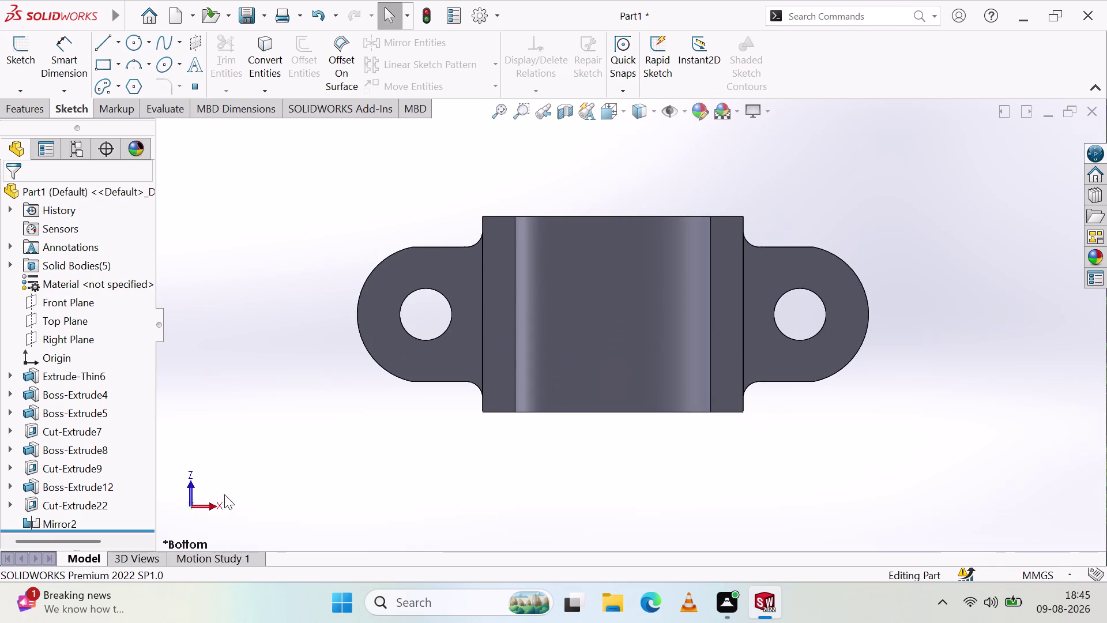
click(219, 503)
click(165, 505)
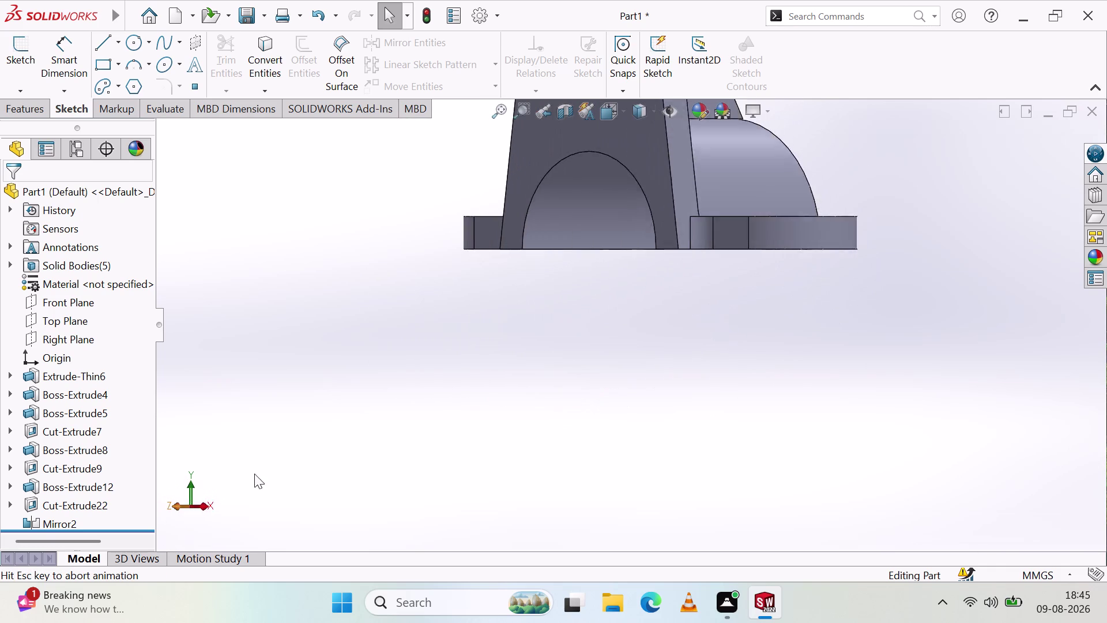
scroll(up, 3)
scroll(down, 3)
scroll(up, 3)
scroll(down, 3)
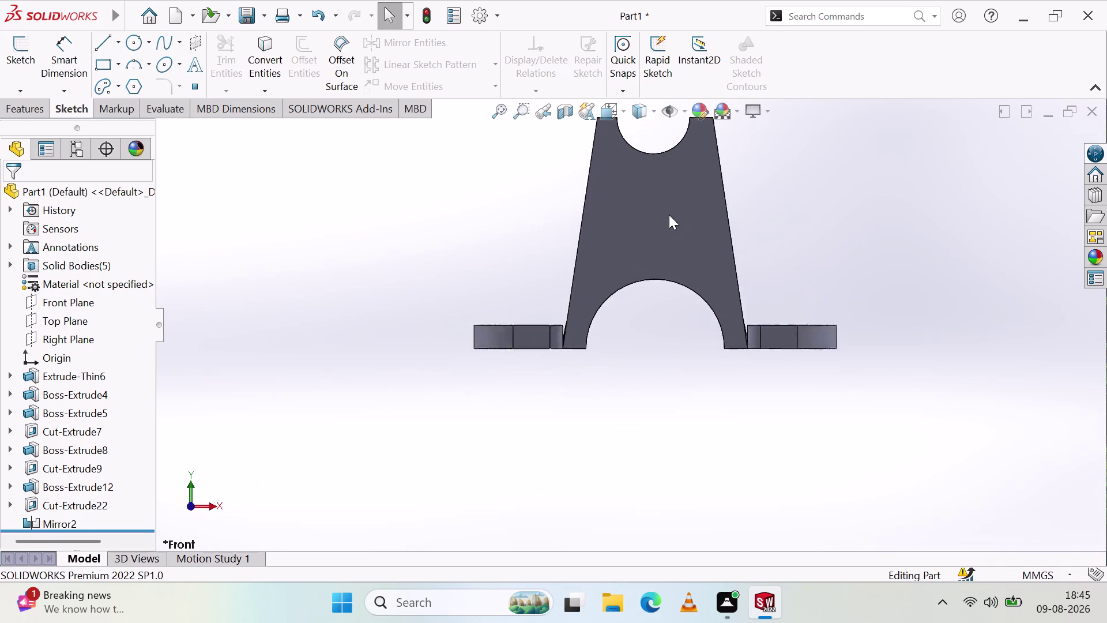
scroll(down, 3)
middle_drag(511, 330, 744, 338)
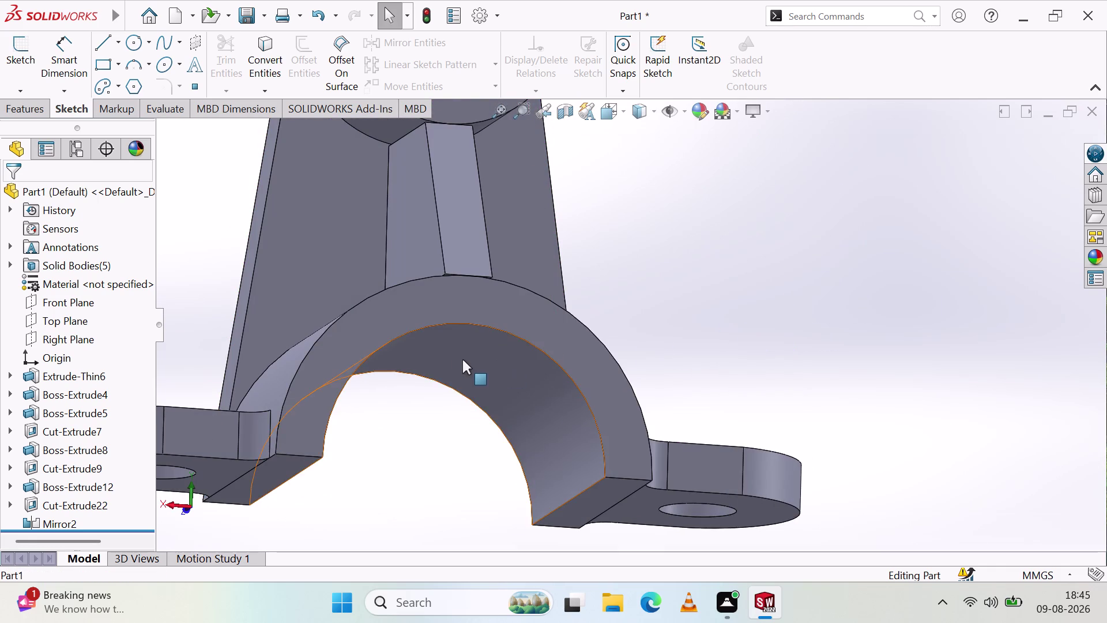
scroll(up, 3)
middle_drag(449, 285, 430, 330)
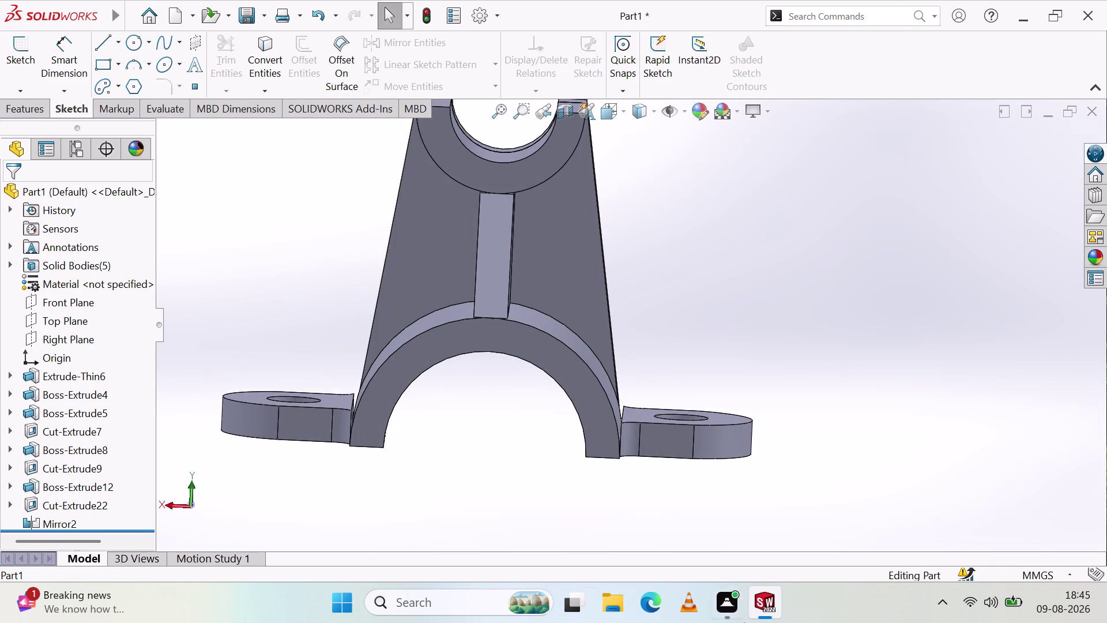